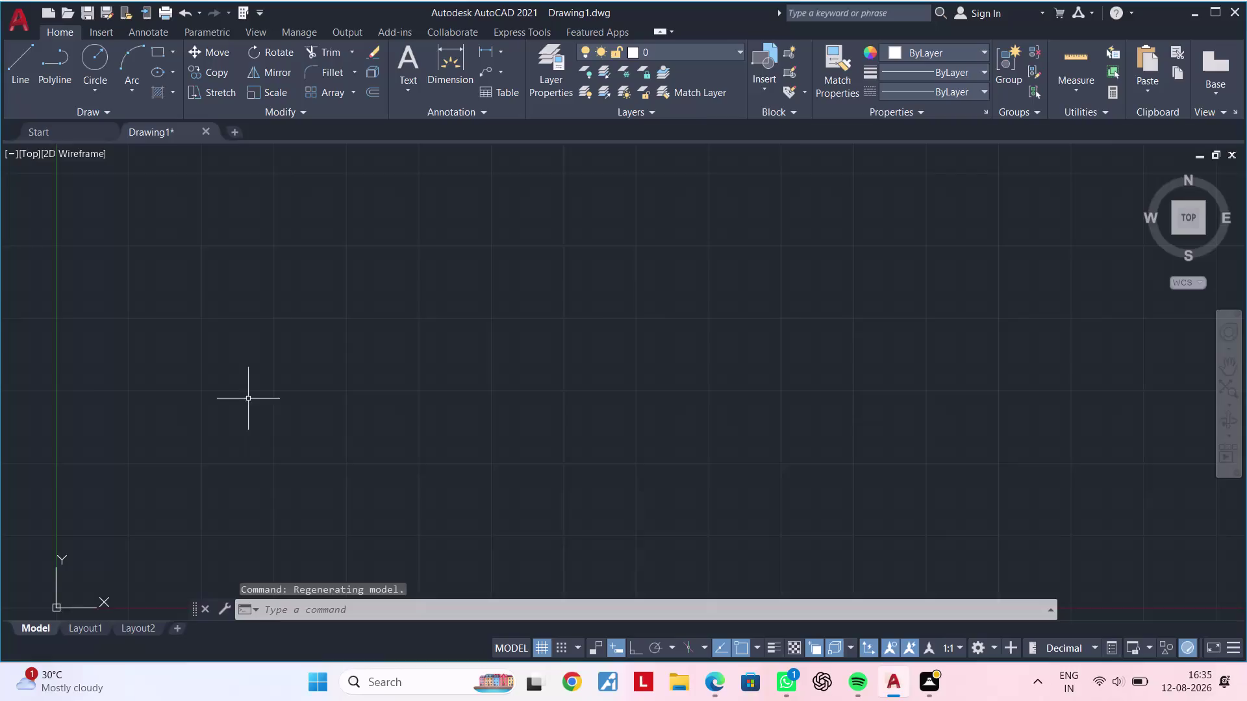
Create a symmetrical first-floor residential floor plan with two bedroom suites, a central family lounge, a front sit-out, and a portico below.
Clear any running command and open the Drawing Units dialog with UN.
scroll(down, 3)
middle_drag(268, 398, 143, 426)
key(Escape)
middle_drag(167, 426, 157, 477)
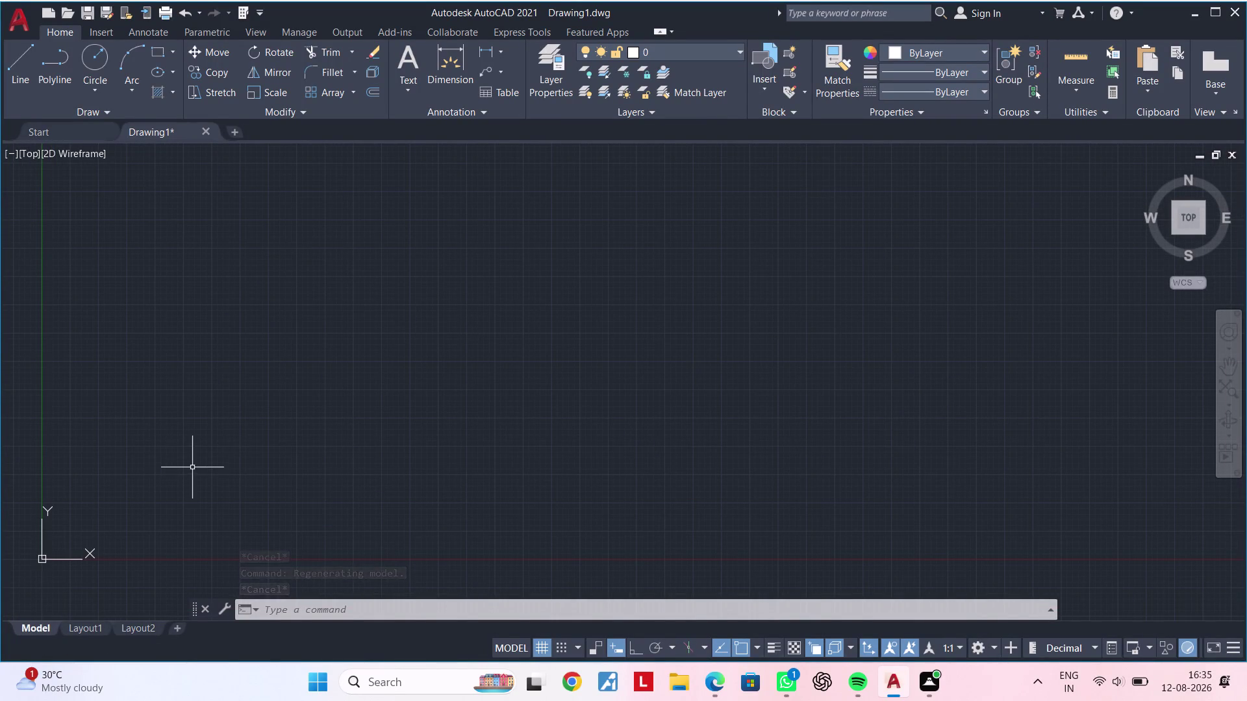
middle_drag(192, 467, 178, 528)
scroll(down, 3)
middle_drag(223, 459, 193, 487)
key(Escape)
key(Escape)
key(Escape)
key(Escape)
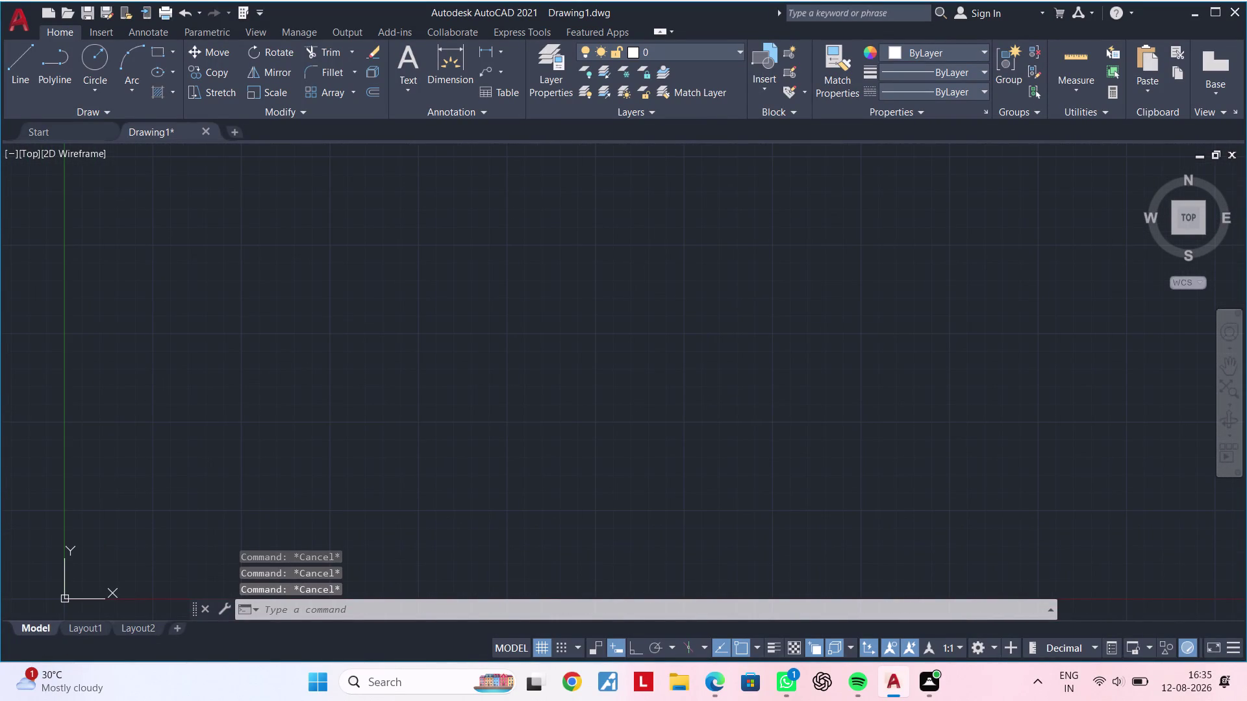
text(un)
key(space)
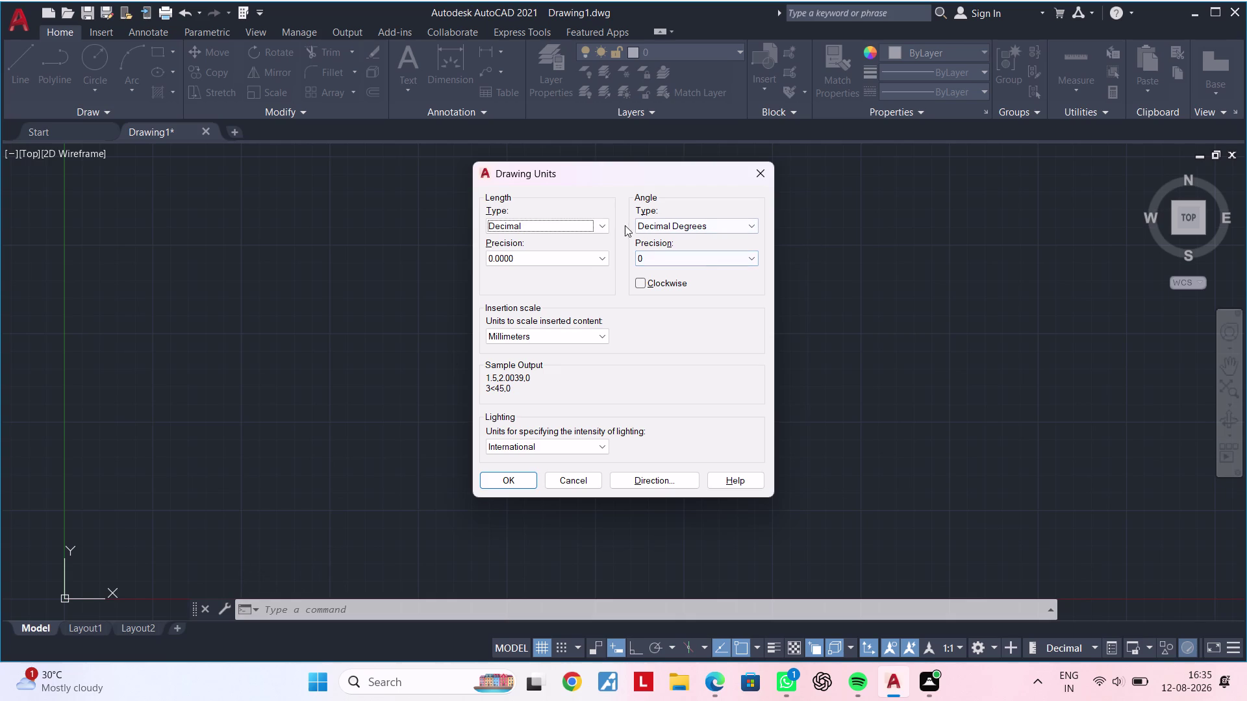
Set drawing length units to Architectural with half-inch precision and confirm the change.
click(605, 219)
click(557, 242)
click(539, 258)
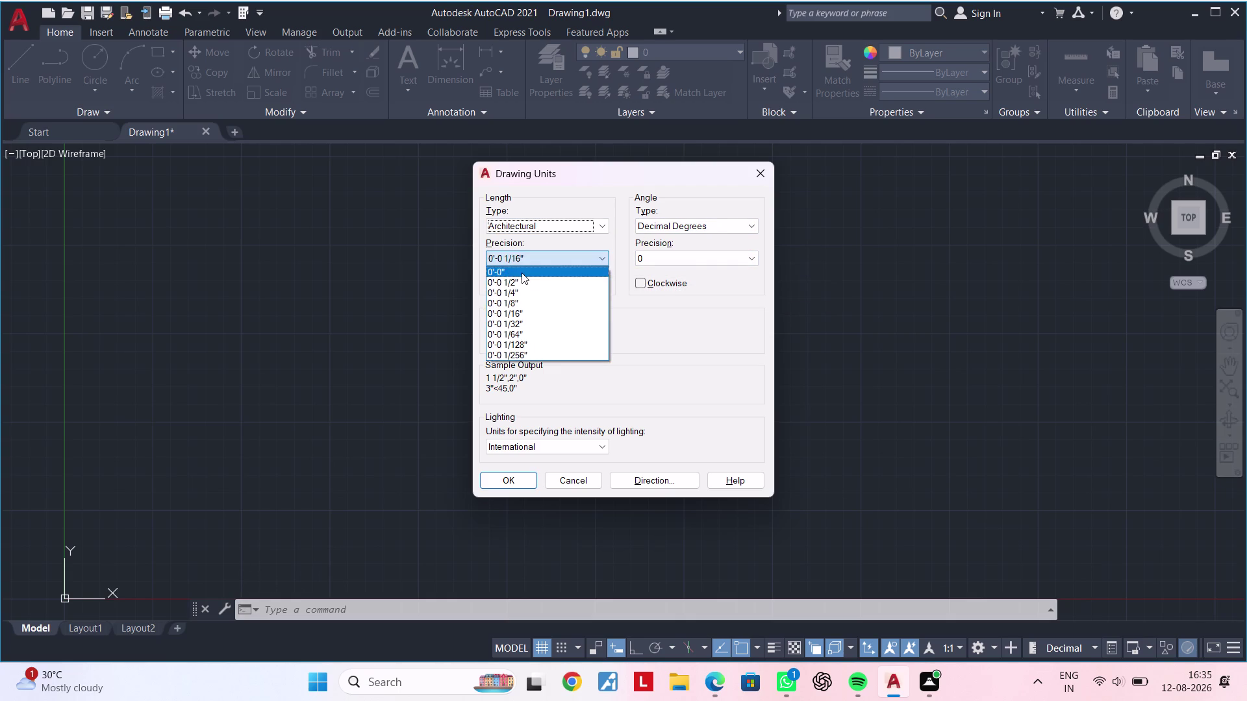
click(518, 279)
click(518, 478)
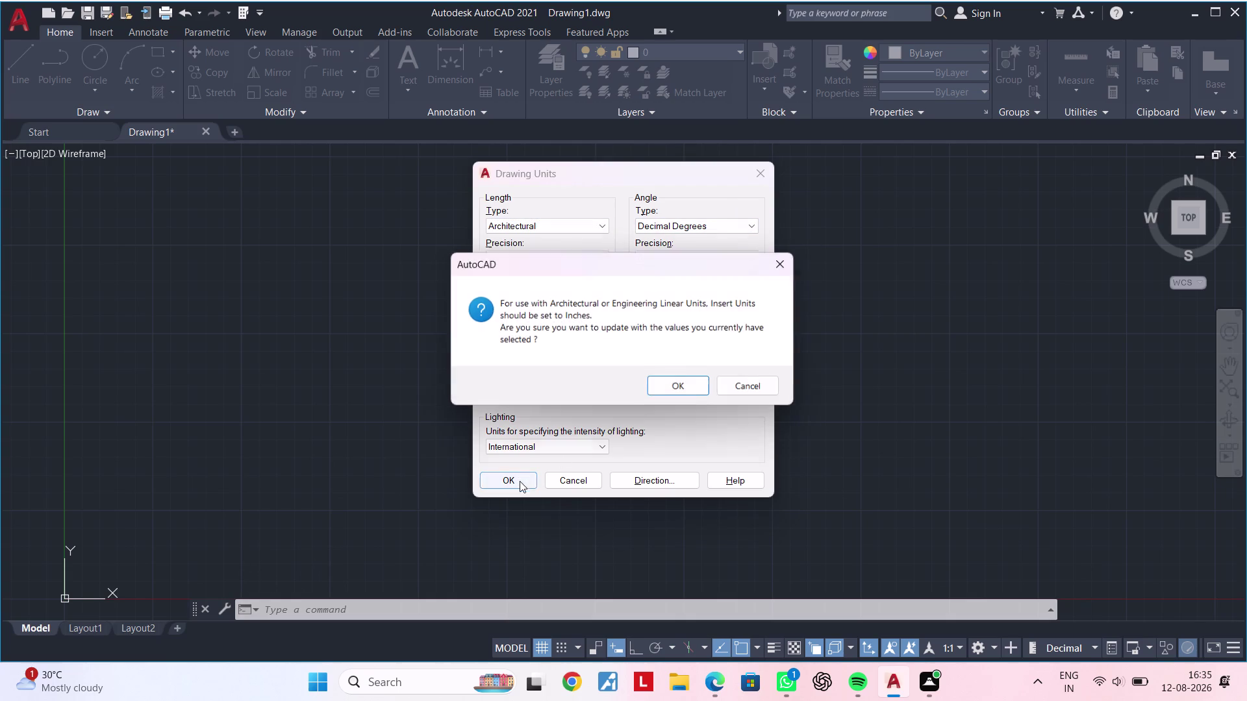
click(671, 391)
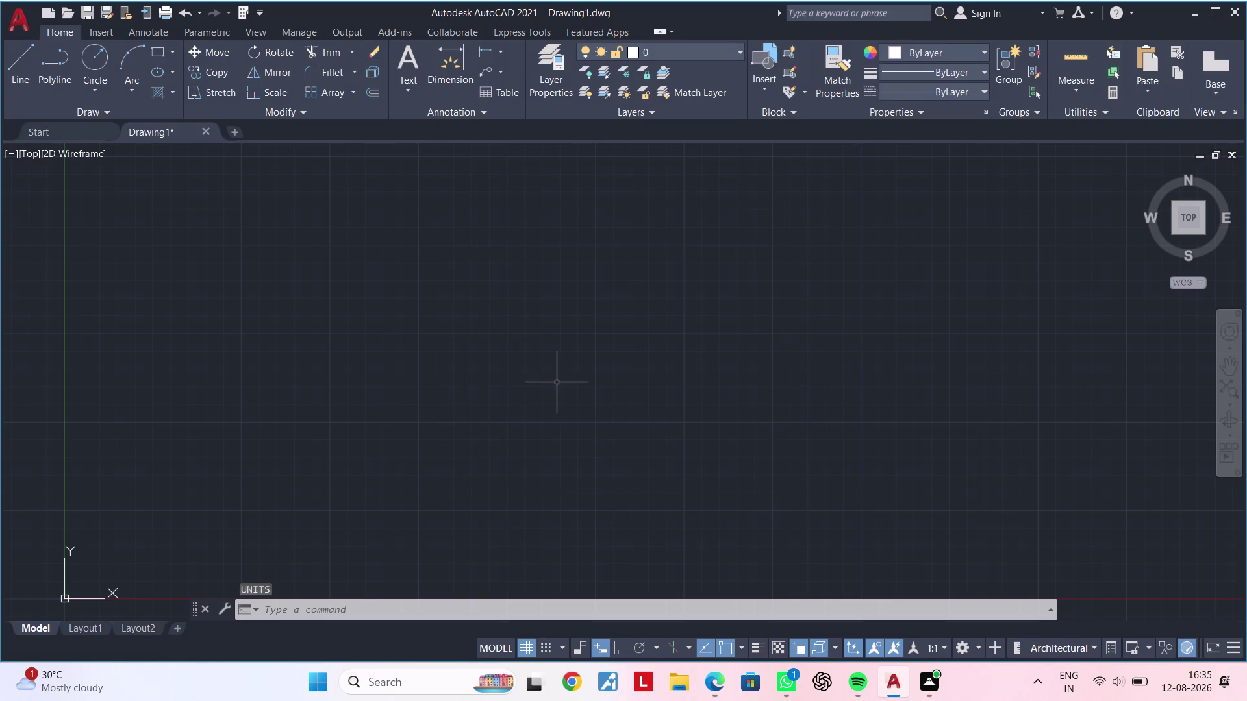
Give the ISO-25 dimension style Engineering primary units with whole-inch precision.
text(d)
key(space)
click(806, 302)
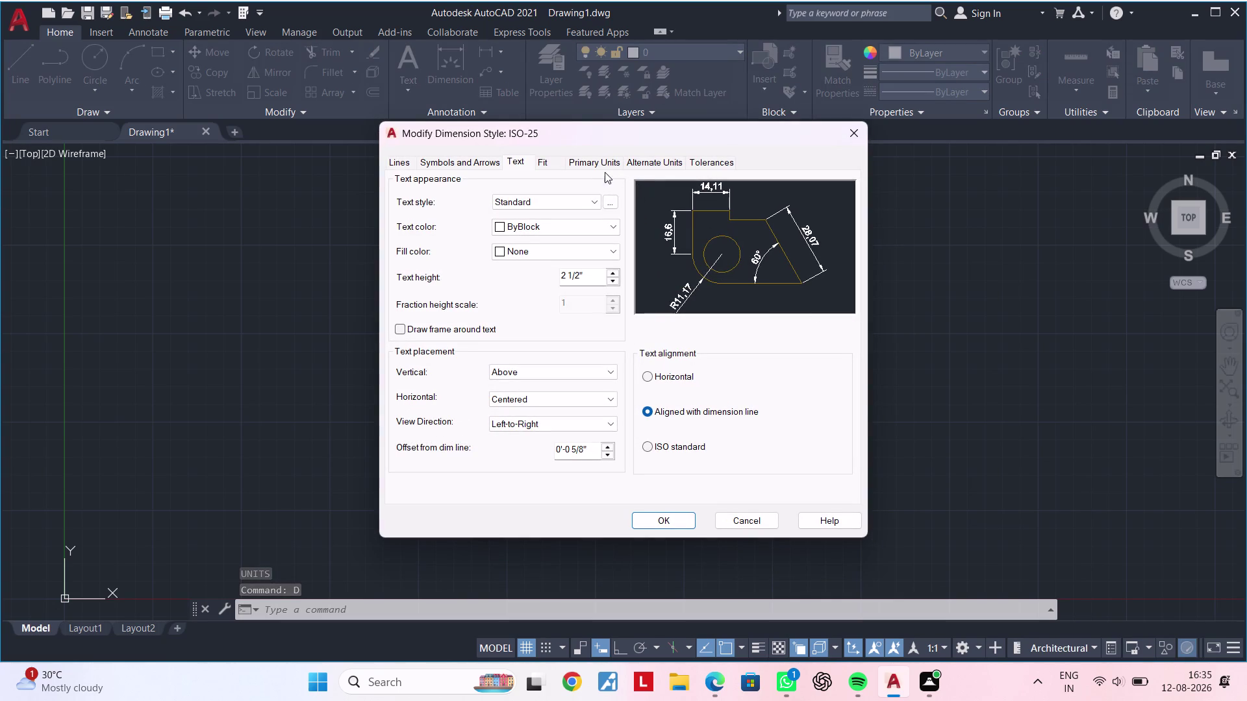
click(603, 162)
click(577, 194)
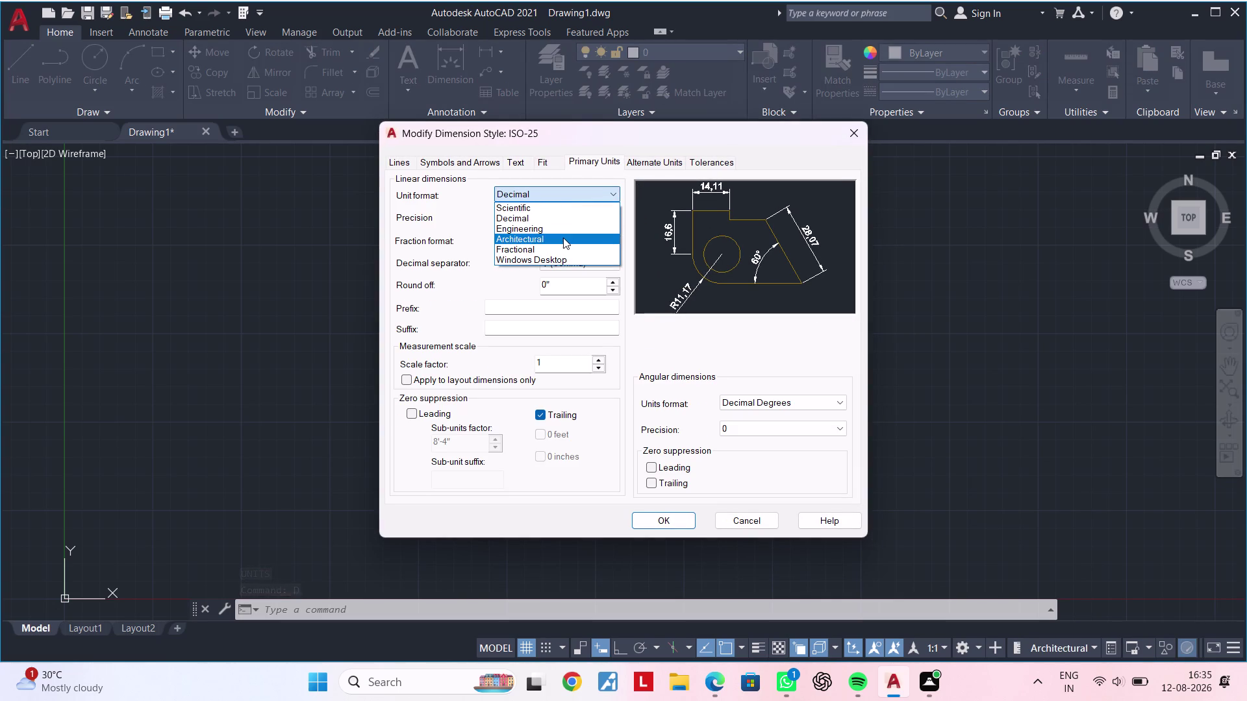
click(563, 237)
click(567, 218)
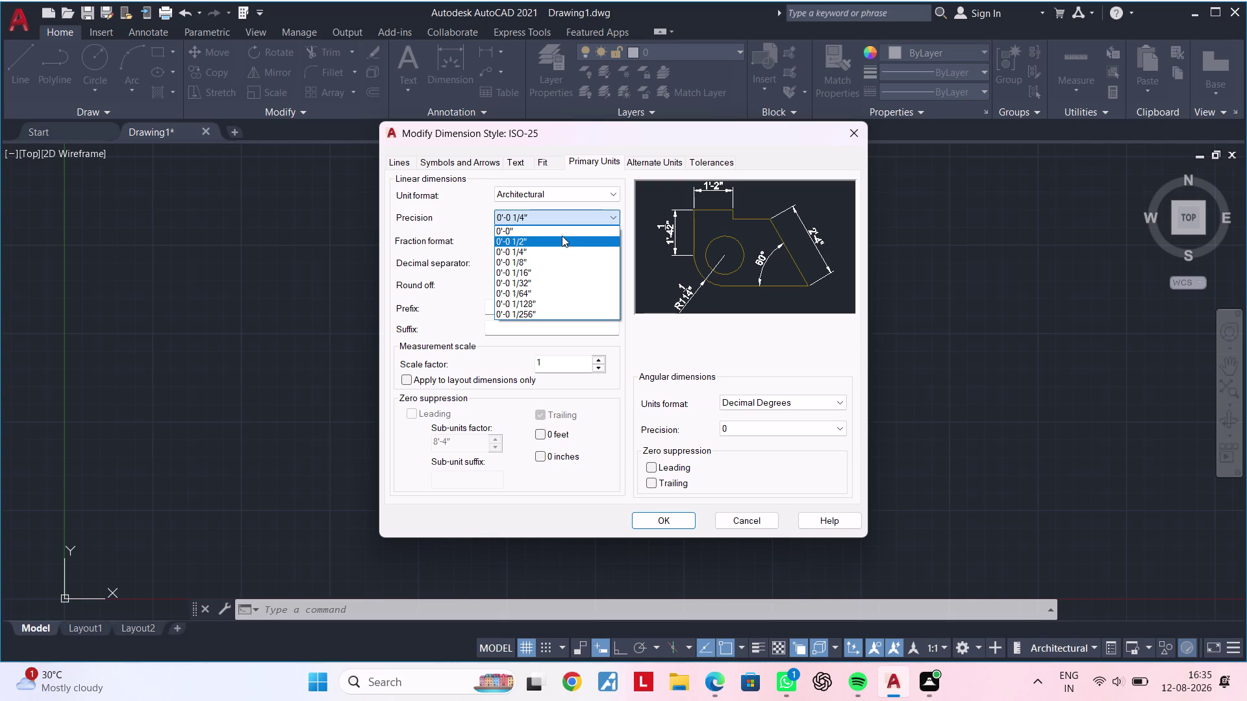
click(562, 239)
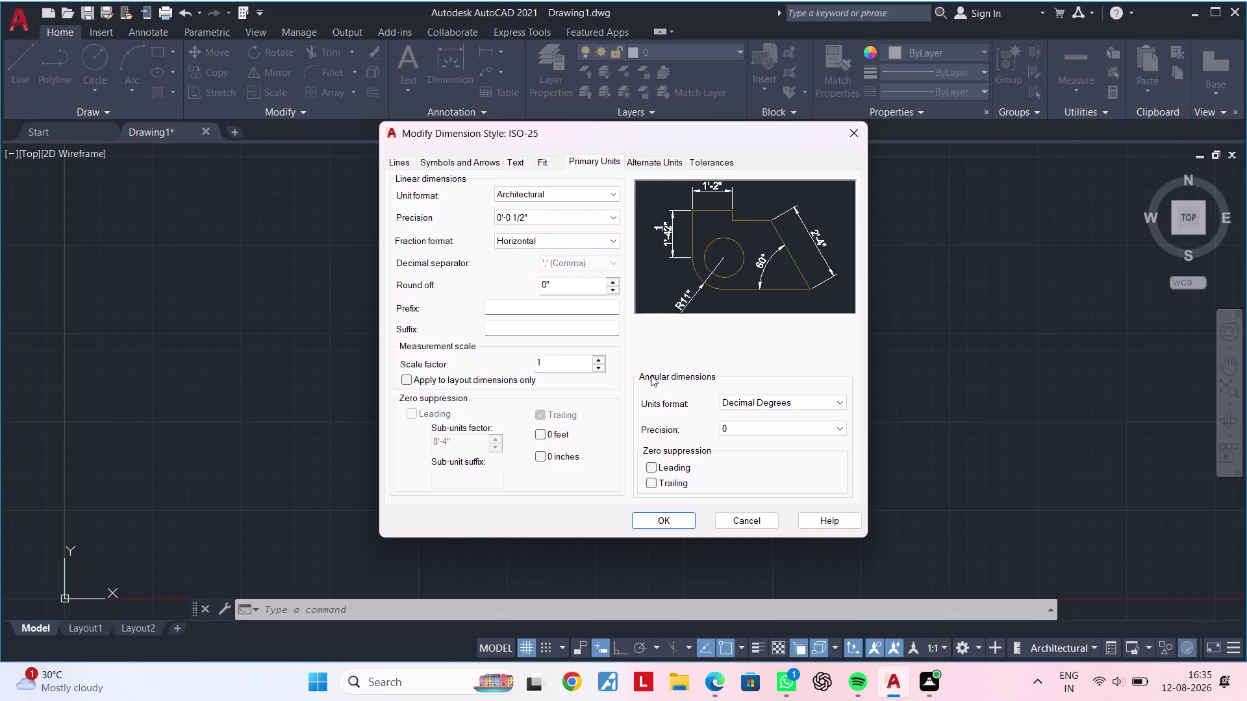
click(554, 193)
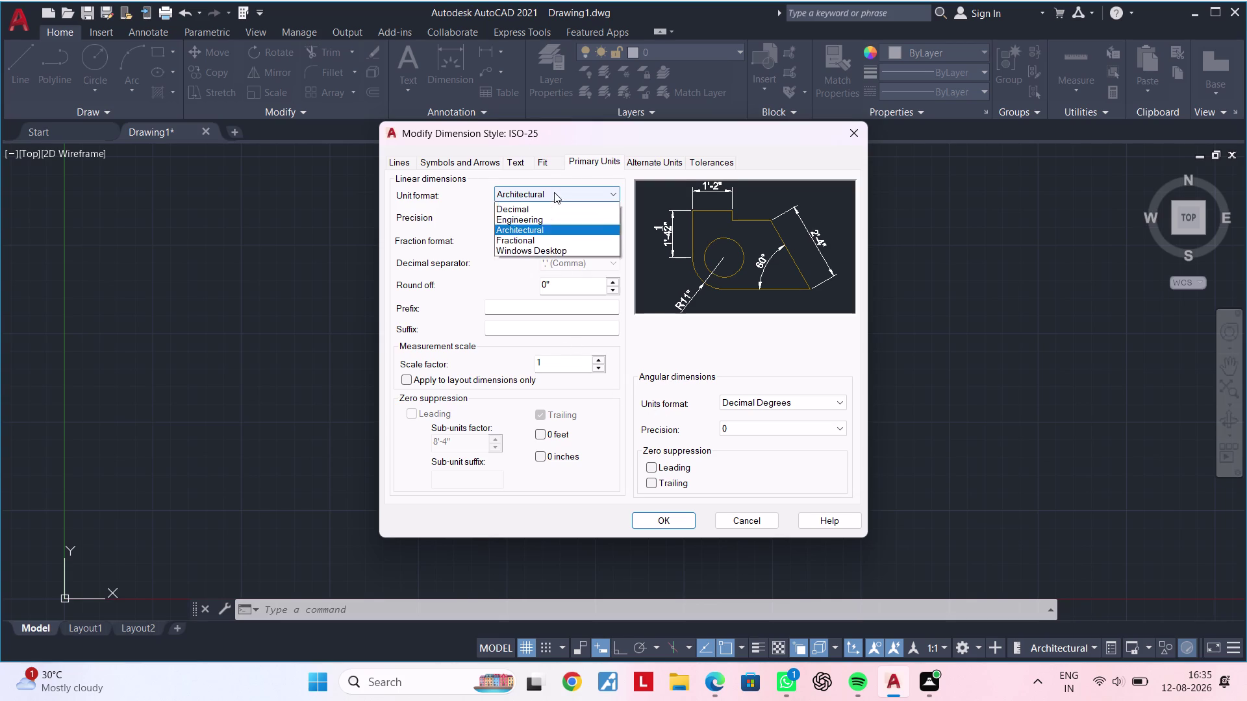
click(549, 231)
click(547, 219)
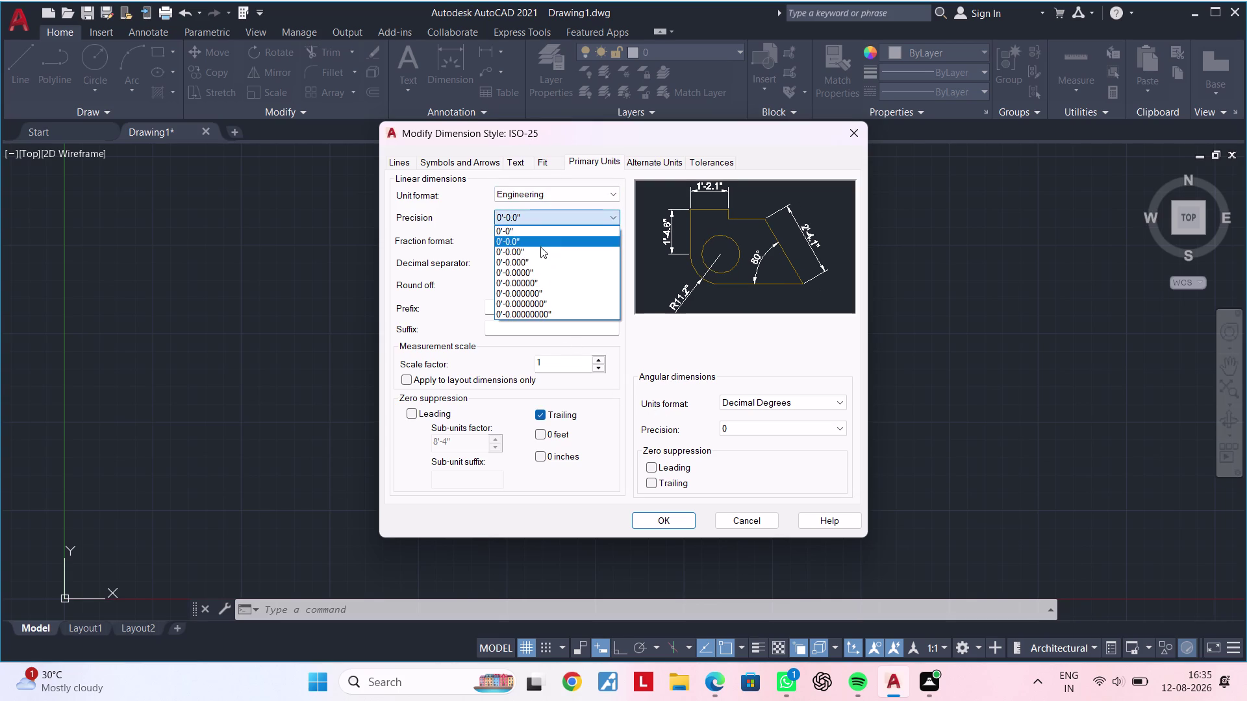
click(541, 233)
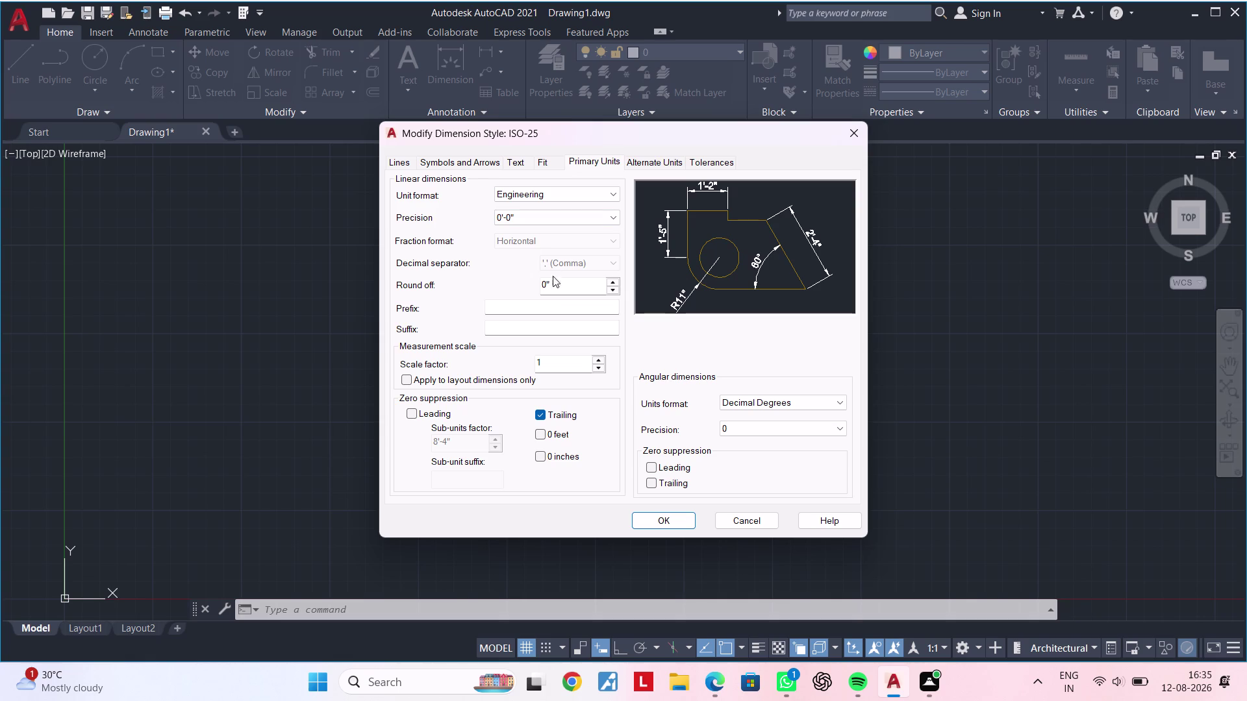
Set the ISO-25 dimension text height to 6" and make ISO-25 the current style.
click(517, 163)
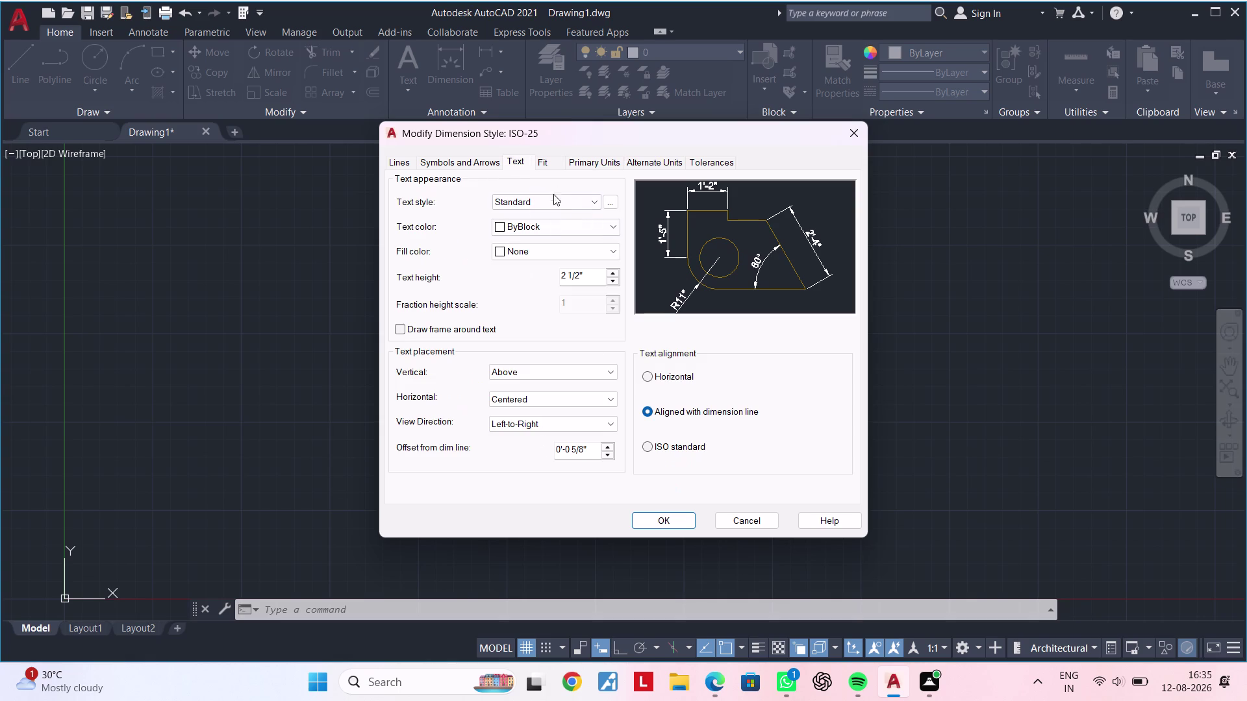
drag(586, 279, 535, 271)
key(BackSpace)
text(6")
key(Return)
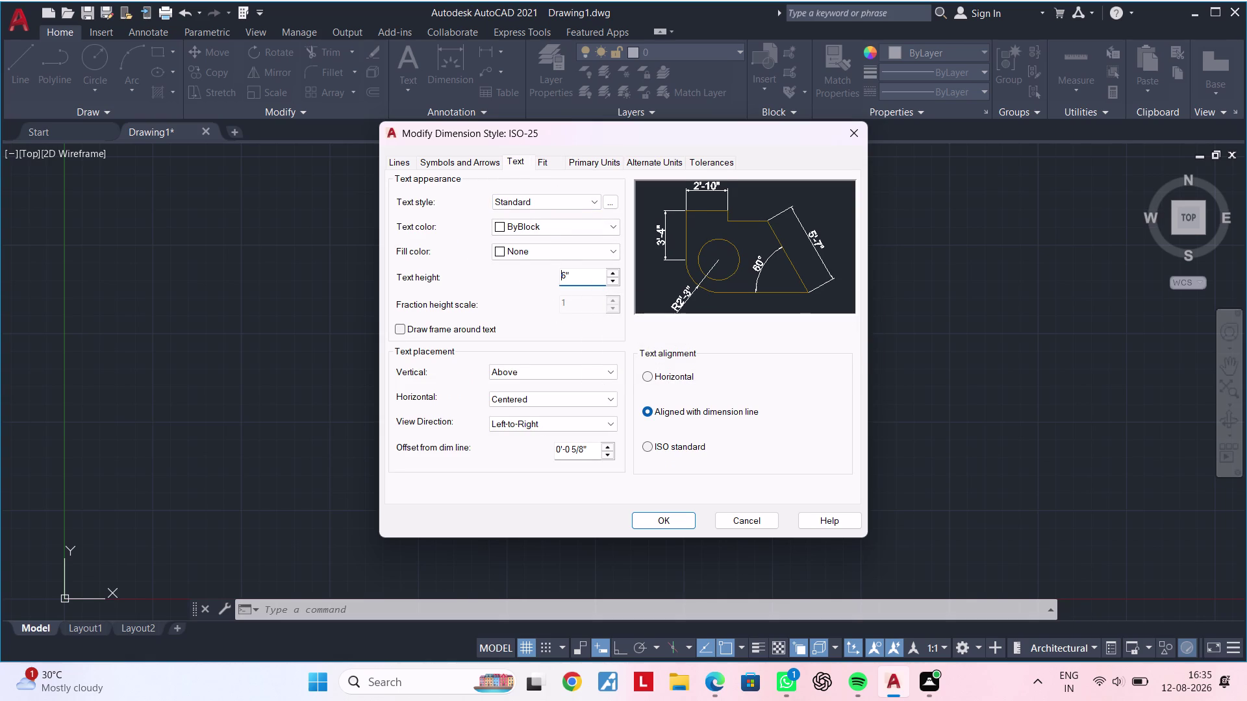
click(672, 520)
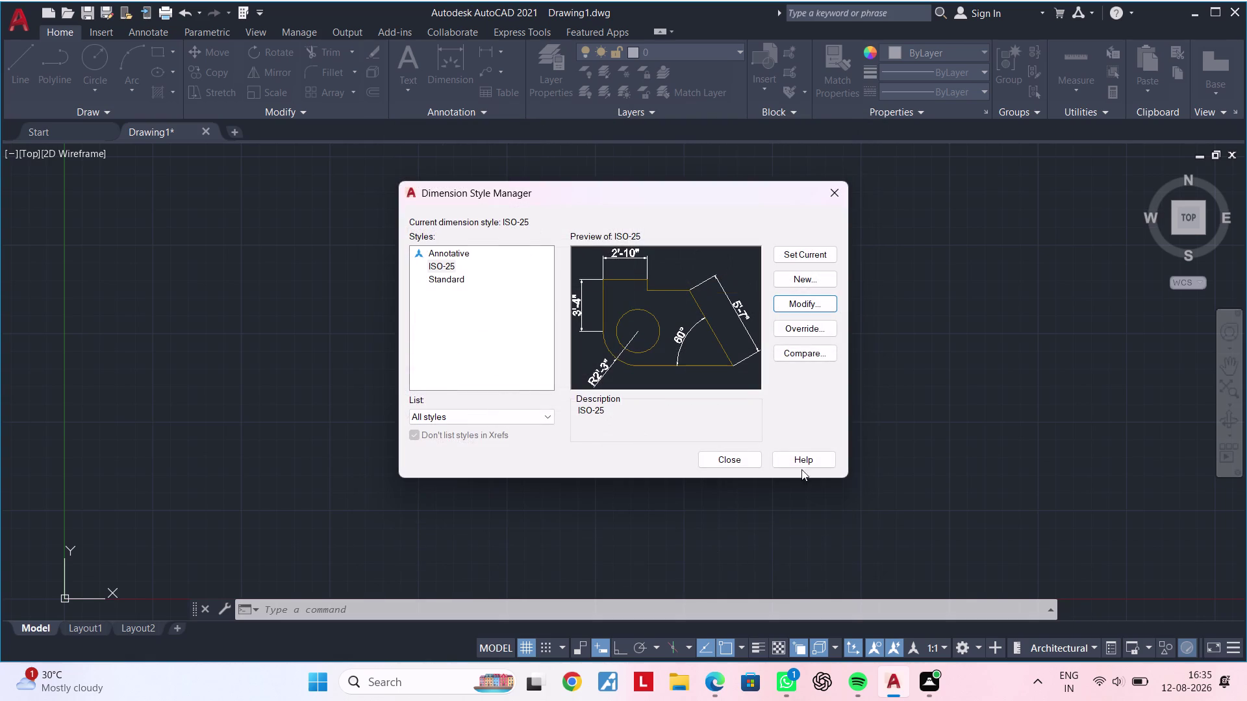
click(791, 261)
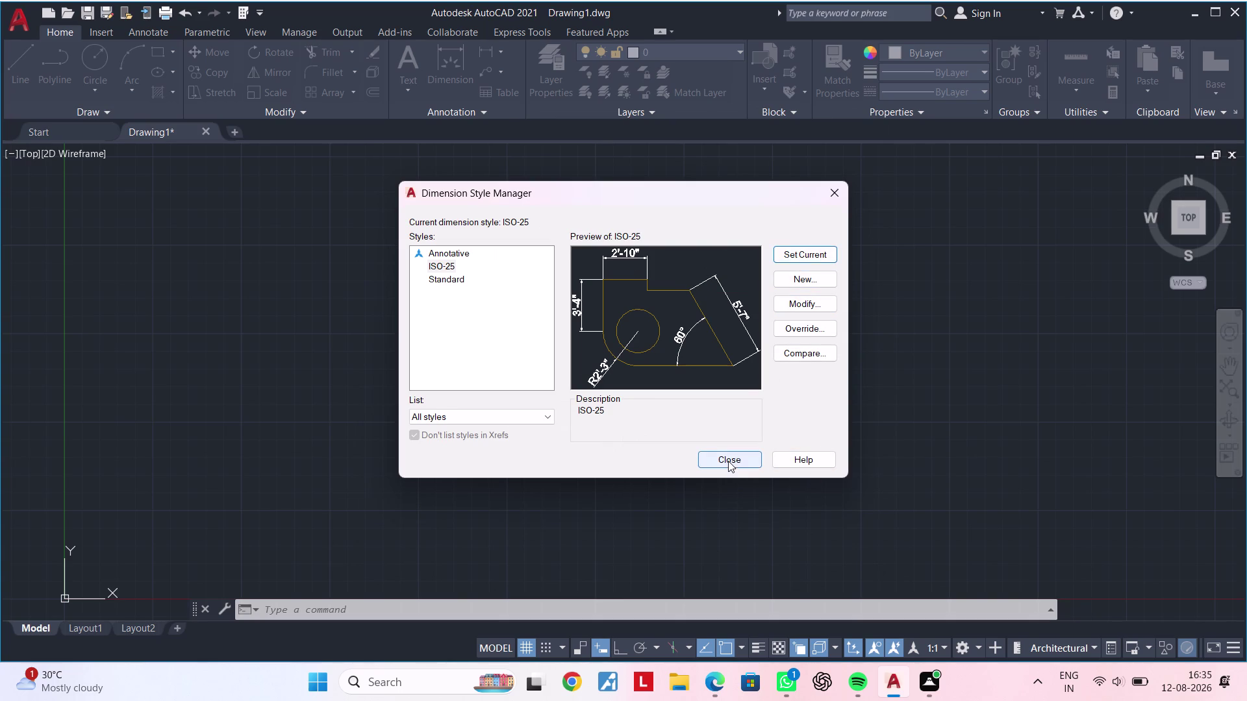
double_click(823, 252)
Reopen the Drawing Units dialog with UN.
click(719, 465)
text(un)
key(space)
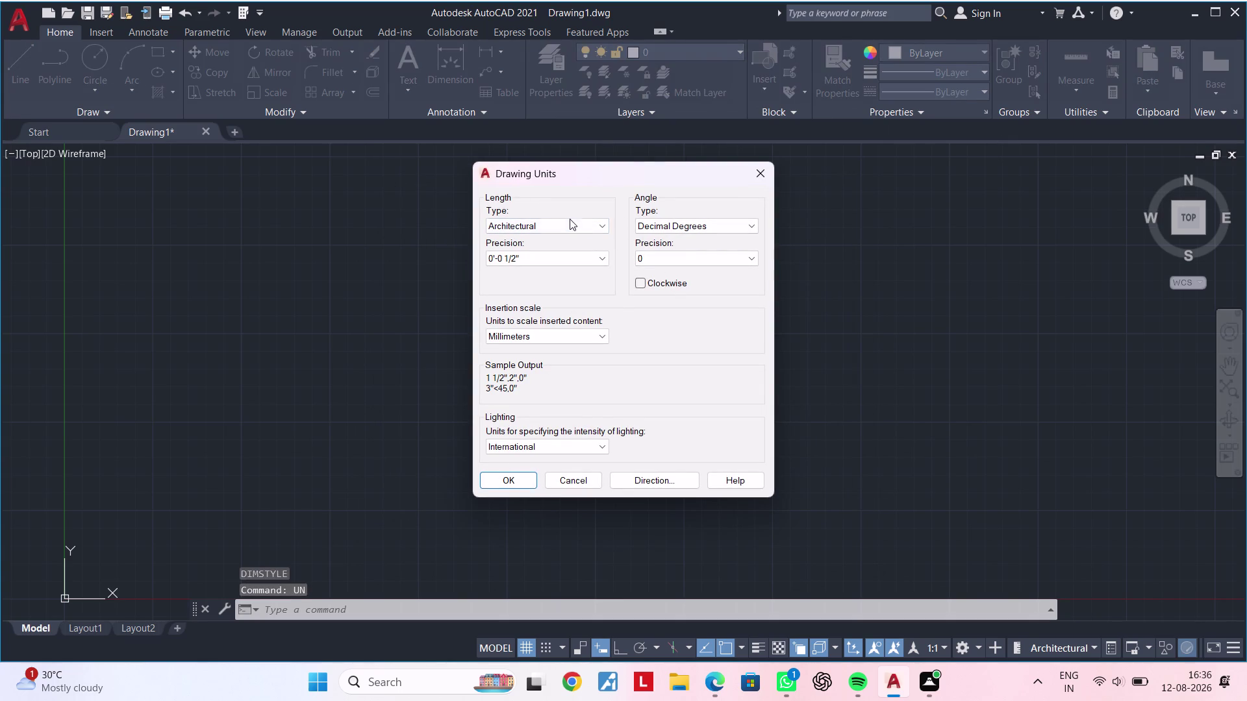
Set drawing length units to Engineering with whole-inch precision and confirm the update.
click(608, 224)
click(545, 259)
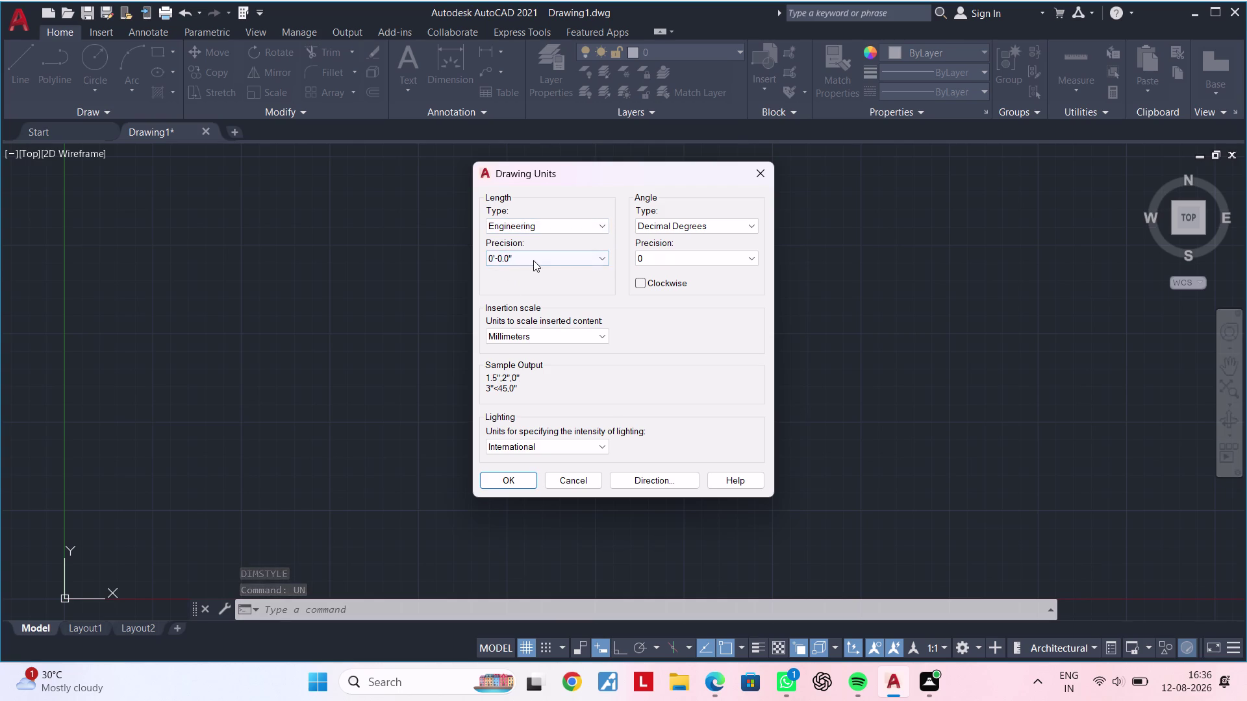
click(533, 259)
click(521, 266)
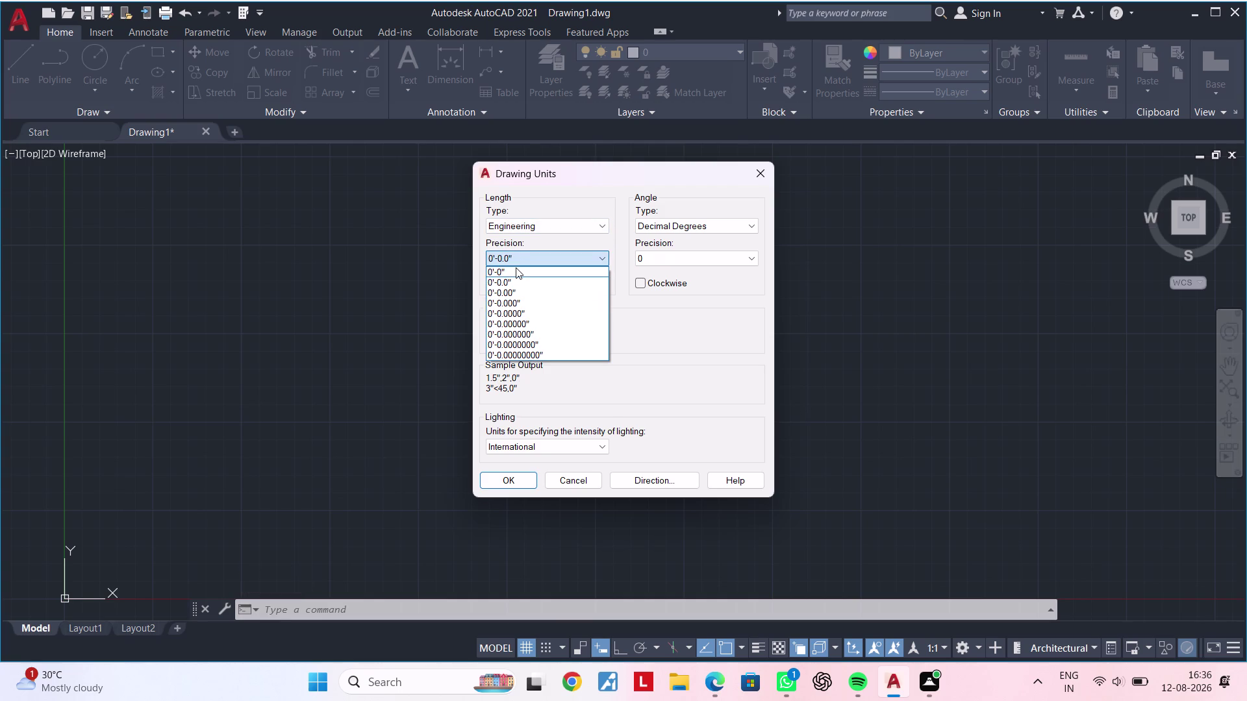
click(516, 268)
click(507, 480)
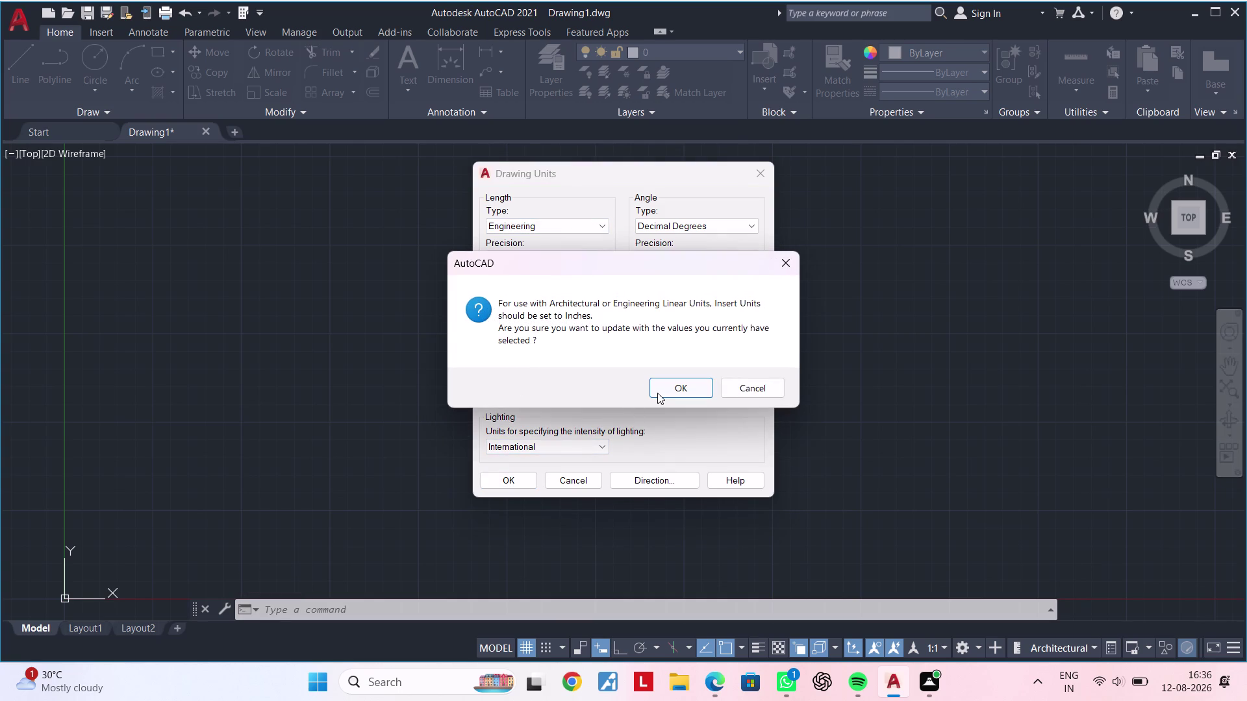
click(659, 391)
Pan across the empty drawing and clear any active command.
scroll(down, 3)
middle_drag(529, 309, 493, 340)
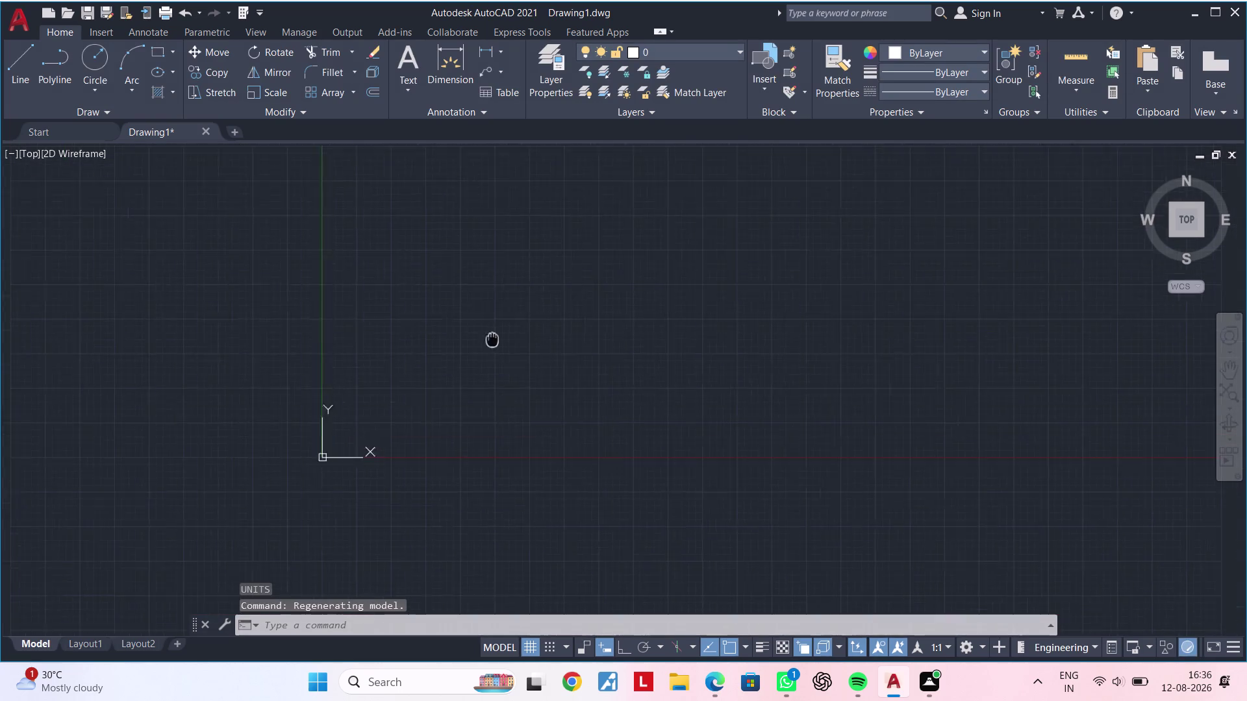
middle_drag(492, 339, 370, 390)
middle_drag(407, 340, 341, 391)
middle_drag(350, 351, 281, 404)
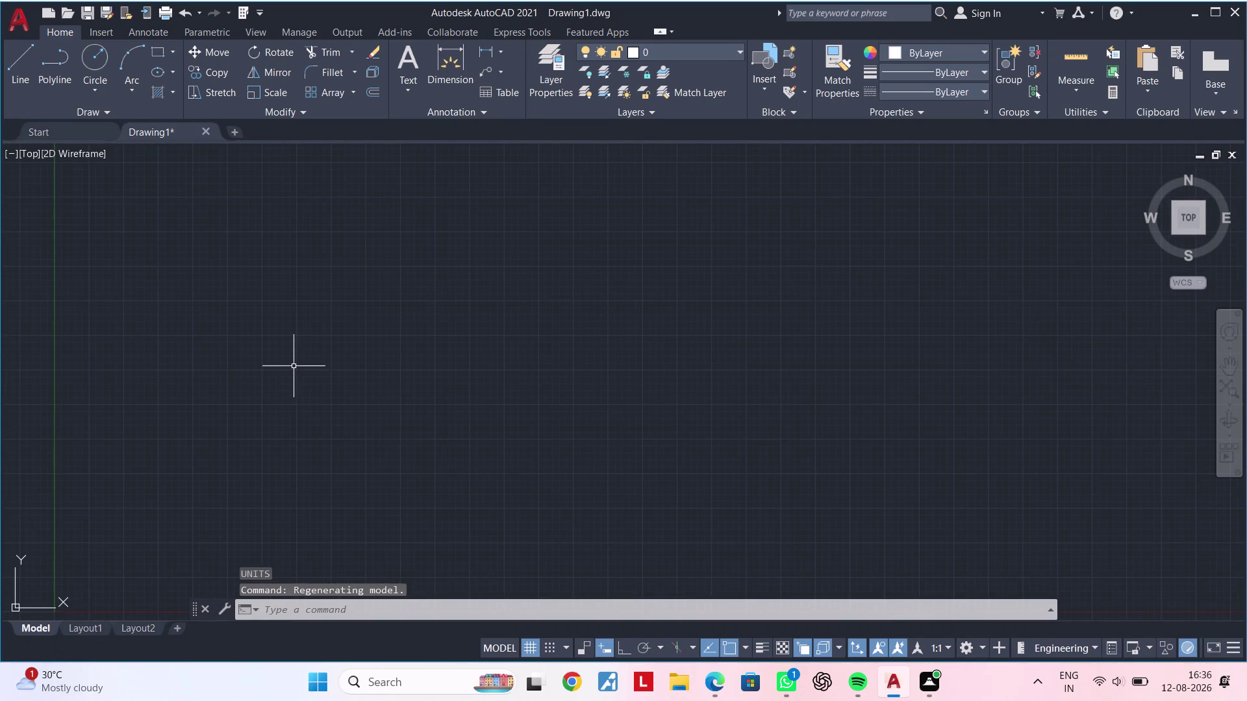
key(Escape)
key(Escape)
scroll(down, 3)
middle_drag(322, 351, 247, 424)
key(Escape)
key(Escape)
key(Escape)
key(Escape)
key(Escape)
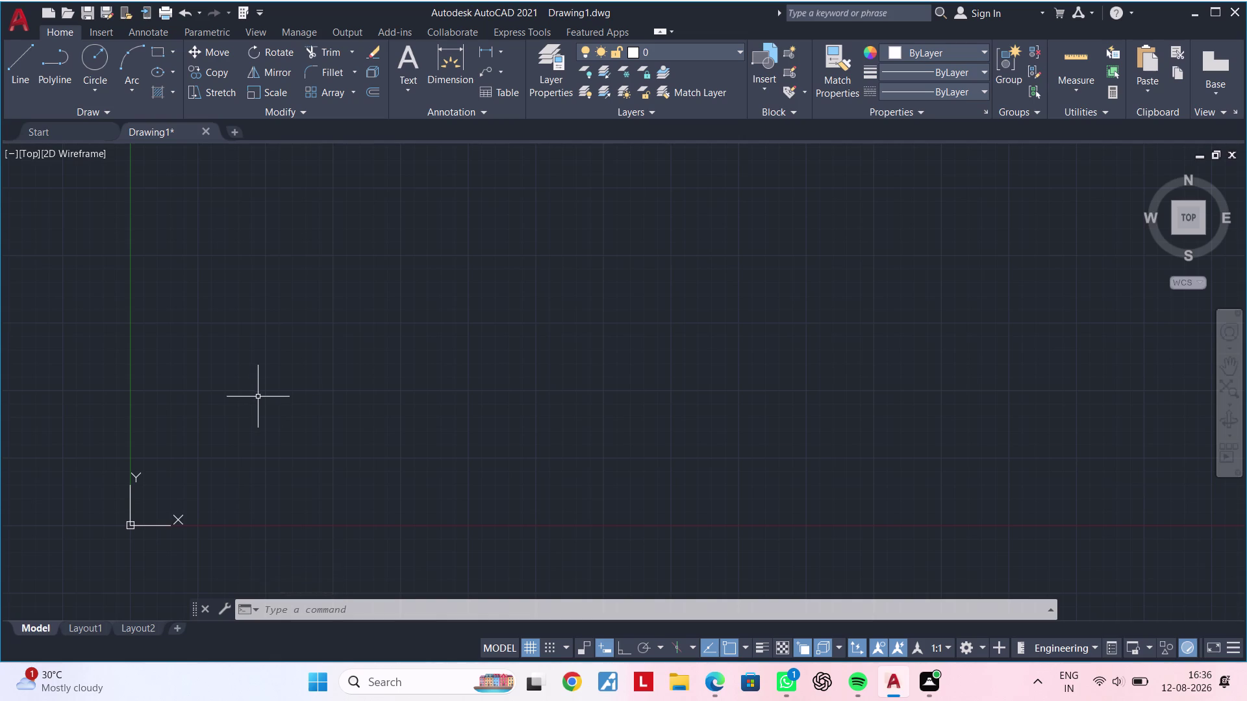
Draw a 43' by 28' rectangle as the house outline.
key(Escape)
key(Escape)
key(Escape)
text(rec)
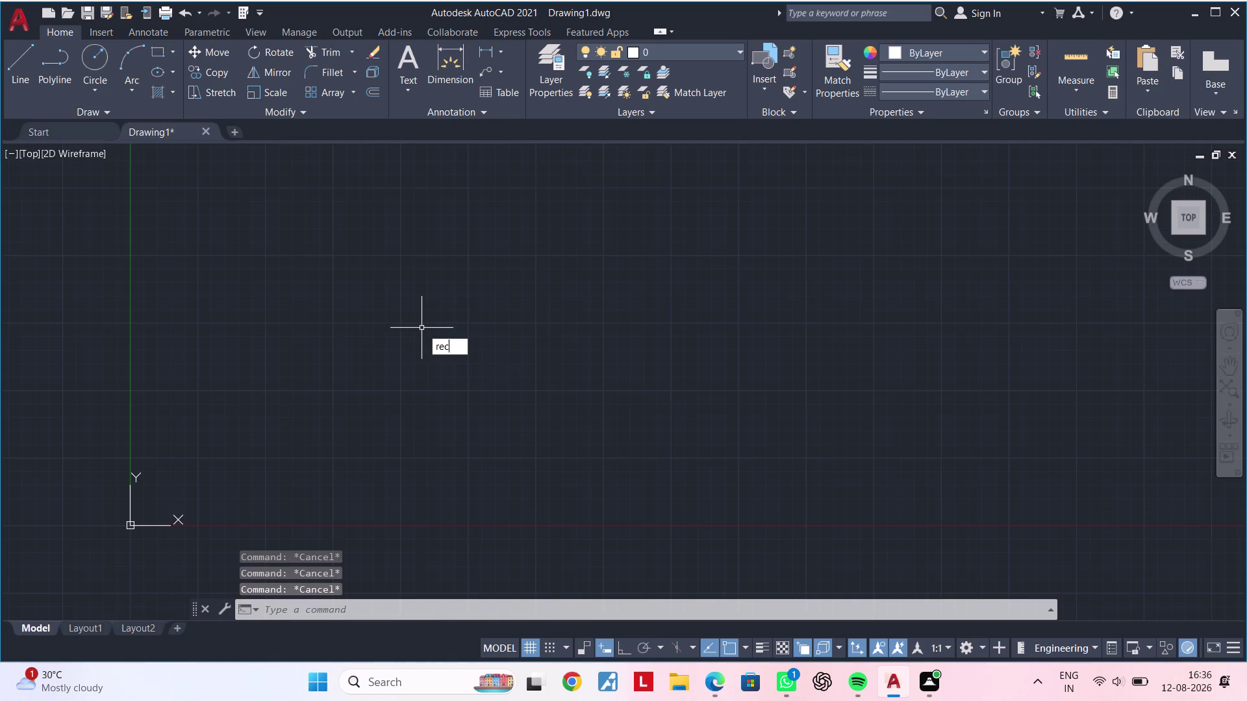
key(space)
click(365, 254)
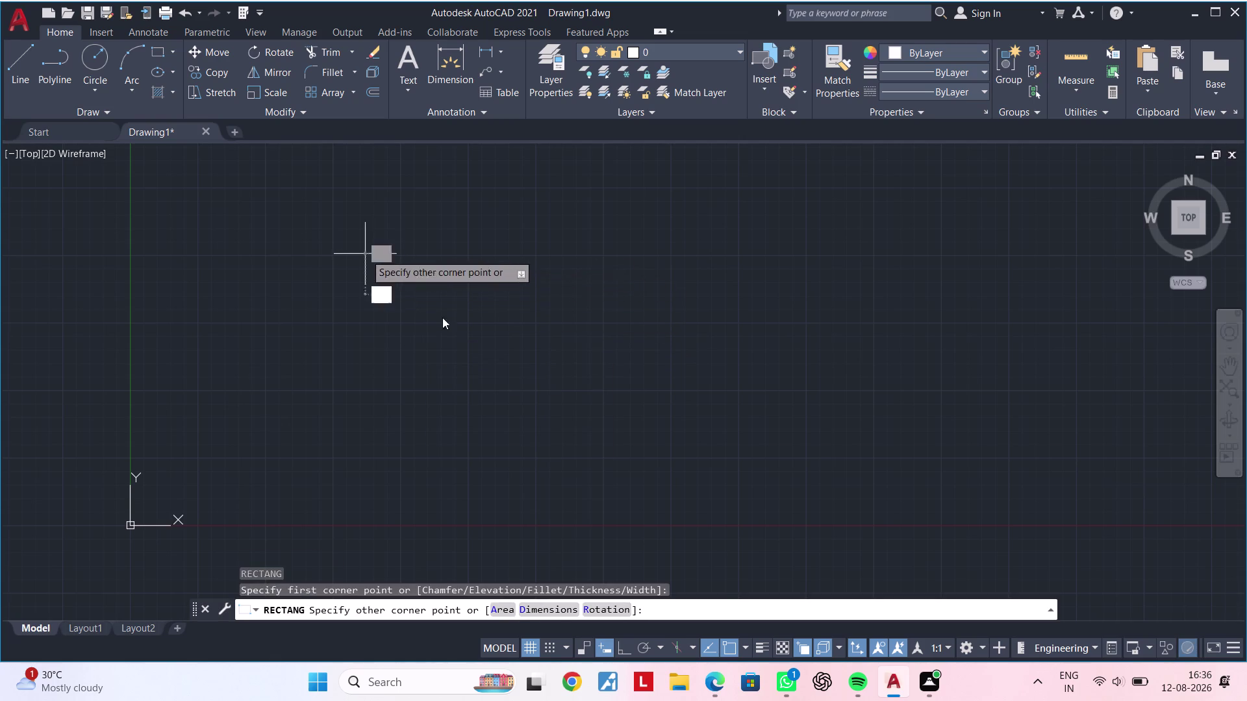
text(d)
key(space)
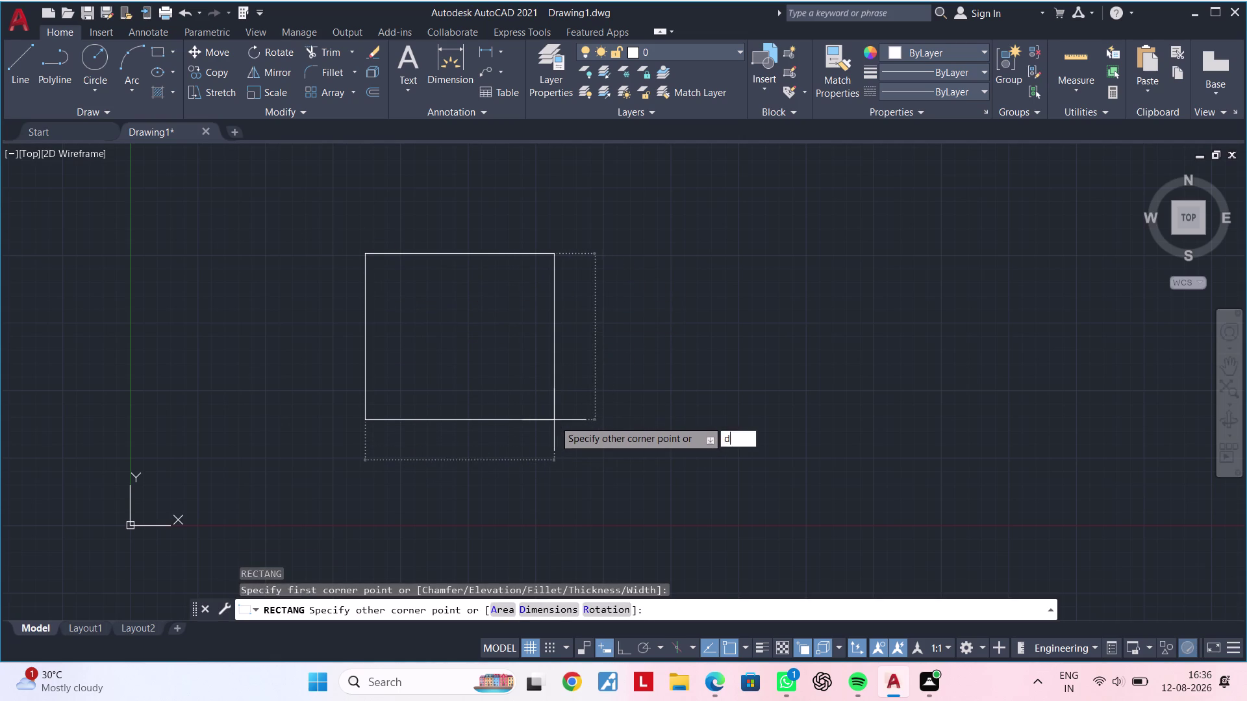
text(4)
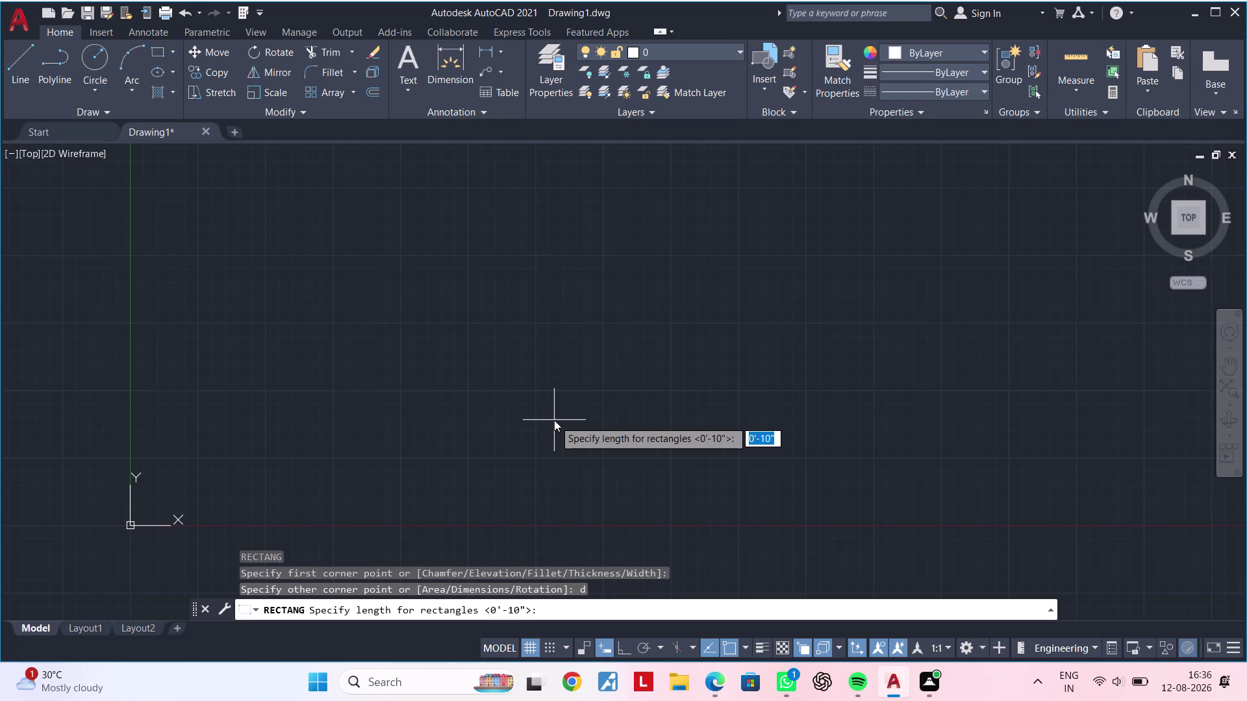
text(3')
key(Return)
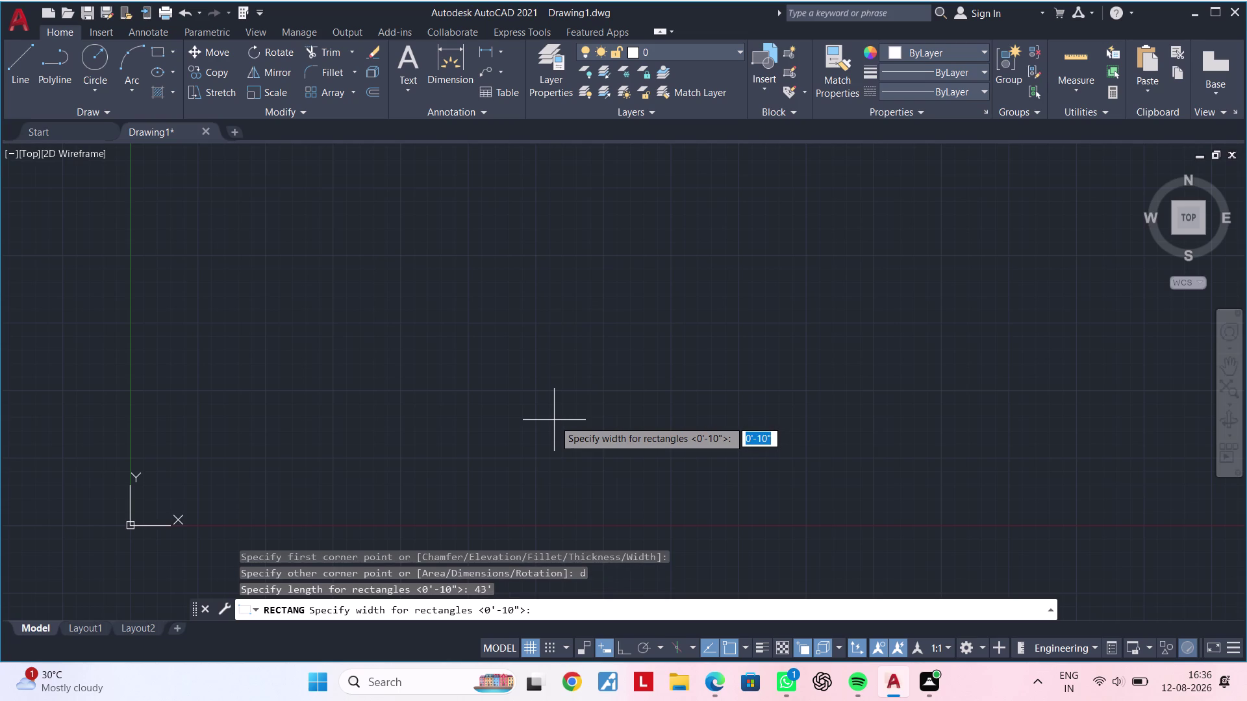
text(2)
text(8)
key(apostrophe)
key(Return)
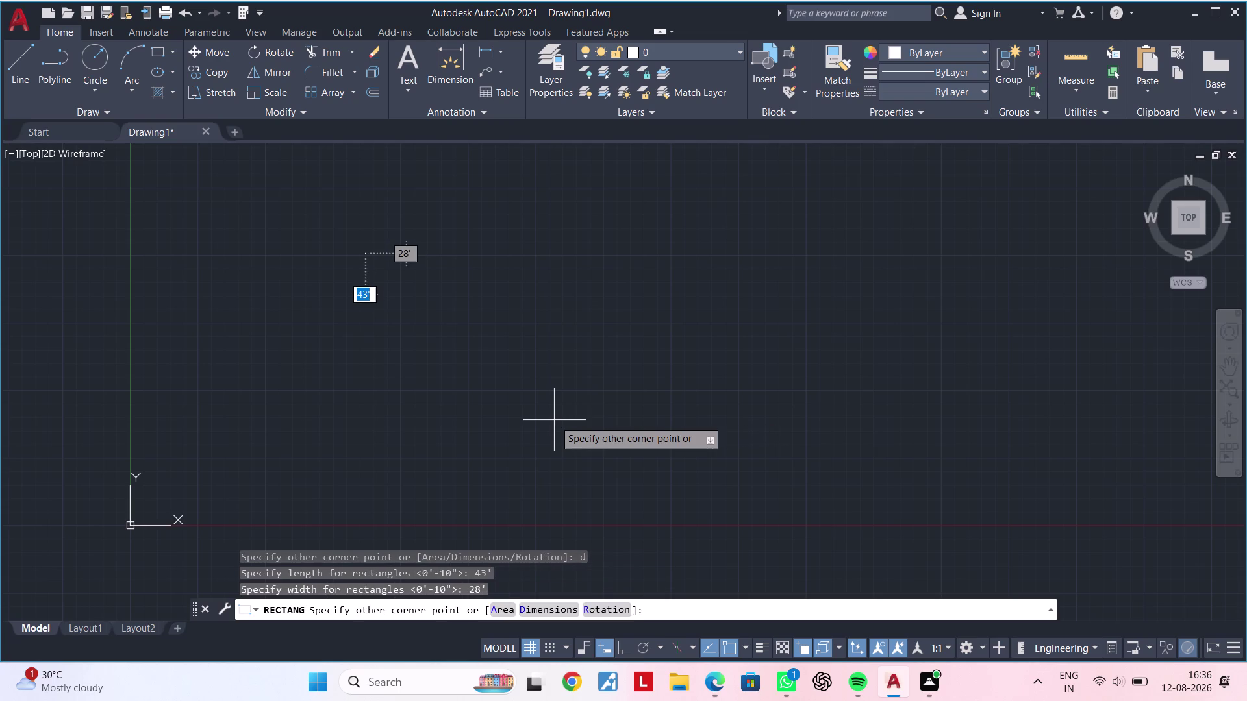
Zoom in and centre the house outline in the view.
click(534, 349)
scroll(up, 3)
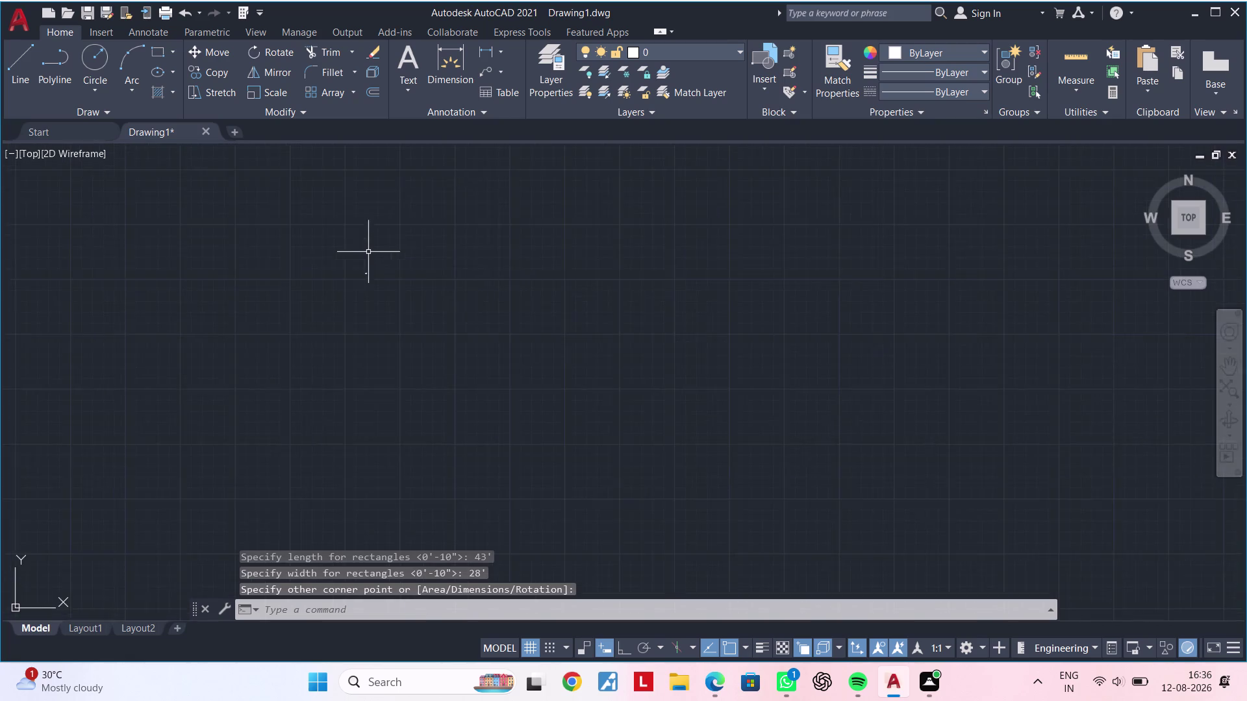
scroll(up, 3)
scroll(up, 3)
middle_drag(428, 257, 462, 378)
scroll(up, 3)
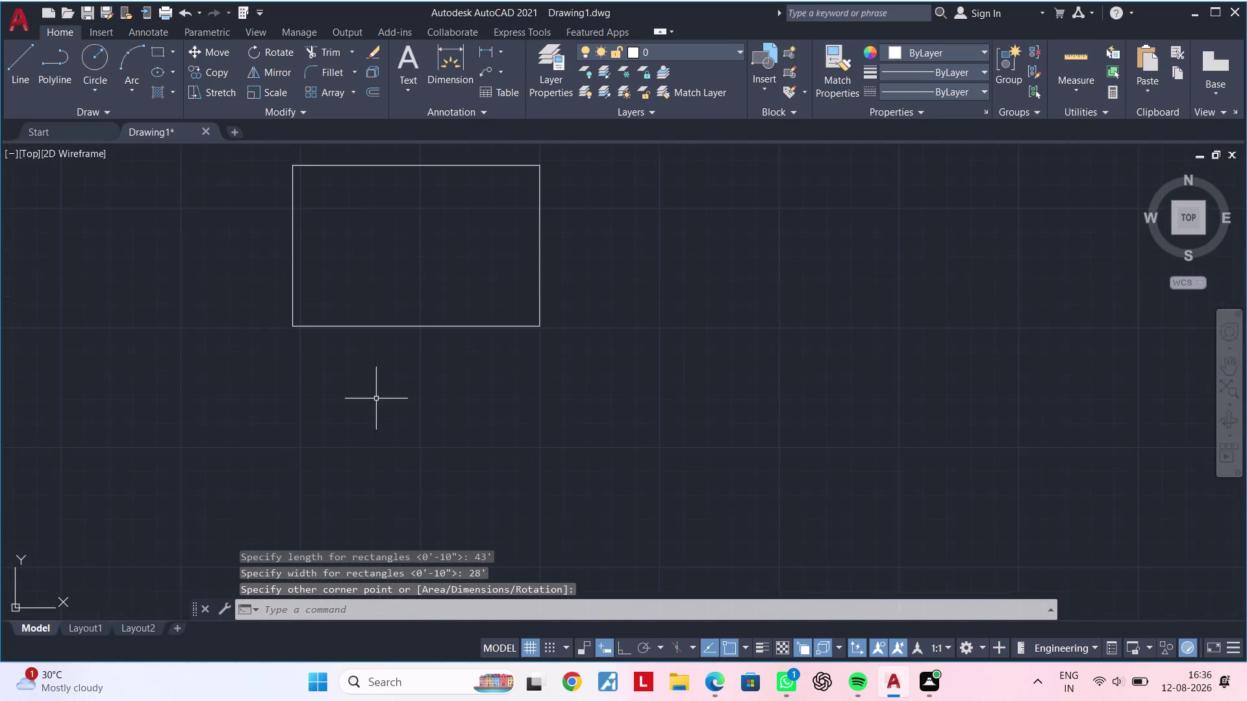
middle_drag(382, 413, 397, 478)
middle_drag(401, 413, 405, 456)
scroll(up, 3)
middle_drag(460, 396, 447, 463)
middle_drag(455, 417, 455, 431)
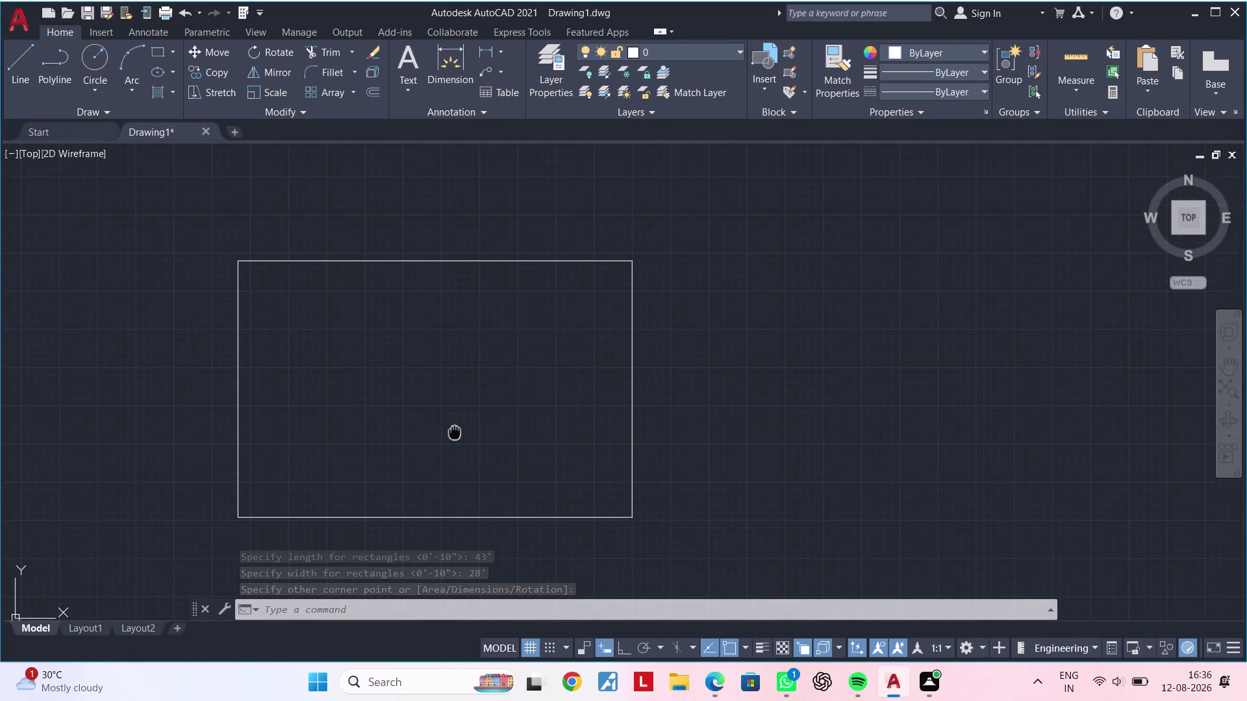
middle_drag(455, 431, 472, 458)
middle_drag(440, 414, 486, 378)
key(Escape)
key(Escape)
key(Escape)
key(Escape)
scroll(up, 3)
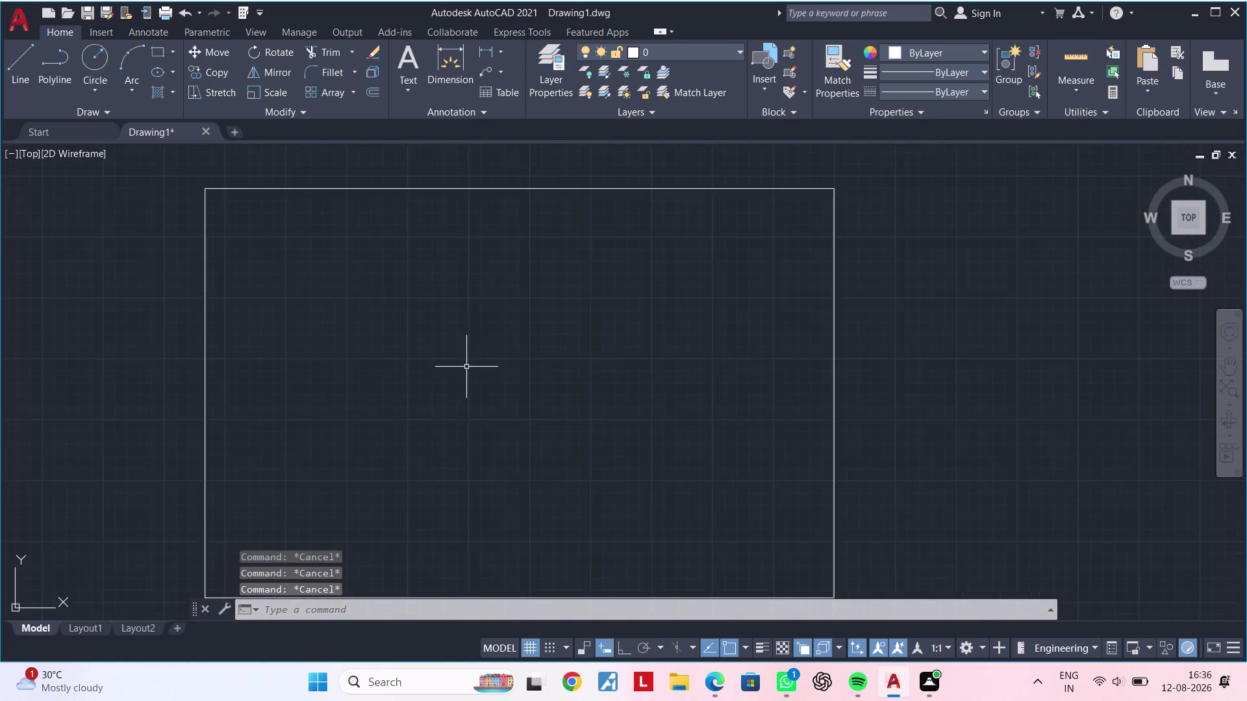
middle_drag(449, 379, 412, 399)
middle_drag(420, 392, 433, 320)
middle_drag(438, 340, 433, 389)
key(Escape)
key(Escape)
key(Escape)
key(Escape)
key(Escape)
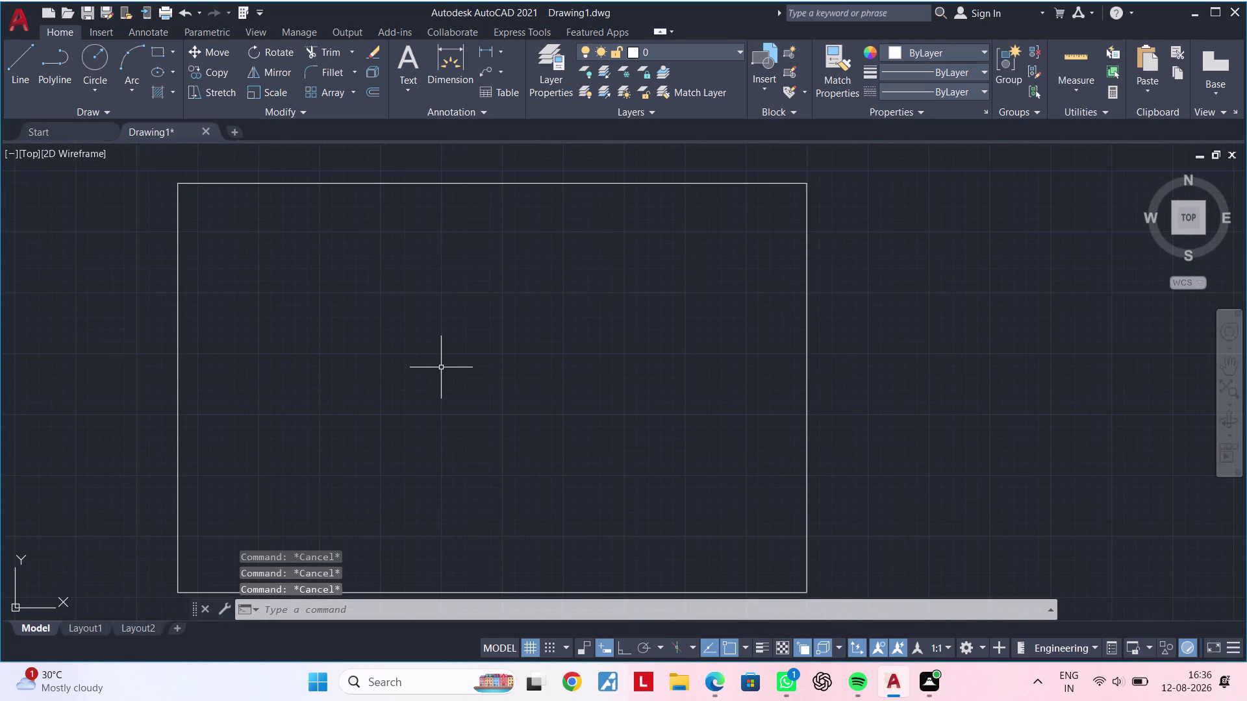
key(Escape)
key(Escape)
key(Escape)
key(Escape)
key(Escape)
key(Escape)
key(Escape)
key(Escape)
key(Escape)
key(Escape)
key(Escape)
key(Escape)
key(Escape)
key(Escape)
Start an offset with a 9" distance.
text(of)
key(space)
text(9")
key(Return)
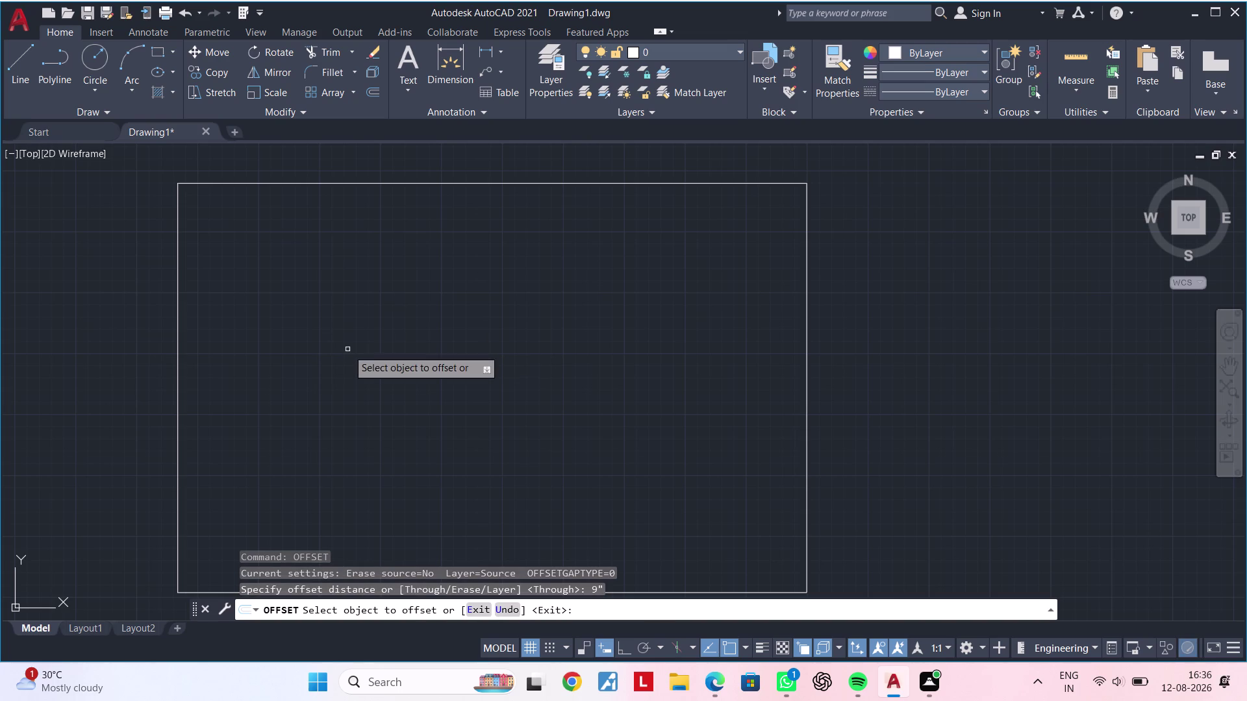
Offset the house outline 9" inward and explode the inner rectangle into separate lines.
click(417, 182)
click(422, 234)
key(Escape)
key(Escape)
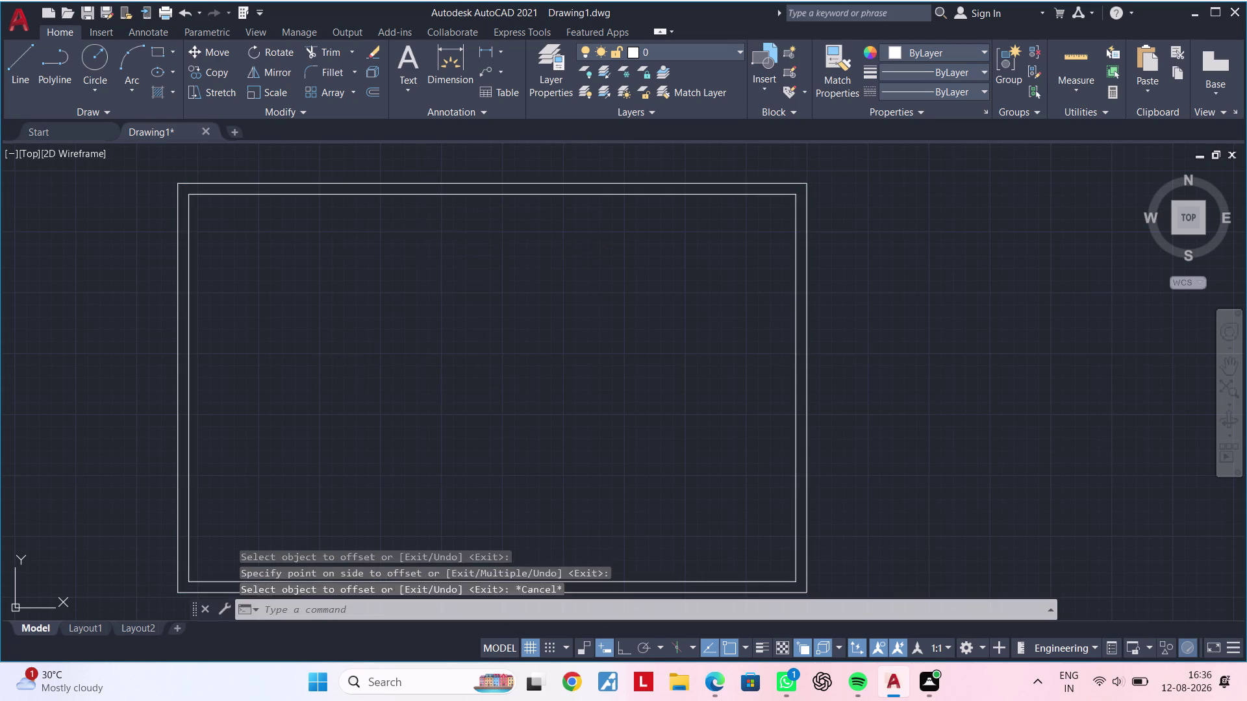
key(Escape)
key(Escape)
key(Escape)
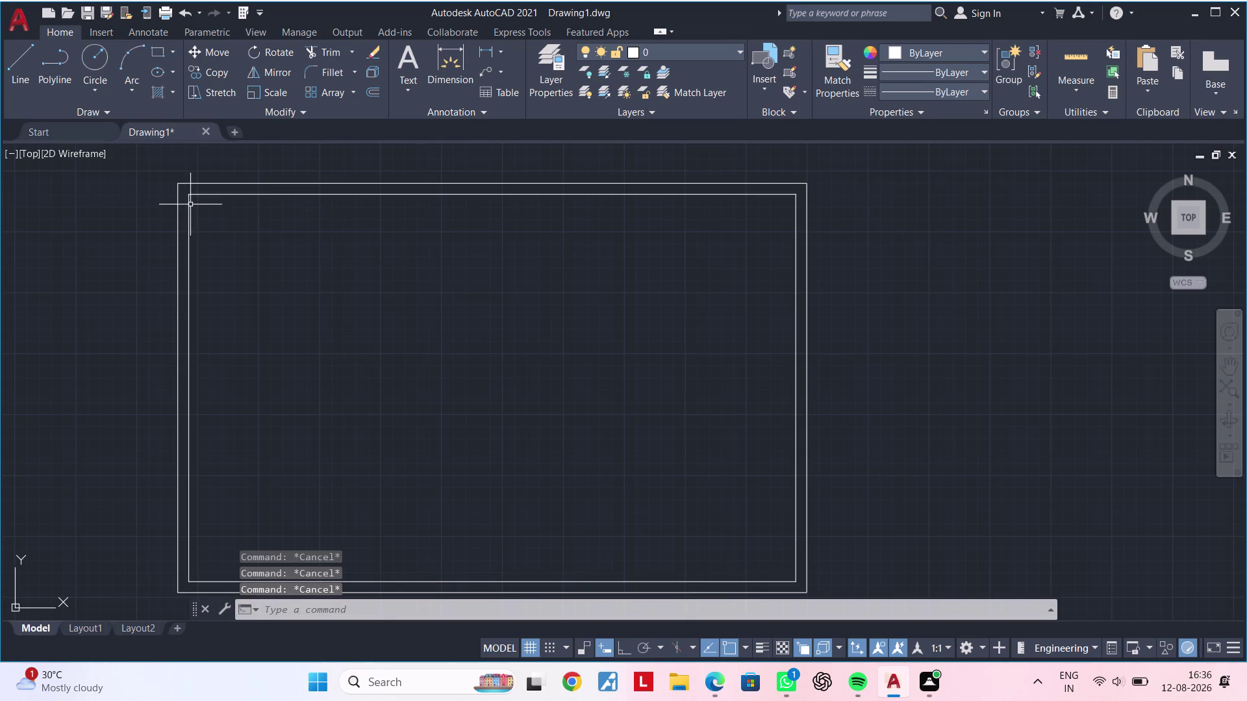
click(191, 205)
text(x)
key(space)
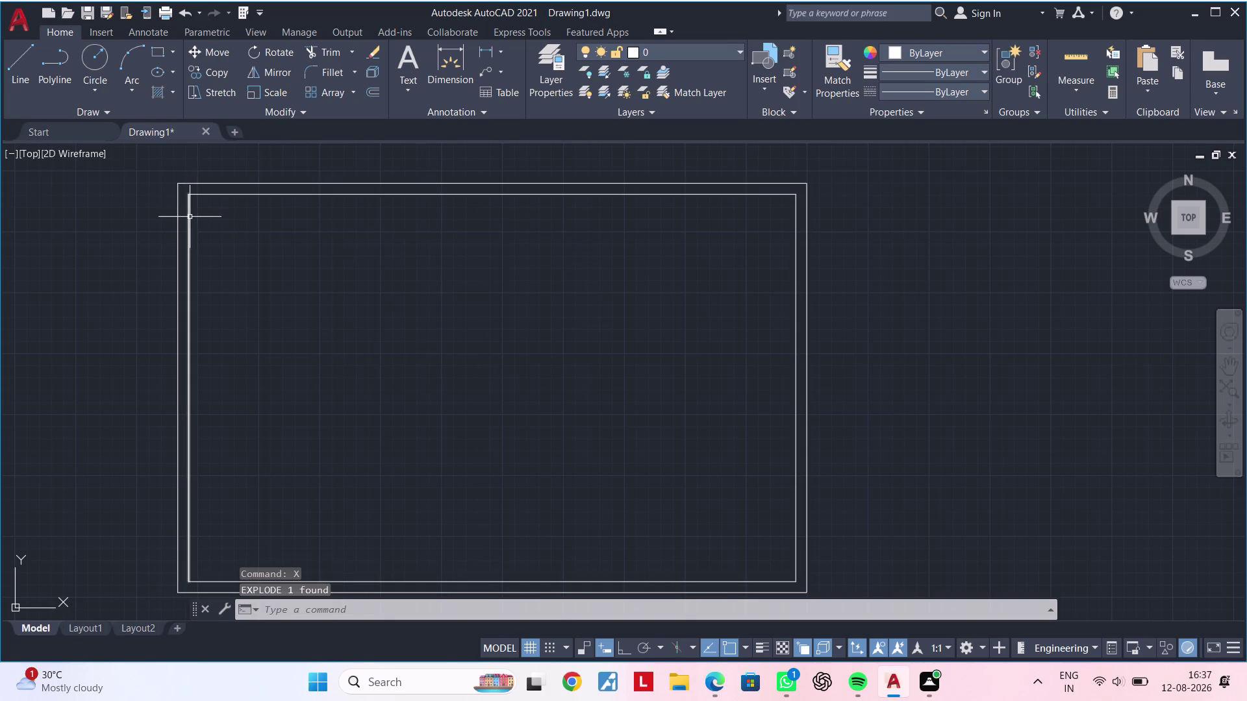
key(Escape)
key(Escape)
key(Escape)
Offset the inner left wall 6'4" right, then 4.5" for the first interior wall.
text(of)
key(space)
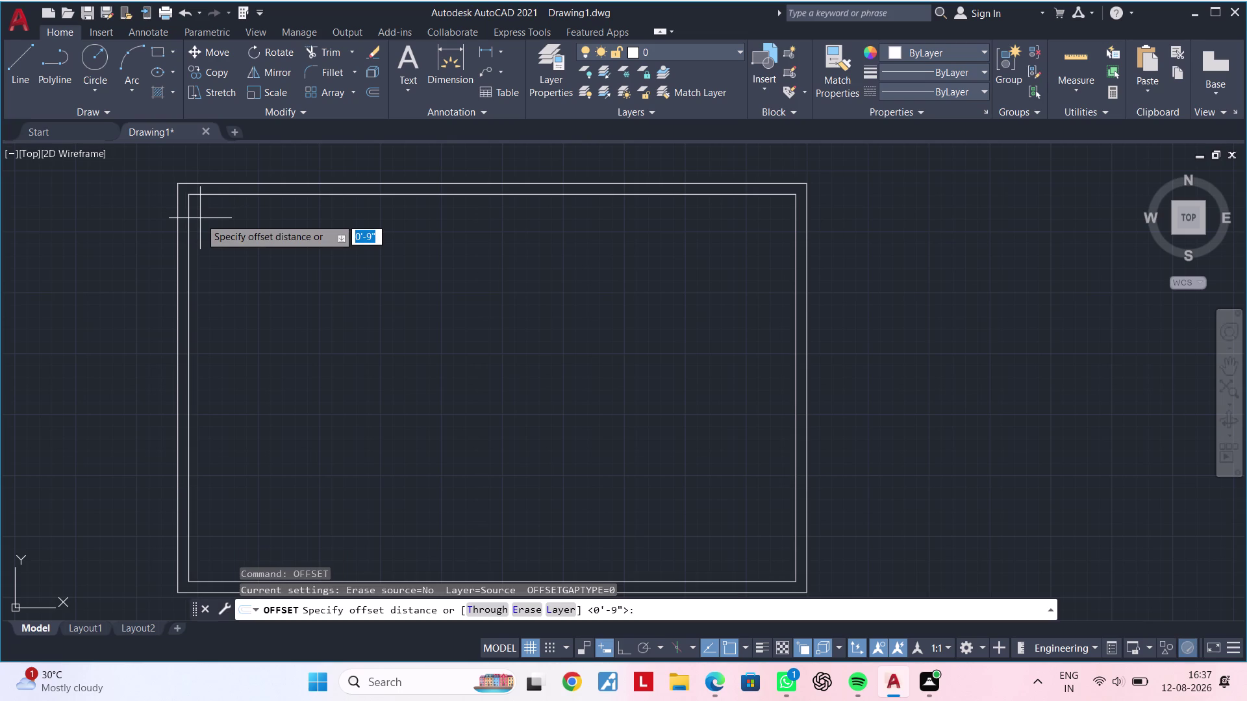
text(6'4")
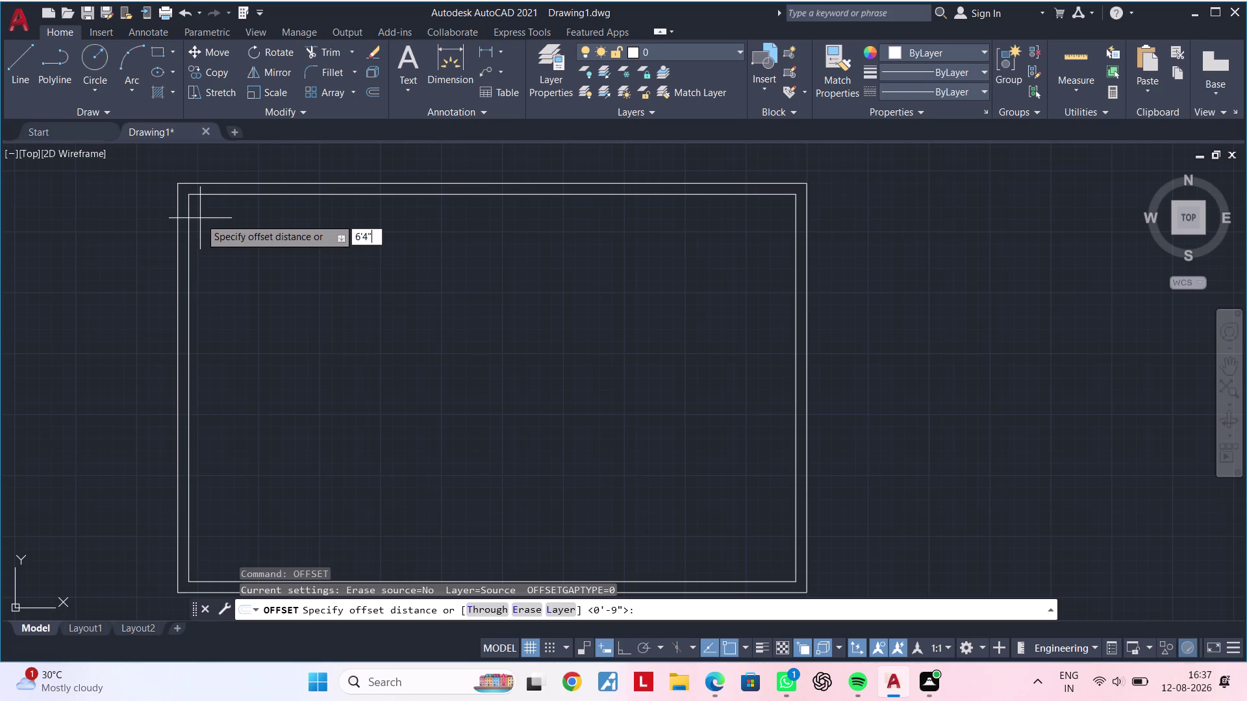
key(Return)
click(190, 227)
double_click(287, 230)
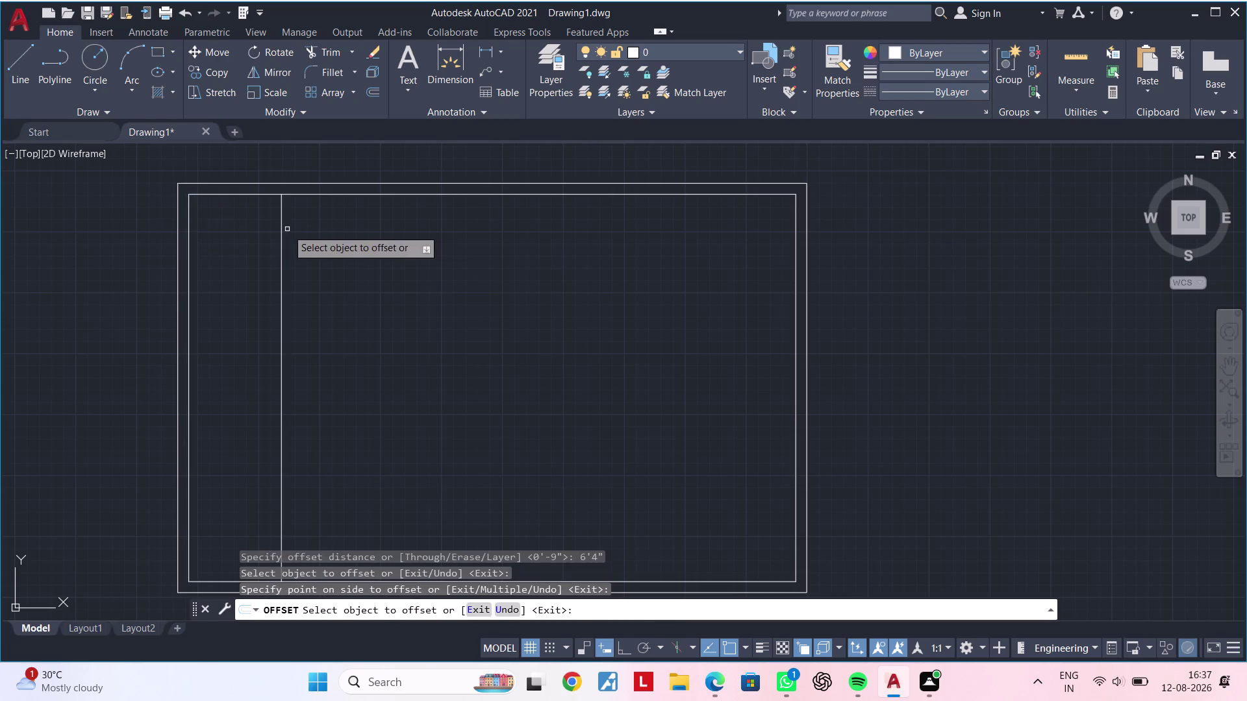
key(space)
key(space)
text(4)
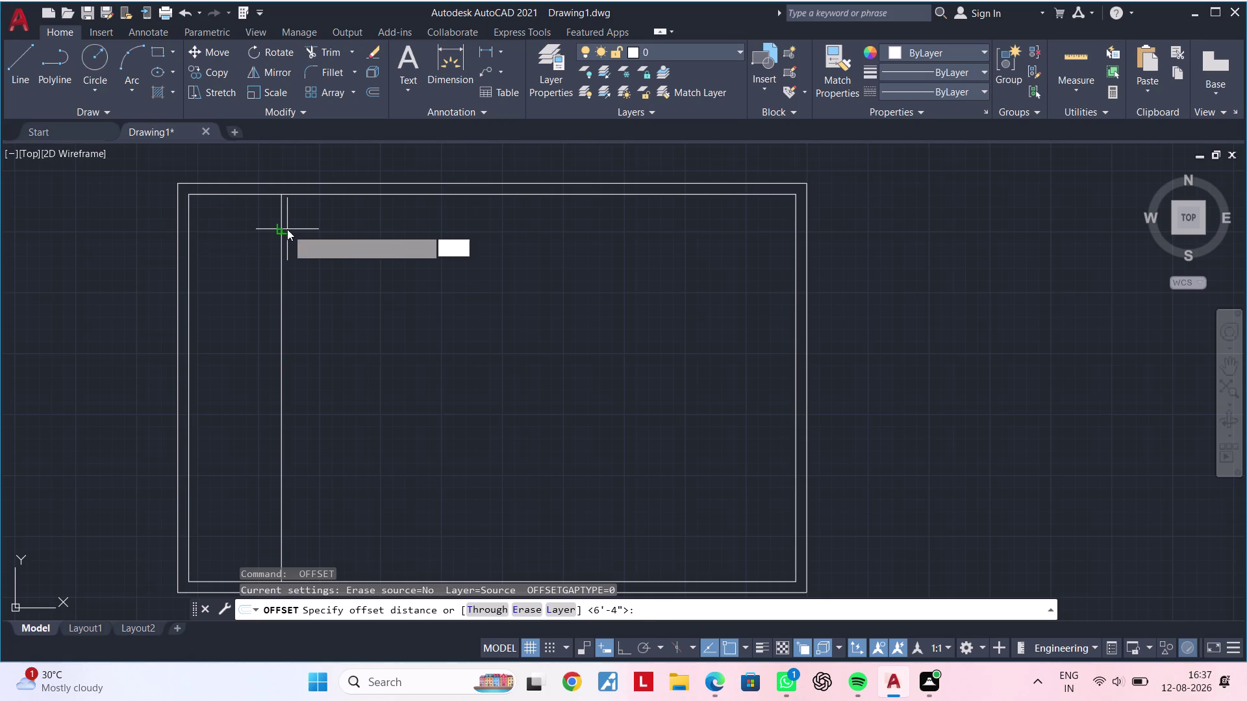
text(.5")
key(Return)
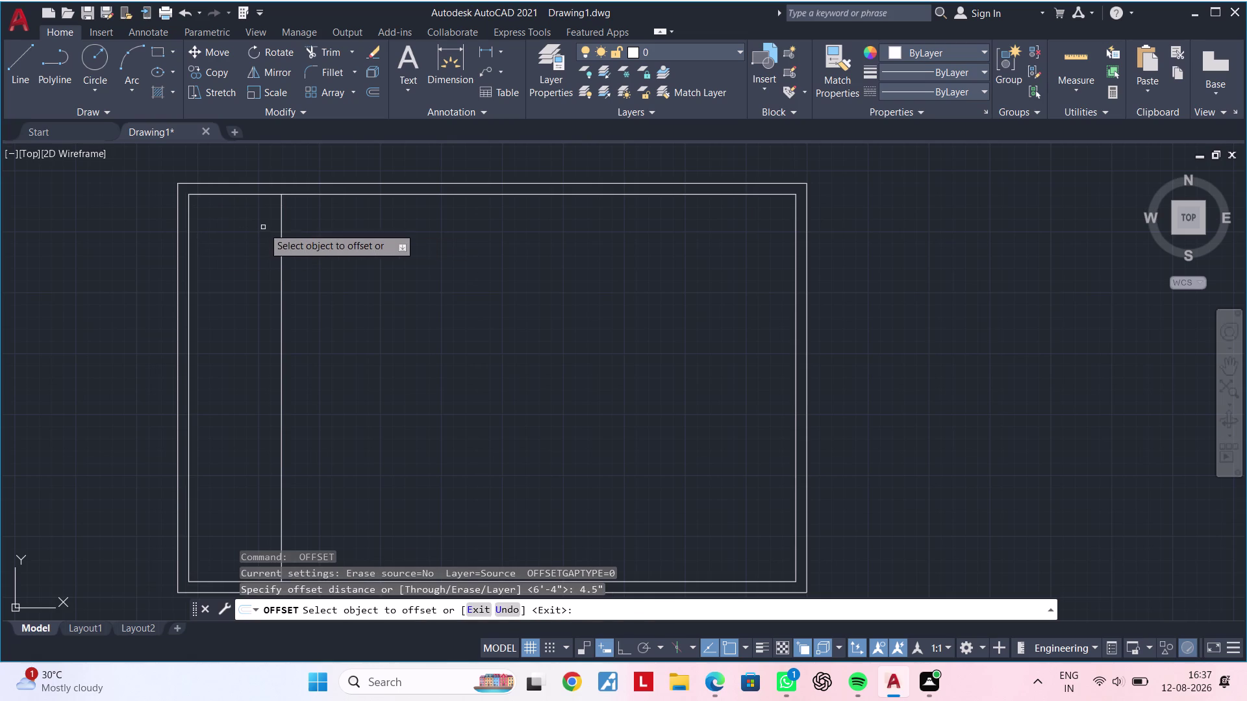
click(283, 224)
click(354, 224)
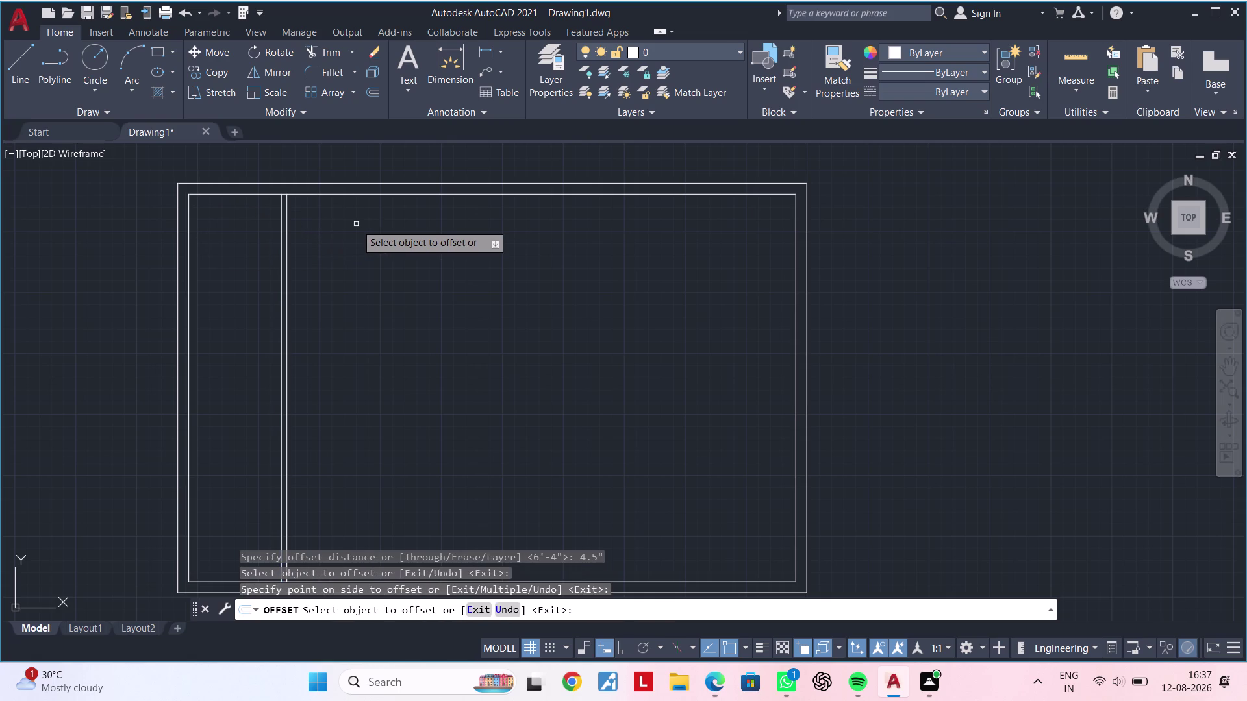
key(space)
Offset that wall 6'4" right, then 9" for the second interior wall.
key(space)
text(6)
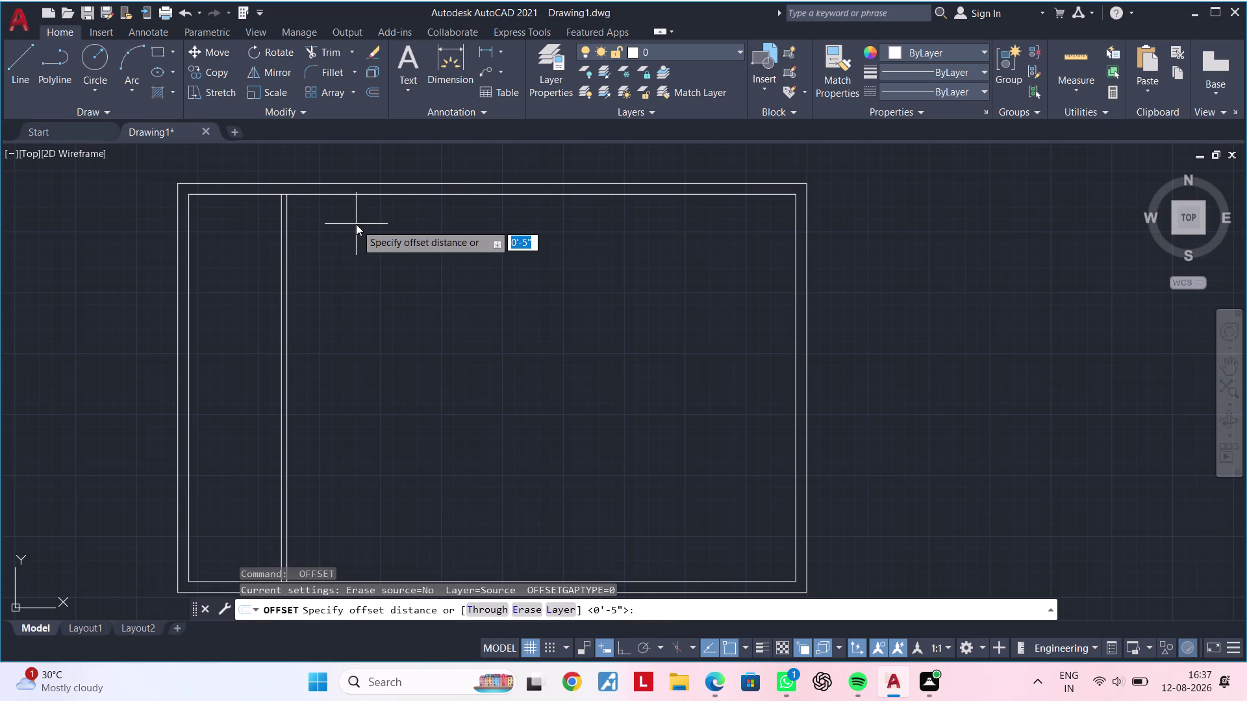
text('4")
key(Return)
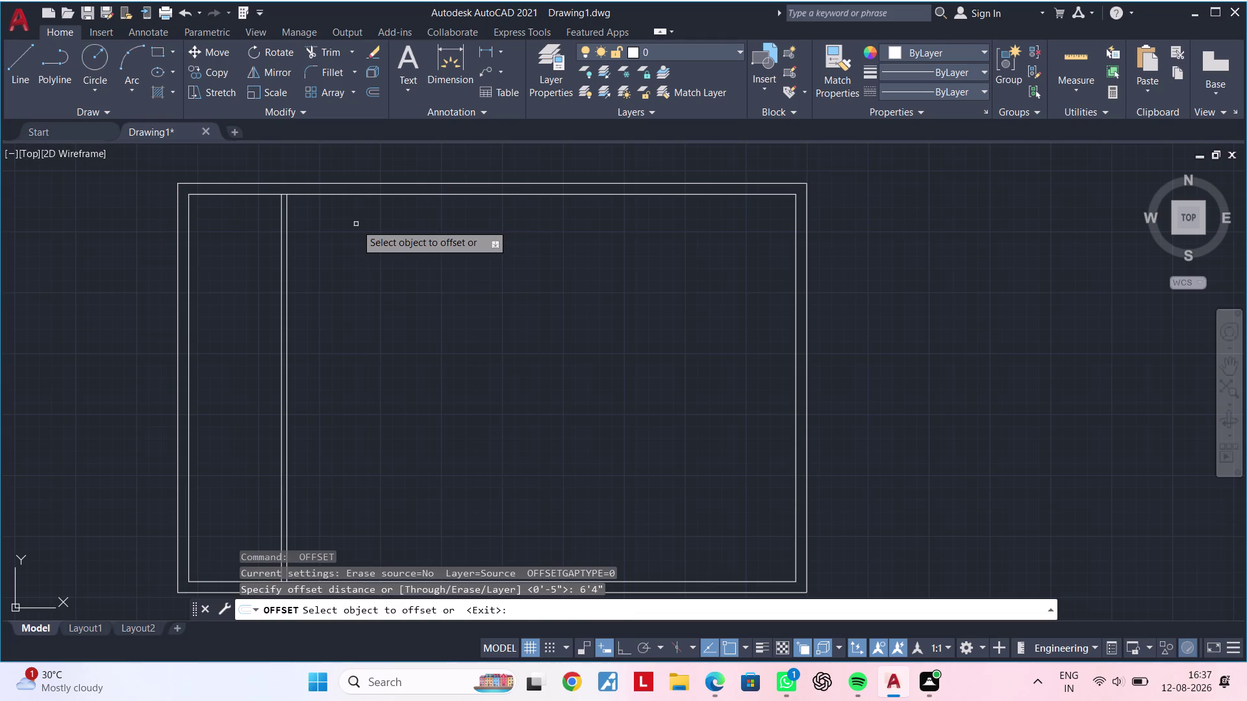
double_click(288, 229)
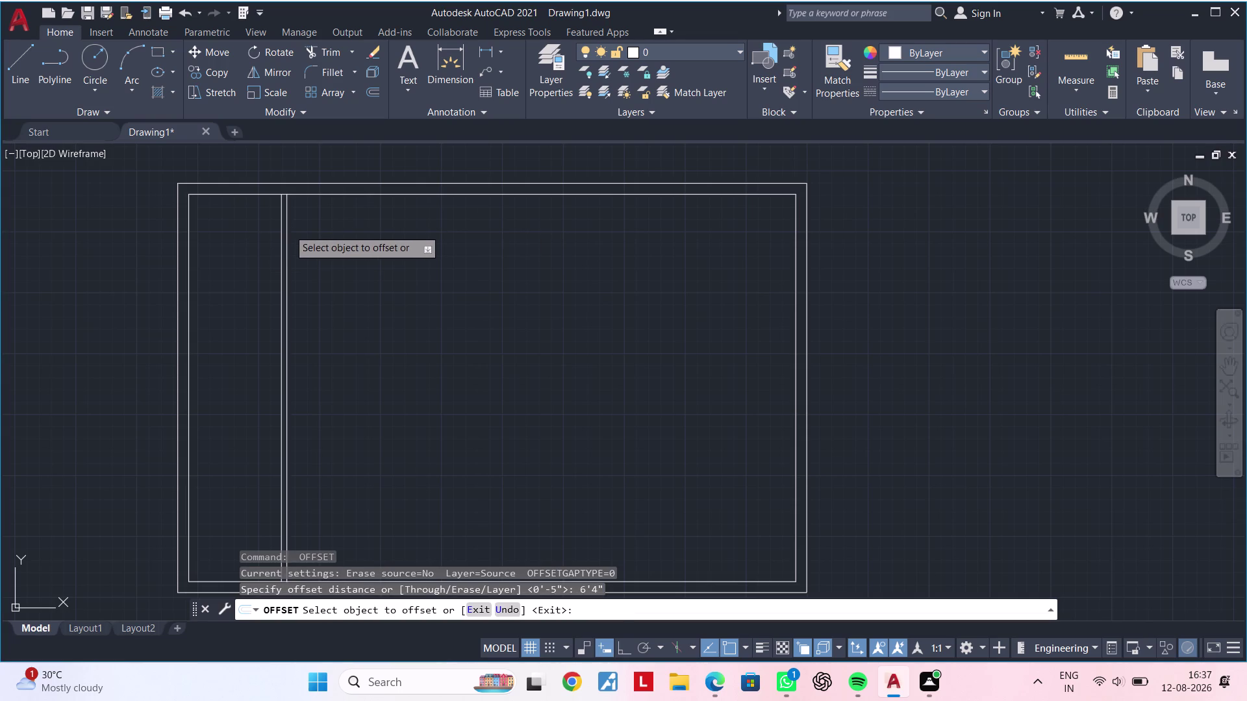
click(421, 235)
key(space)
key(space)
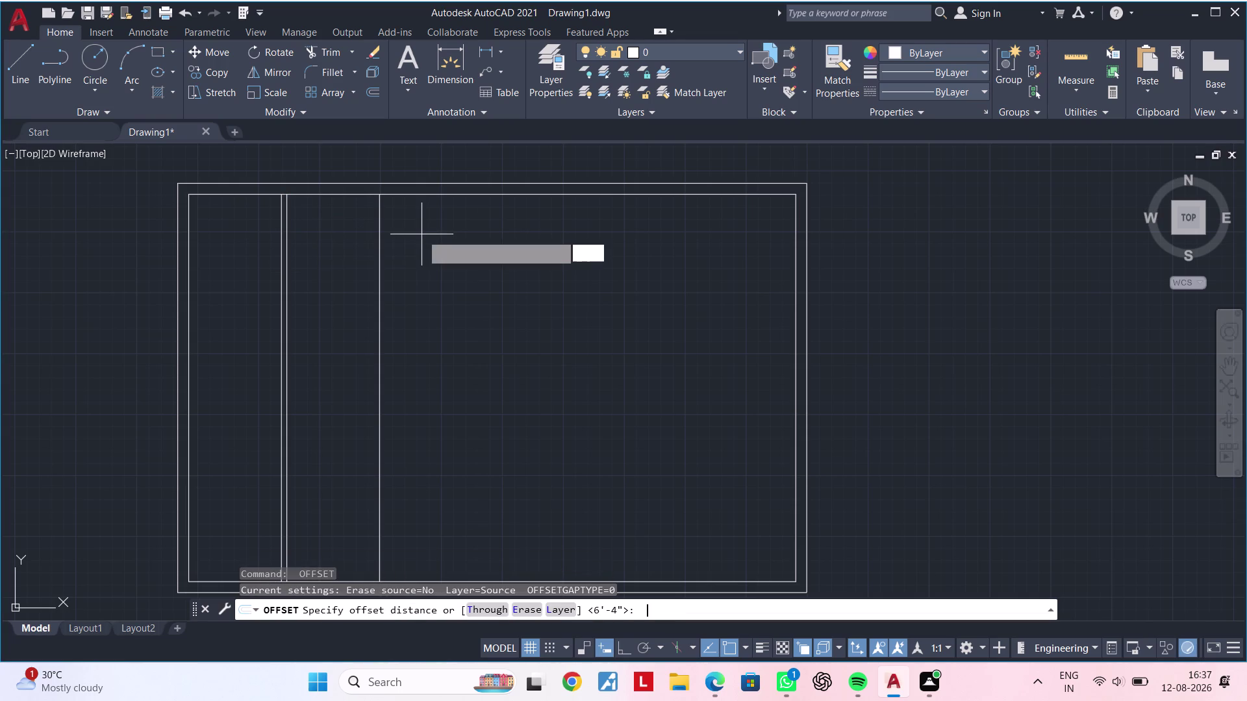
text(9")
key(Return)
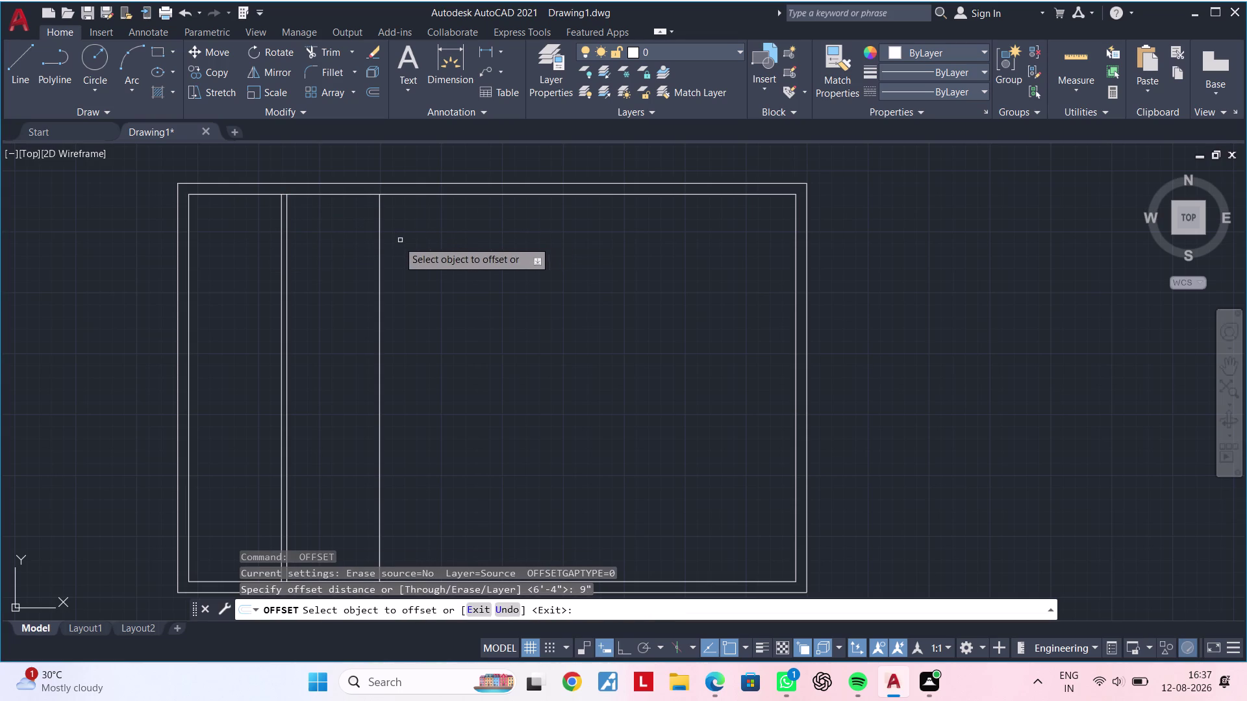
click(380, 247)
click(514, 246)
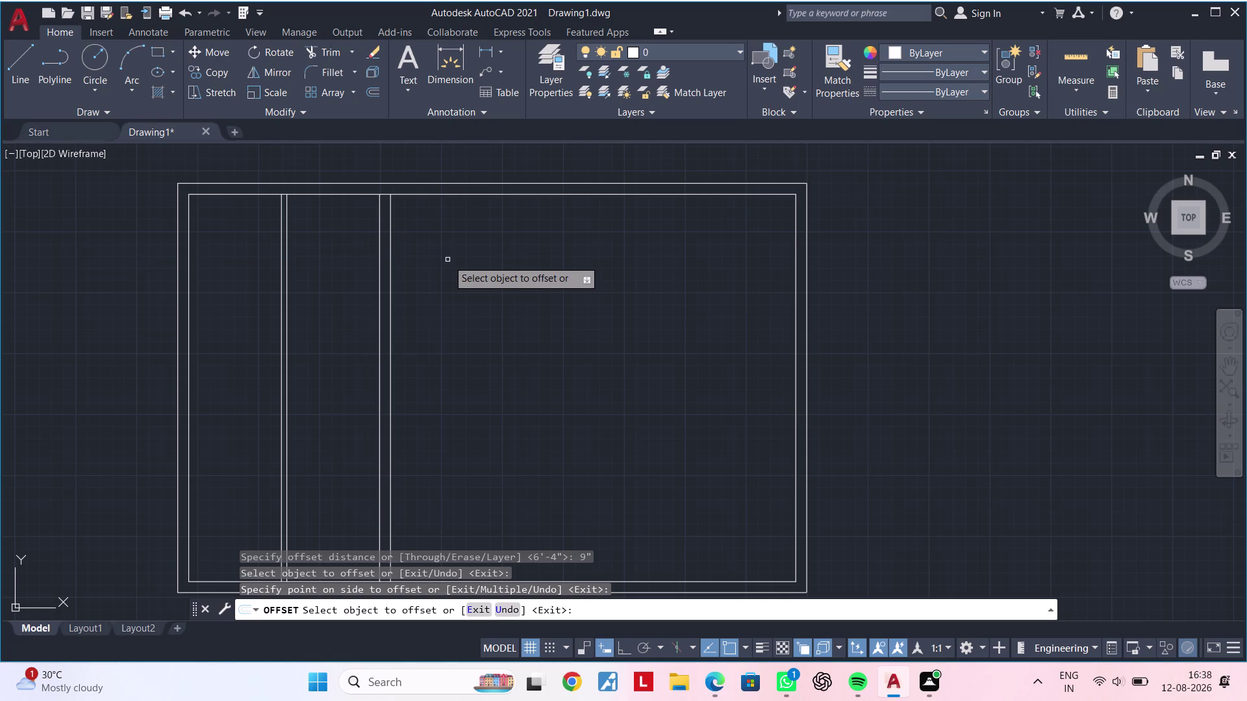
middle_drag(489, 261, 466, 234)
scroll(down, 3)
key(Escape)
key(Escape)
key(Escape)
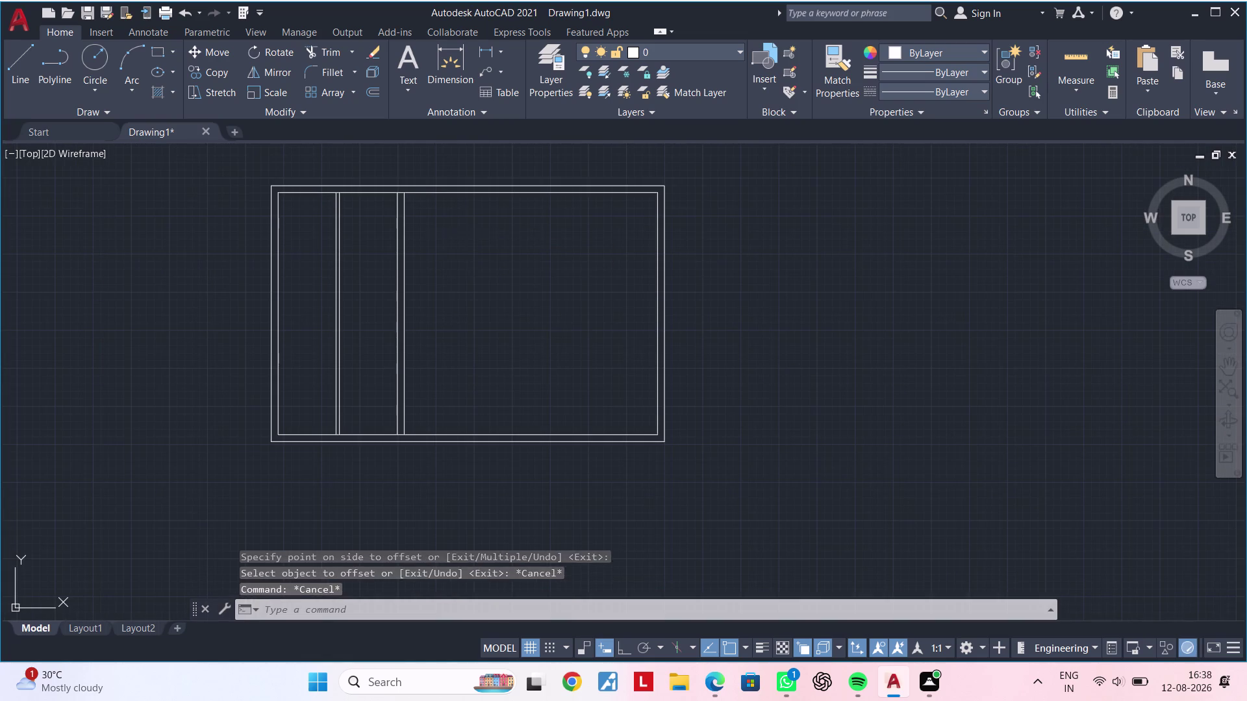
Offset the top inner wall line 7'6" downward.
key(Escape)
key(Escape)
key(Escape)
key(Escape)
key(Escape)
key(Escape)
key(Escape)
scroll(up, 3)
middle_drag(464, 257, 554, 252)
key(Escape)
key(Escape)
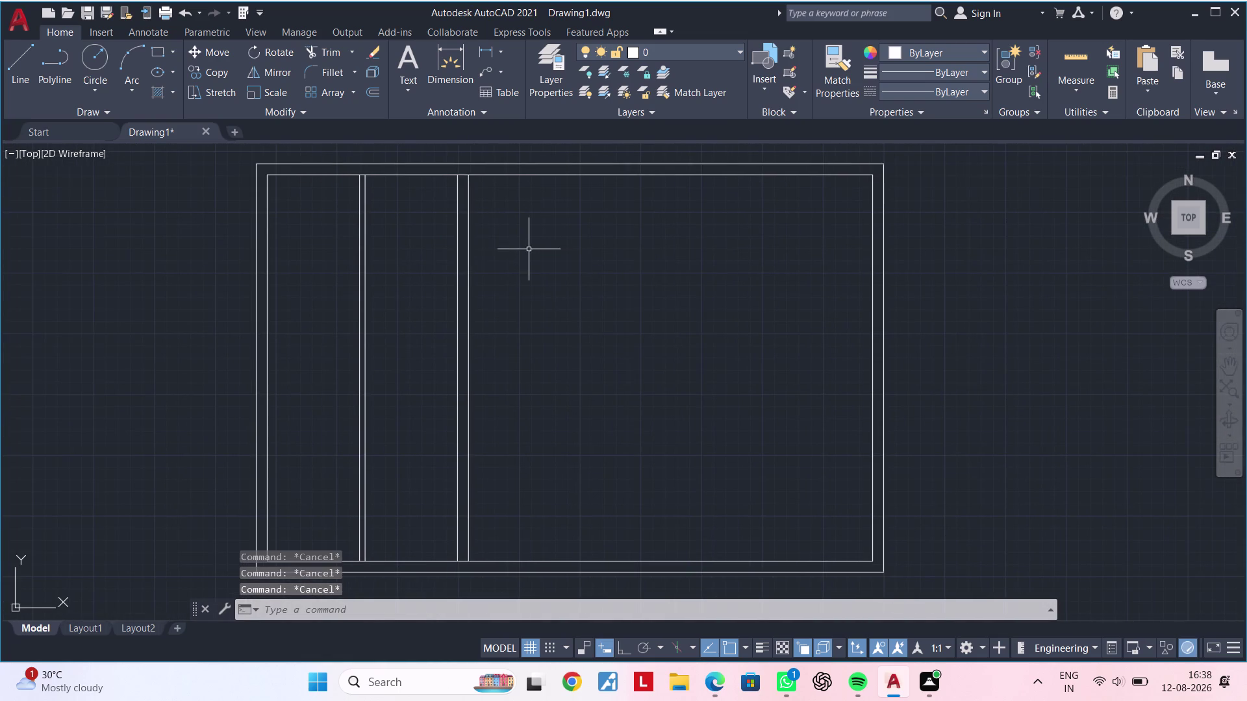
key(Escape)
key(Escape)
key(Escape)
key(Escape)
key(Escape)
key(Escape)
key(Escape)
key(Escape)
key(Escape)
key(Escape)
key(Escape)
text(of)
key(space)
text(7')
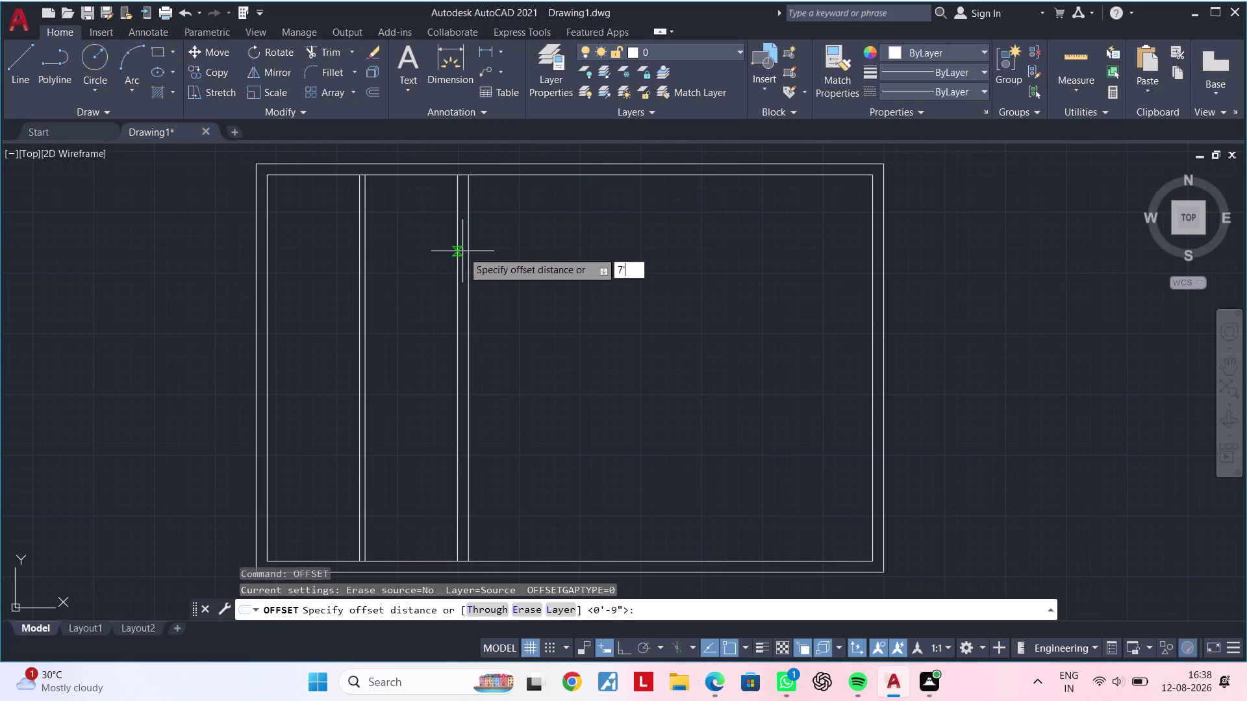
text(6")
key(Return)
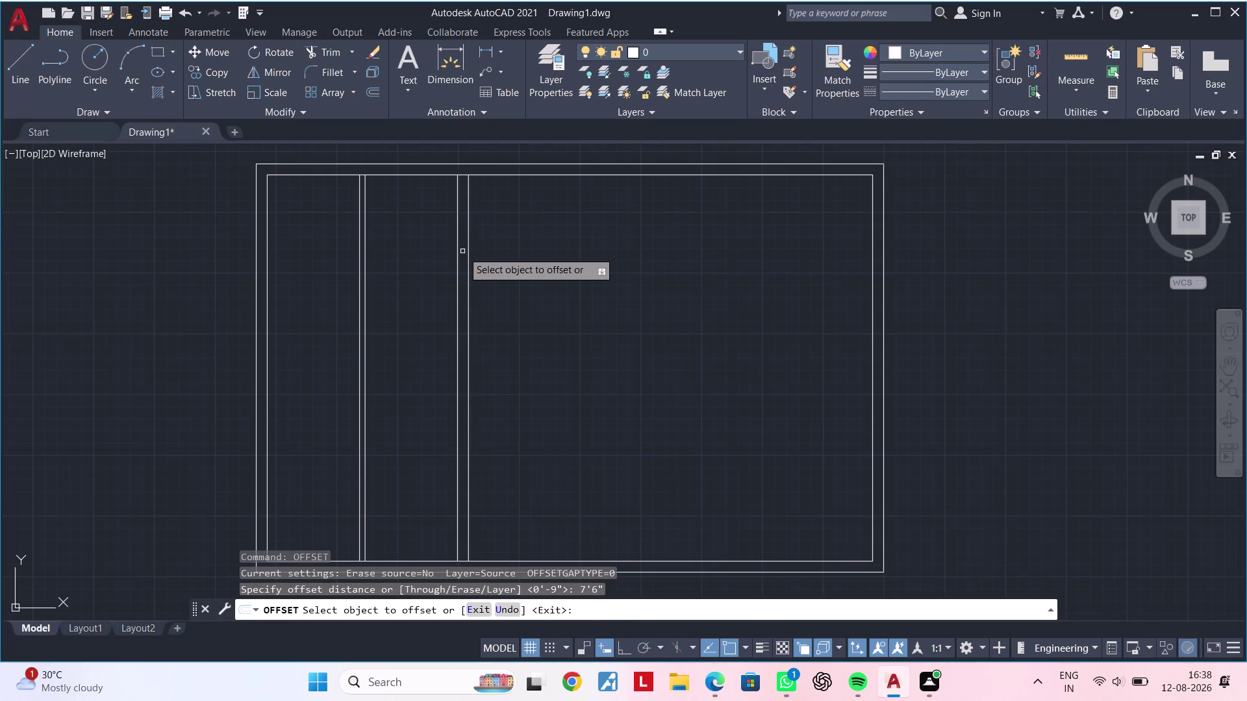
click(410, 172)
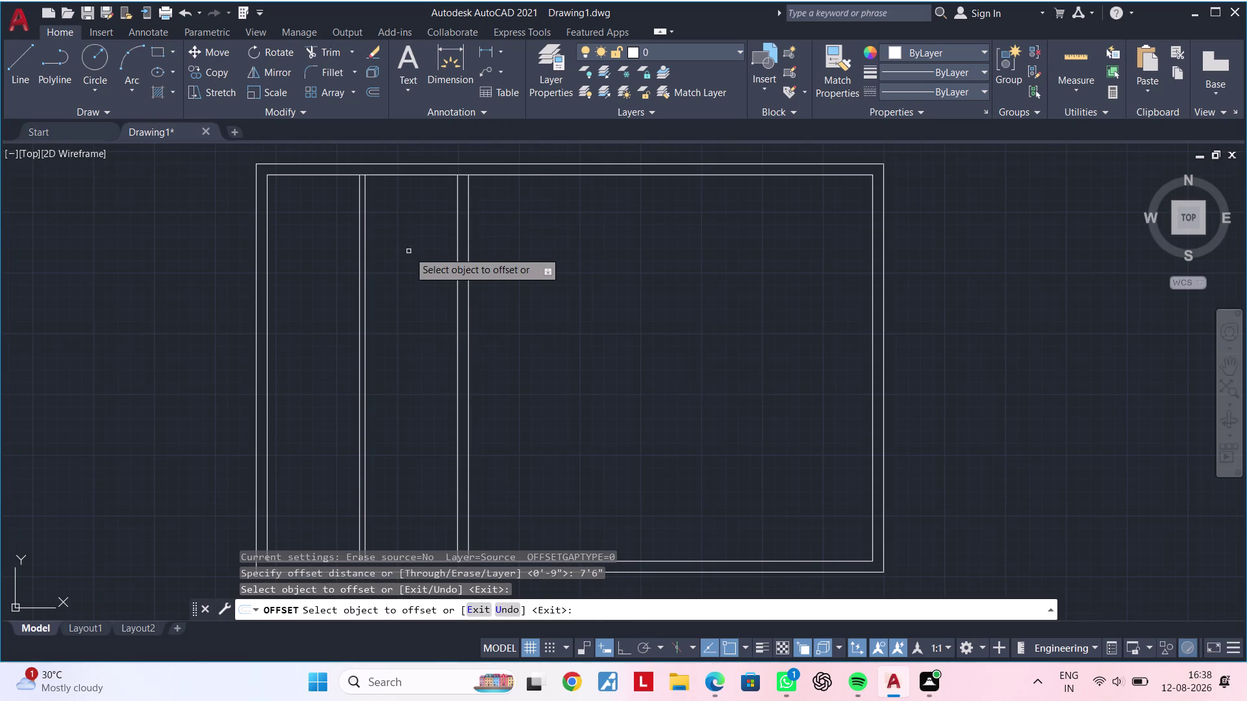
click(392, 175)
click(399, 276)
key(space)
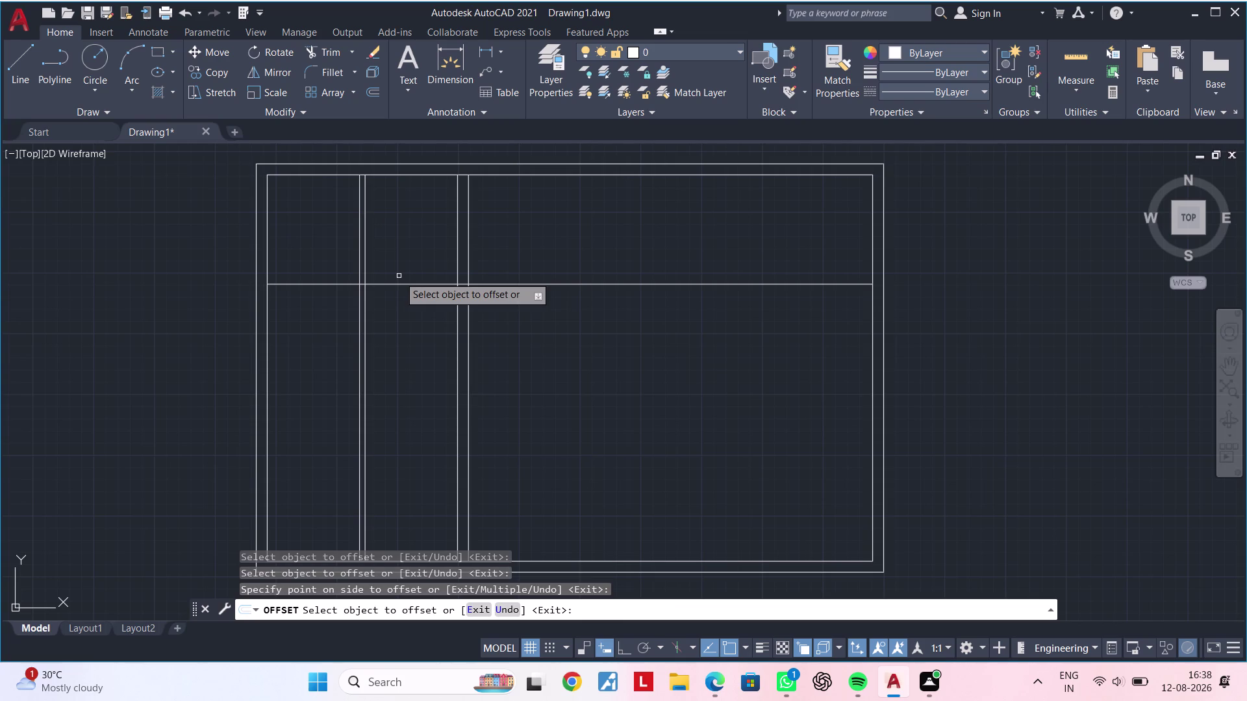
Offset the new horizontal line 9" downward to complete the wall.
key(space)
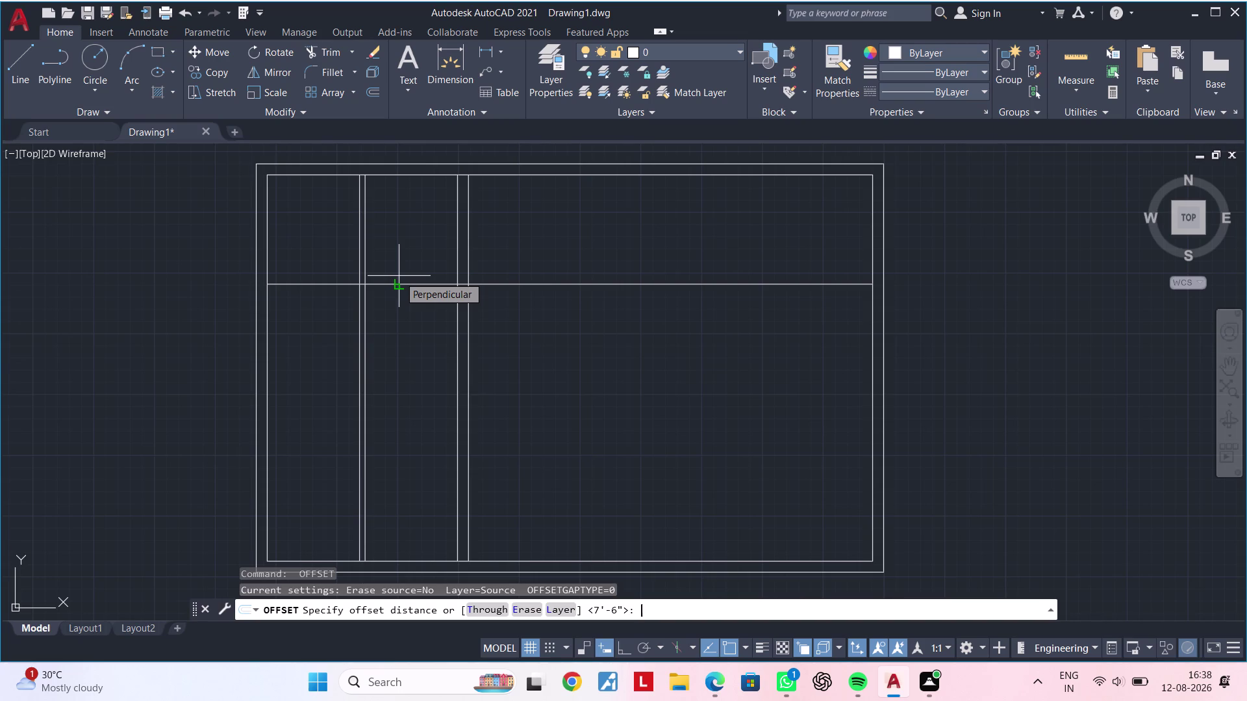
text(9")
key(Return)
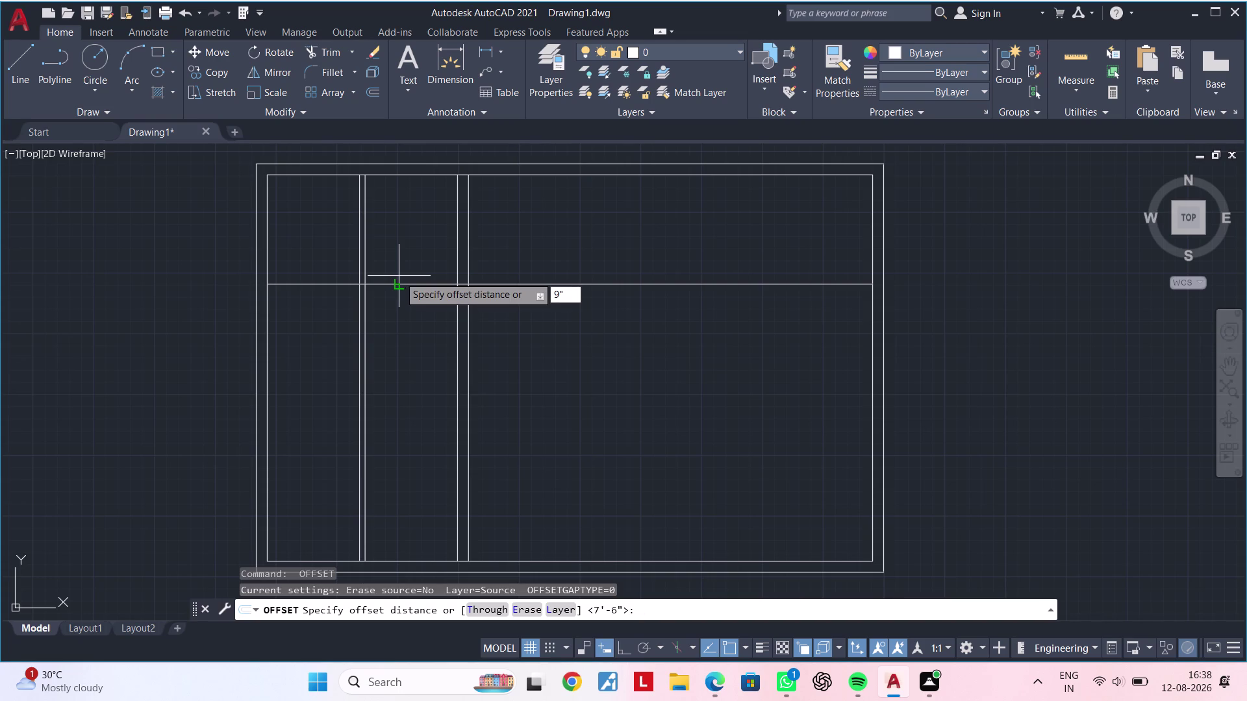
click(390, 285)
click(398, 340)
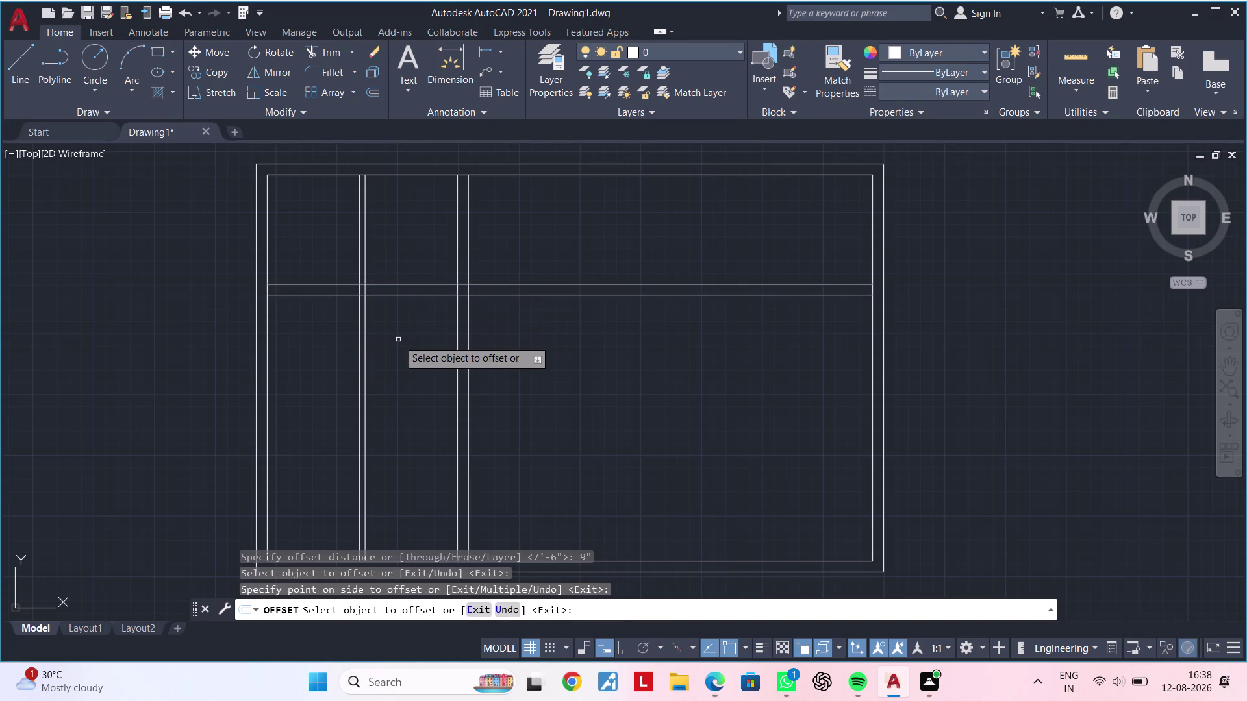
key(Escape)
key(Escape)
key(Escape)
Trim the overlapping wall lines with a TR fence across the partition wall.
text(tr)
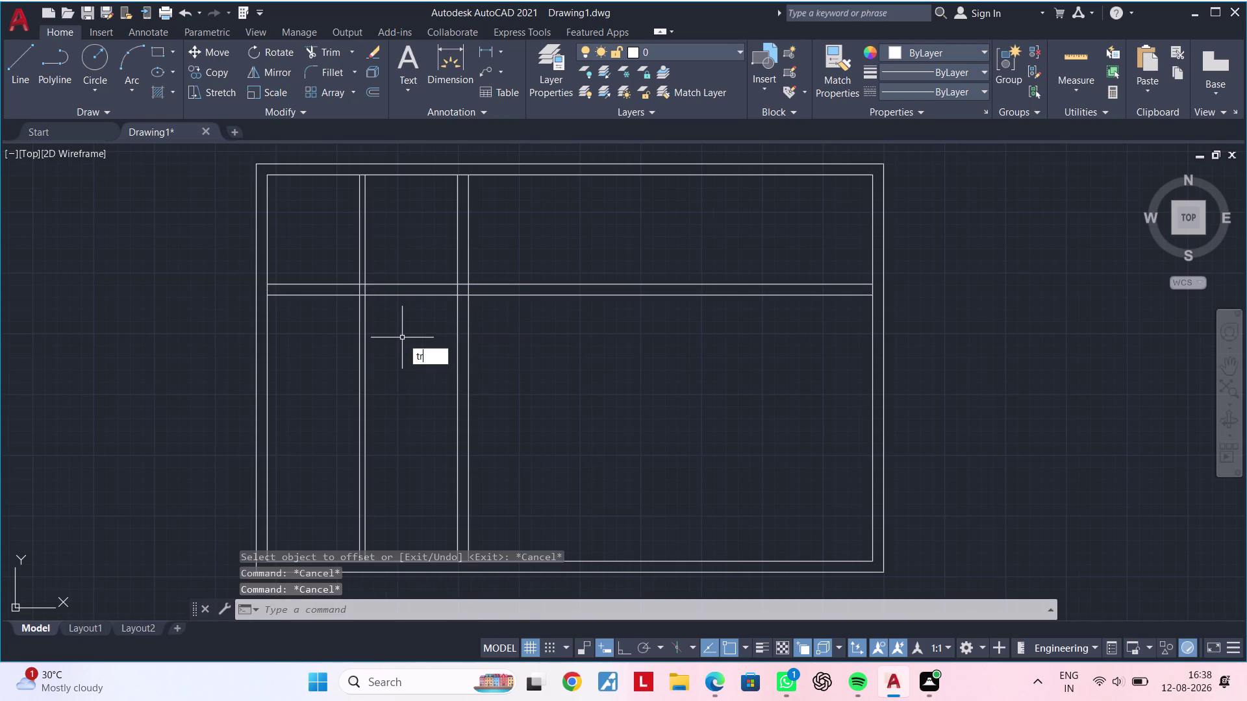
key(space)
drag(627, 326, 640, 264)
key(Escape)
key(Escape)
key(Escape)
key(Escape)
key(Escape)
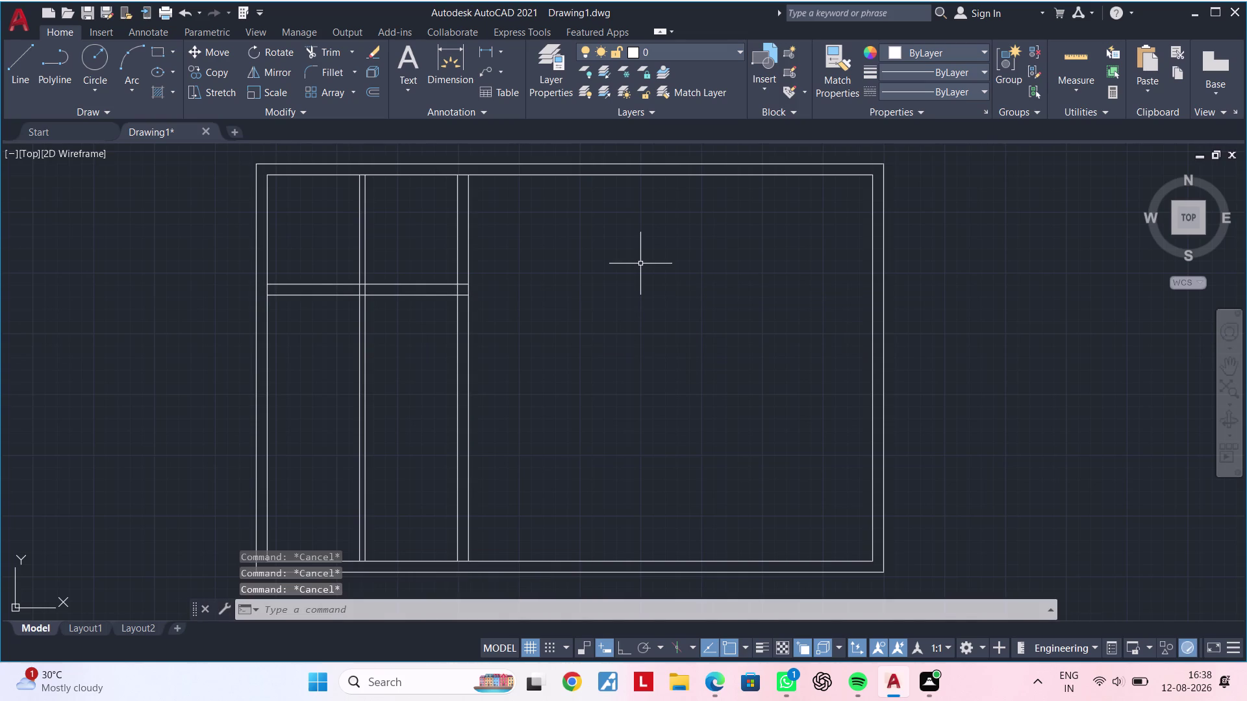
key(Escape)
key(Escape)
key(Escape)
key(Escape)
key(Escape)
key(Escape)
key(Escape)
key(Escape)
key(Escape)
key(Escape)
key(Escape)
key(Escape)
key(Escape)
key(Escape)
key(Escape)
key(Escape)
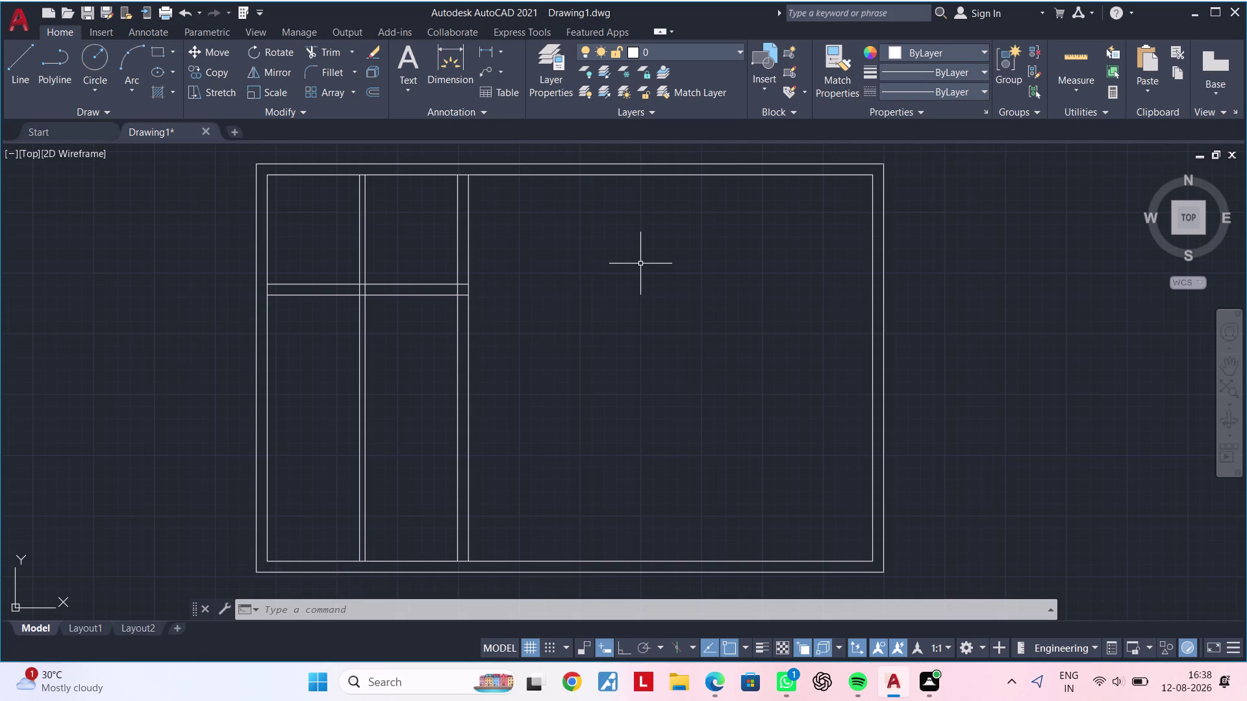
Cut away the lower part of the left partition wall with a second trim fence.
scroll(down, 3)
middle_drag(573, 255, 441, 309)
key(Escape)
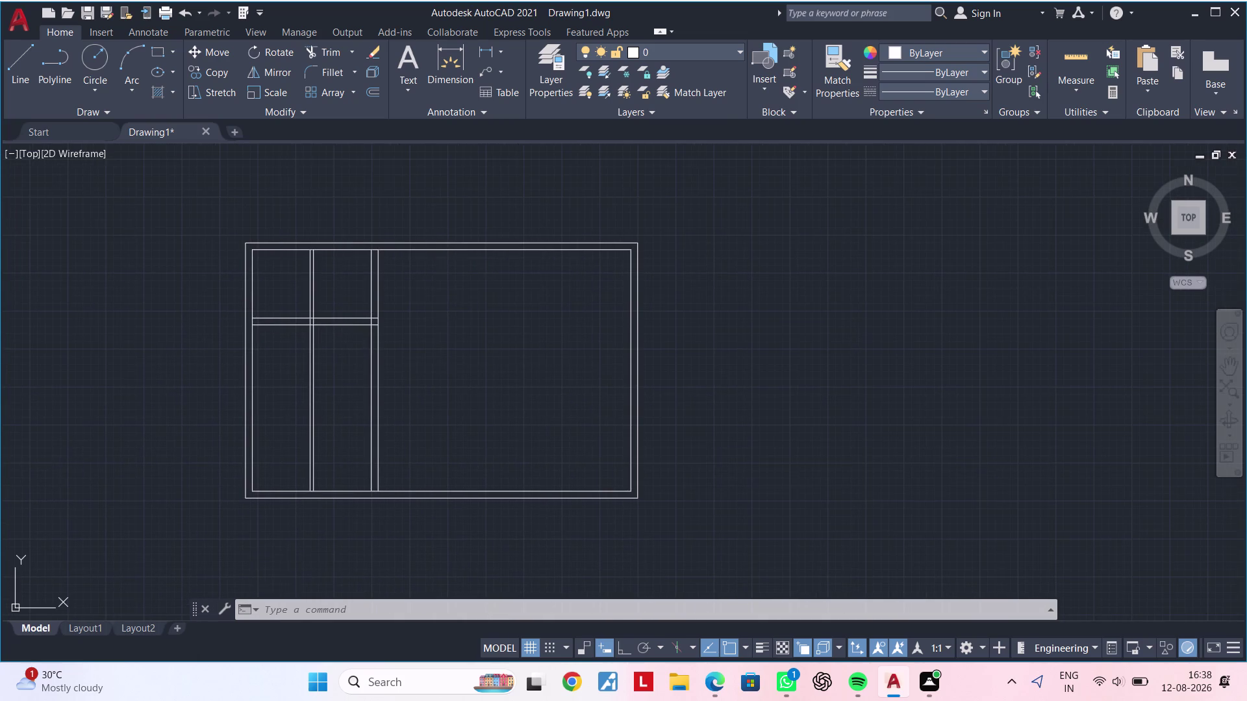
key(Escape)
key(Escape)
key(Escape)
key(Escape)
middle_drag(474, 309, 435, 309)
key(Escape)
key(Escape)
key(Escape)
key(Escape)
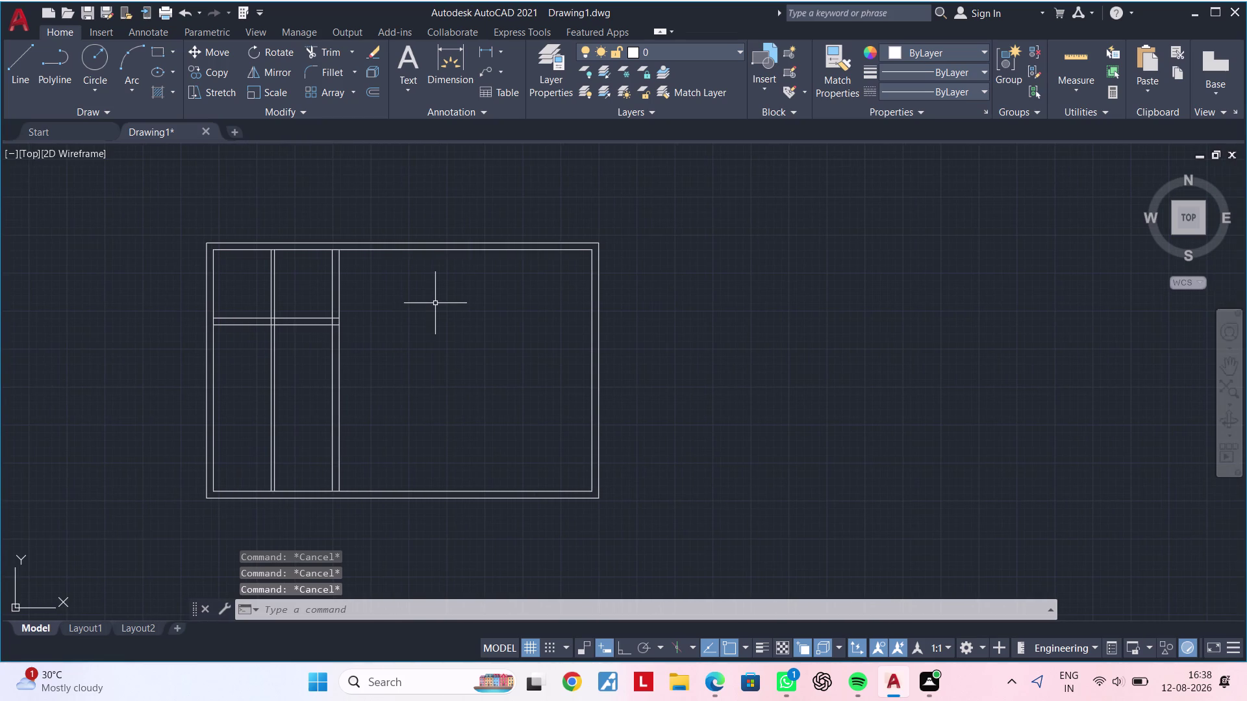
key(Escape)
key(Escape)
key(Escape)
key(Escape)
key(Escape)
key(Escape)
key(Escape)
key(Escape)
key(Escape)
text(t)
text(r)
key(space)
drag(296, 368, 264, 371)
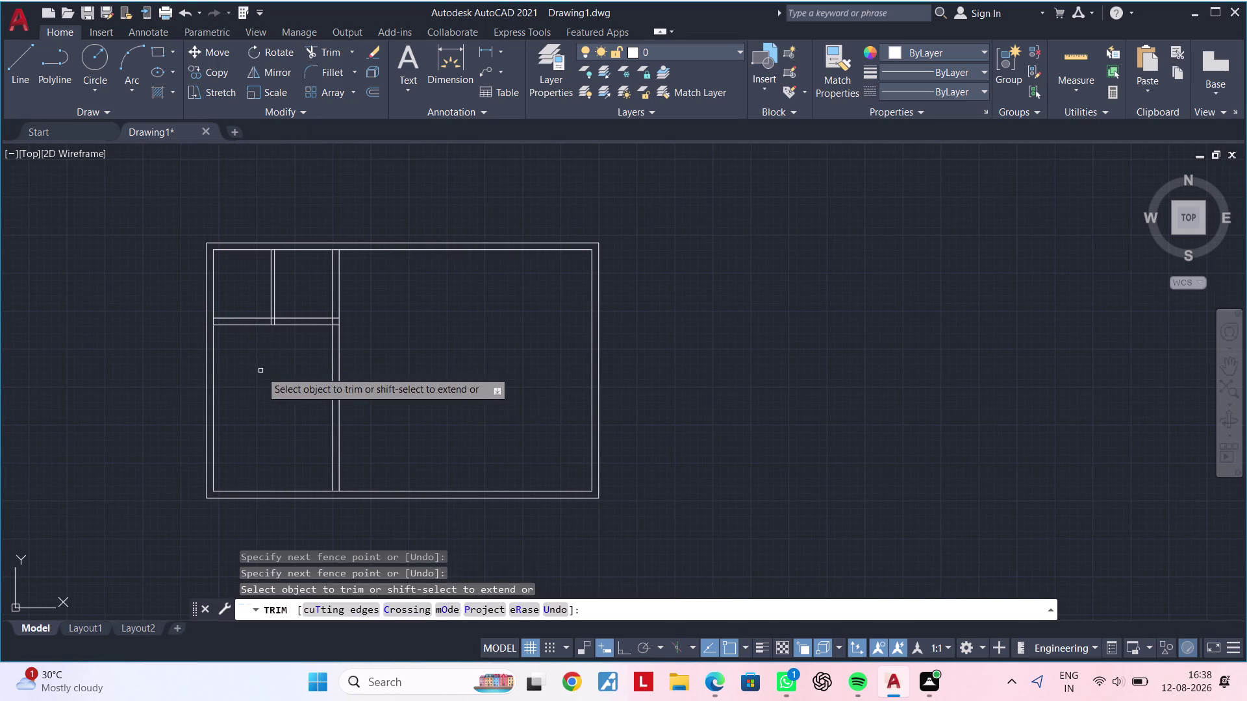
key(Escape)
key(Escape)
key(Escape)
middle_drag(393, 340, 358, 348)
key(Escape)
key(Escape)
key(Escape)
key(Escape)
key(Escape)
key(Escape)
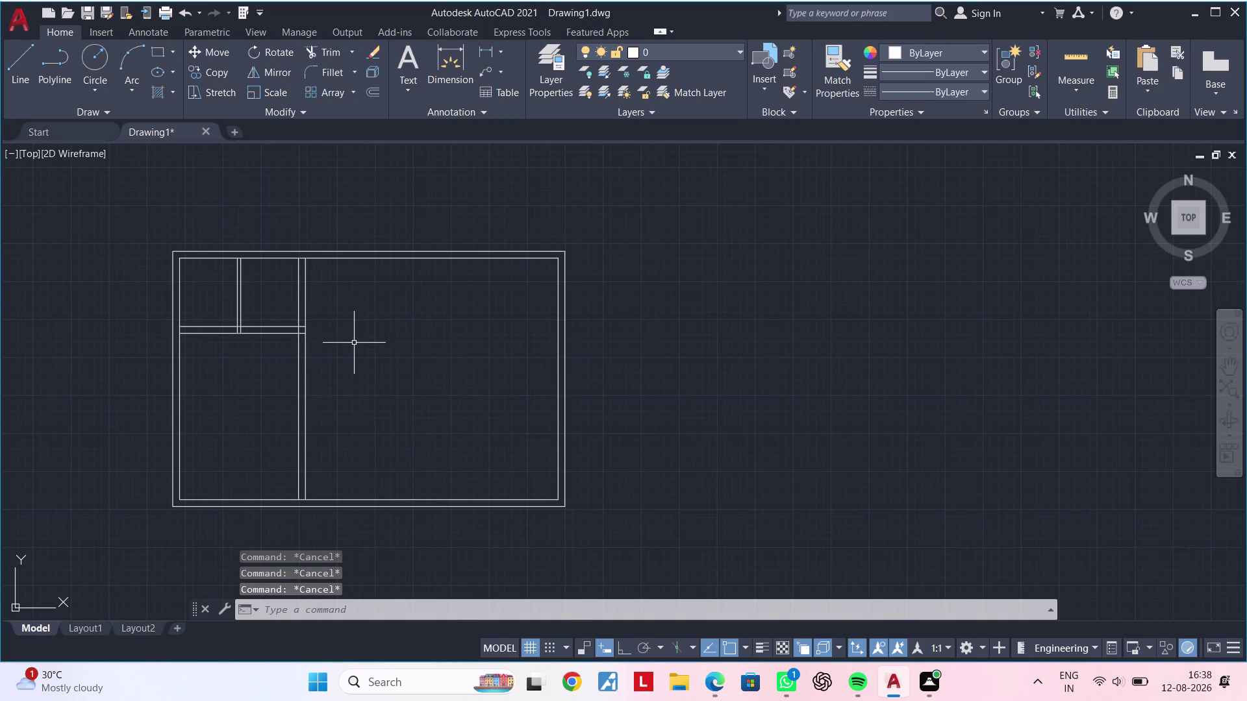
key(Escape)
middle_drag(355, 345, 372, 296)
key(Escape)
Window-select all the left-side interior walls.
key(Escape)
key(Escape)
click(377, 247)
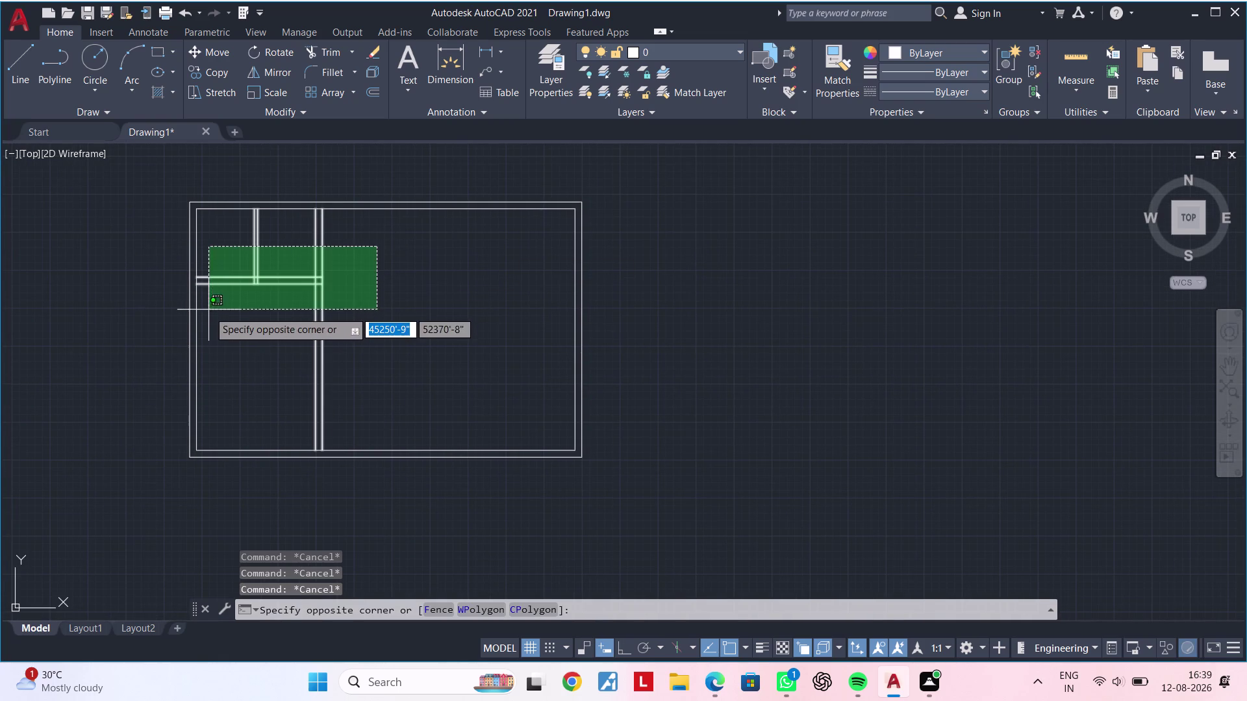
click(223, 318)
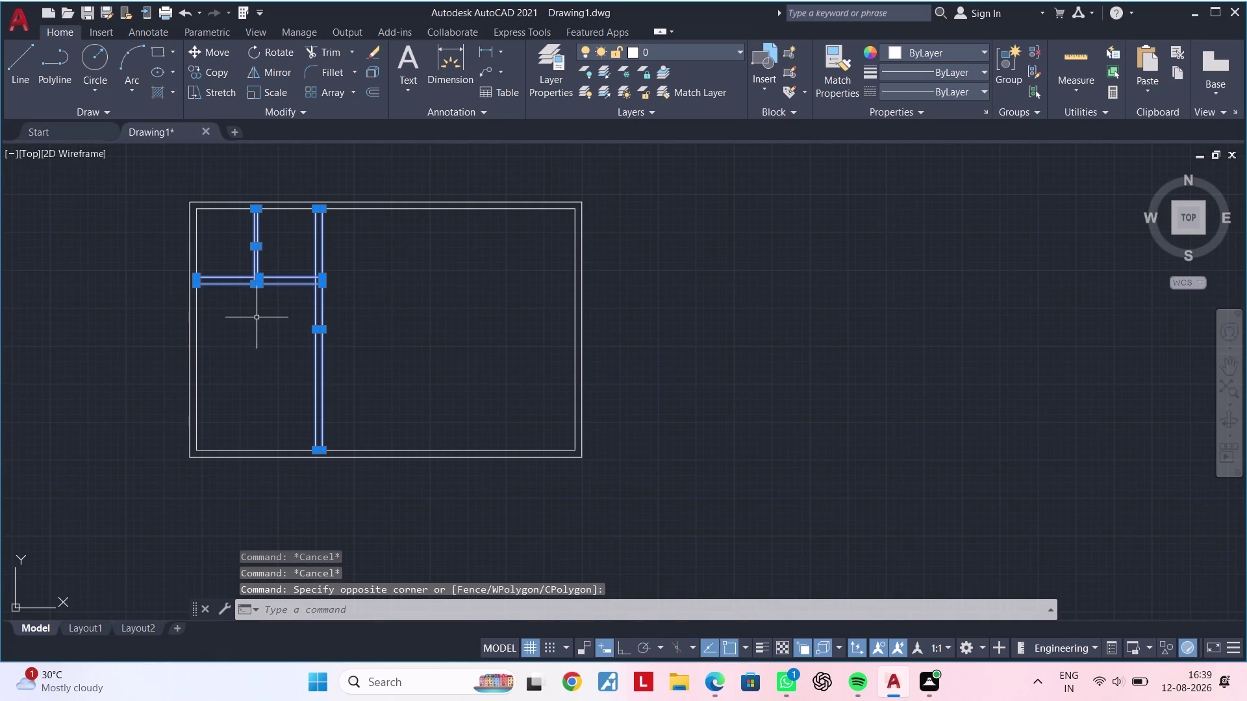
Mirror the selected walls across a vertical line through the plan centre, keeping the originals.
key(m)
key(i)
key(space)
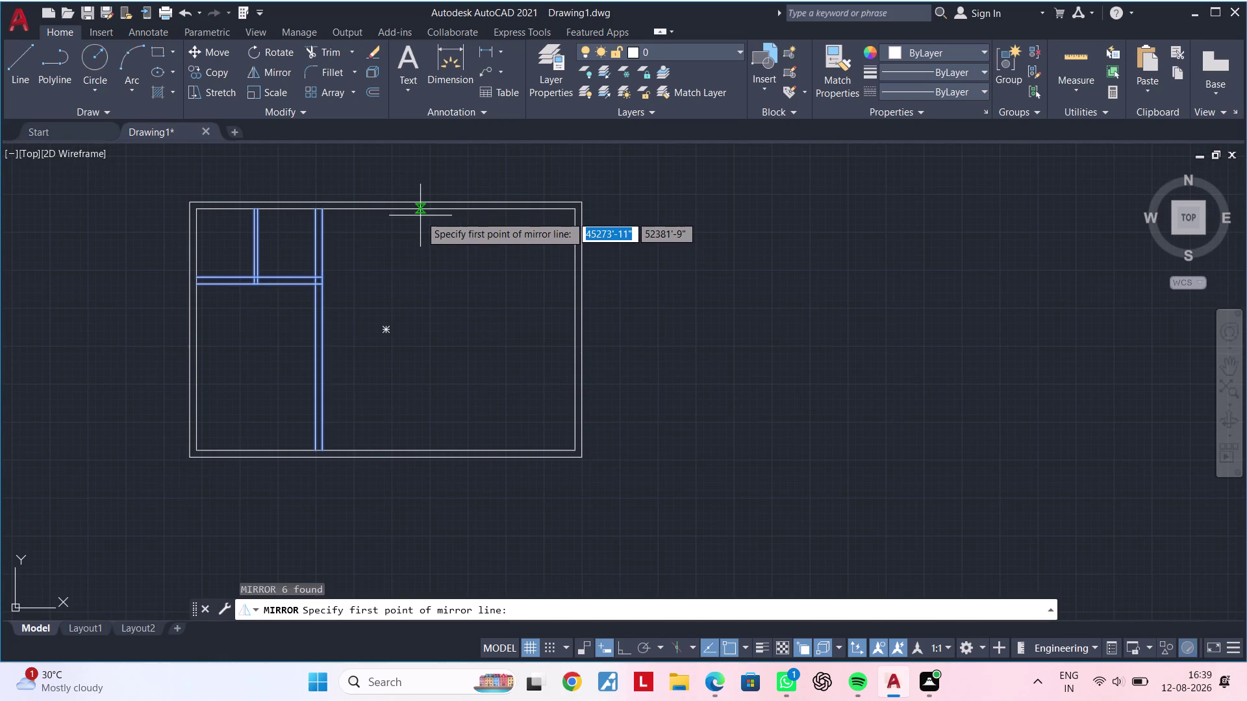
click(383, 210)
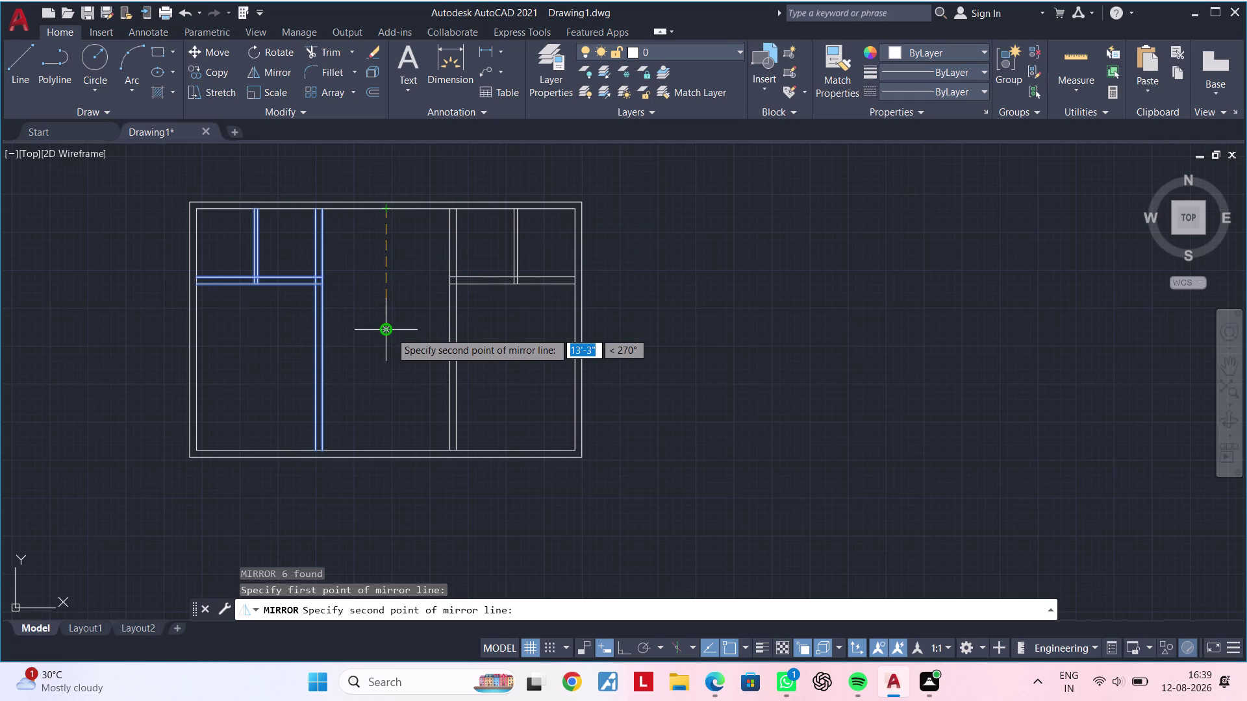
click(378, 358)
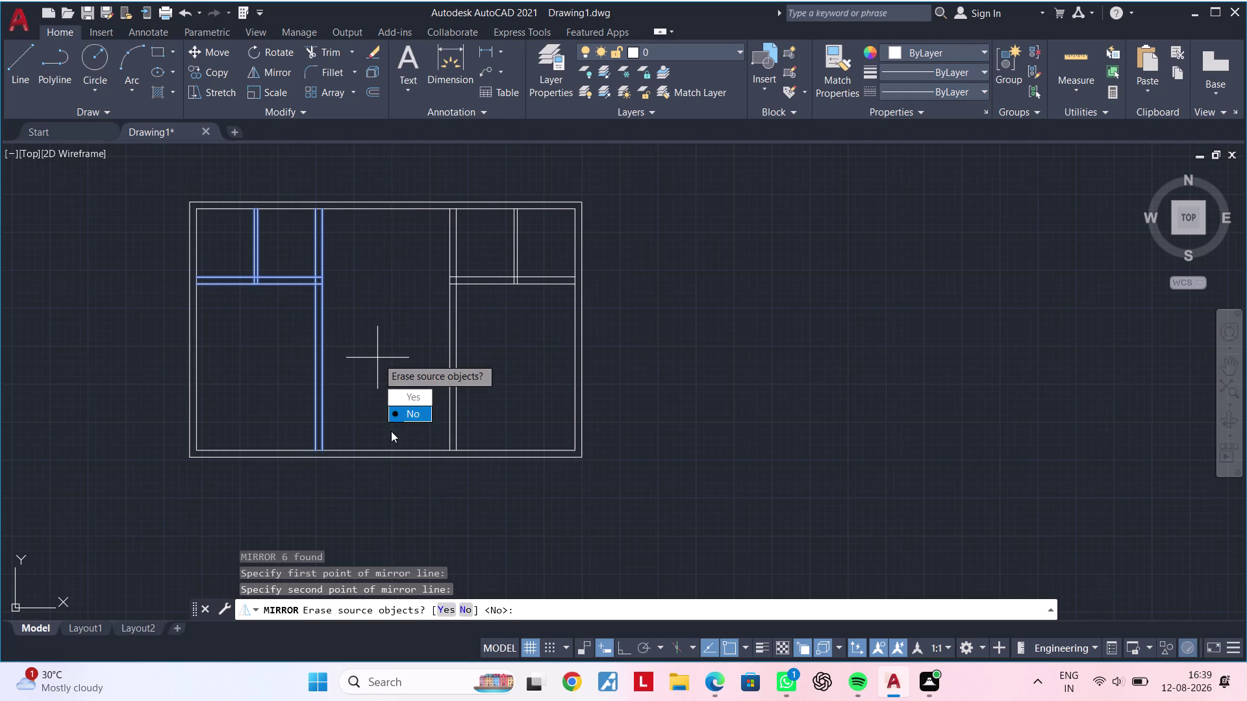
drag(403, 419, 378, 358)
key(Escape)
key(Escape)
middle_drag(377, 325, 396, 326)
key(Escape)
key(Escape)
key(Escape)
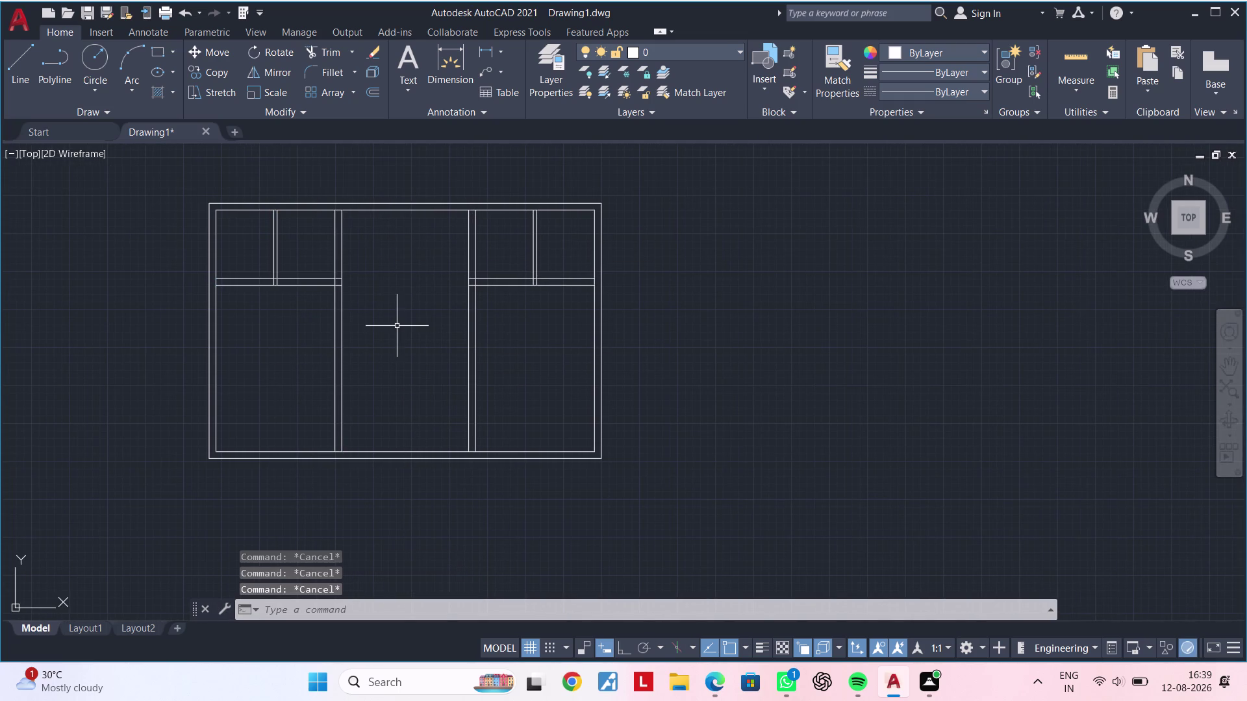
key(Escape)
key(Escape)
key(Escape)
key(Escape)
key(Escape)
key(Escape)
key(Escape)
key(Escape)
Pan and zoom in on the upper wall junctions.
middle_drag(405, 318, 435, 321)
key(Escape)
key(Escape)
scroll(up, 3)
scroll(up, 3)
middle_drag(309, 303, 318, 303)
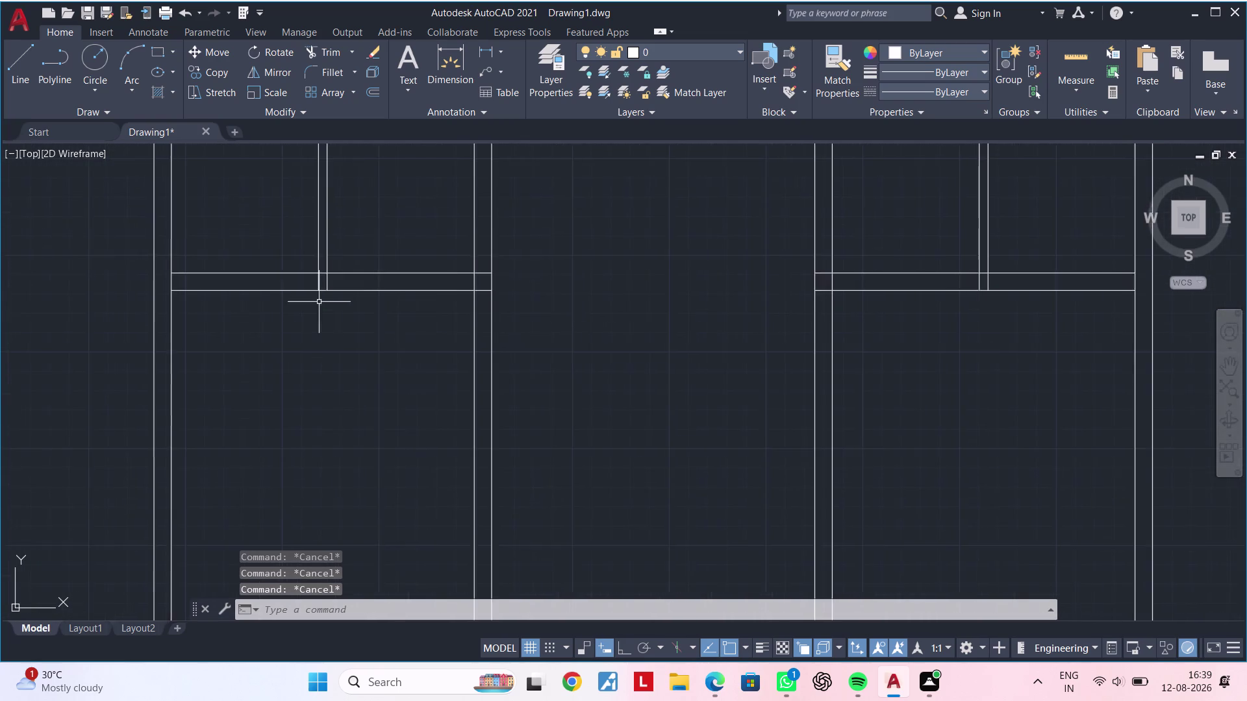
Trim the overlapping wall lines at the left junctions, closing the top-left room's bottom.
middle_drag(323, 304, 337, 357)
key(Escape)
key(Escape)
middle_drag(342, 351, 335, 375)
key(t)
key(r)
key(space)
key(space)
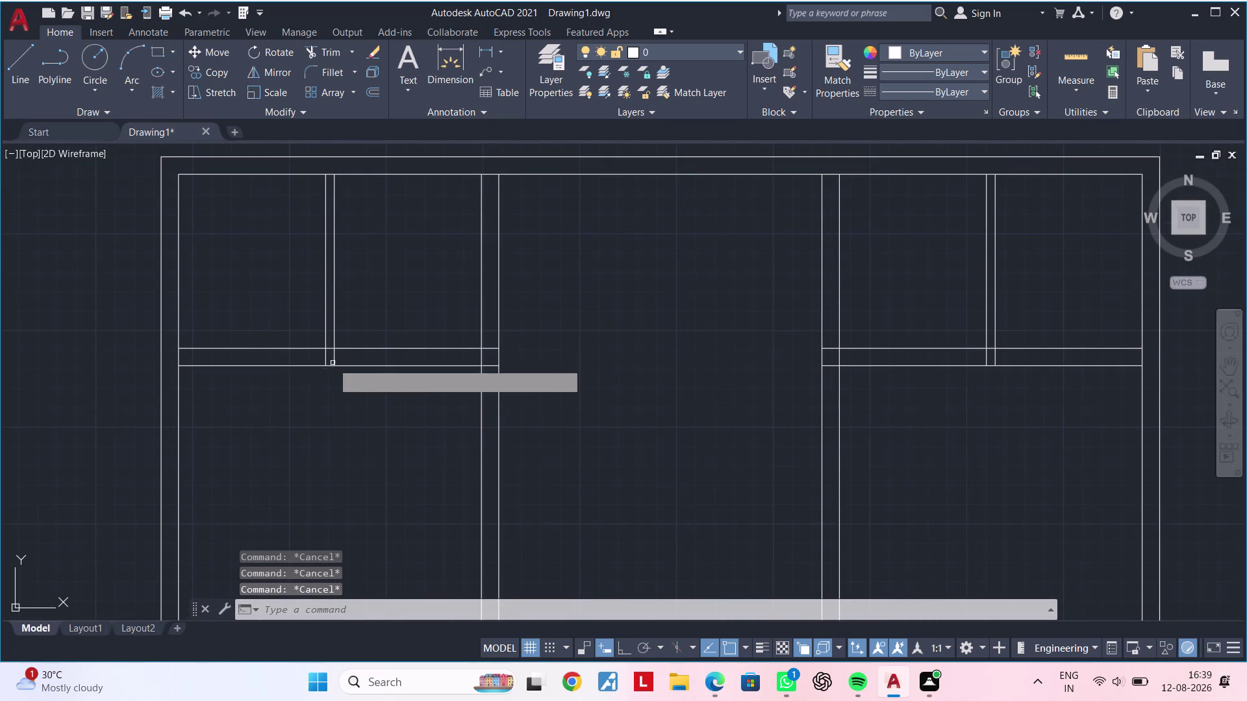
scroll(up, 3)
drag(317, 359, 380, 367)
scroll(up, 3)
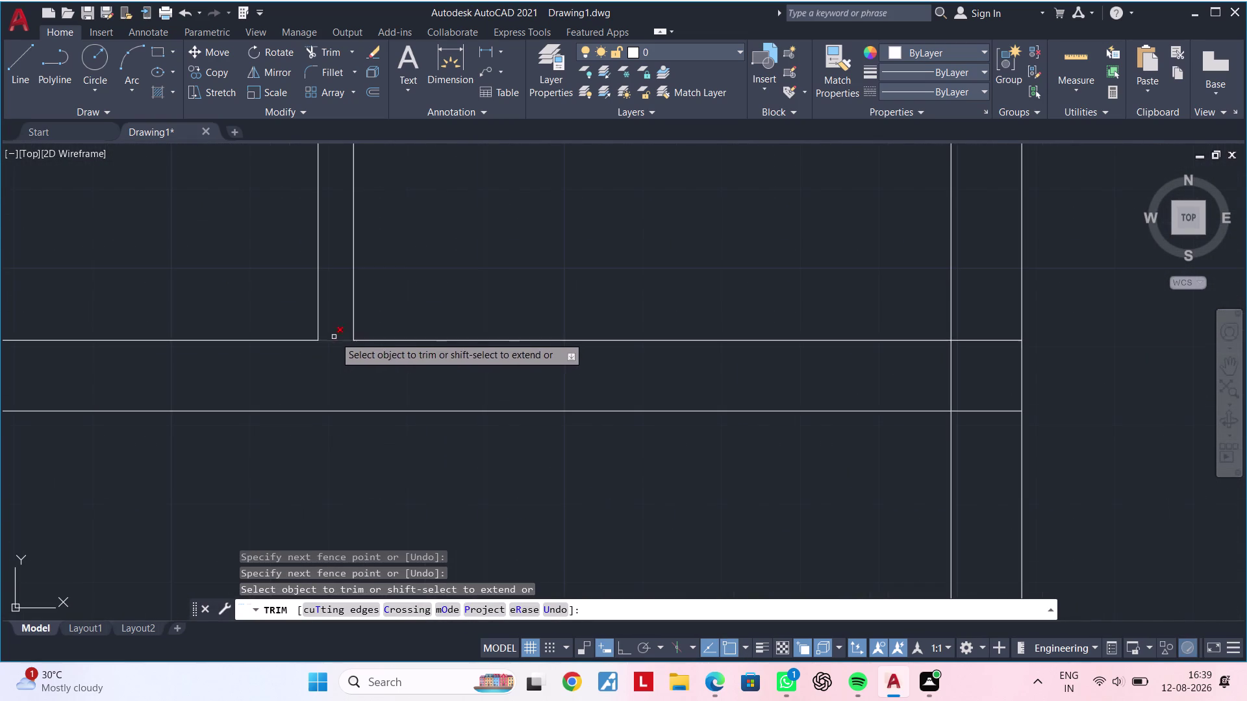
drag(335, 334, 339, 340)
click(337, 366)
scroll(down, 3)
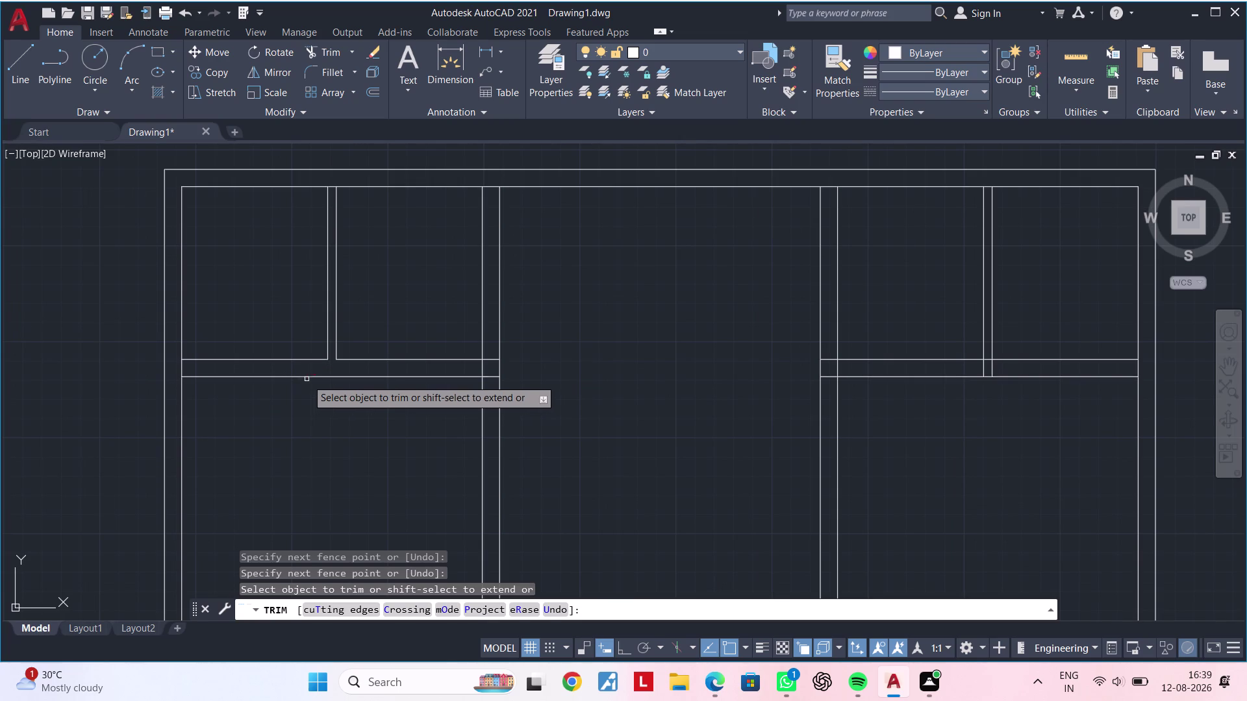
click(180, 372)
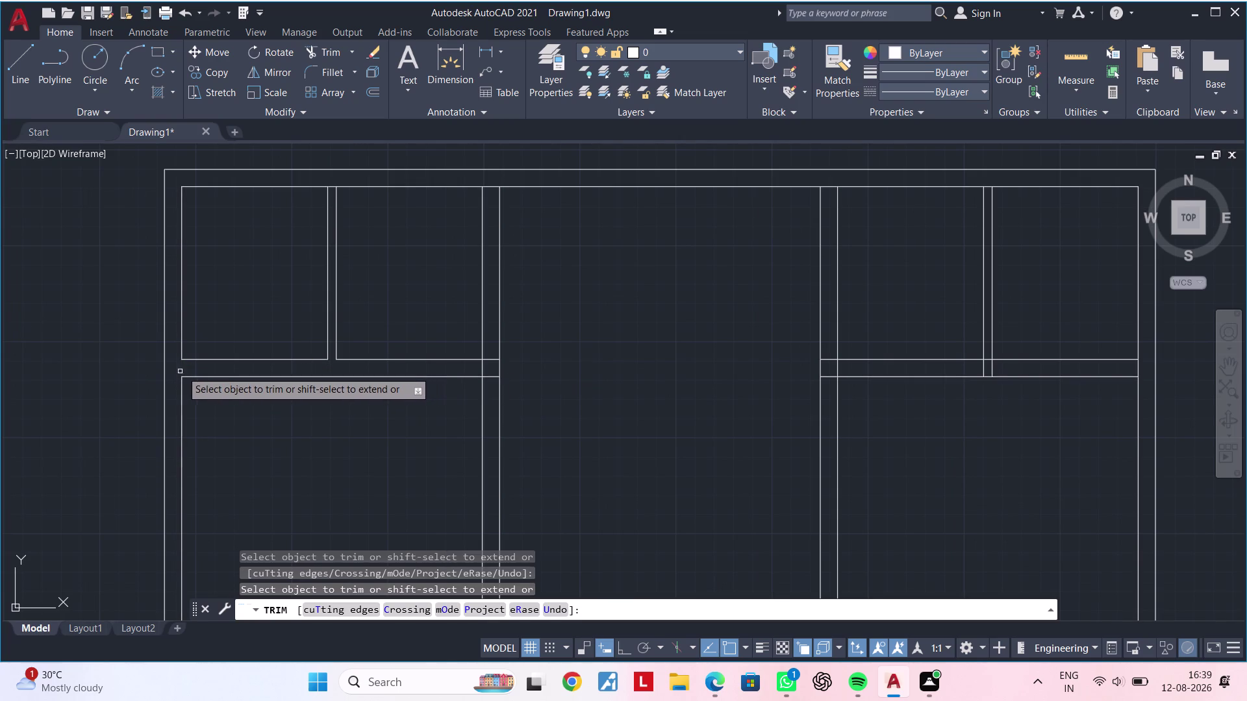
click(484, 370)
click(488, 358)
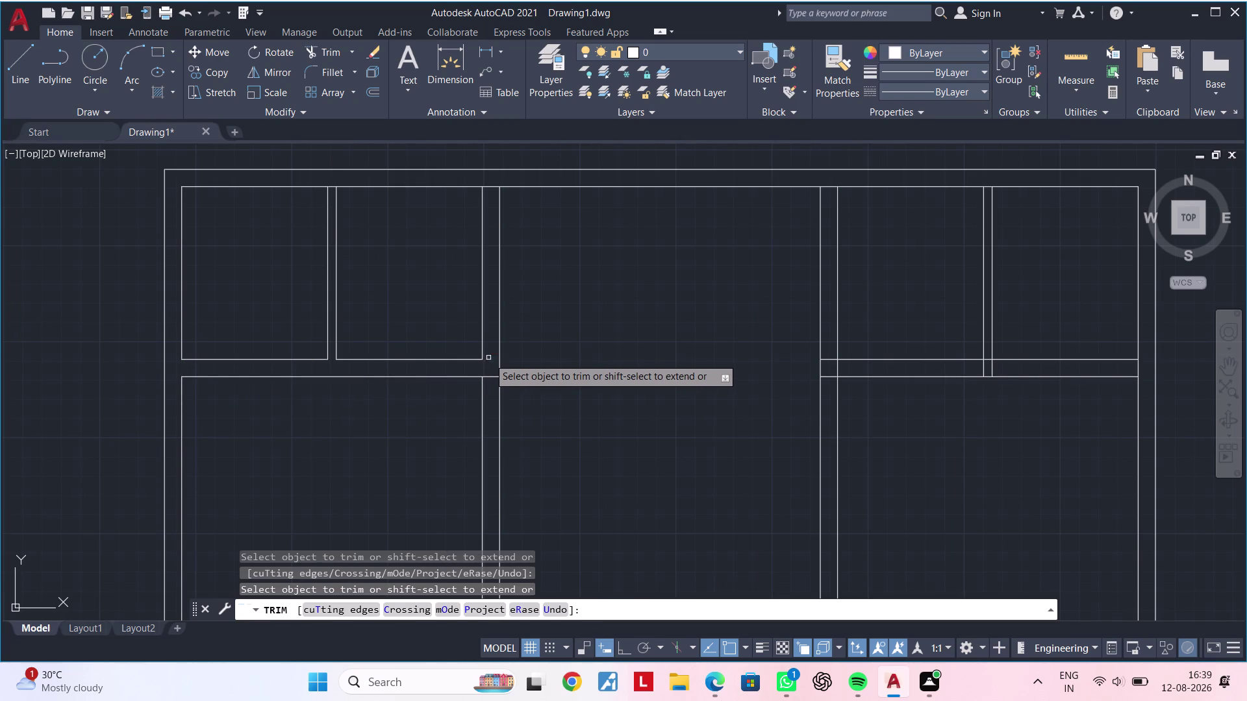
click(492, 379)
key(Escape)
key(Escape)
Trim the crossing wall lines at the right-side junction.
middle_drag(589, 358, 383, 356)
key(Escape)
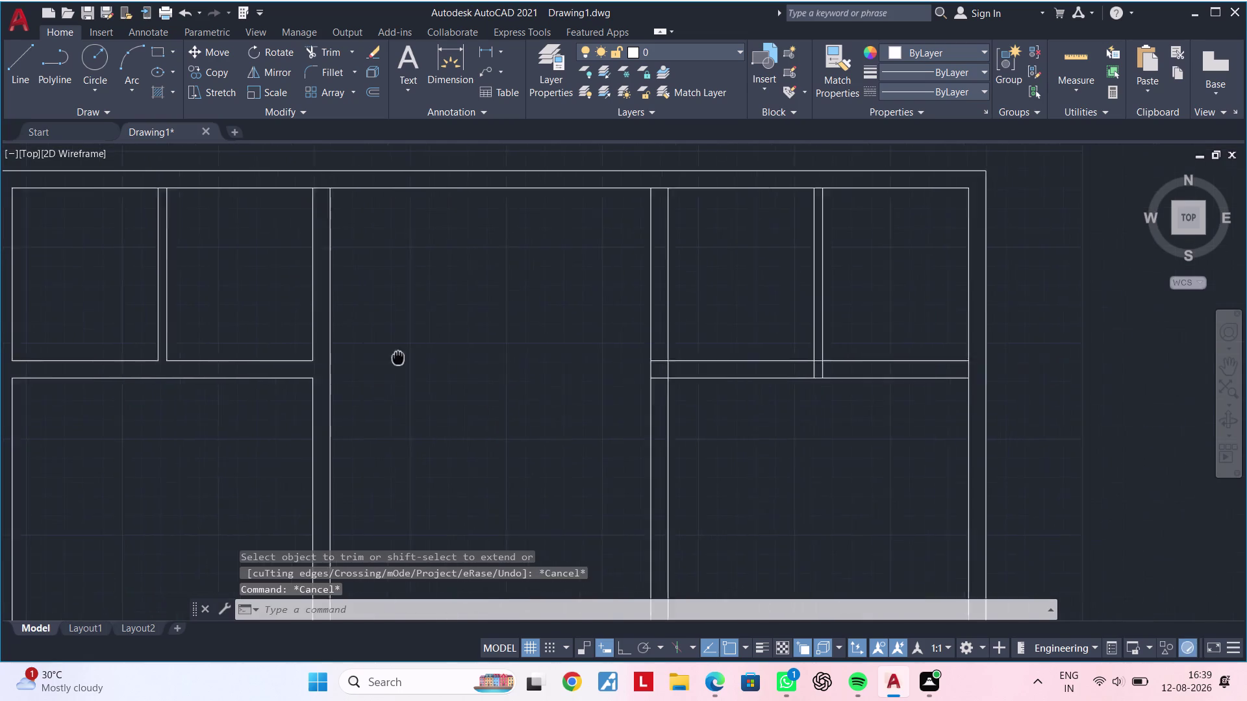
key(Escape)
middle_drag(502, 356, 405, 370)
key(Escape)
key(Escape)
key(Escape)
key(t)
key(r)
key(space)
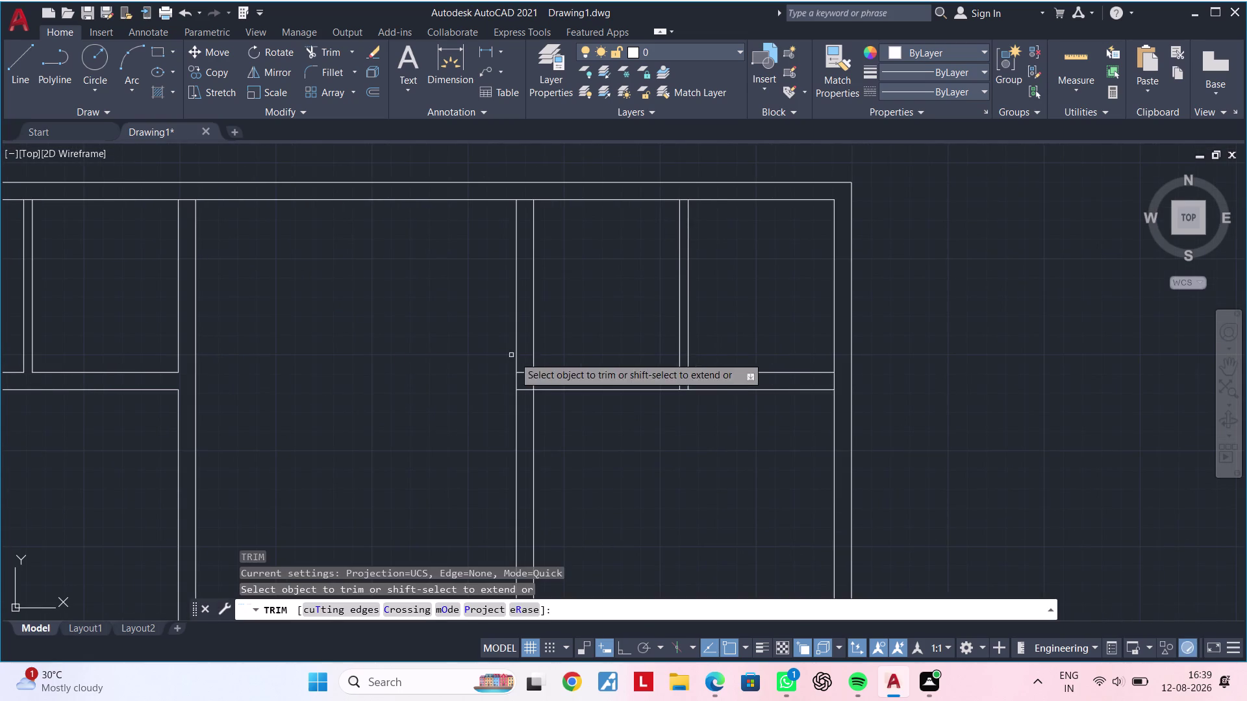
scroll(up, 3)
drag(449, 288, 452, 381)
click(457, 401)
click(451, 421)
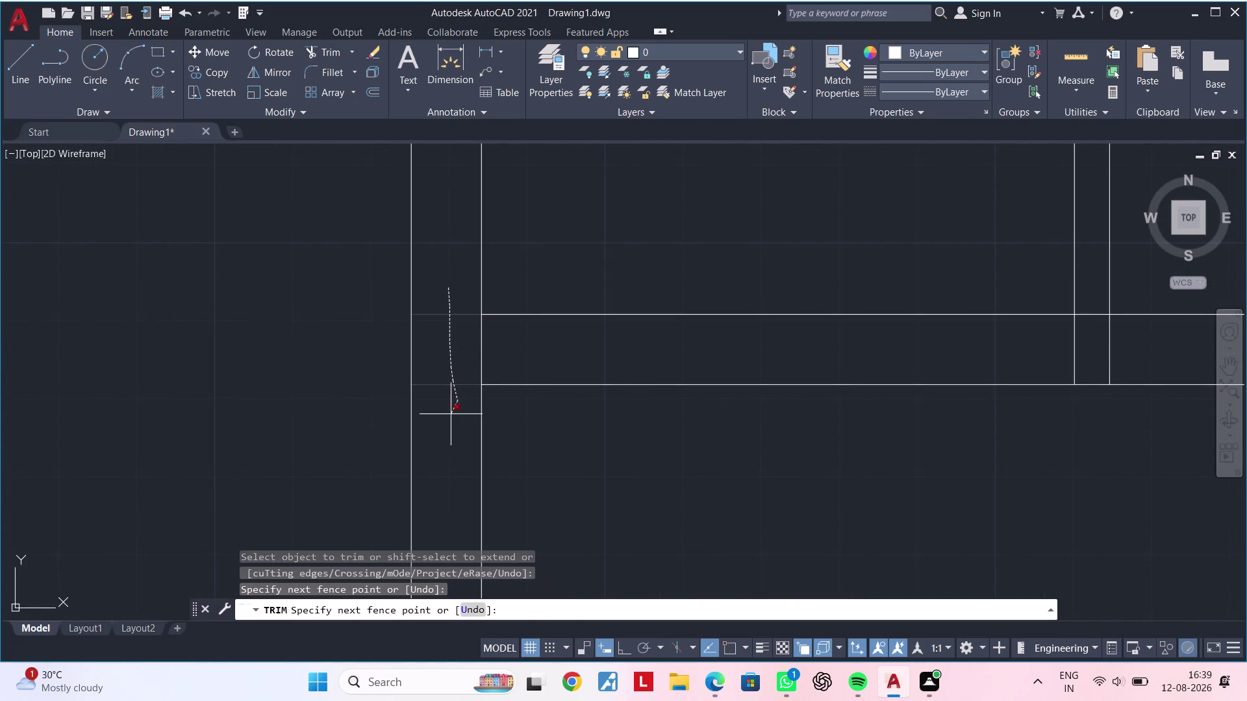
drag(457, 368, 502, 361)
click(536, 361)
scroll(down, 3)
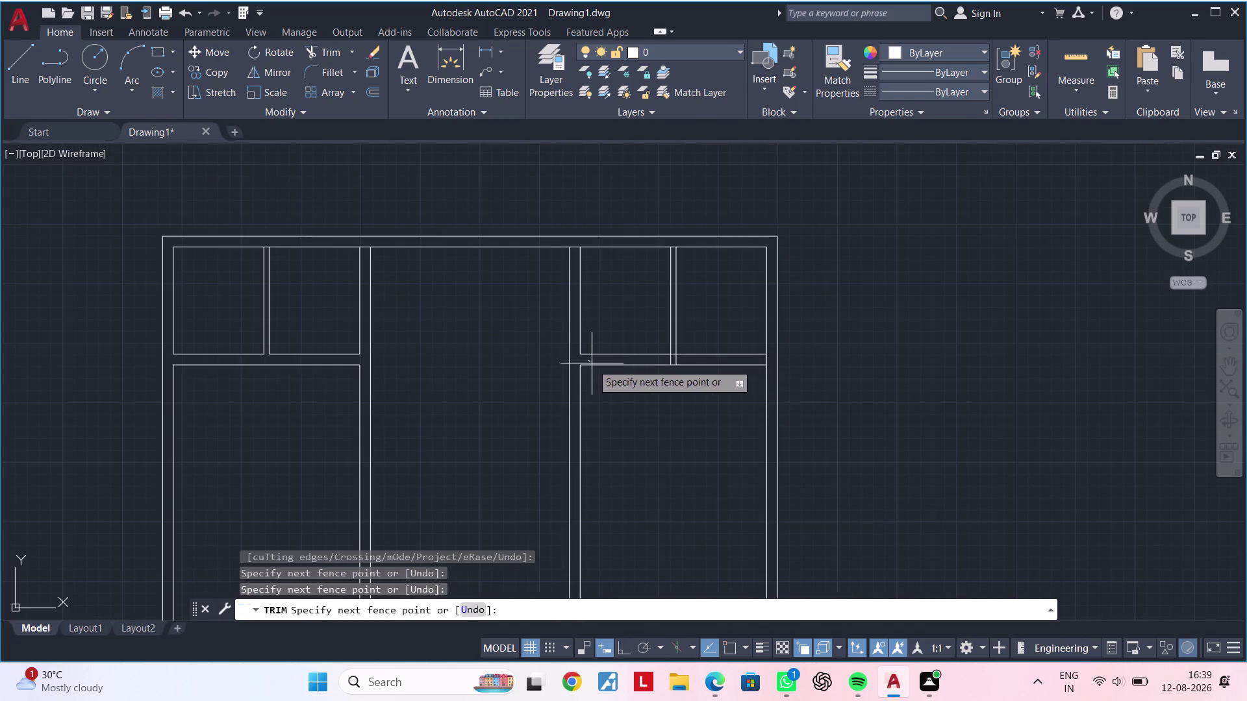
key(Escape)
Trim the leftover line at the right-room partition junction.
middle_drag(570, 360, 492, 359)
scroll(up, 3)
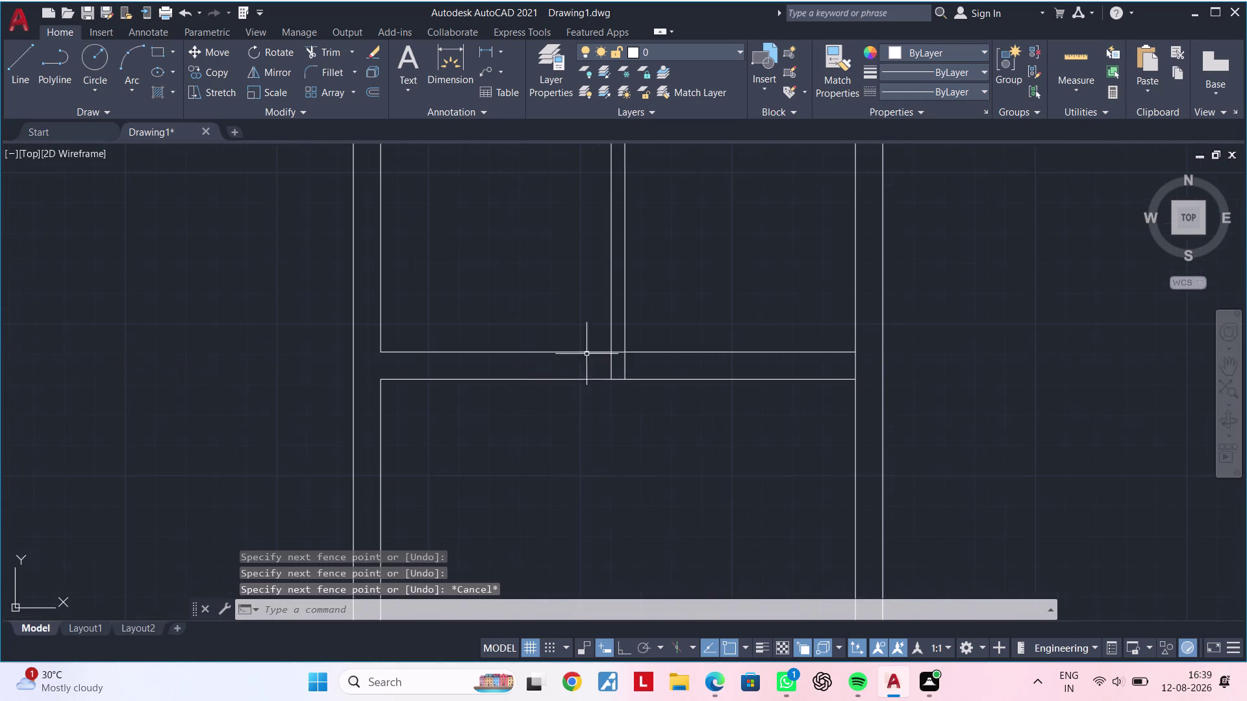
middle_drag(559, 367, 495, 376)
key(Escape)
middle_drag(512, 369, 470, 376)
key(space)
scroll(up, 3)
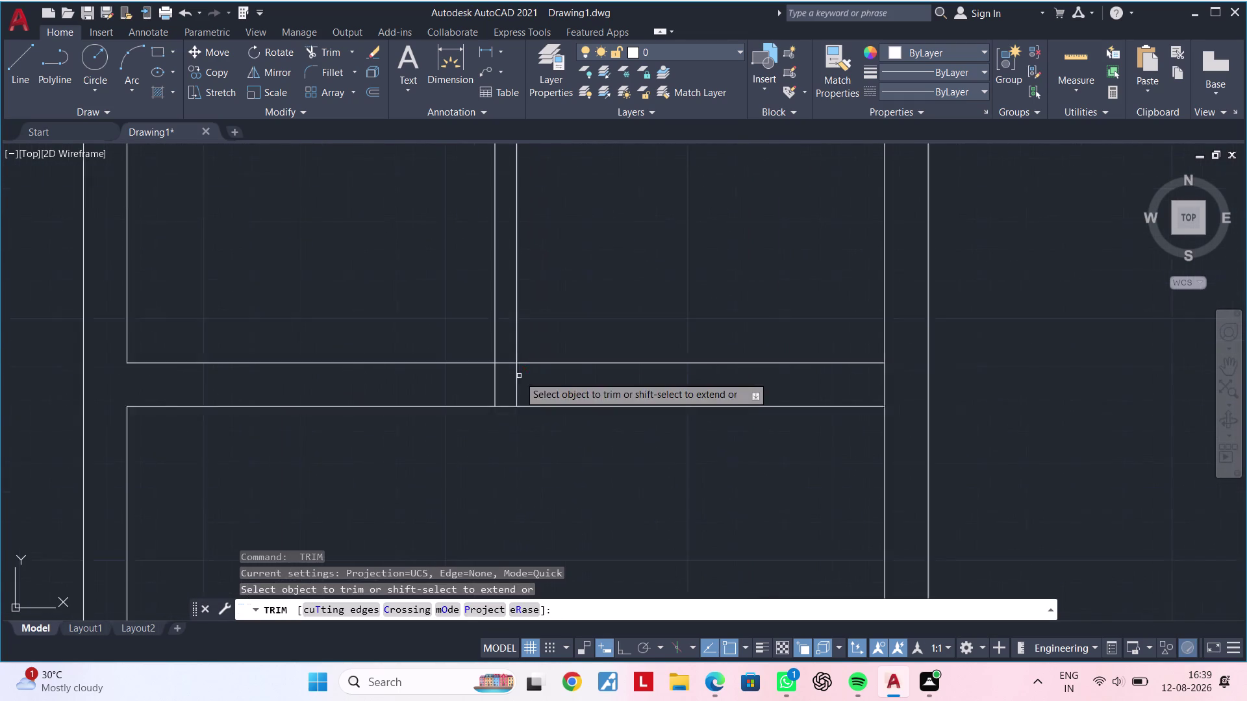
scroll(up, 3)
drag(450, 392, 555, 390)
click(490, 355)
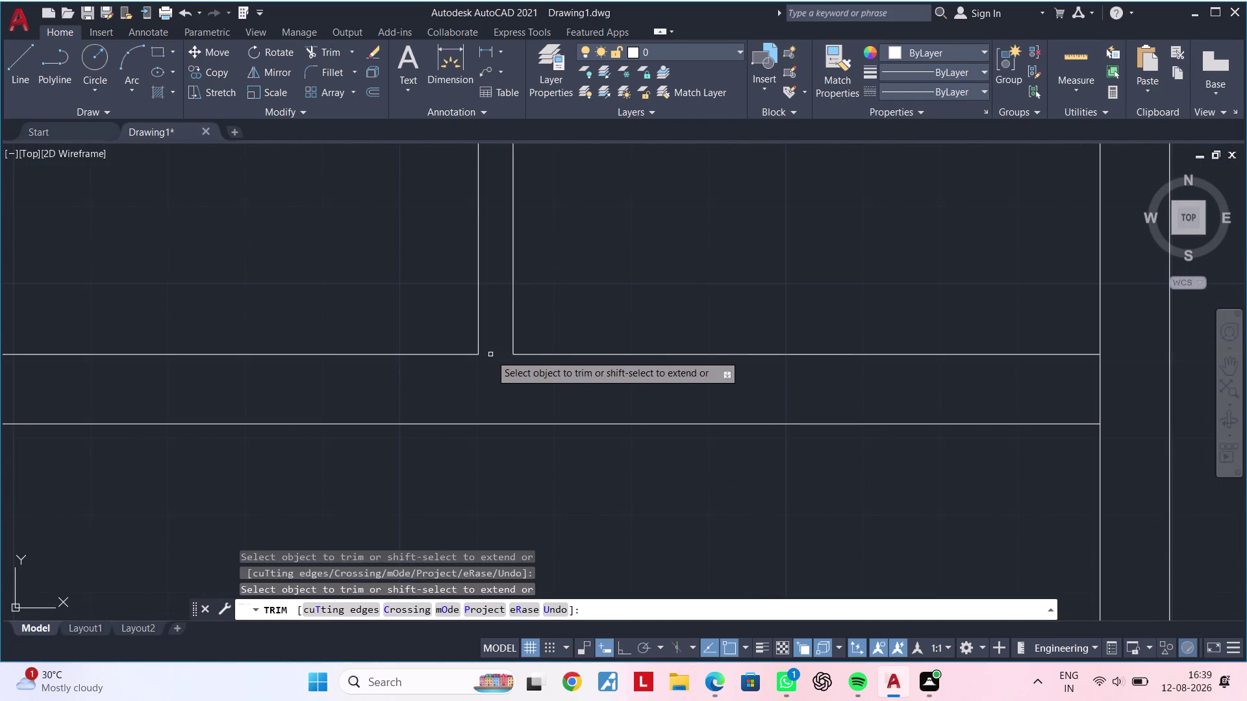
key(Escape)
Cut through the wall lines at the last remaining junction.
scroll(down, 3)
middle_drag(538, 408, 484, 380)
scroll(up, 3)
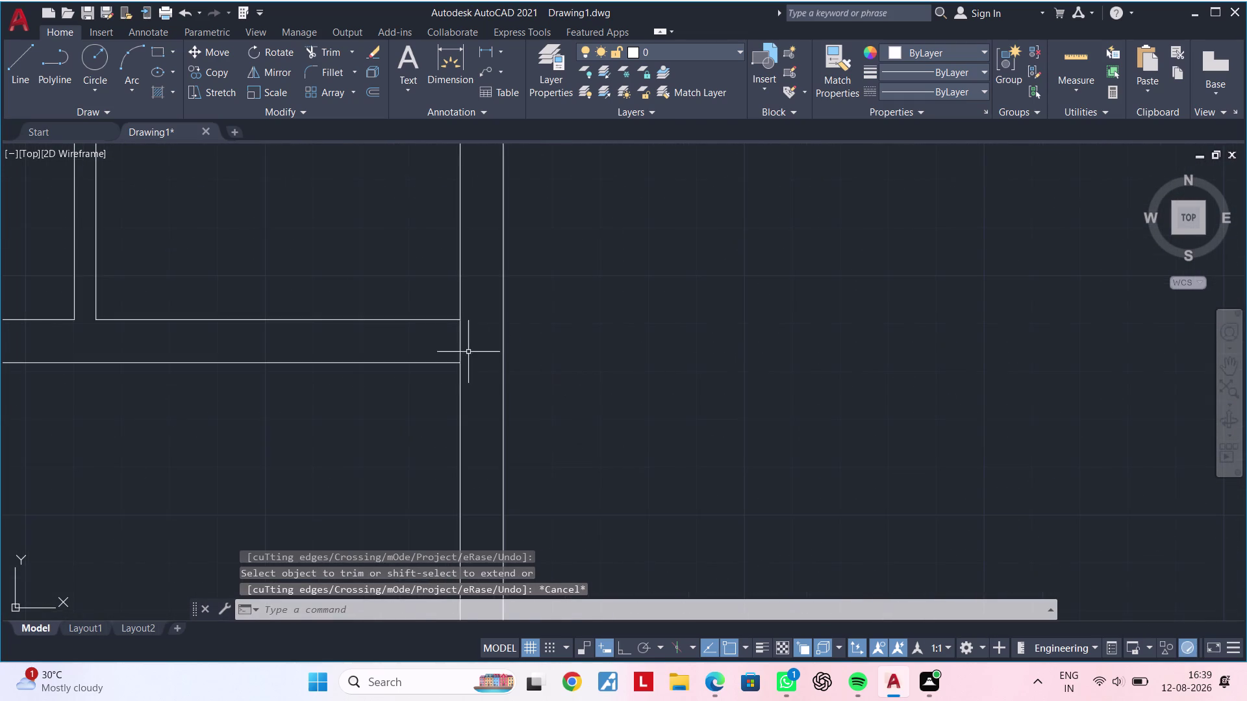
middle_drag(468, 352, 565, 348)
key(space)
drag(547, 336, 584, 335)
click(590, 336)
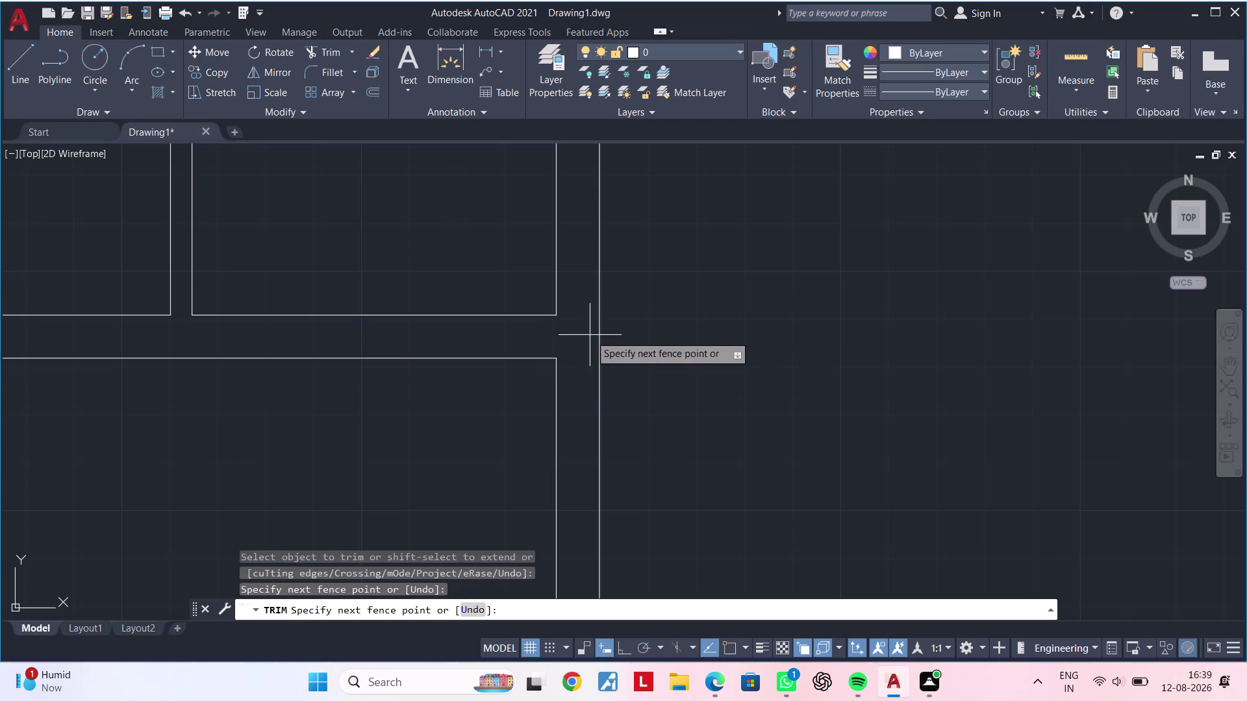
key(Escape)
key(Escape)
Pan the floor plan back into full view.
scroll(down, 3)
middle_drag(565, 359, 619, 260)
key(Escape)
middle_drag(507, 330, 569, 334)
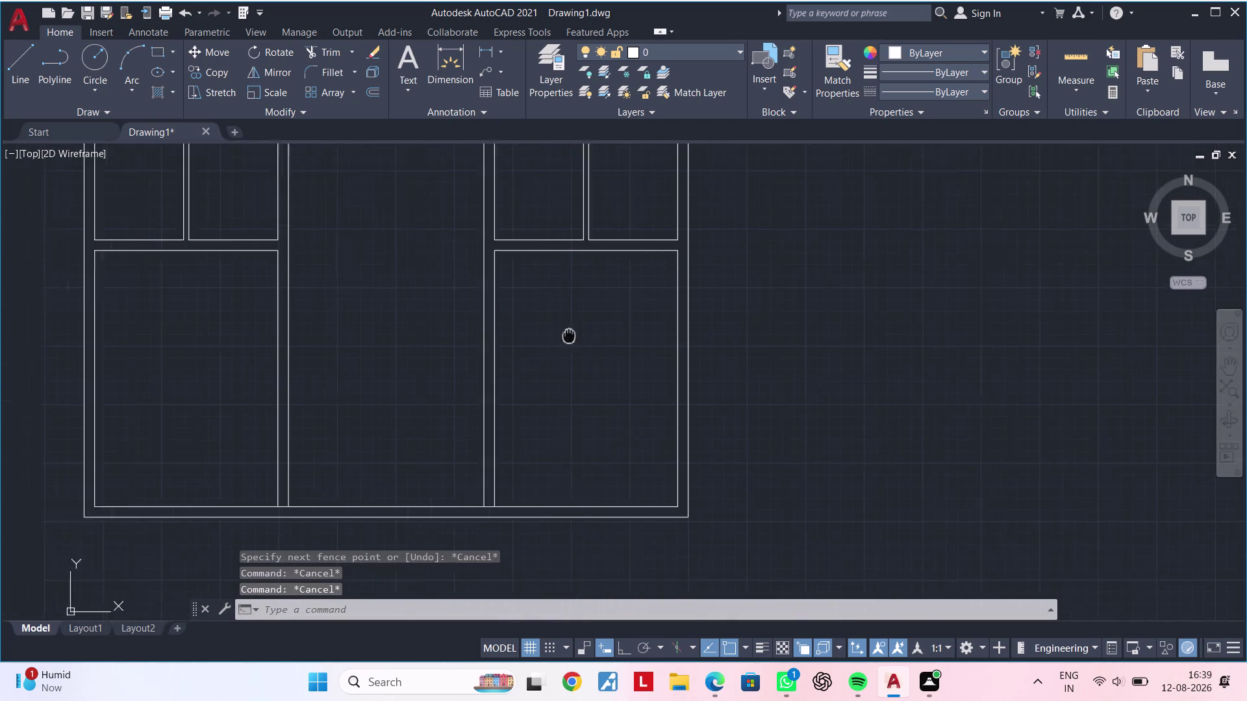
middle_drag(569, 335, 635, 337)
key(Escape)
key(Escape)
middle_drag(470, 342, 469, 404)
key(Escape)
key(Escape)
key(Escape)
middle_drag(463, 383, 488, 355)
key(Escape)
key(Escape)
key(Escape)
key(Escape)
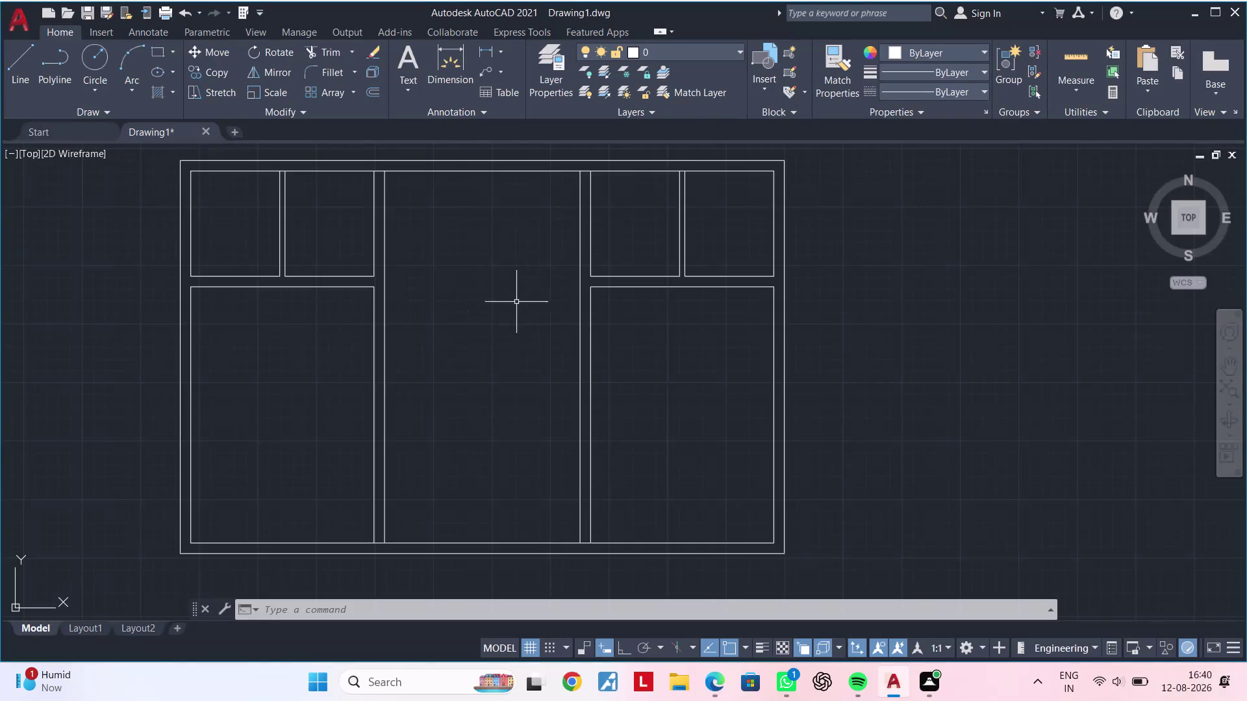
middle_drag(497, 307, 462, 307)
click(484, 48)
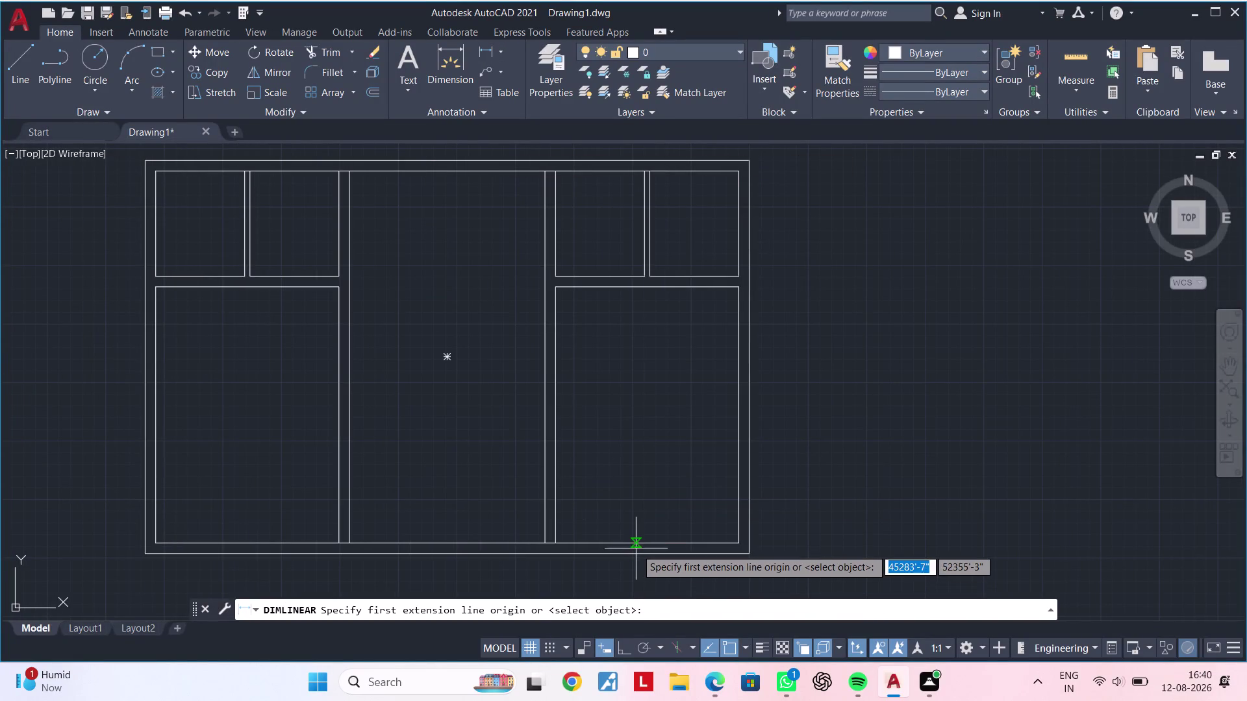
click(637, 543)
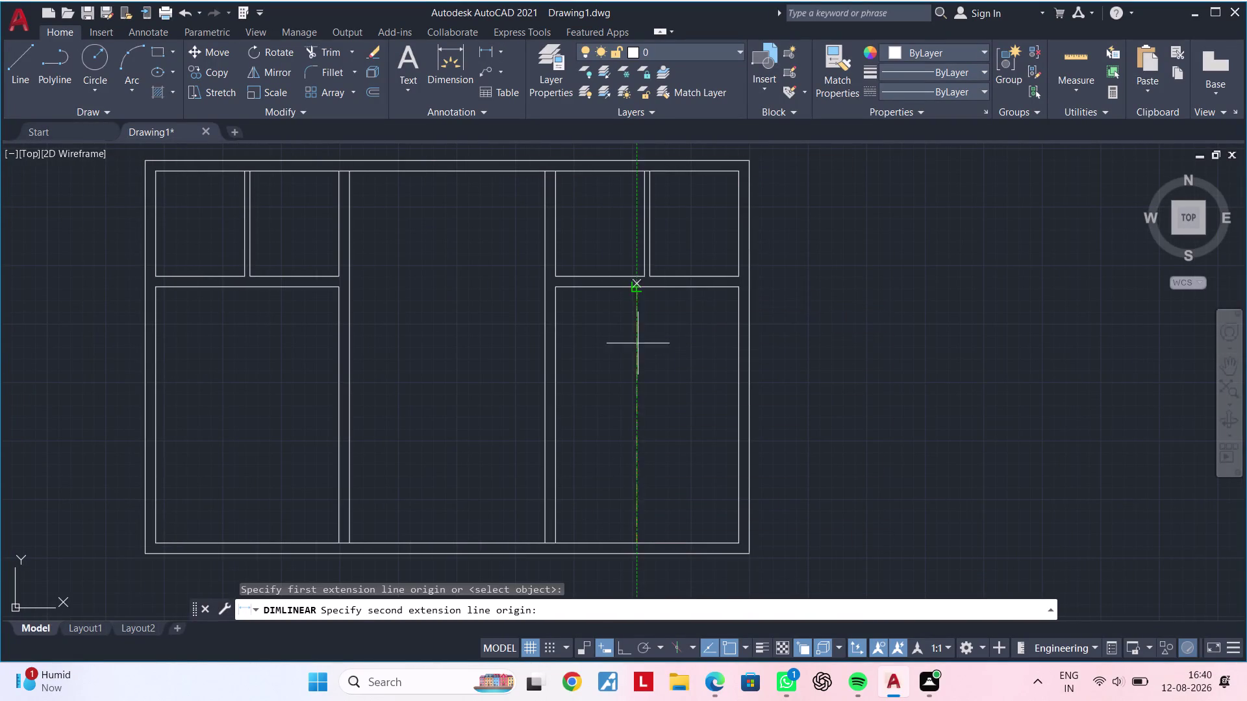
key(F8)
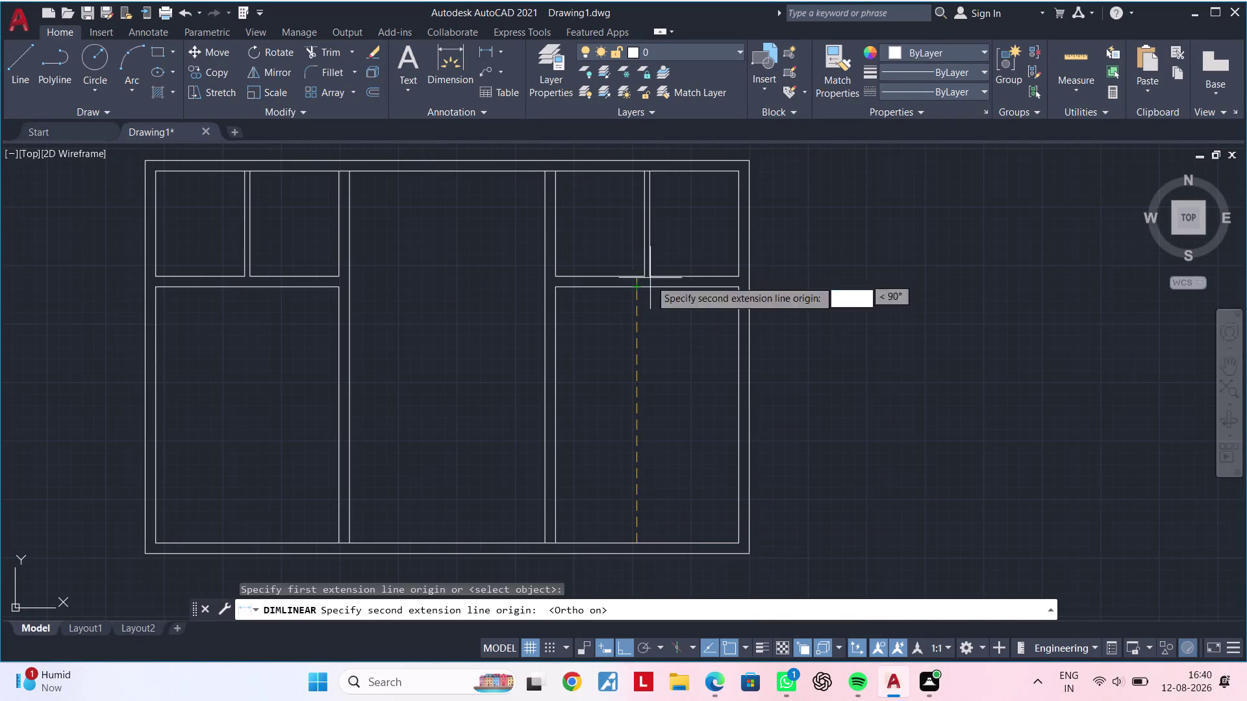
click(634, 287)
scroll(up, 3)
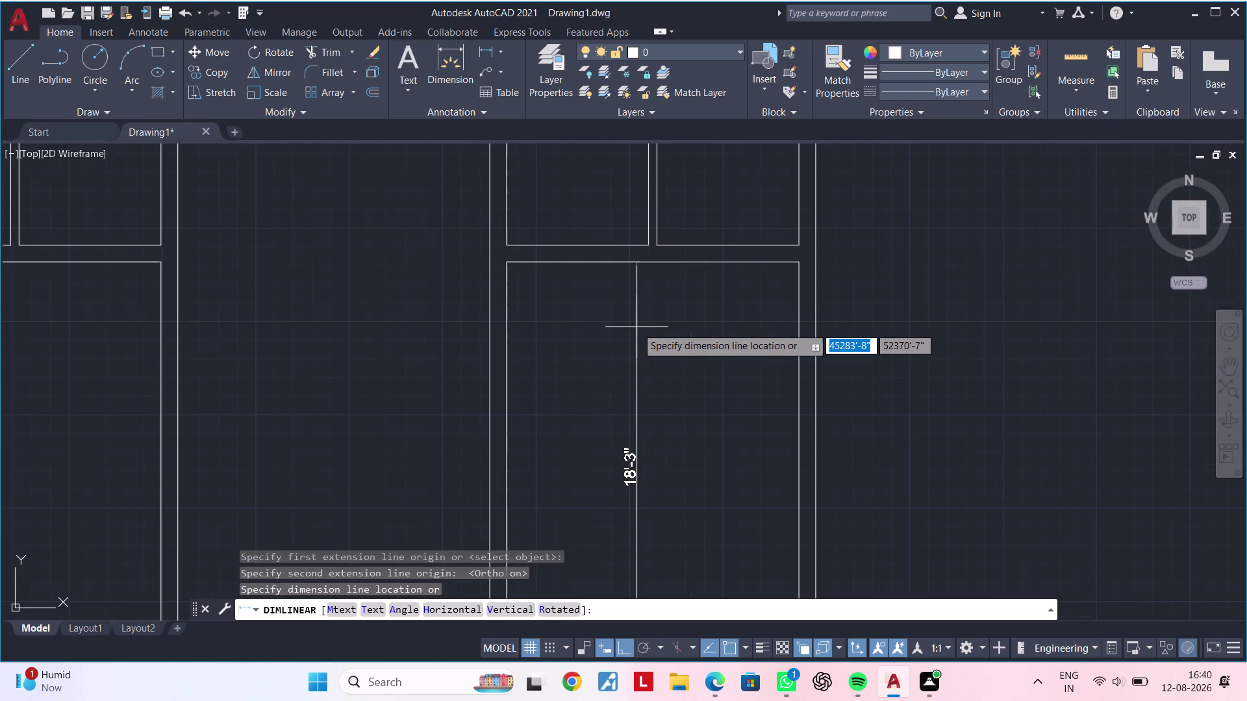
key(Escape)
key(Escape)
key(Escape)
key(Escape)
key(Escape)
key(Escape)
key(Escape)
key(Escape)
key(Escape)
key(Escape)
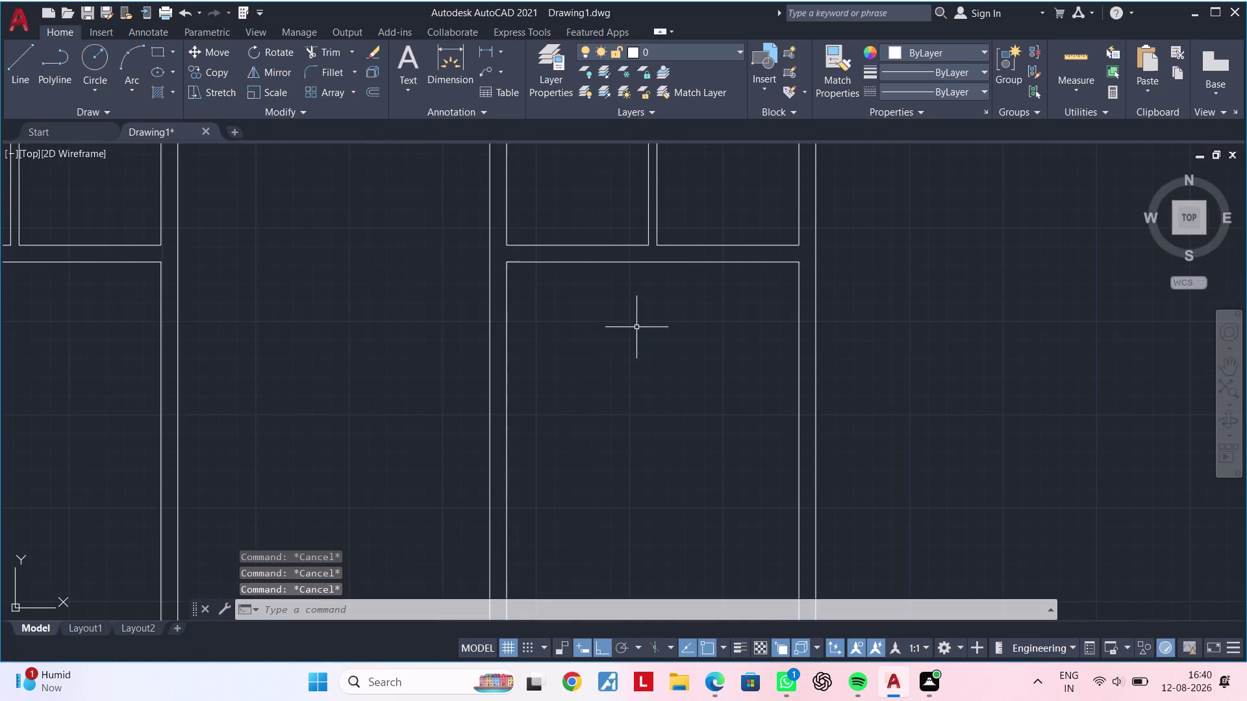
key(Escape)
key(Escape)
middle_drag(638, 341, 493, 314)
key(Escape)
scroll(down, 3)
middle_drag(481, 325, 503, 312)
key(Escape)
key(Escape)
key(Escape)
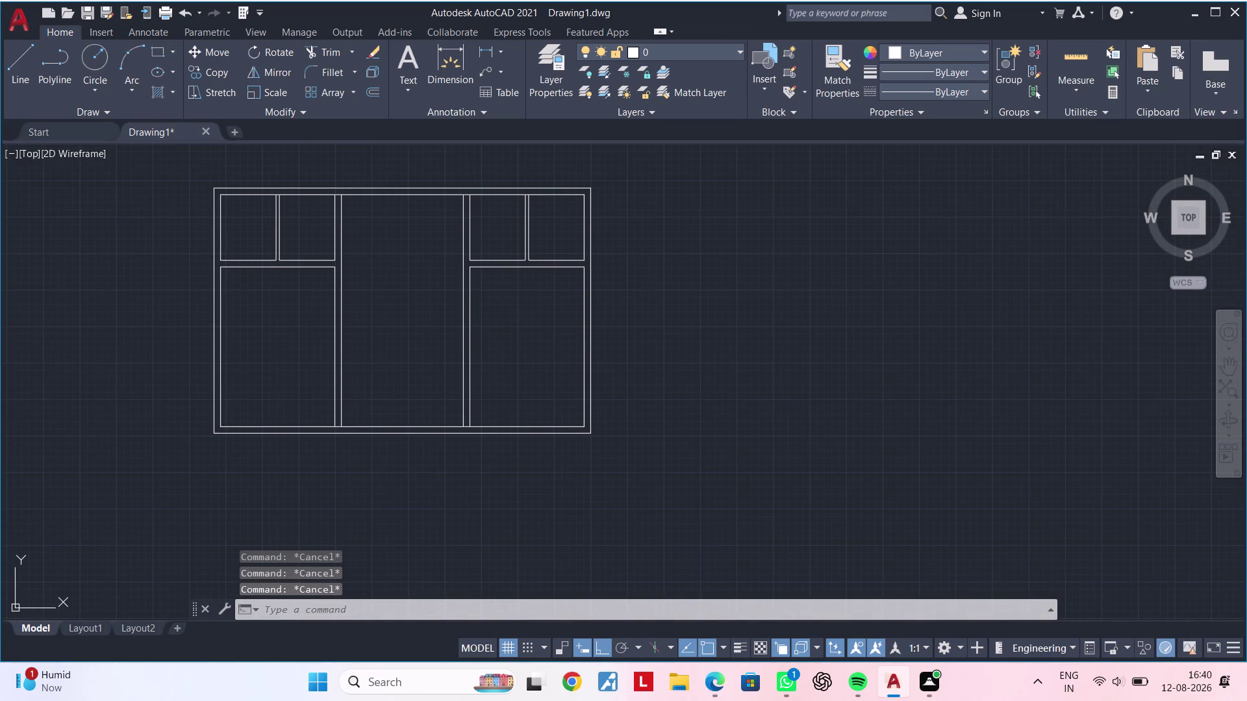
key(Escape)
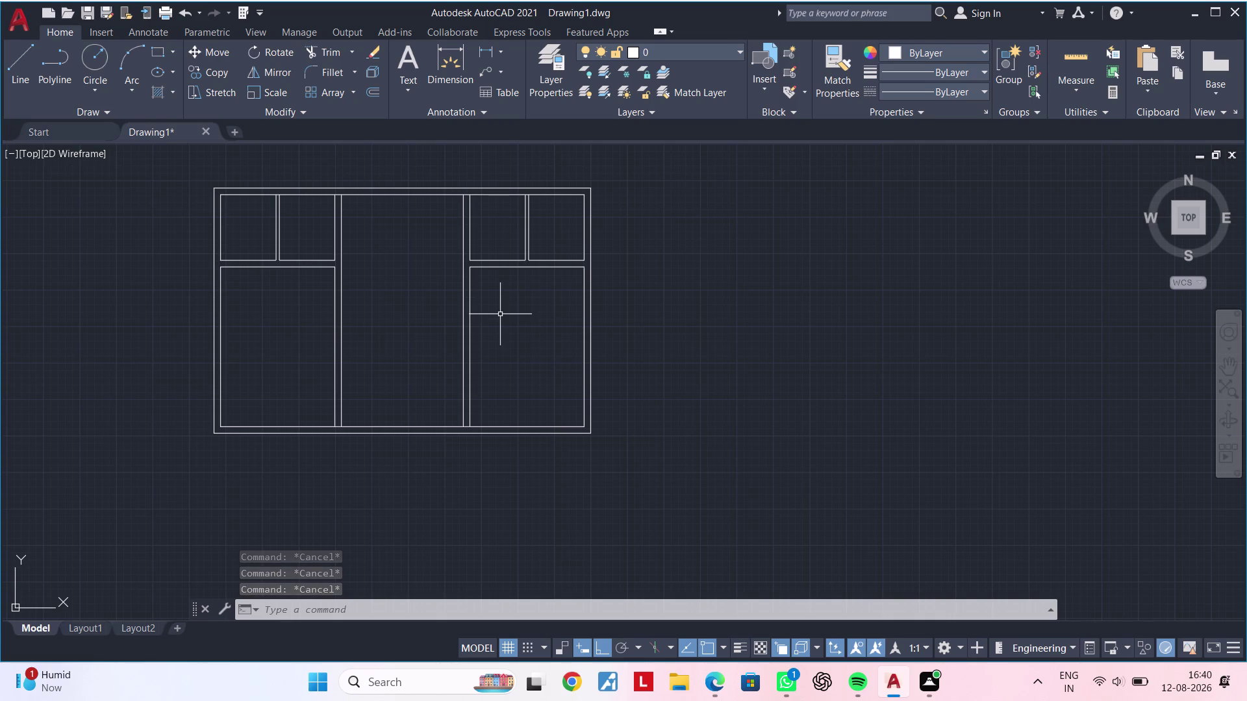
click(475, 51)
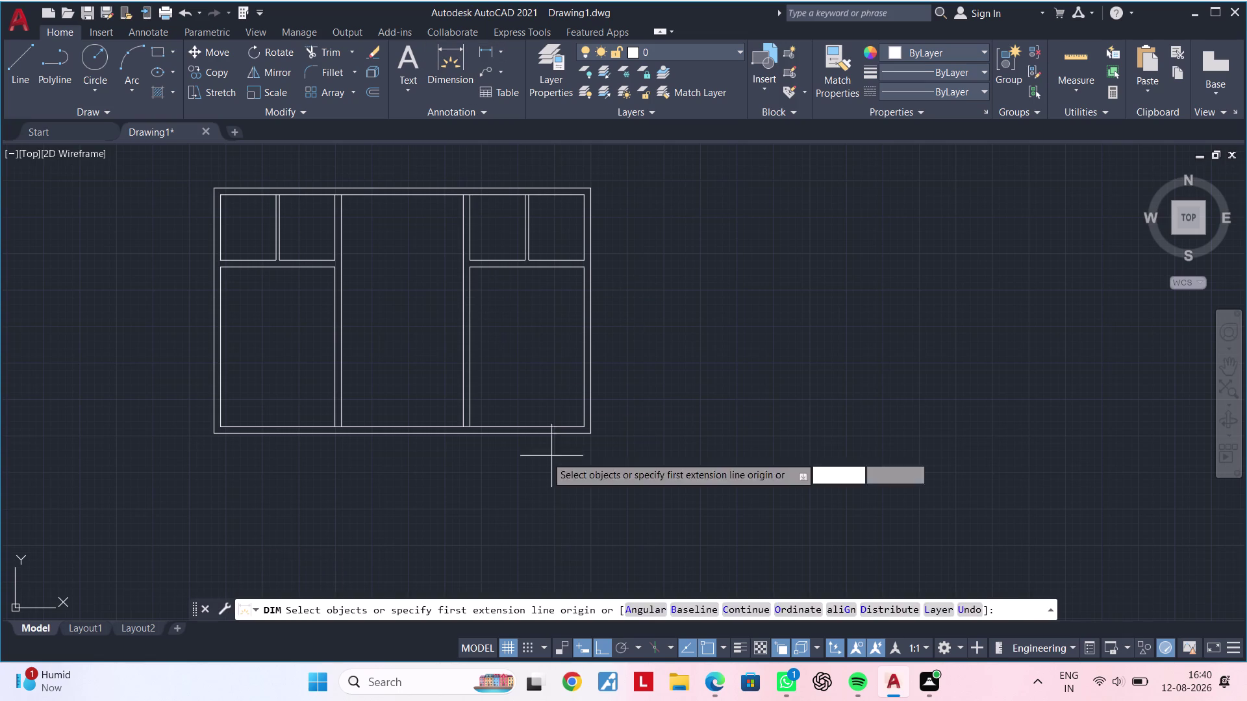
scroll(up, 3)
click(447, 276)
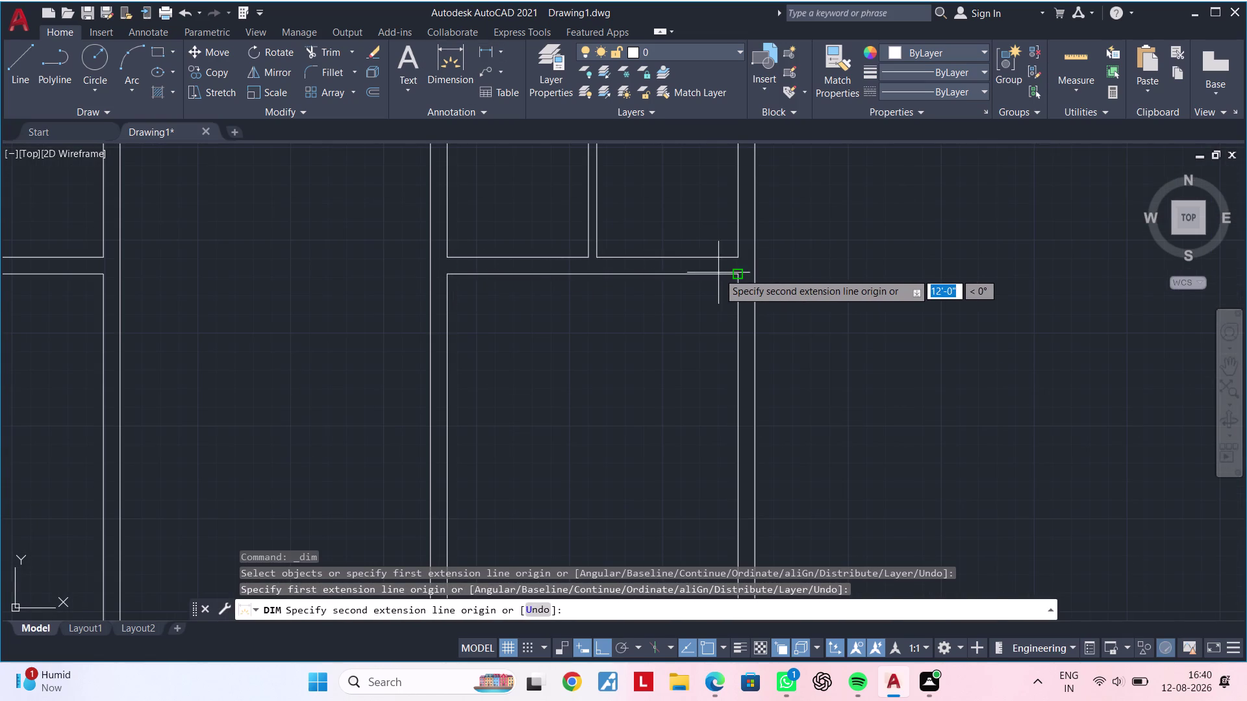
key(Escape)
key(Escape)
middle_drag(646, 387, 625, 386)
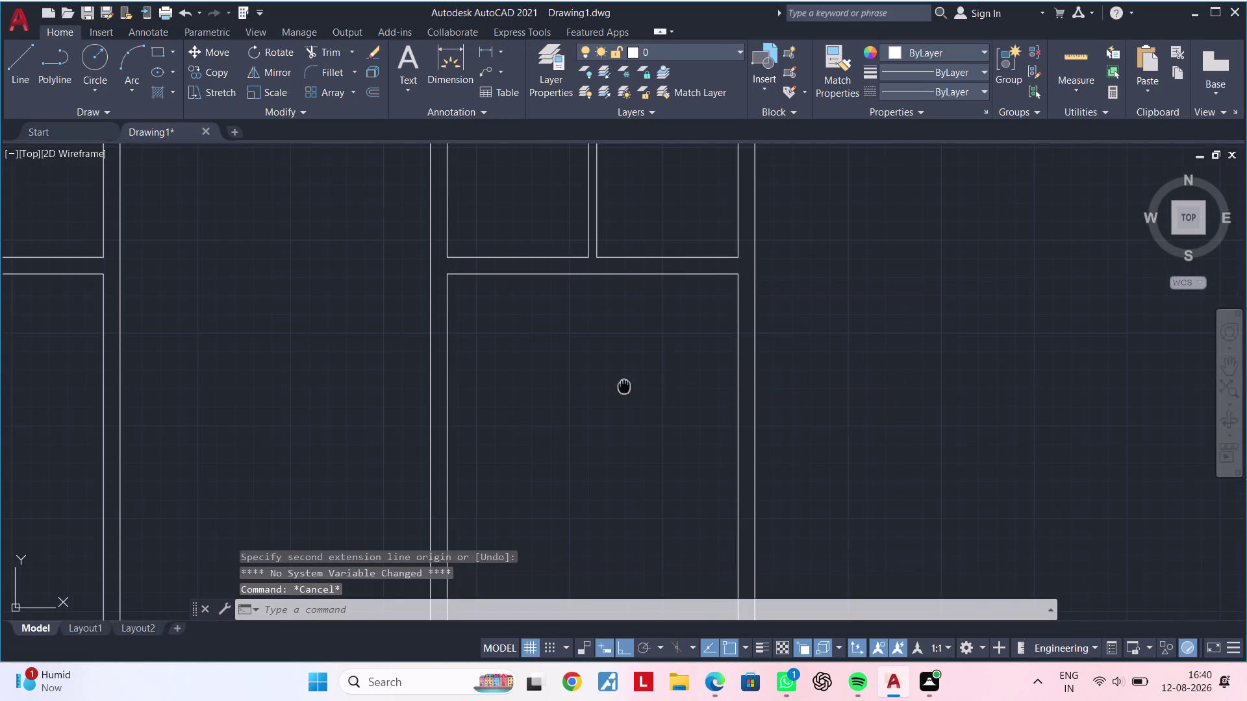
middle_drag(624, 386, 611, 349)
key(Escape)
scroll(down, 3)
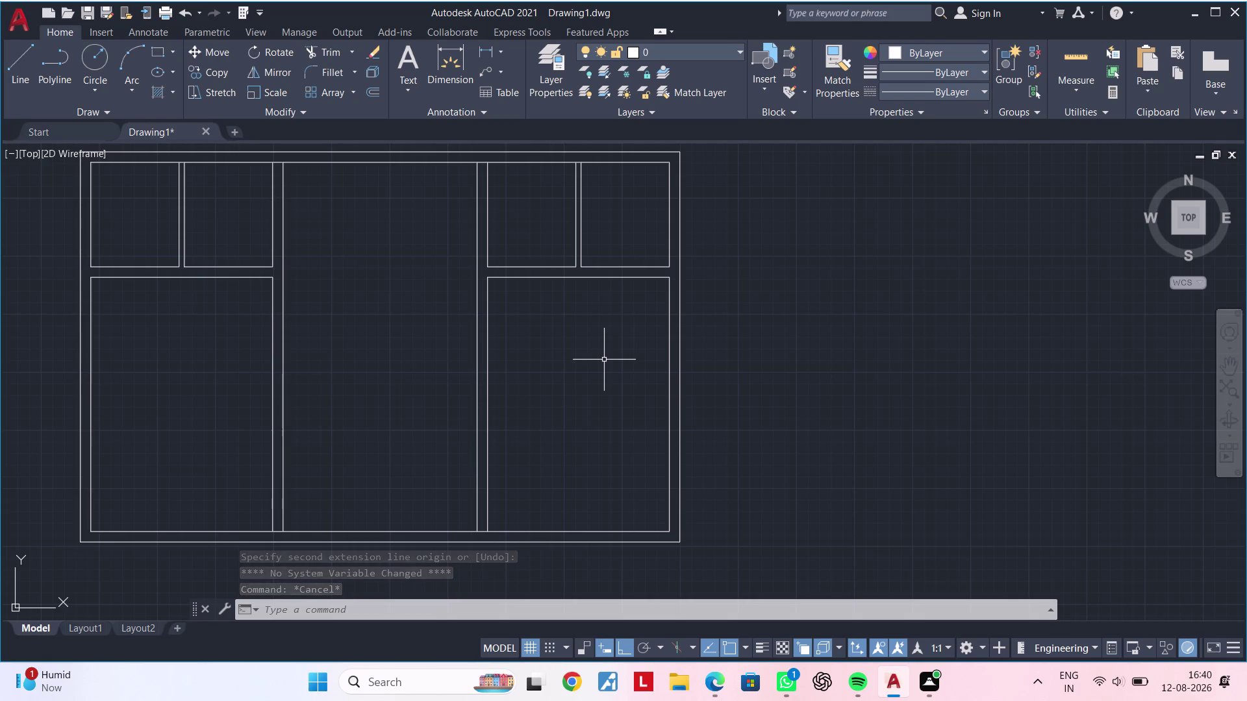
key(Escape)
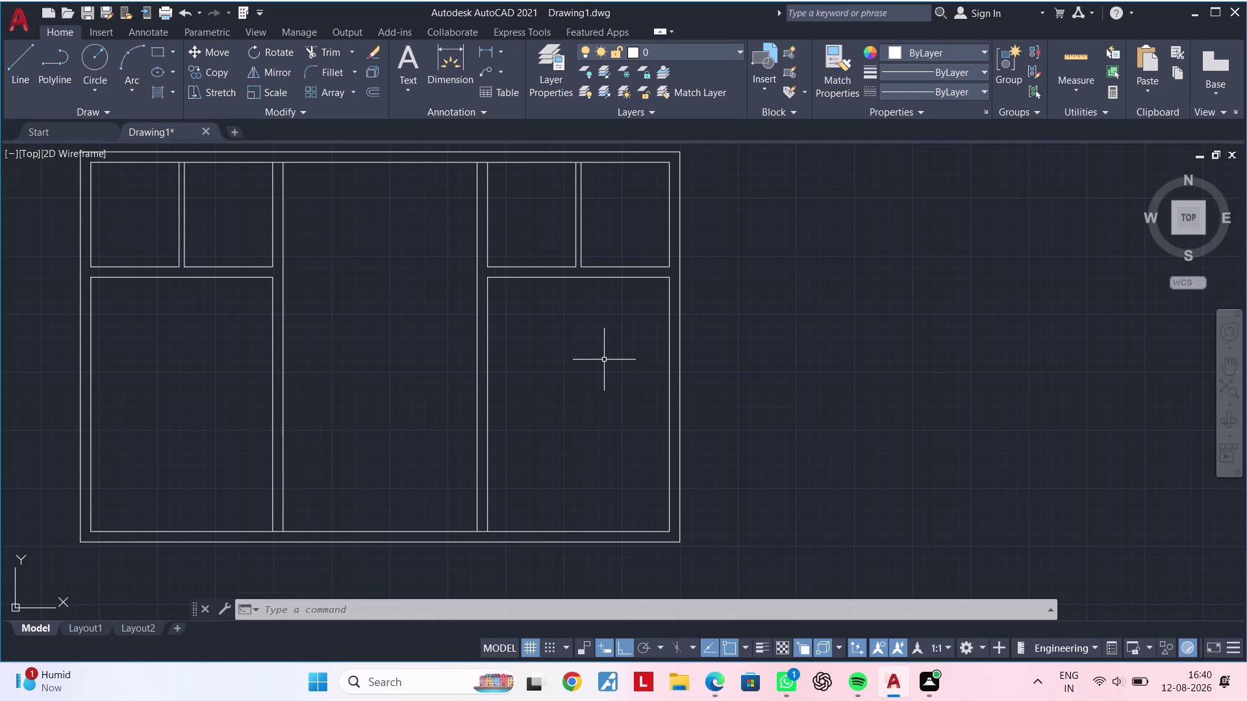
Offset the bottom inner wall line 6'6" upward into the plan.
key(Escape)
key(Escape)
key(Escape)
key(Escape)
key(Escape)
key(Escape)
key(Escape)
key(Escape)
key(Escape)
key(Escape)
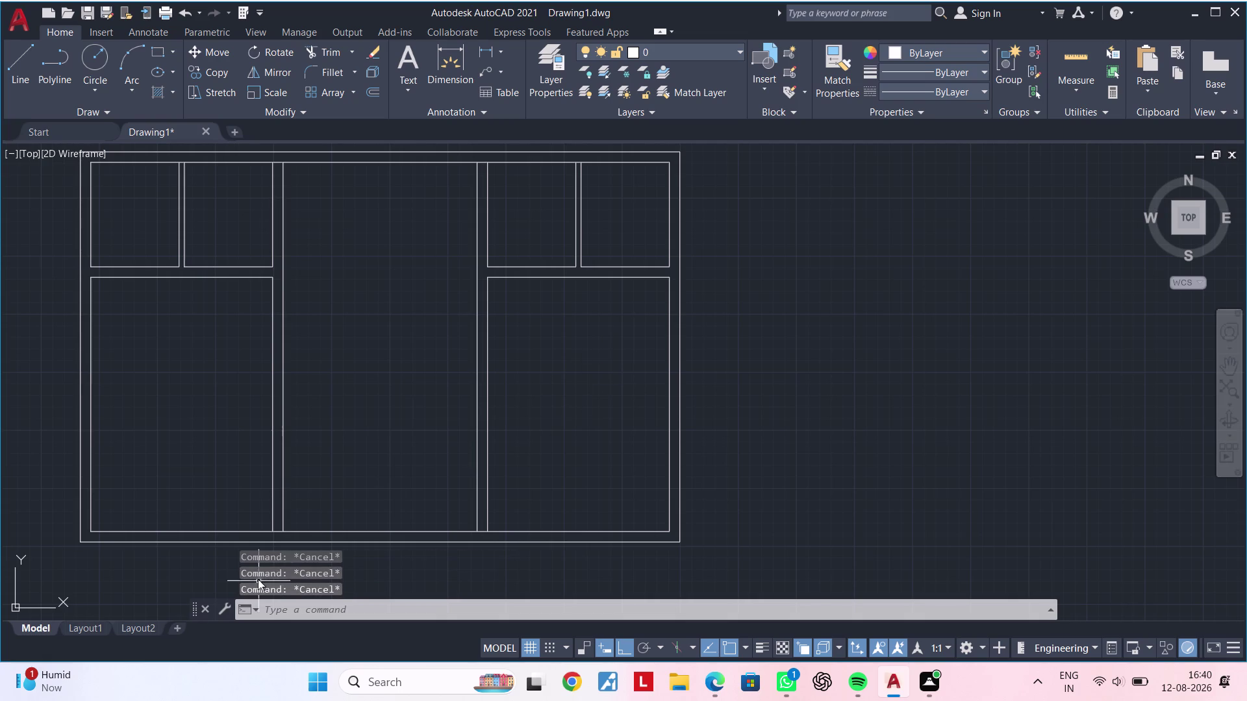
key(Escape)
middle_drag(368, 476, 376, 443)
key(Escape)
key(Escape)
text(of)
key(space)
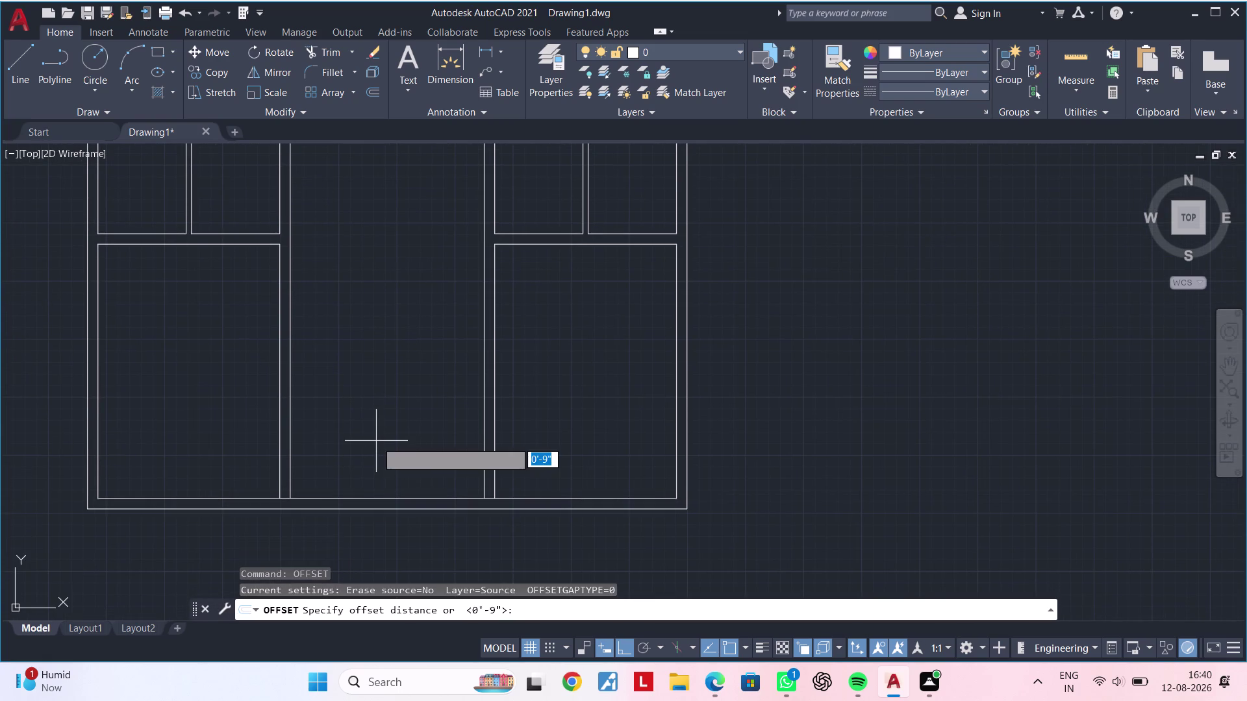
text(6'6")
key(Return)
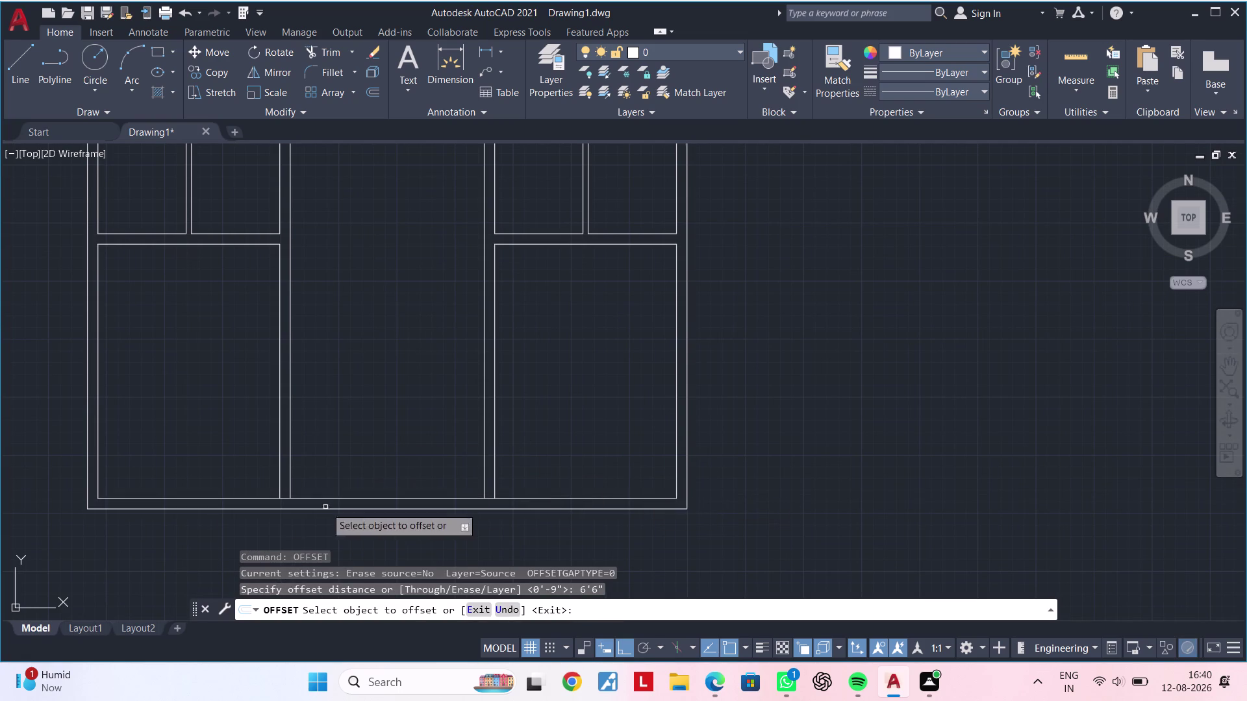
click(391, 498)
click(391, 350)
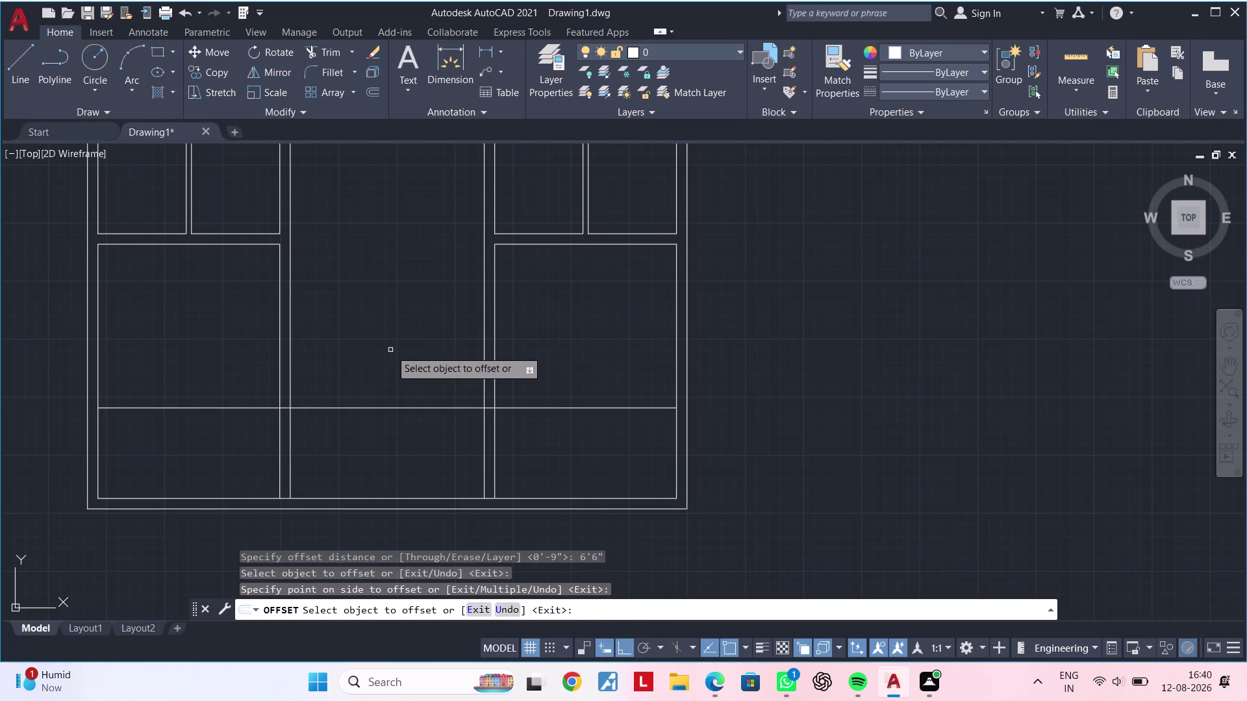
key(space)
Offset the new horizontal line 9" upward to form the wall's second face.
key(space)
text(9")
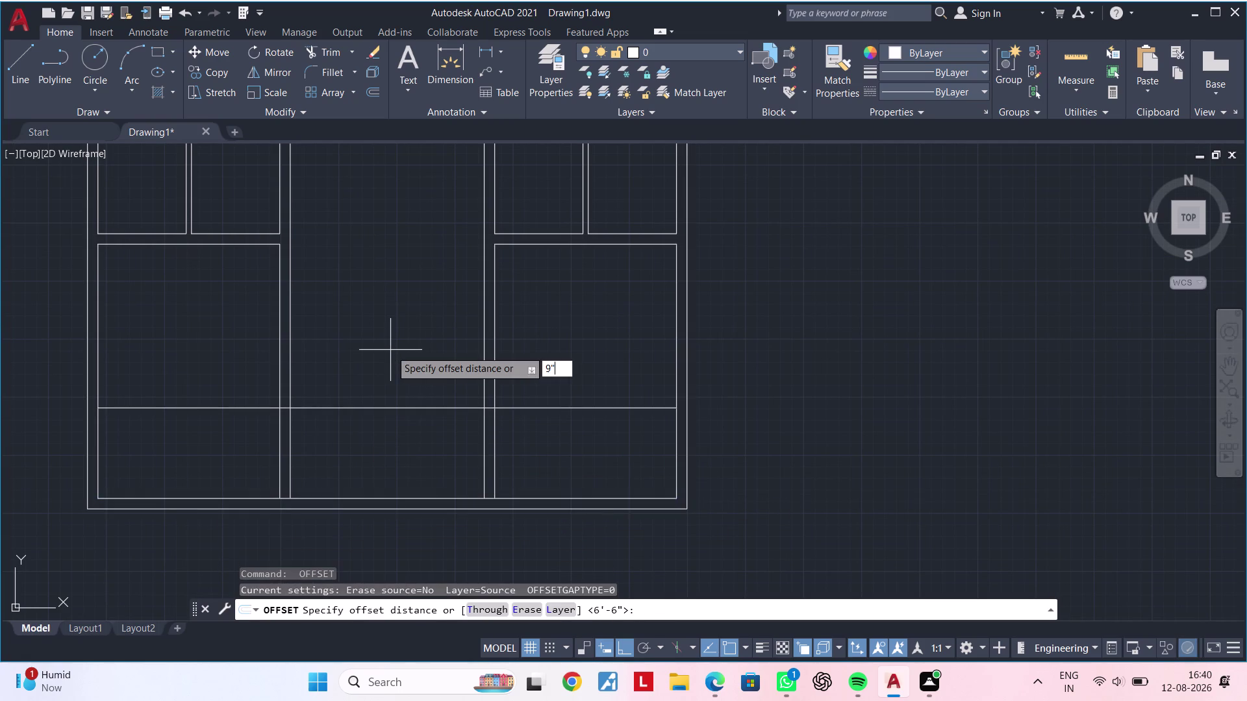
key(Return)
click(376, 409)
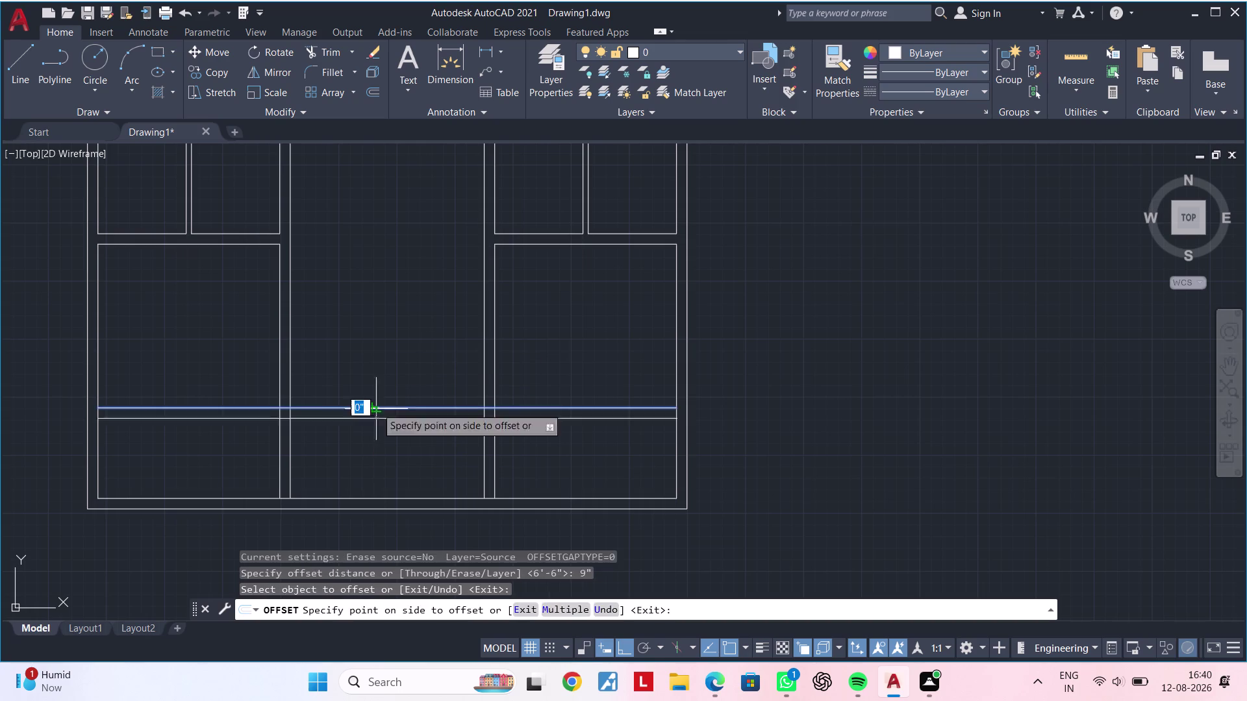
click(383, 344)
key(Escape)
key(Escape)
key(Escape)
key(t)
key(r)
key(space)
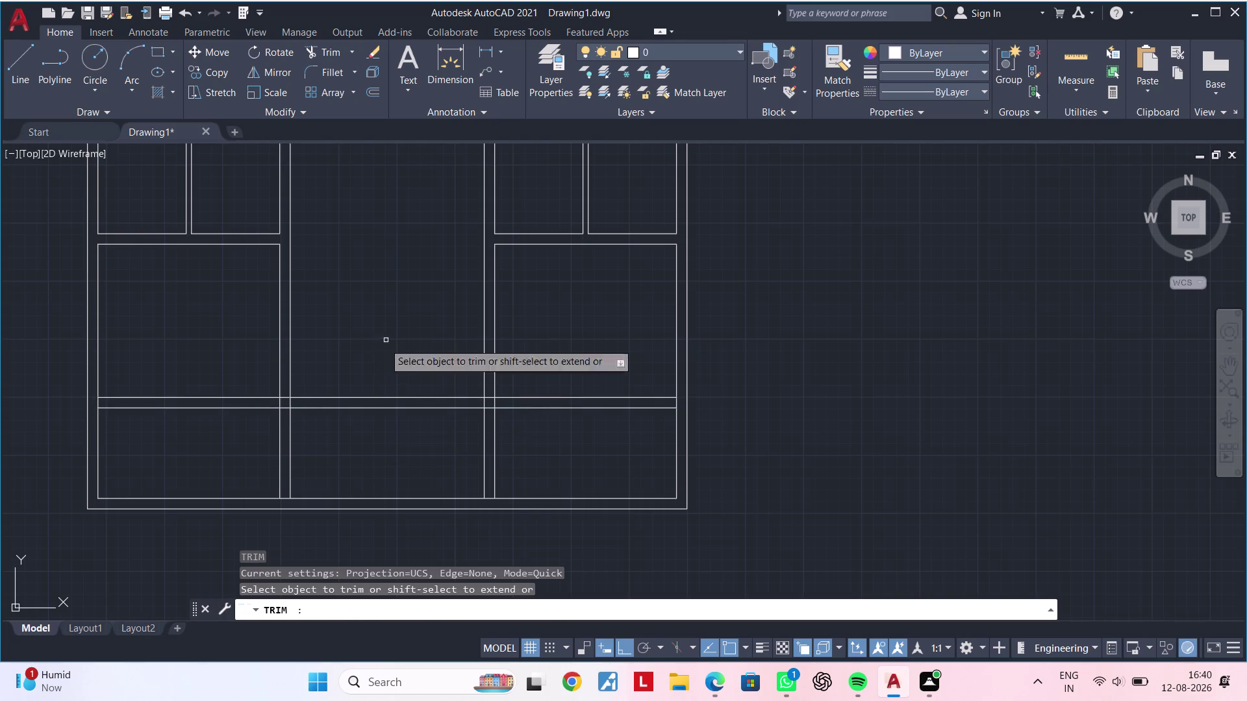
Fence-trim the two offset lines out of the left and right rooms.
drag(247, 347, 228, 461)
key(Escape)
key(Escape)
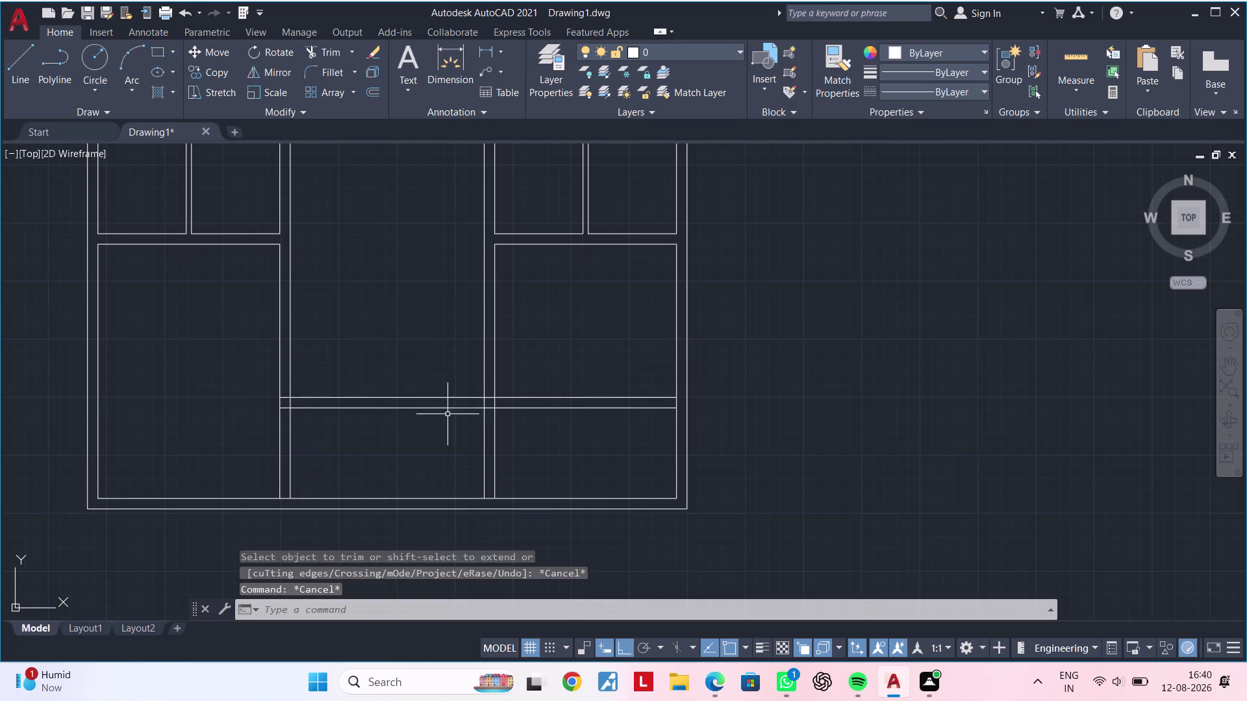
key(space)
drag(585, 364, 586, 421)
key(Escape)
key(Escape)
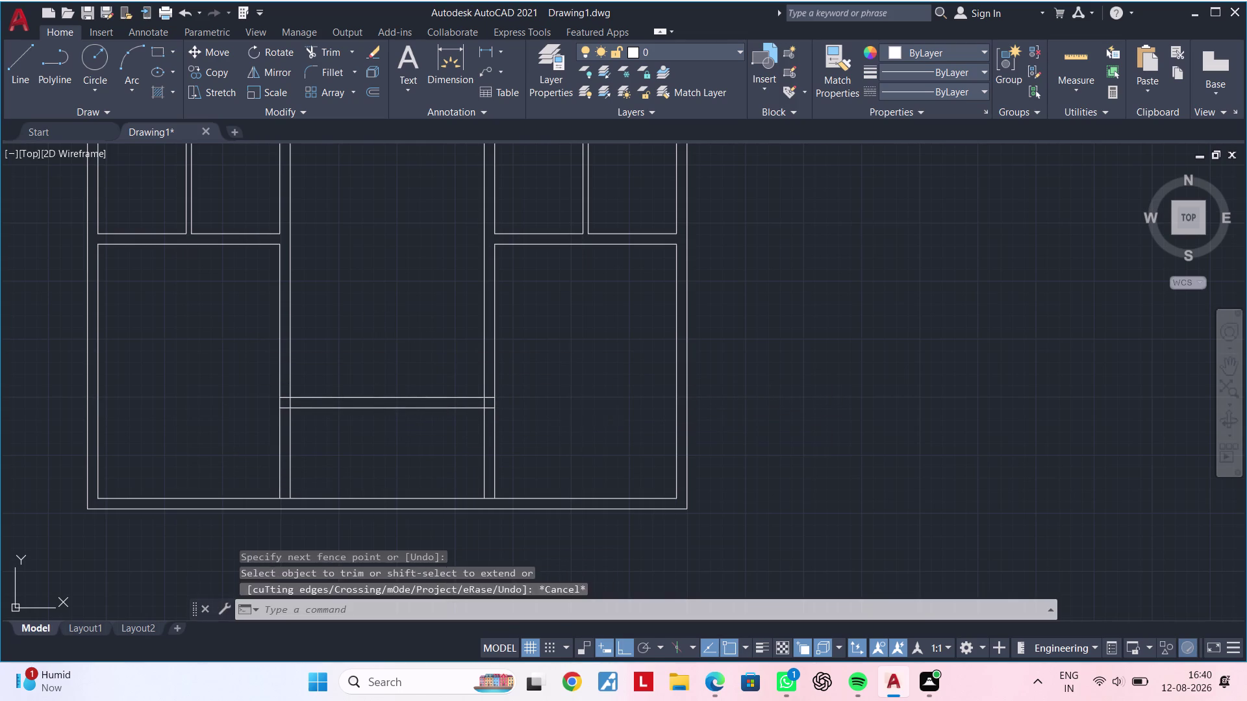
key(Escape)
Pan and zoom around the floor plan to review the trimmed lower wall.
middle_drag(584, 433, 583, 533)
key(Escape)
middle_drag(437, 383, 524, 391)
key(Escape)
middle_drag(408, 373, 396, 383)
key(Escape)
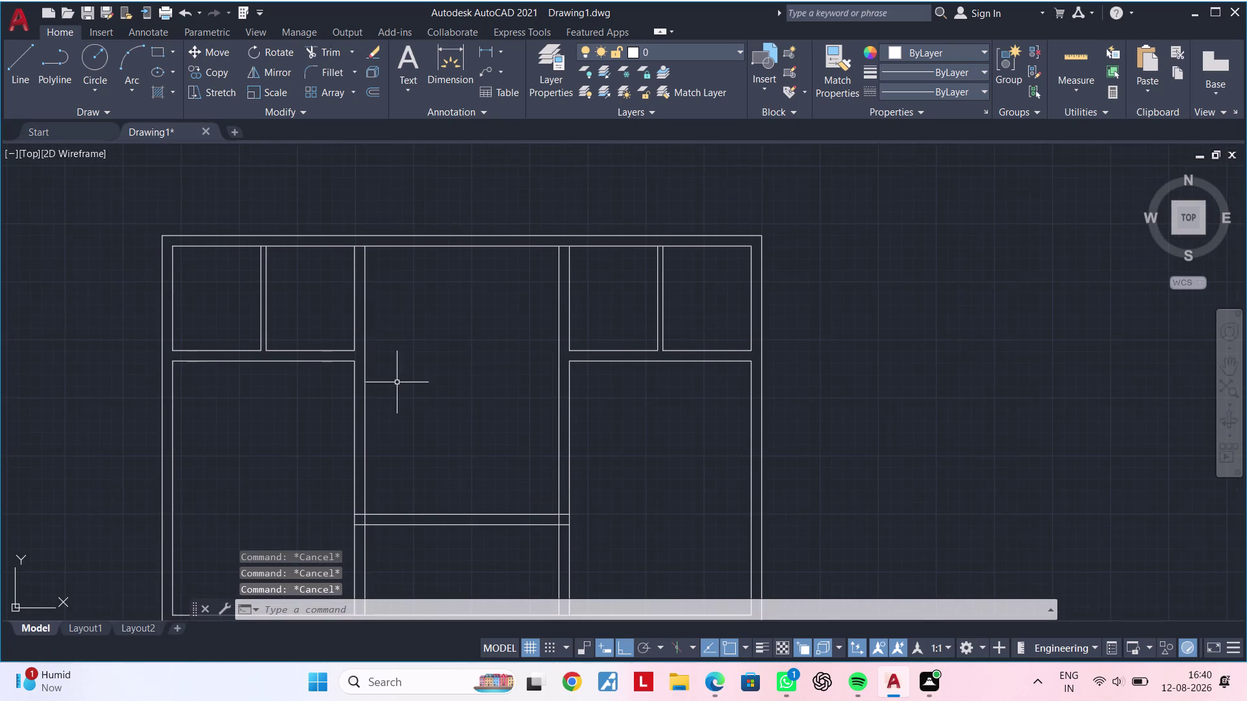
key(Escape)
key(Escape)
key(Escape)
key(Escape)
key(Escape)
scroll(up, 3)
middle_drag(405, 386, 366, 413)
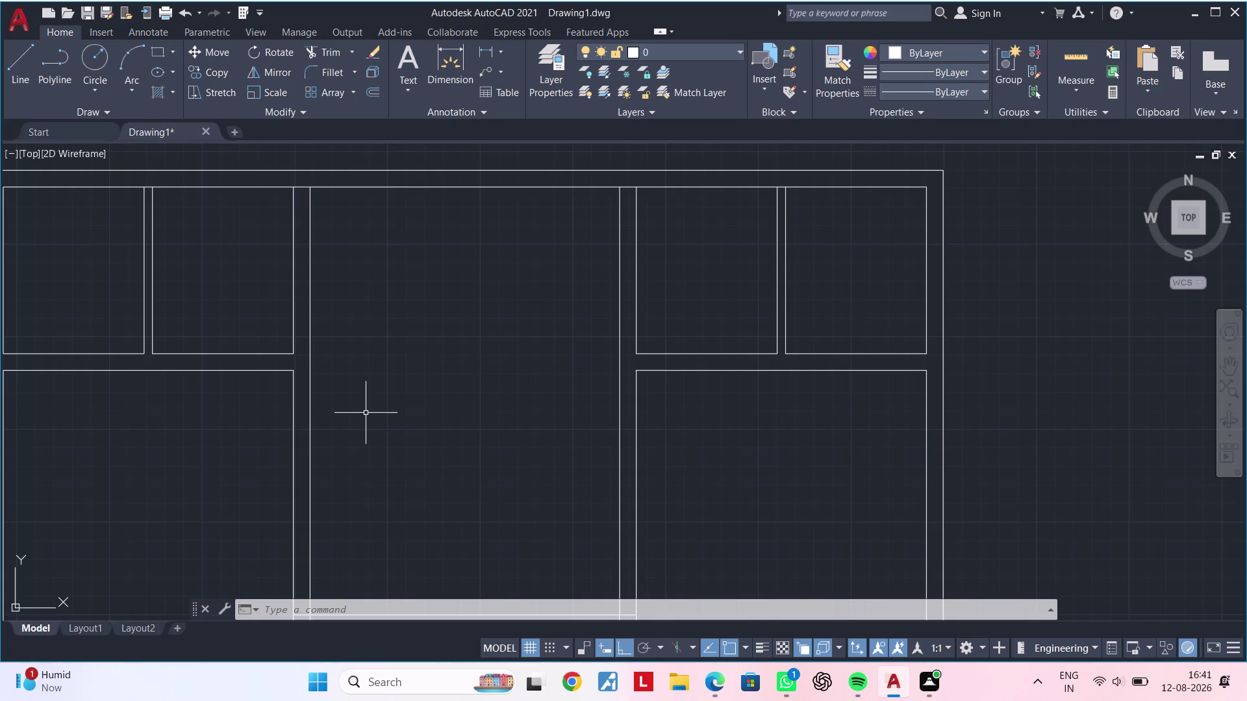
key(Escape)
key(Escape)
scroll(down, 3)
middle_drag(436, 415, 439, 350)
key(Escape)
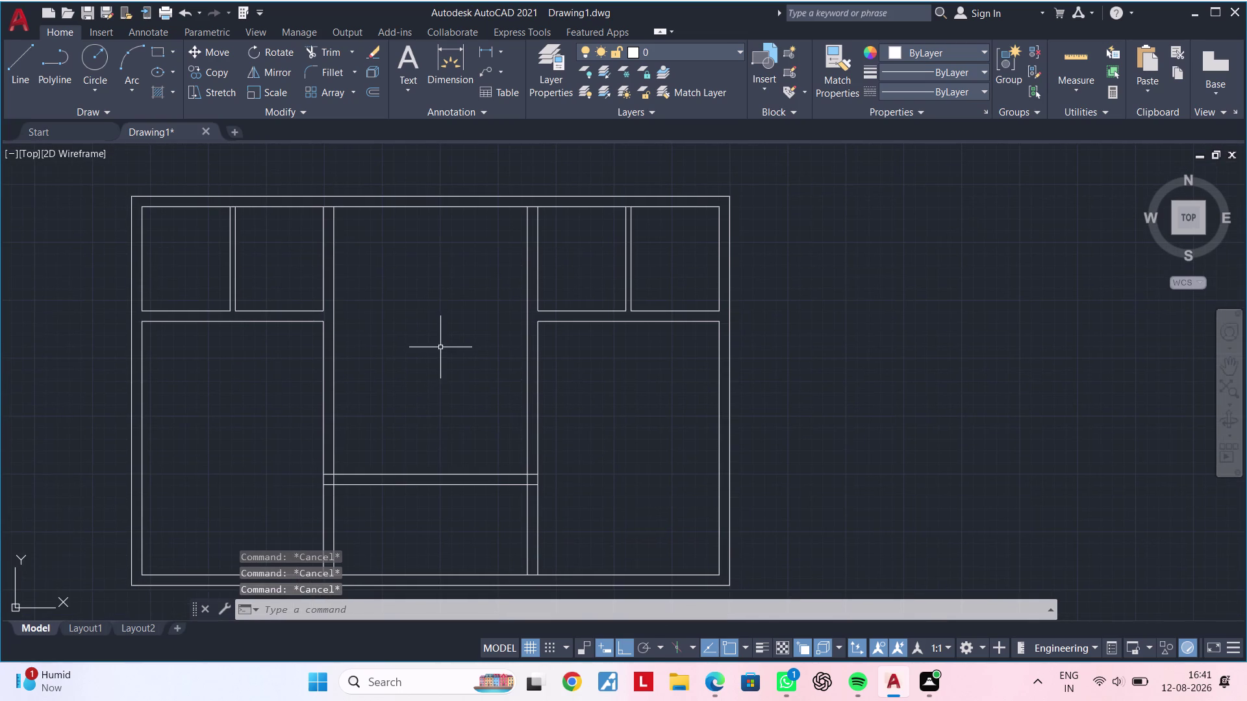
key(Escape)
key(Escape)
key(Escape)
key(Escape)
middle_drag(441, 354, 504, 376)
key(Escape)
key(Escape)
key(Escape)
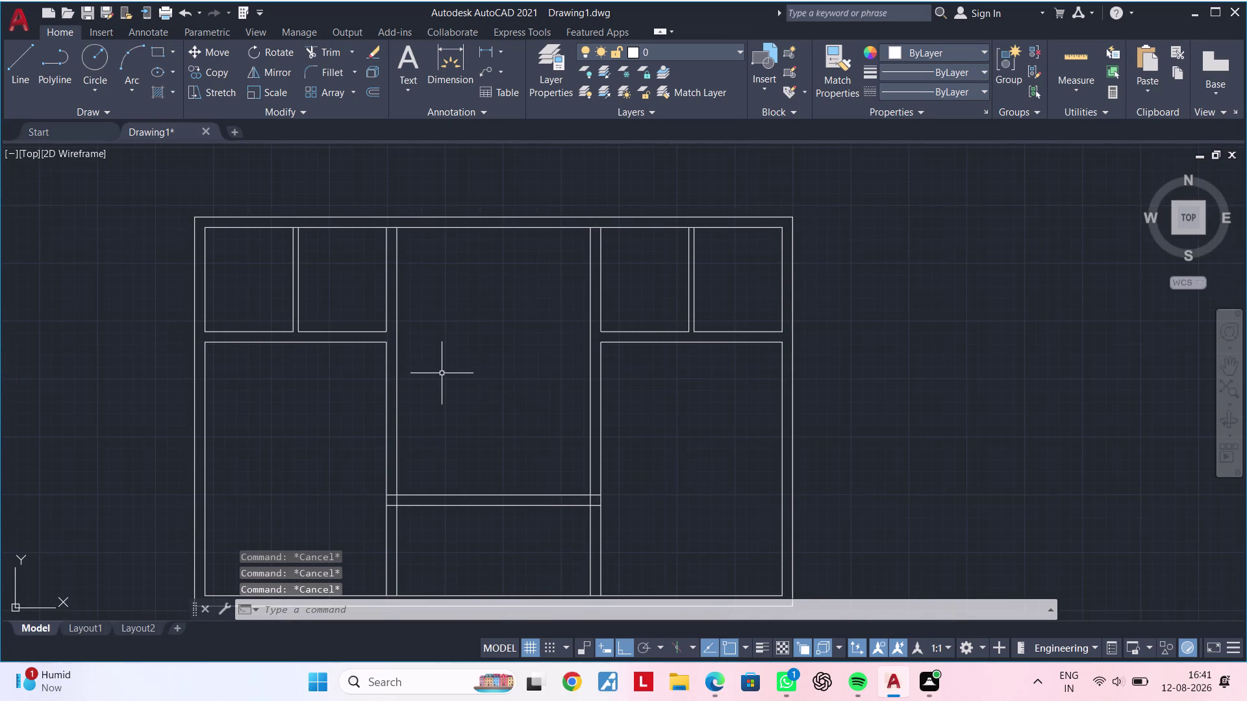
key(Escape)
key(Escape)
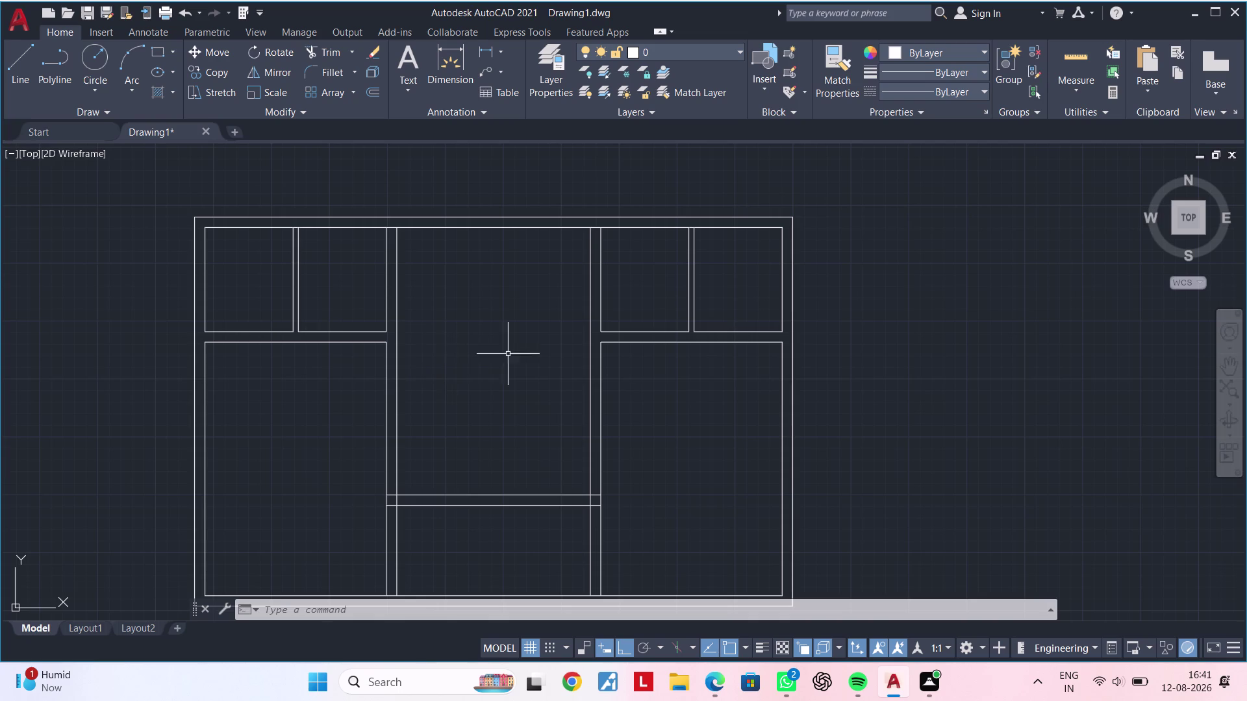
Zoom in on a corner junction of the central room's lower wall.
middle_drag(513, 408, 467, 364)
scroll(down, 3)
middle_drag(437, 362, 510, 361)
scroll(up, 3)
middle_drag(527, 354, 400, 418)
middle_drag(400, 445, 442, 356)
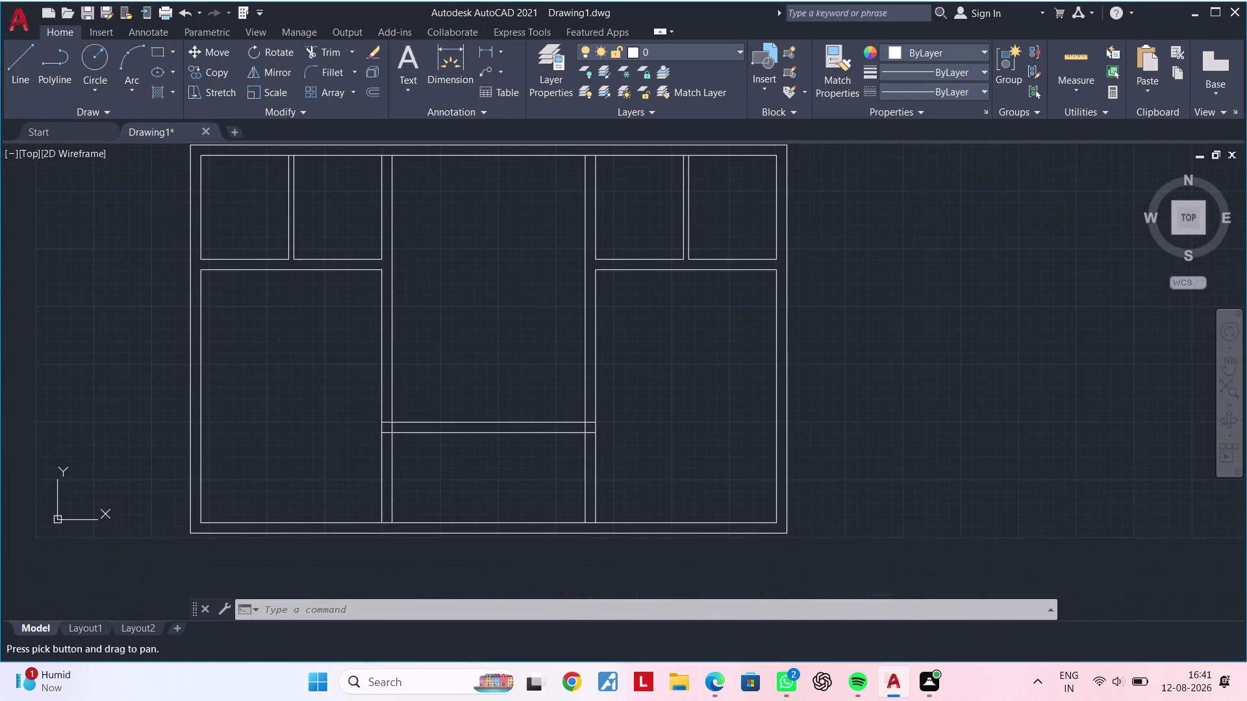
key(Escape)
key(Escape)
key(Escape)
key(Escape)
key(Escape)
key(Escape)
key(Escape)
key(Escape)
middle_drag(459, 410, 480, 391)
key(Escape)
scroll(up, 3)
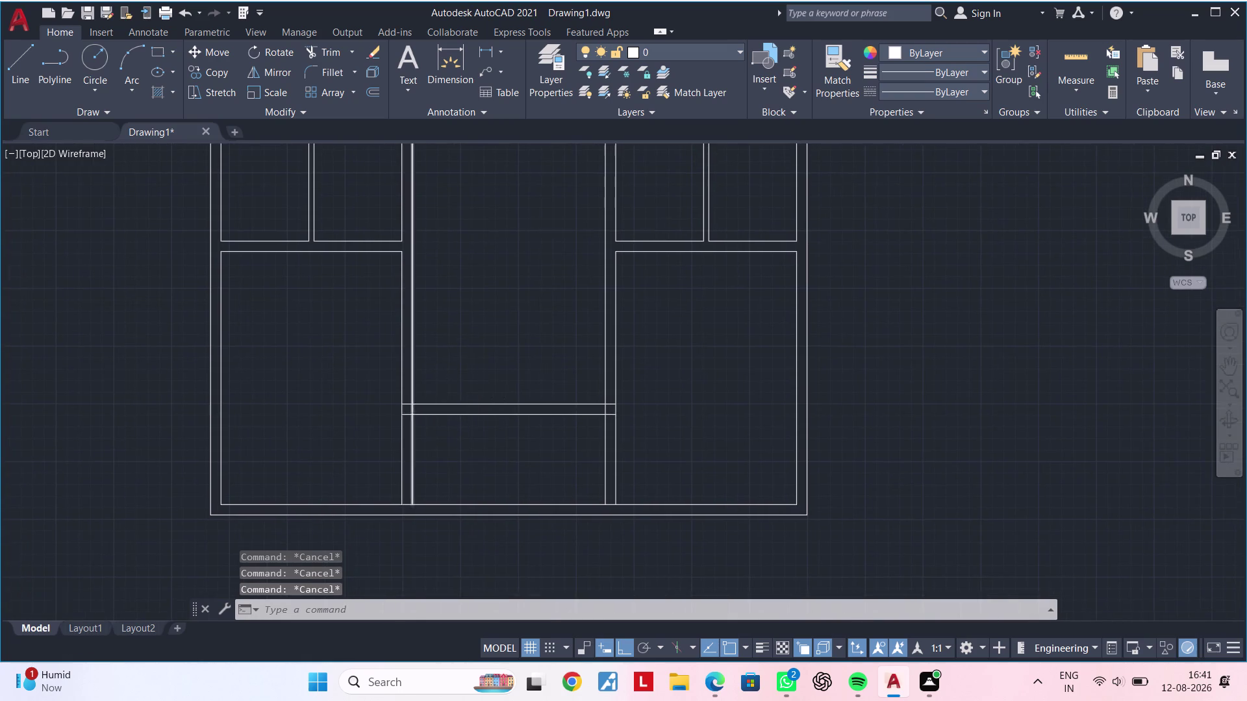
scroll(up, 3)
middle_drag(356, 440, 371, 440)
key(Escape)
key(Escape)
key(Escape)
Trim the line end lying between the two wall lines at the first junction.
key(t)
text(r)
key(space)
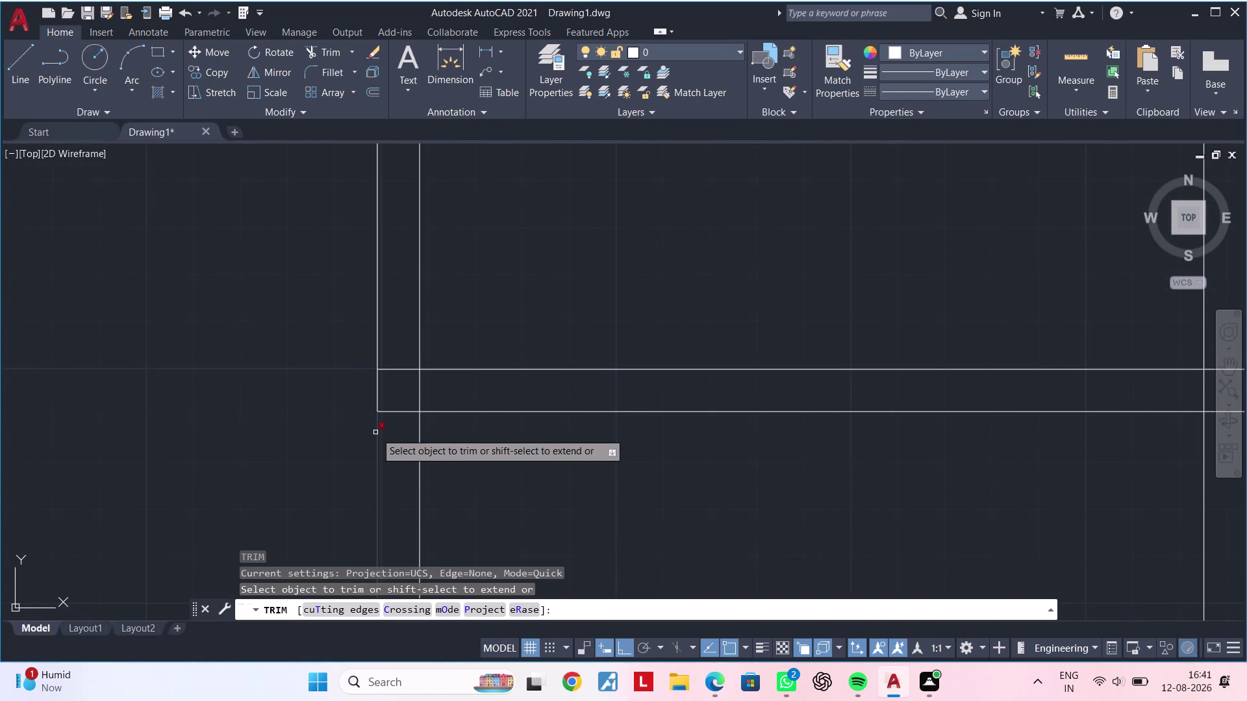
key(Escape)
key(Escape)
key(Escape)
key(Escape)
text(tr)
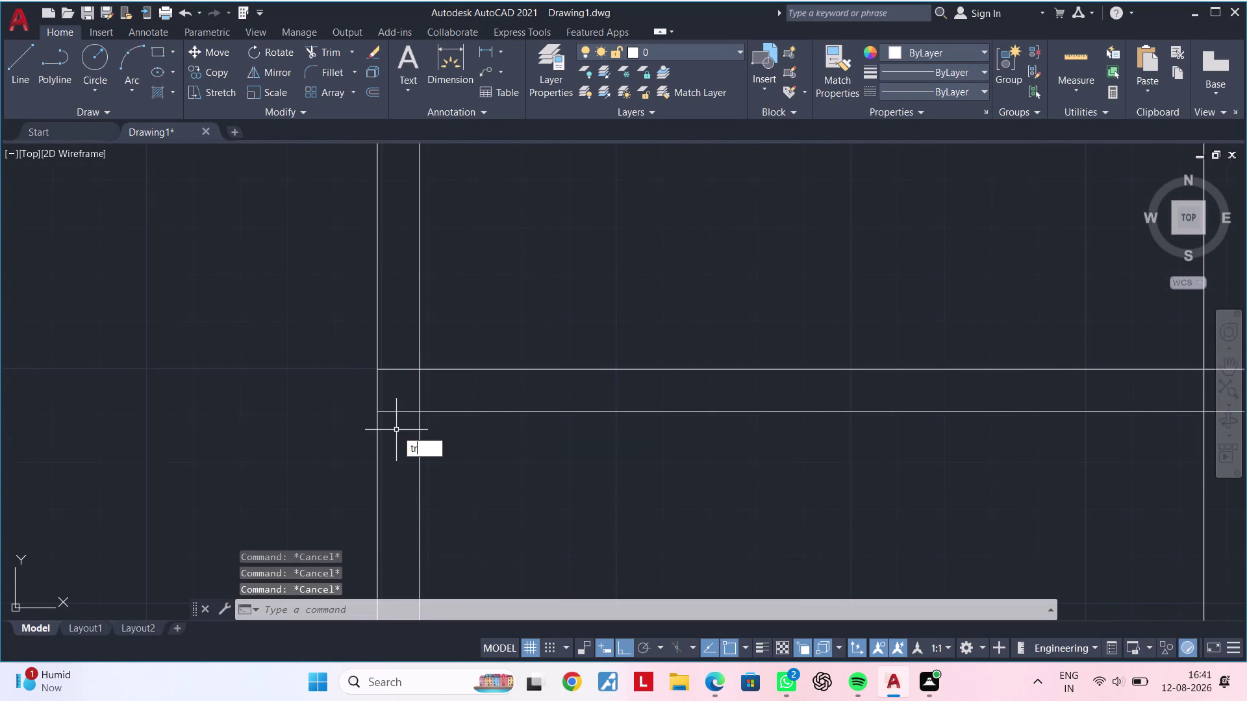
key(space)
drag(399, 428, 406, 359)
click(417, 390)
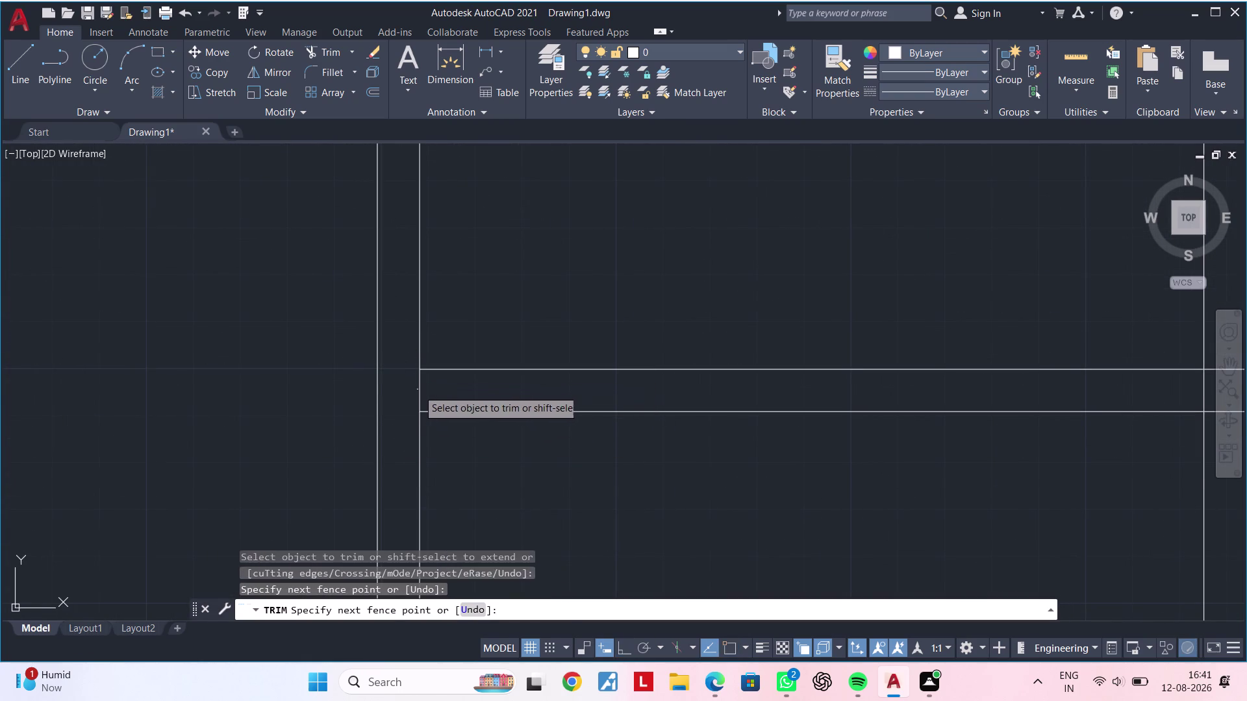
click(433, 390)
key(Escape)
key(Escape)
At the other junction, undo a wrong cut and fence-trim the extra corner wall segments.
middle_drag(689, 419, 282, 419)
scroll(down, 3)
middle_drag(564, 437, 357, 443)
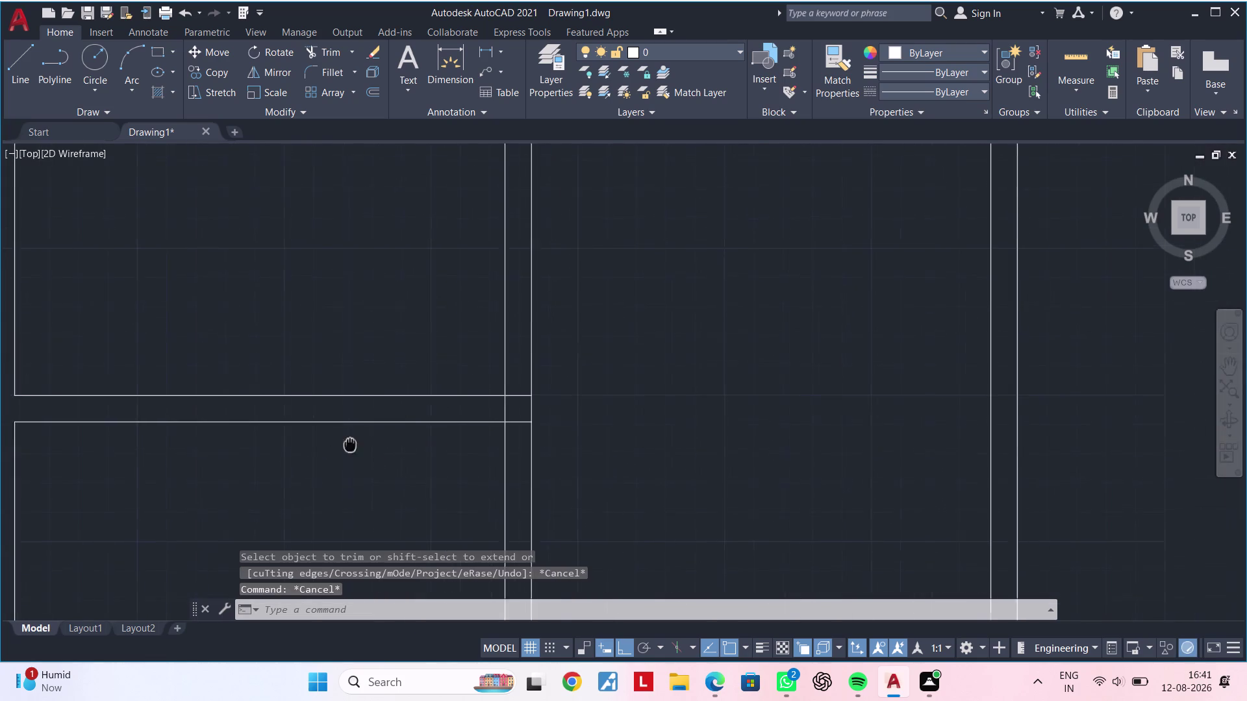
middle_drag(357, 443, 324, 447)
key(space)
scroll(up, 3)
drag(495, 371, 512, 467)
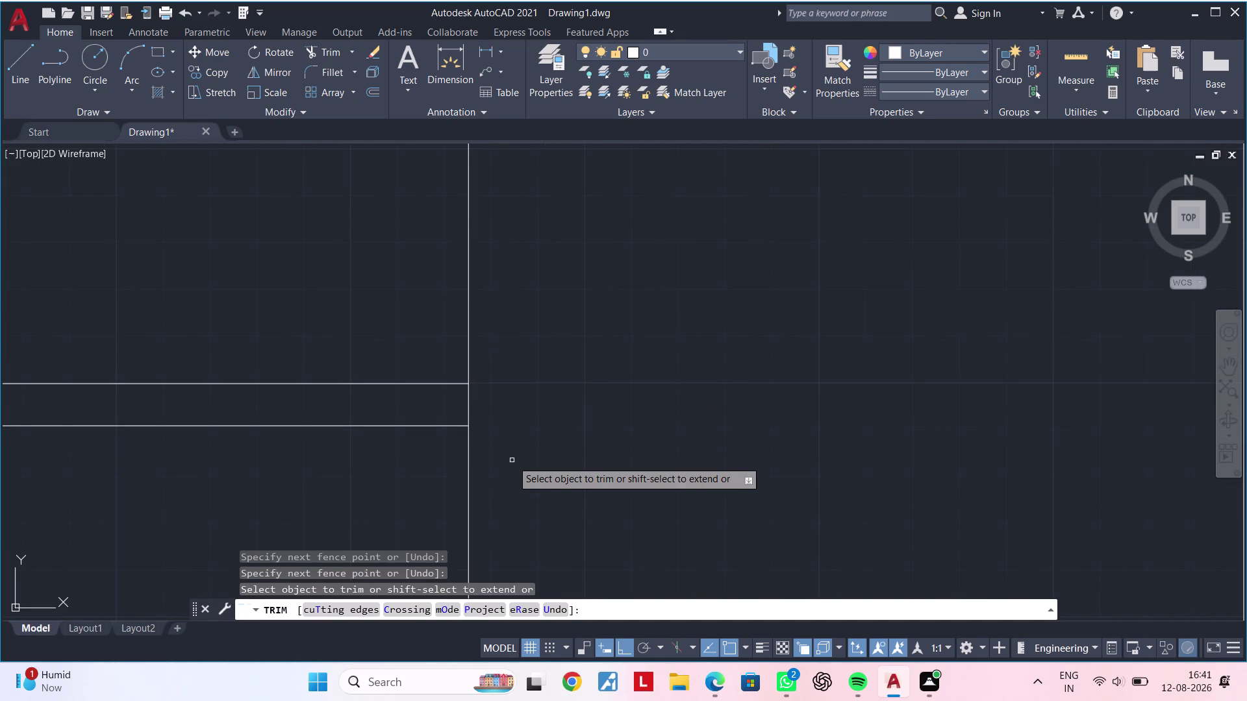
key(ctrl+z)
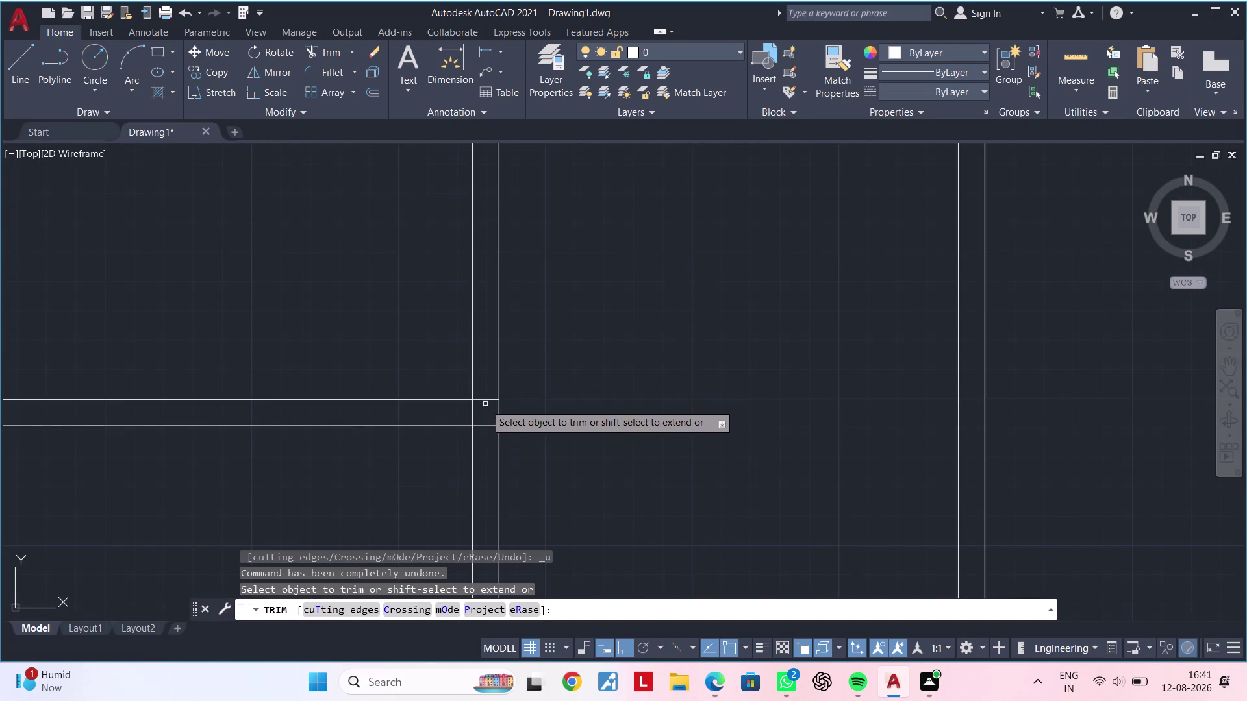
drag(483, 389, 491, 438)
click(491, 438)
drag(477, 415, 459, 414)
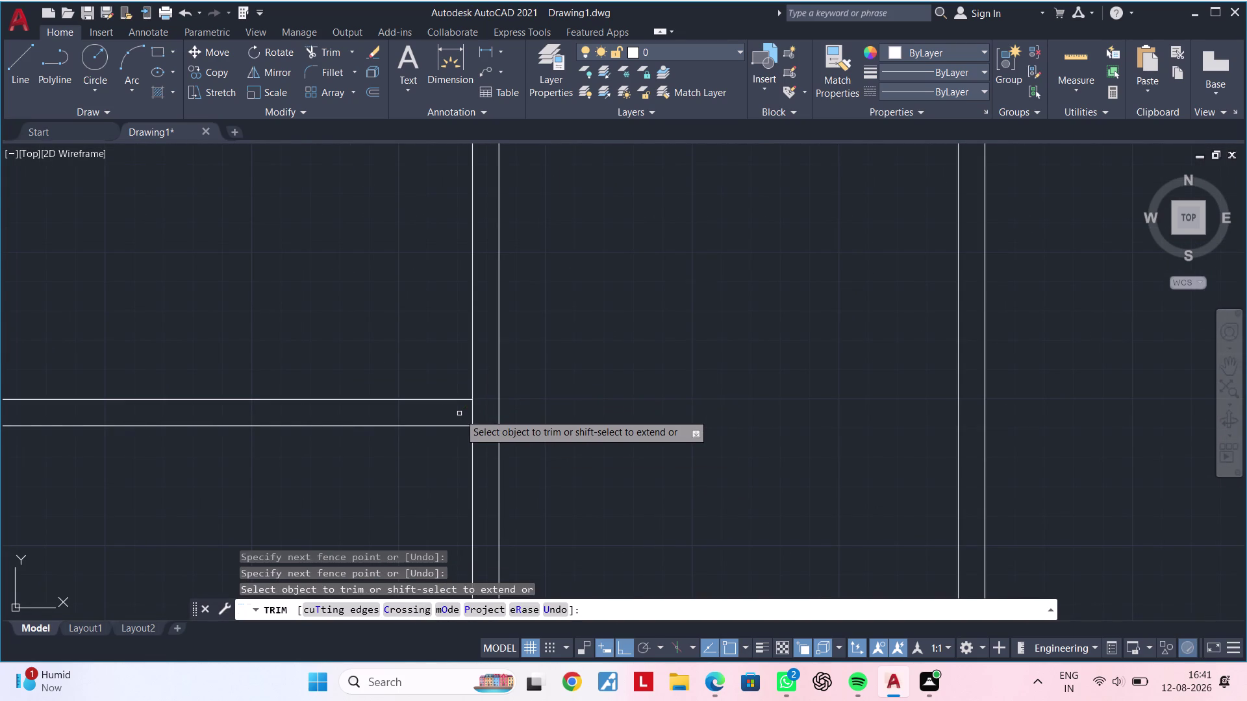
click(472, 414)
key(Escape)
Zoom out to bring the whole floor plan back into view.
scroll(down, 3)
key(Escape)
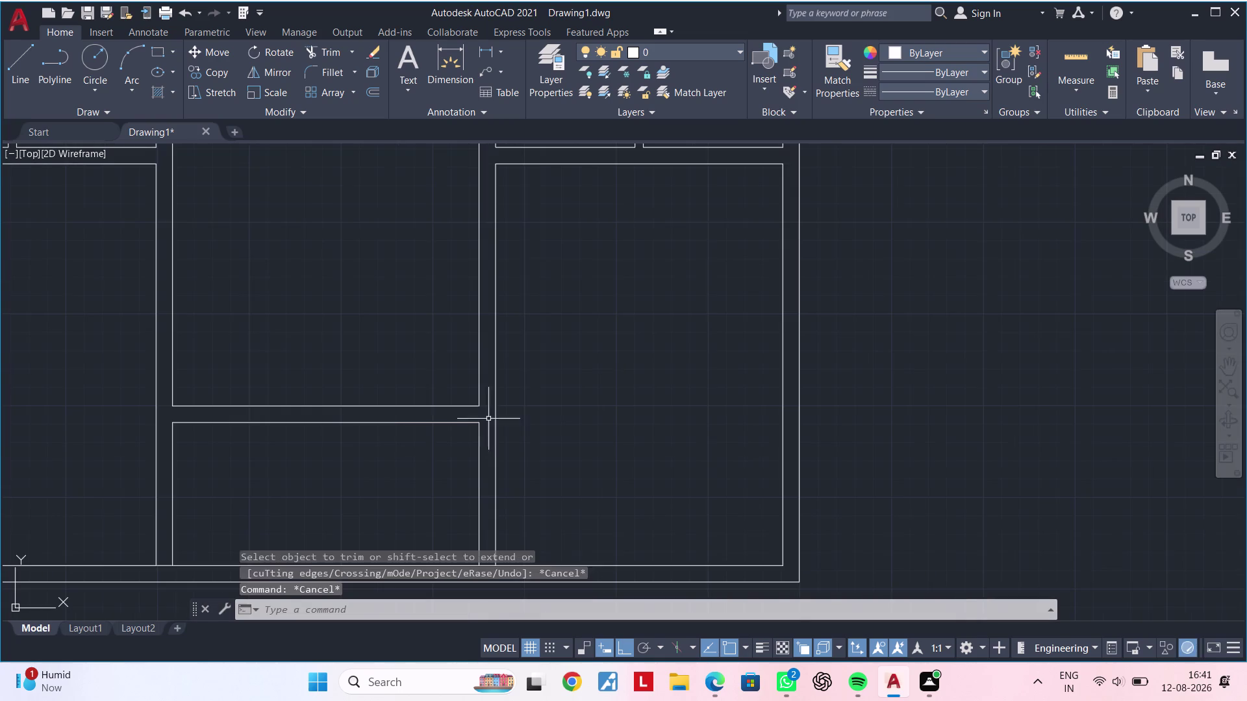
key(Escape)
middle_drag(452, 459, 550, 318)
key(Escape)
scroll(down, 3)
key(Escape)
middle_drag(502, 323, 526, 356)
key(Escape)
key(Escape)
key(Escape)
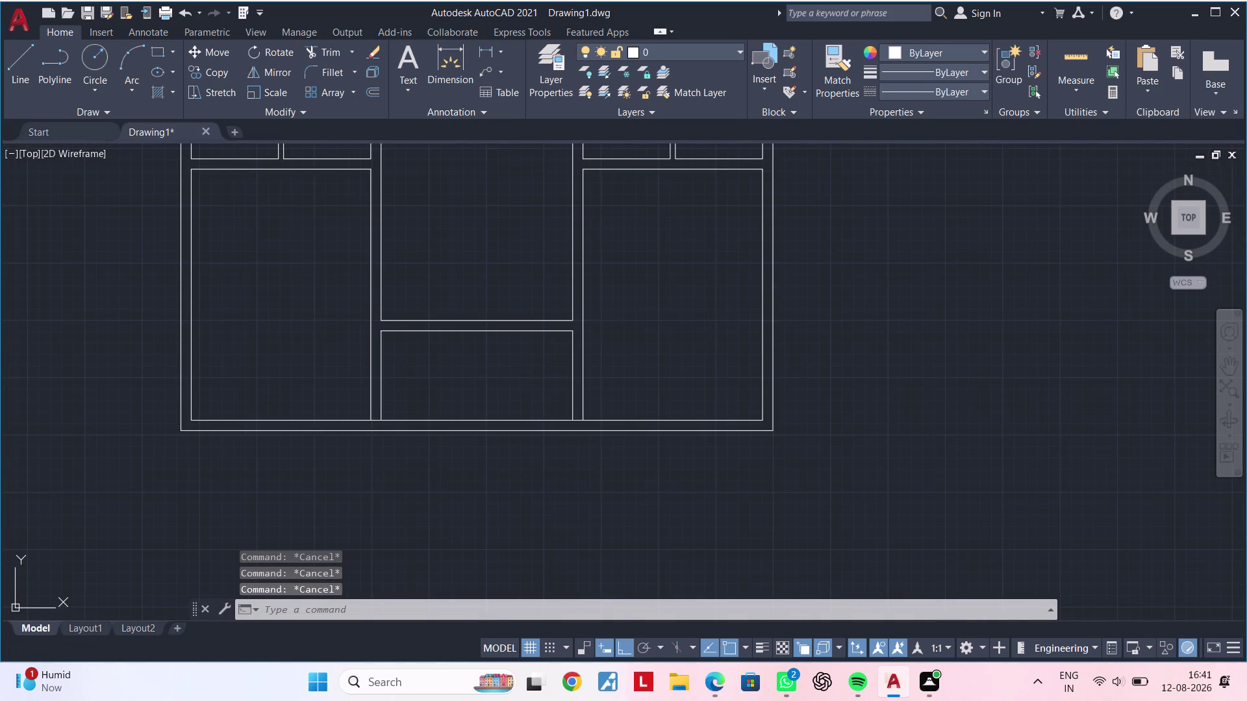
key(Escape)
key(Escape)
key(Escape)
key(Escape)
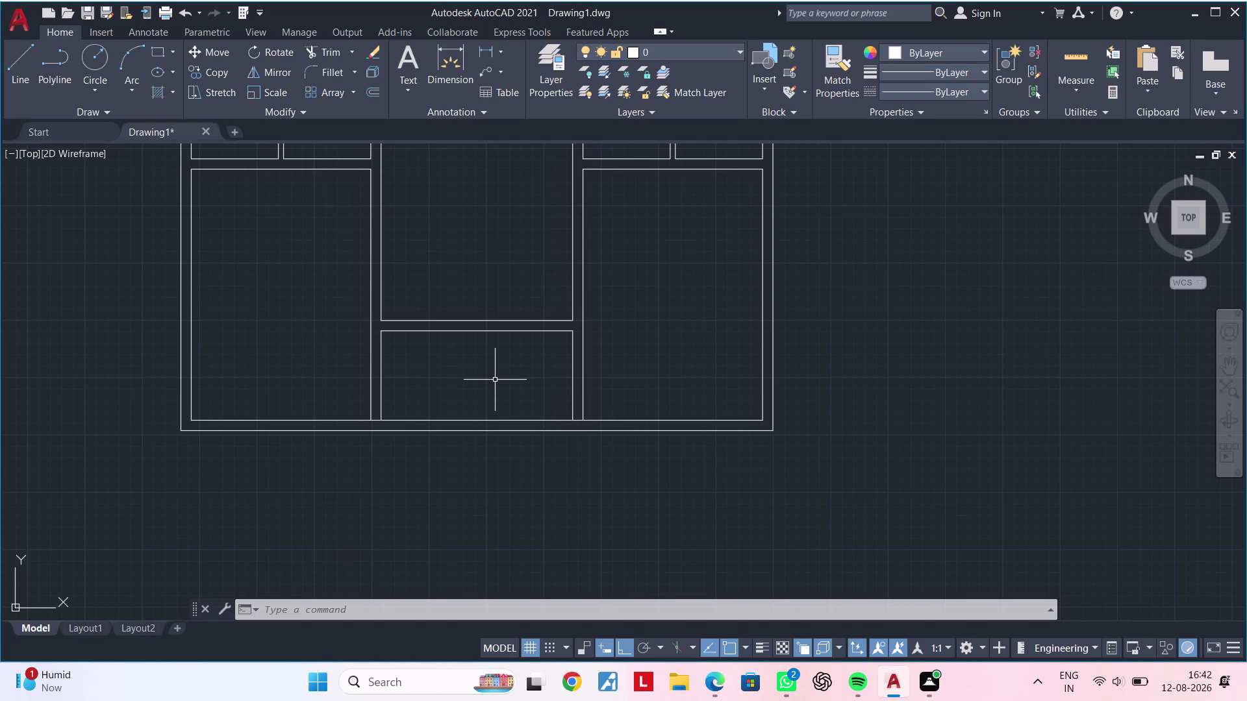
Draw a 3' line straight down from the central room's top wall.
key(Escape)
middle_drag(458, 254, 467, 315)
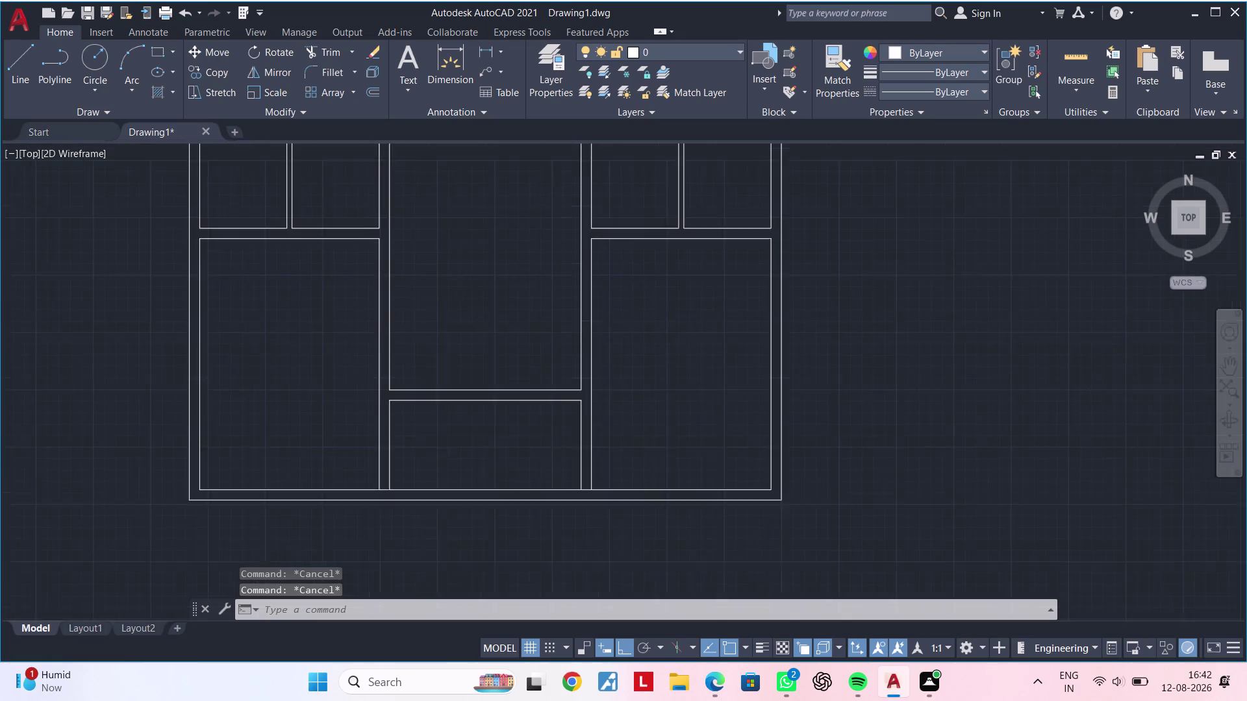
middle_drag(466, 315, 470, 376)
middle_drag(490, 288, 483, 358)
key(Escape)
key(Escape)
text(l)
key(space)
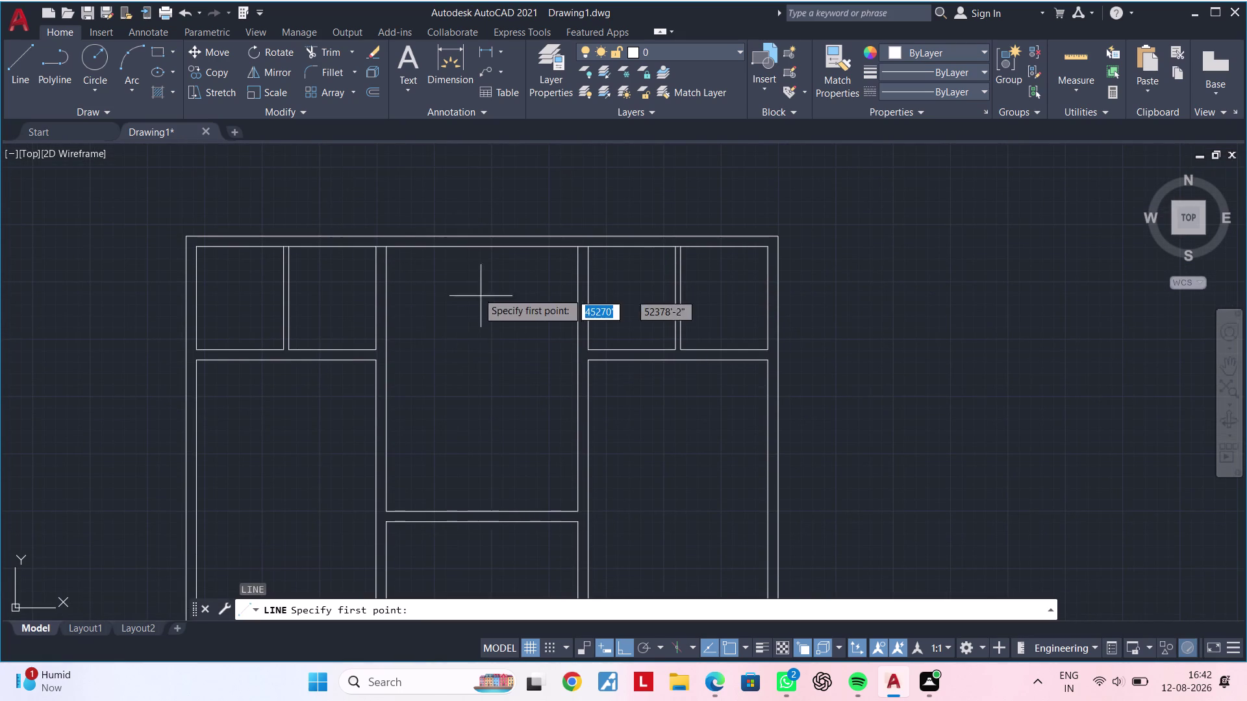
click(483, 248)
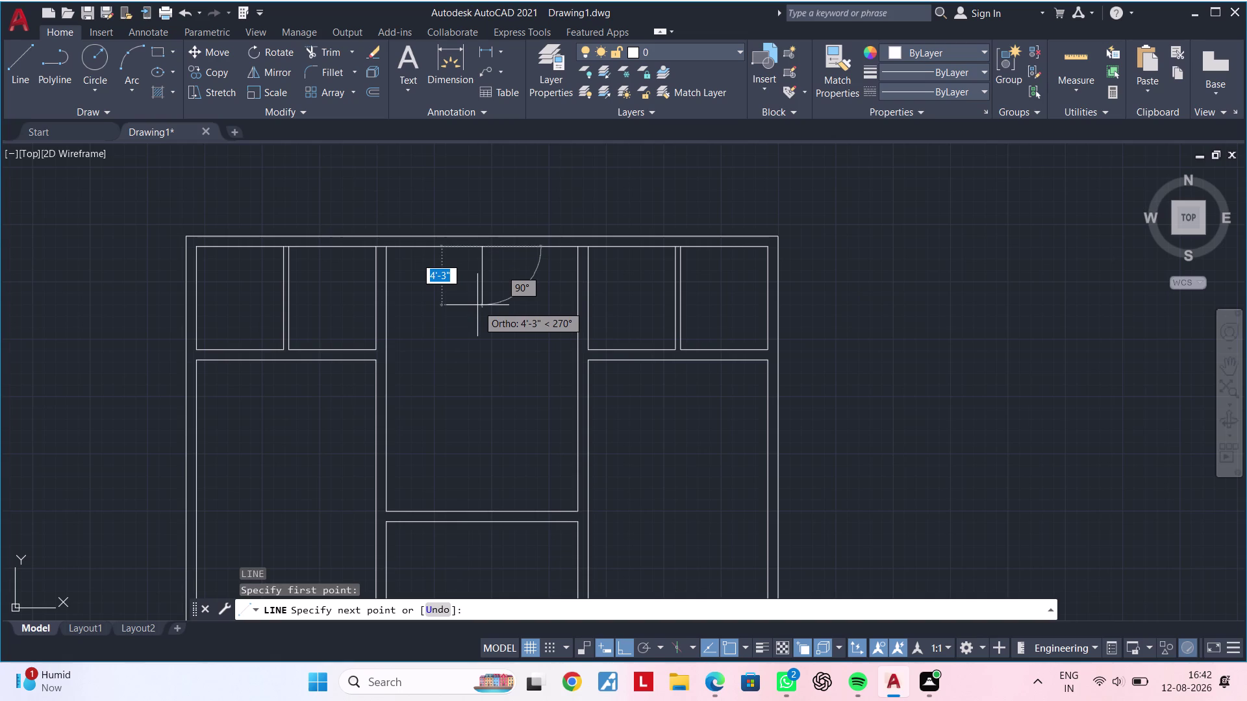
text(3')
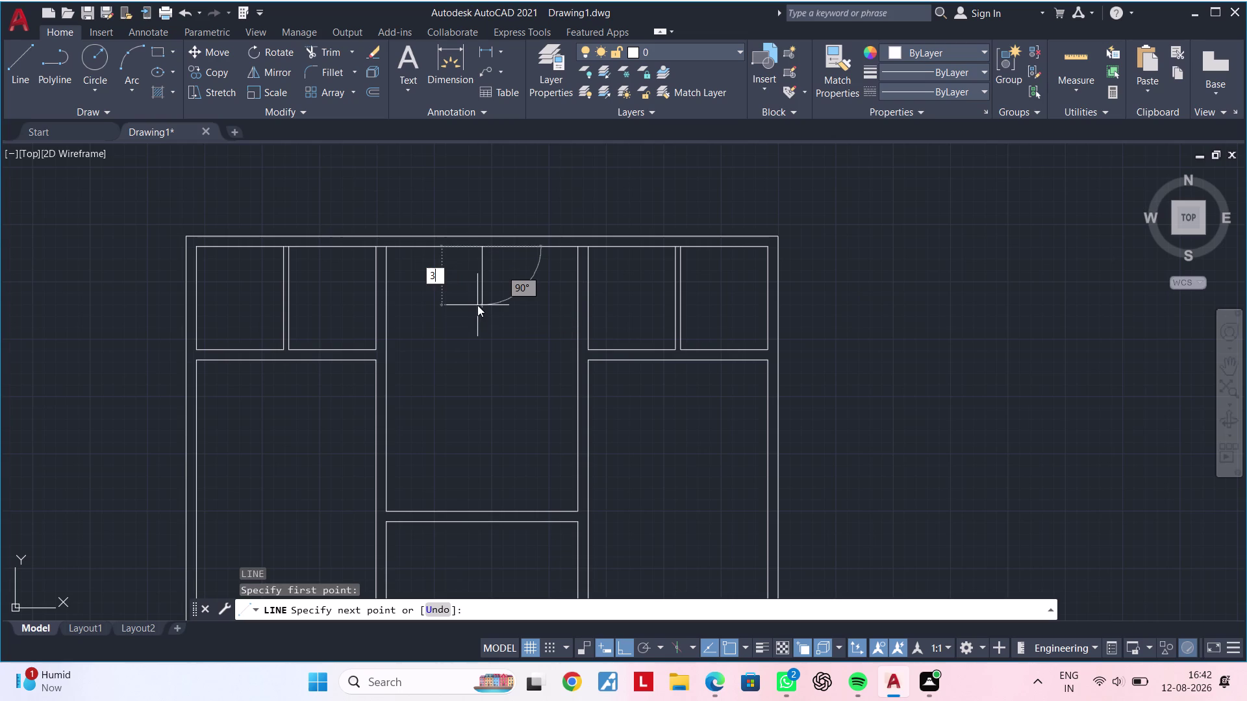
key(Return)
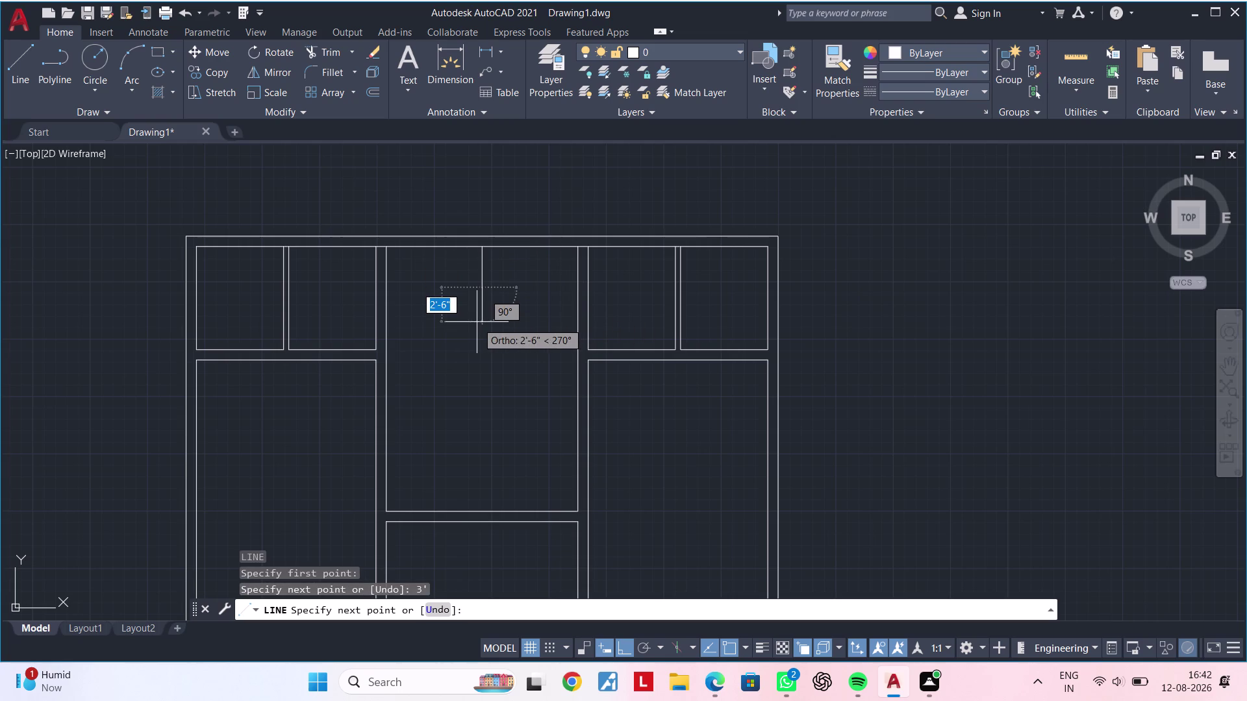
key(Escape)
key(Escape)
Zoom and pan closer around the new 3-foot line.
scroll(up, 3)
middle_drag(465, 317, 457, 351)
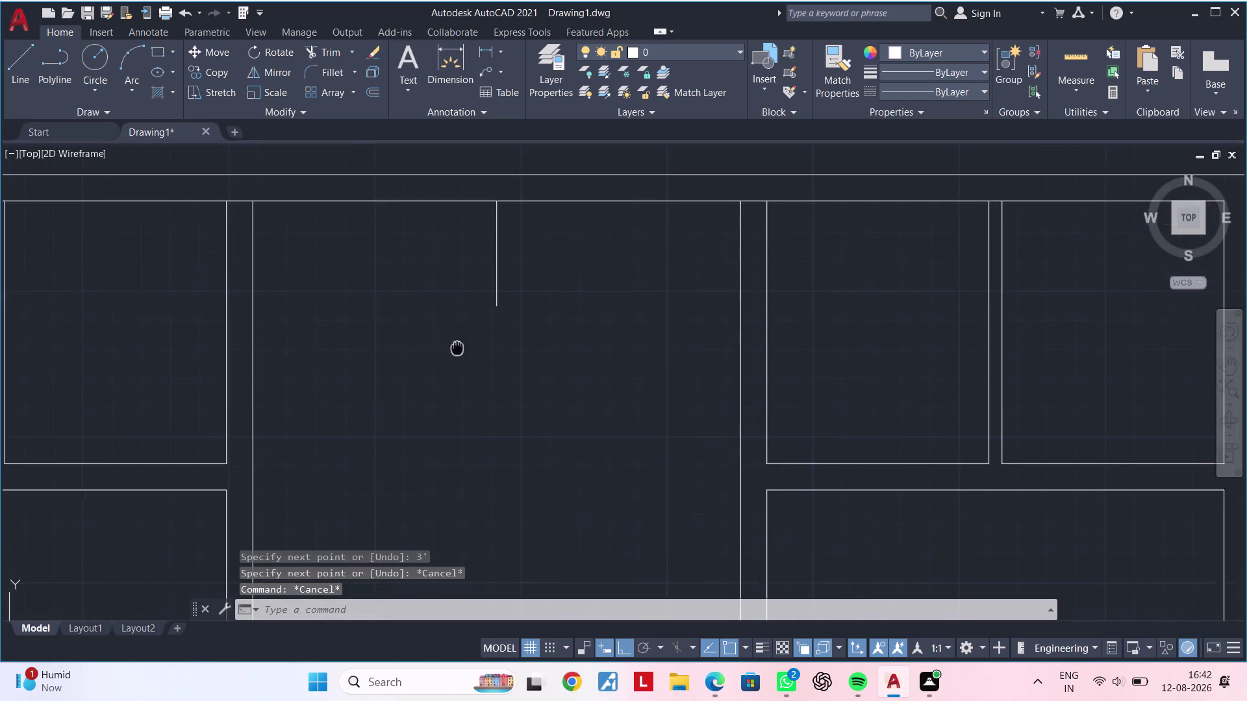
middle_drag(457, 352, 456, 364)
key(Escape)
key(Escape)
key(Escape)
key(Escape)
key(Escape)
key(Escape)
key(Escape)
key(Escape)
key(Escape)
key(Escape)
key(Escape)
key(Escape)
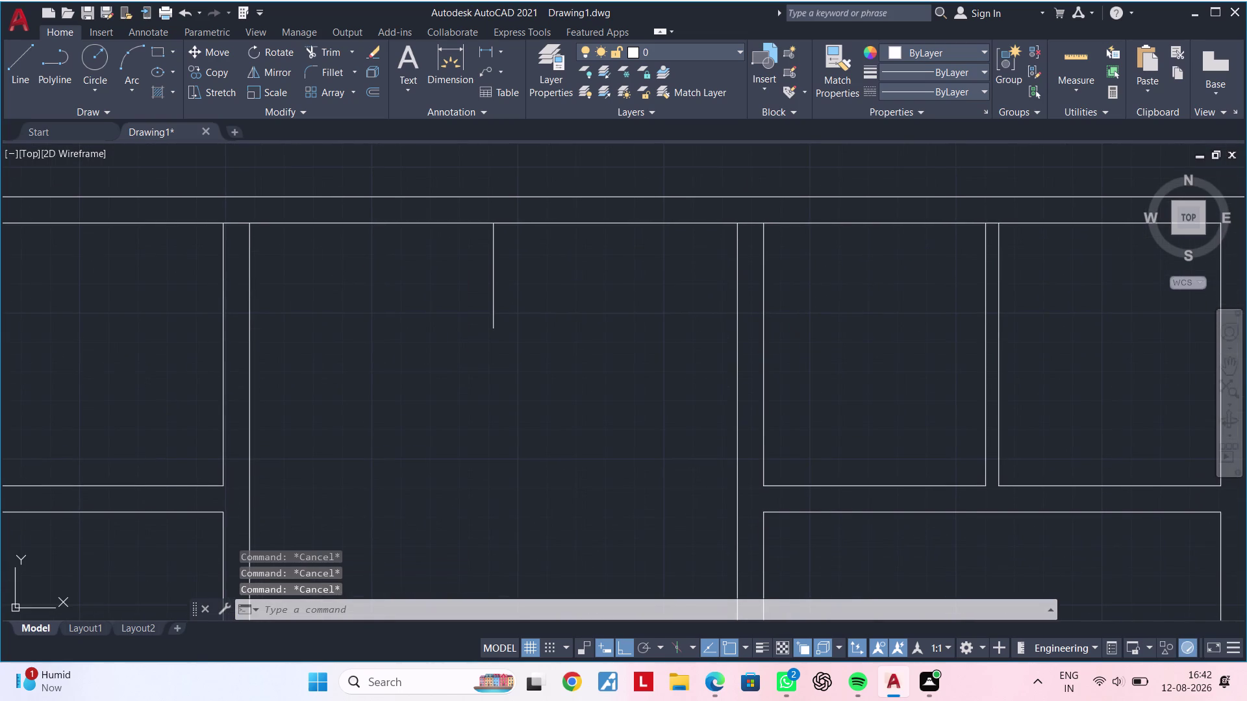
middle_drag(461, 358, 549, 343)
key(Escape)
key(Escape)
middle_drag(517, 346, 469, 381)
key(Escape)
key(Escape)
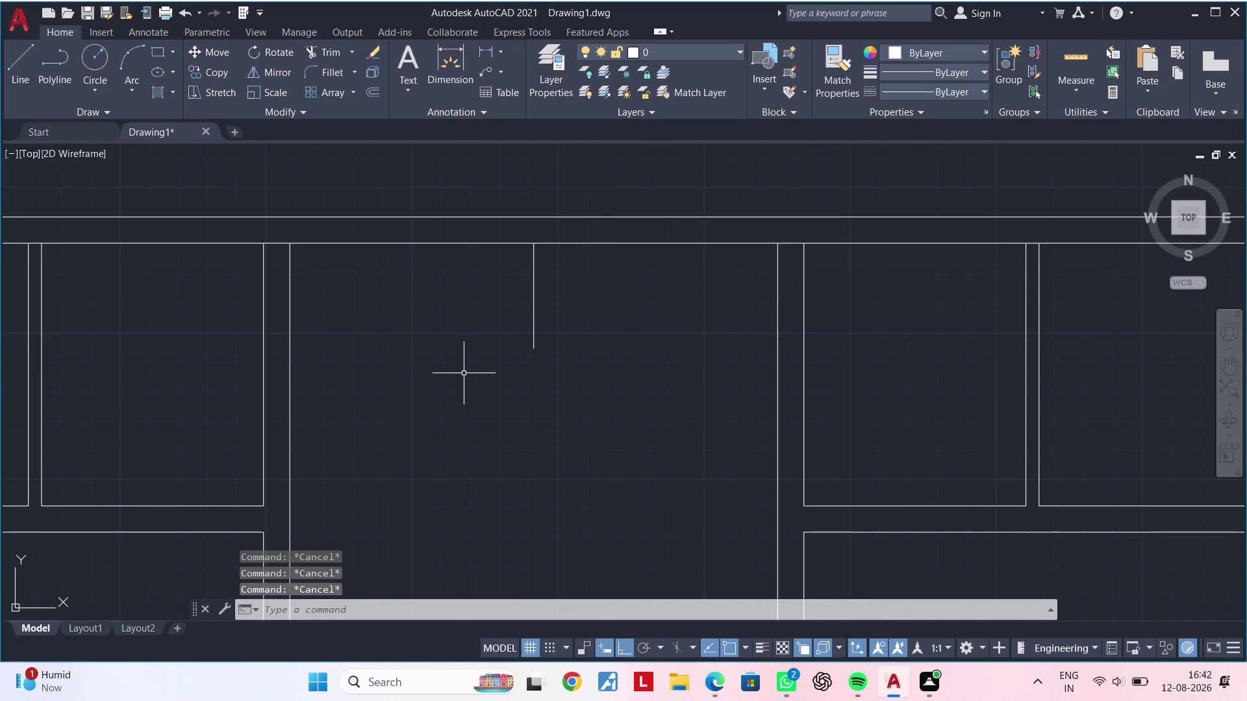
key(Escape)
key(Escape)
key(Escape)
key(Escape)
key(Escape)
key(Escape)
key(Escape)
key(Escape)
key(Escape)
key(Escape)
key(Escape)
key(Escape)
key(Escape)
key(Escape)
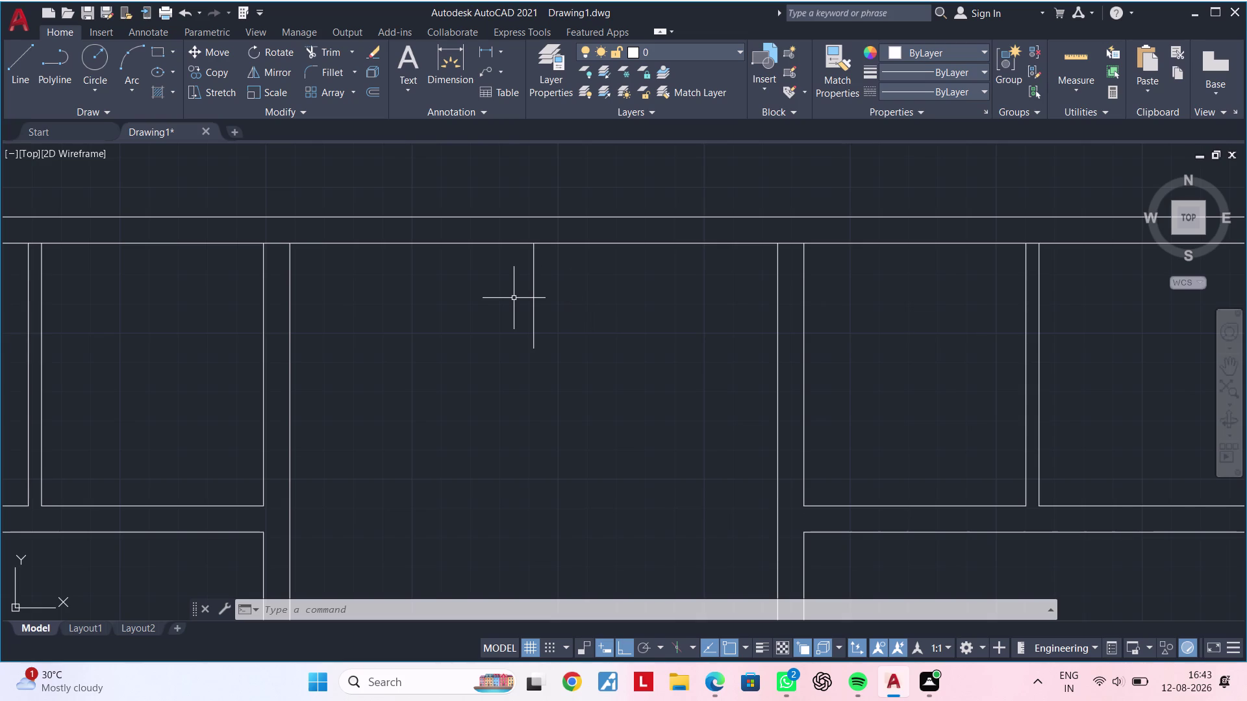
key(Escape)
key(Escape)
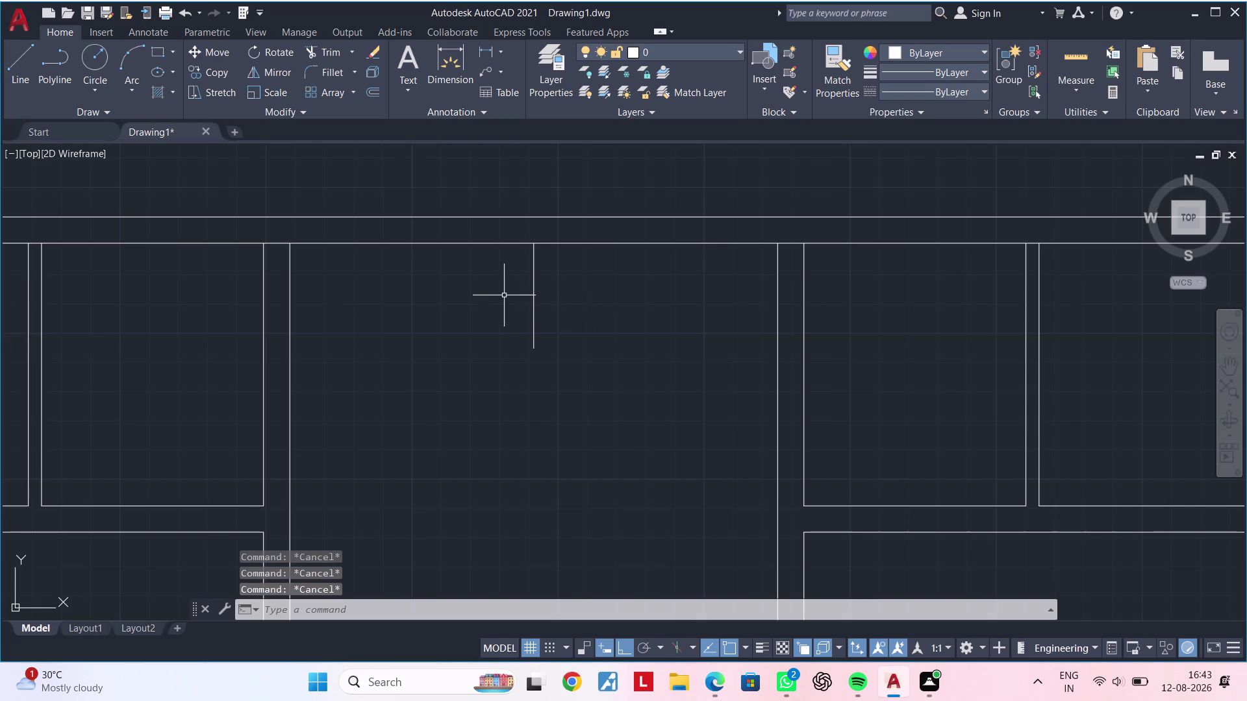
text(of 10)
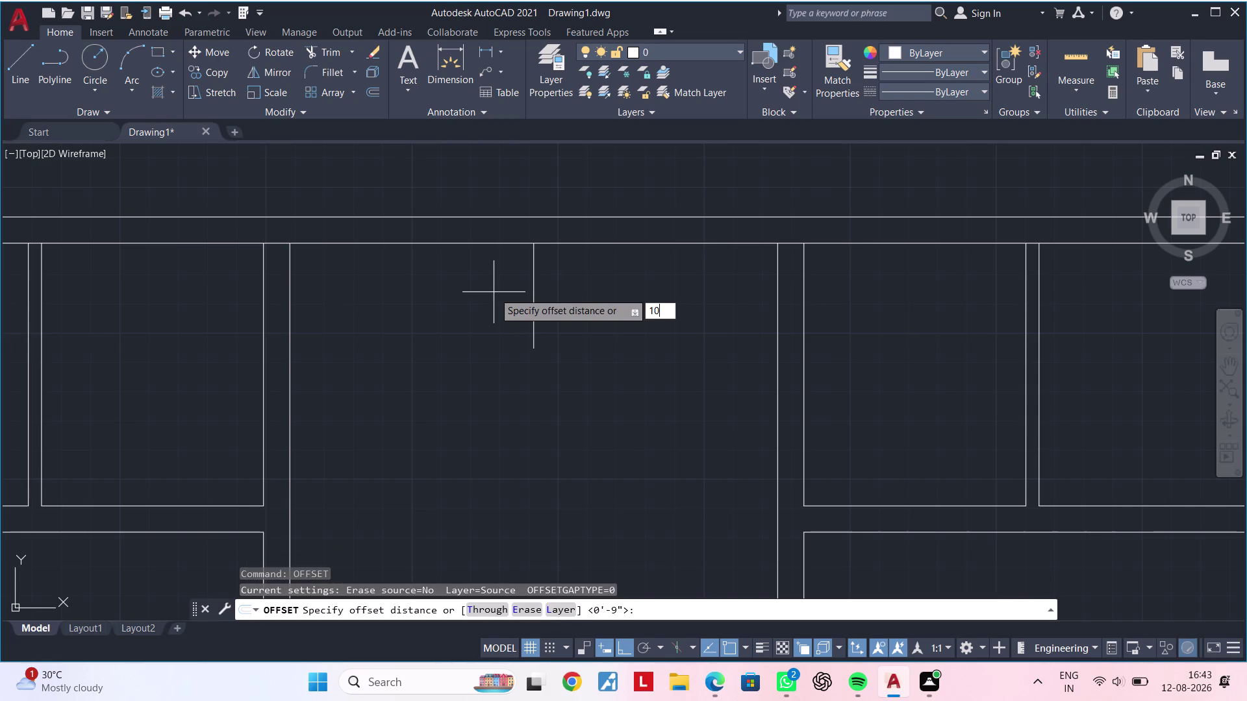
Offset the short vertical line leftward four times at 10" to make five stair lines.
text(")
key(Return)
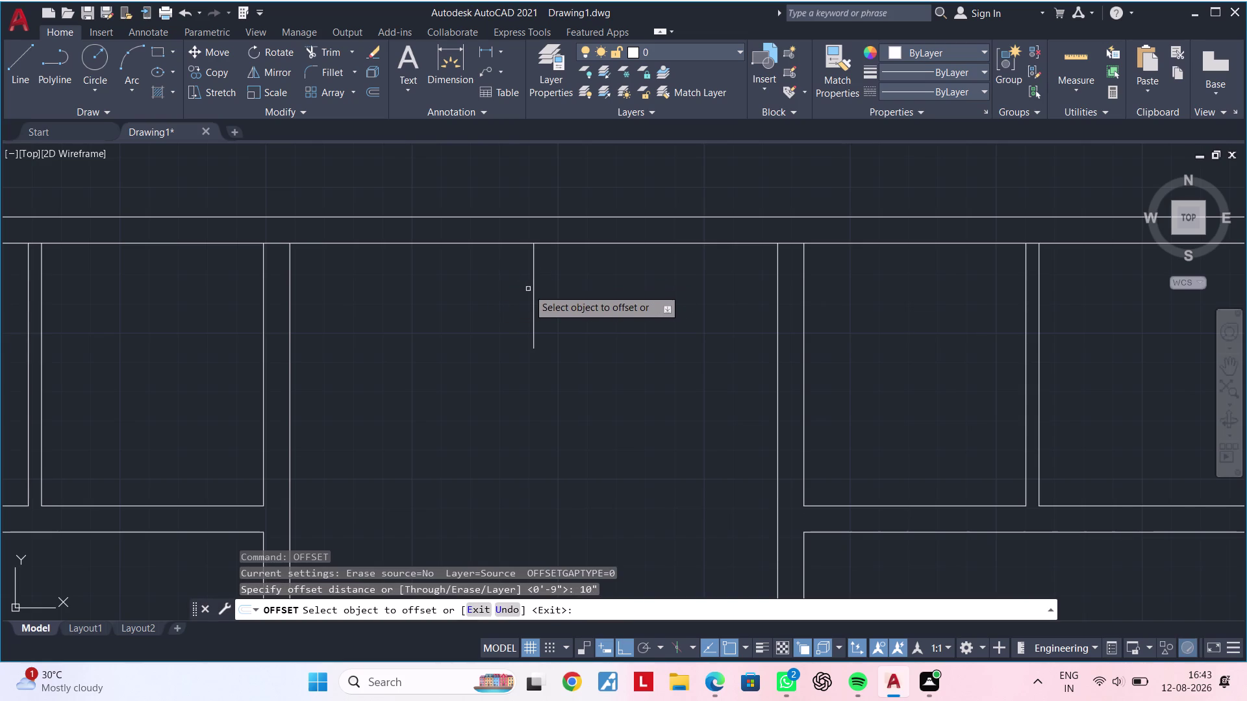
click(535, 286)
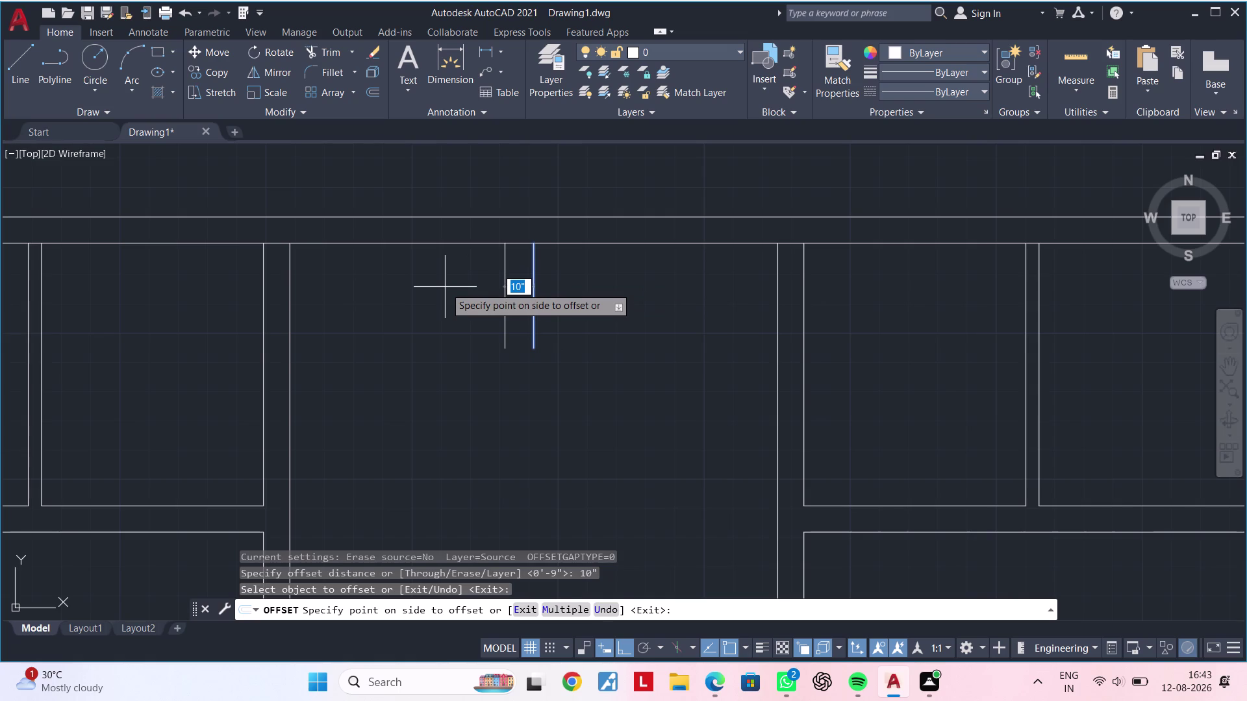
click(445, 287)
click(503, 293)
click(450, 291)
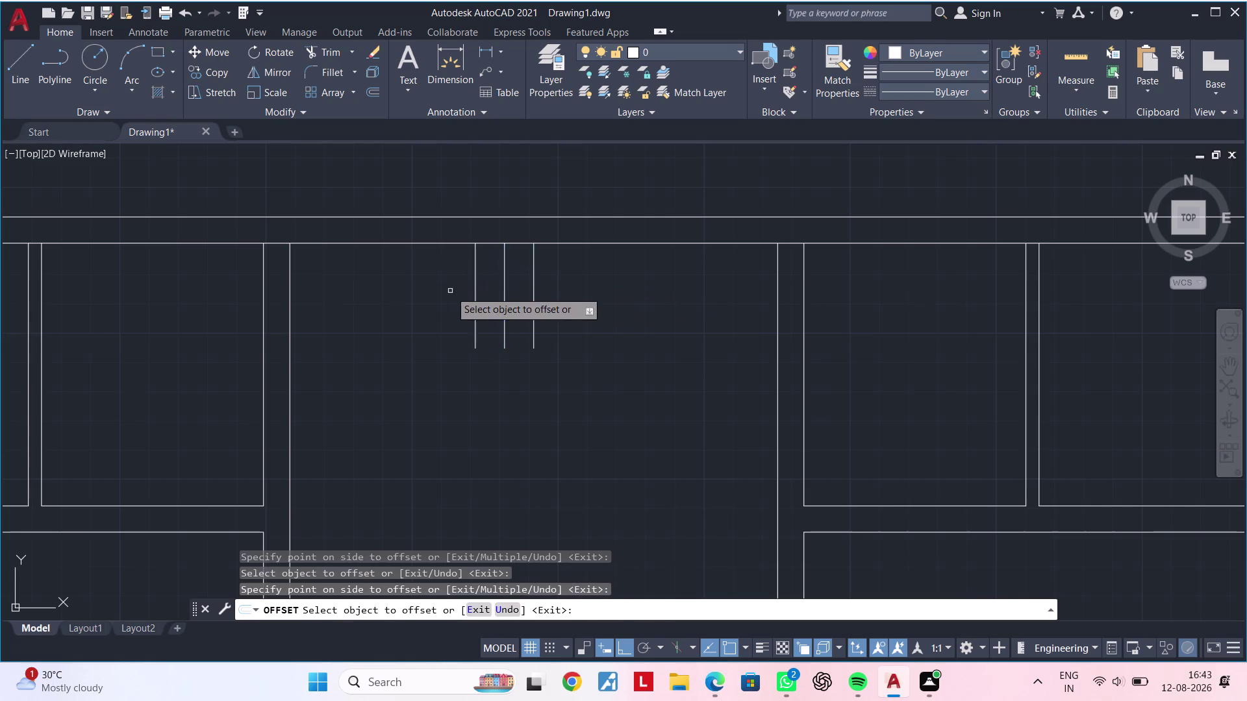
click(474, 292)
click(421, 291)
click(444, 289)
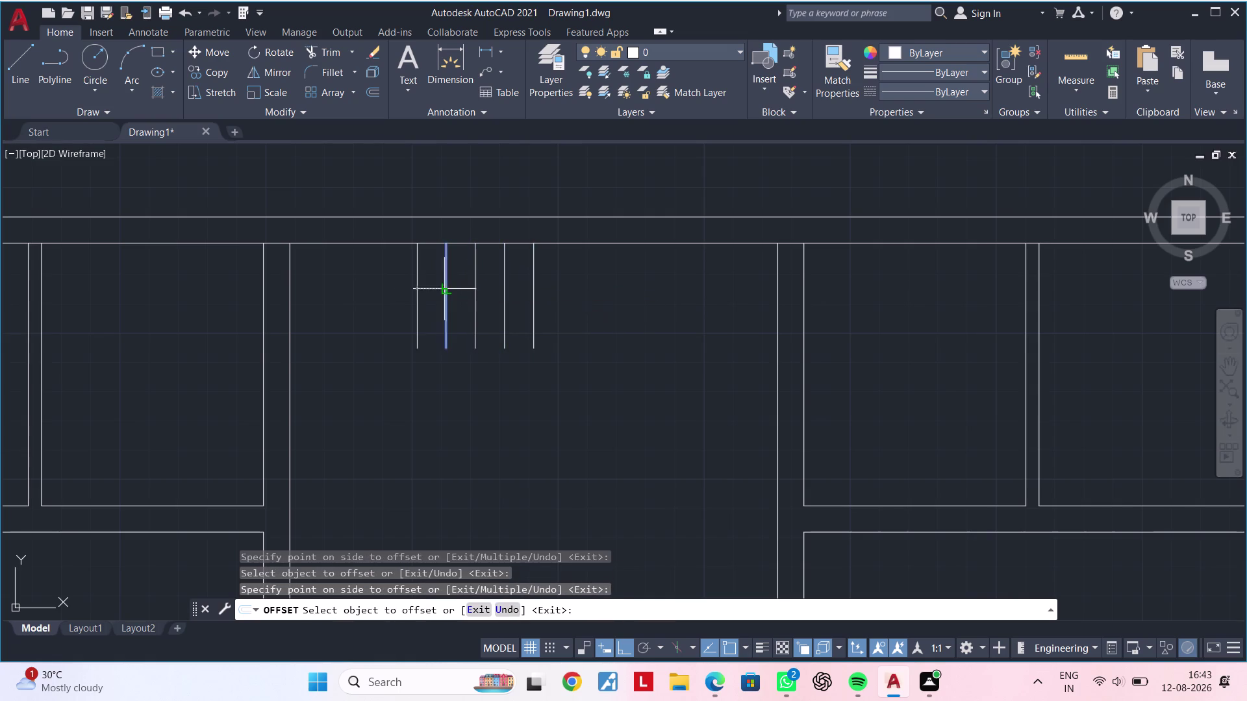
double_click(385, 289)
key(Escape)
key(Escape)
Pan and zoom over the floor plan around the new stair lines.
middle_drag(398, 299, 439, 299)
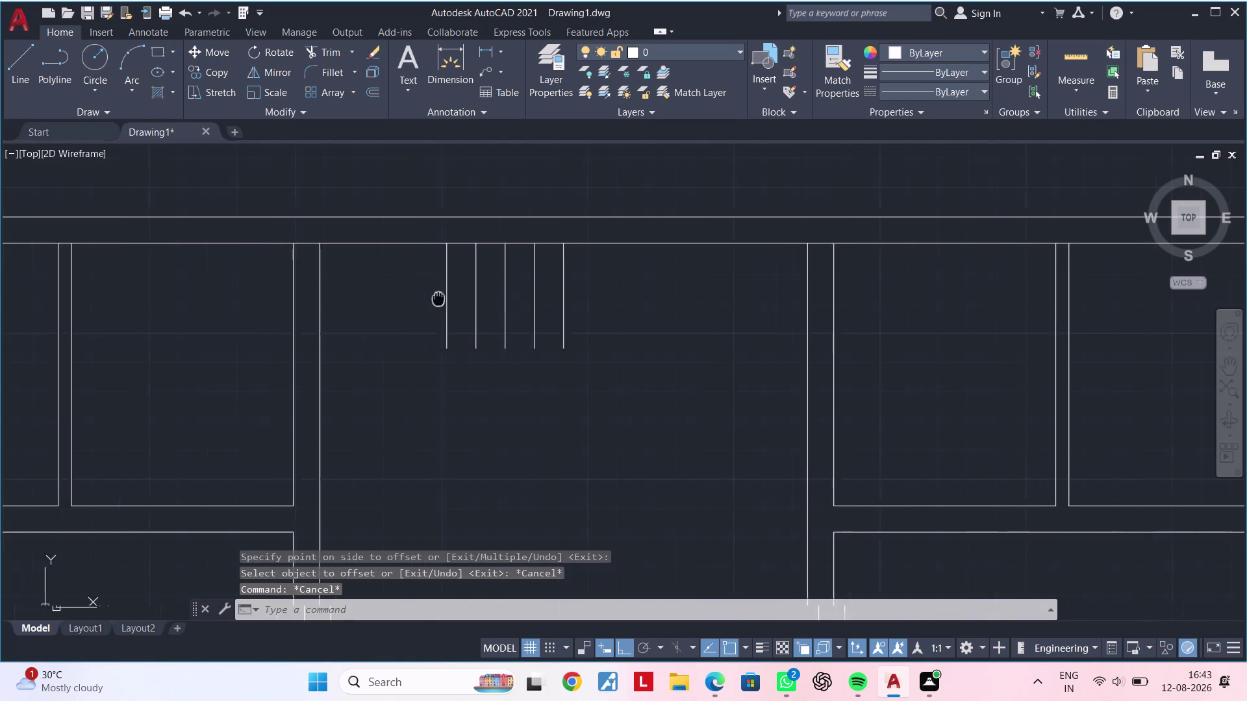
middle_drag(438, 298, 450, 297)
key(Escape)
middle_drag(419, 306, 441, 289)
key(Escape)
key(Escape)
key(Escape)
scroll(down, 3)
middle_drag(437, 305, 424, 317)
key(Escape)
middle_drag(424, 314, 429, 308)
key(Escape)
key(Escape)
key(Escape)
key(Escape)
key(l)
key(space)
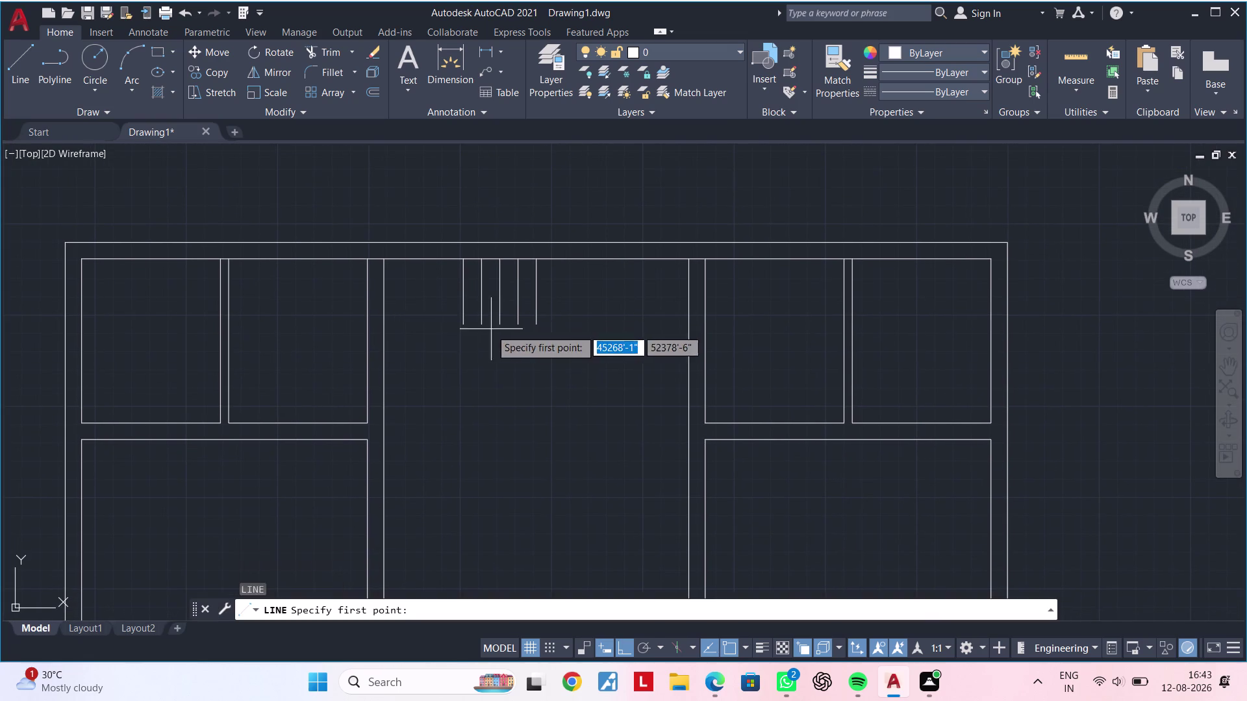
Abandon a first line attempt at the stair lines' bottom and pan the view.
scroll(up, 3)
click(560, 324)
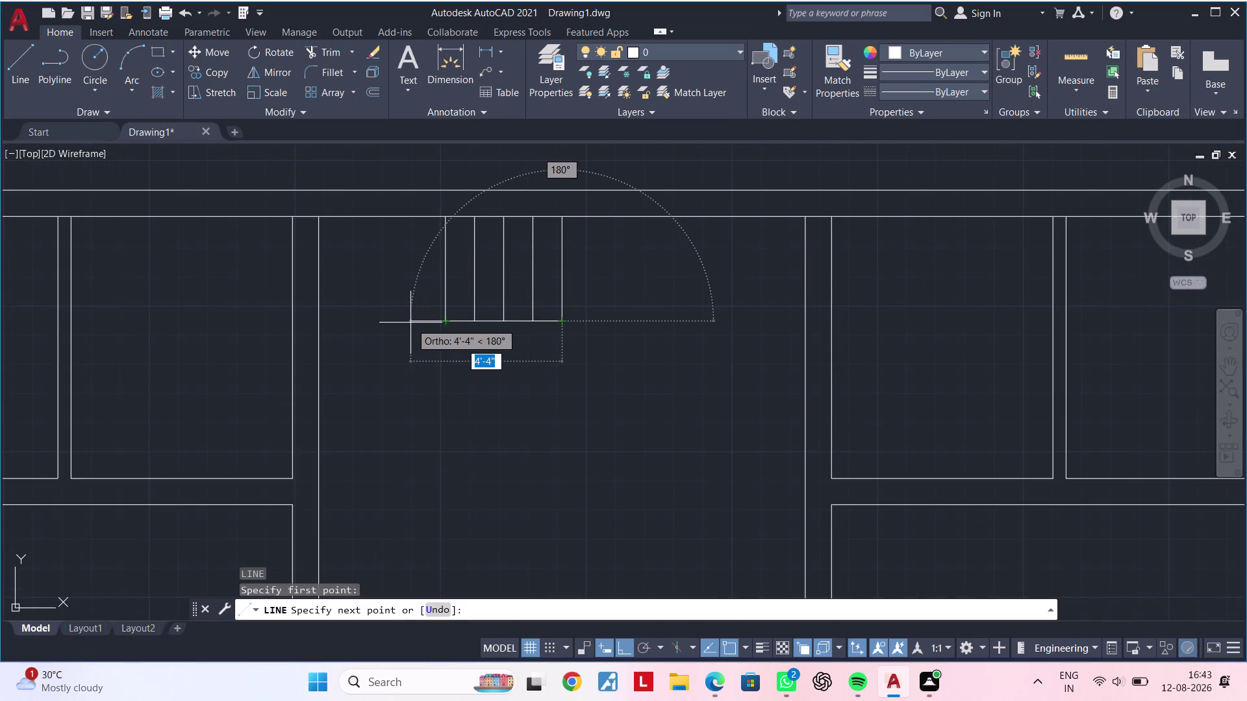
key(Escape)
key(Escape)
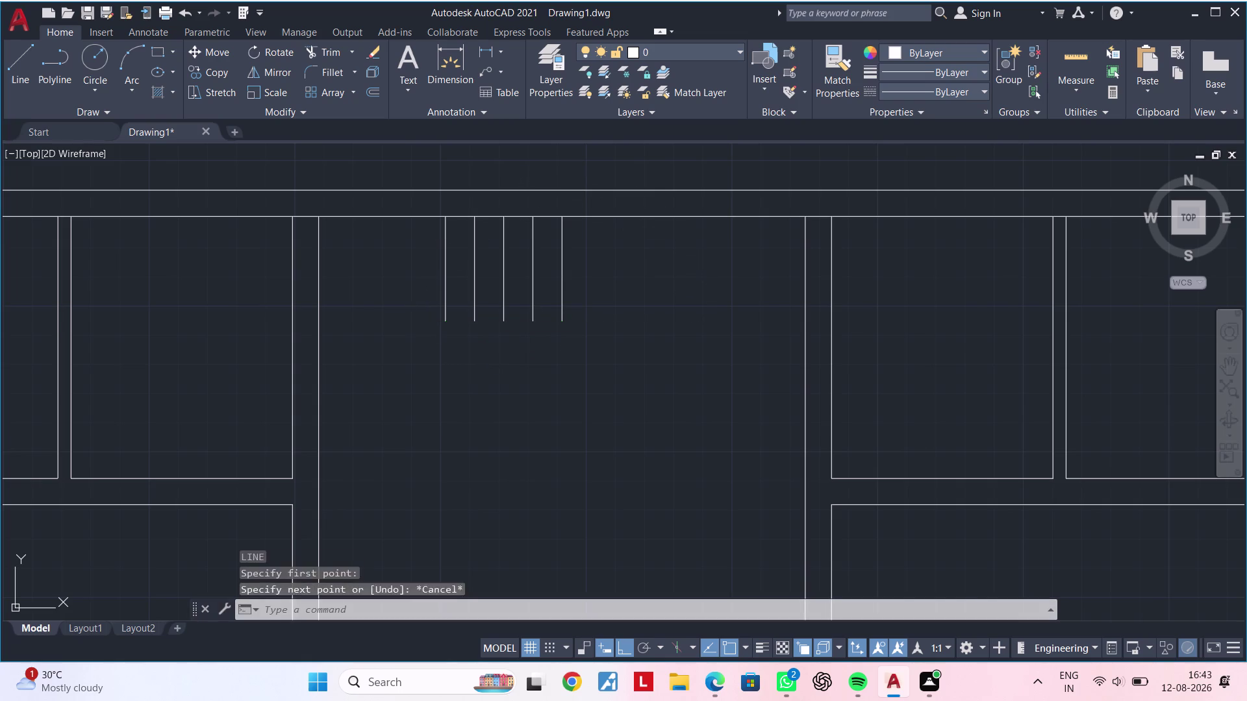
key(Escape)
middle_drag(433, 346, 478, 299)
key(Escape)
key(Escape)
key(Escape)
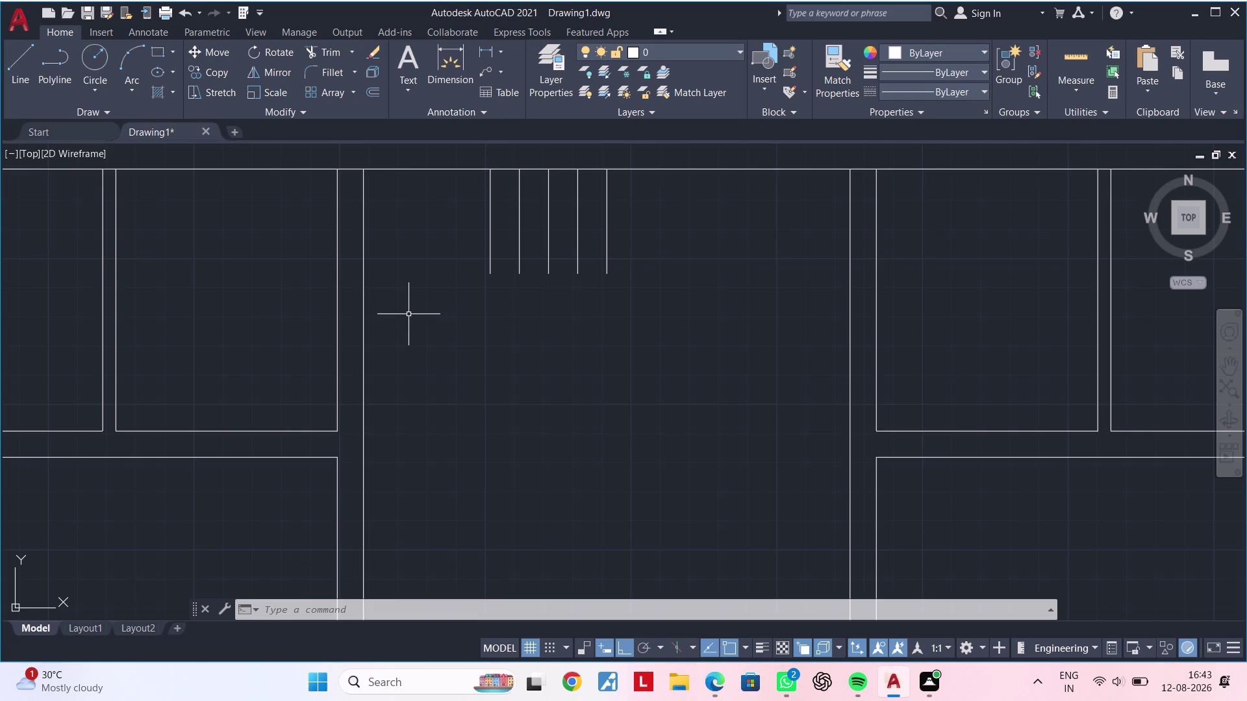
Draw the landing line from the rightmost stair line's bottom to the hall's left wall.
key(l)
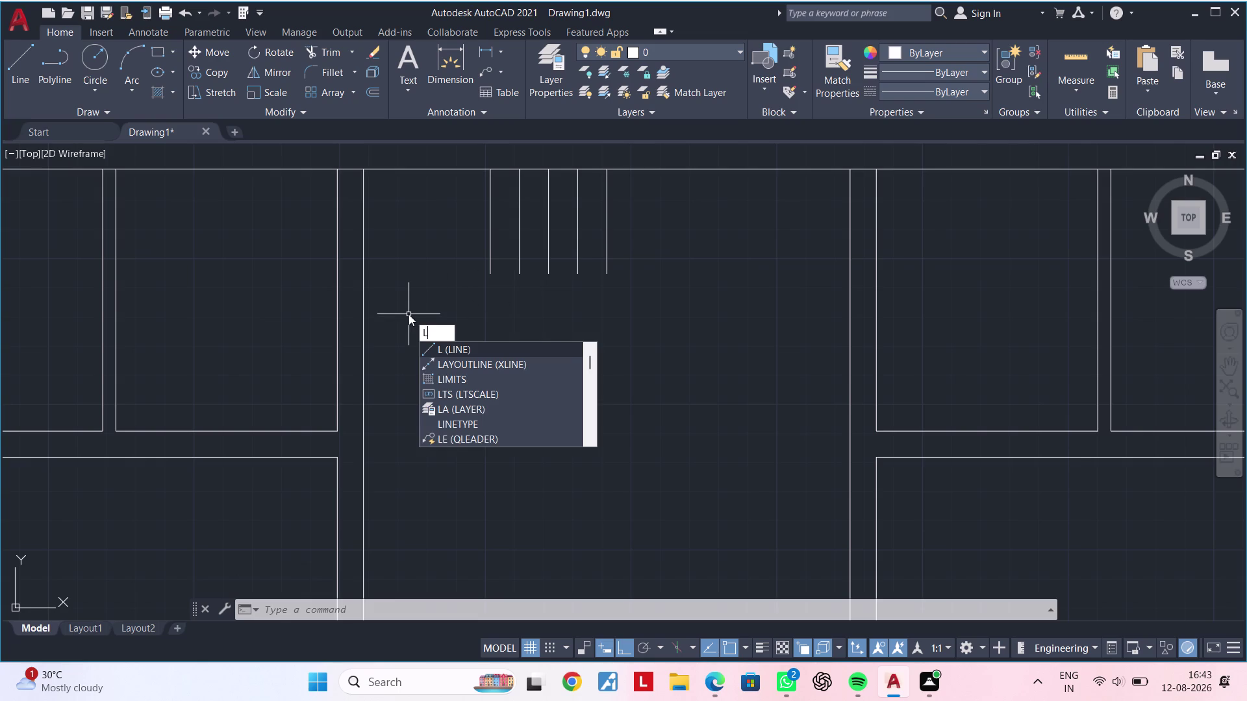
key(space)
key(Escape)
key(Escape)
key(l)
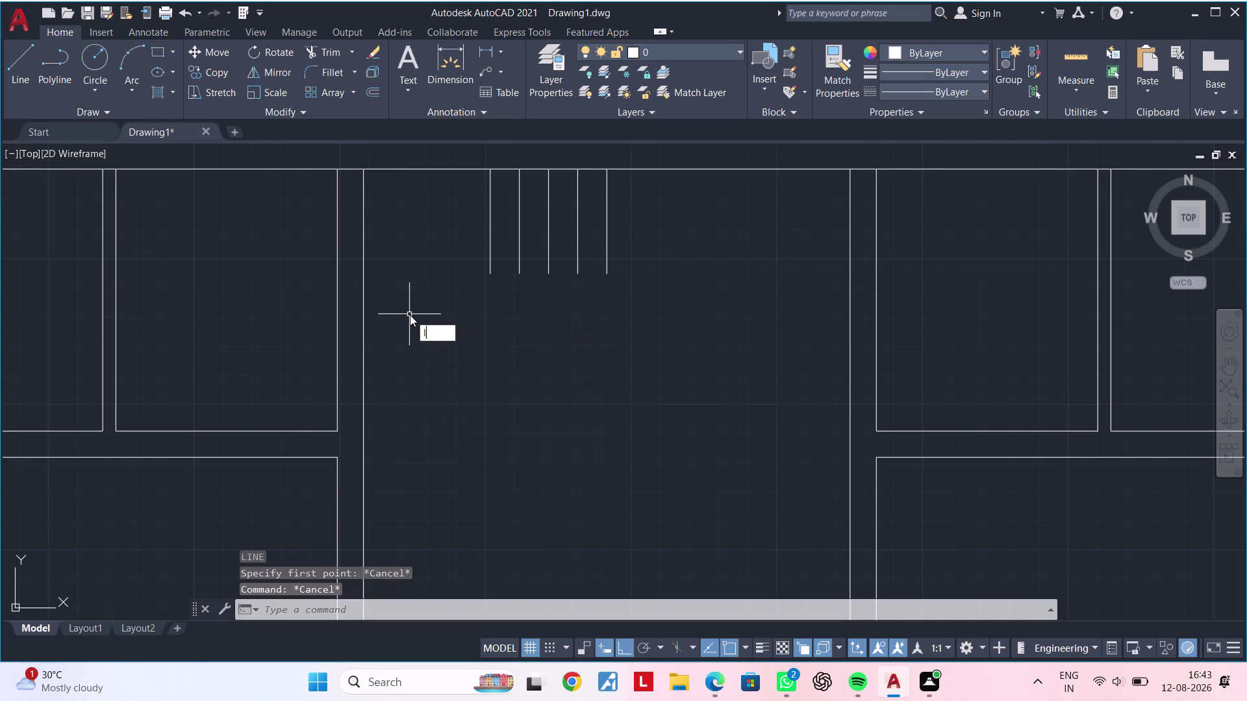
key(space)
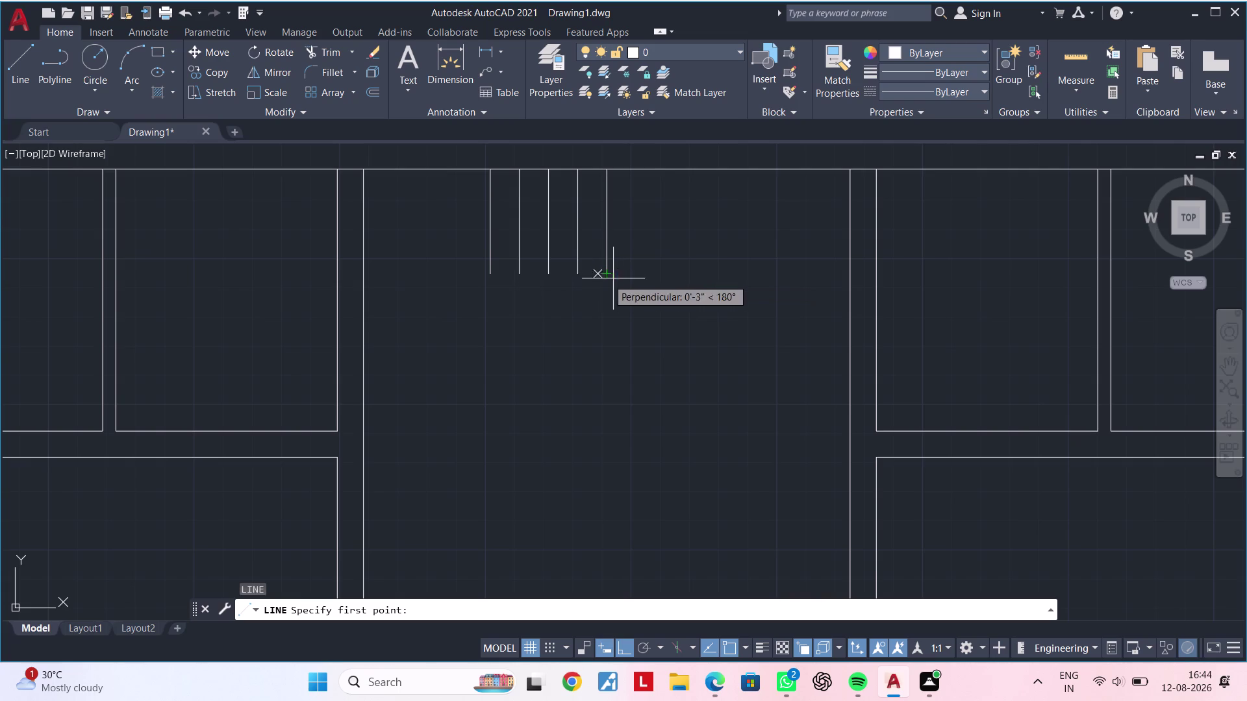
click(609, 276)
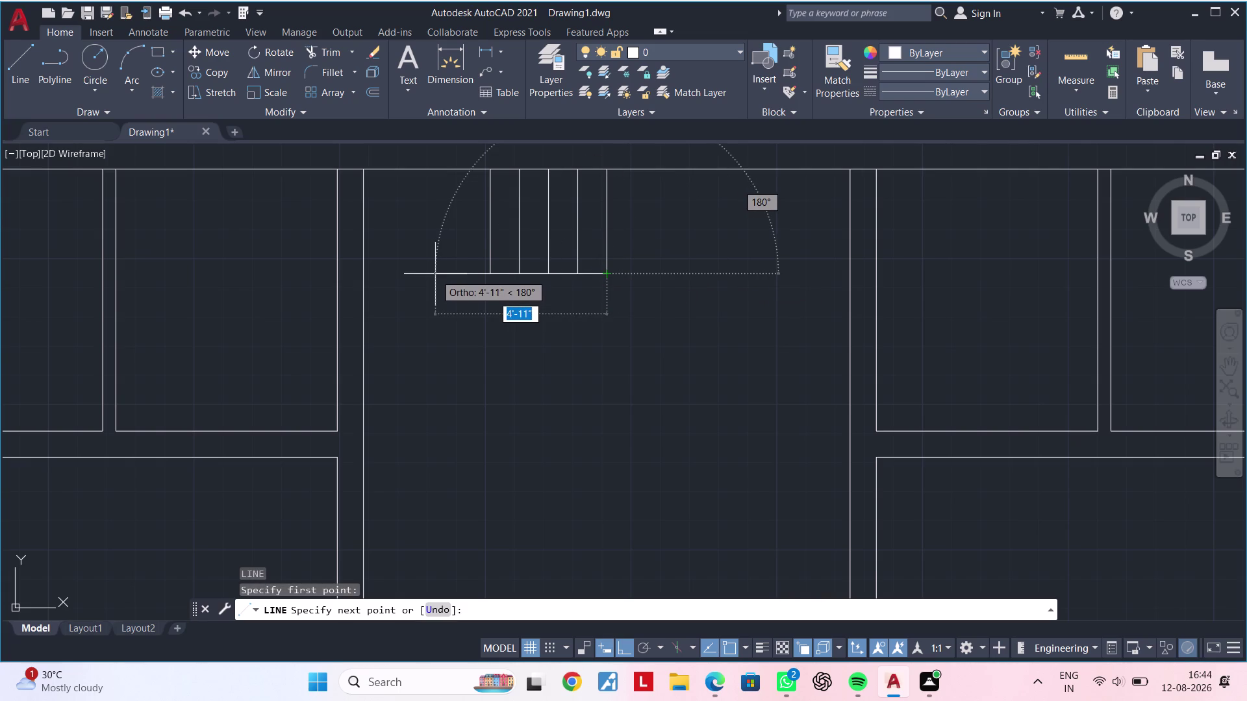
click(363, 274)
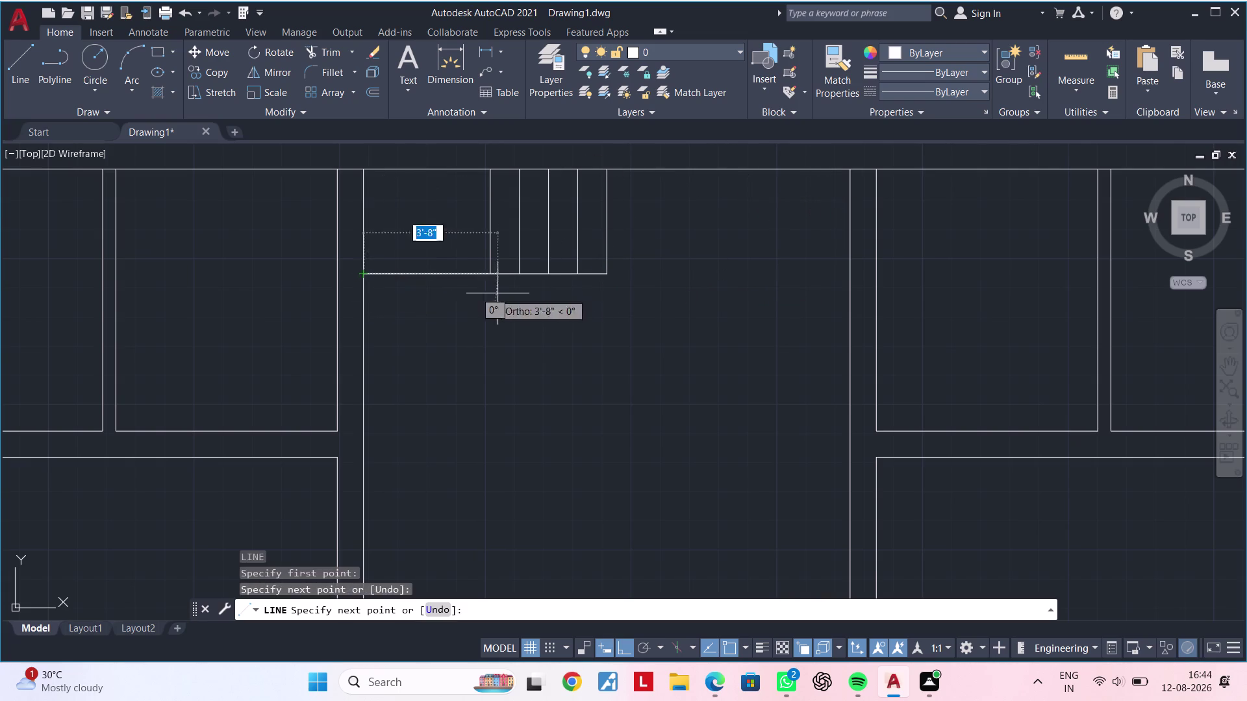
key(Escape)
key(Escape)
Pan the view over the stairs and cancel any active command.
middle_drag(441, 306, 548, 330)
key(Escape)
key(Escape)
key(Escape)
key(Escape)
key(Escape)
key(Escape)
key(Escape)
key(Escape)
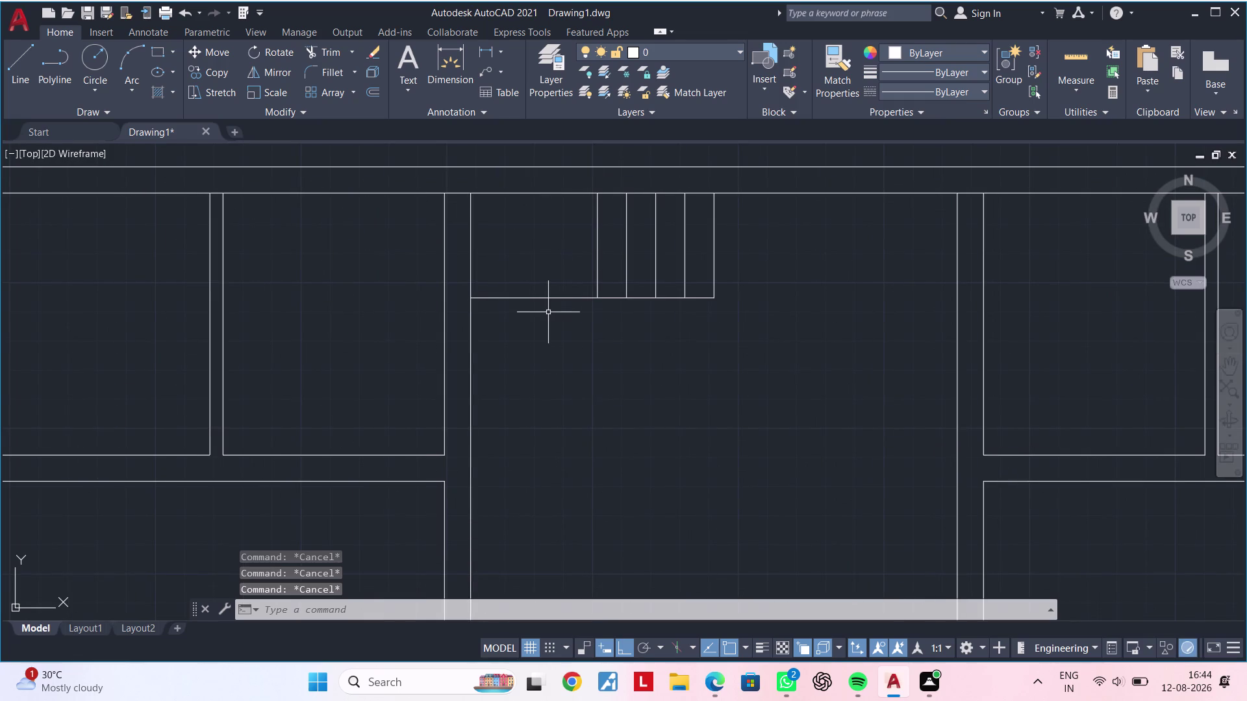
key(Escape)
key(Escape)
middle_drag(570, 319, 535, 330)
key(Escape)
key(Escape)
Offset the landing line downward three times at 10" to add three stair lines.
text(o)
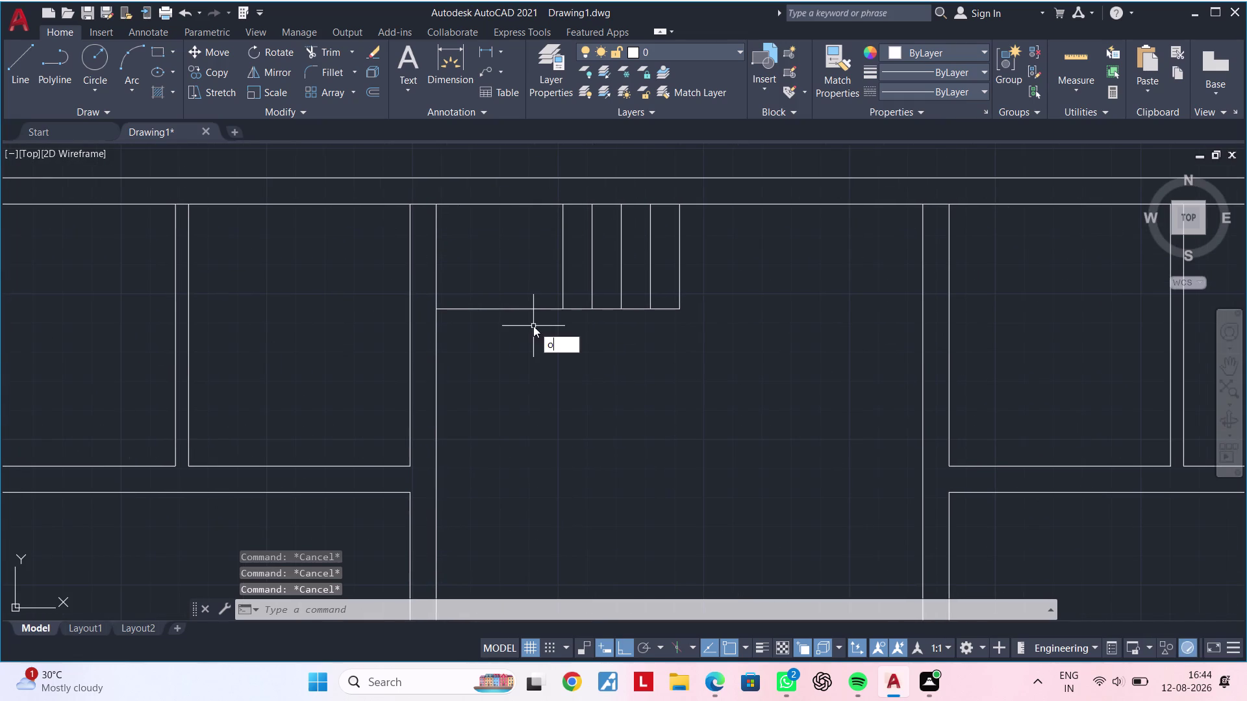
text(f)
key(space)
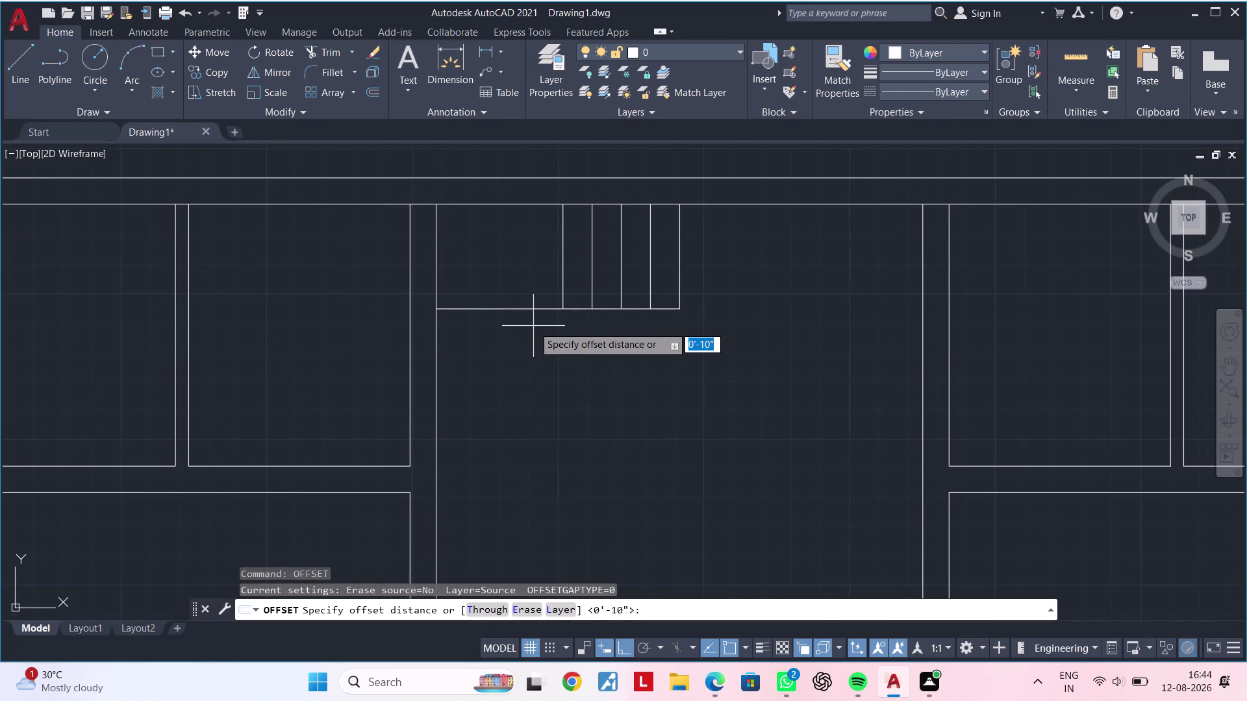
text(10")
key(Return)
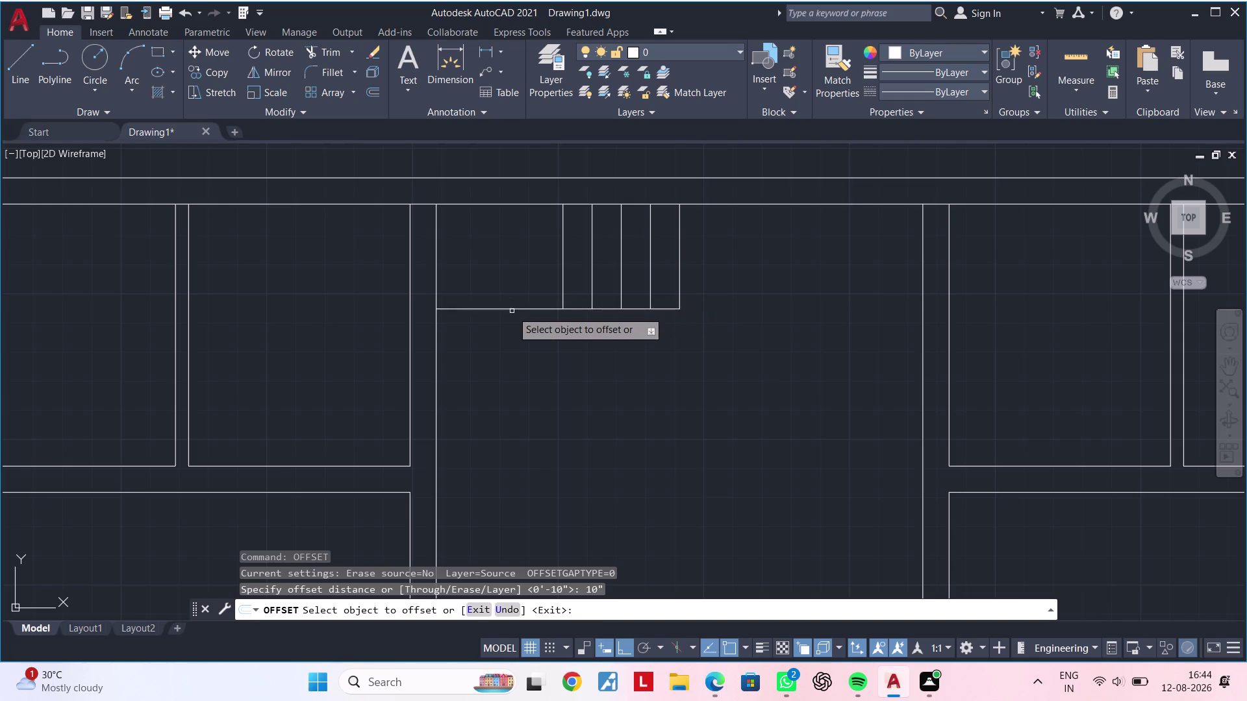
click(514, 308)
click(517, 367)
click(514, 339)
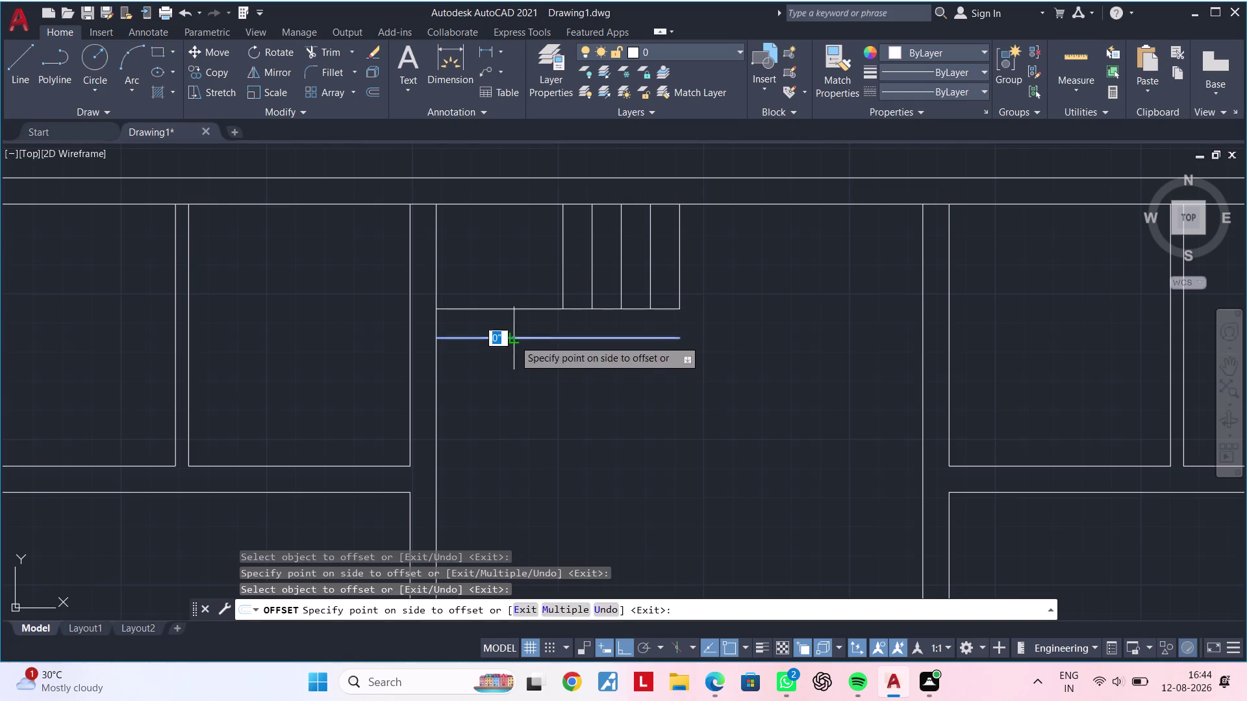
click(511, 382)
click(510, 366)
click(510, 411)
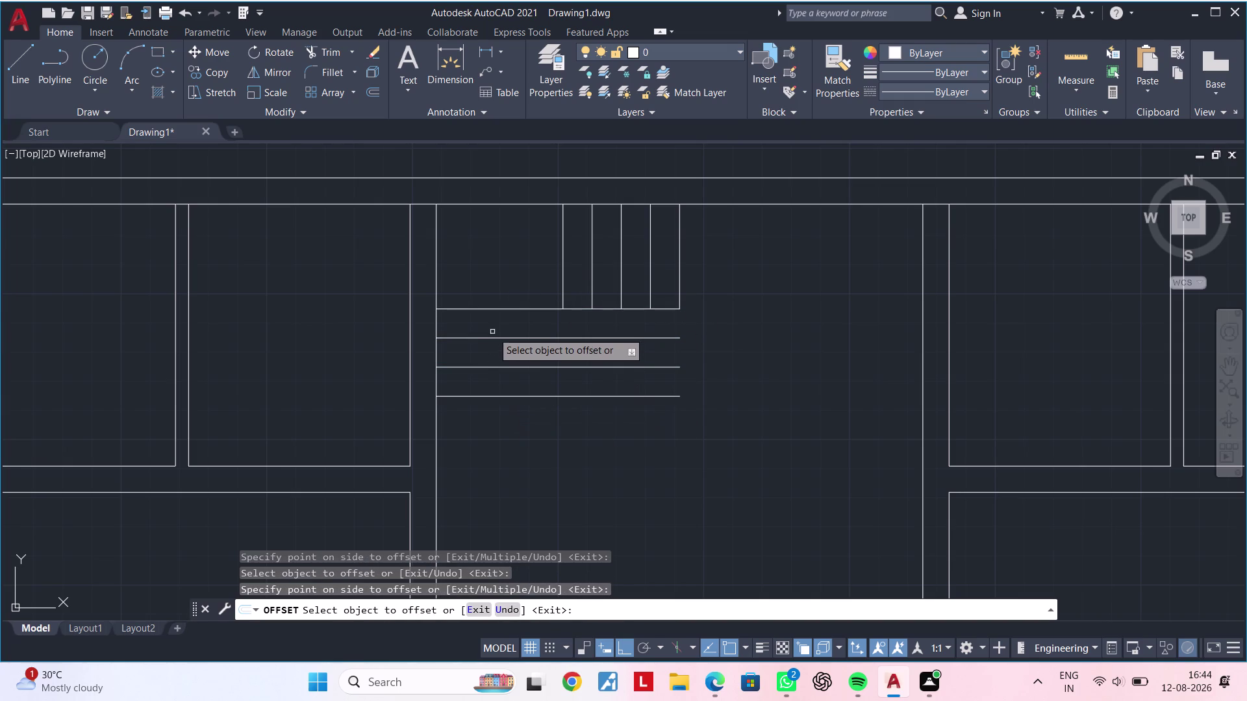
key(Escape)
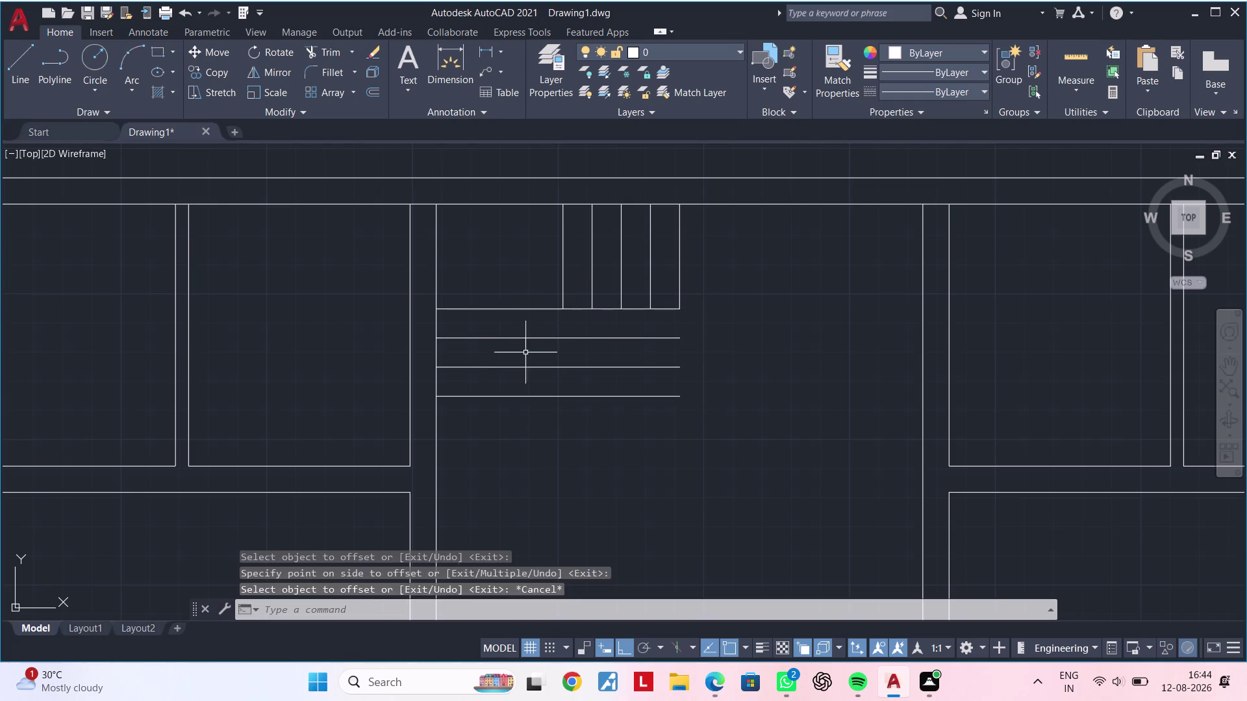
key(Escape)
key(Escape)
Extend the first tread line down through the two lower stair lines.
text(ex)
key(space)
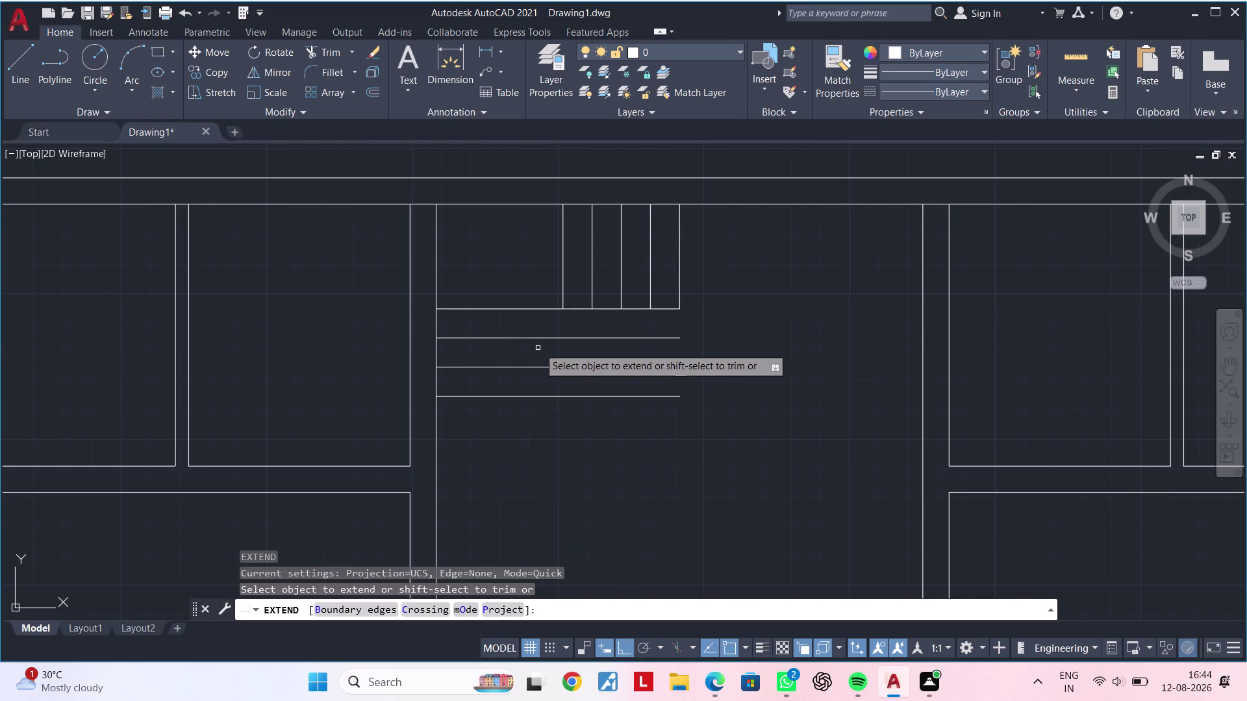
click(564, 287)
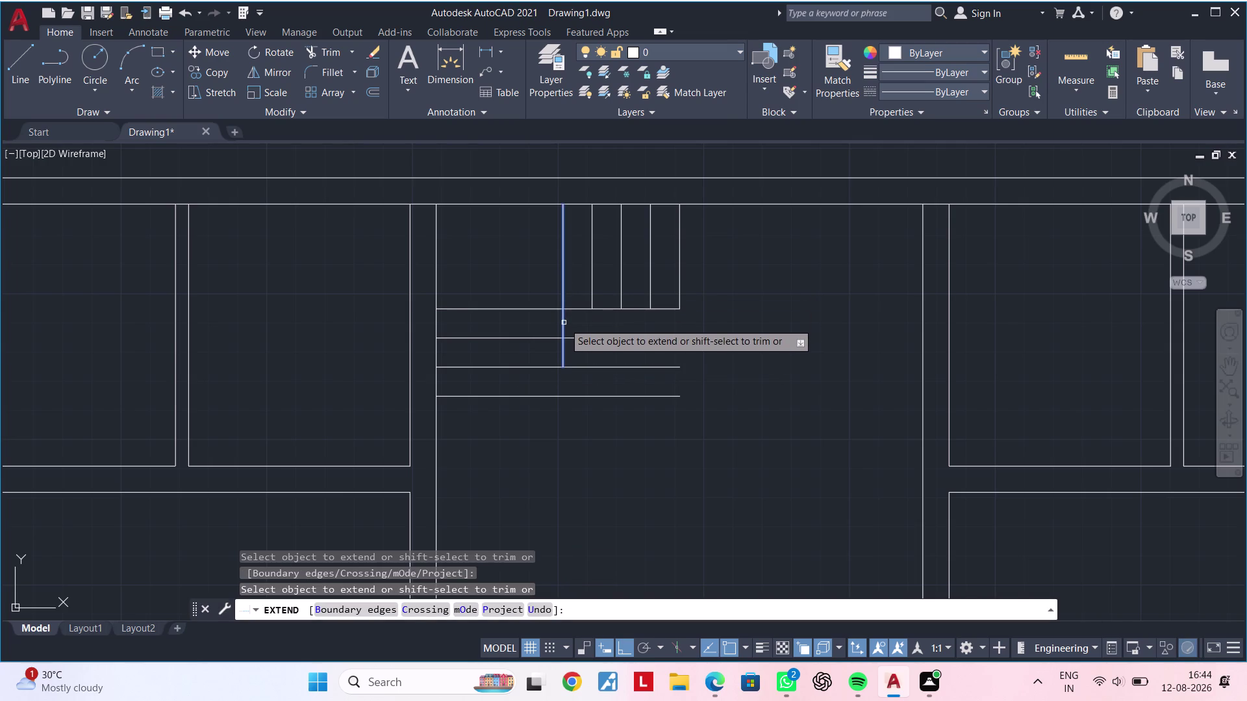
click(564, 323)
click(562, 349)
key(Escape)
key(Escape)
key(Escape)
Start Trim with a crossing selection over the new lines, then cancel out.
key(t)
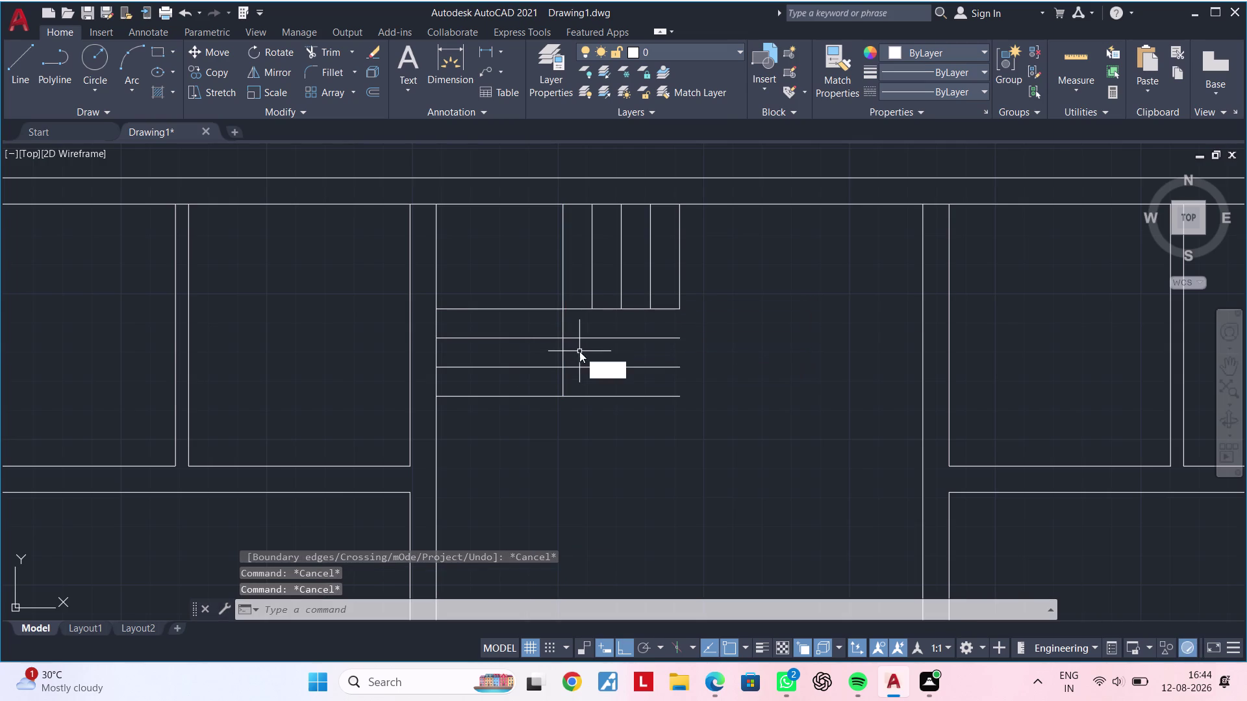
key(r)
key(space)
drag(587, 405, 593, 329)
key(Escape)
key(Escape)
middle_drag(592, 359, 536, 377)
key(Escape)
key(Escape)
key(Escape)
key(Escape)
key(Escape)
key(Escape)
key(Escape)
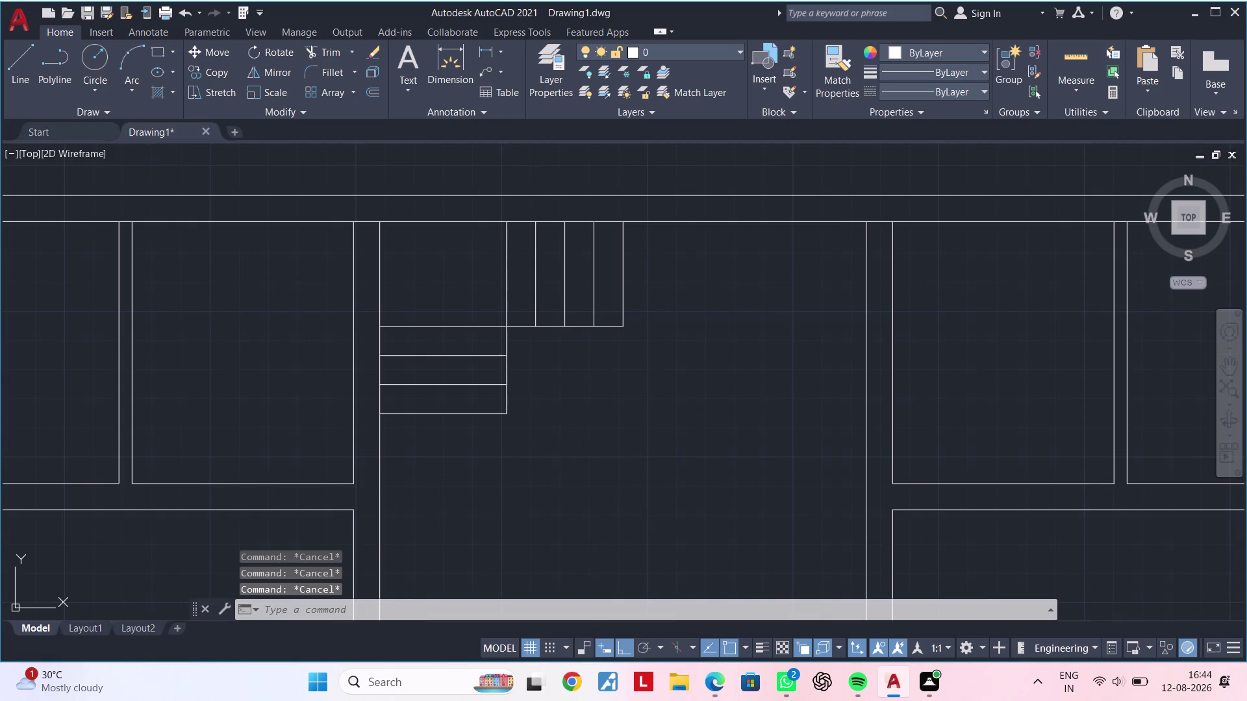
key(Escape)
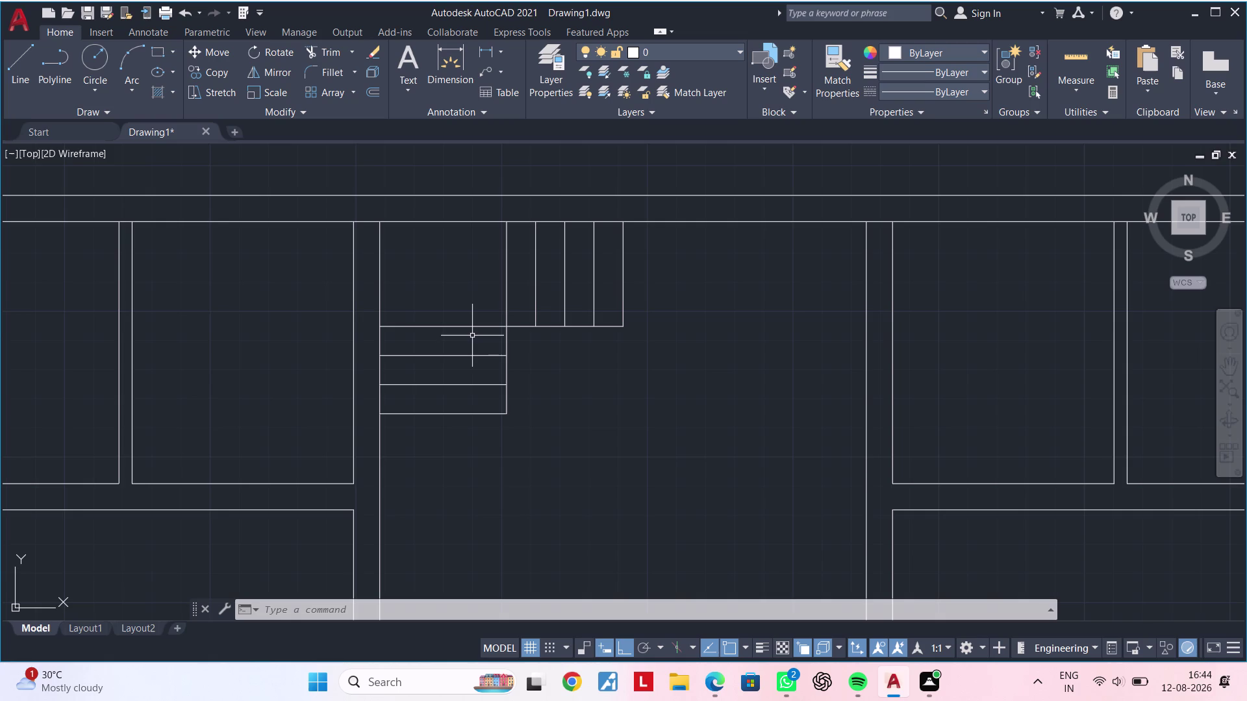
Pan to recentre the staircase and clear any active command.
middle_drag(608, 411, 546, 407)
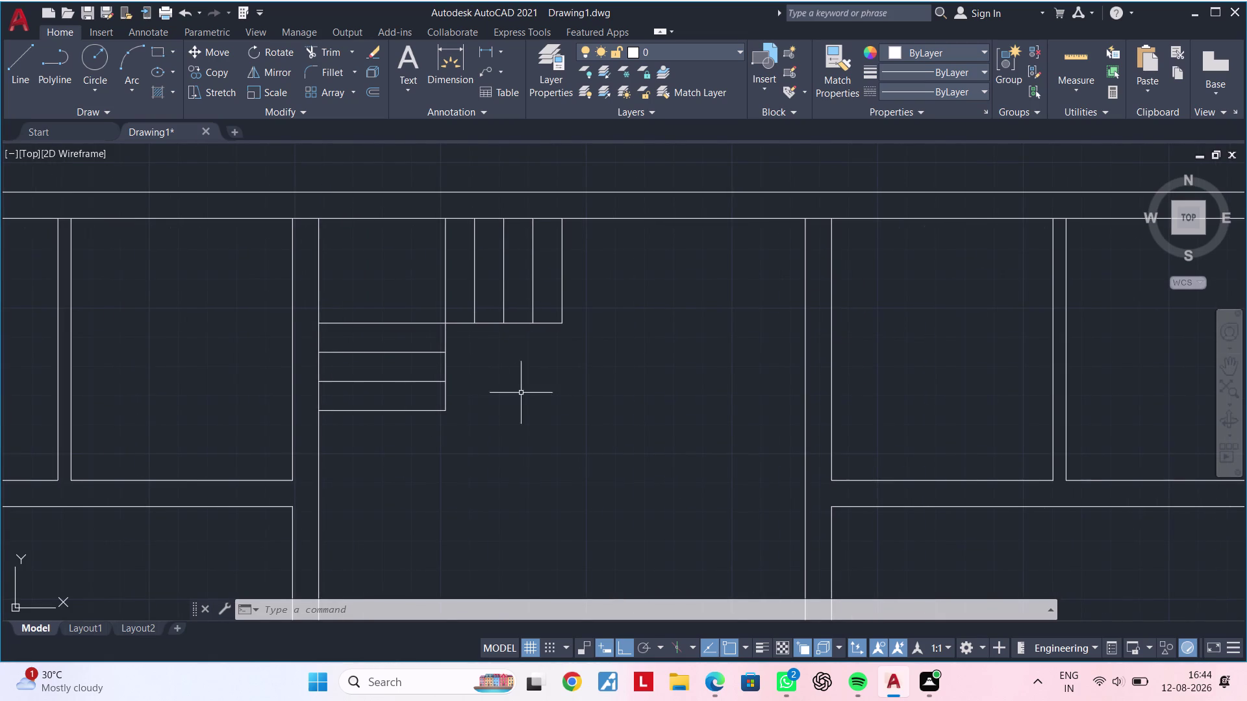
middle_drag(547, 395, 498, 414)
key(Escape)
key(Escape)
key(Escape)
key(Escape)
key(Escape)
key(Escape)
key(Escape)
key(Escape)
key(Escape)
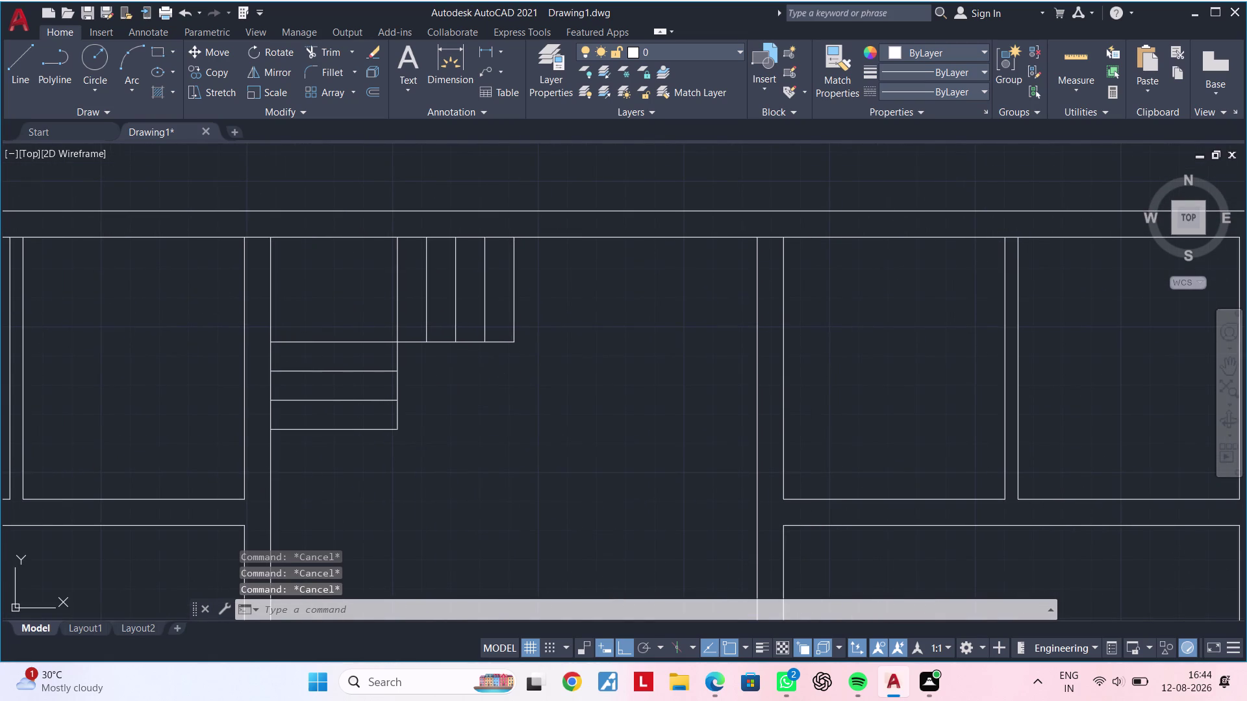
Window-select the landing, the lower stair lines and the vertical tread lines.
click(341, 448)
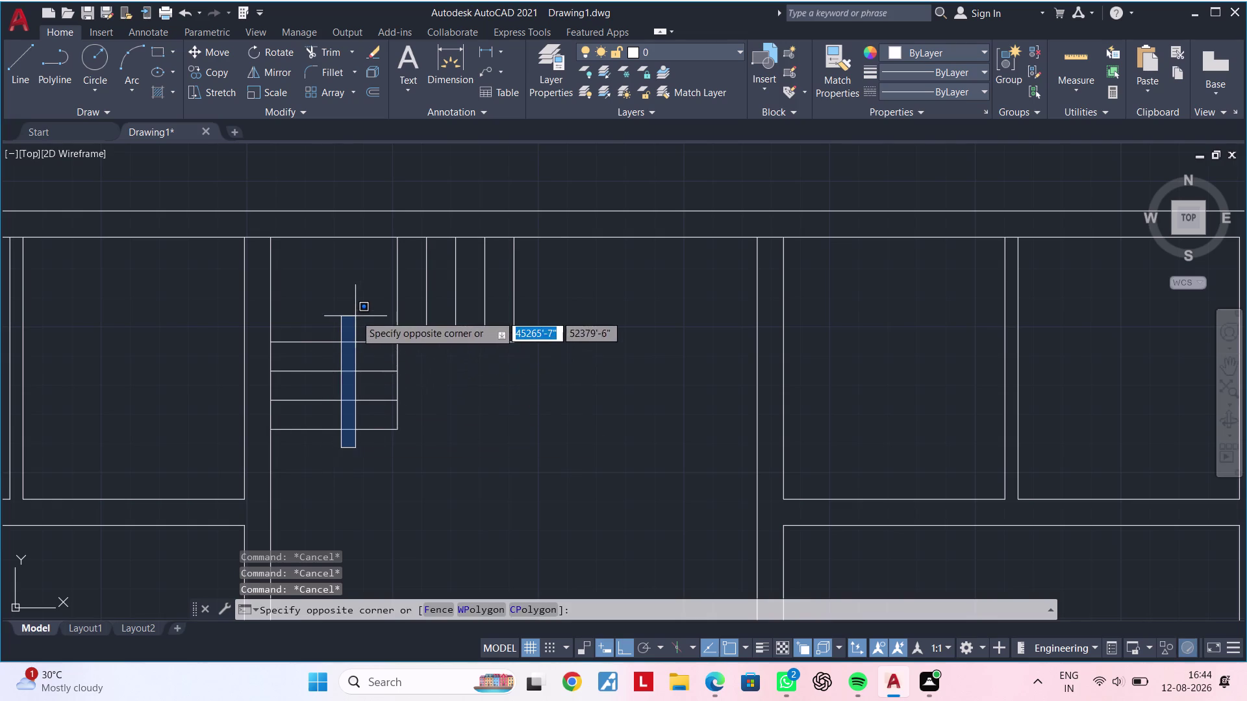
click(332, 319)
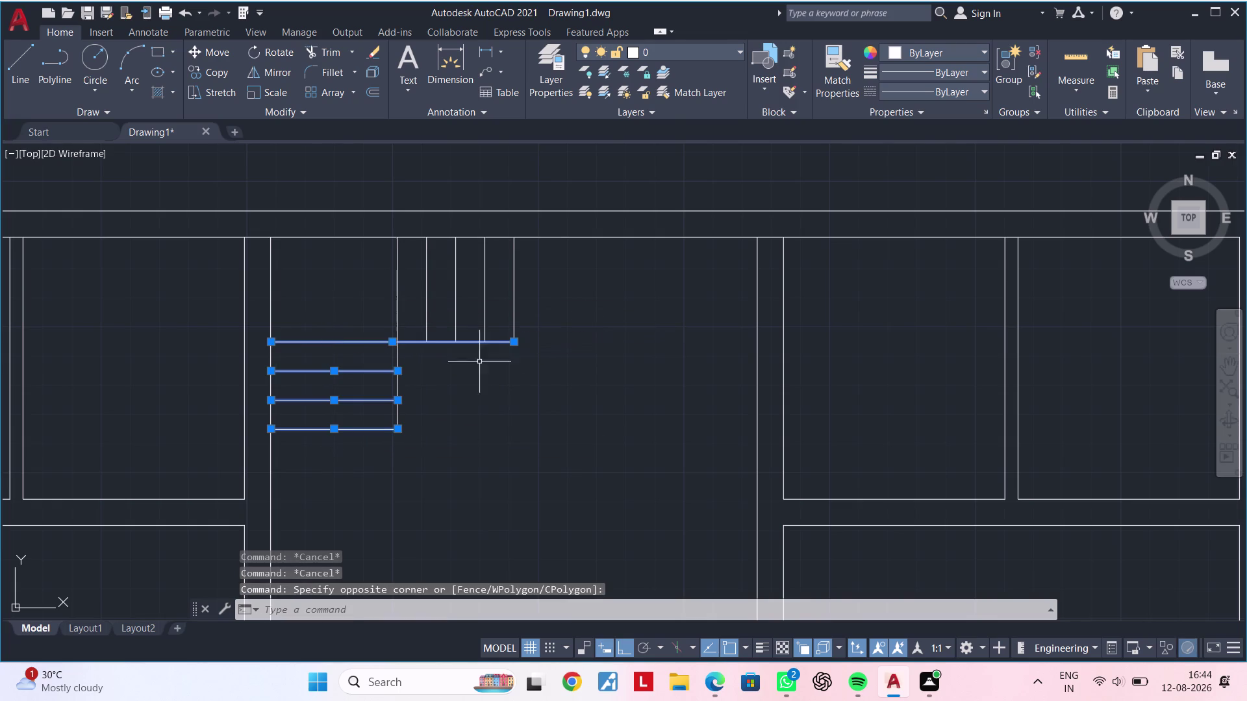
middle_drag(533, 388, 652, 382)
click(471, 305)
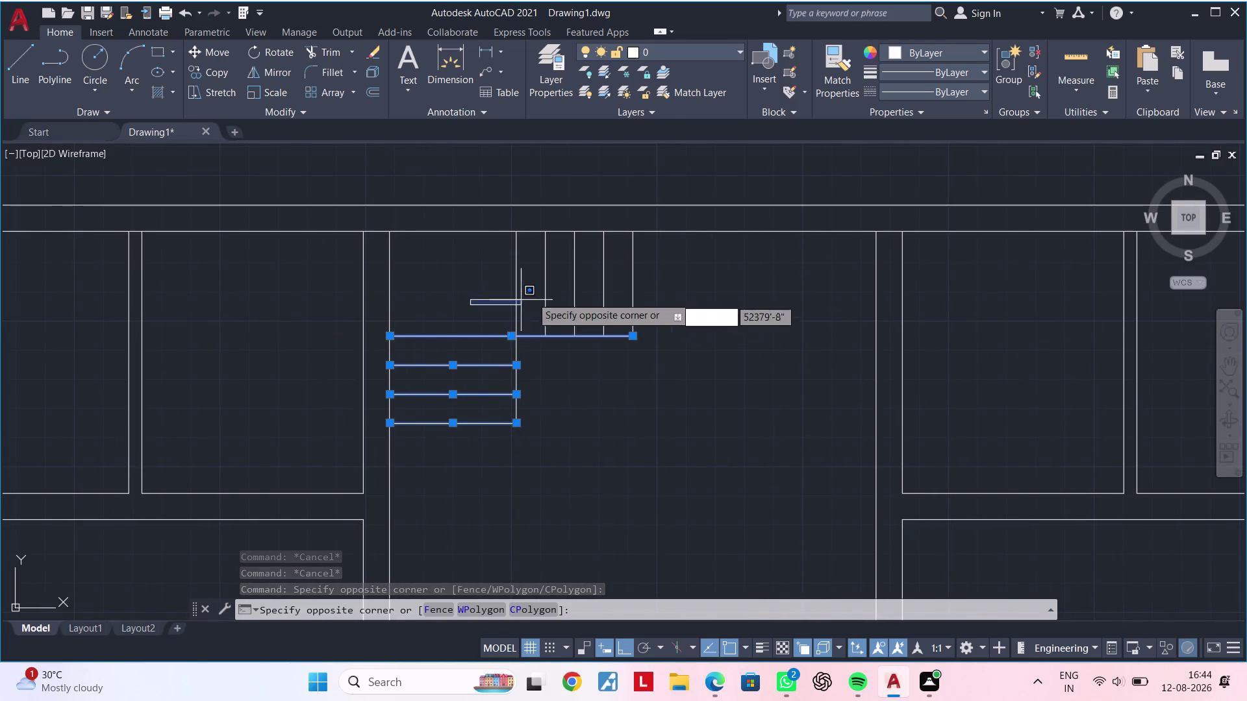
click(469, 271)
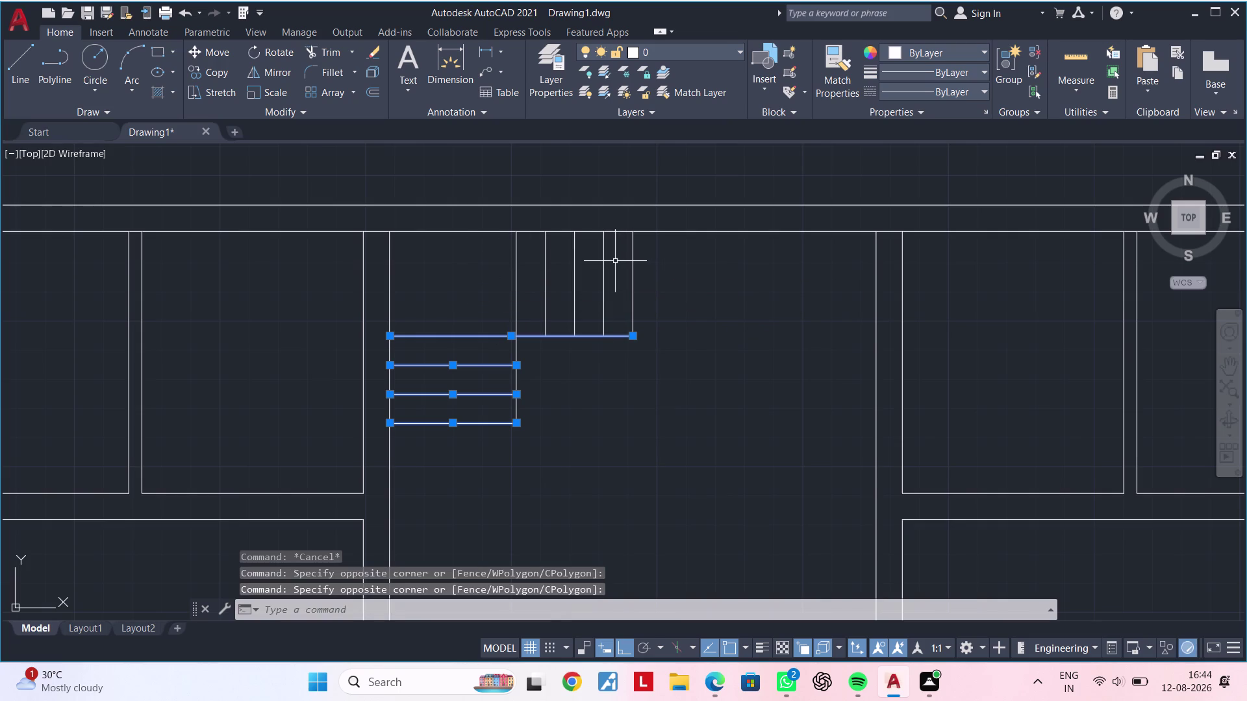
click(614, 261)
click(475, 289)
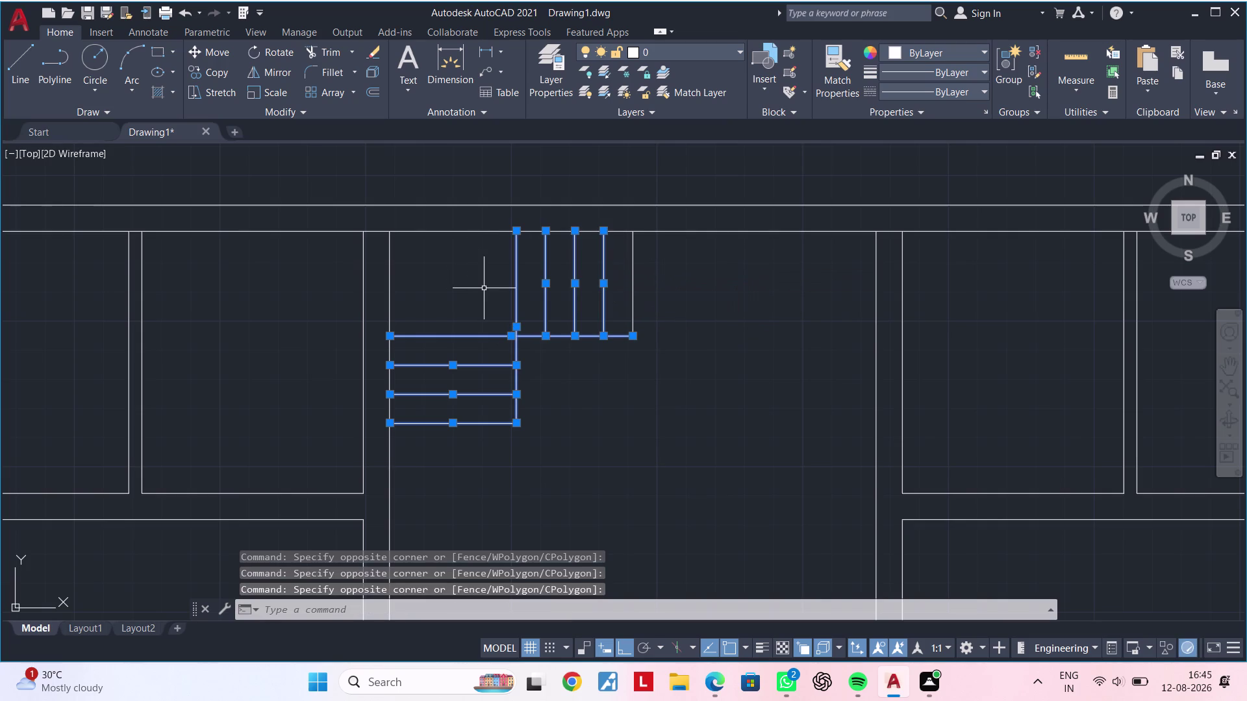
Mirror the selected stair lines about a vertical axis at the treads' end, keeping the originals.
text(mi)
key(space)
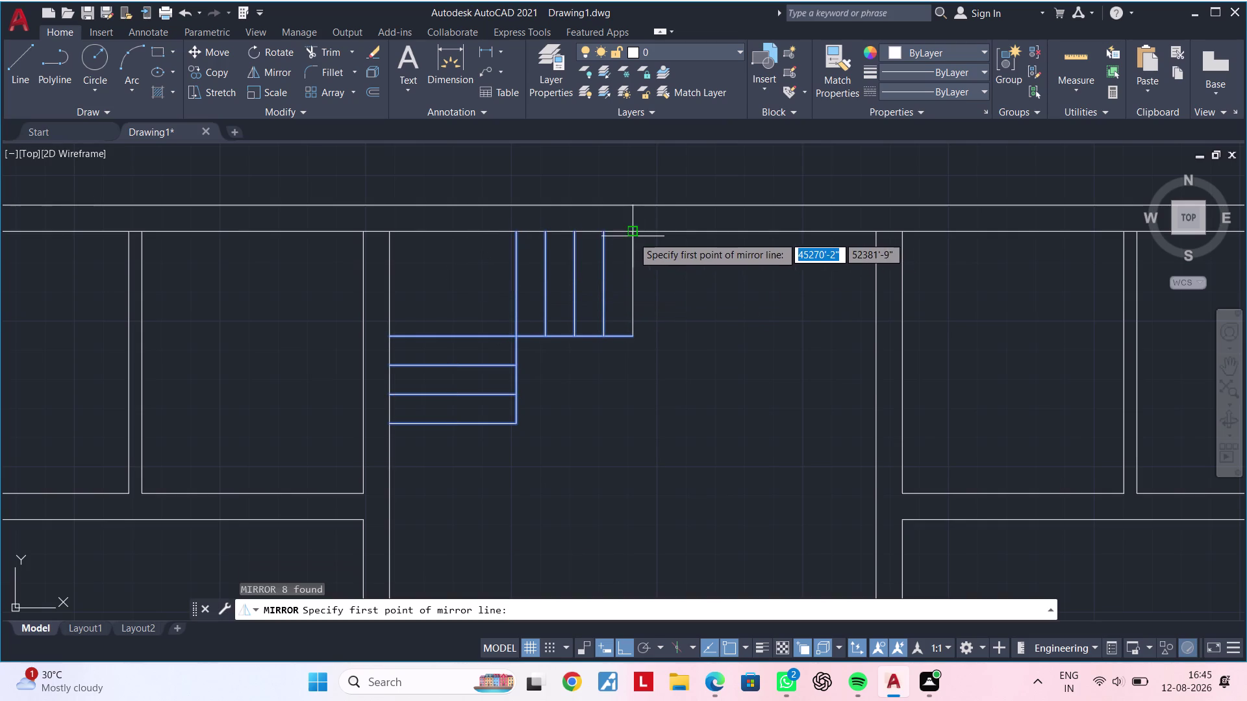
click(633, 234)
click(628, 357)
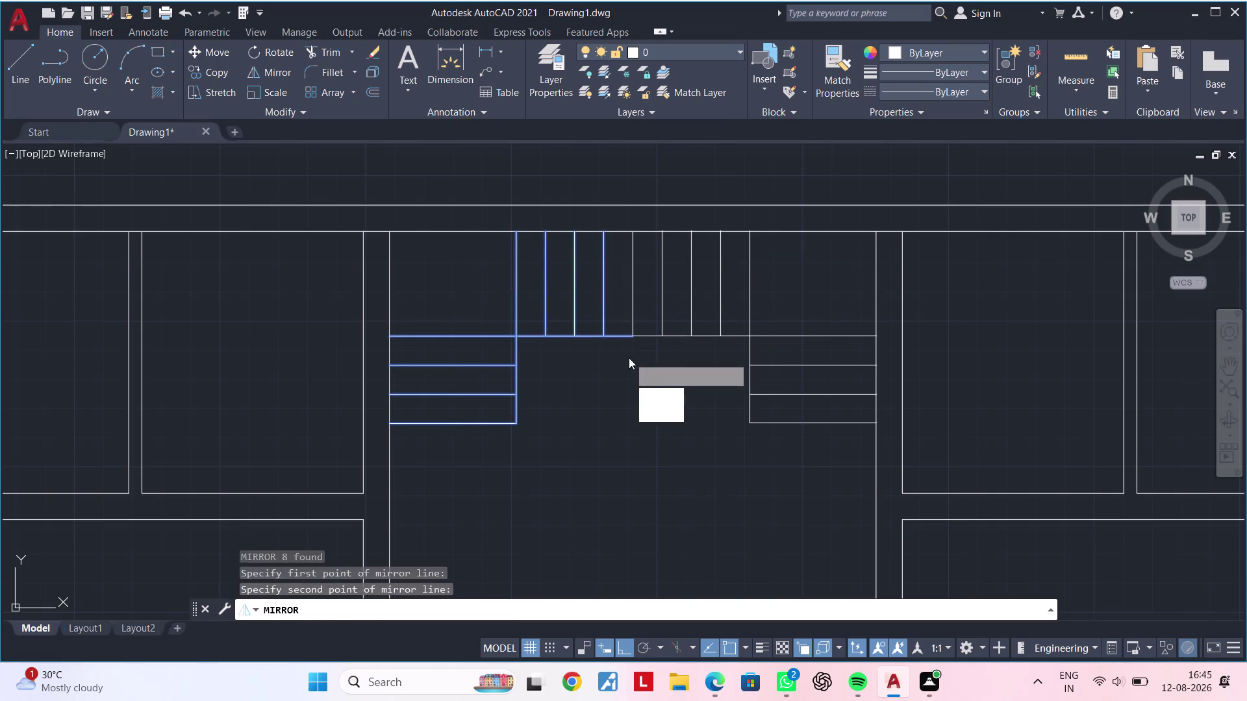
drag(665, 412, 628, 358)
key(Escape)
scroll(down, 3)
middle_drag(633, 380, 635, 335)
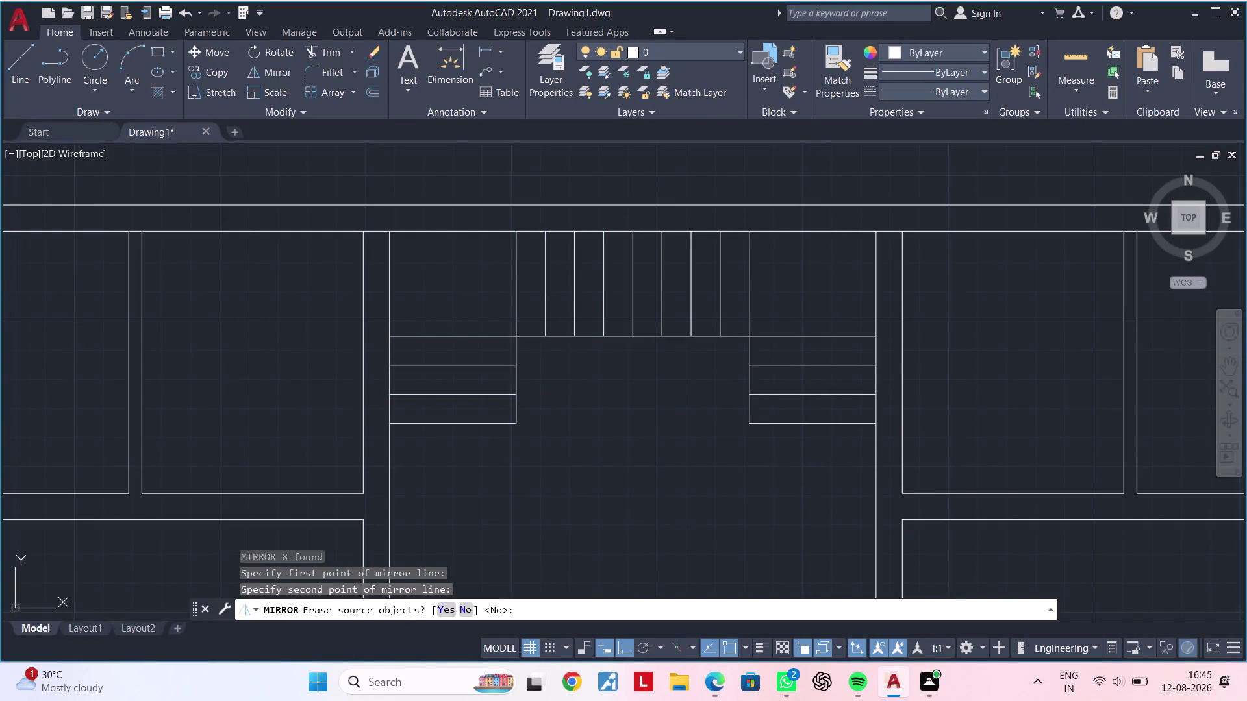
middle_drag(606, 383, 546, 396)
key(Escape)
Clear pending commands and recentre the staircase in view.
key(Escape)
middle_drag(560, 371, 535, 417)
key(Escape)
key(Escape)
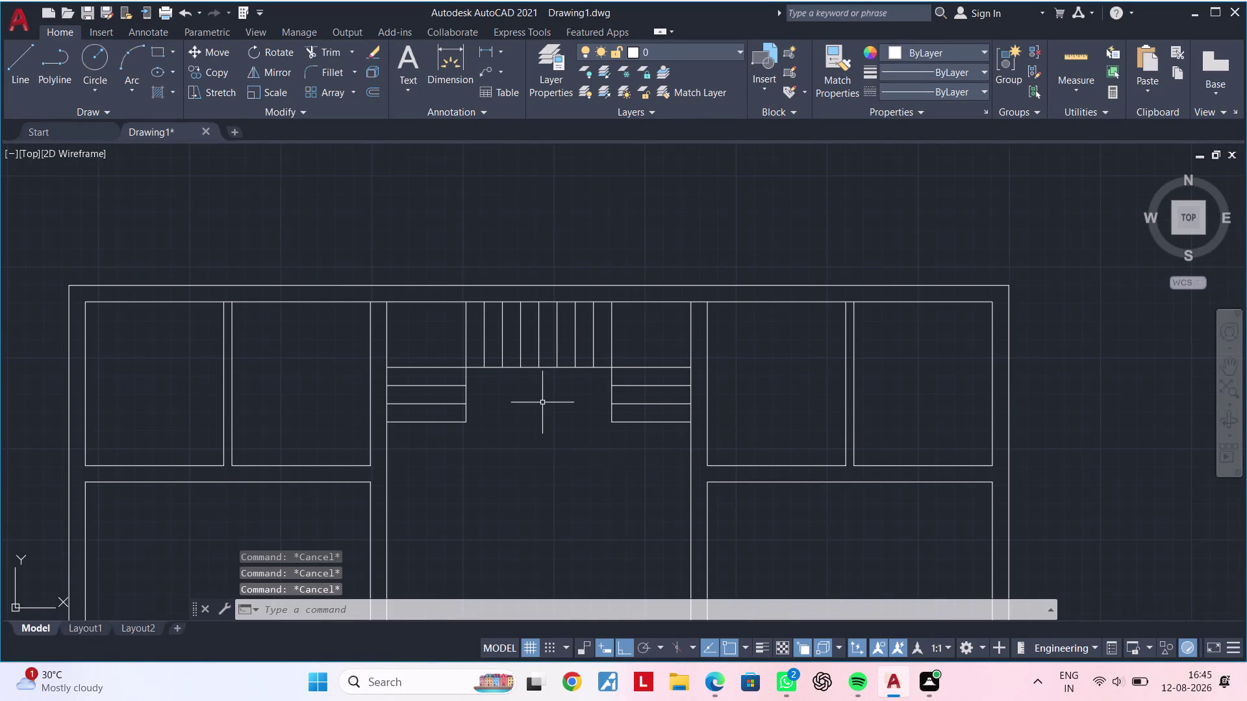
key(Escape)
key(Escape)
key(Escape)
key(Escape)
key(Escape)
key(Escape)
key(Escape)
key(Escape)
scroll(up, 3)
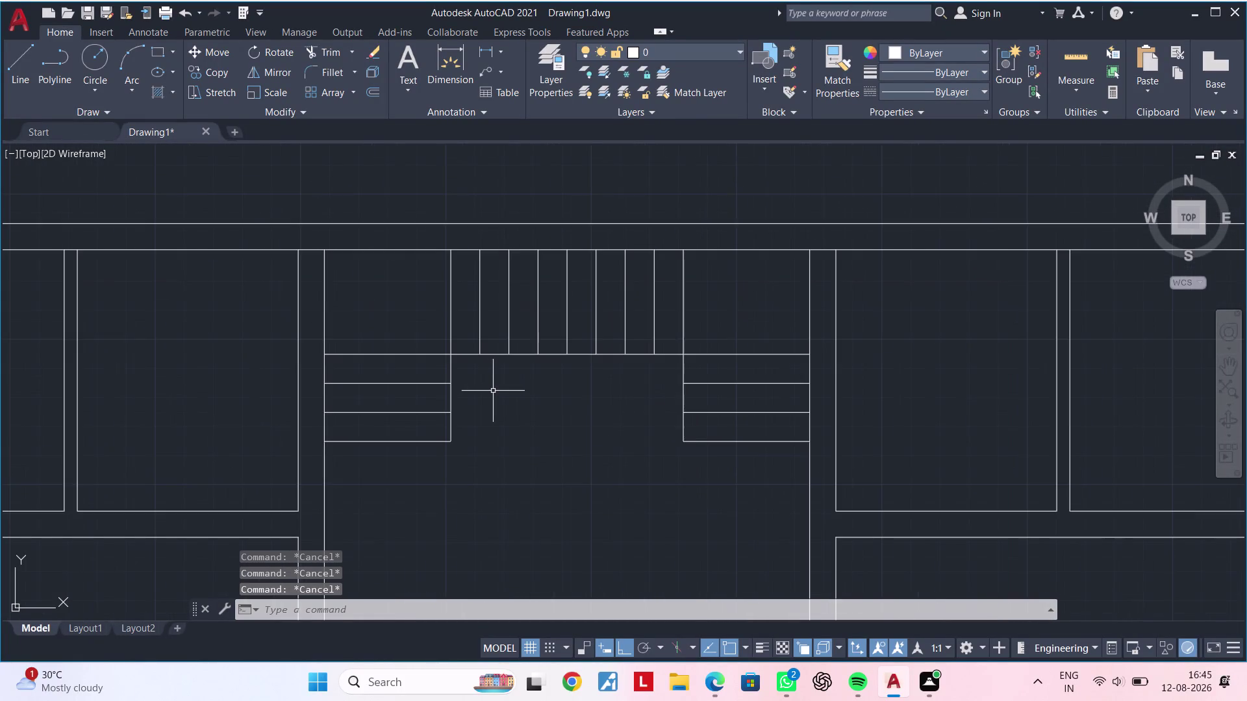
middle_drag(480, 411, 498, 426)
key(Escape)
key(Escape)
Start a 1-inch offset with OF, then cancel it.
key(Escape)
text(of)
key(space)
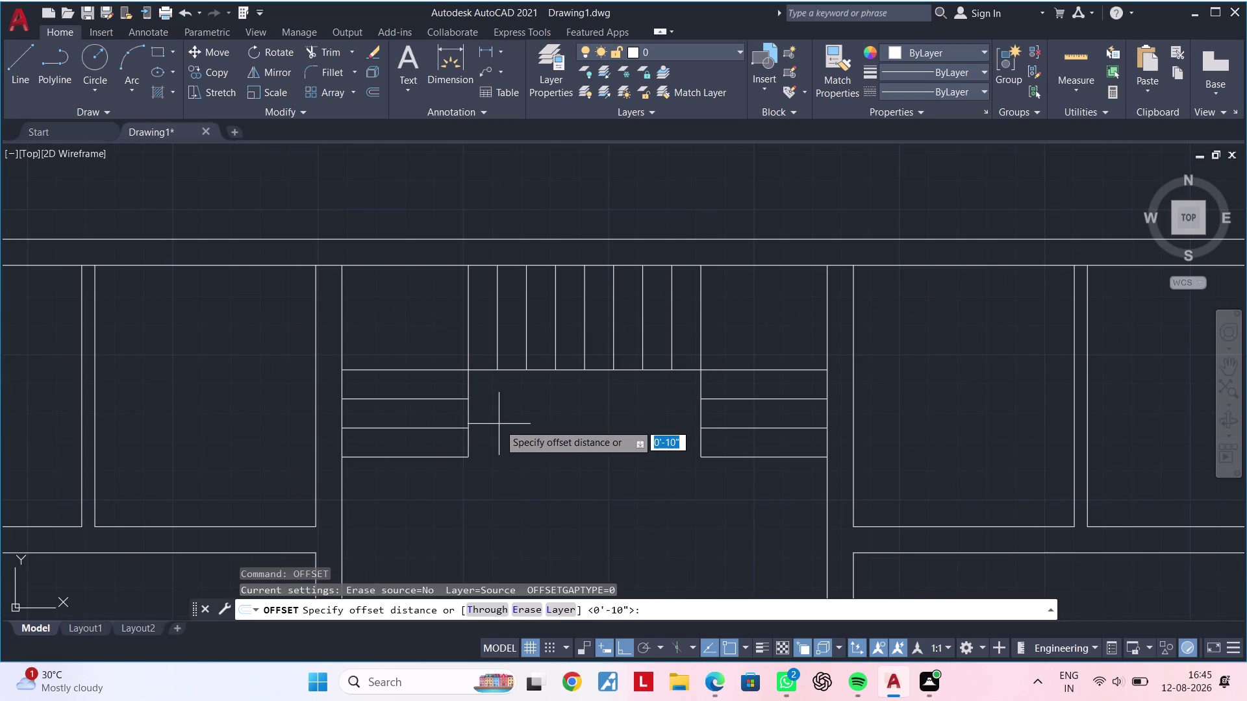
text(1")
key(Return)
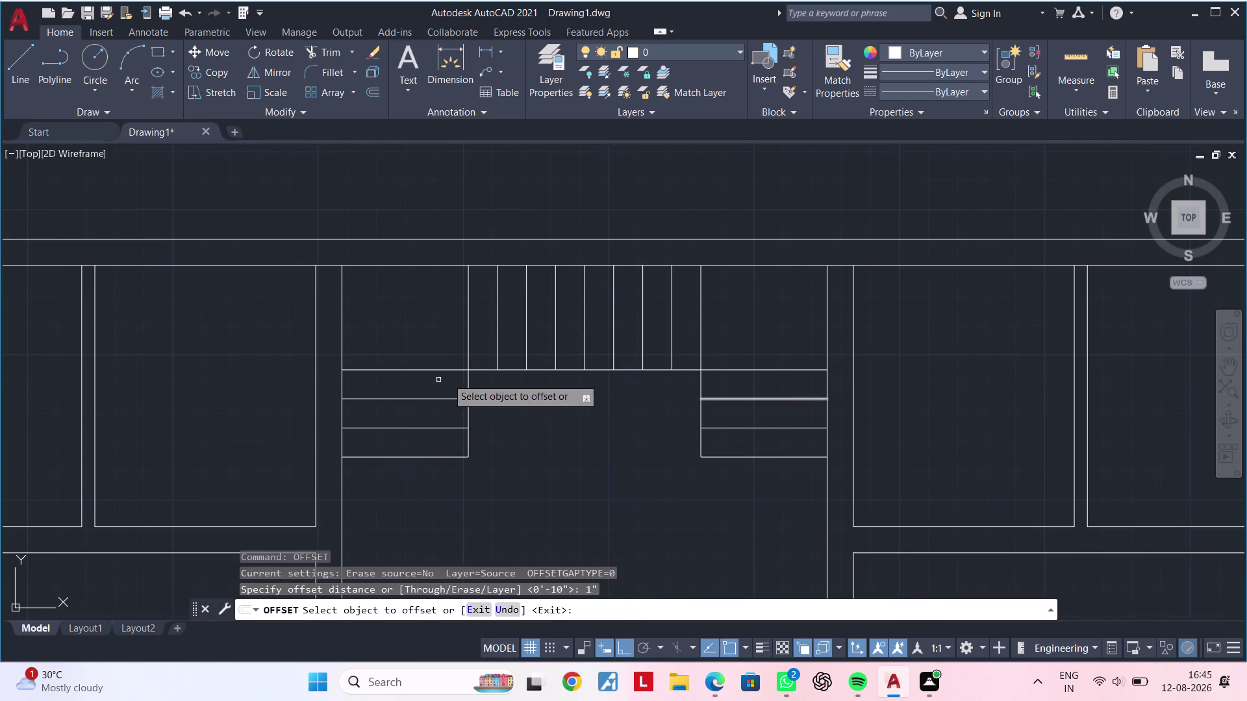
key(Escape)
key(Escape)
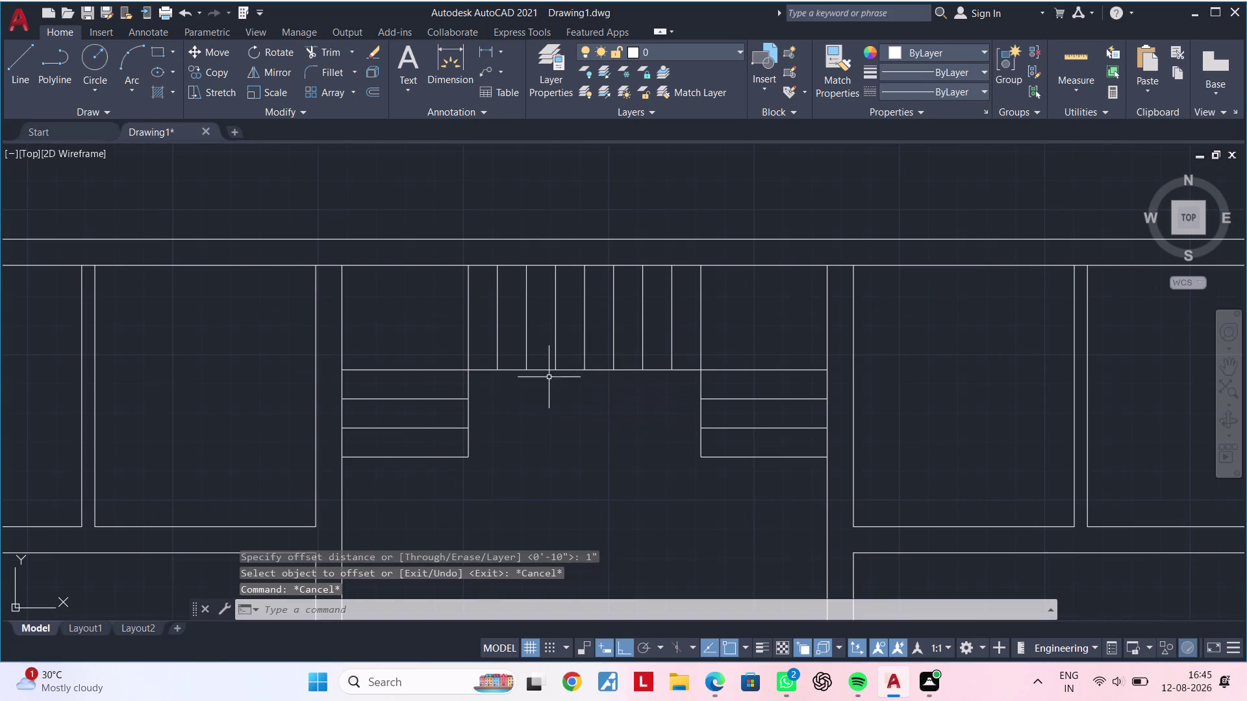
Delete the left part of the landing line.
click(545, 370)
key(BackSpace)
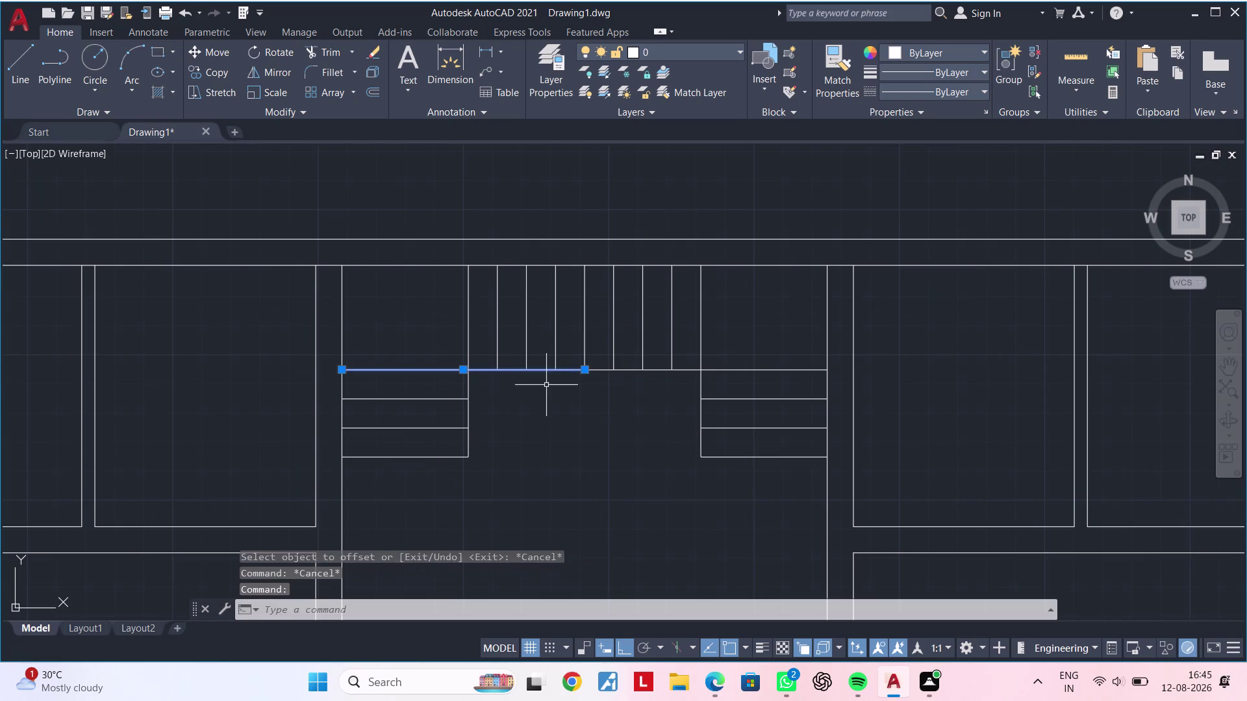
key(Delete)
text(```)
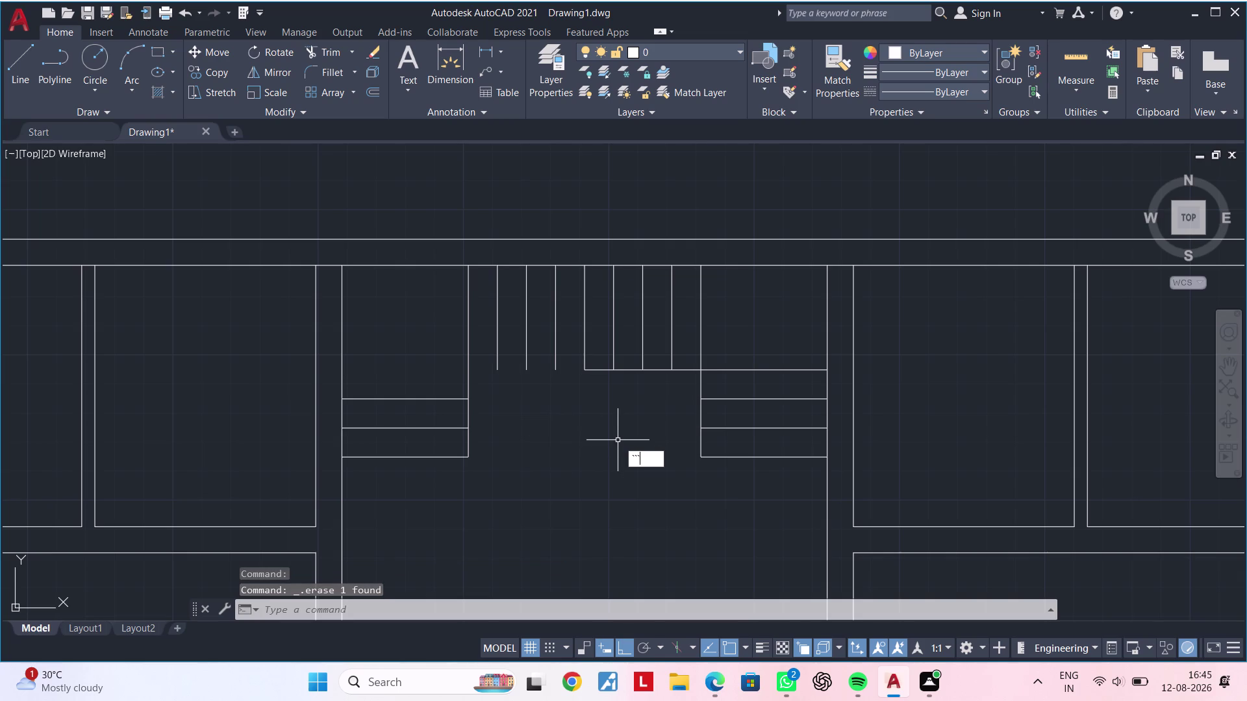
text(`)
key(Escape)
key(Escape)
key(Escape)
key(Escape)
Stretch the right landing line's endpoint left to the wall, making one continuous line.
click(606, 369)
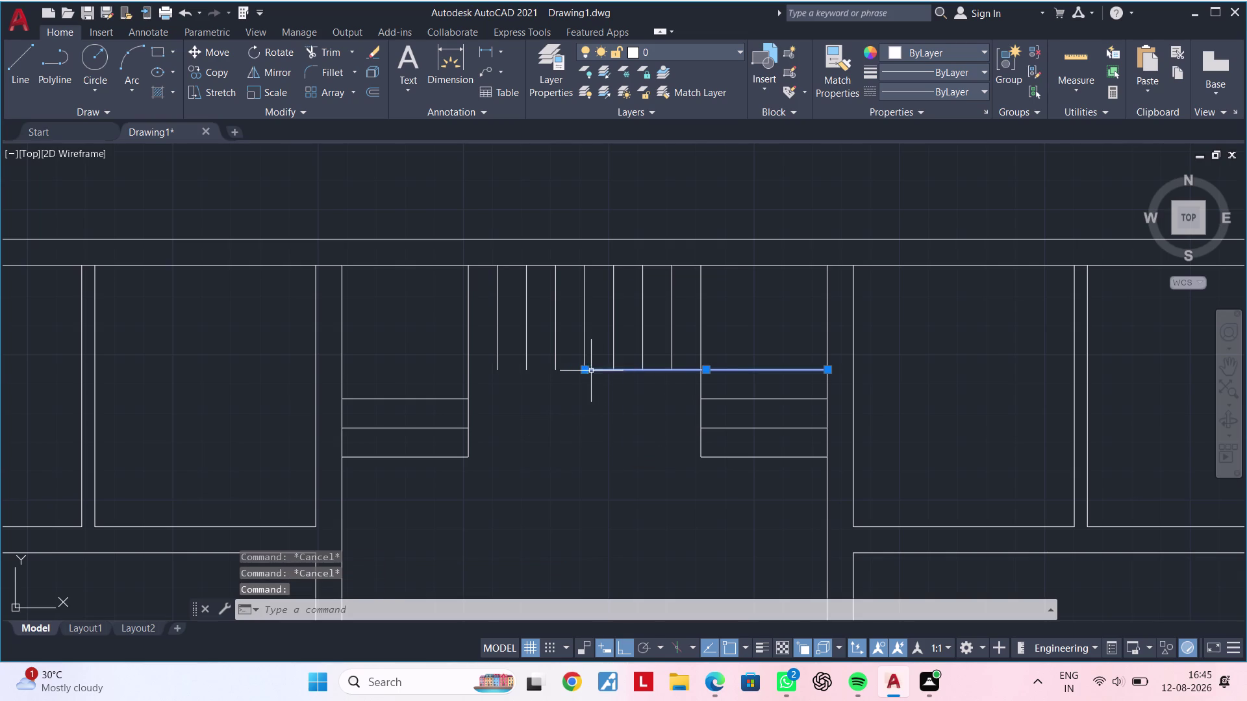
click(584, 370)
click(343, 370)
key(Escape)
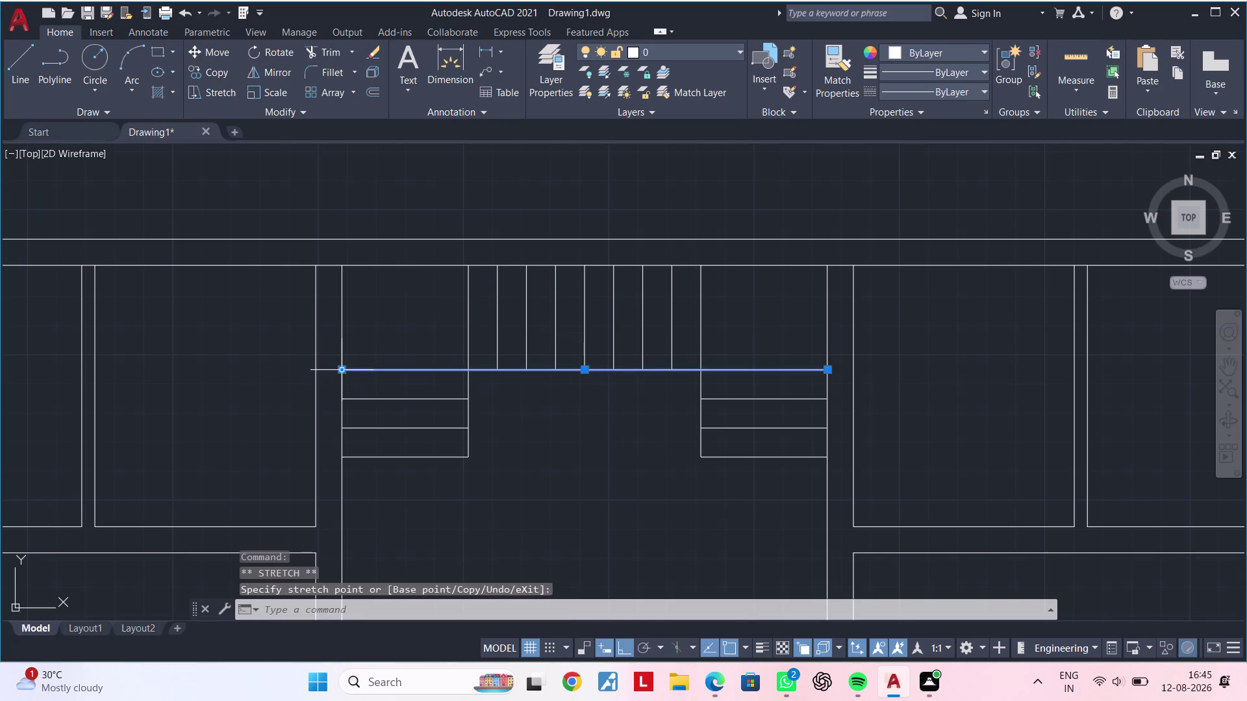
key(Escape)
key(Escape)
key(Escape)
key(Escape)
key(Escape)
key(Escape)
key(Escape)
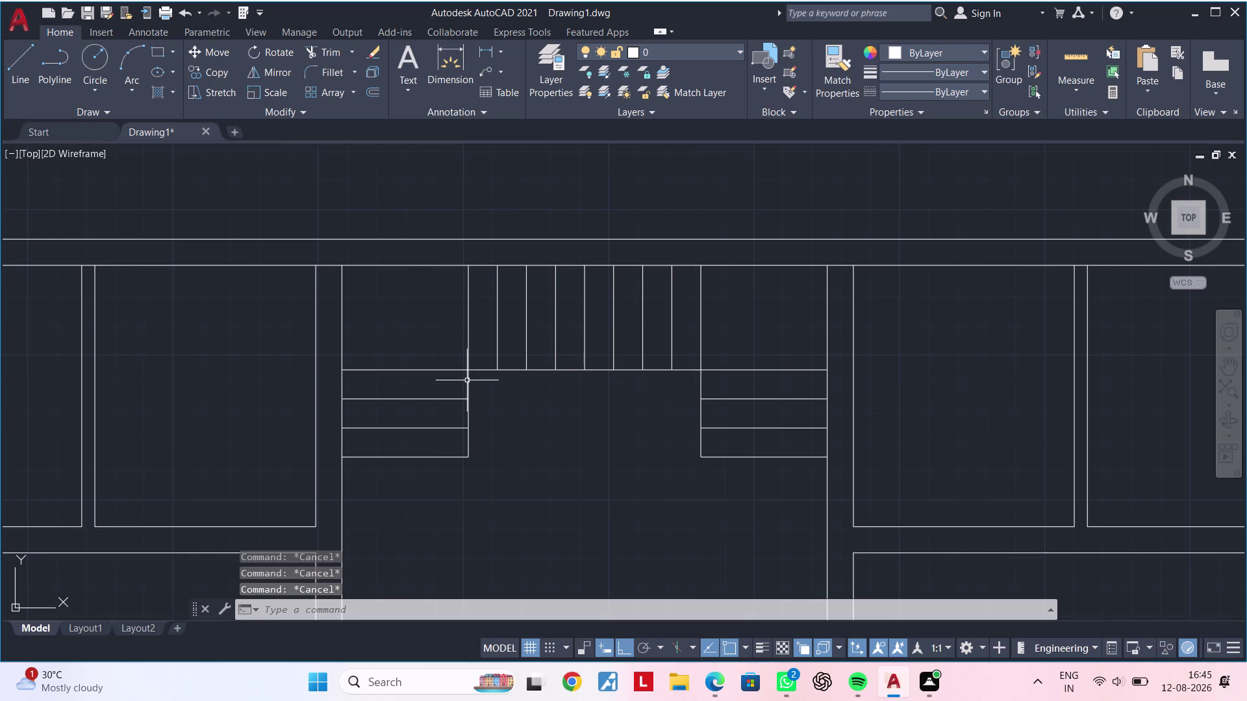
key(Escape)
key(Escape)
key(Escape)
key(Escape)
key(t)
key(r)
key(space)
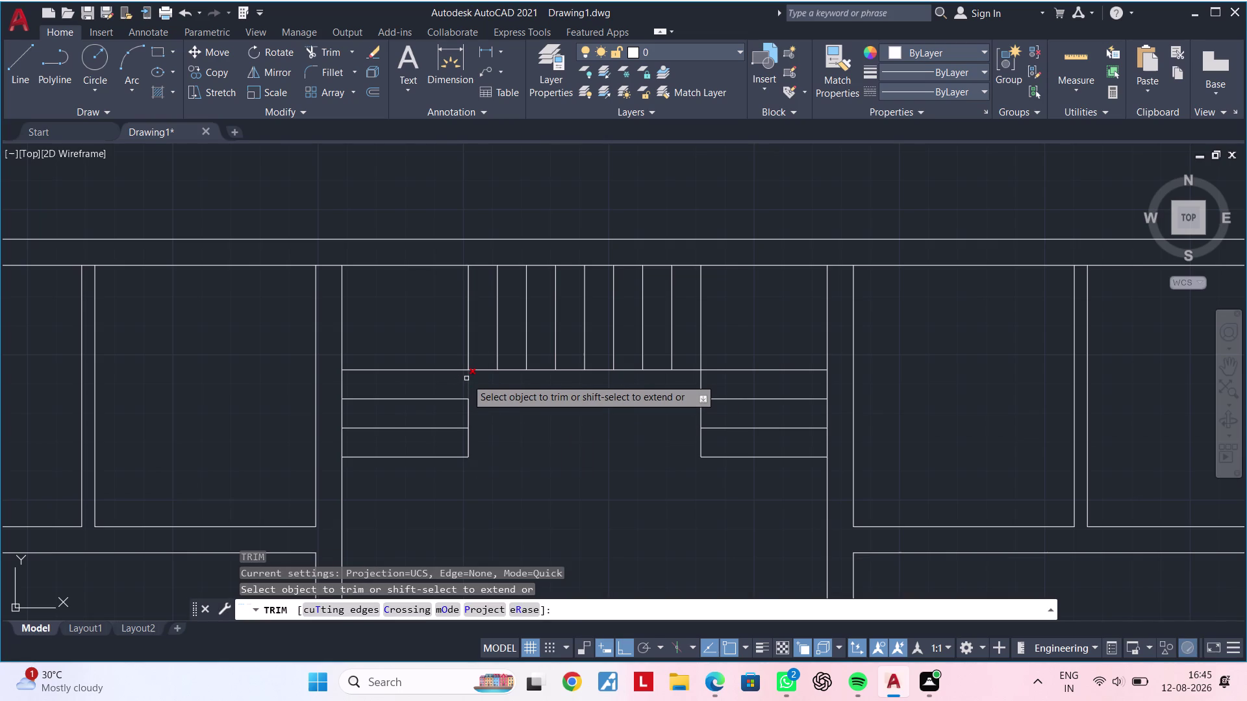
click(466, 379)
key(Escape)
key(Escape)
key(space)
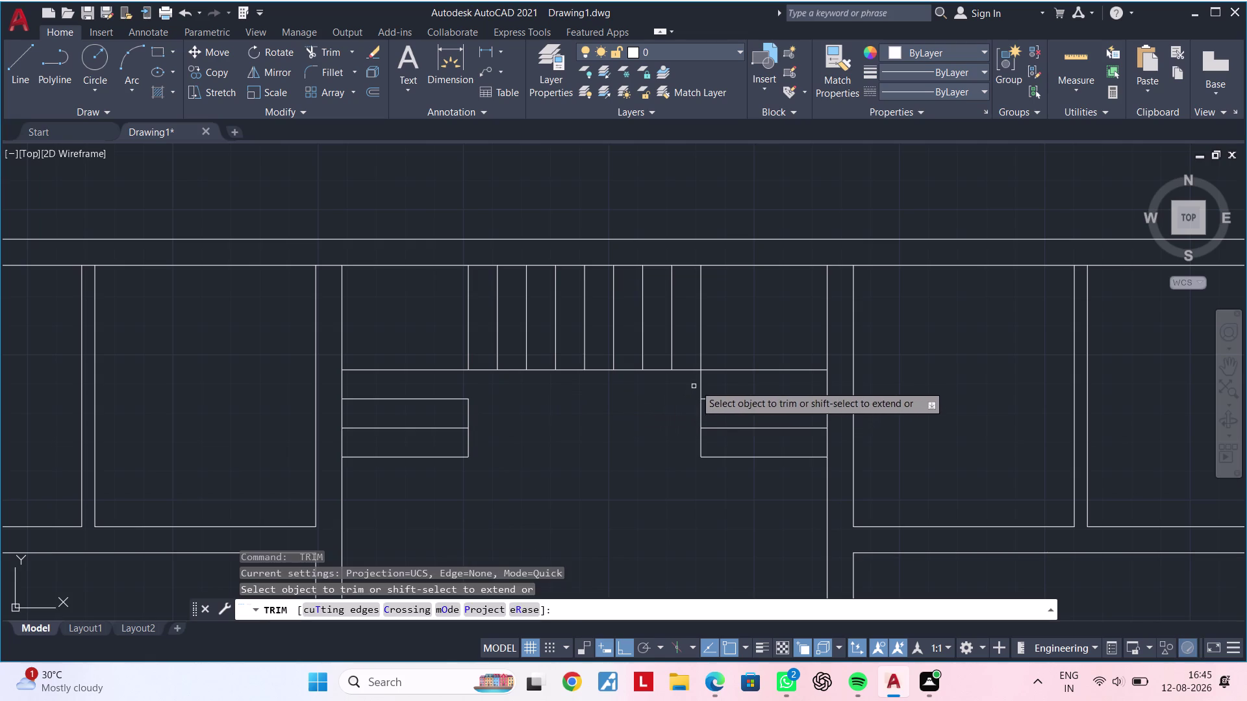
click(700, 381)
key(Escape)
key(Escape)
key(Escape)
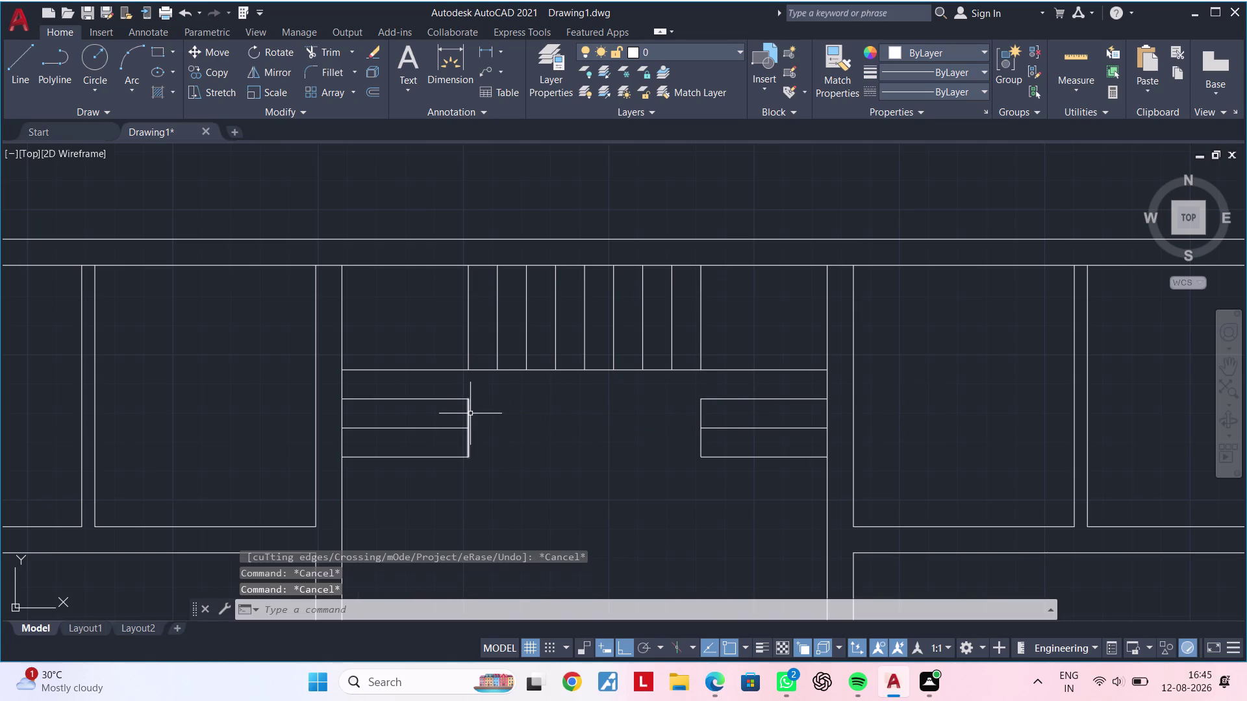
click(470, 414)
click(469, 400)
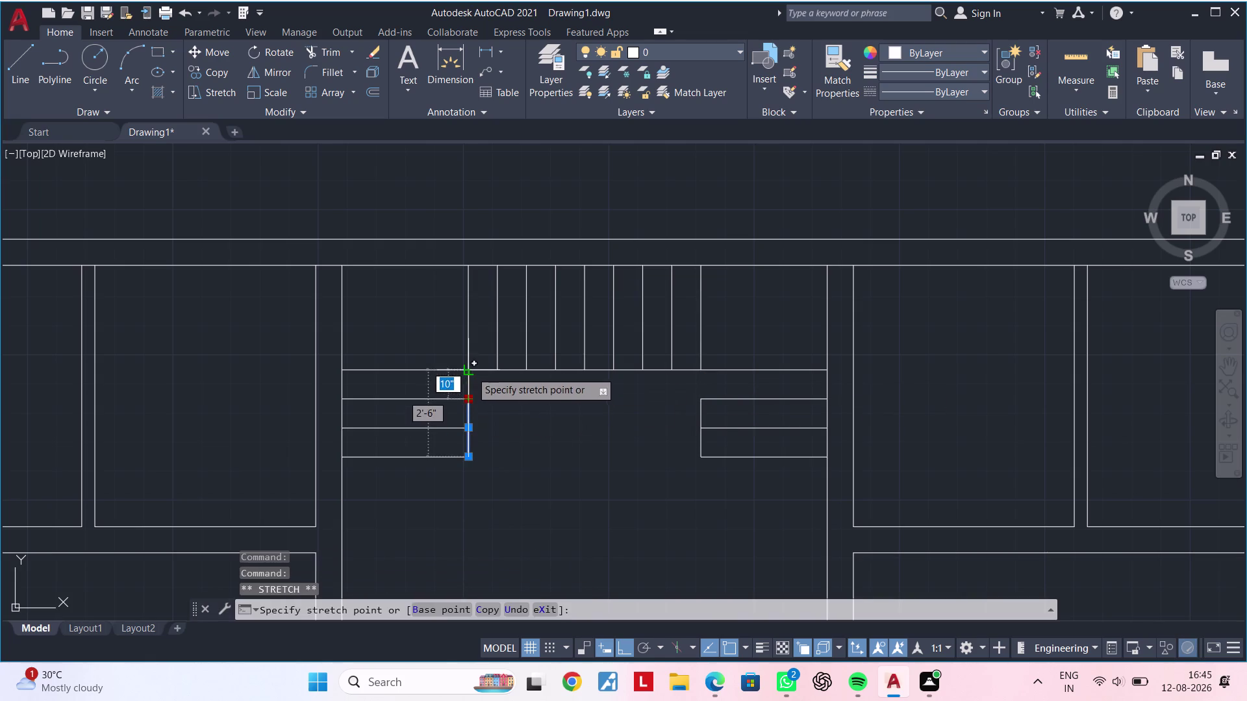
click(470, 370)
key(Escape)
key(Escape)
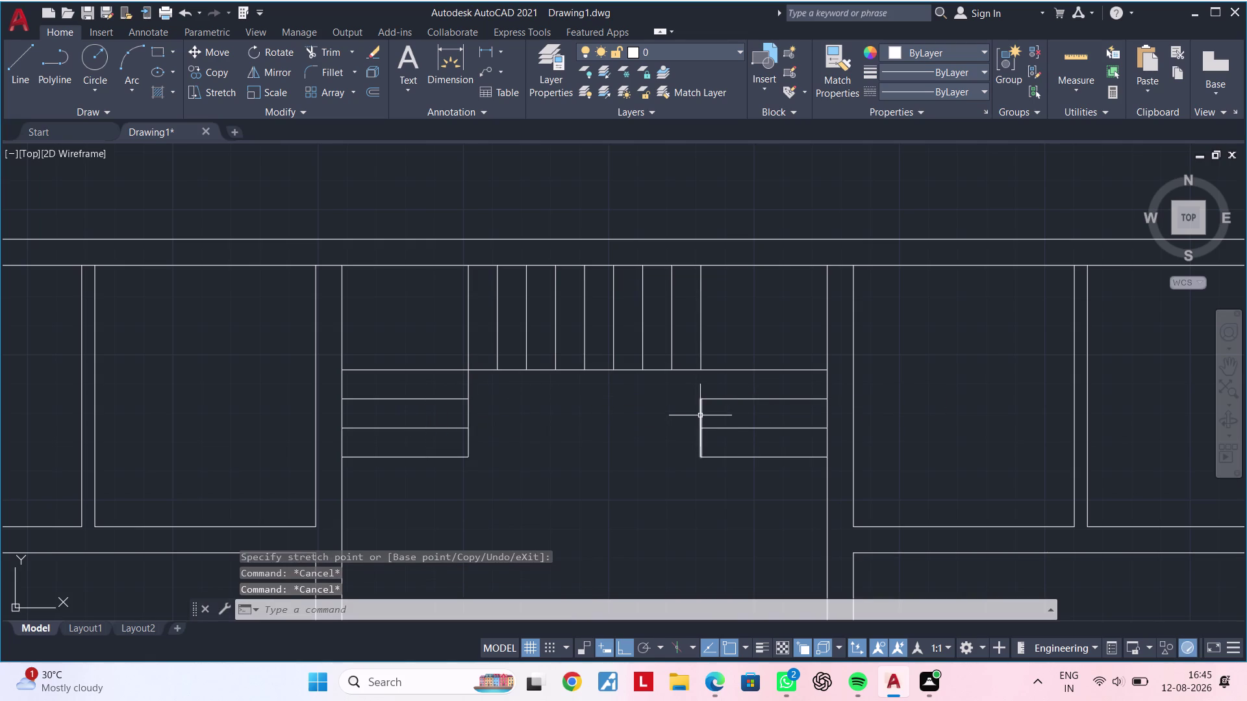
click(701, 416)
click(702, 402)
click(703, 371)
key(Escape)
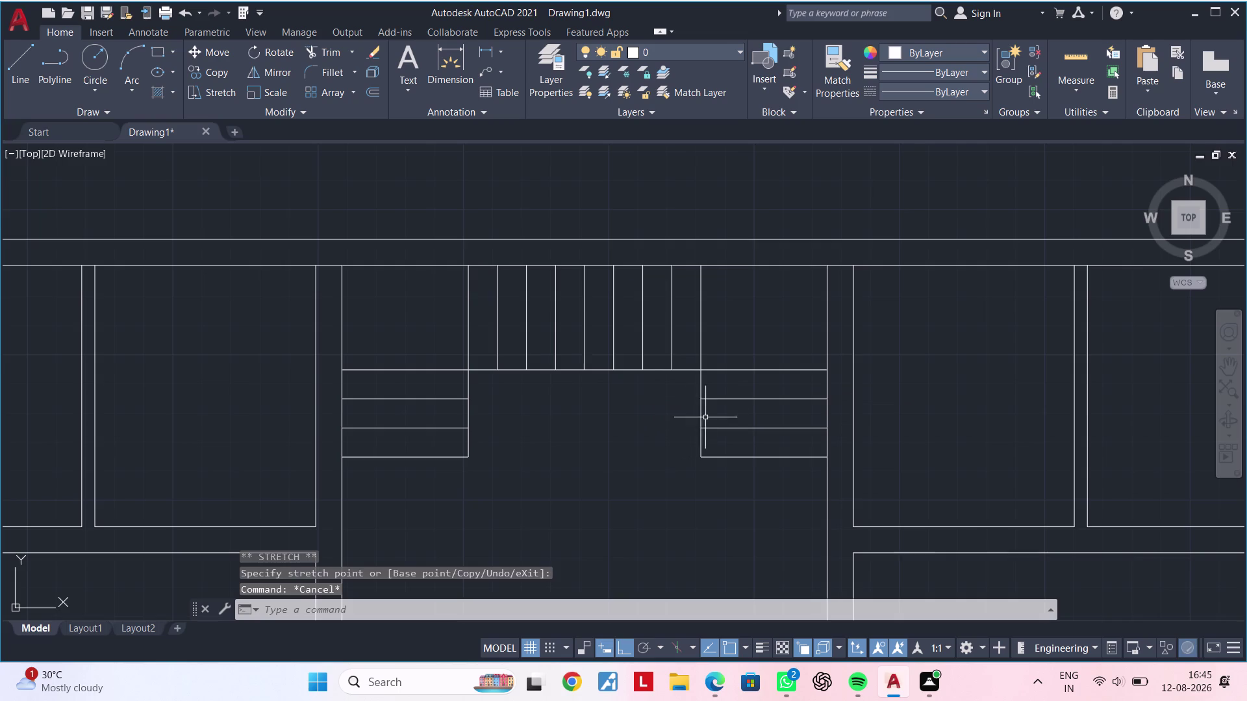
key(Escape)
middle_drag(572, 436, 606, 429)
key(Escape)
key(Escape)
key(Escape)
key(Escape)
text(of)
key(space)
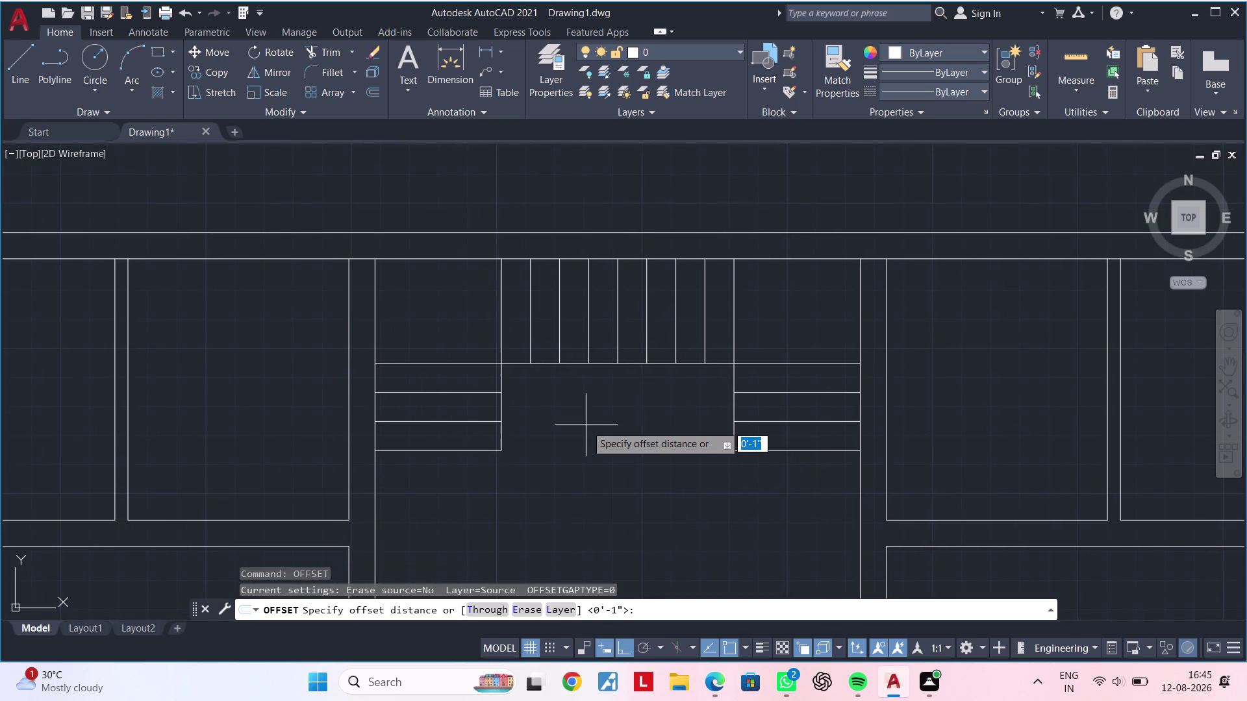
Try a 1-inch offset on a landing edge, then cancel it.
text(1")
key(Return)
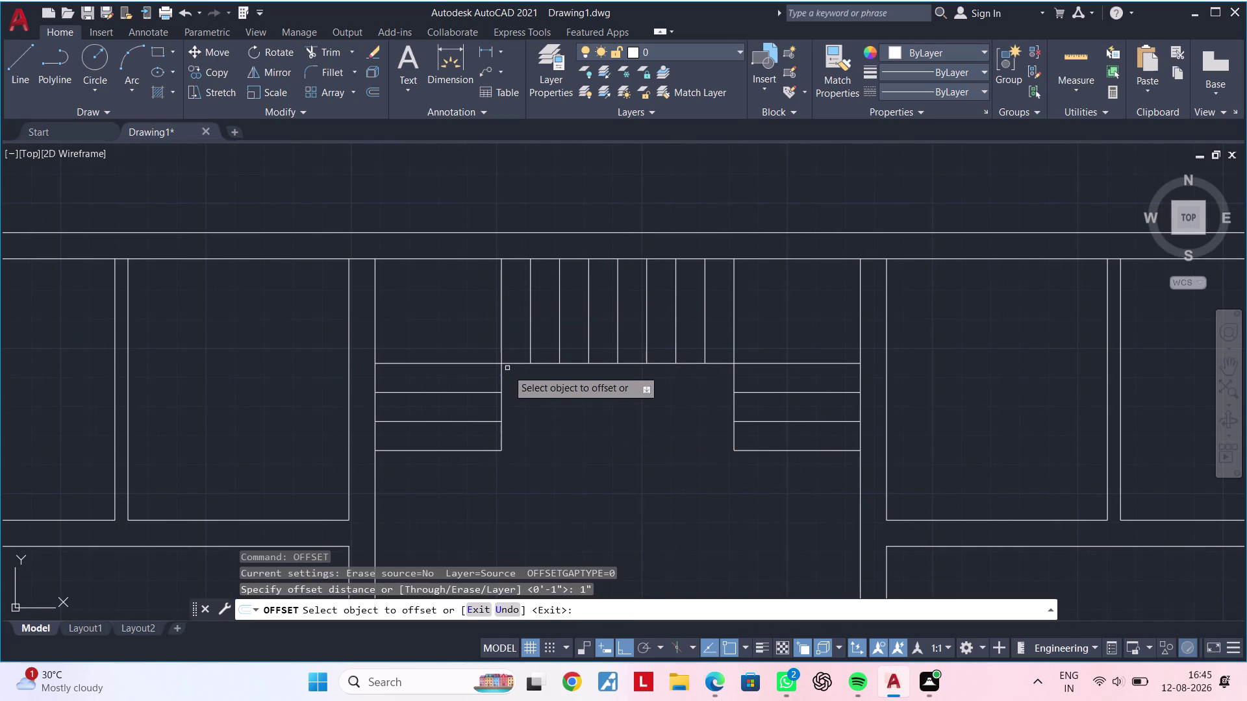
click(502, 375)
key(Escape)
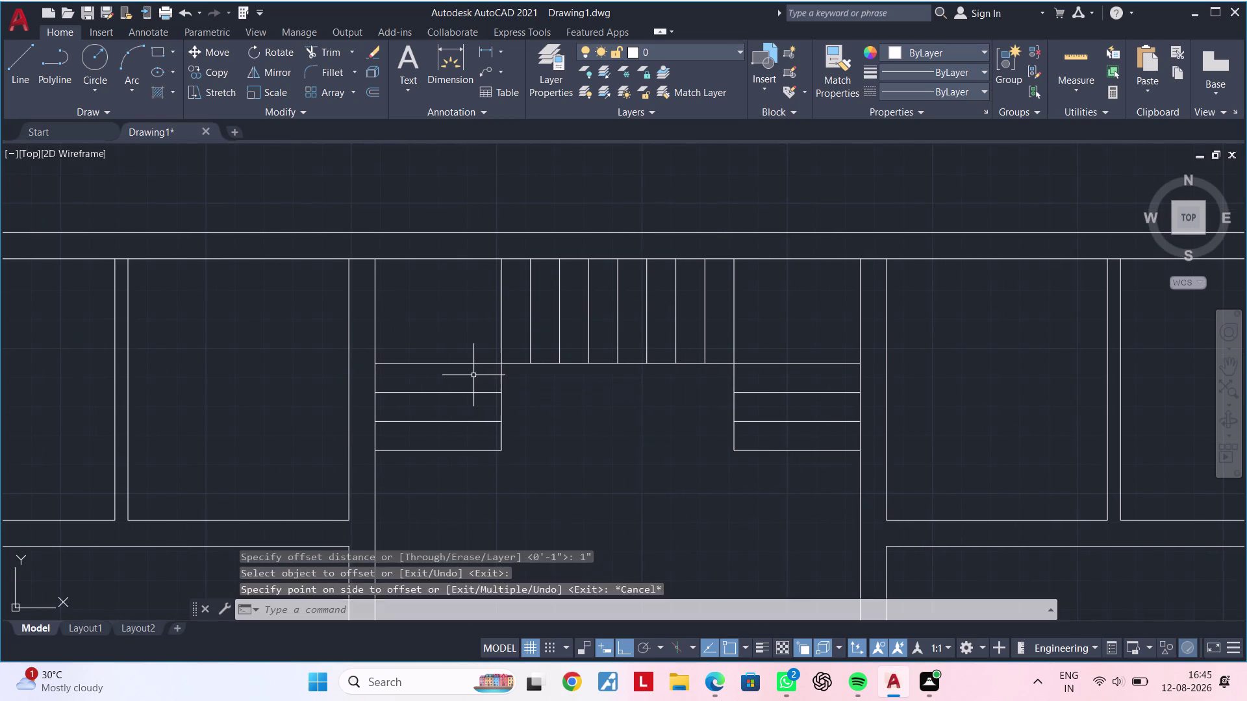
key(Escape)
key(Escape)
Offset the left inner edge, top edge and right inner edge outward by 3 inches.
text(of)
key(space)
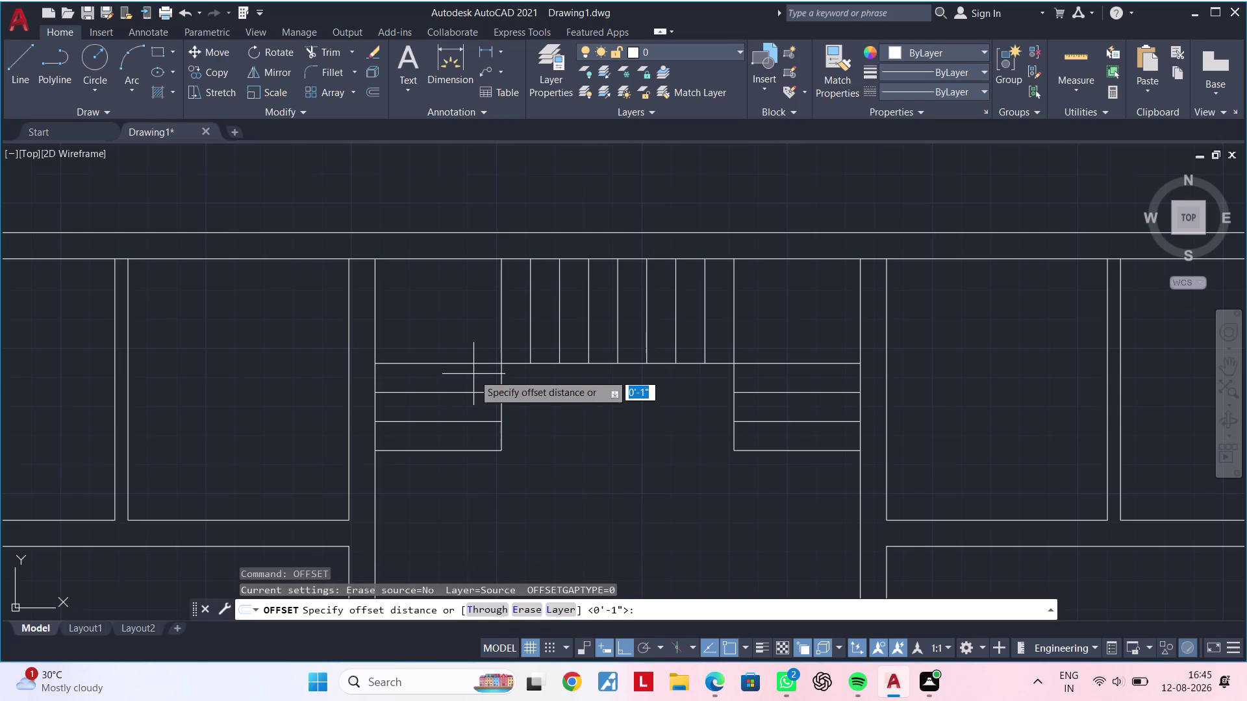
text(3")
key(Return)
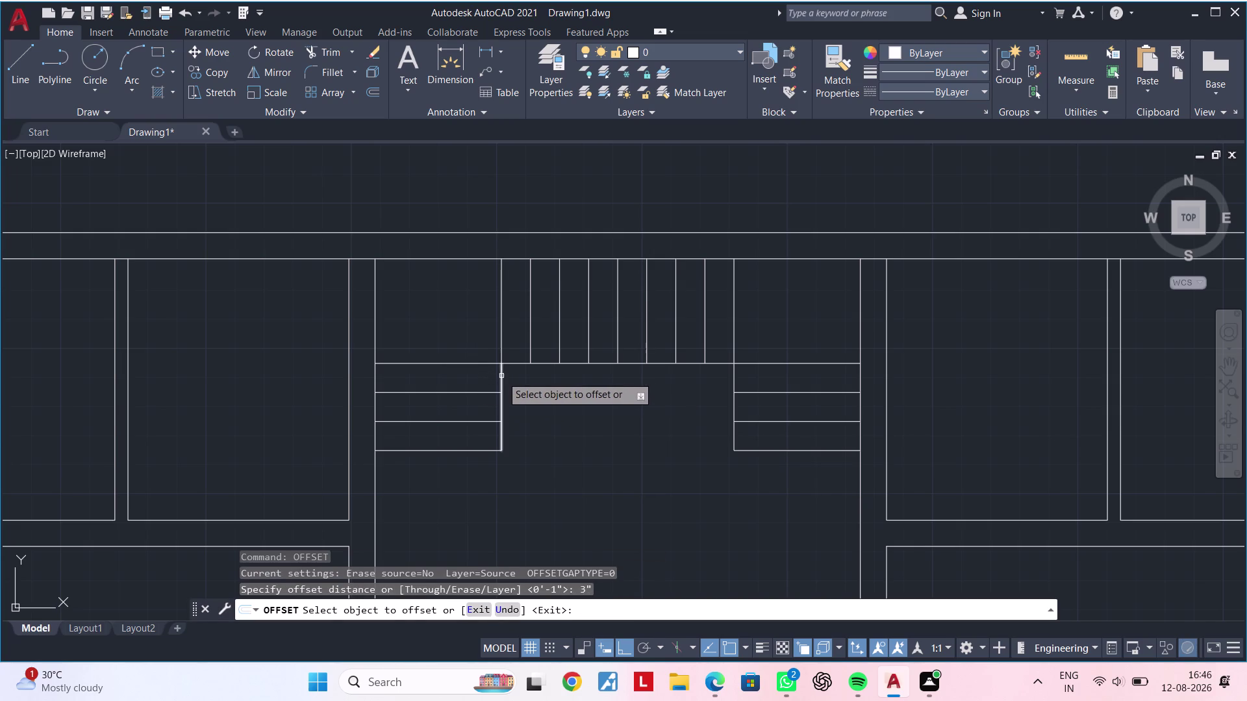
click(501, 376)
click(452, 378)
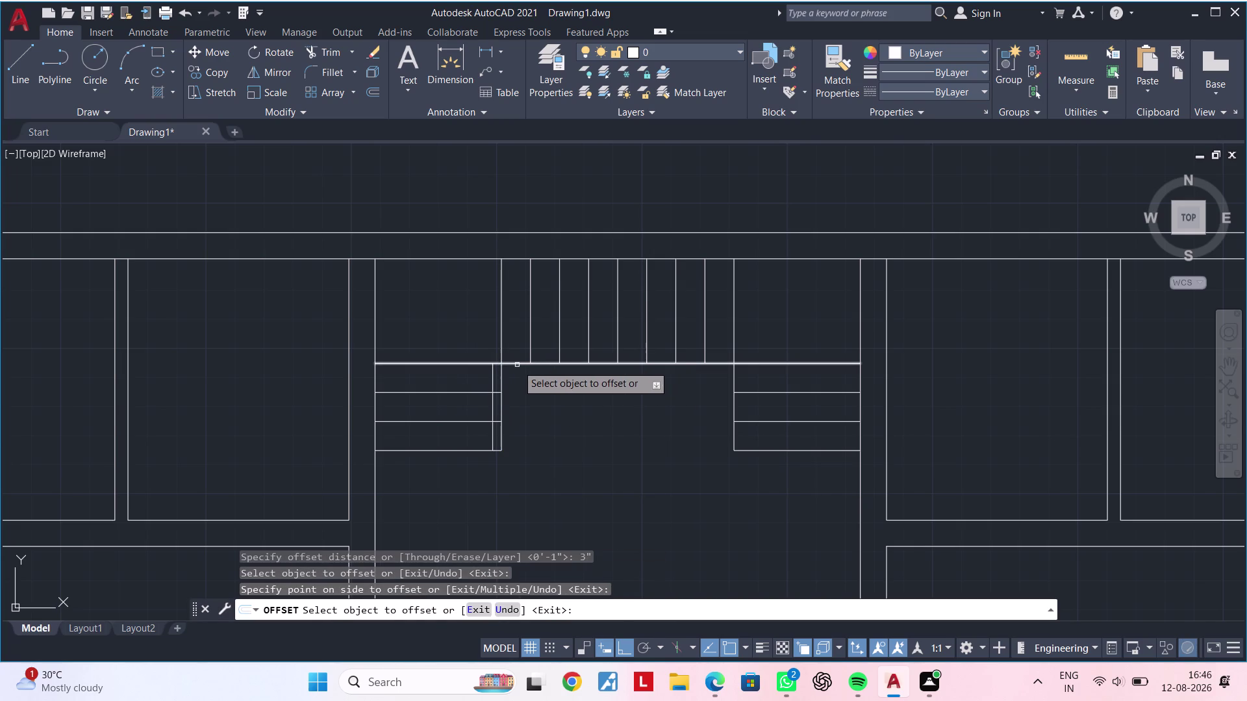
click(517, 365)
click(516, 349)
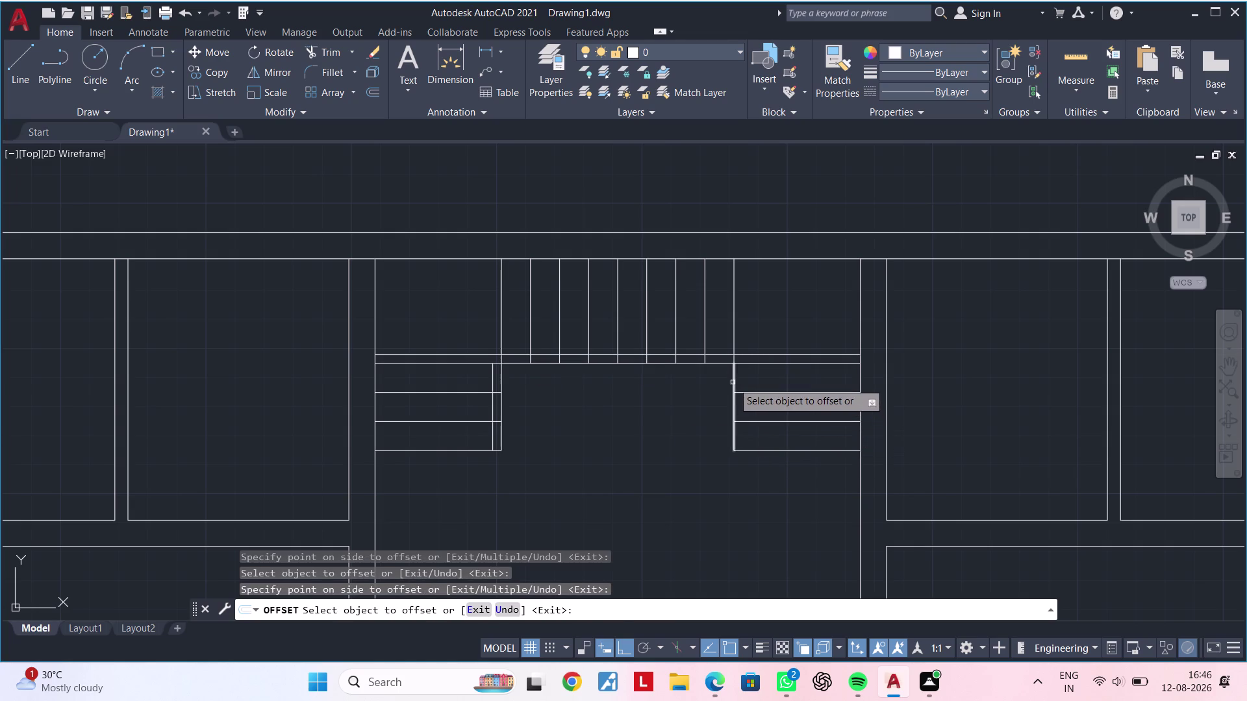
click(733, 382)
click(770, 382)
key(Escape)
key(Escape)
key(Escape)
key(Escape)
text(f)
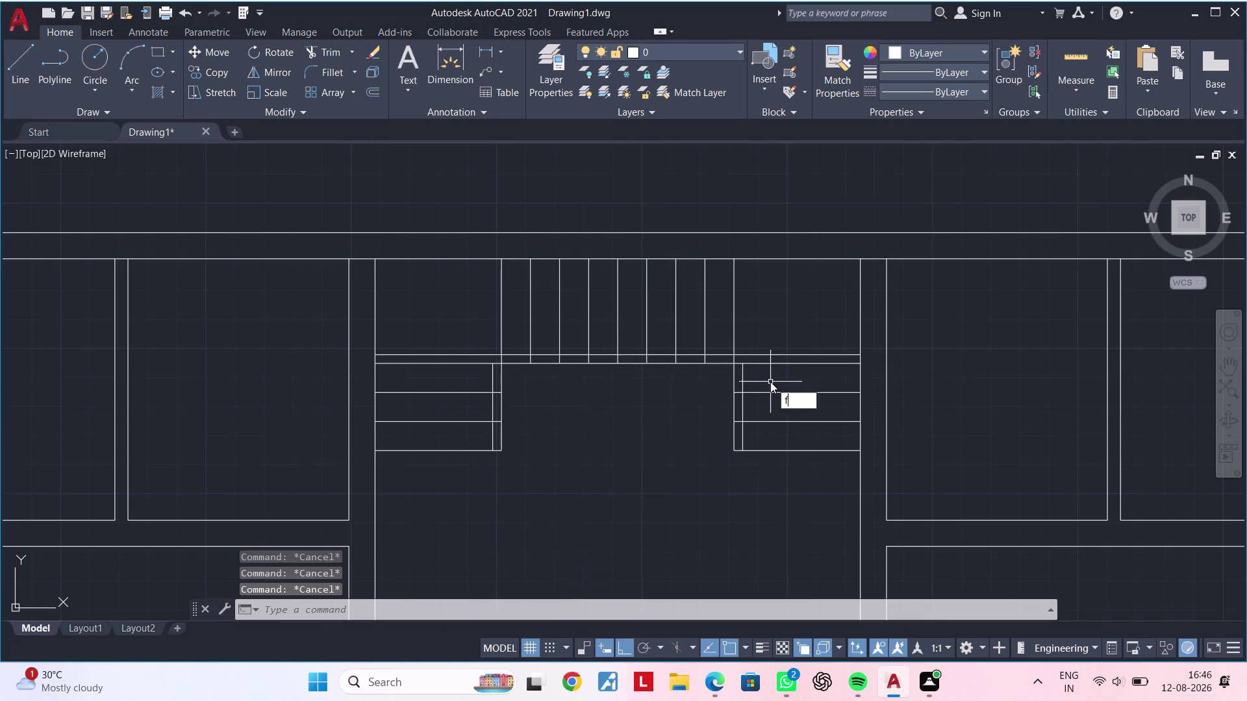
key(space)
Fillet the right offset edge and top offset line into a sharp corner.
click(742, 379)
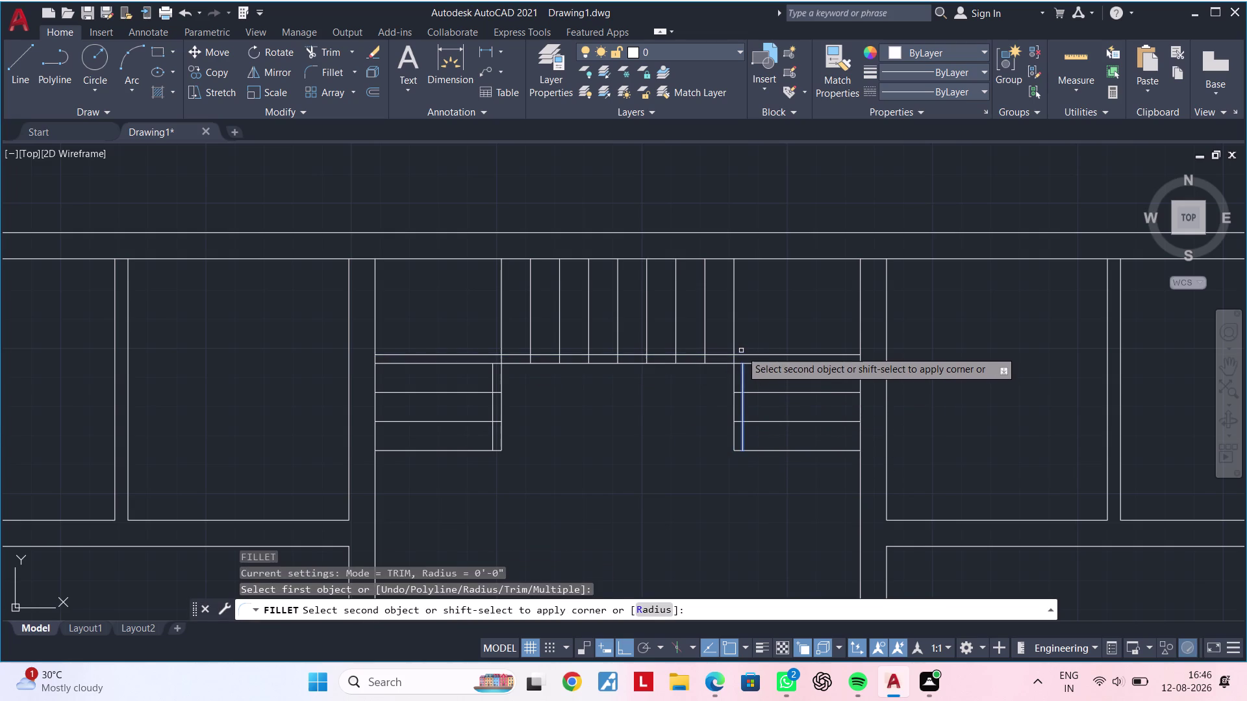
click(741, 350)
click(742, 355)
key(space)
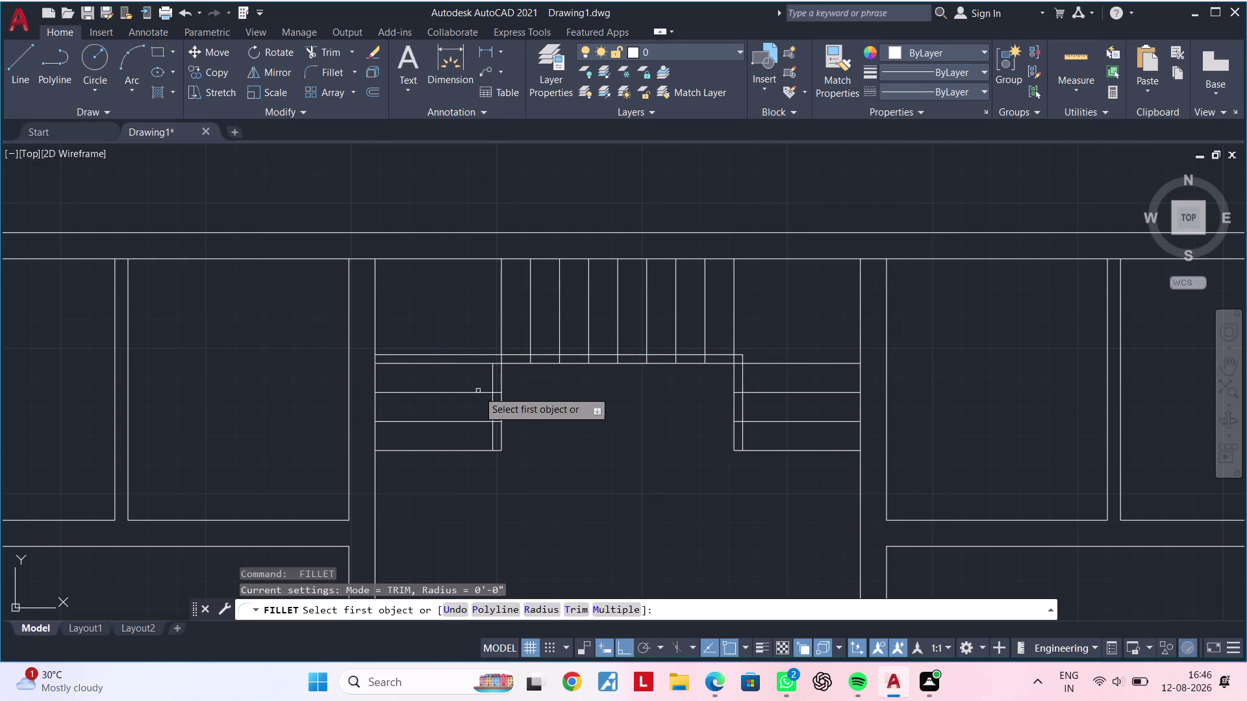
Fillet the top offset line and left offset edge to close the left corner.
click(493, 374)
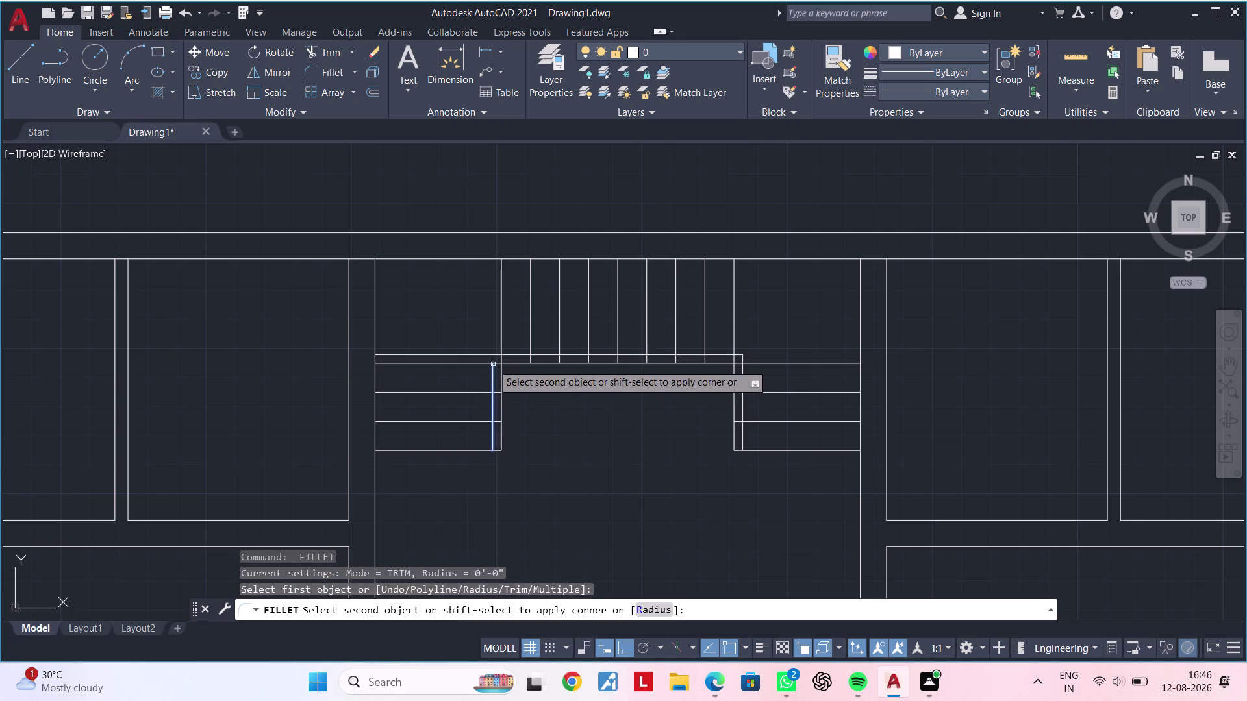
key(Escape)
key(Escape)
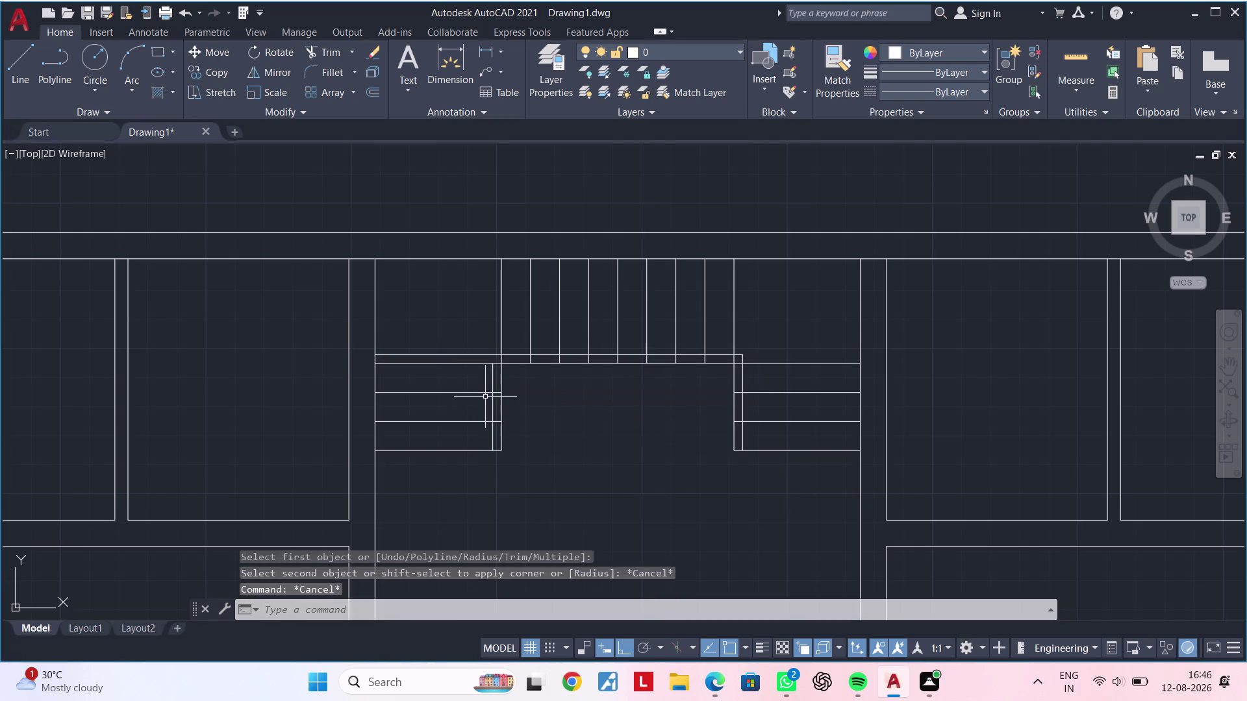
key(space)
click(479, 351)
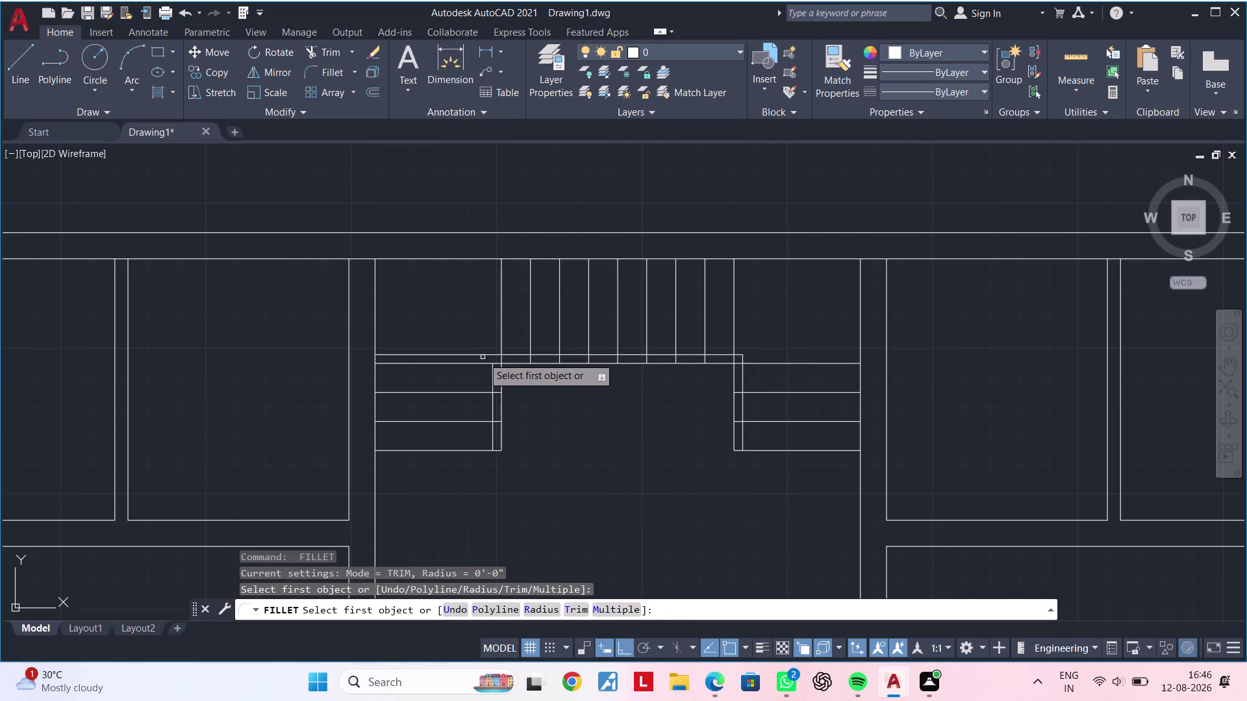
click(482, 357)
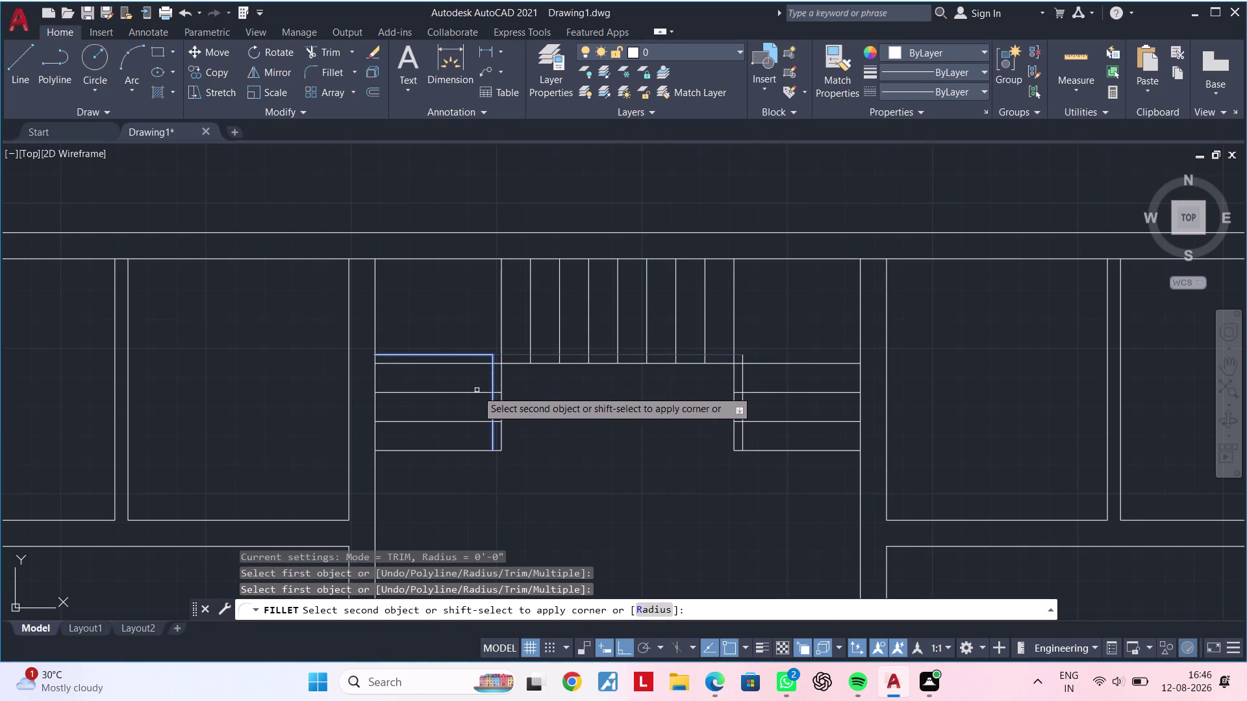
key(Escape)
key(Escape)
key(Escape)
key(space)
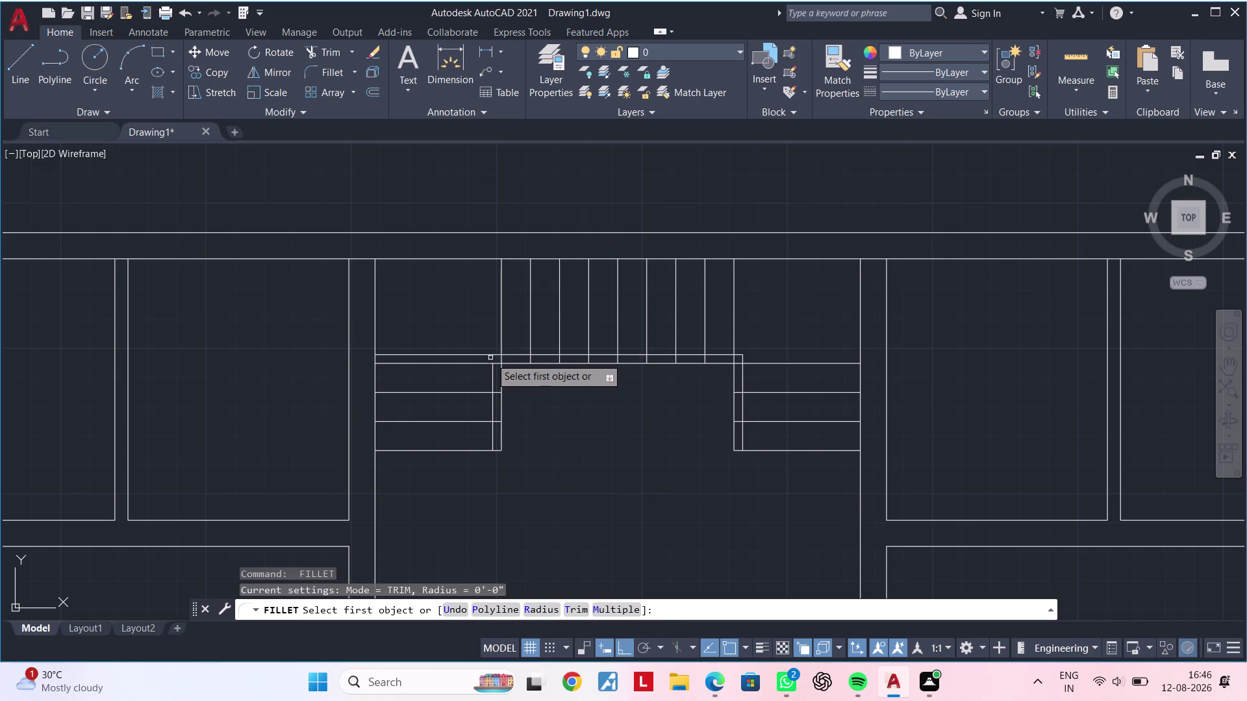
click(492, 376)
click(515, 355)
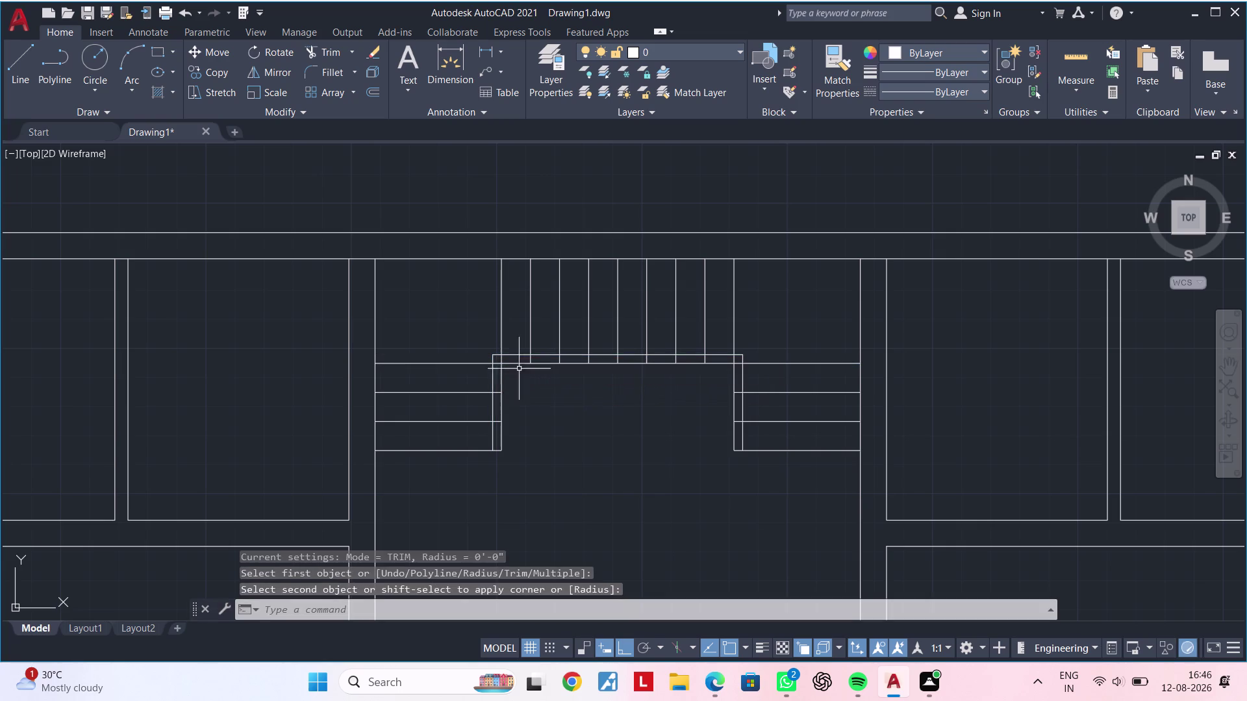
key(Escape)
key(Escape)
Clear pending commands and pan to recentre the staircase.
middle_drag(579, 437, 530, 445)
key(Escape)
key(Escape)
key(Escape)
key(Escape)
key(Escape)
key(Escape)
key(Escape)
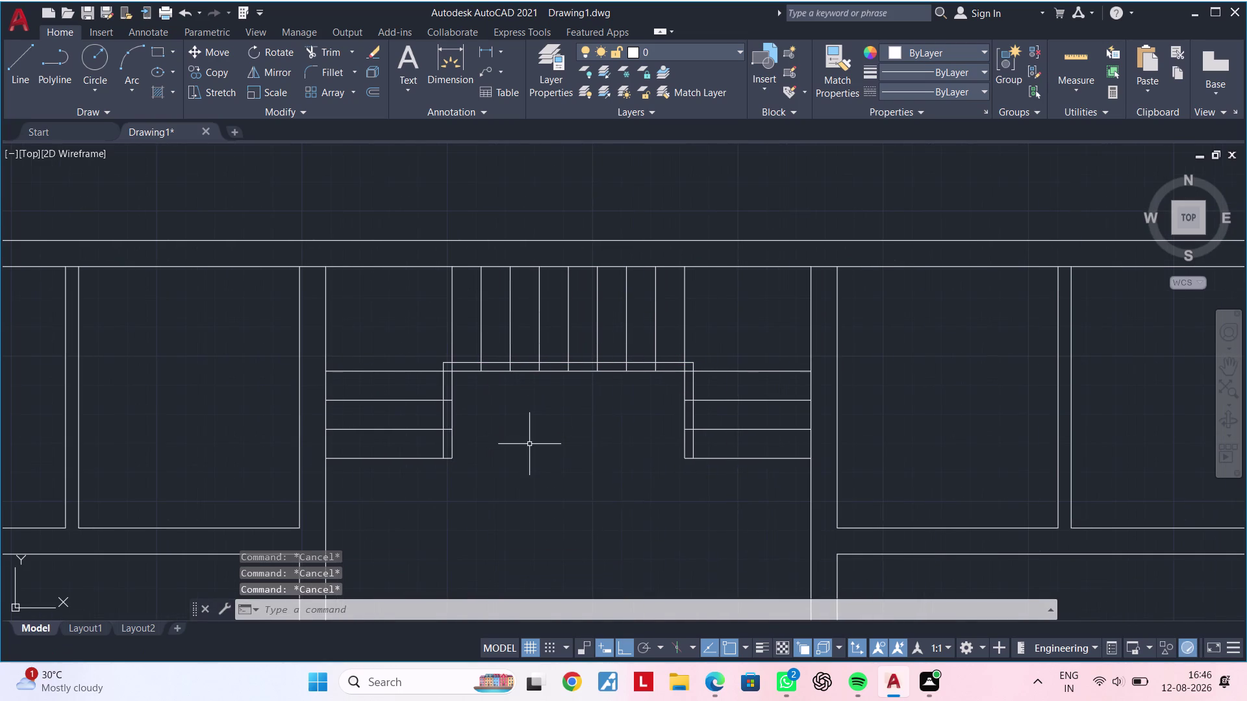
key(Escape)
key(Escape)
key(Escape)
middle_drag(516, 407, 486, 415)
key(Escape)
key(Escape)
key(Escape)
middle_drag(487, 415, 517, 410)
key(Escape)
key(Escape)
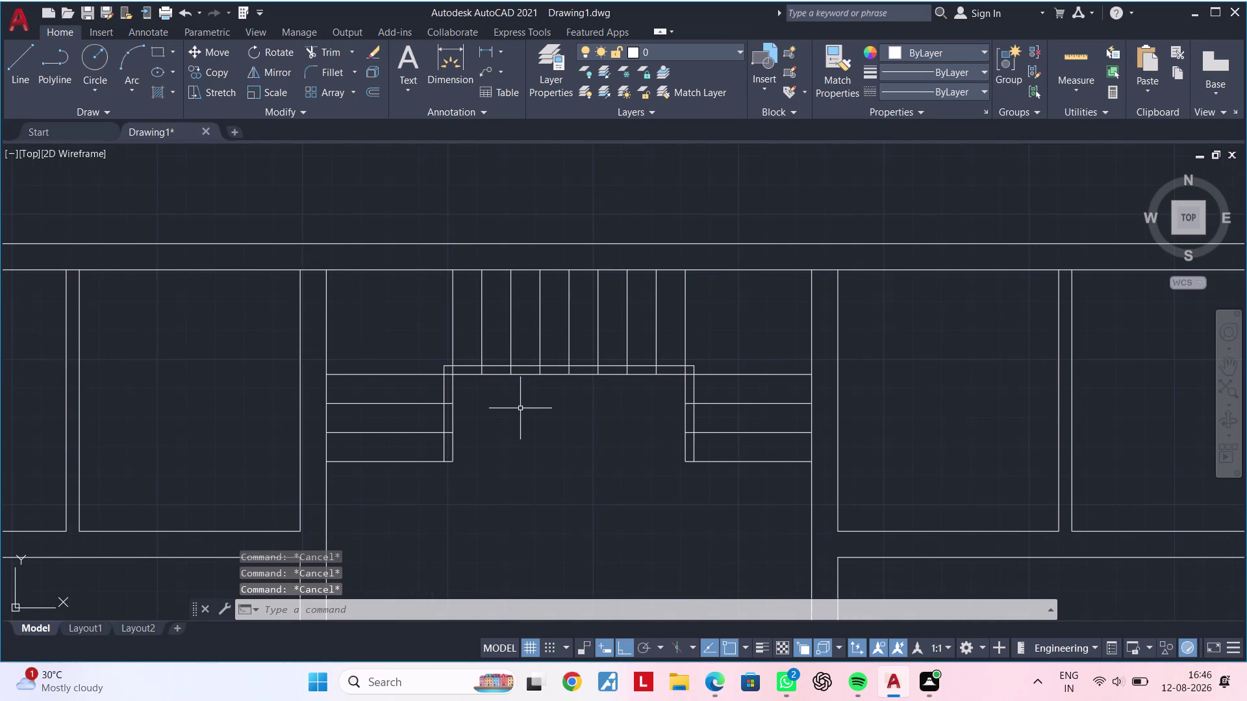
key(Escape)
key(Escape)
key(Escape)
text(of)
key(space)
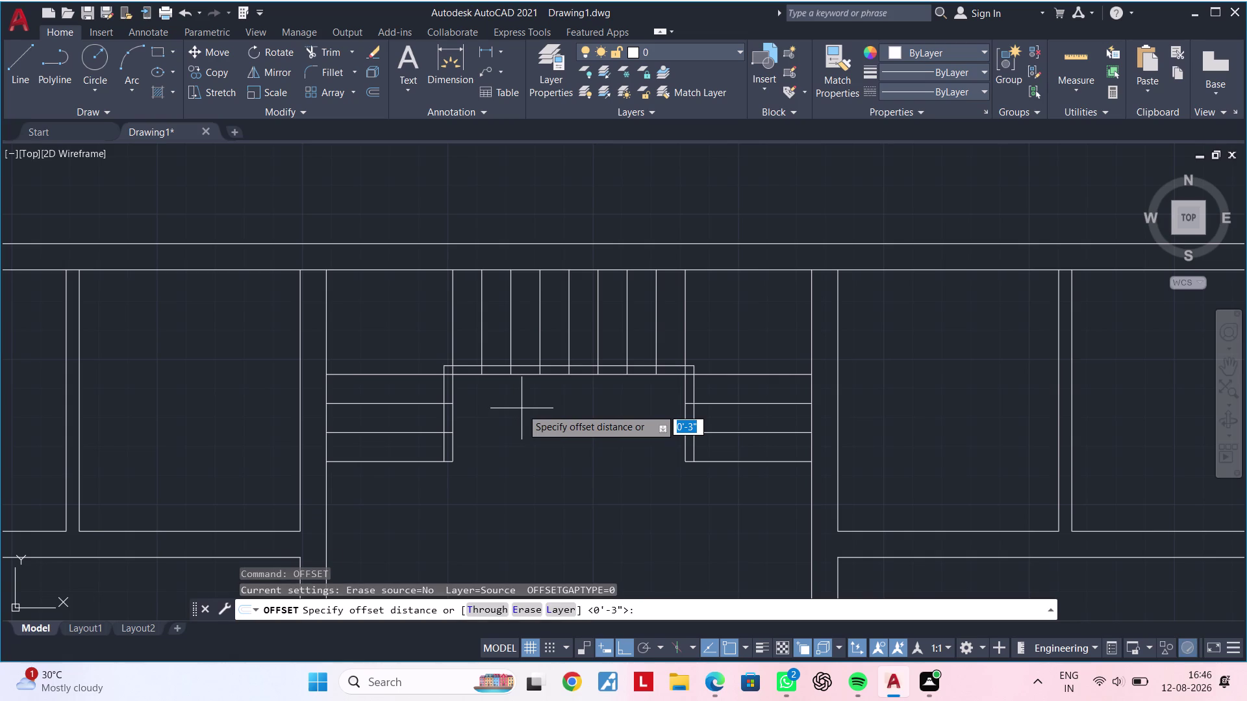
Offset the stair outline's top, left and right edges 3" outward.
text(3")
key(Return)
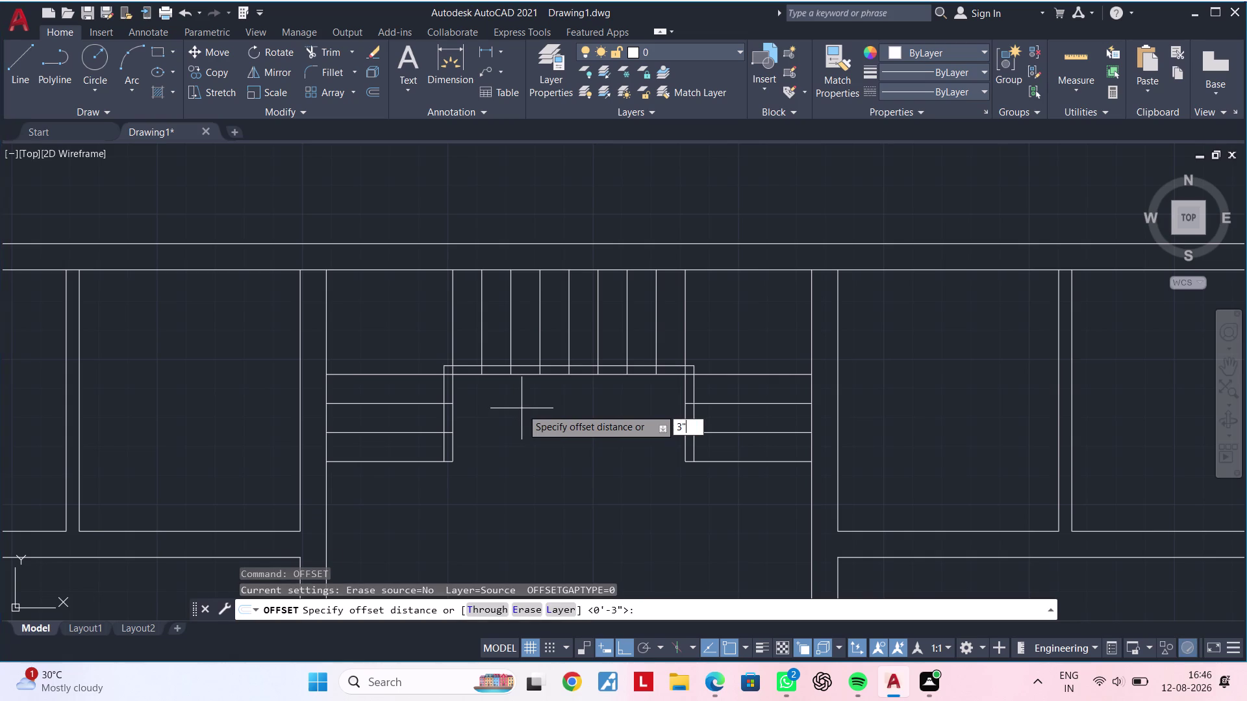
click(474, 365)
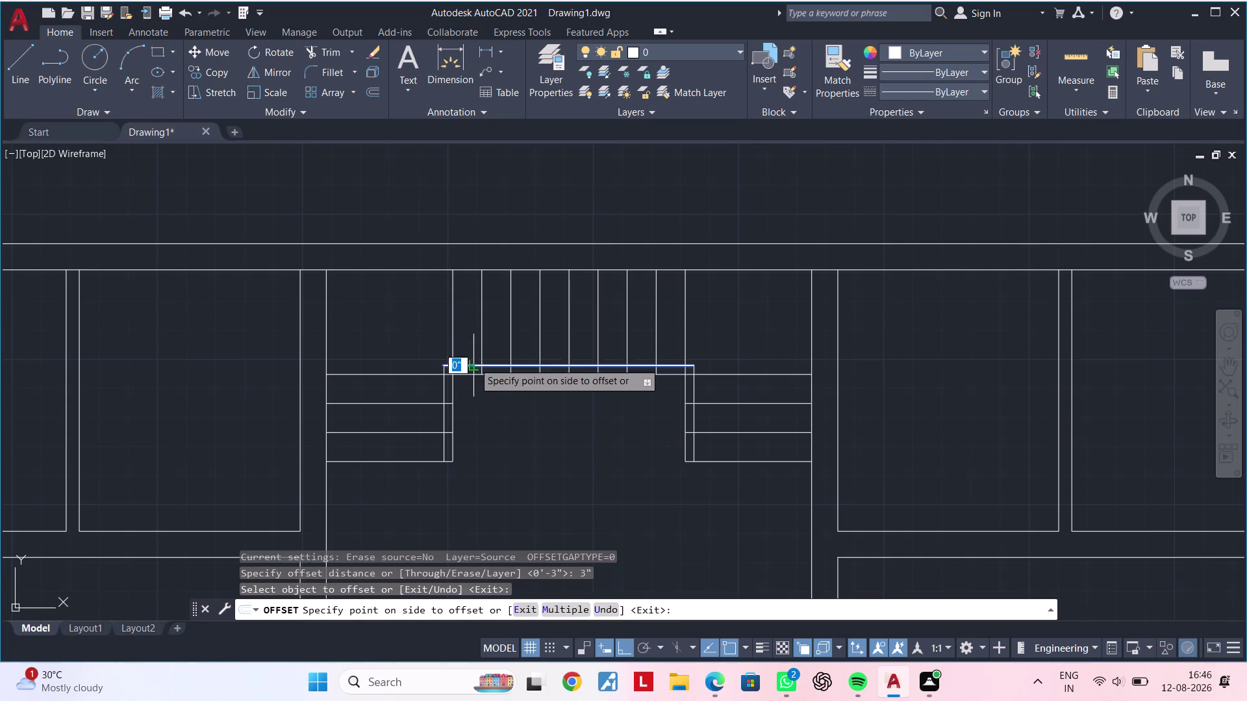
click(473, 347)
click(443, 387)
click(434, 387)
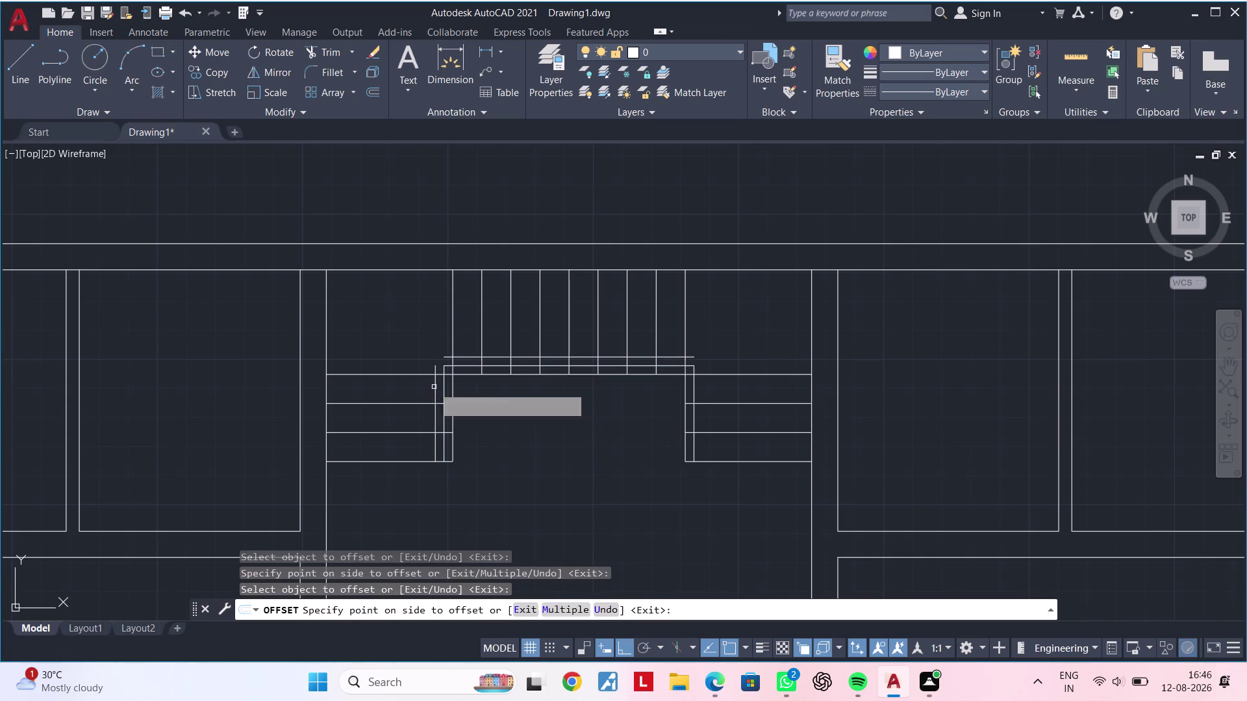
click(696, 390)
click(714, 387)
key(Escape)
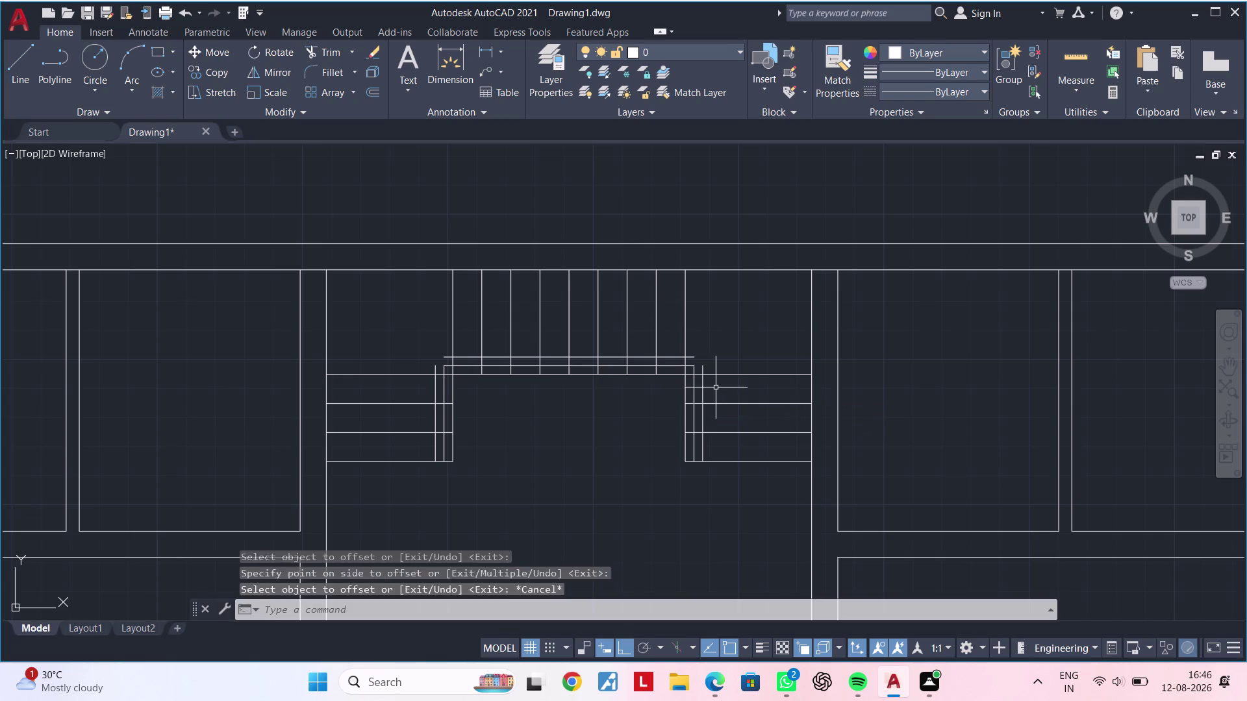
key(Escape)
key(Escape)
Fillet the right and left offset edges to the top offset line, closing both corners.
text(f)
key(space)
click(702, 381)
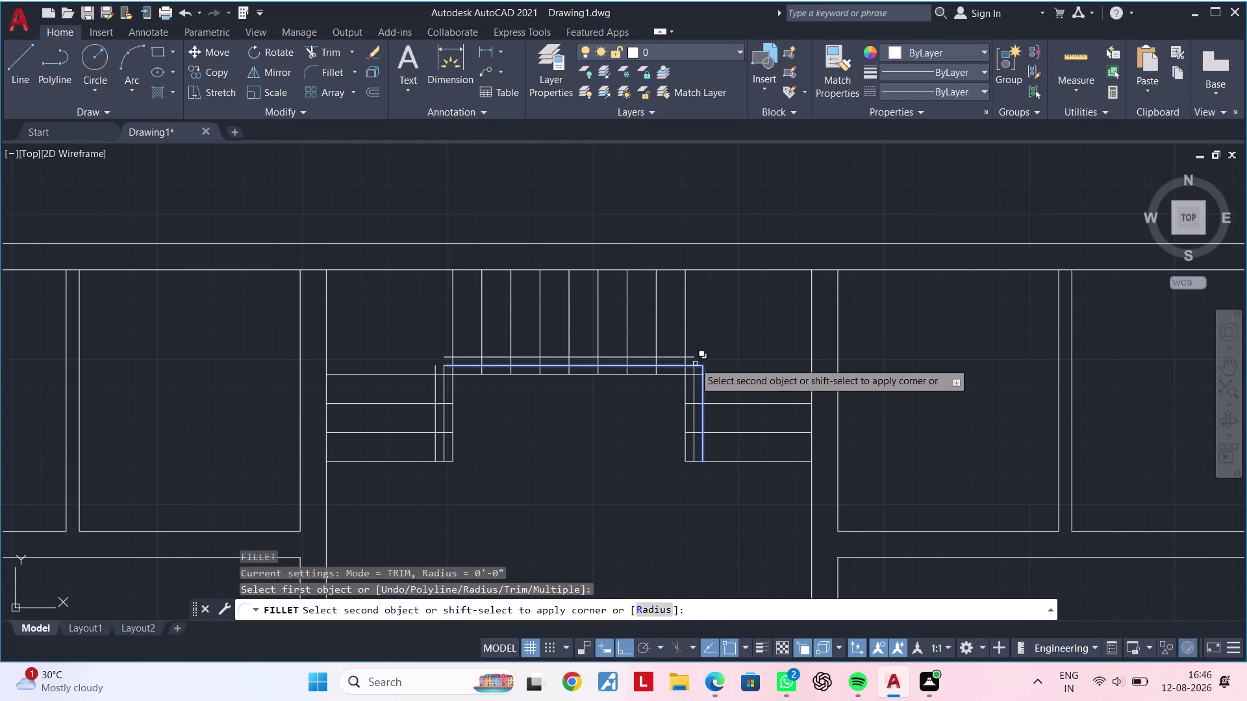
click(693, 357)
key(space)
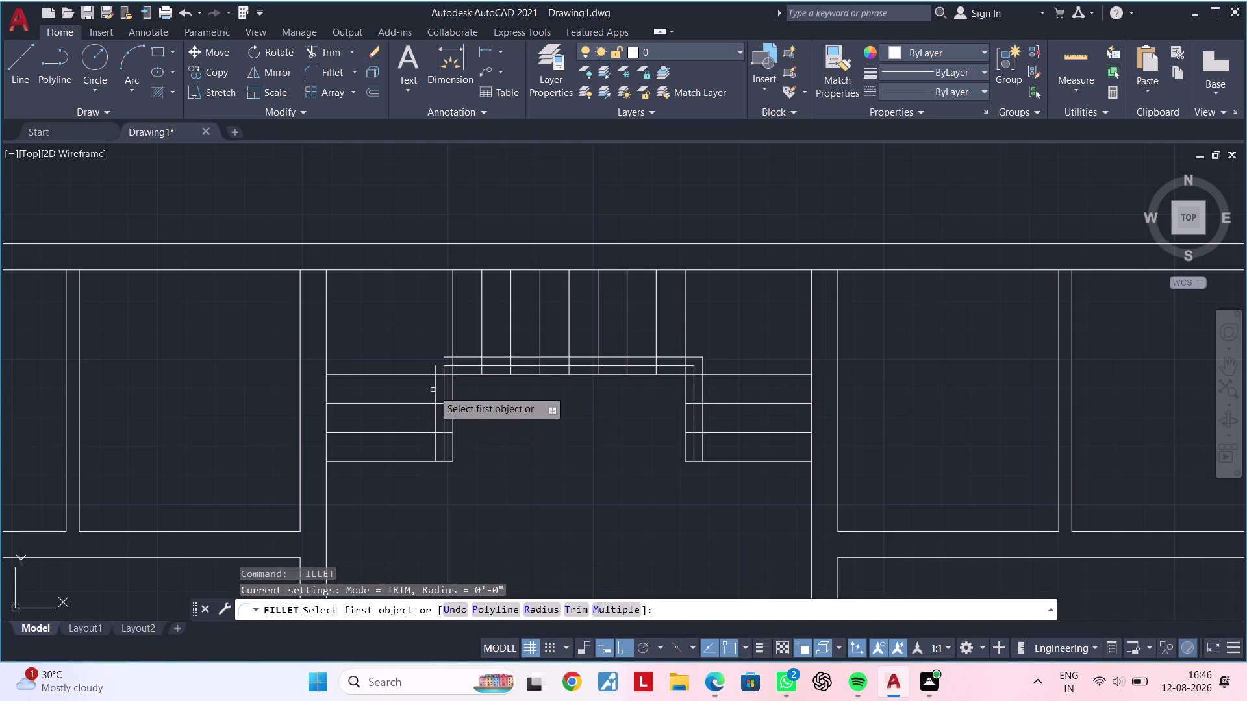
click(434, 388)
click(446, 356)
key(Escape)
key(Escape)
scroll(down, 3)
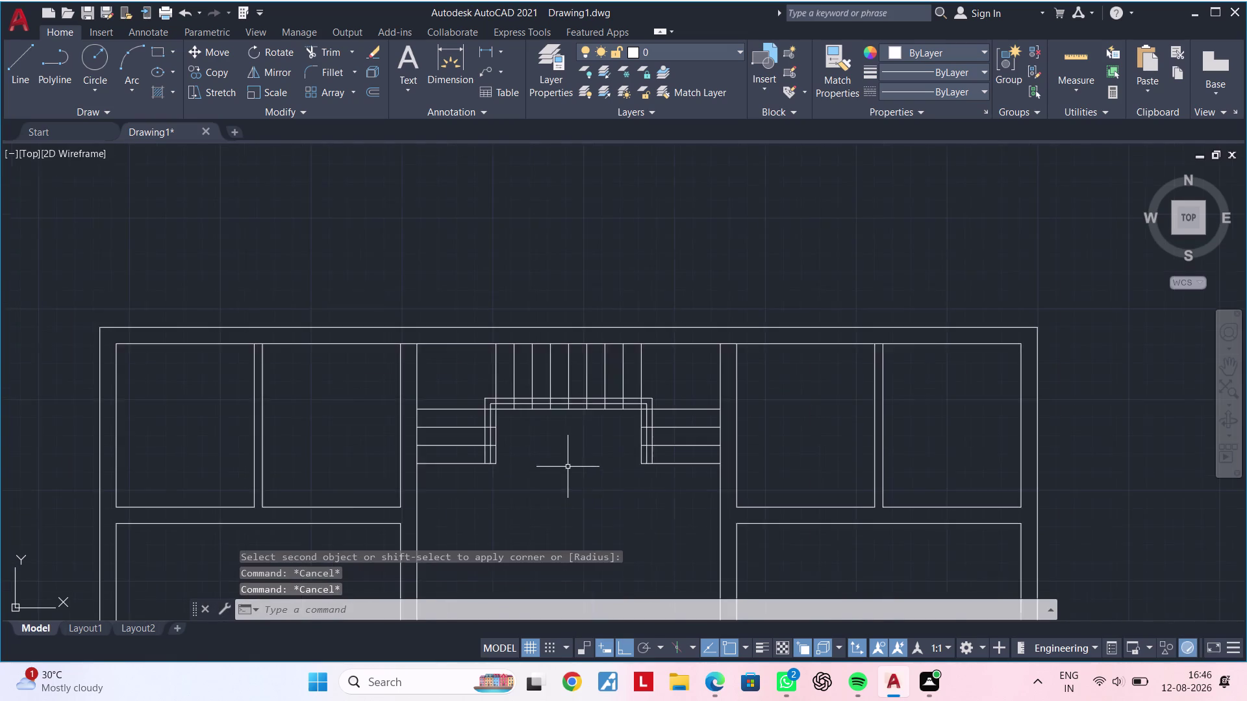
middle_drag(565, 465, 593, 419)
key(Escape)
key(Escape)
key(Escape)
key(Escape)
key(Escape)
key(Escape)
key(Escape)
key(Escape)
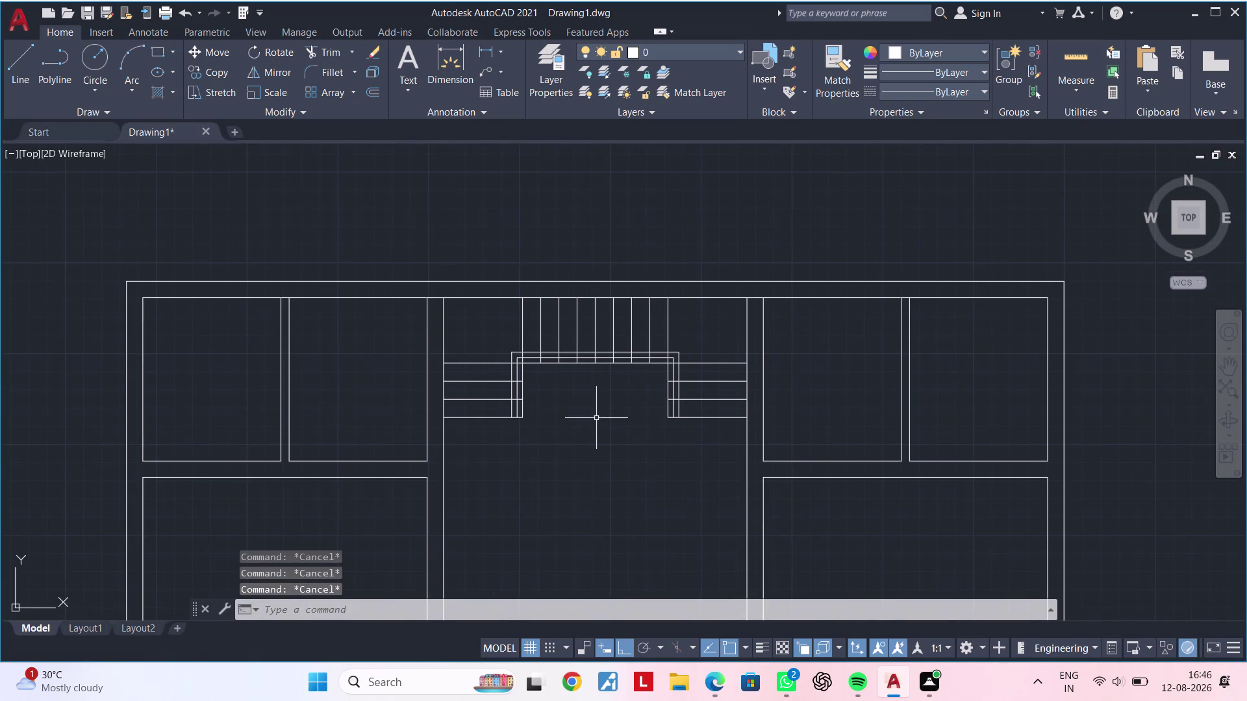
middle_drag(545, 441, 618, 398)
key(Escape)
key(Escape)
key(Escape)
middle_drag(623, 400, 564, 418)
key(Escape)
key(Escape)
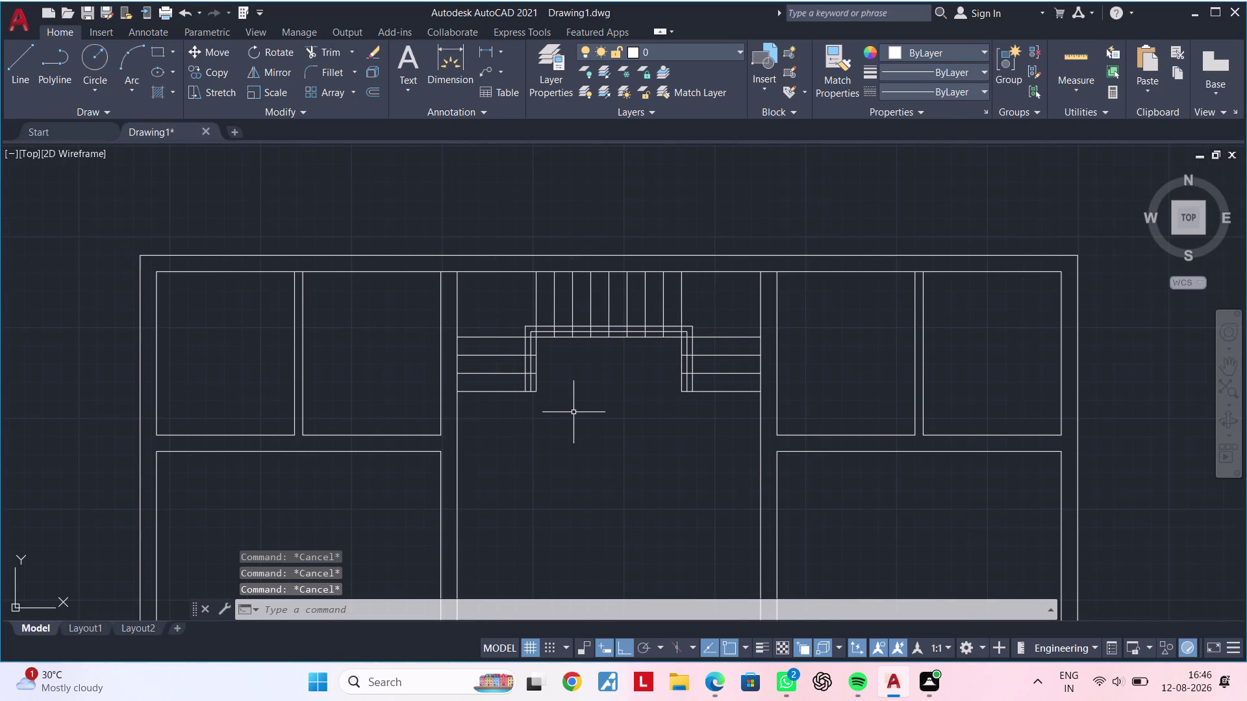
middle_drag(592, 414, 531, 415)
key(Escape)
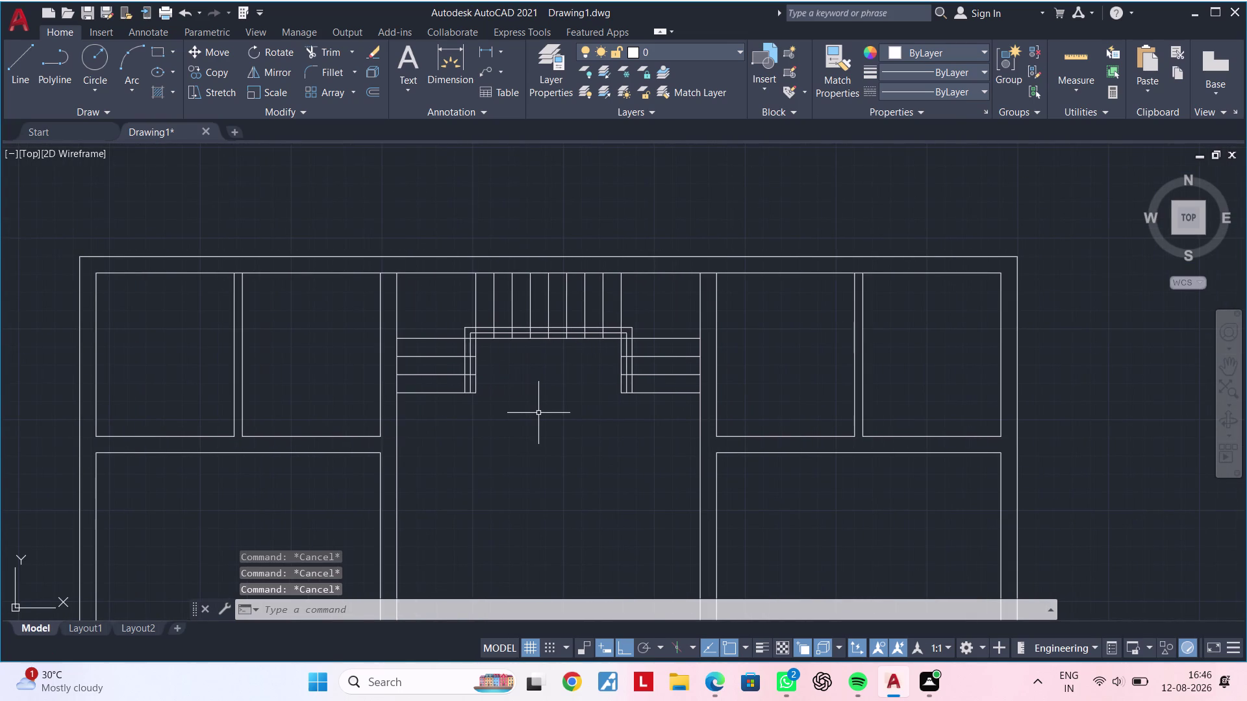
key(Escape)
key(Escape)
key(Escape)
key(Escape)
key(Escape)
middle_drag(567, 439, 537, 414)
key(Escape)
key(Escape)
key(Escape)
key(Escape)
key(Escape)
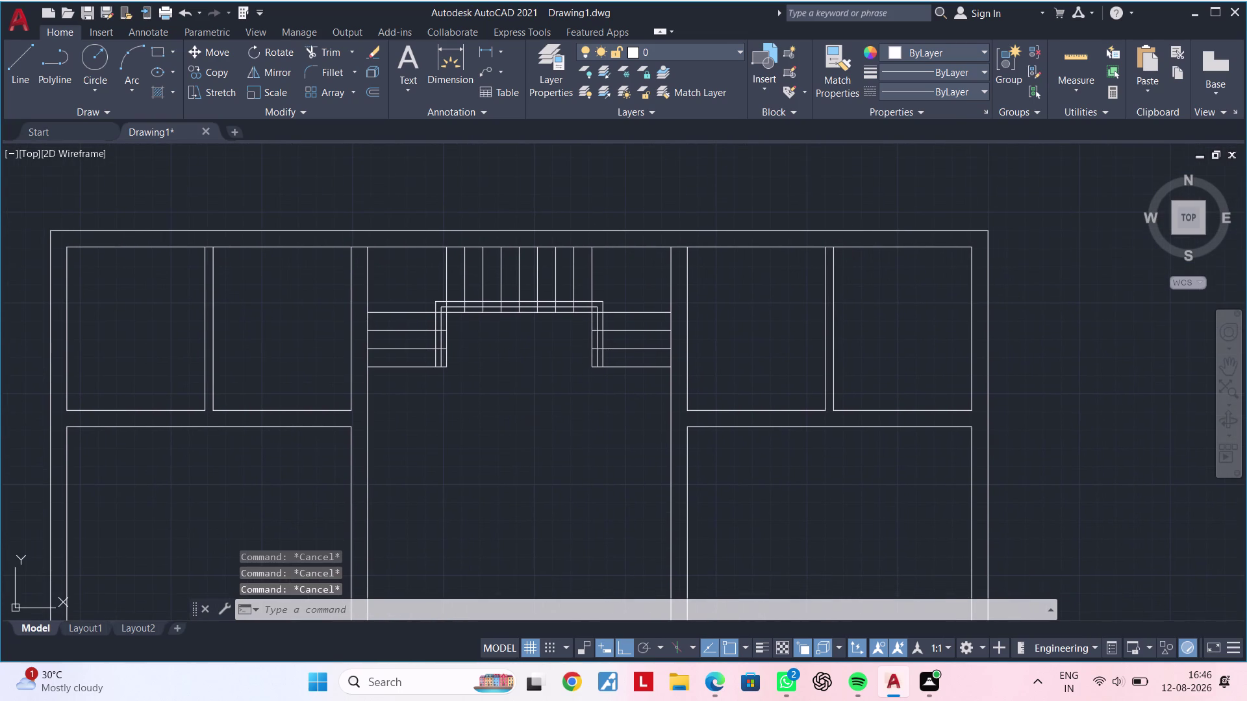
key(Escape)
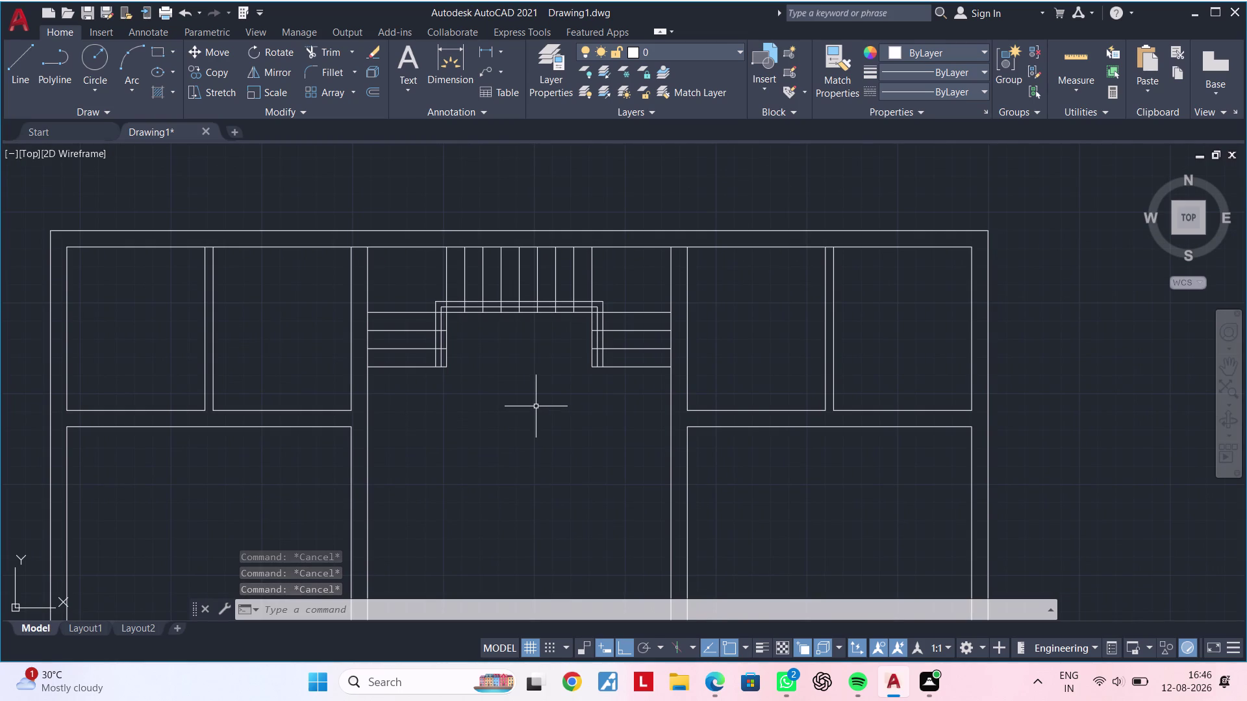
key(Escape)
key(Escape)
key(Escape)
key(Escape)
key(Escape)
key(Escape)
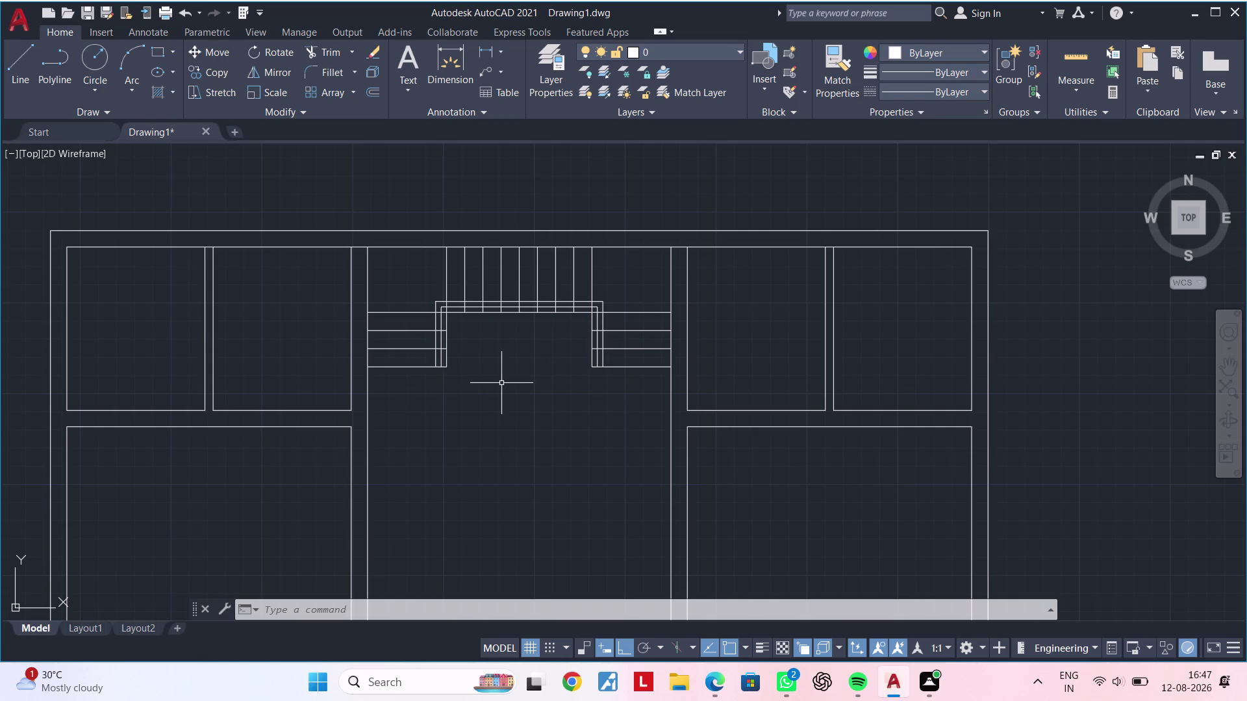
middle_drag(522, 384, 456, 409)
scroll(up, 3)
middle_drag(415, 408, 488, 393)
scroll(up, 3)
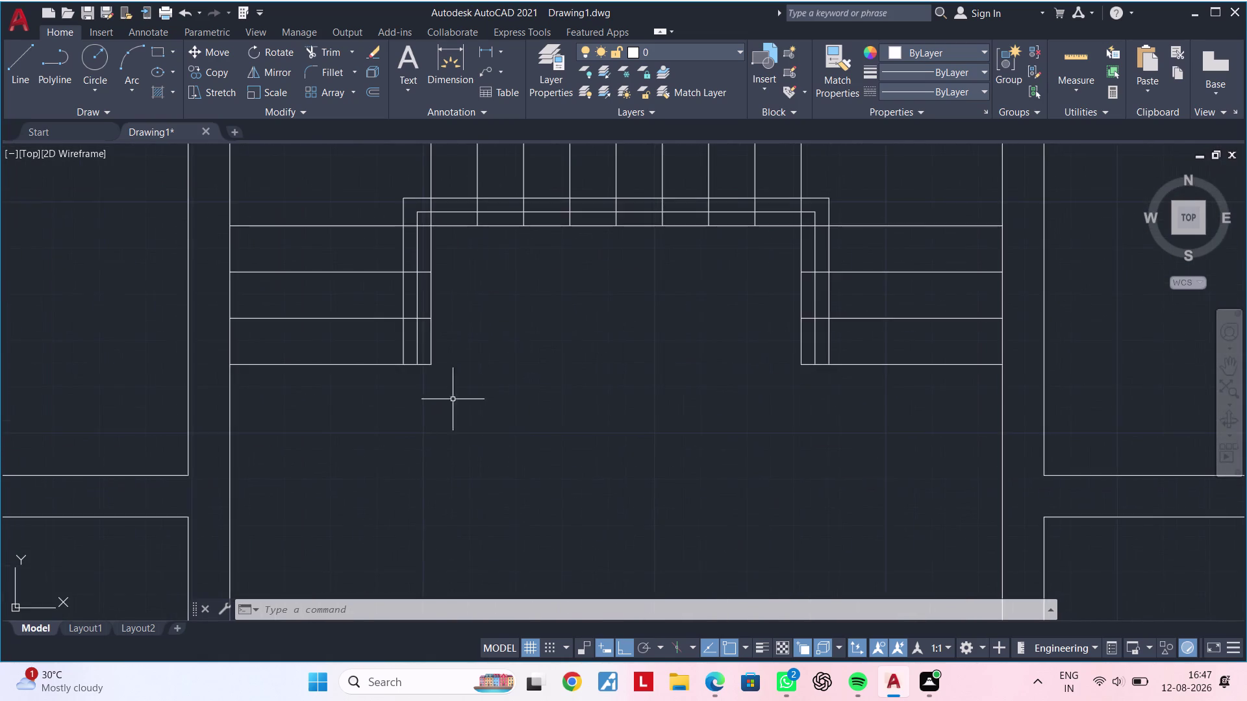
middle_drag(565, 407, 363, 414)
Delete the short right landing line and stretch the left one to the right wall.
click(689, 371)
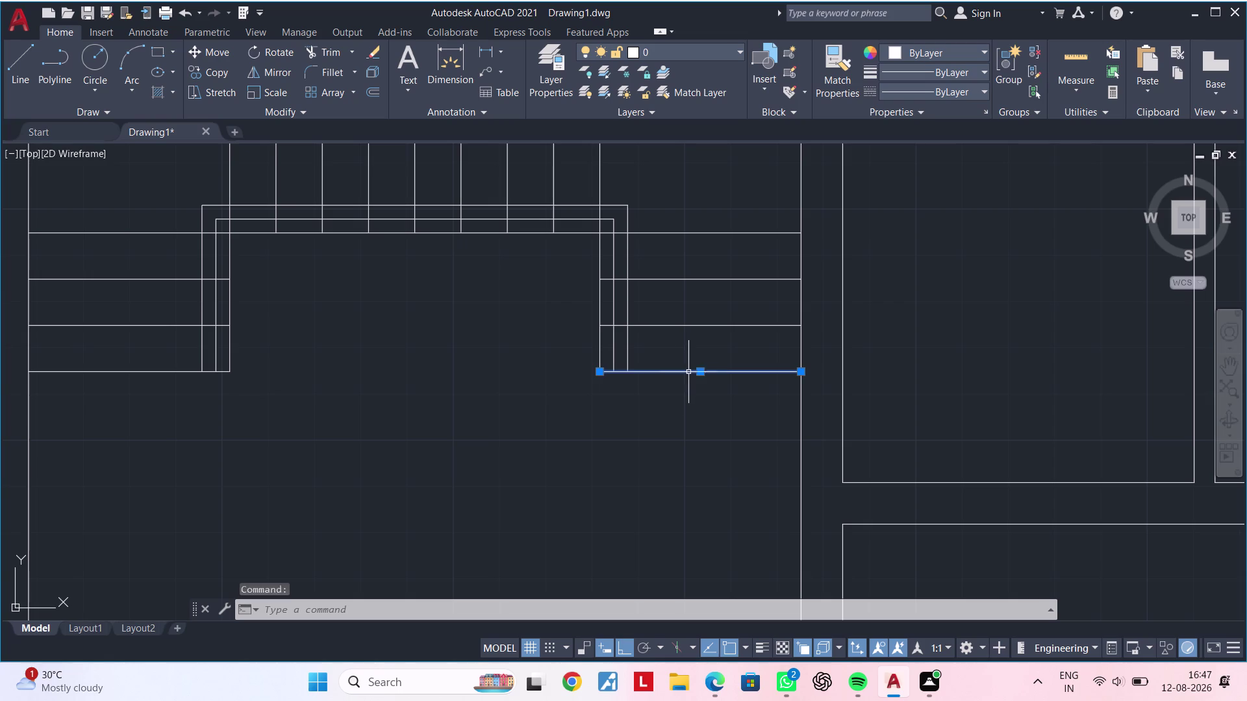
key(Delete)
middle_drag(515, 436, 686, 428)
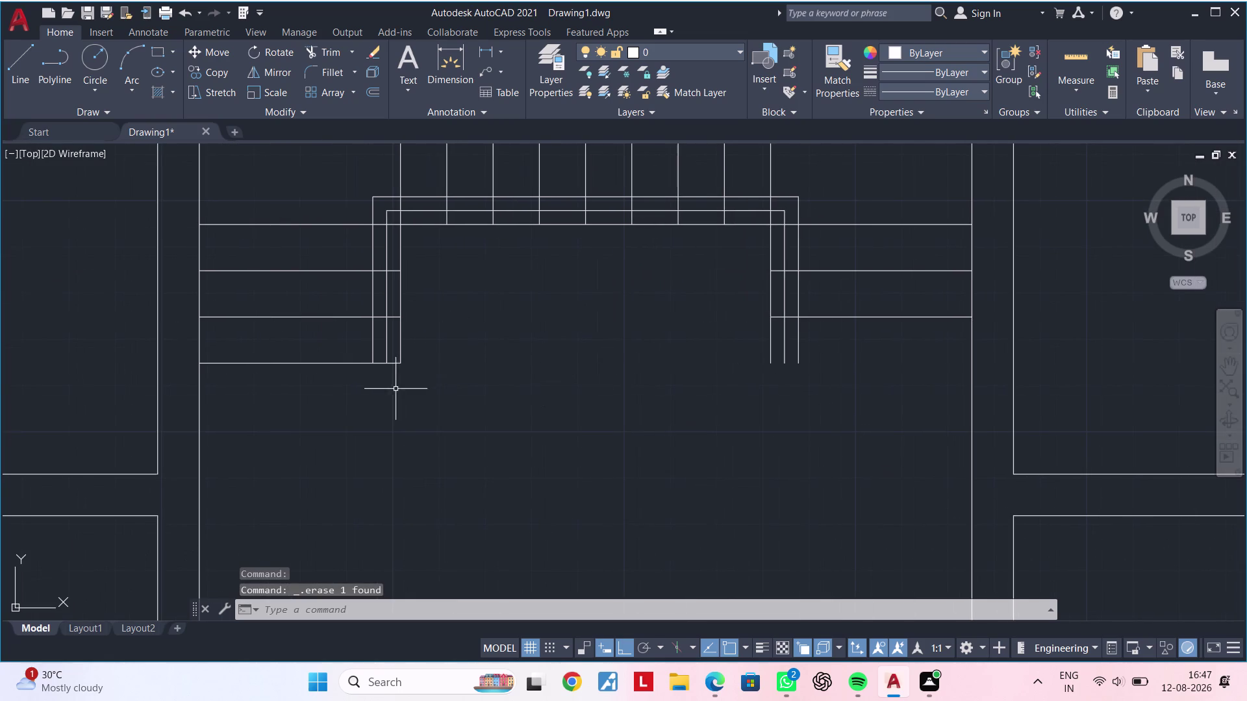
click(325, 364)
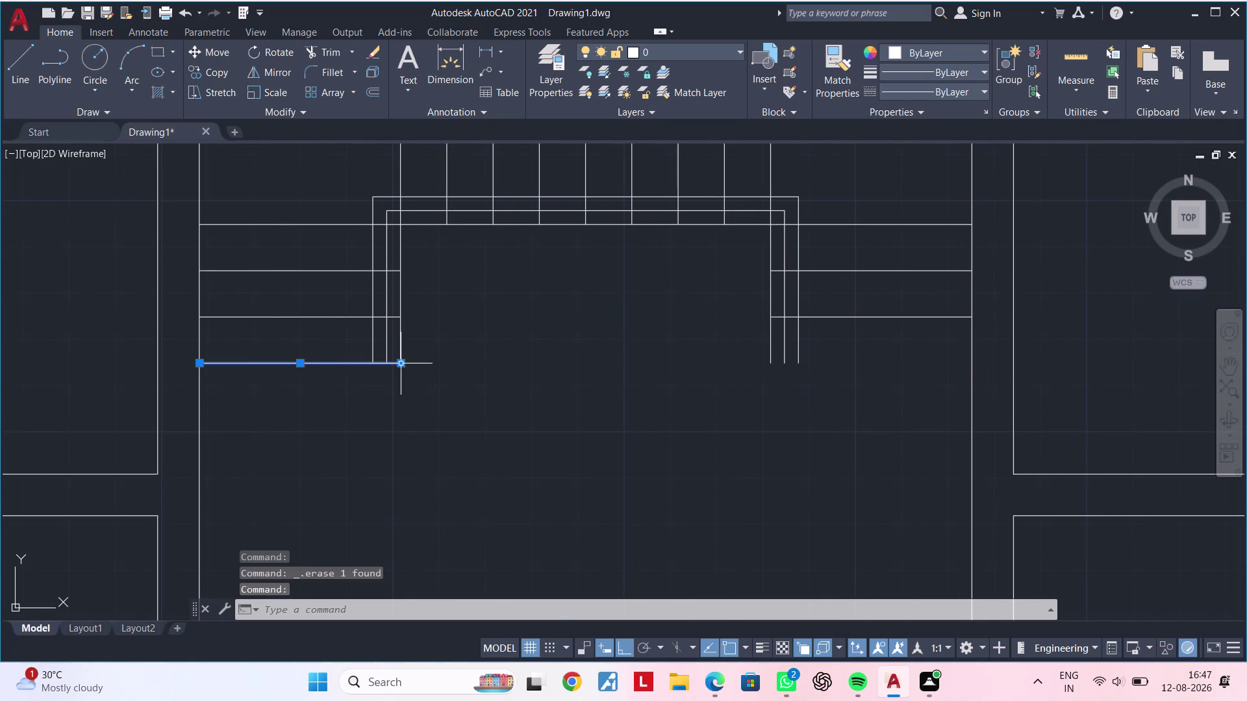
click(403, 364)
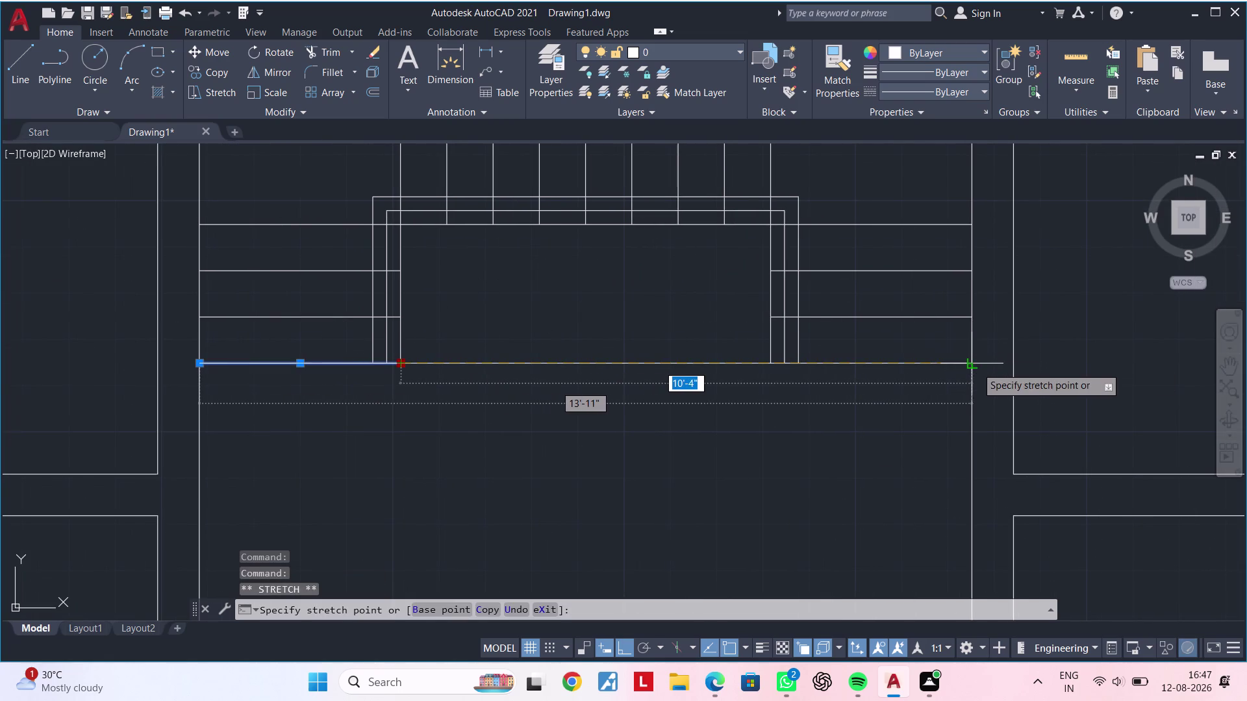
click(972, 367)
key(Escape)
scroll(down, 3)
key(Escape)
middle_drag(751, 426, 637, 422)
key(Escape)
key(Escape)
scroll(up, 3)
middle_drag(603, 408, 556, 419)
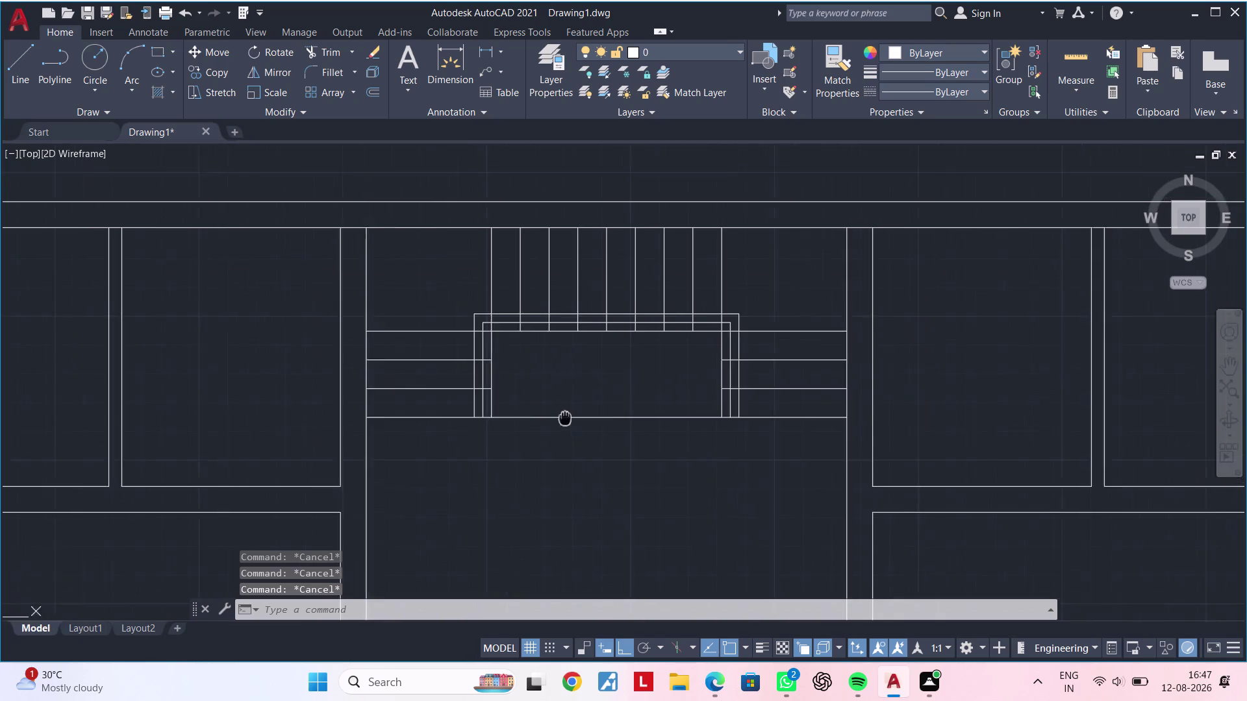
middle_drag(556, 420, 548, 420)
key(Escape)
key(Escape)
middle_drag(577, 427, 579, 387)
key(Escape)
key(Escape)
key(Escape)
key(Escape)
key(Escape)
key(Escape)
key(Escape)
key(Escape)
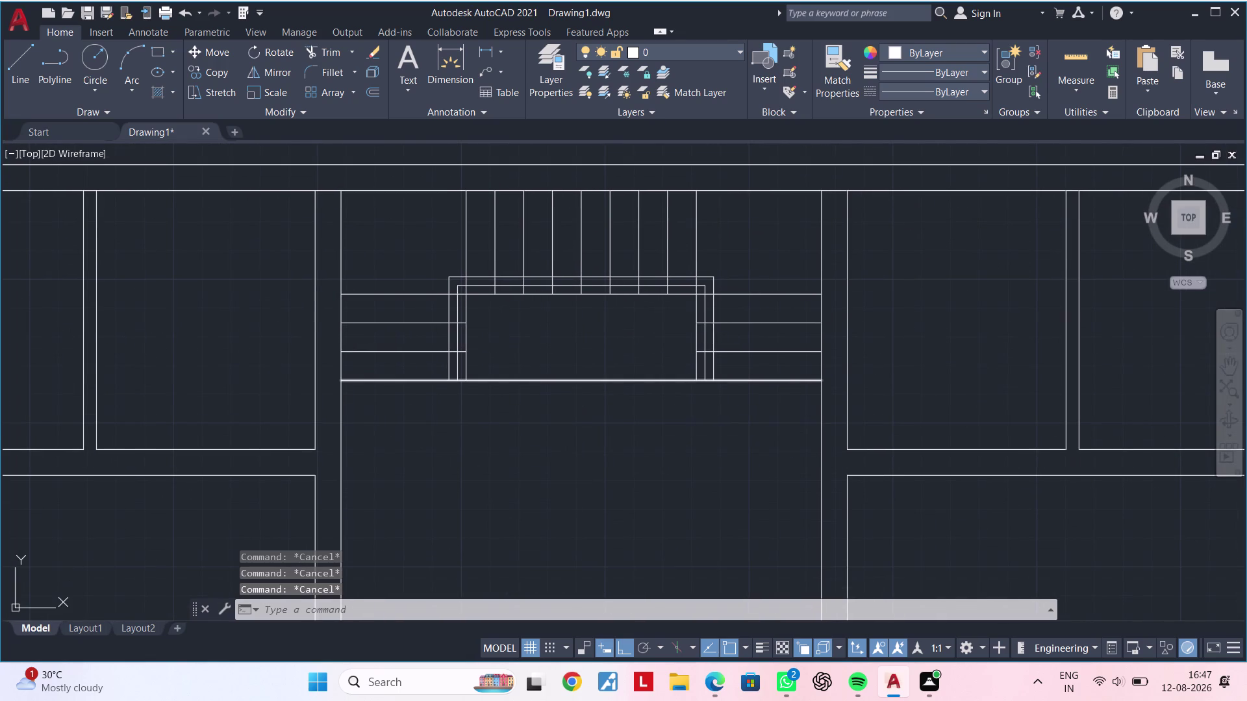
Offset the new wall-to-wall line 2" downward.
text(of)
key(space)
key(Escape)
key(Escape)
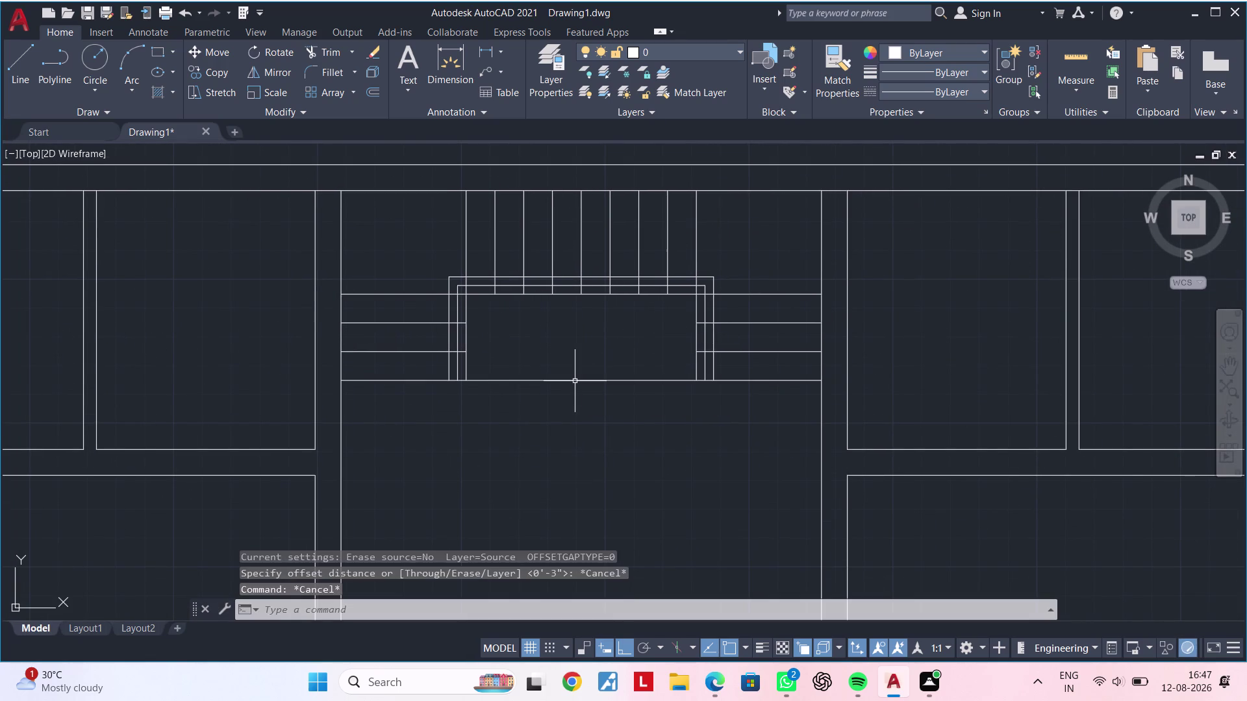
text(of)
key(space)
text(2)
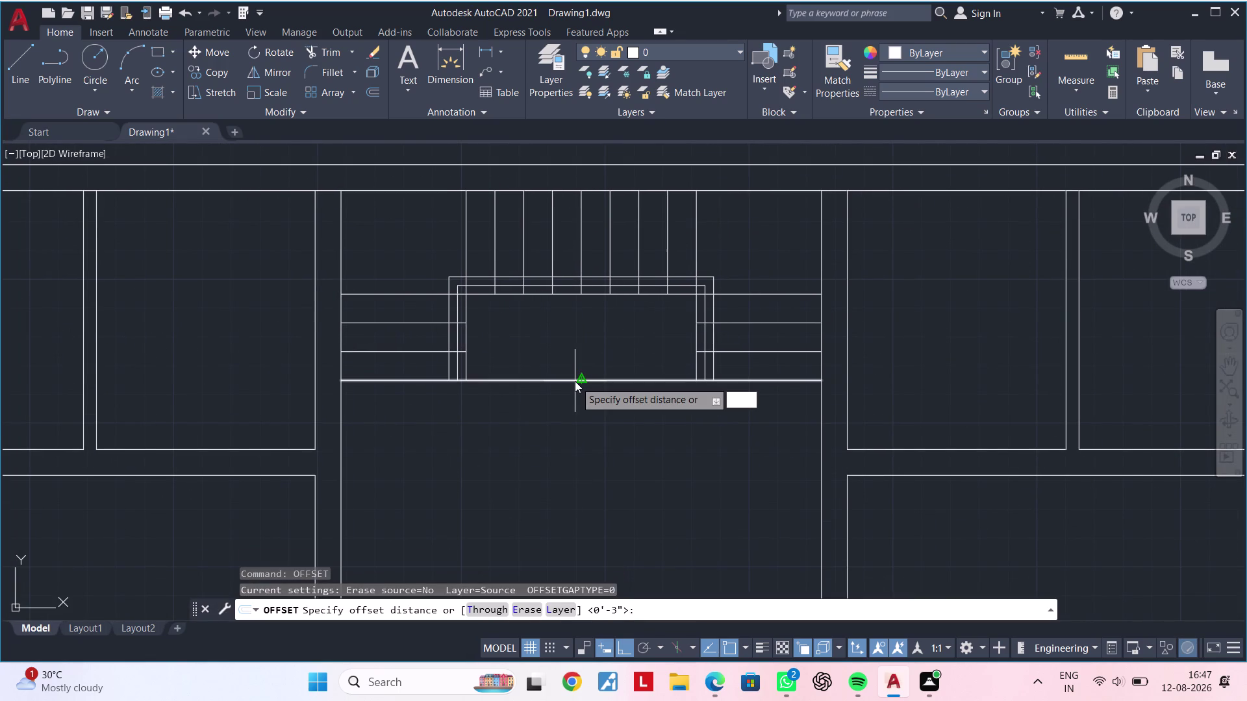
text(")
key(Return)
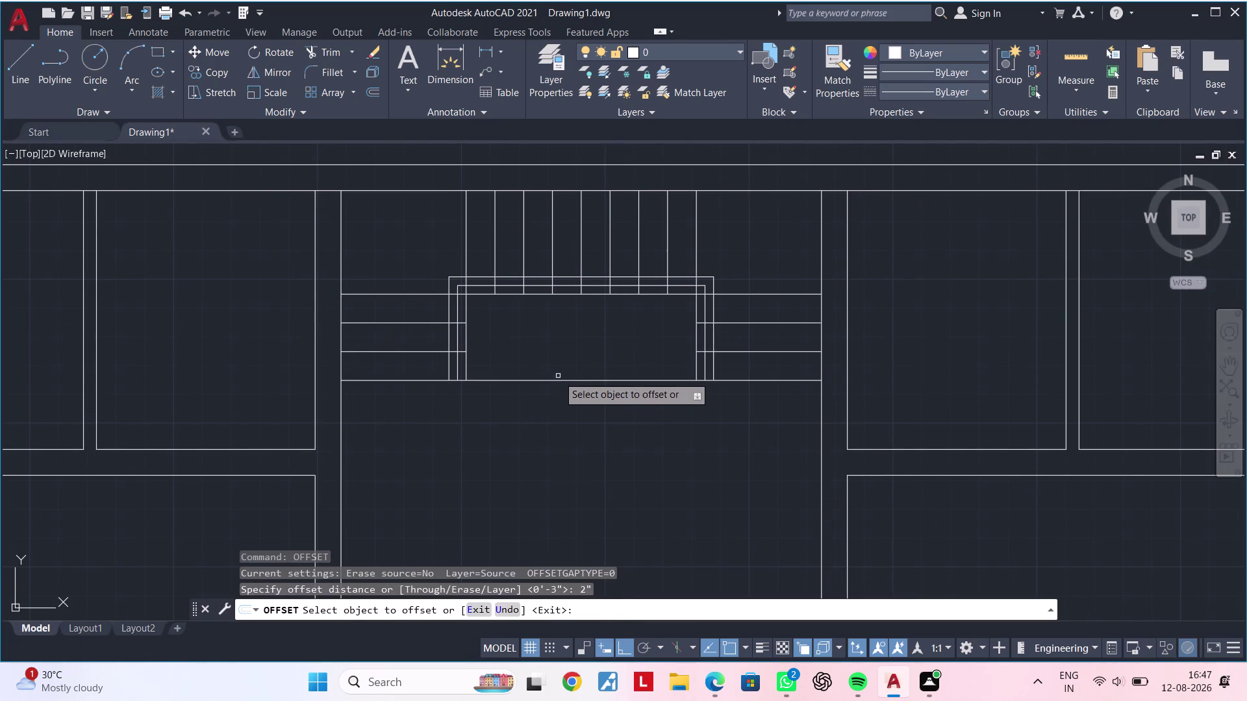
click(558, 380)
click(560, 400)
key(Escape)
key(Escape)
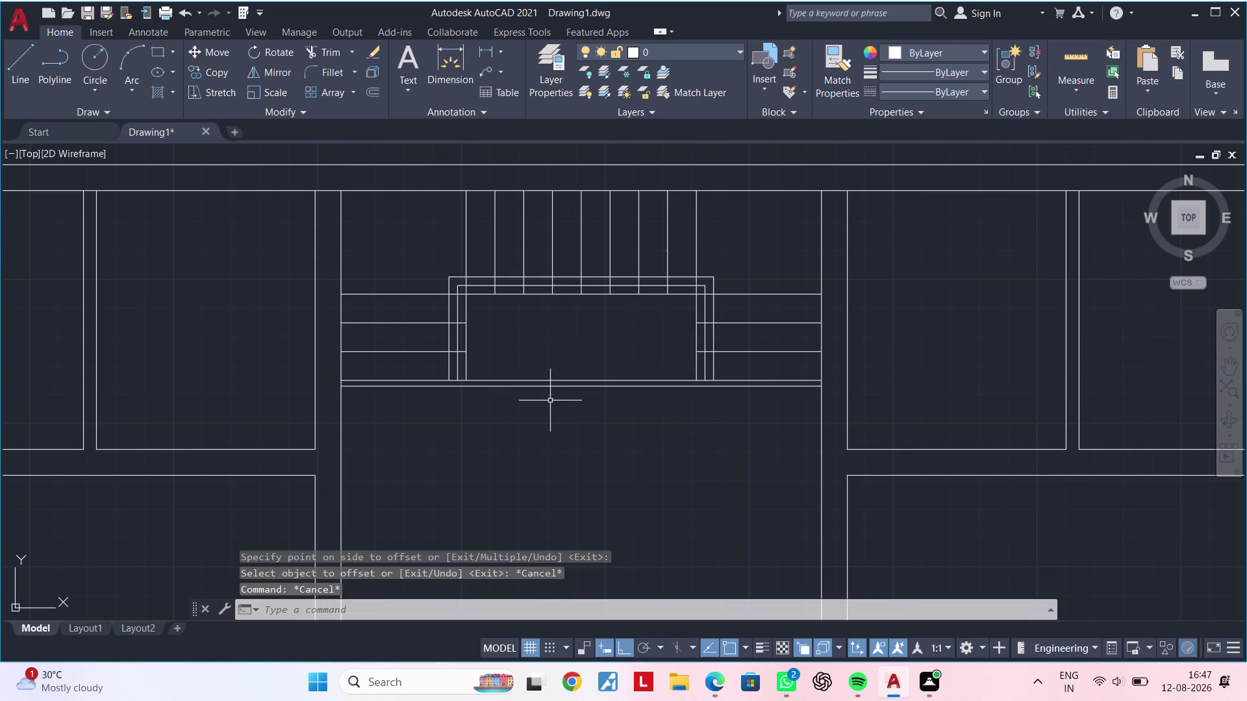
key(Escape)
key(Escape)
key(Escape)
key(Escape)
key(Escape)
key(Escape)
key(Escape)
key(Escape)
key(Escape)
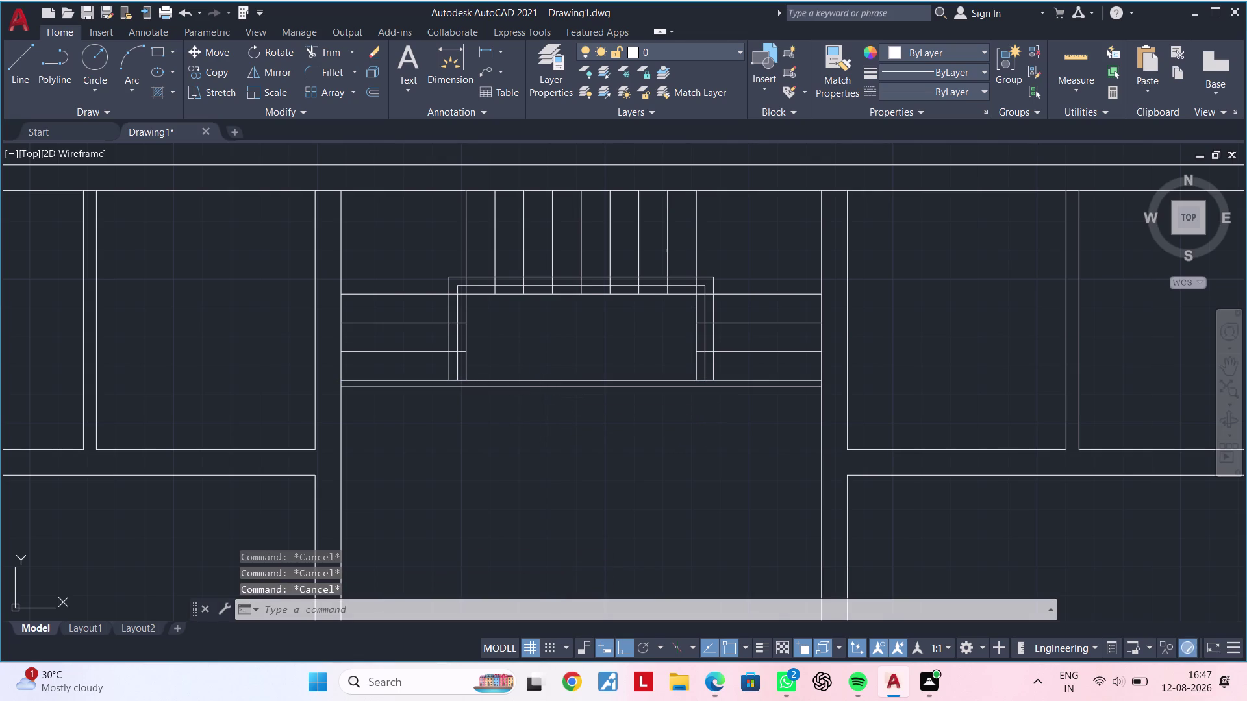
key(Escape)
scroll(up, 3)
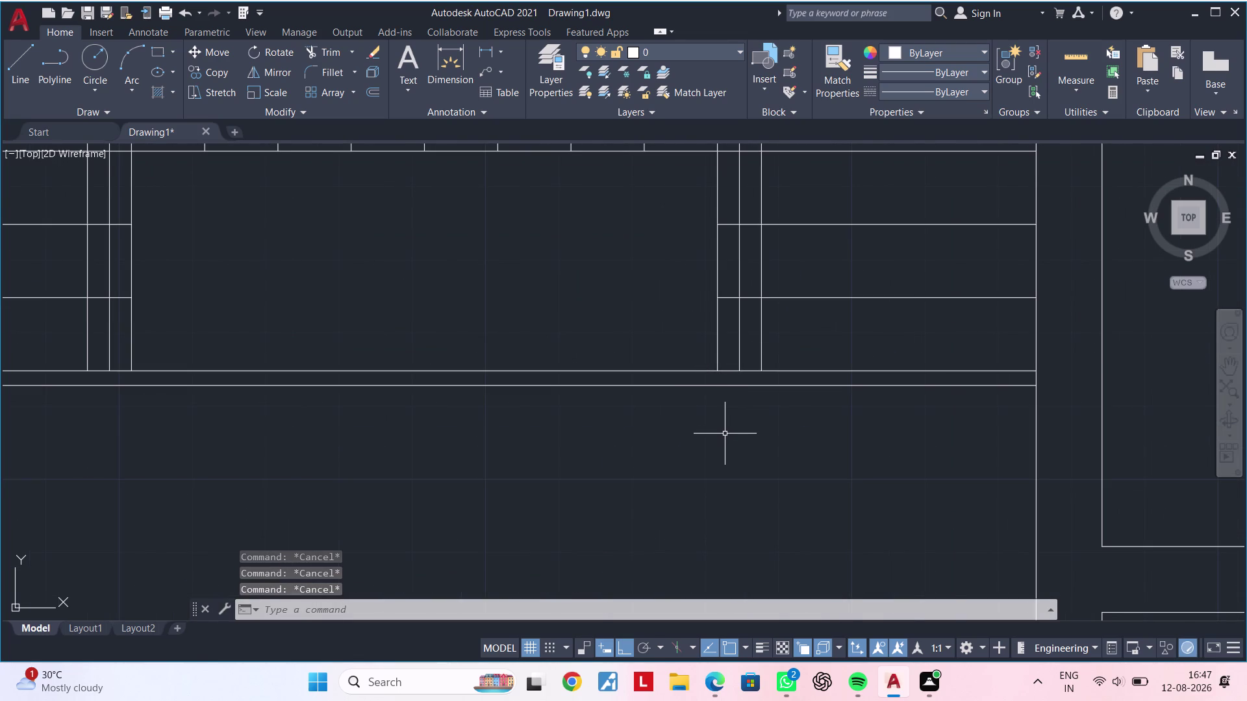
Zoom in and grip-stretch the middle vertical railing line down to the lower line.
scroll(up, 3)
middle_drag(738, 419, 707, 444)
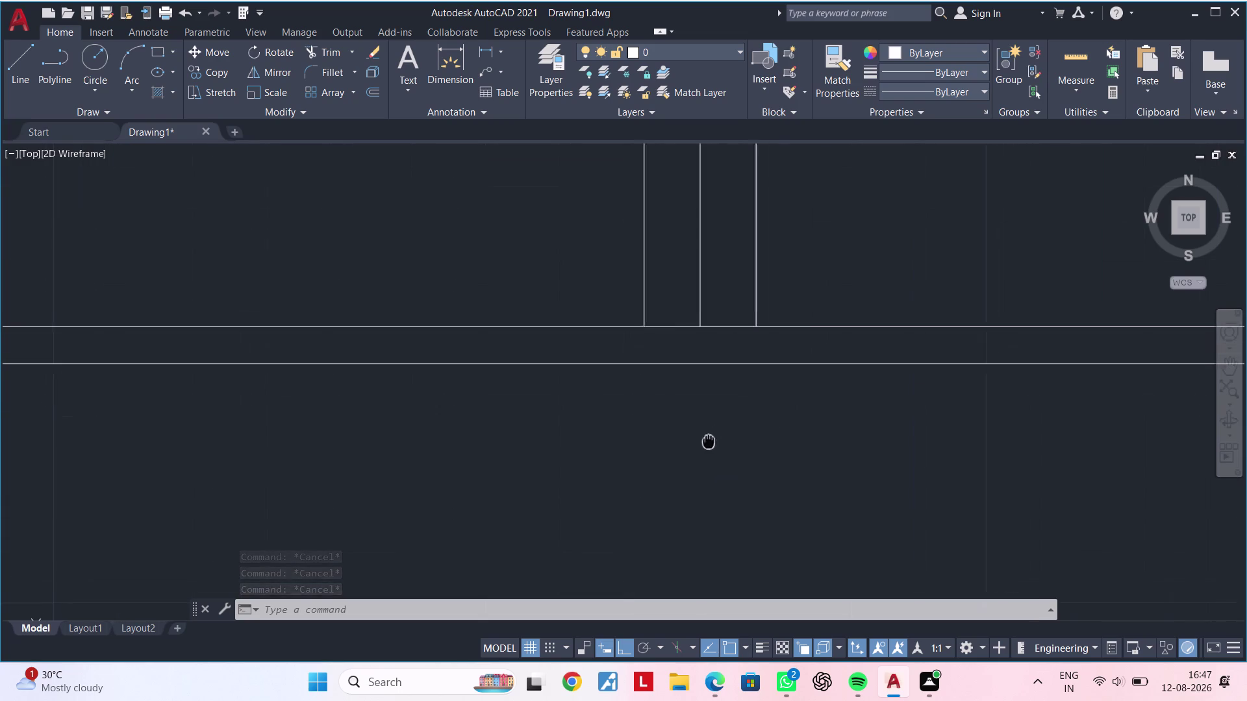
middle_drag(707, 444, 705, 445)
key(Escape)
key(Escape)
key(Escape)
click(696, 321)
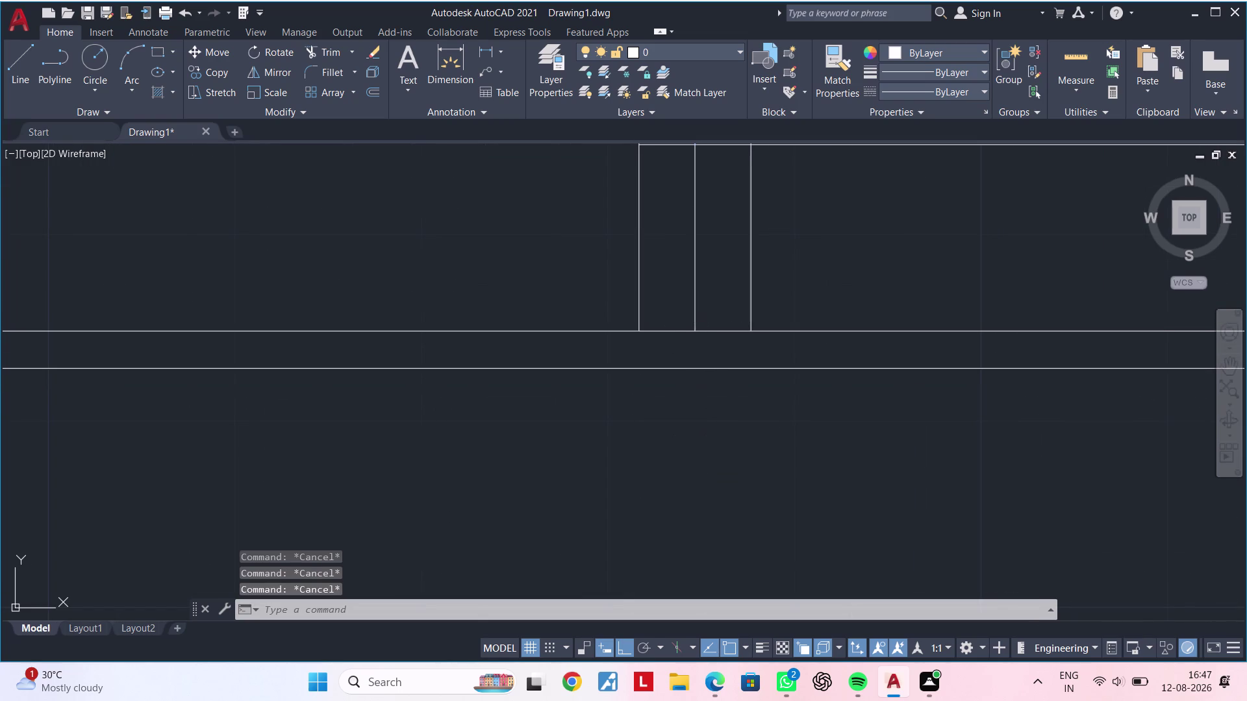
click(698, 331)
click(698, 364)
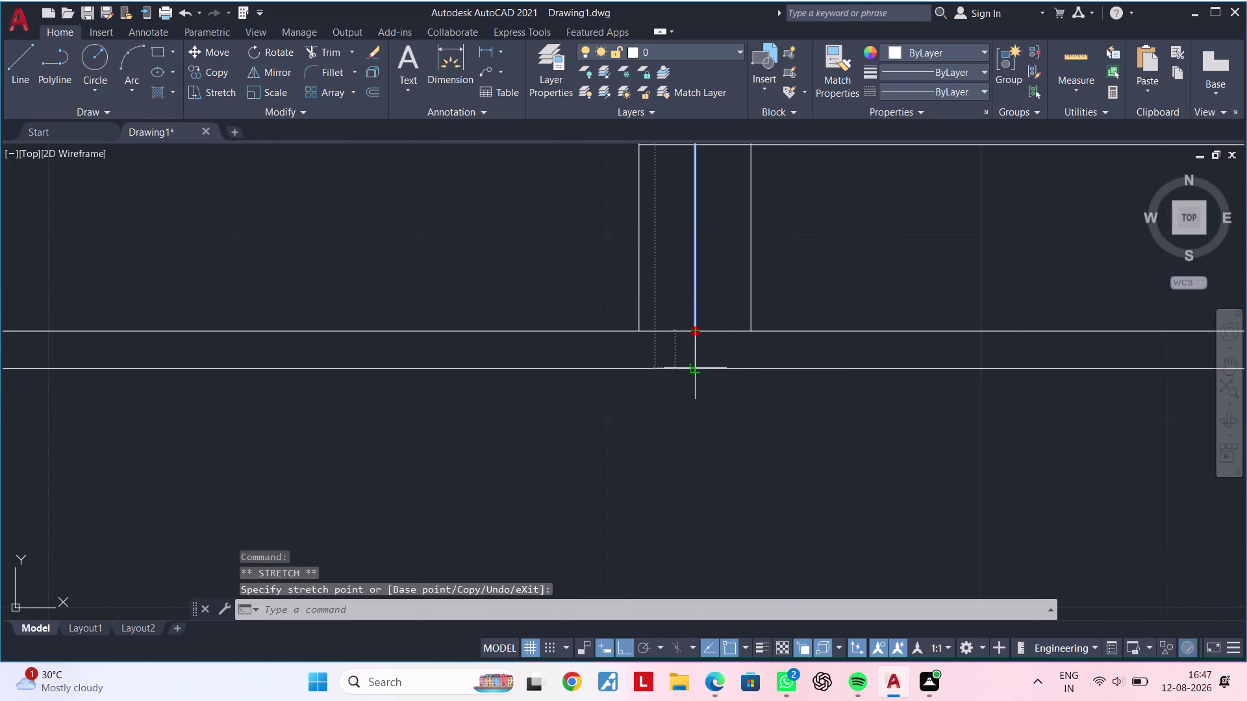
key(Escape)
key(Escape)
Trim the overhanging line segment past the railing.
key(t)
key(r)
key(space)
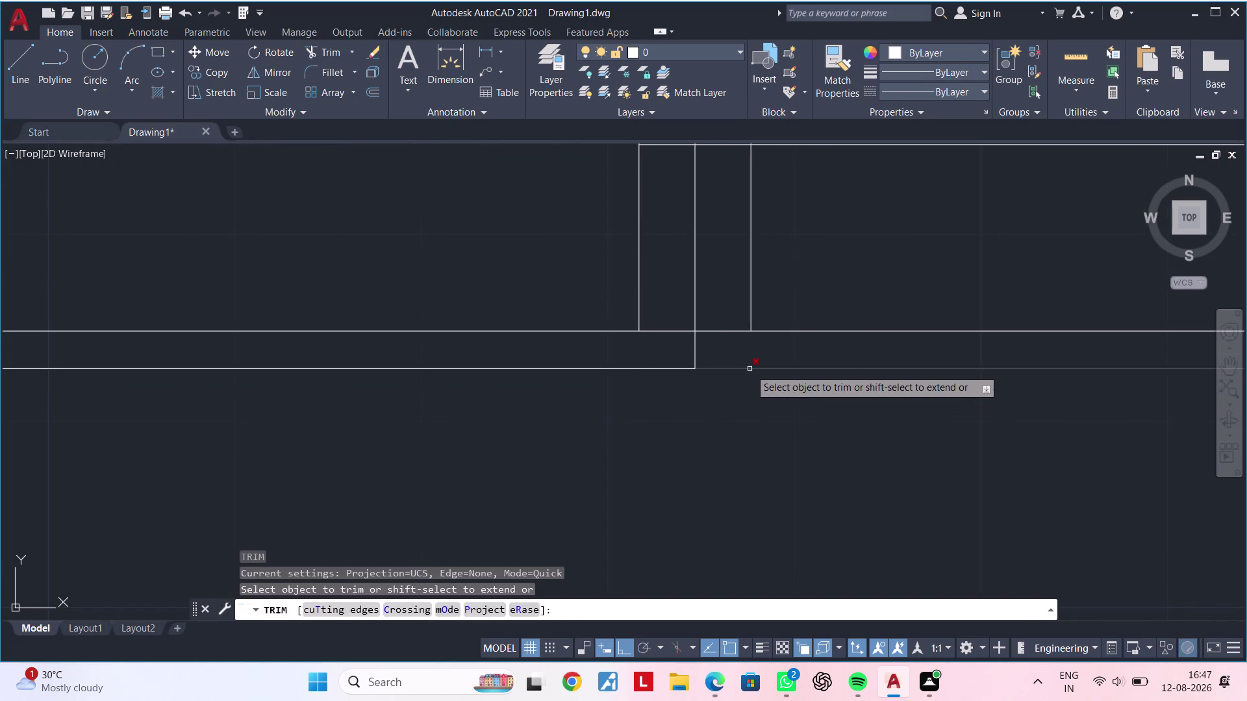
click(749, 369)
key(Escape)
scroll(down, 3)
middle_drag(610, 446, 711, 433)
key(Escape)
key(Escape)
key(Escape)
key(Escape)
key(Escape)
key(Escape)
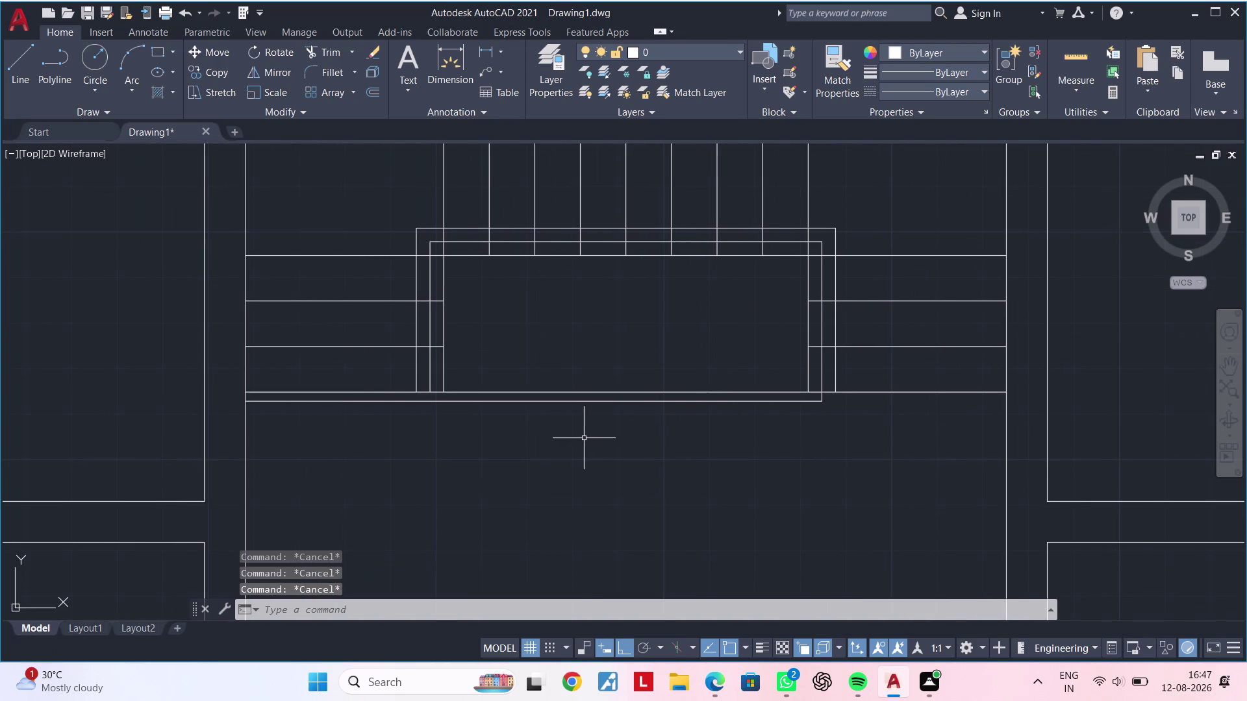
key(Escape)
key(Escape)
key(Escape)
key(Escape)
key(Escape)
key(Escape)
key(Escape)
key(Escape)
key(Escape)
key(Escape)
key(Escape)
key(Escape)
key(Escape)
key(Escape)
key(Escape)
key(Escape)
key(Escape)
key(Escape)
key(Escape)
key(Escape)
key(Escape)
key(Escape)
key(Escape)
scroll(down, 3)
middle_drag(640, 445, 569, 441)
key(Escape)
key(Escape)
key(Escape)
key(Escape)
key(Escape)
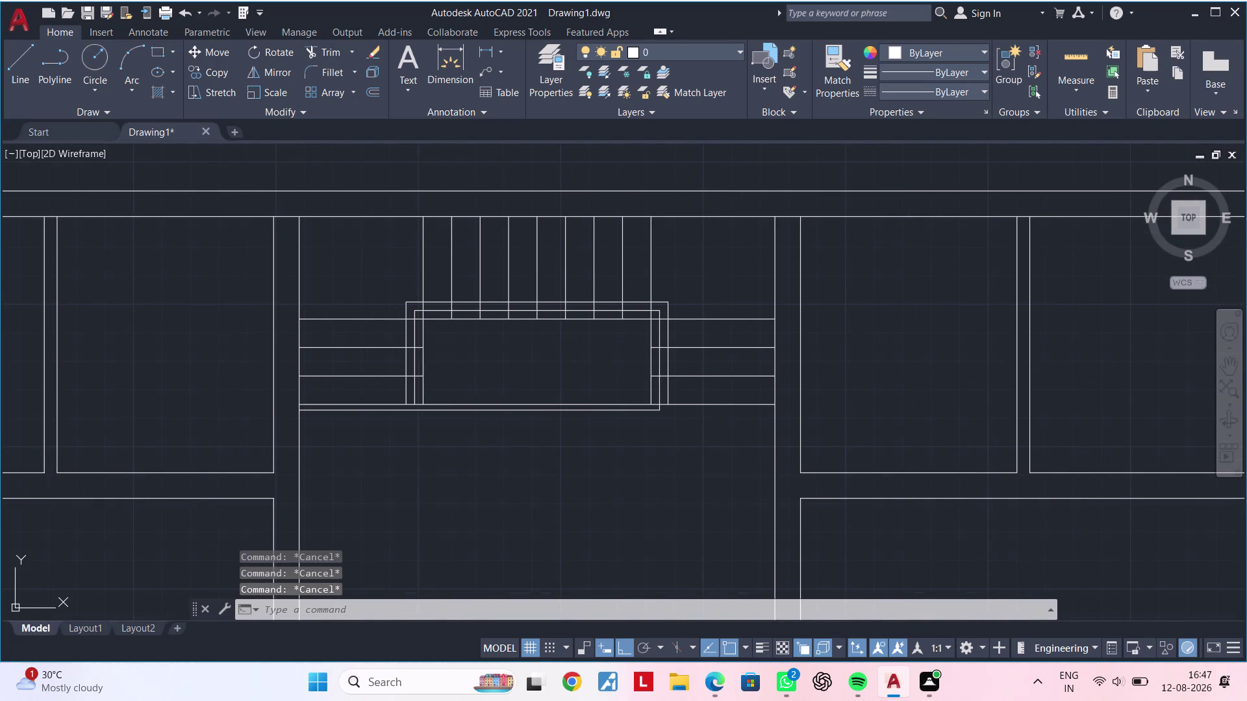
scroll(up, 3)
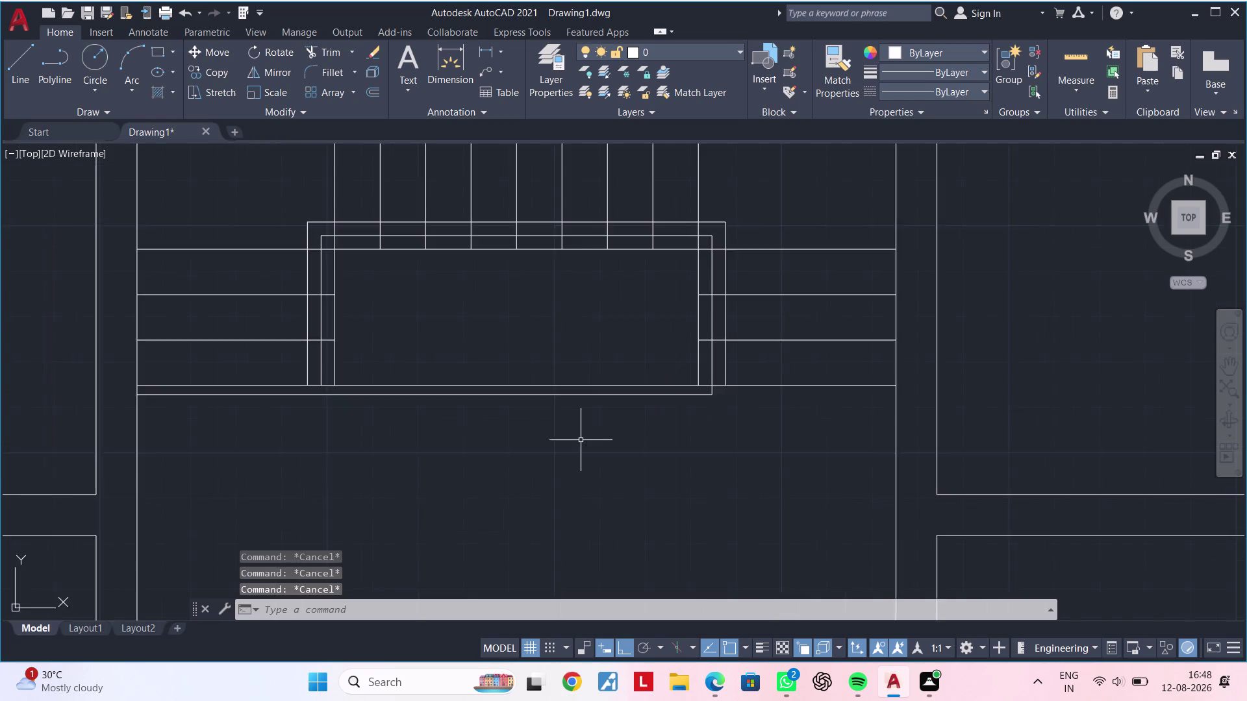
Draw a diagonal line from the landing's upper-right corner to the top wall corner.
middle_drag(580, 449, 503, 529)
middle_drag(696, 293, 663, 337)
key(l)
key(space)
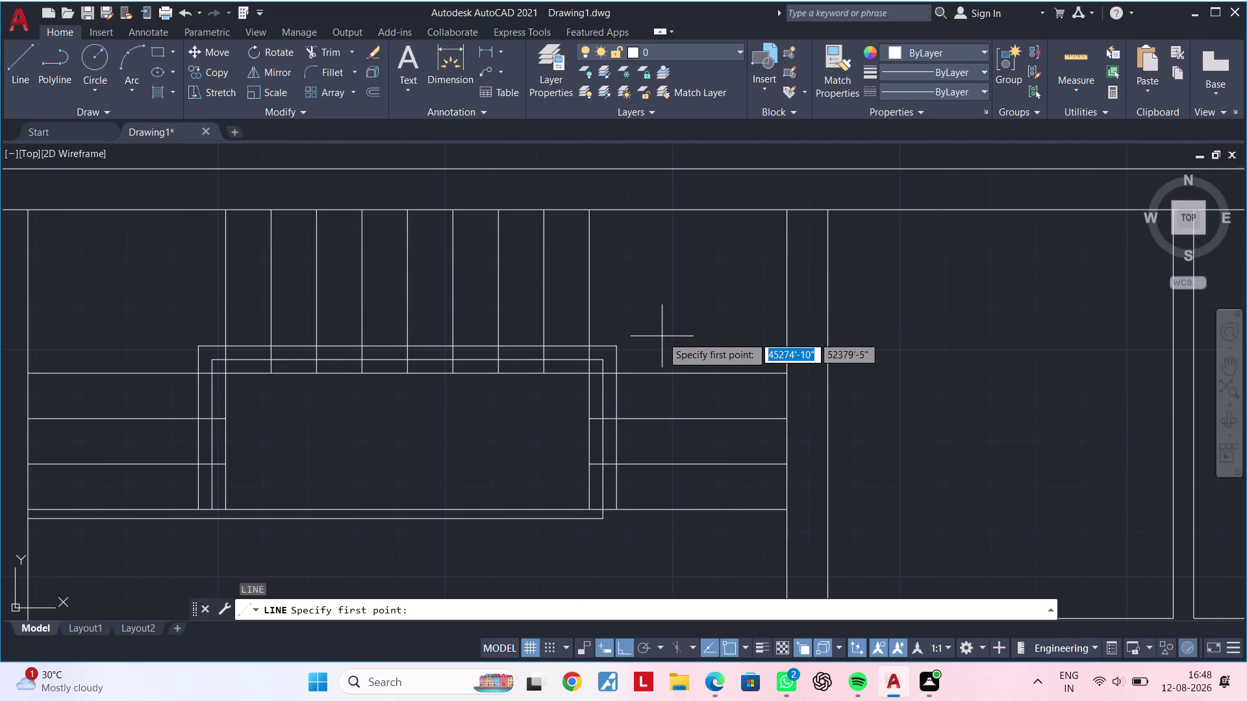
click(589, 374)
middle_drag(692, 291, 619, 354)
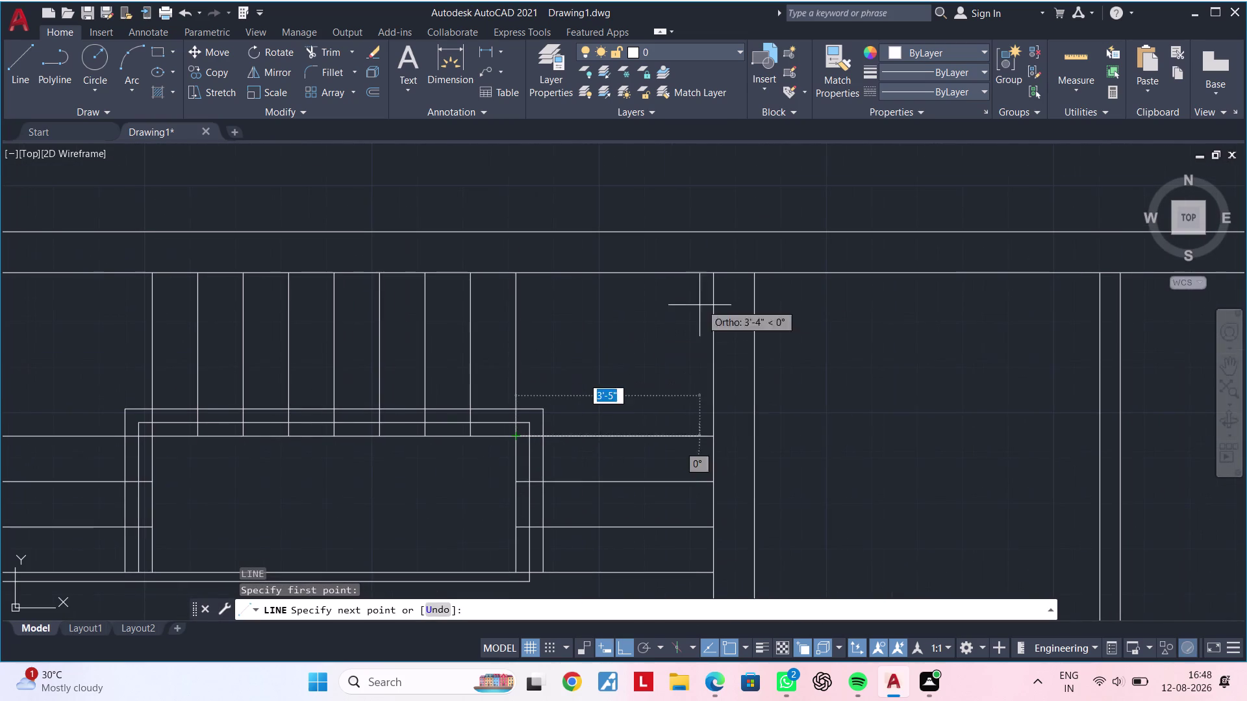
click(715, 279)
scroll(down, 3)
middle_drag(675, 373, 807, 364)
key(Escape)
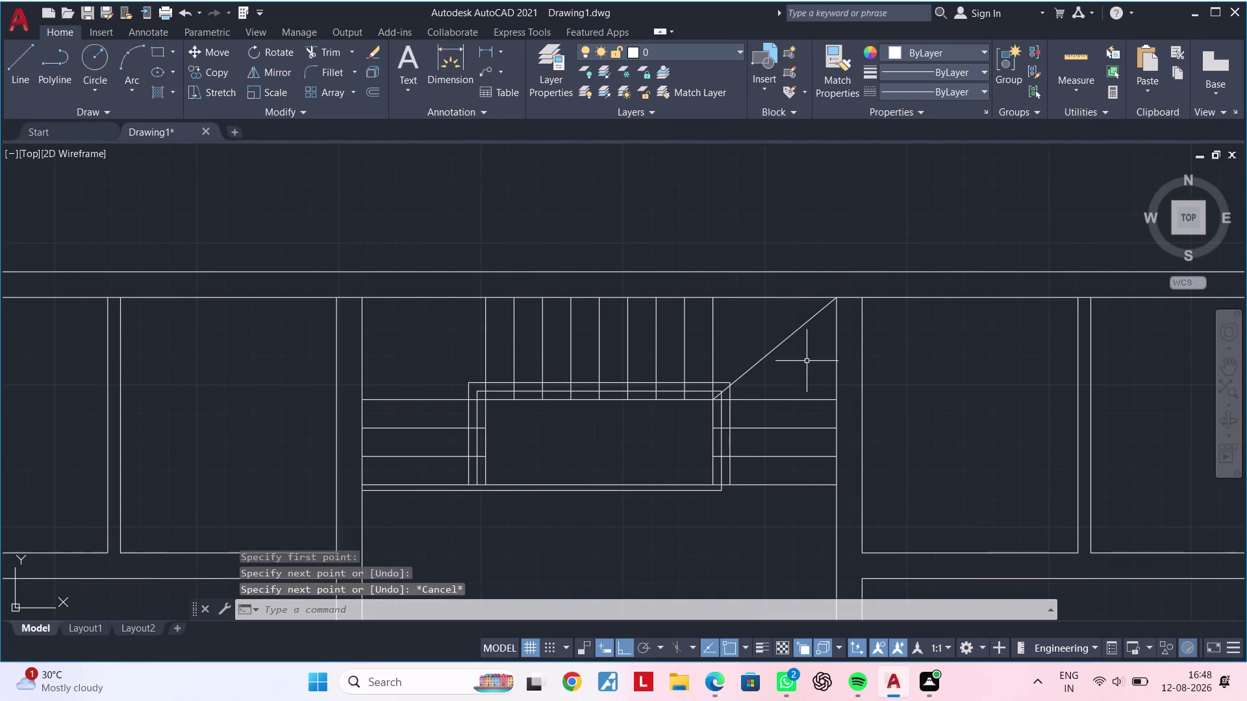
Draw a line from the landing's upper-left corner out toward the top wall.
key(Escape)
key(Escape)
middle_drag(697, 348, 782, 340)
key(space)
scroll(up, 3)
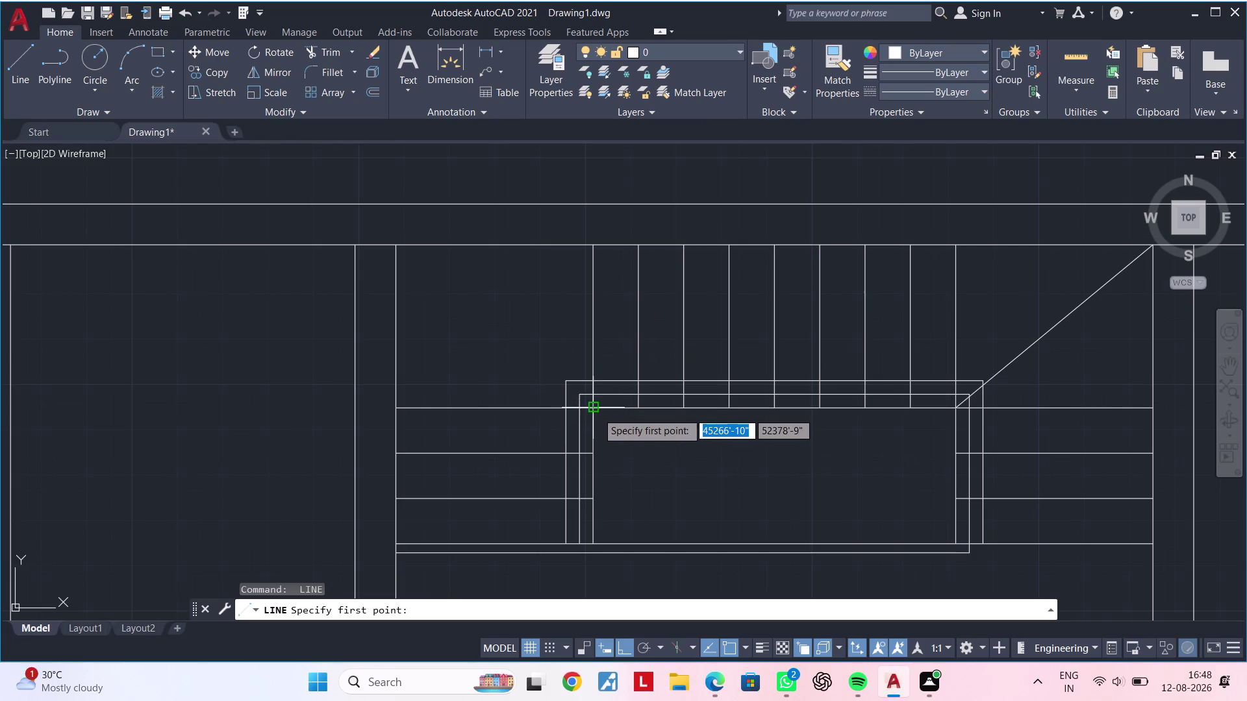
click(597, 412)
click(400, 250)
key(Escape)
key(Escape)
Clear any active command and zoom in to centre the stair landing in view.
scroll(down, 3)
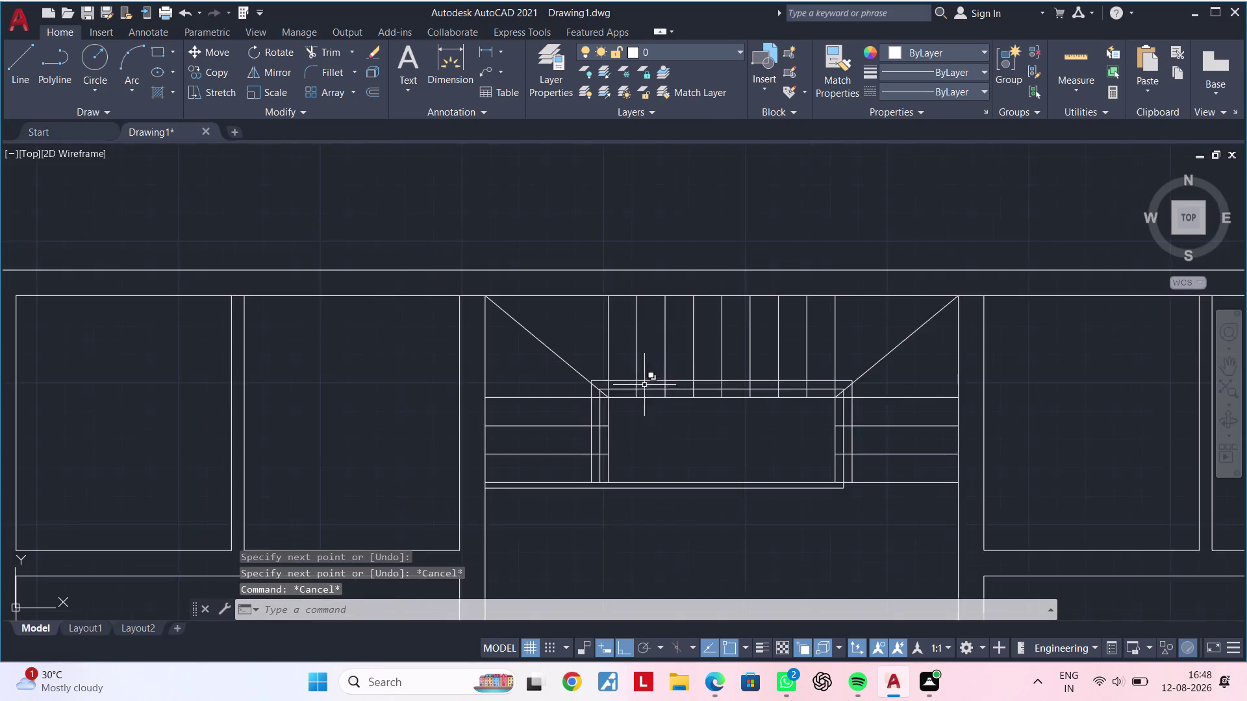
middle_drag(648, 389, 575, 269)
key(Escape)
key(Escape)
key(Escape)
key(Escape)
key(Escape)
key(Escape)
key(Escape)
key(Escape)
key(Escape)
key(Escape)
key(Escape)
key(Escape)
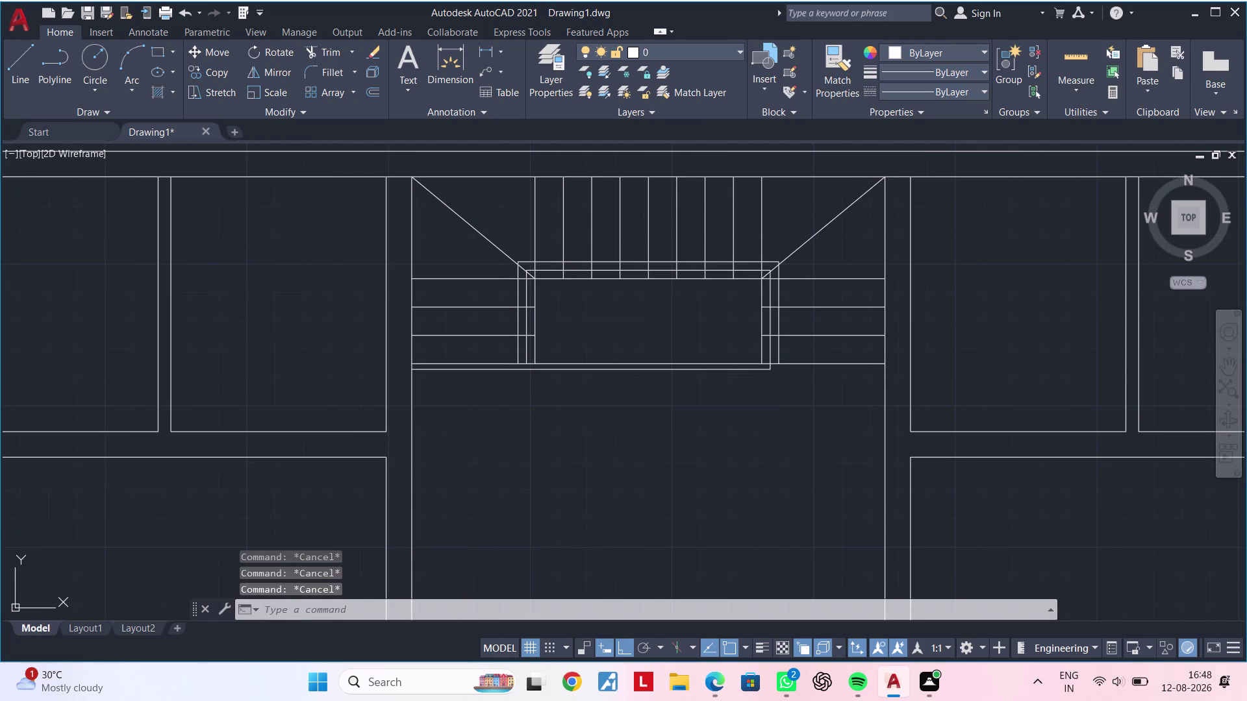
key(Escape)
key(Escape)
key(Escape)
key(Escape)
middle_drag(590, 315, 535, 328)
key(Escape)
scroll(up, 3)
middle_drag(515, 320, 485, 325)
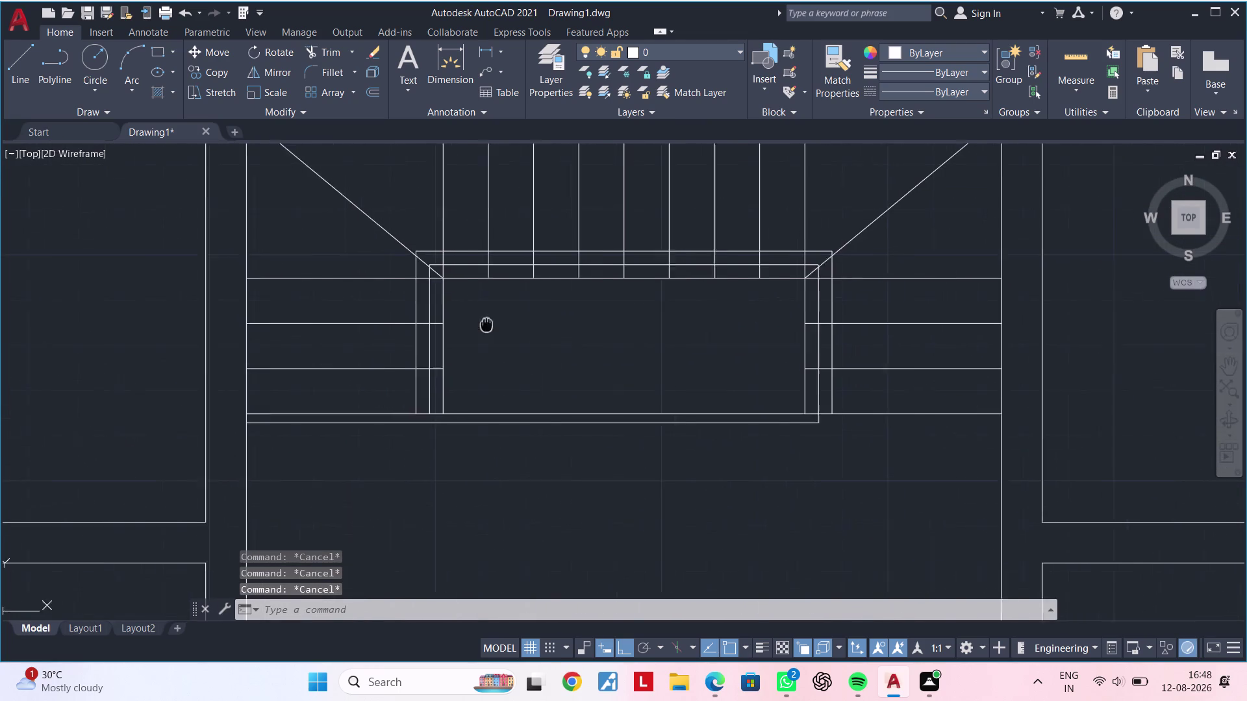
middle_drag(485, 325, 477, 326)
key(Escape)
key(Escape)
key(Escape)
key(Escape)
Draw a diagonal across the landing from top-left to bottom-right corner.
key(Escape)
key(Escape)
key(l)
key(space)
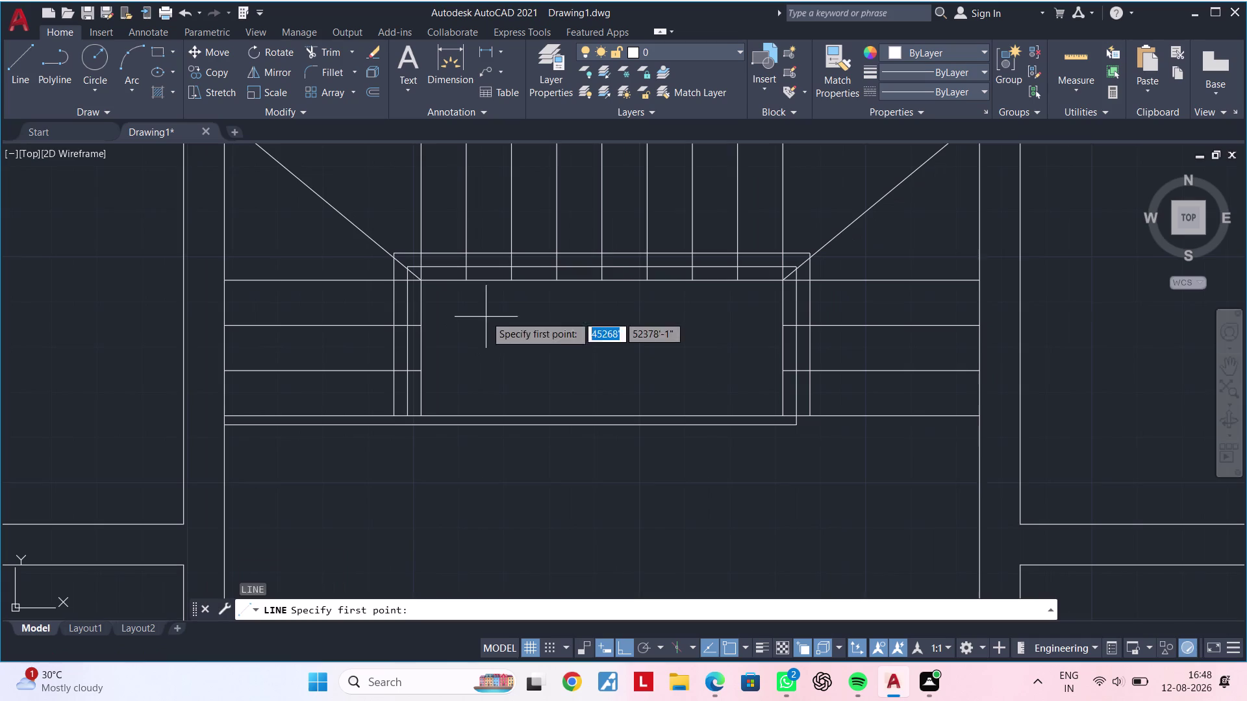
click(424, 284)
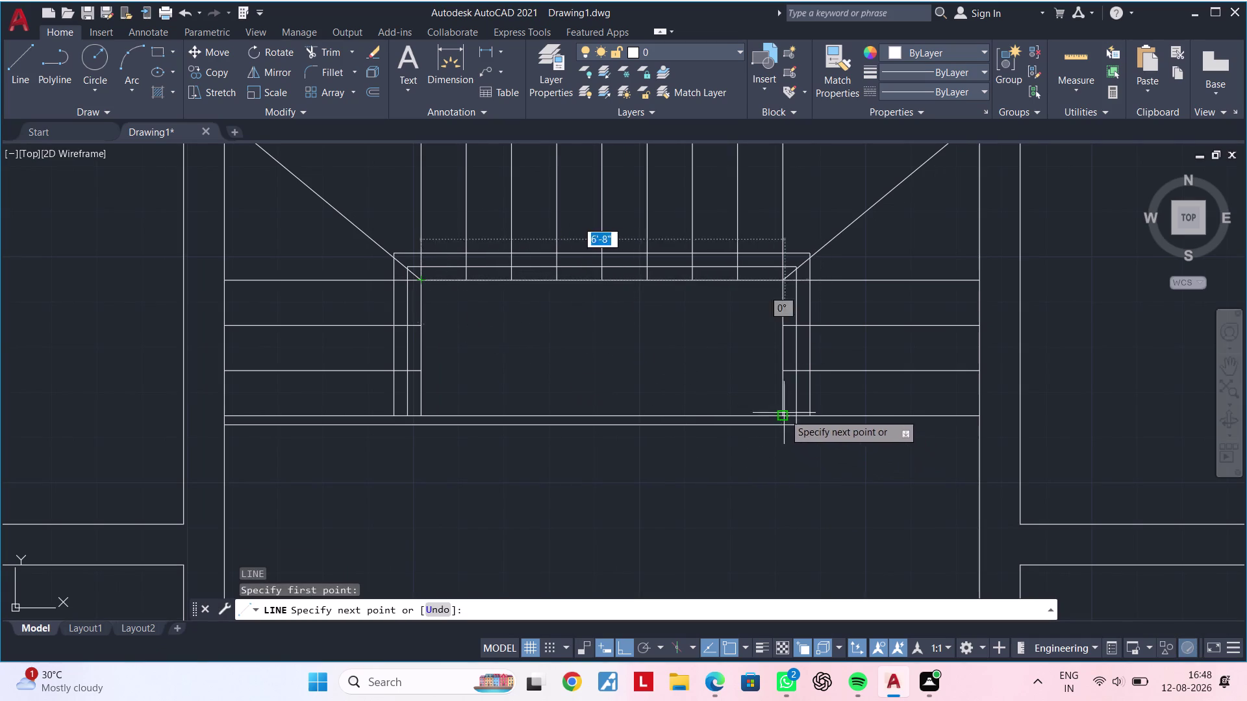
click(783, 413)
key(space)
Draw the second diagonal from the landing's top-right to bottom-left corner.
key(space)
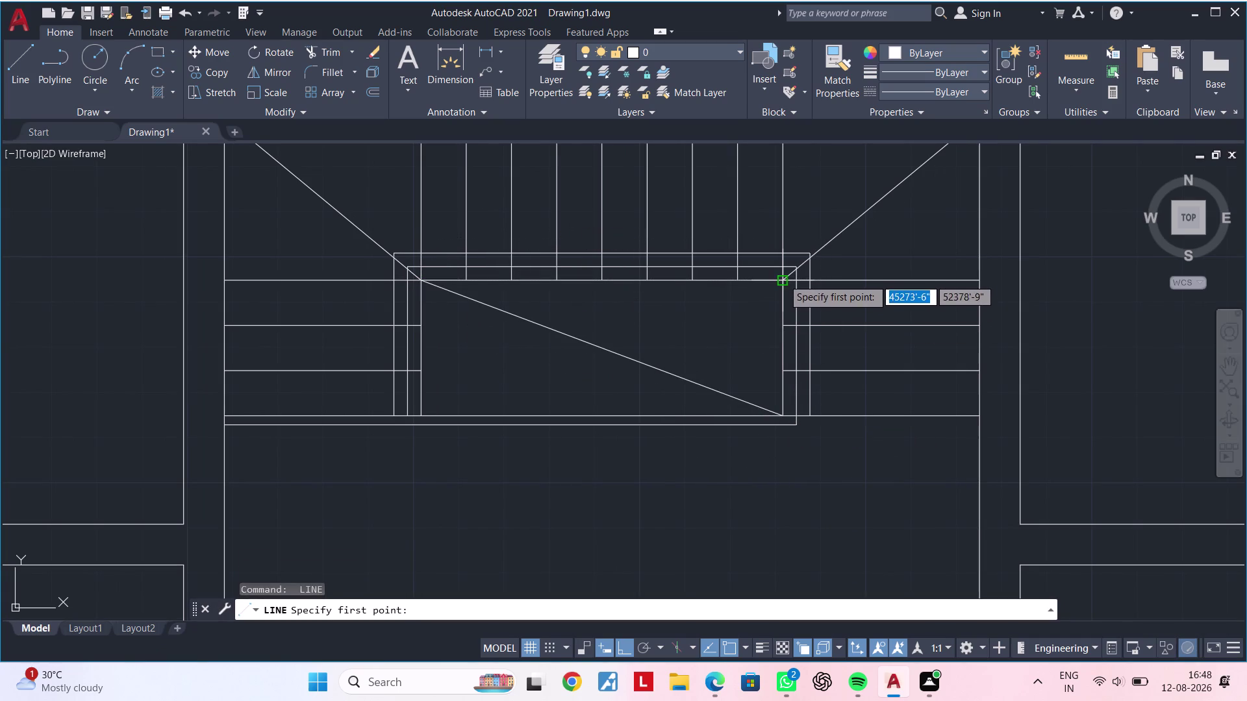
click(782, 279)
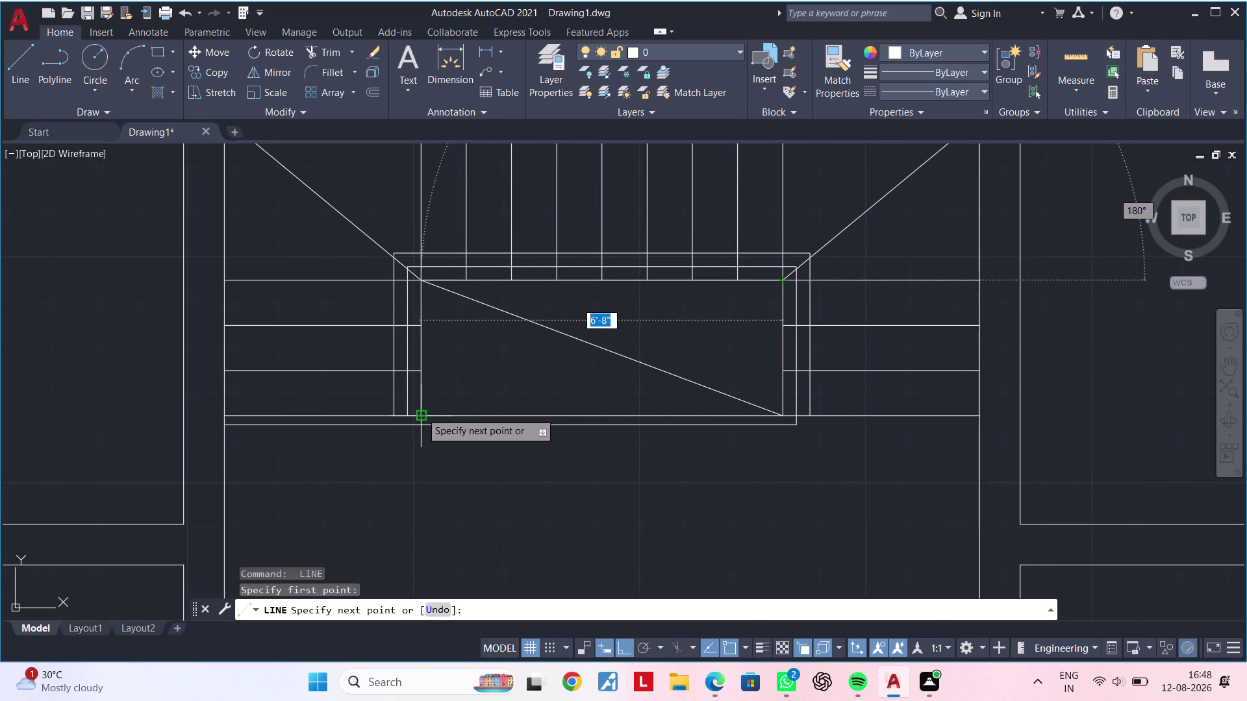
click(421, 412)
key(Escape)
key(Escape)
key(Escape)
Select both diagonals and open the Linetype Manager from the linetype list.
click(605, 351)
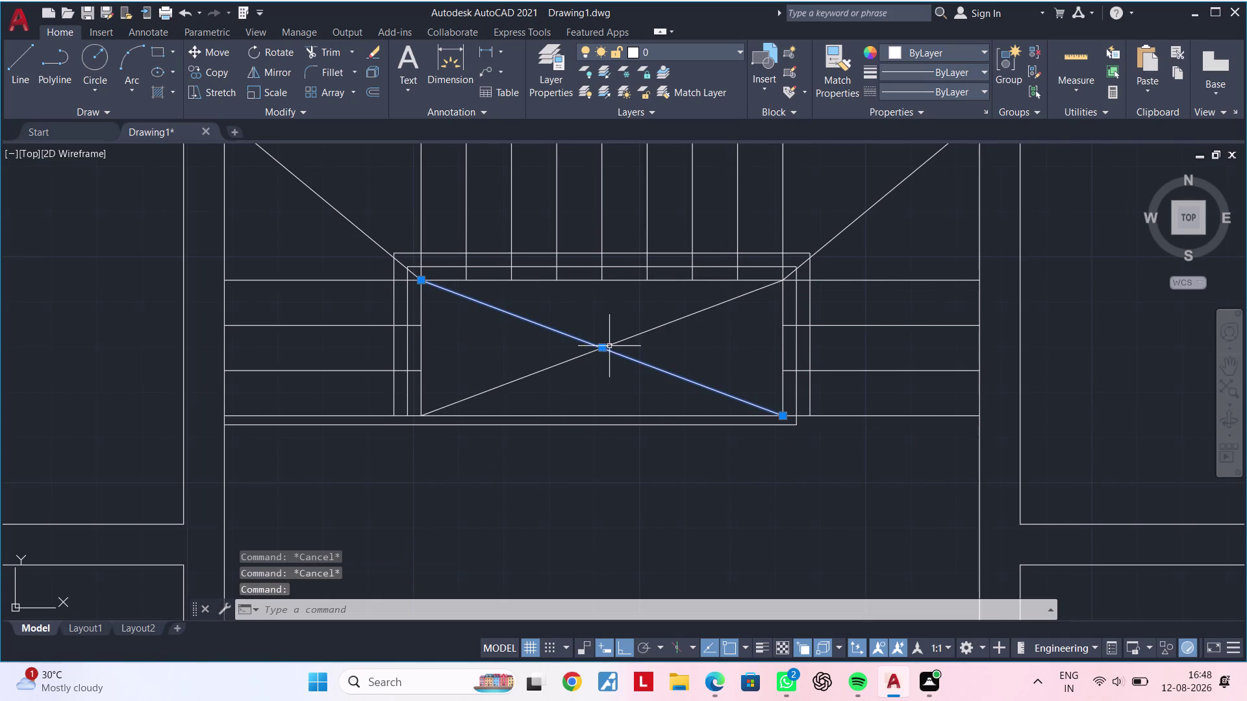
click(622, 341)
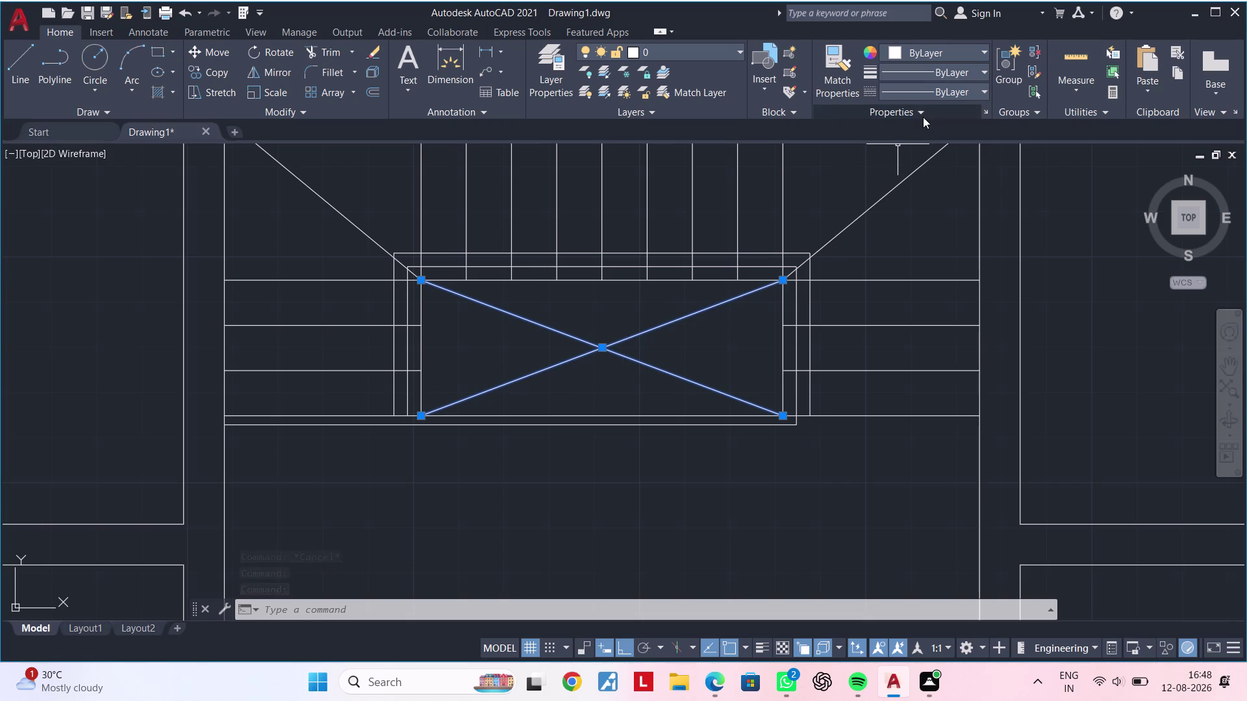
click(966, 91)
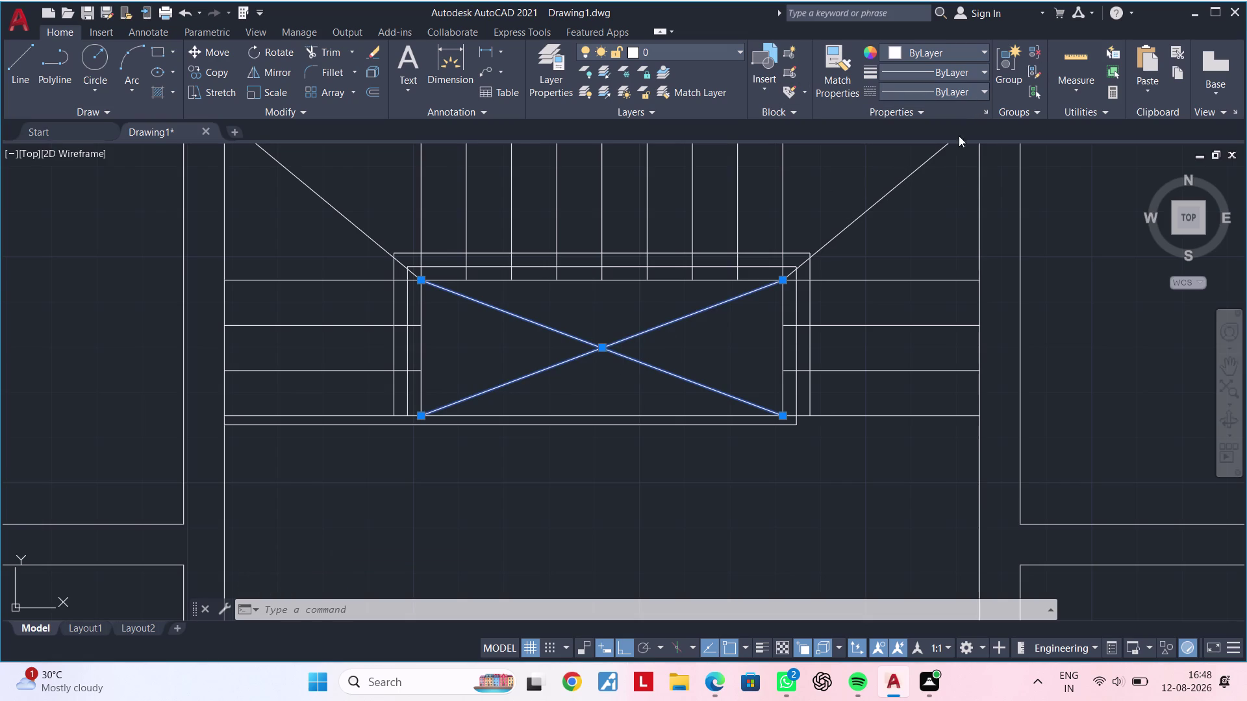
click(918, 169)
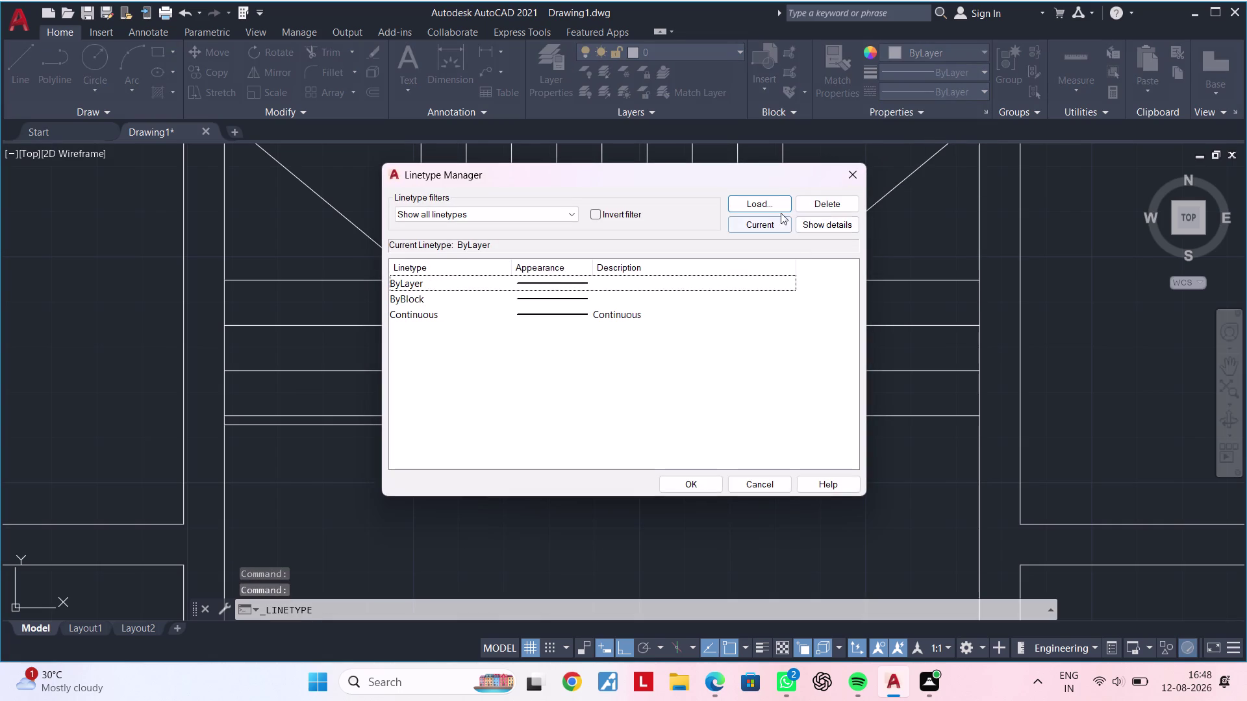
Load the ACAD_ISO02W100 dash linetype in the Linetype Manager.
click(771, 203)
click(652, 311)
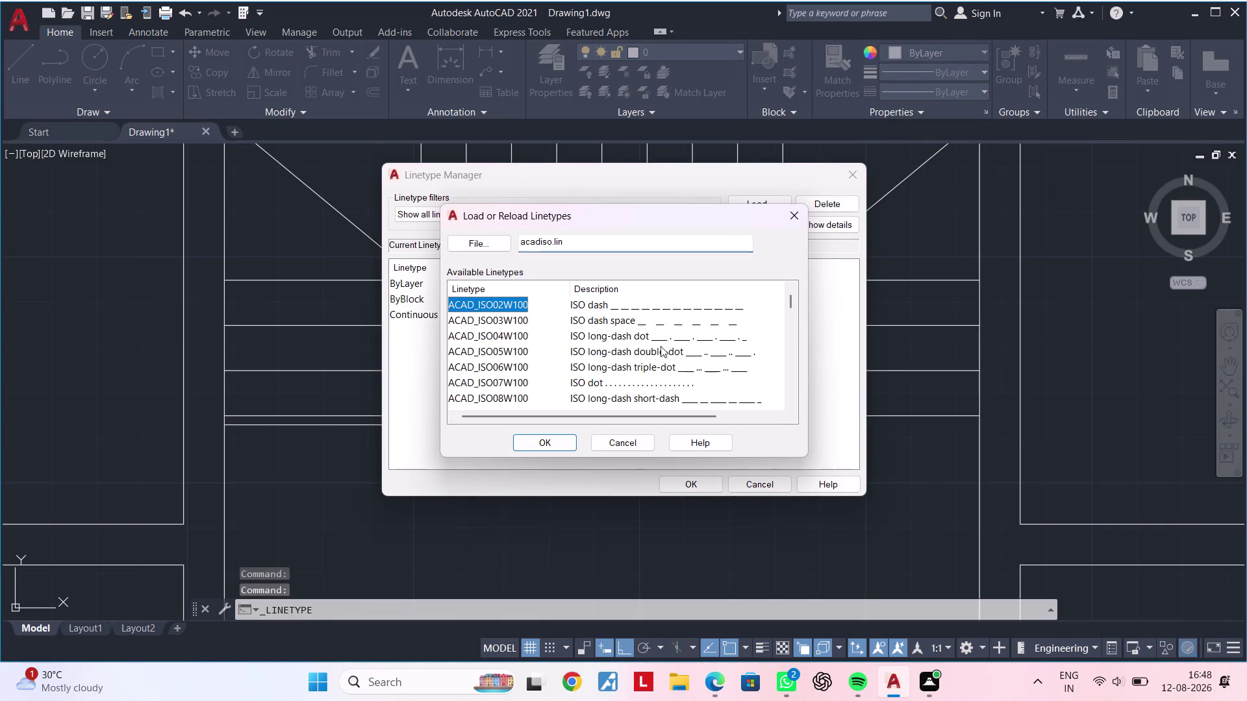
click(560, 437)
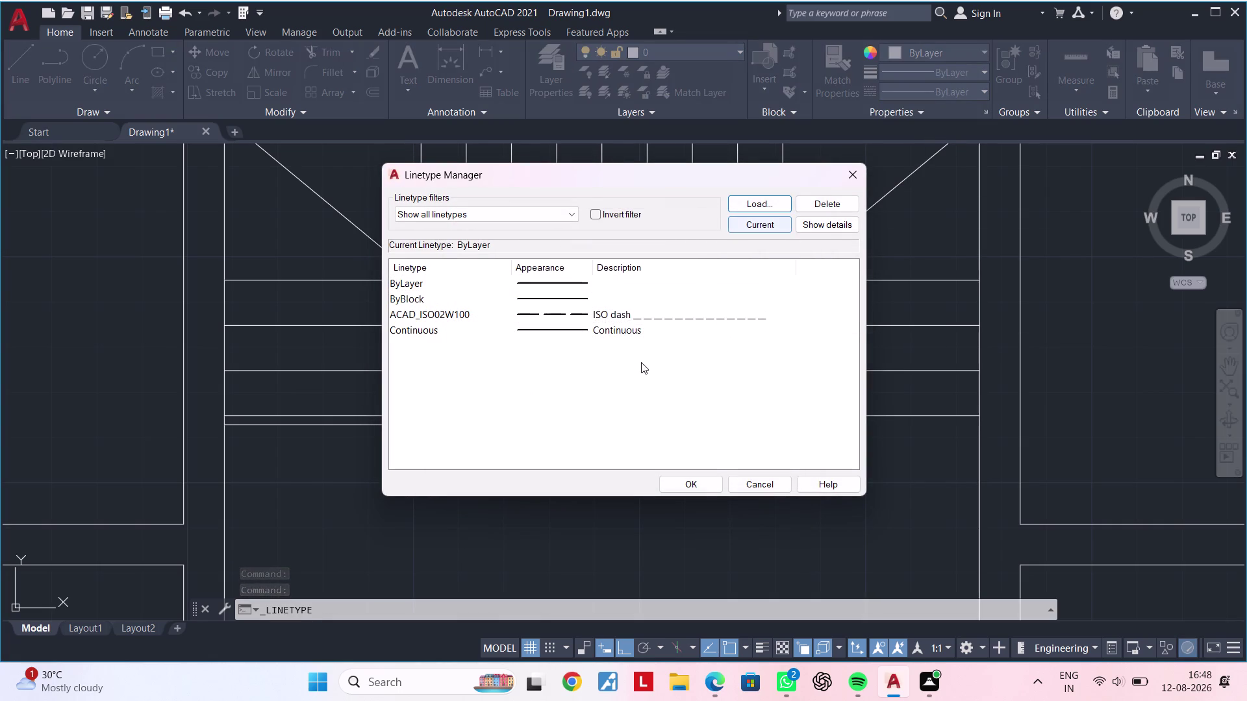
click(703, 485)
Set both crossing diagonals to ACAD_ISO02W100 and open their Properties palette.
click(630, 337)
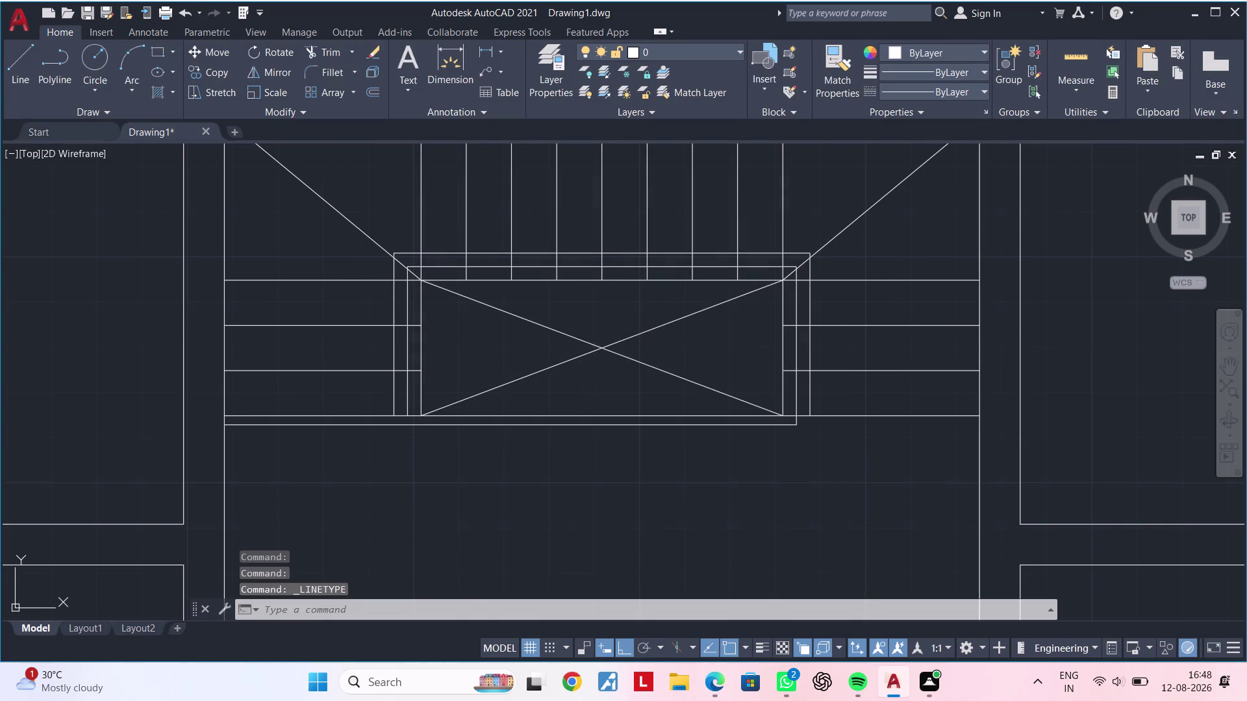
click(635, 361)
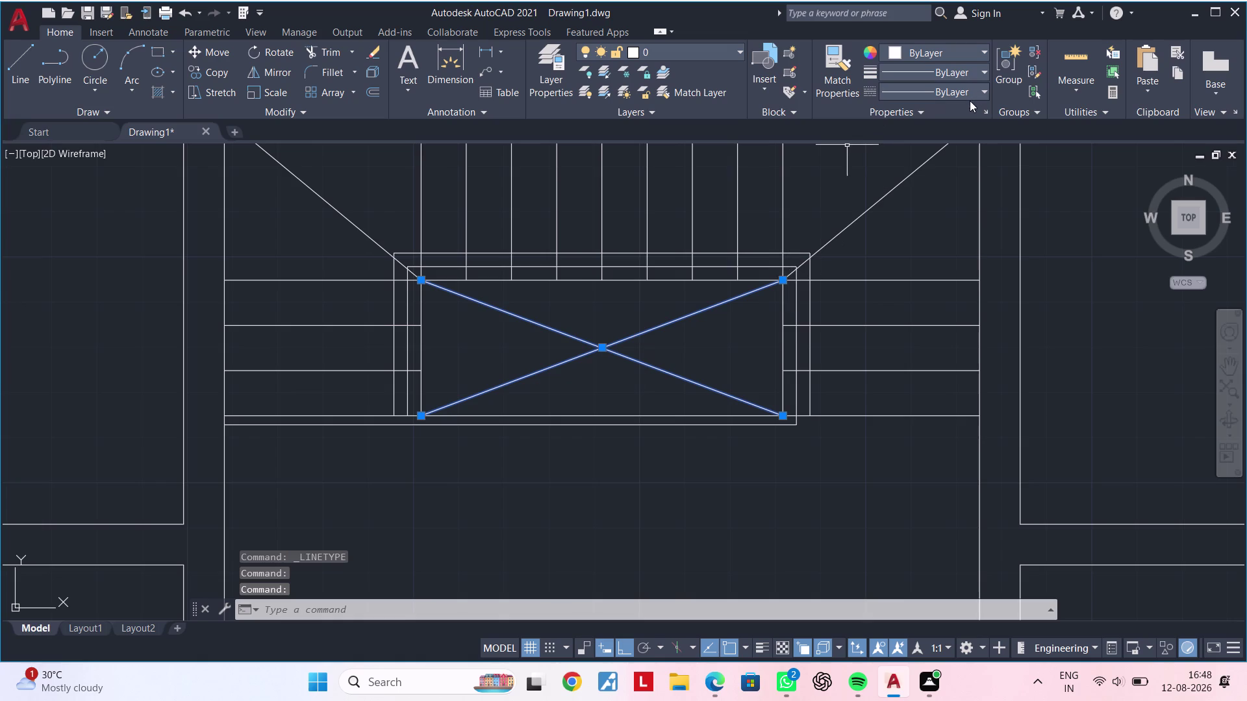
click(969, 89)
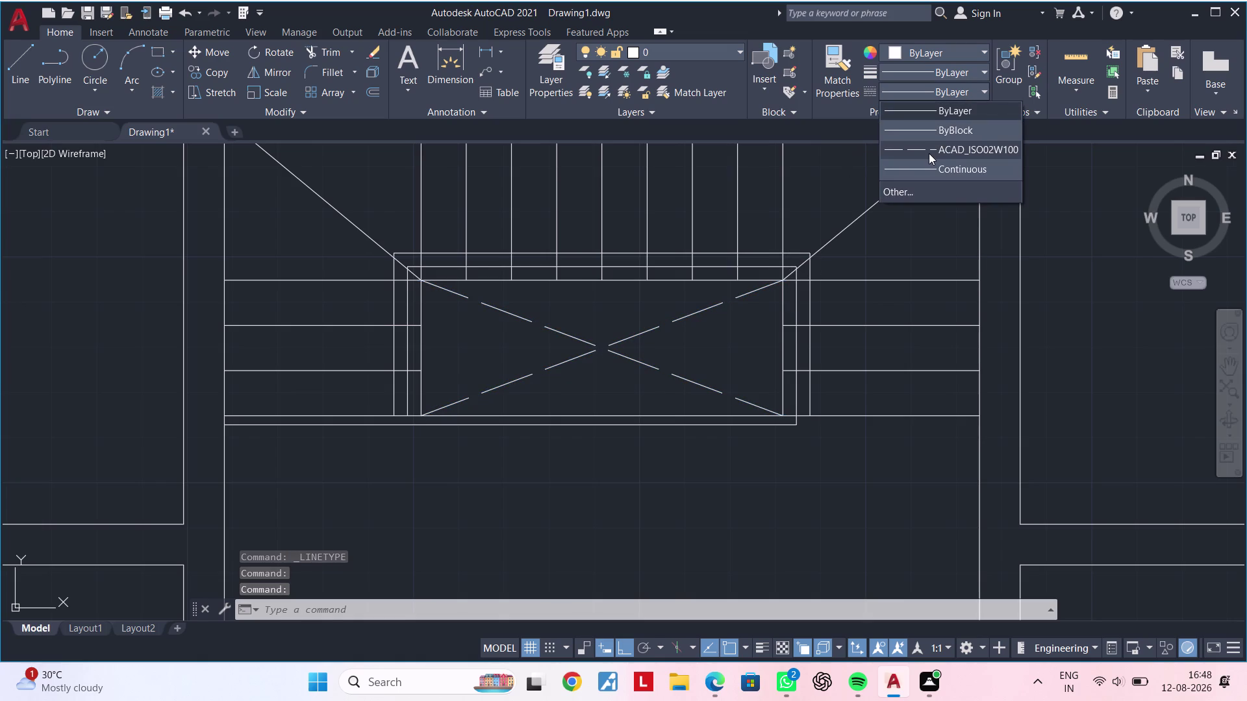
click(929, 153)
right_click(676, 320)
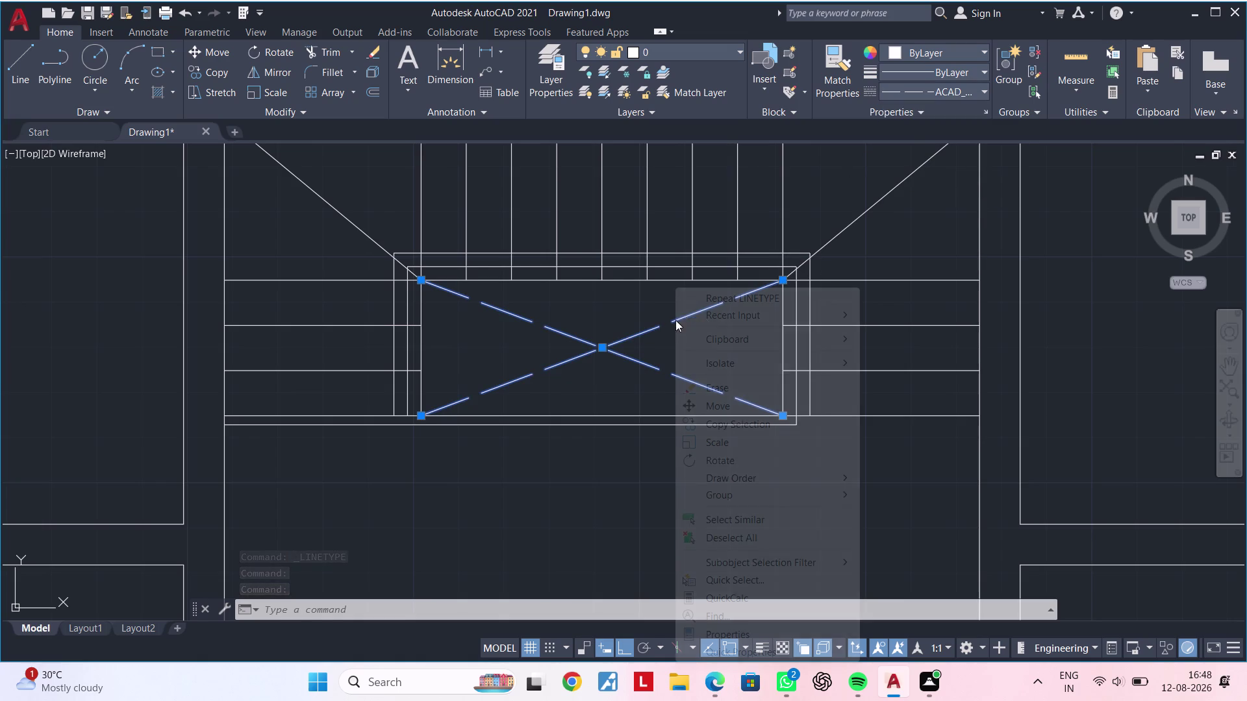
click(725, 633)
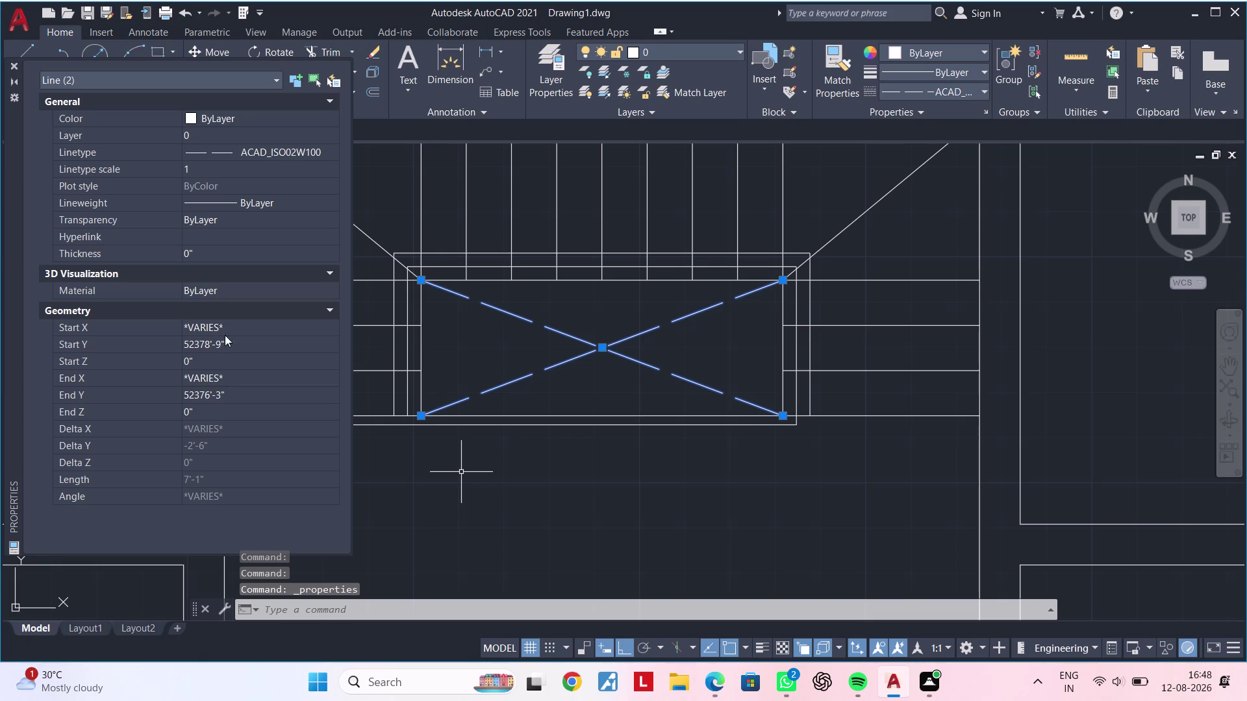
click(219, 247)
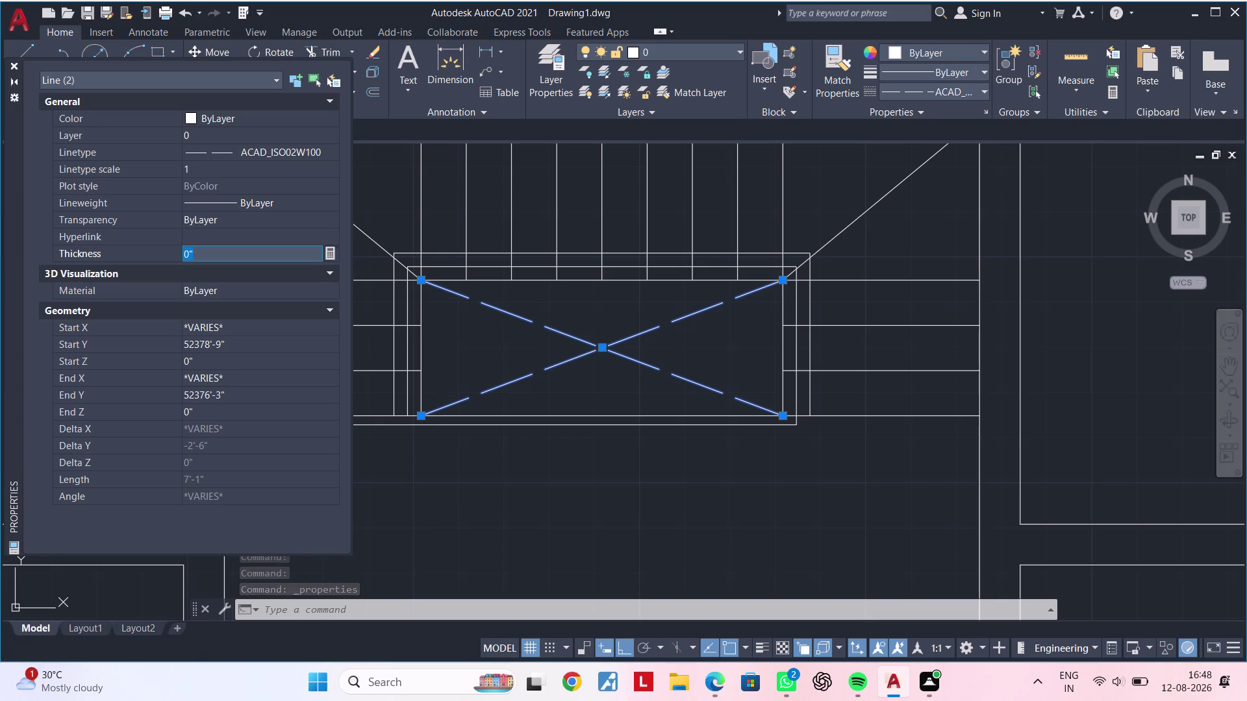
double_click(328, 254)
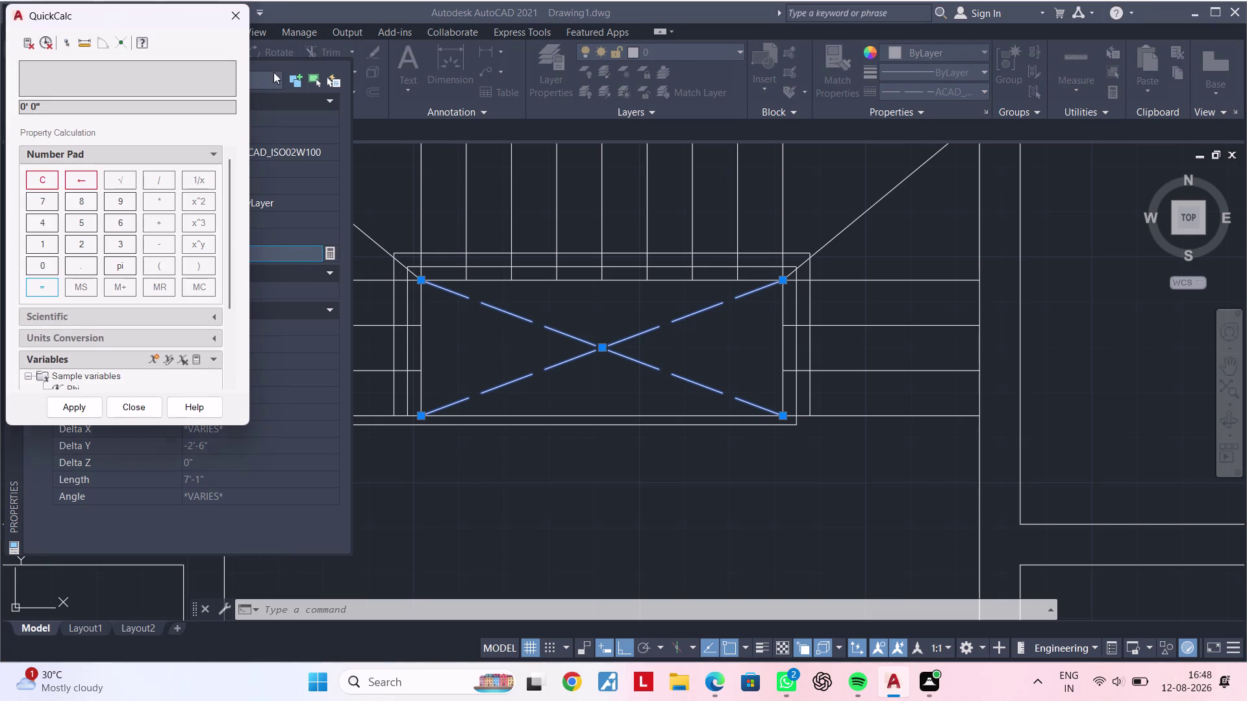
click(229, 14)
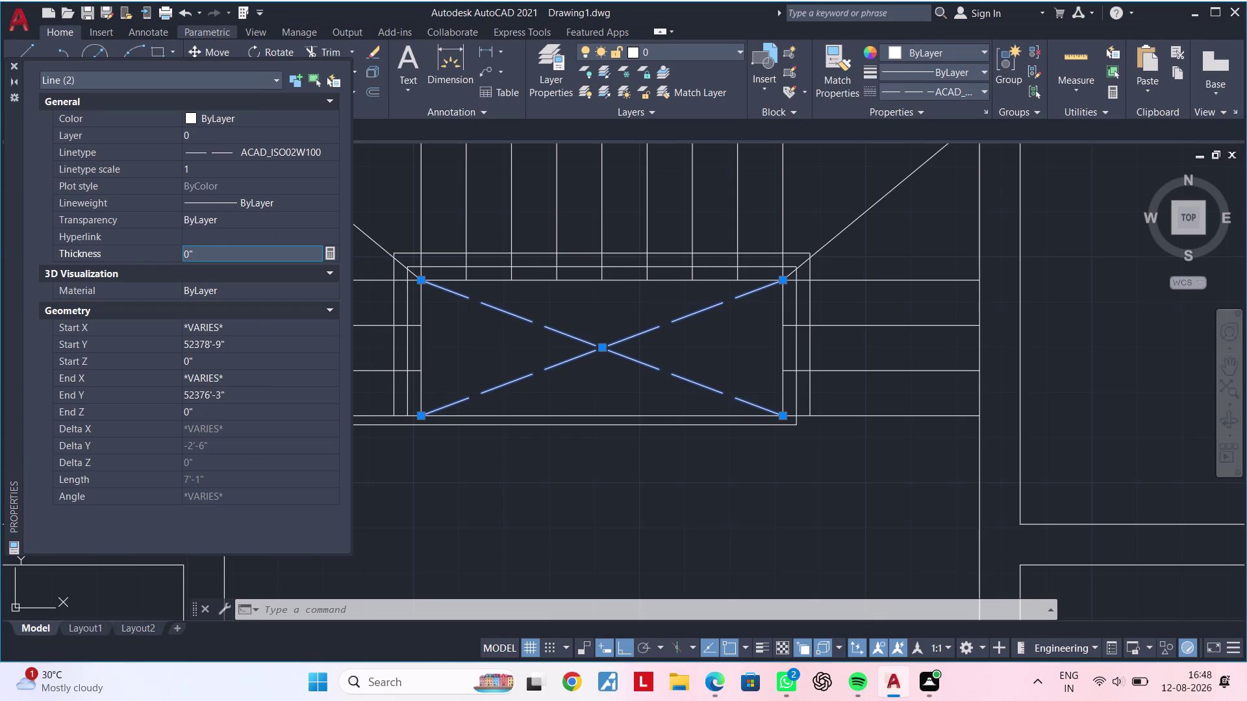
click(205, 168)
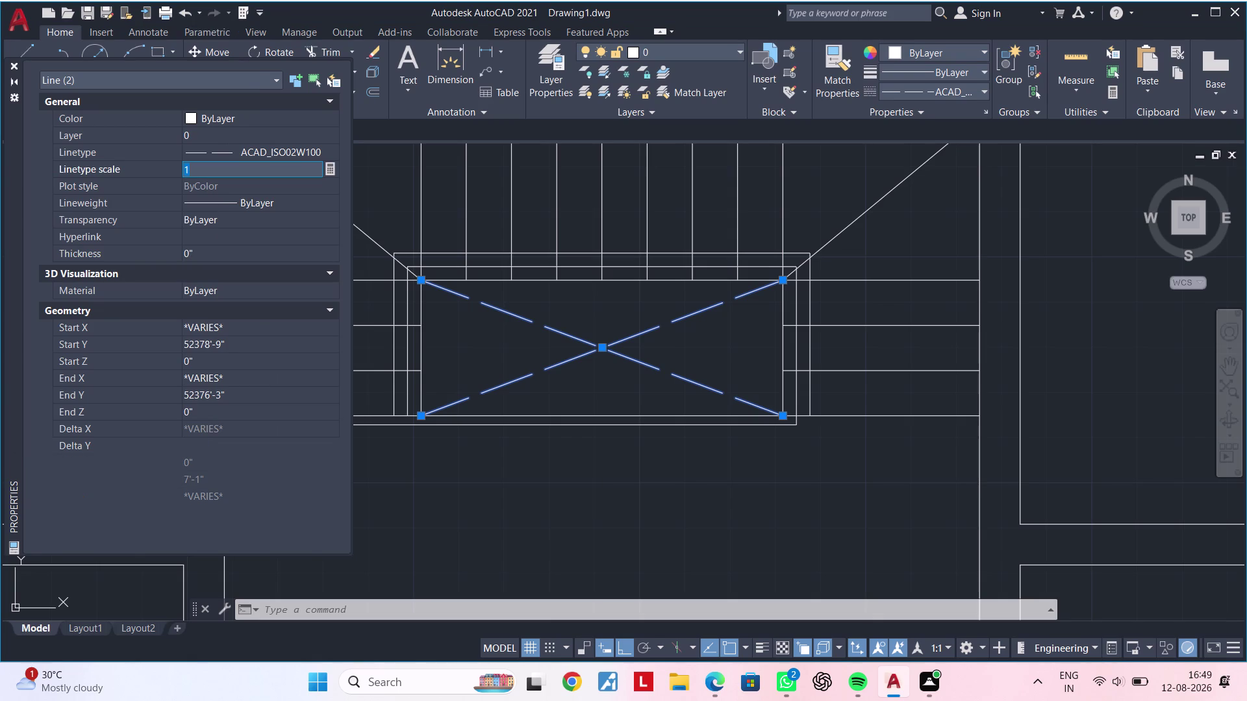
key(BackSpace)
text(0)
text(.)
text(1")
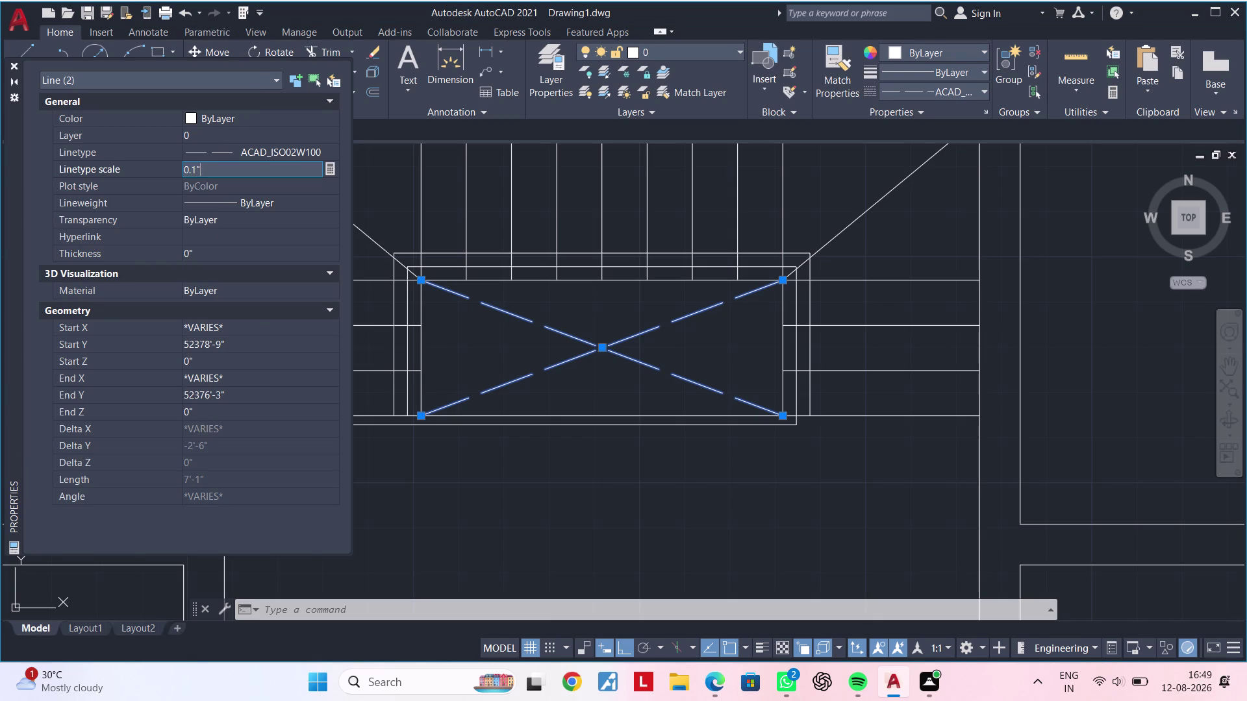
key(Return)
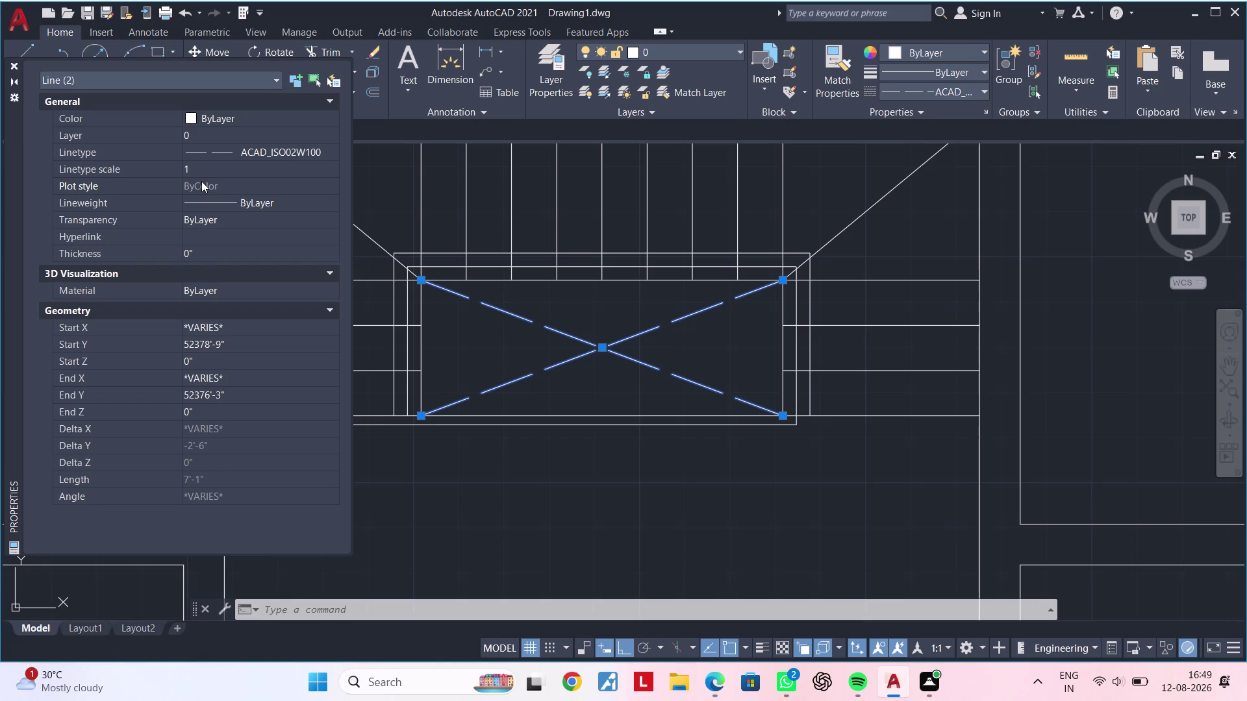
click(206, 249)
key(BackSpace)
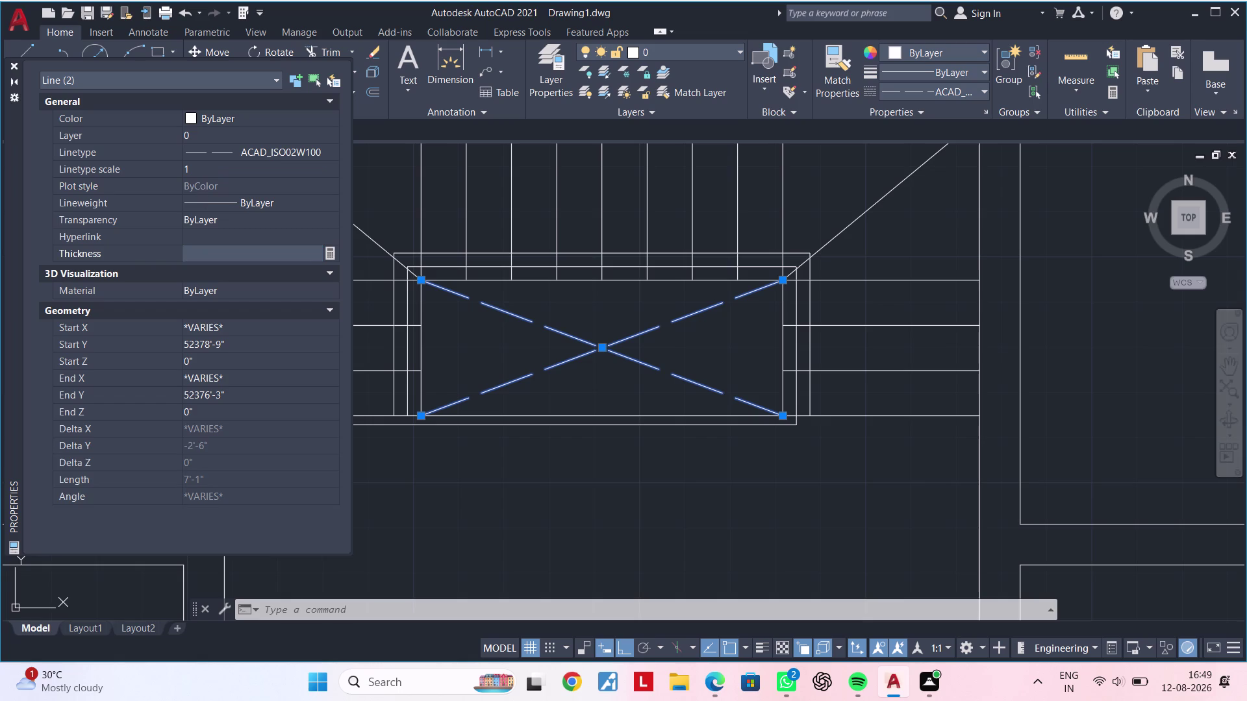
text(0.1")
key(Return)
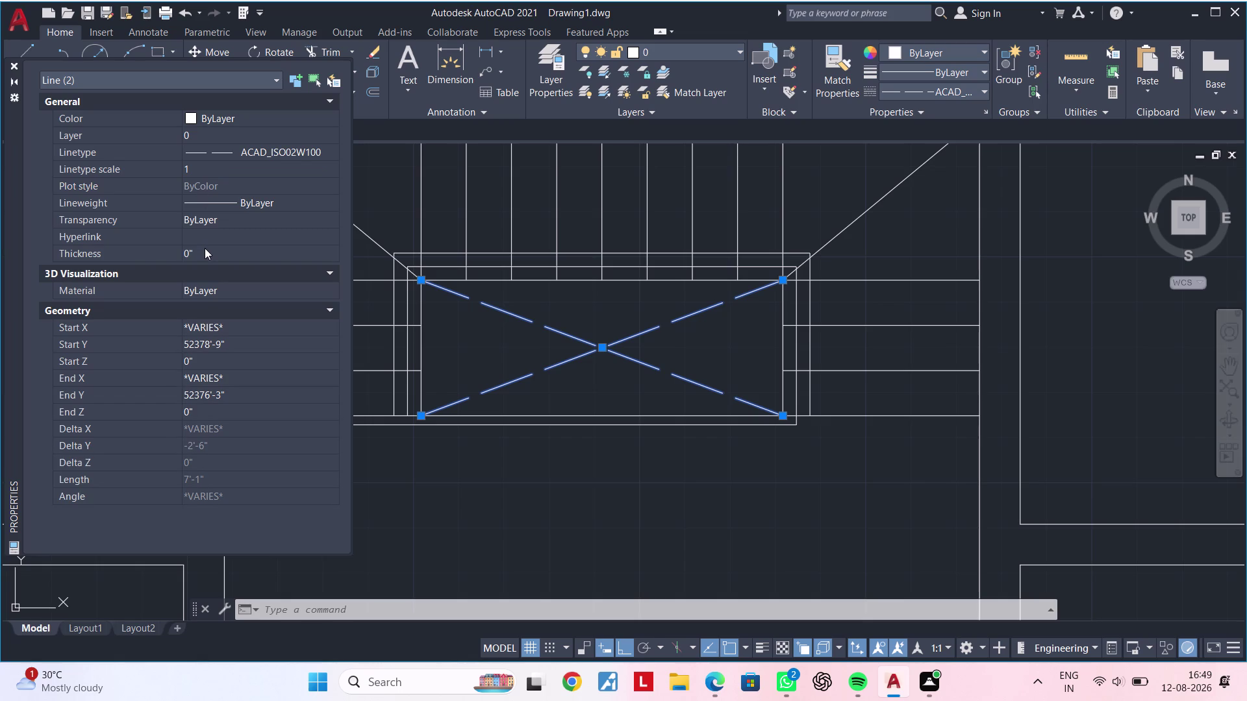
key(Escape)
key(Escape)
key(Escape)
click(14, 62)
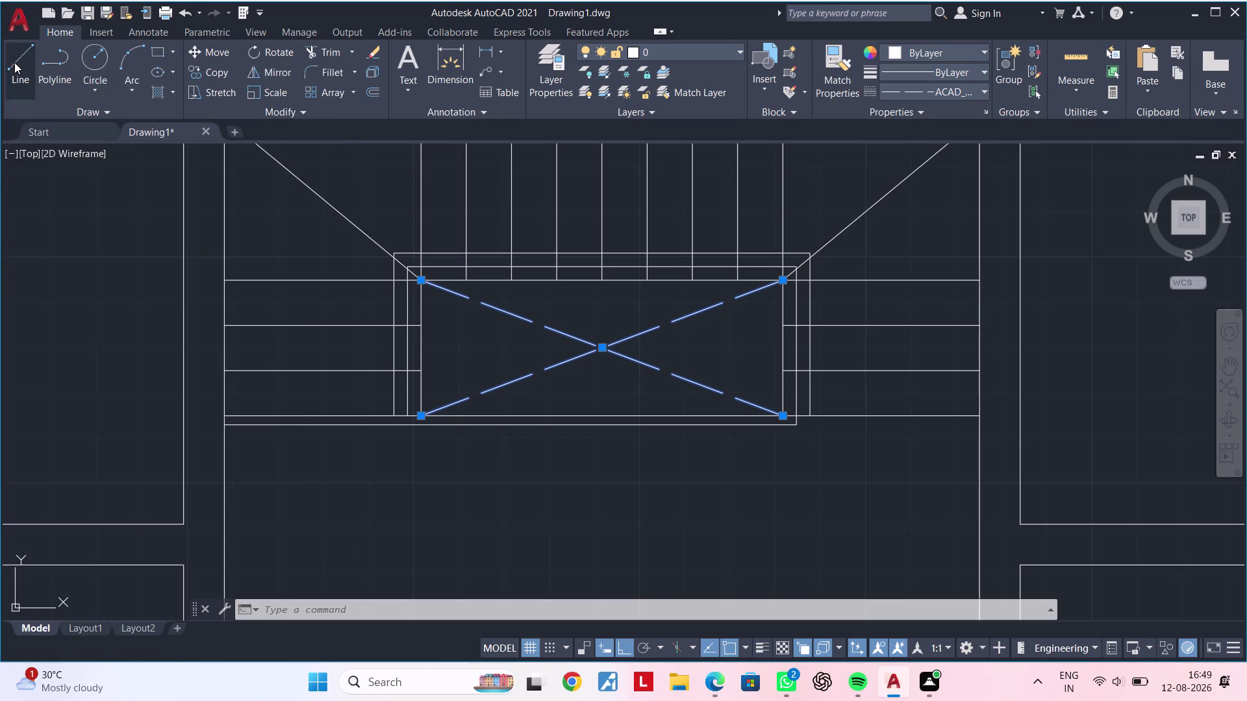
key(Escape)
key(Escape)
key(Escape)
middle_drag(576, 373, 516, 394)
scroll(down, 3)
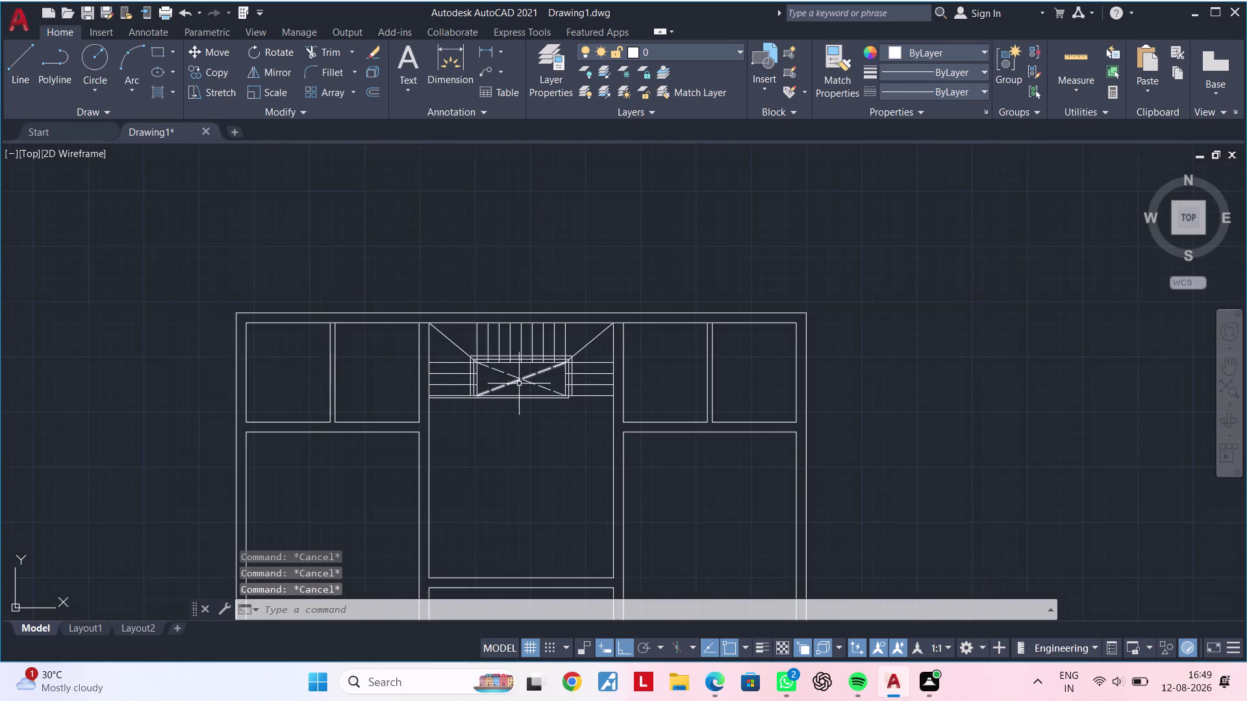
middle_drag(517, 386, 485, 399)
scroll(up, 3)
middle_drag(493, 401, 519, 383)
middle_drag(521, 383, 522, 367)
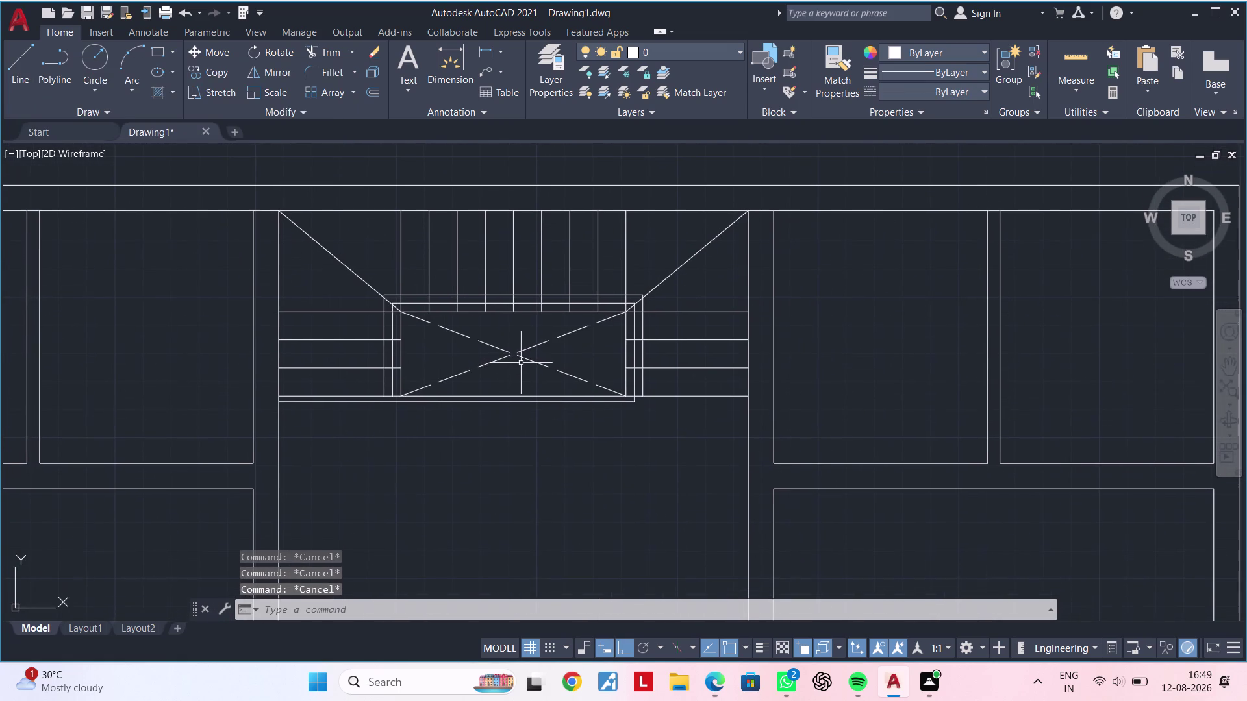
click(512, 354)
click(493, 350)
click(495, 348)
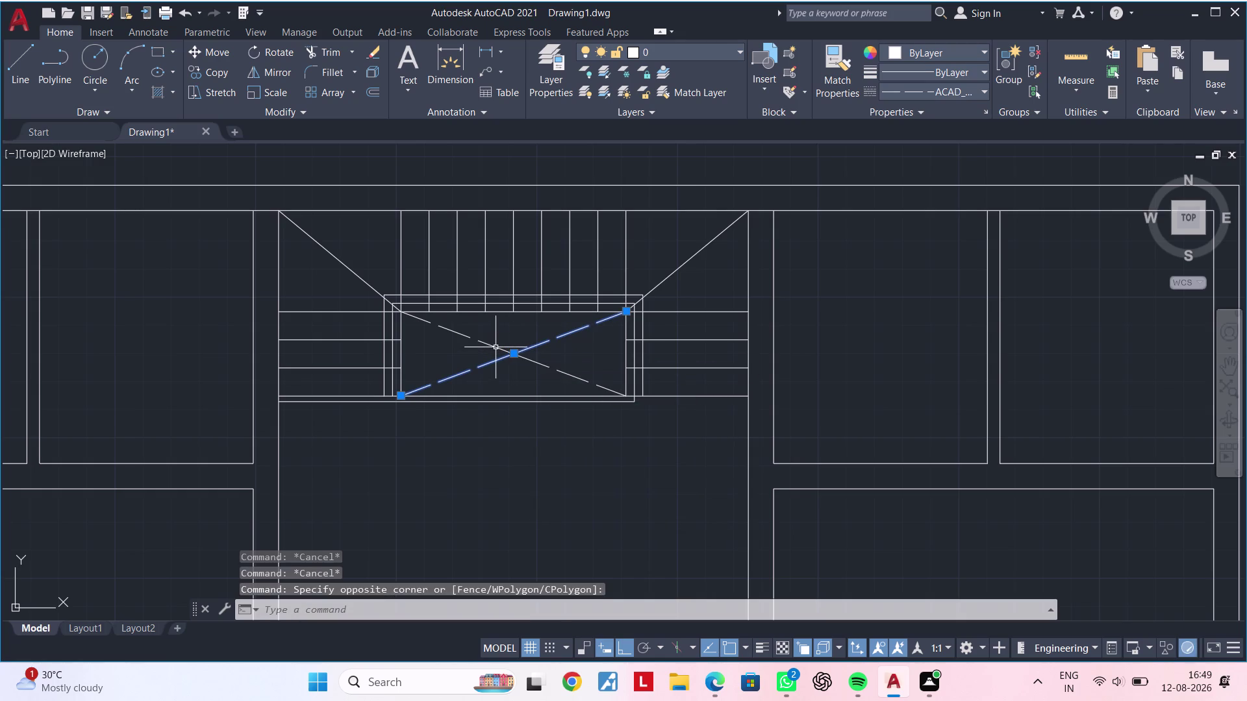
click(497, 348)
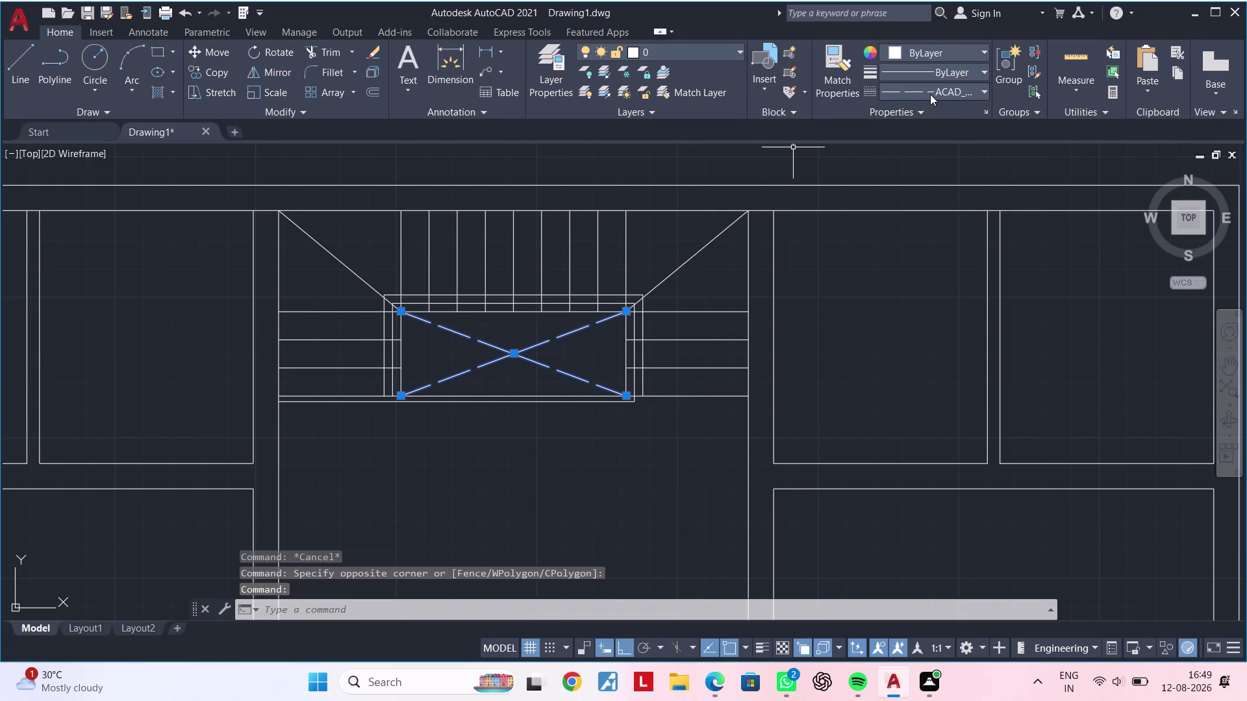
click(930, 94)
right_click(910, 140)
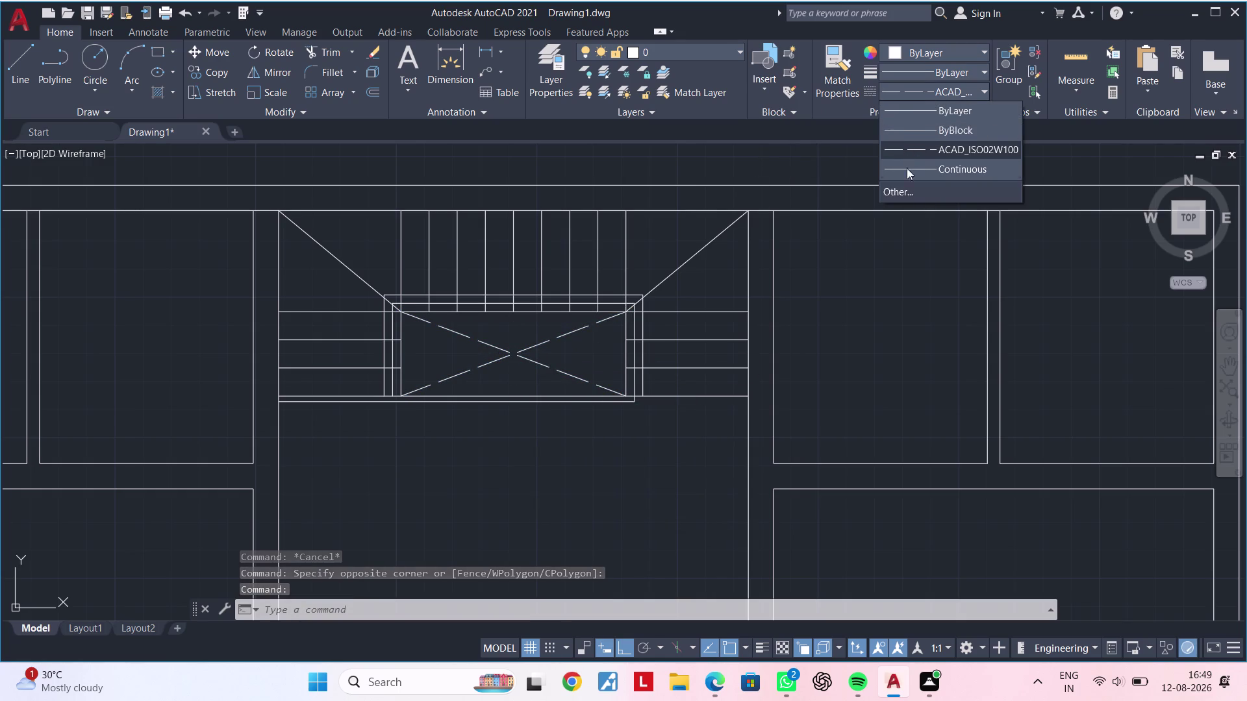
click(904, 189)
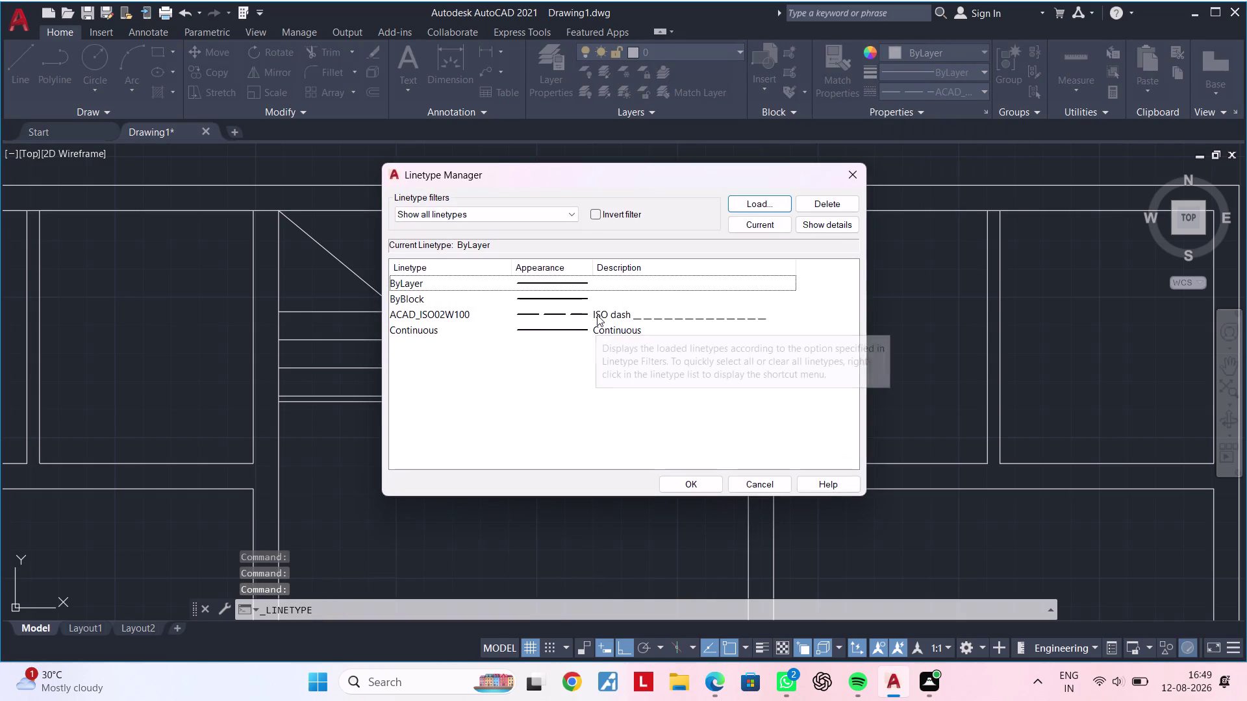
click(666, 319)
right_click(666, 320)
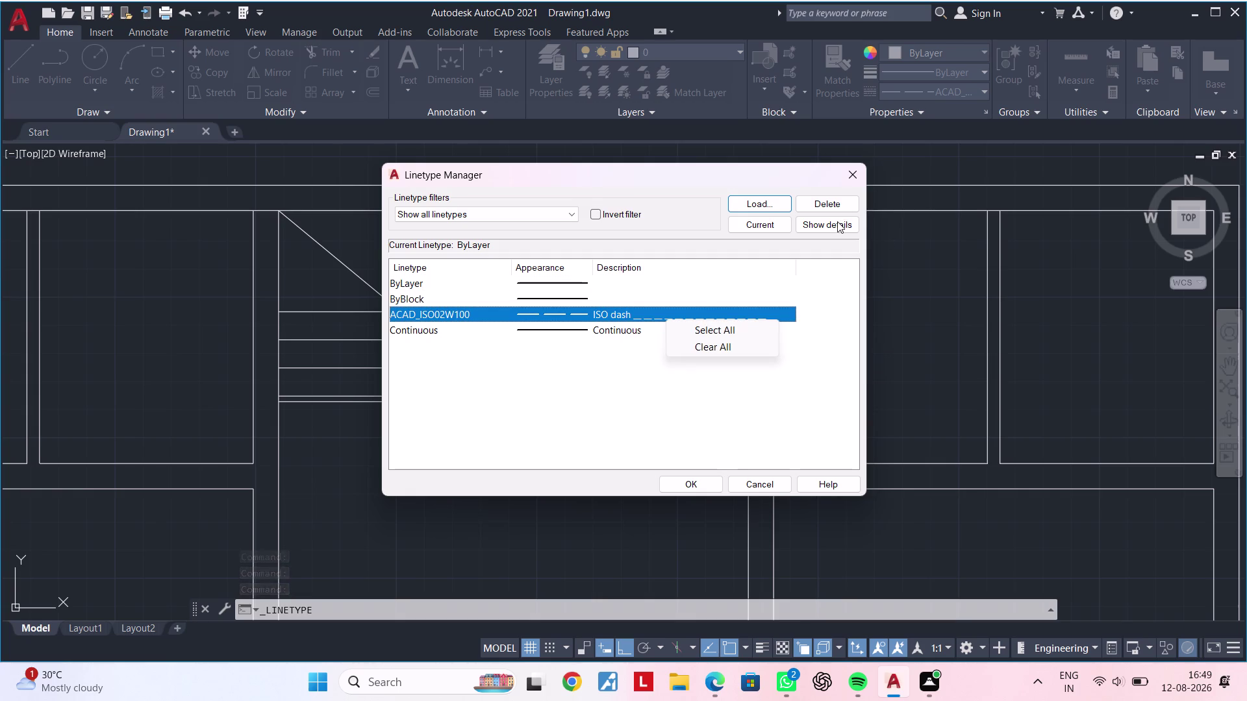
click(573, 212)
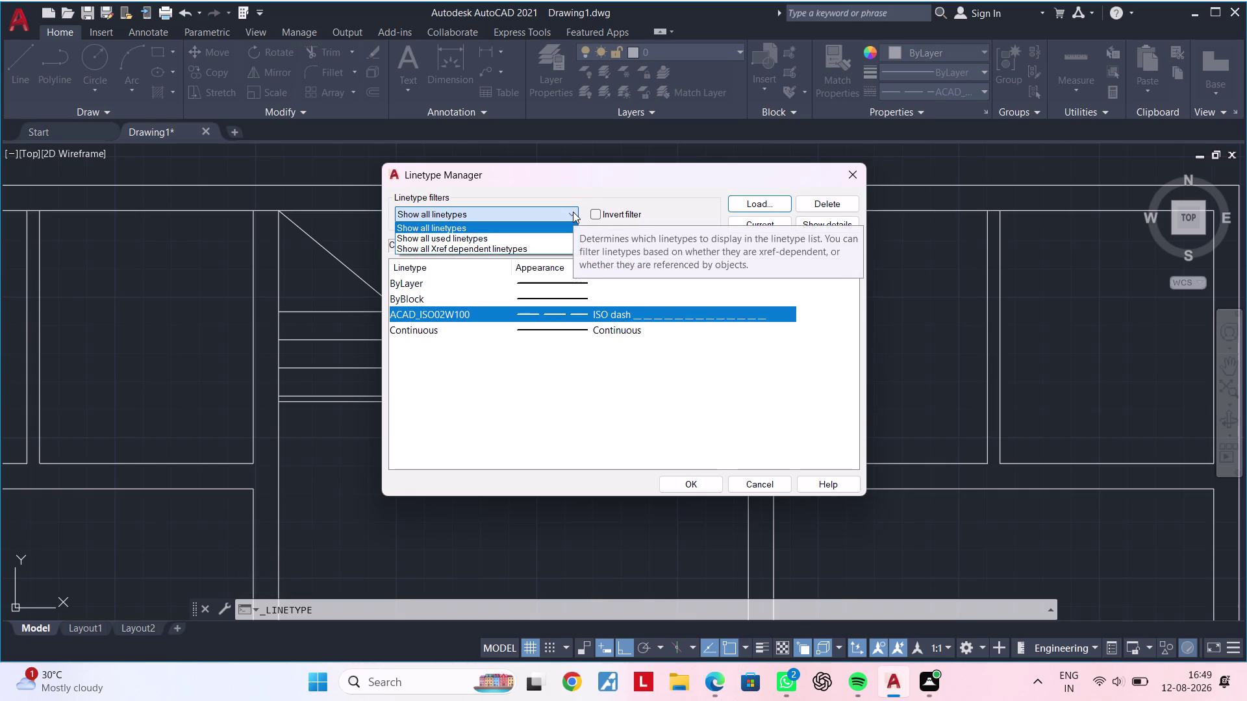
click(573, 212)
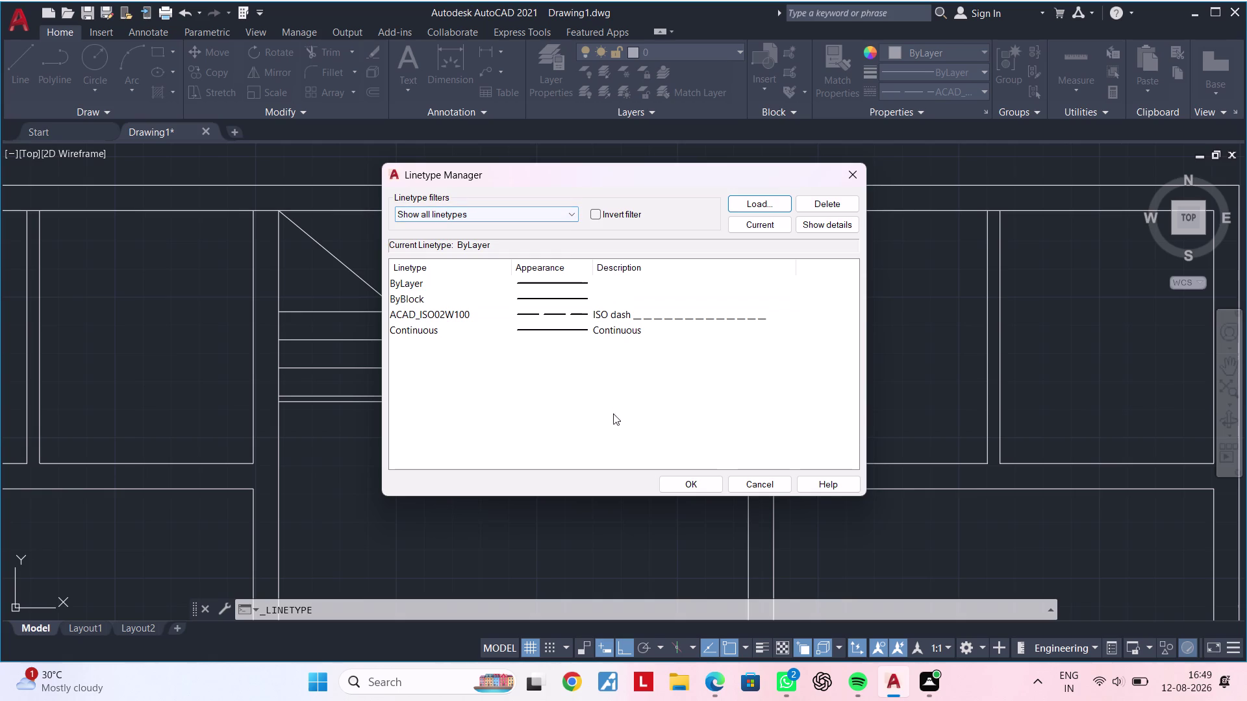
click(650, 317)
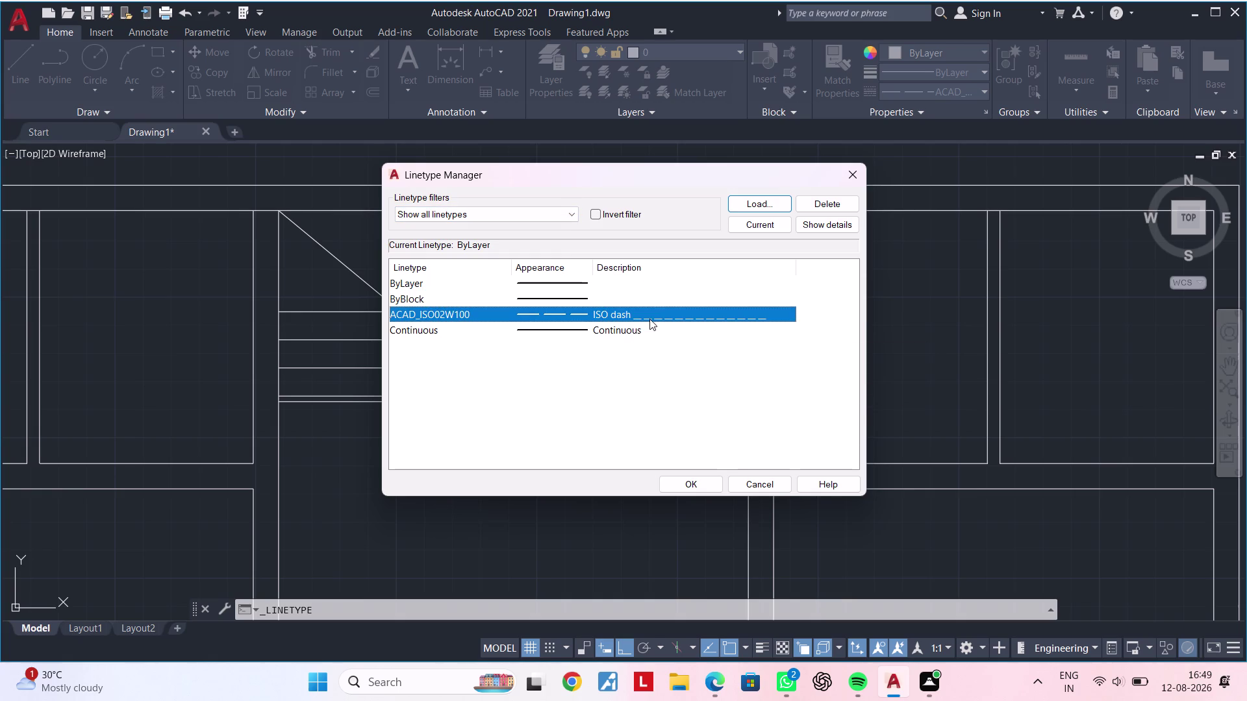
double_click(704, 484)
key(Escape)
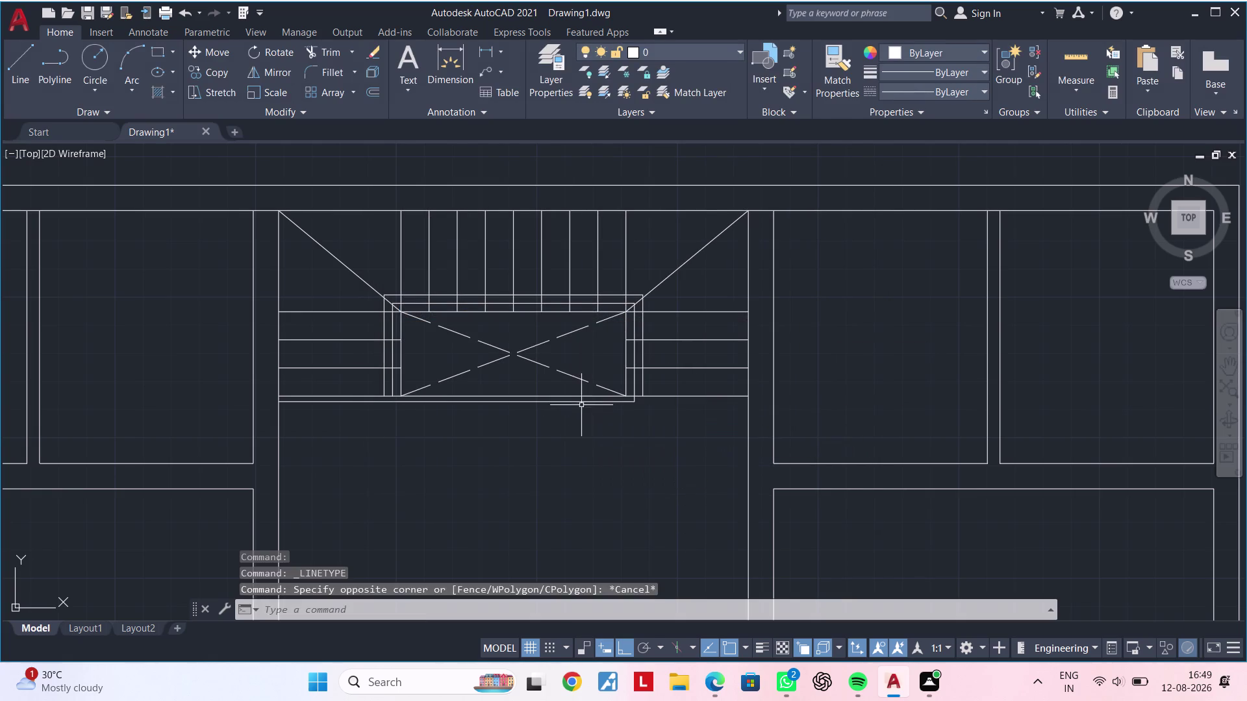
key(Escape)
key(Escape)
middle_drag(567, 432, 642, 405)
key(Escape)
scroll(down, 3)
middle_drag(615, 437, 625, 371)
key(Escape)
key(Escape)
middle_drag(627, 392, 625, 387)
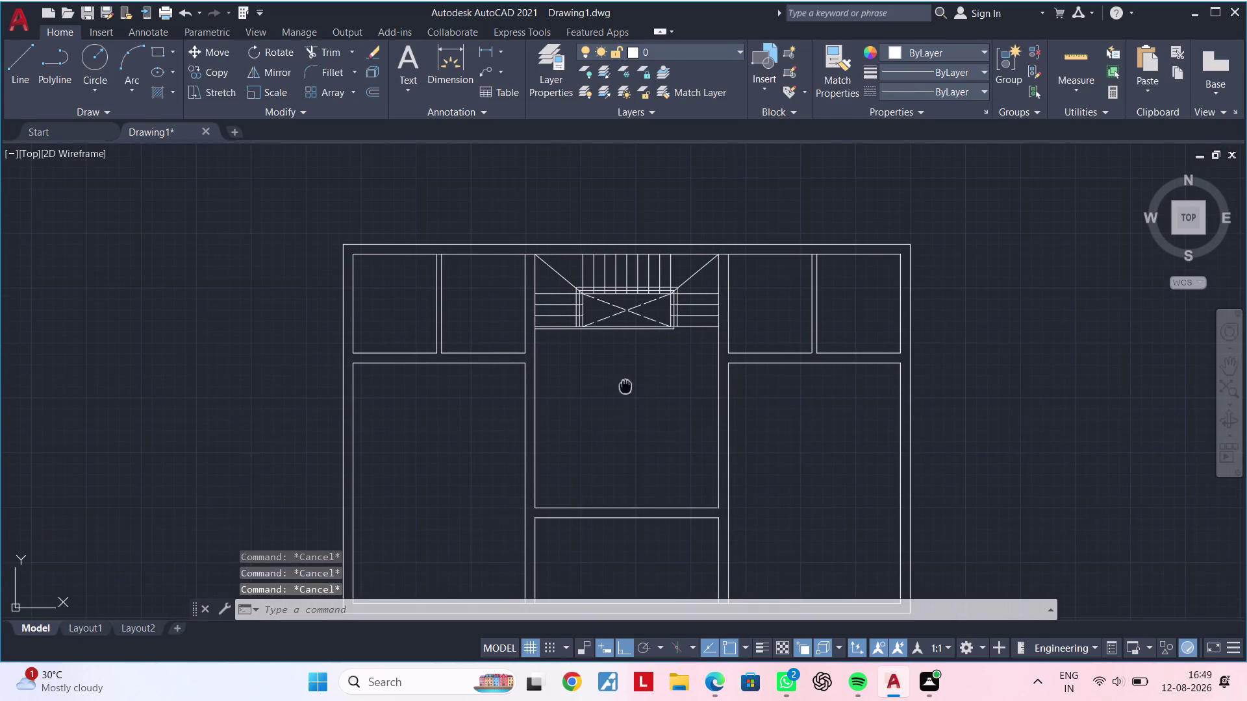
middle_drag(625, 386, 620, 339)
key(Escape)
key(Escape)
key(Escape)
key(Escape)
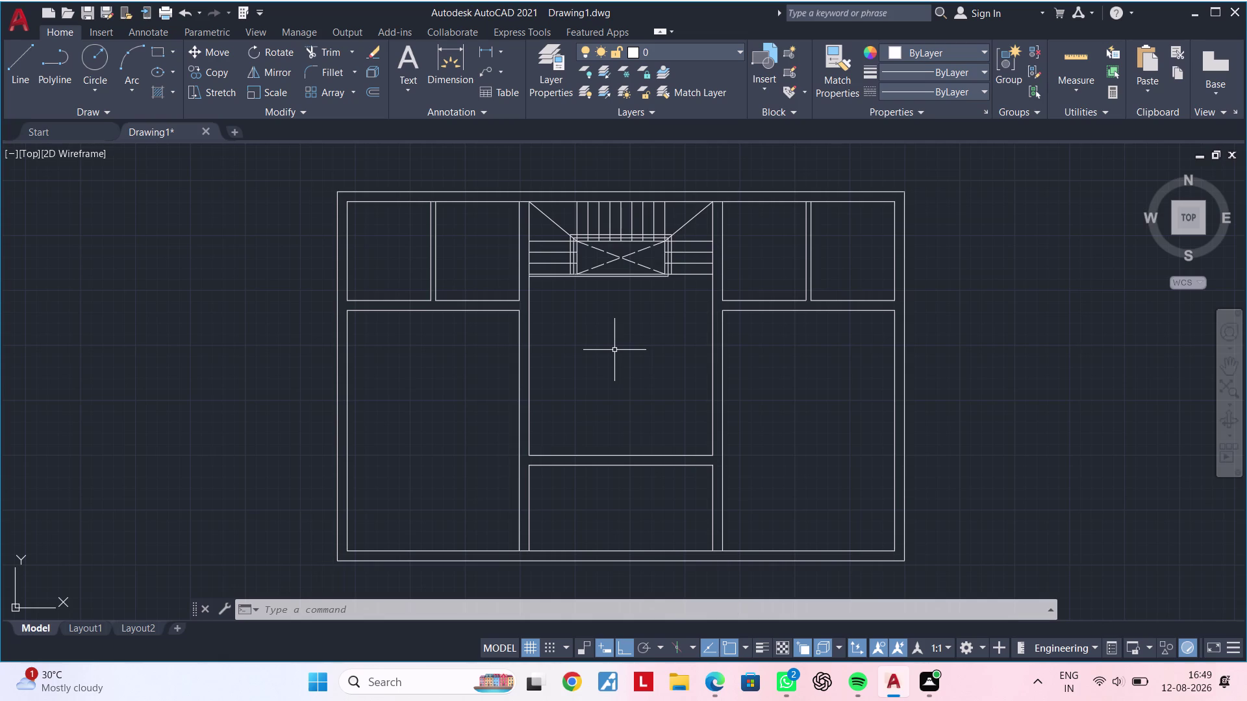
scroll(down, 3)
middle_drag(624, 402, 689, 355)
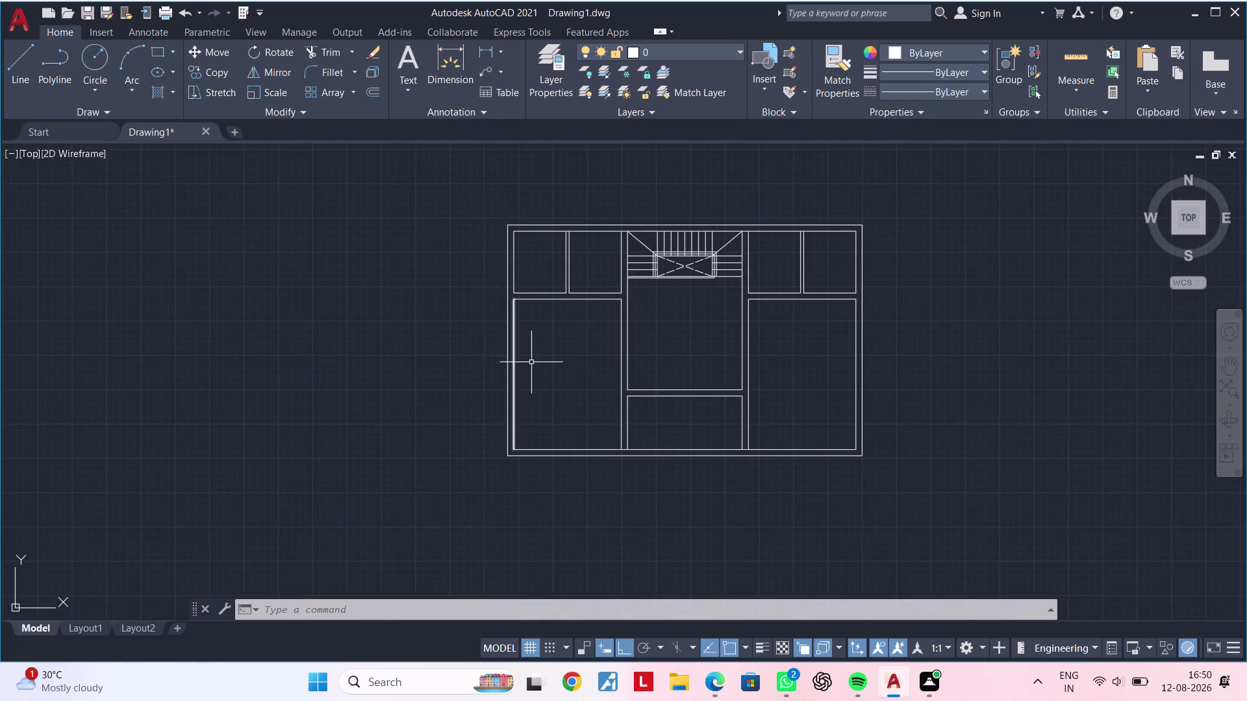
scroll(up, 3)
middle_drag(561, 381, 571, 385)
key(Escape)
key(Escape)
key(Escape)
middle_drag(564, 385, 573, 377)
key(Escape)
key(Escape)
middle_click(556, 383)
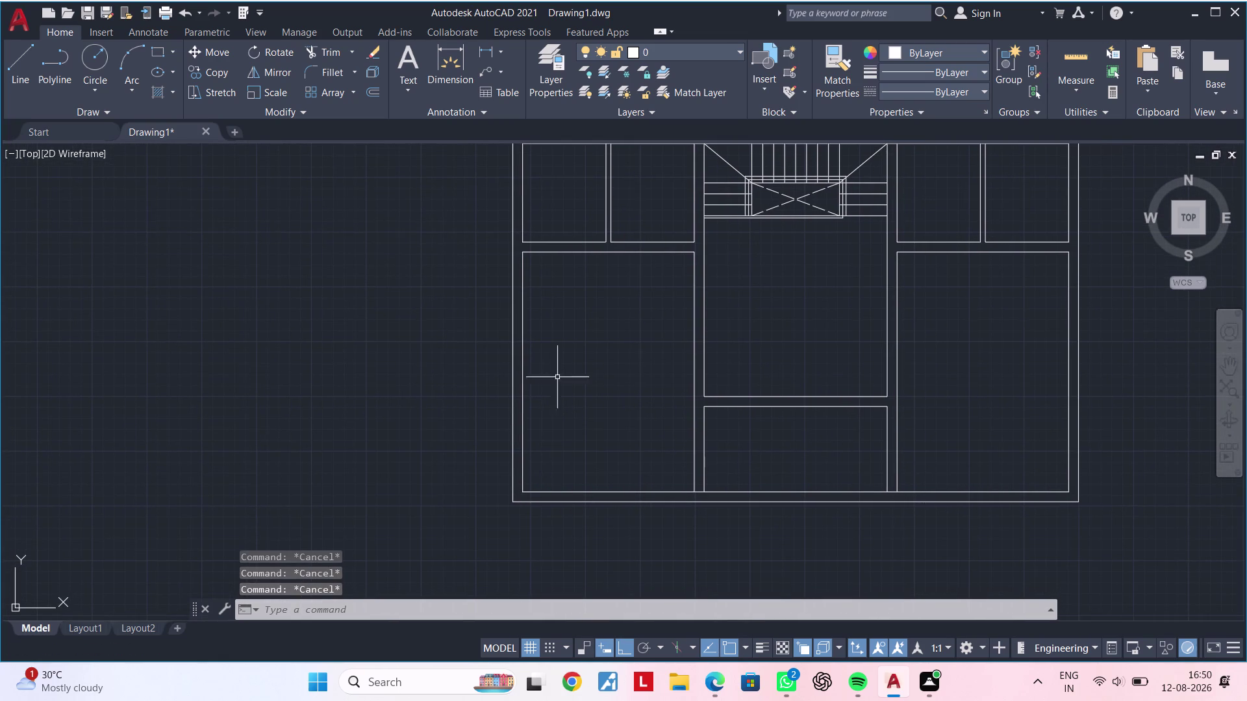
key(Escape)
key(Escape)
key(Escape)
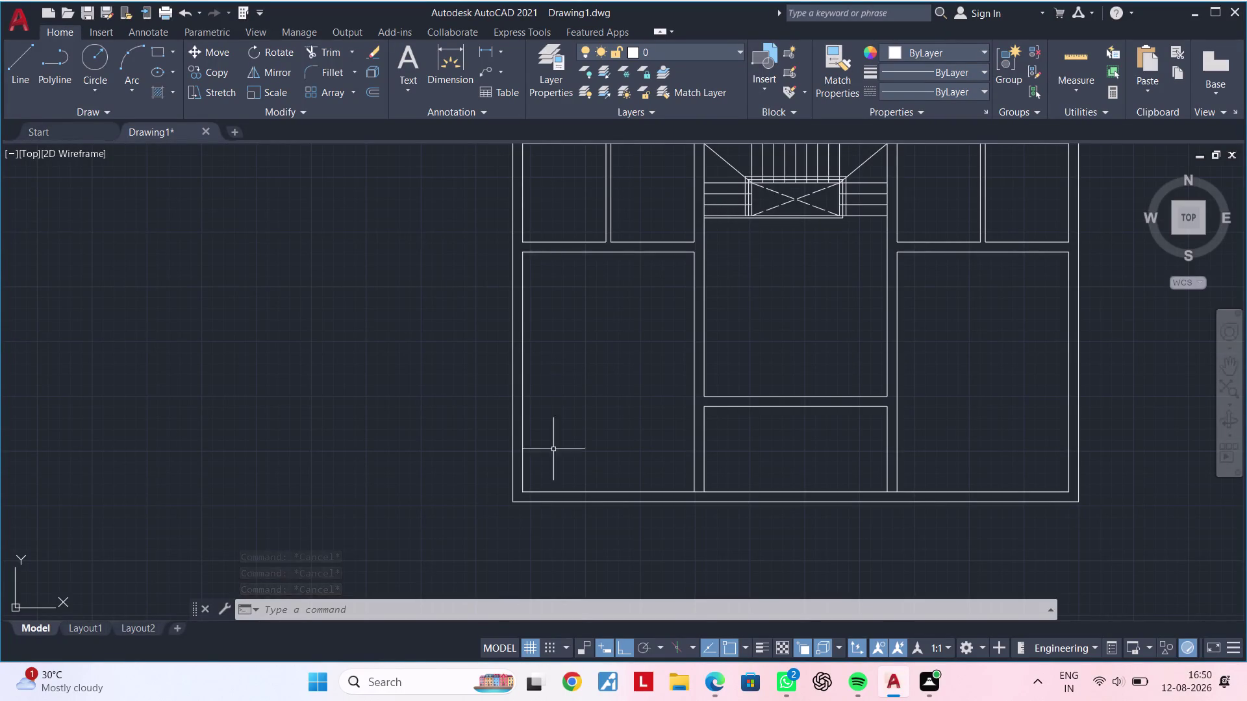
middle_drag(550, 415, 503, 444)
key(Escape)
key(Escape)
key(Escape)
key(Escape)
key(Escape)
key(Escape)
key(Escape)
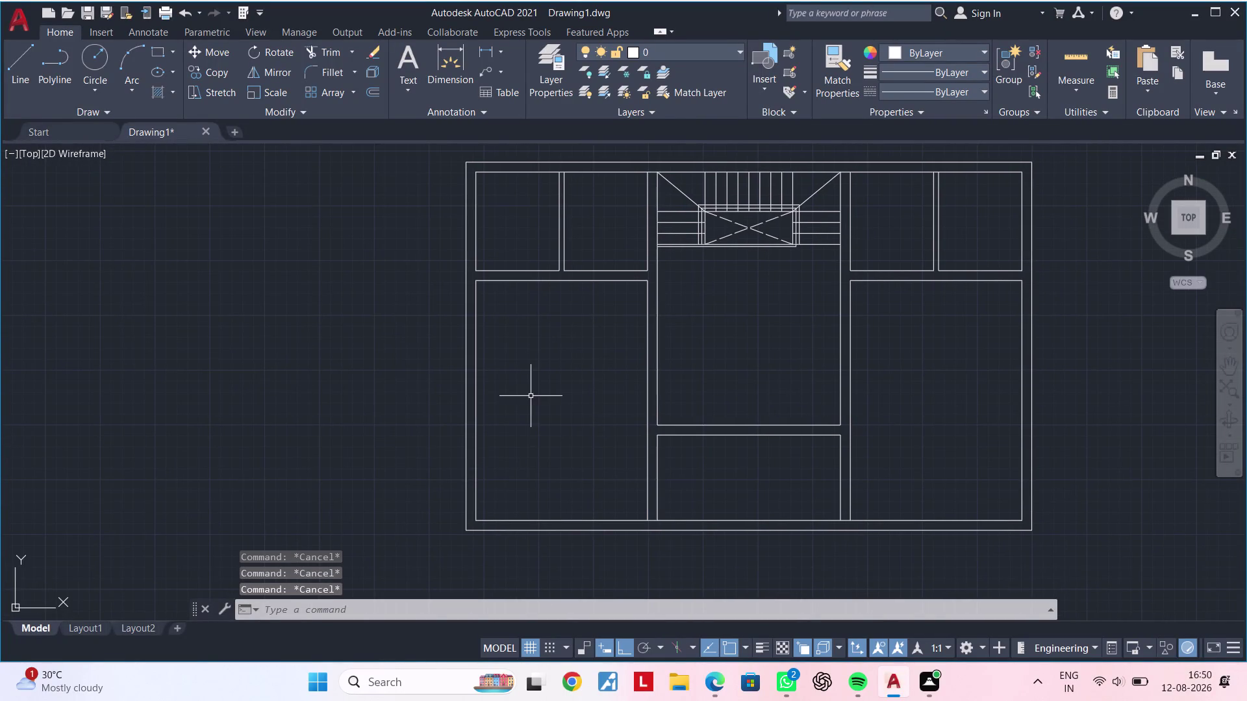
middle_drag(530, 396, 534, 369)
key(Escape)
key(Escape)
key(Escape)
key(Escape)
key(Escape)
key(Escape)
key(Escape)
key(Escape)
key(Escape)
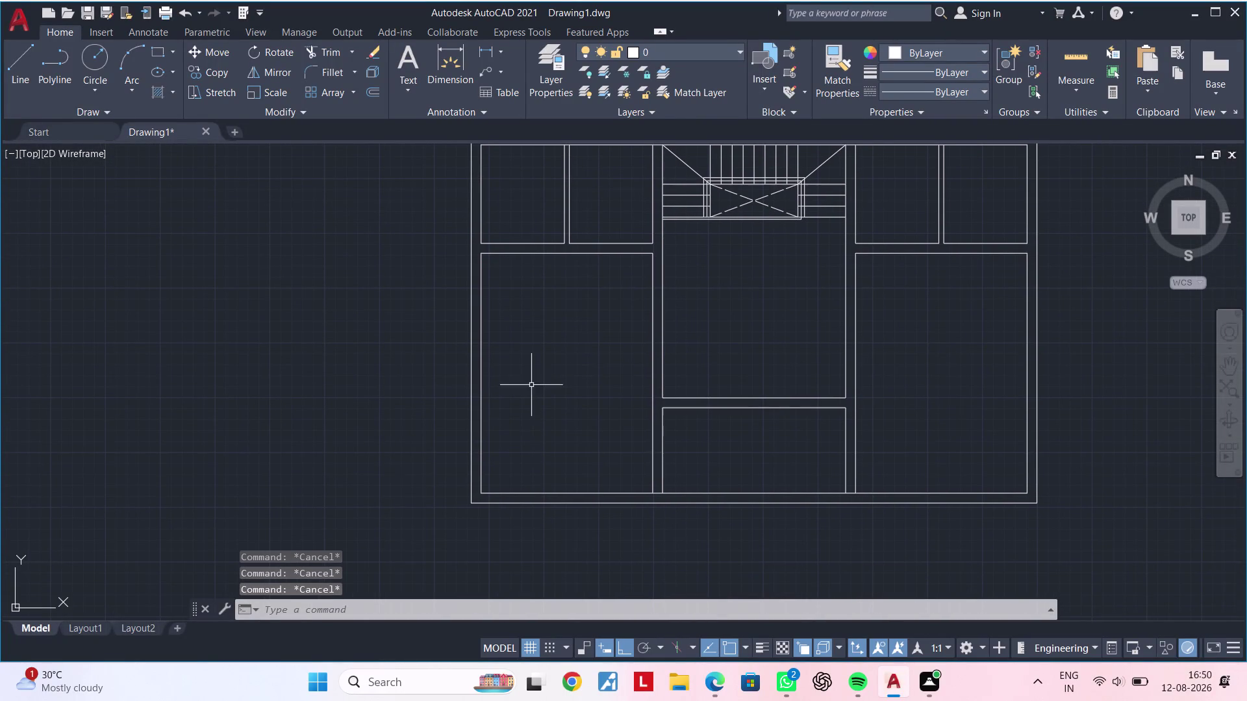
key(Escape)
key(Escape)
key(Escape)
middle_drag(536, 425, 558, 409)
key(Escape)
key(Escape)
key(Escape)
middle_click(542, 412)
key(Escape)
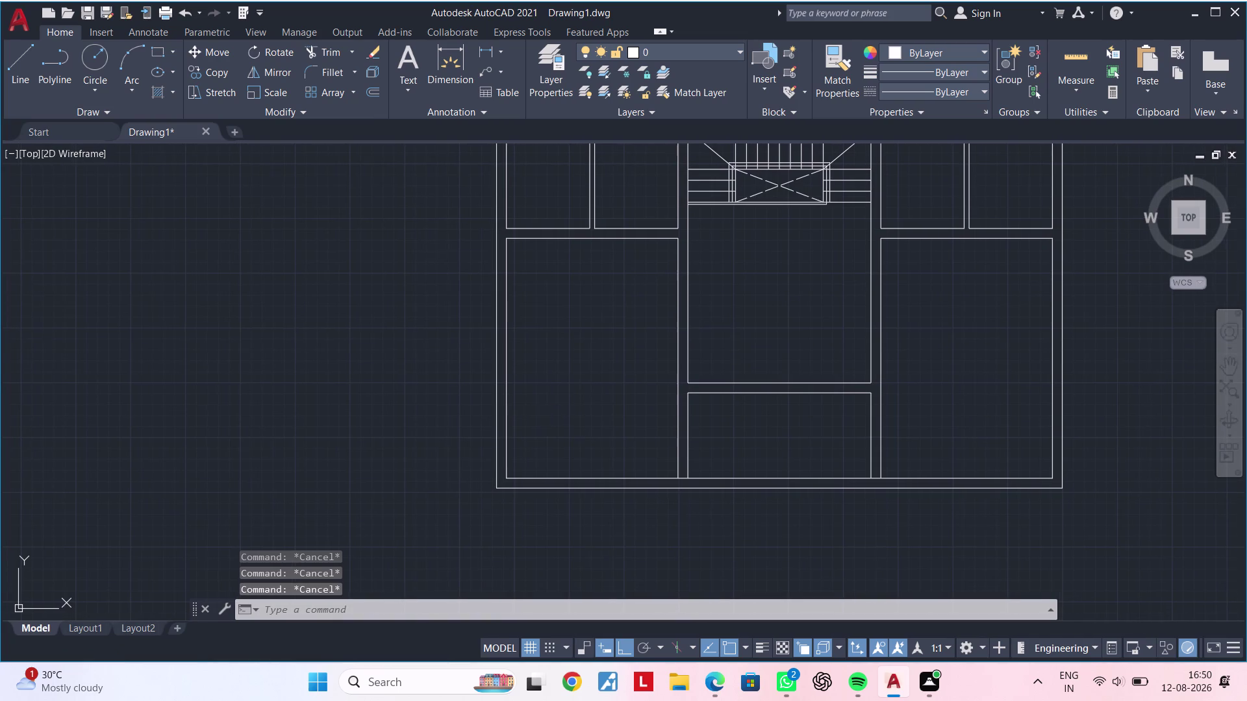
key(l)
key(space)
scroll(up, 3)
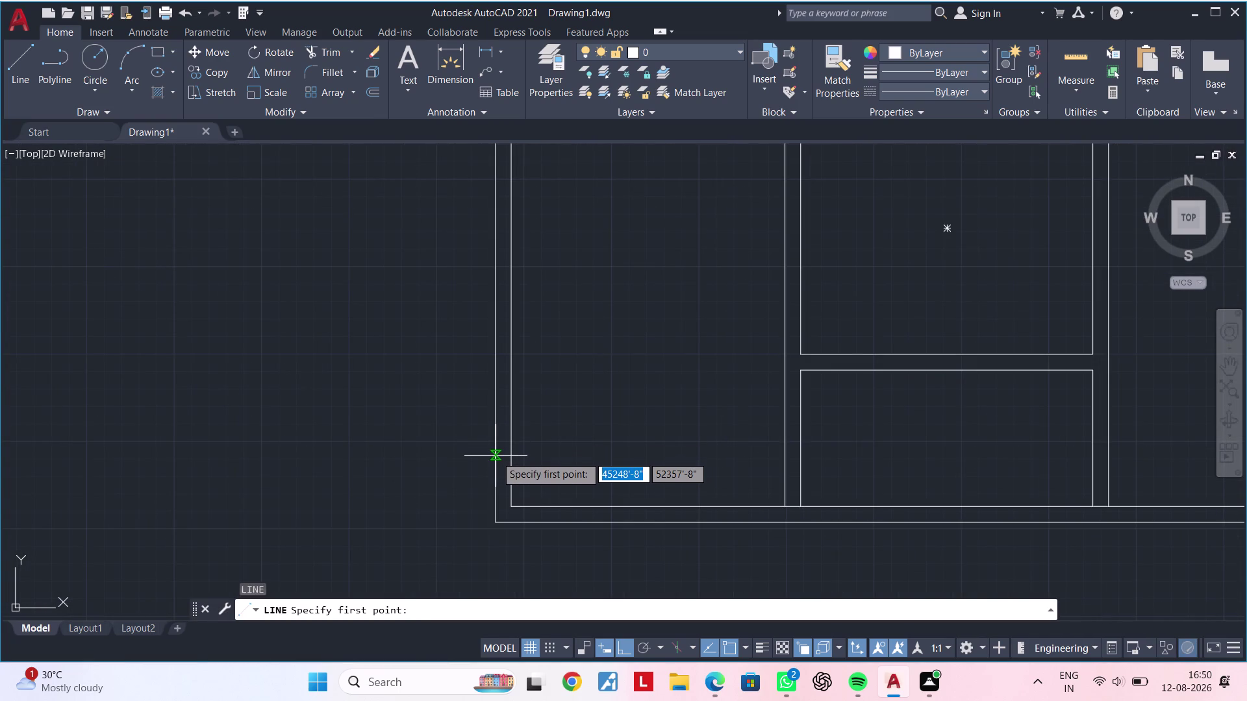
Draw a short line across the thickness of the lower-left outer wall.
click(496, 456)
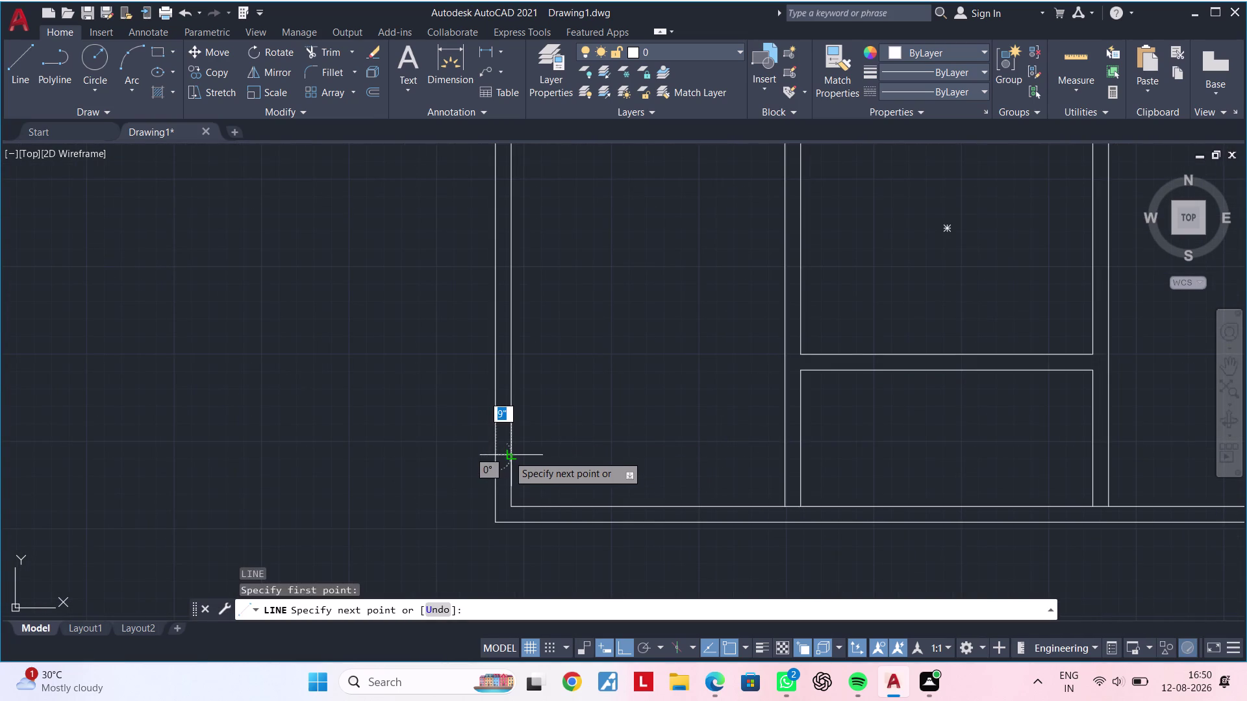
click(510, 455)
key(Escape)
key(Escape)
key(Escape)
scroll(up, 3)
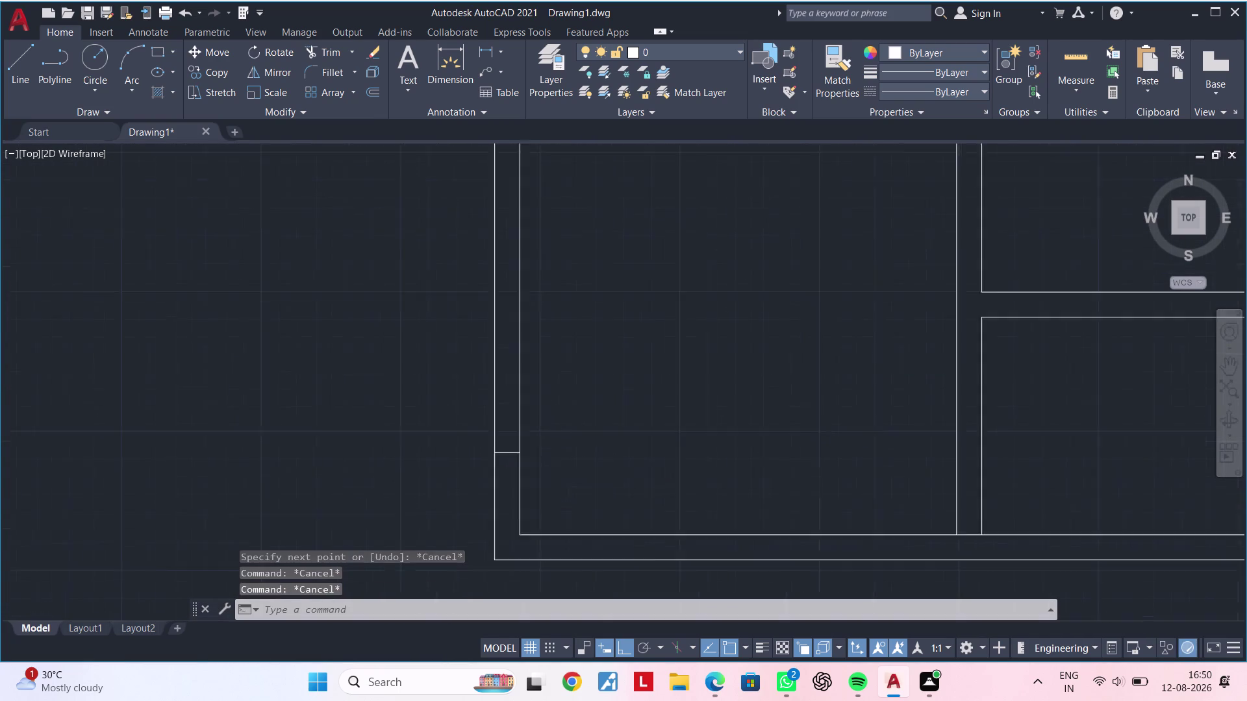
scroll(up, 3)
middle_drag(498, 472, 491, 481)
key(Escape)
scroll(up, 3)
scroll(down, 3)
middle_drag(514, 441, 525, 476)
key(Escape)
key(Escape)
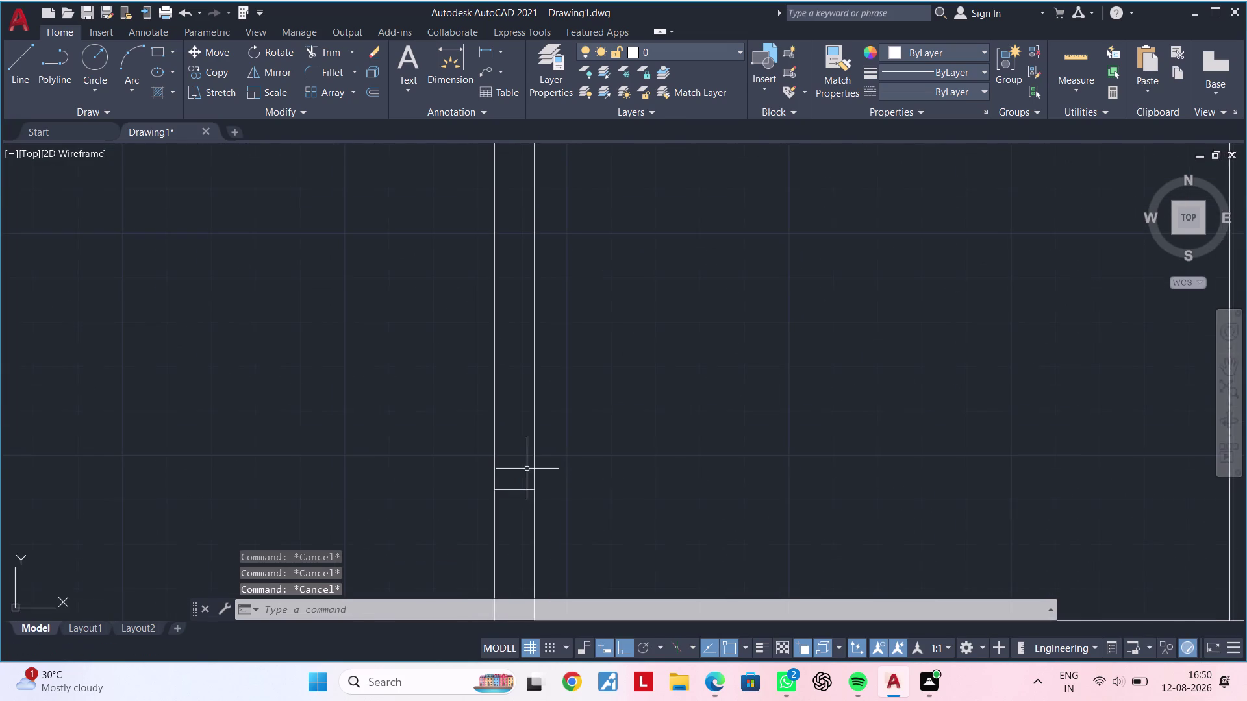
middle_drag(523, 469, 562, 480)
key(Escape)
key(Escape)
Offset the wall line 4' to bound the door opening.
text(of)
key(space)
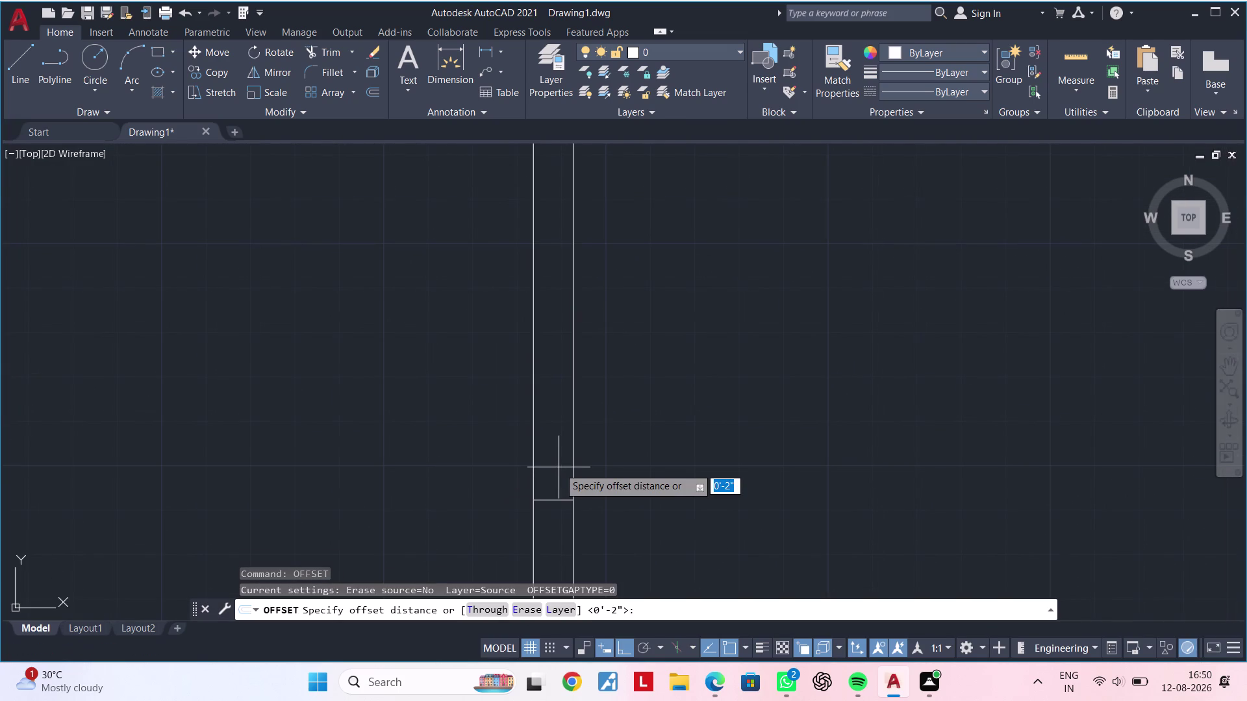
text(4')
key(Return)
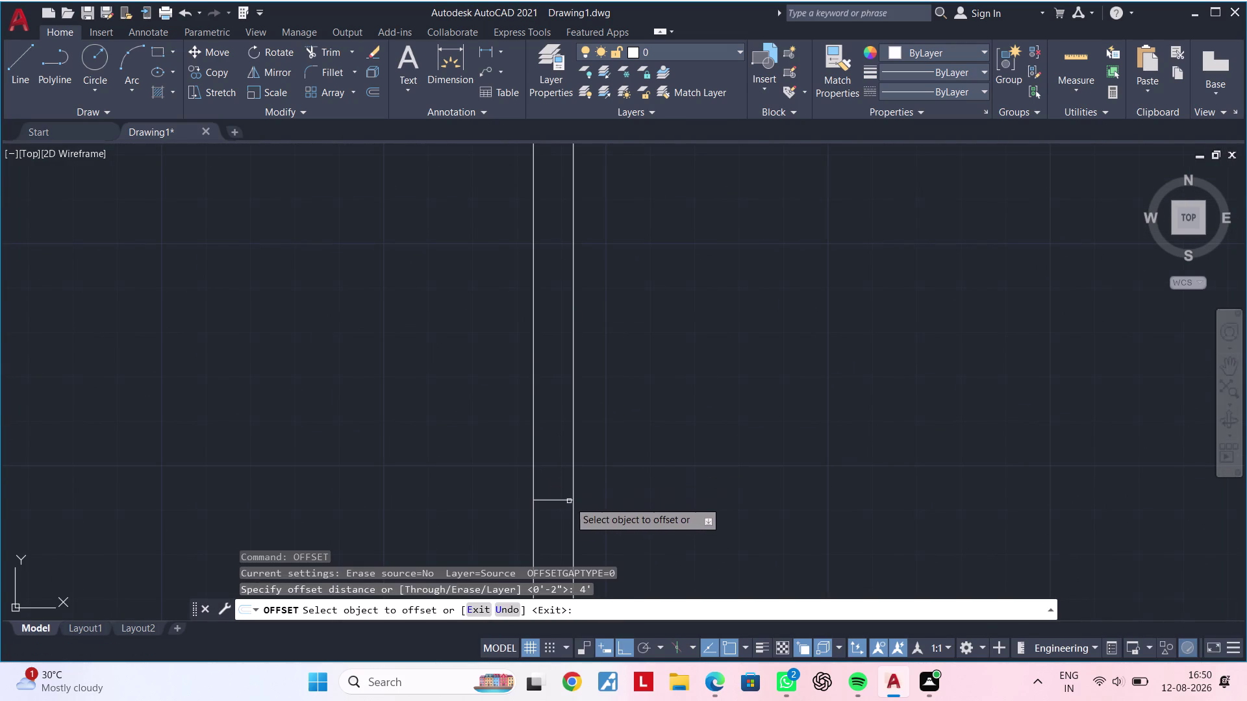
click(557, 501)
click(566, 385)
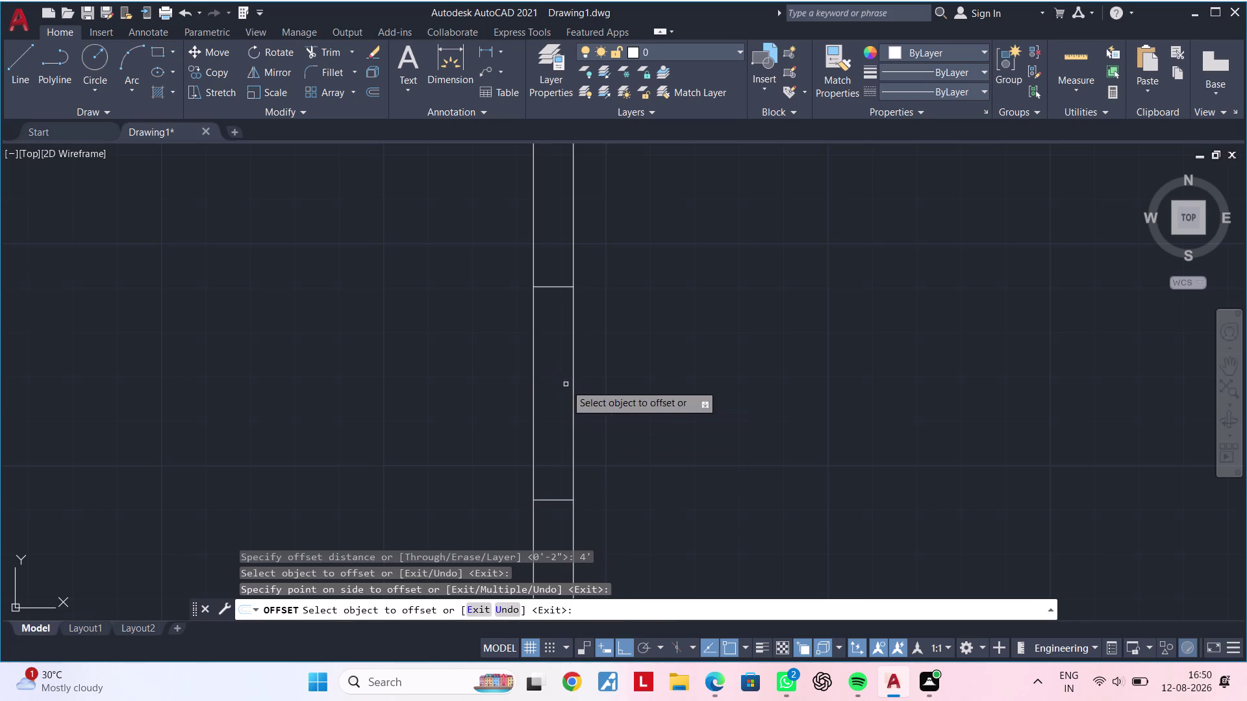
middle_drag(567, 398, 582, 435)
key(Escape)
key(Escape)
key(Escape)
middle_drag(574, 421, 595, 395)
key(Escape)
key(Escape)
key(Escape)
key(Escape)
key(Escape)
key(Escape)
key(Escape)
key(Escape)
key(Escape)
key(Escape)
key(Escape)
key(Escape)
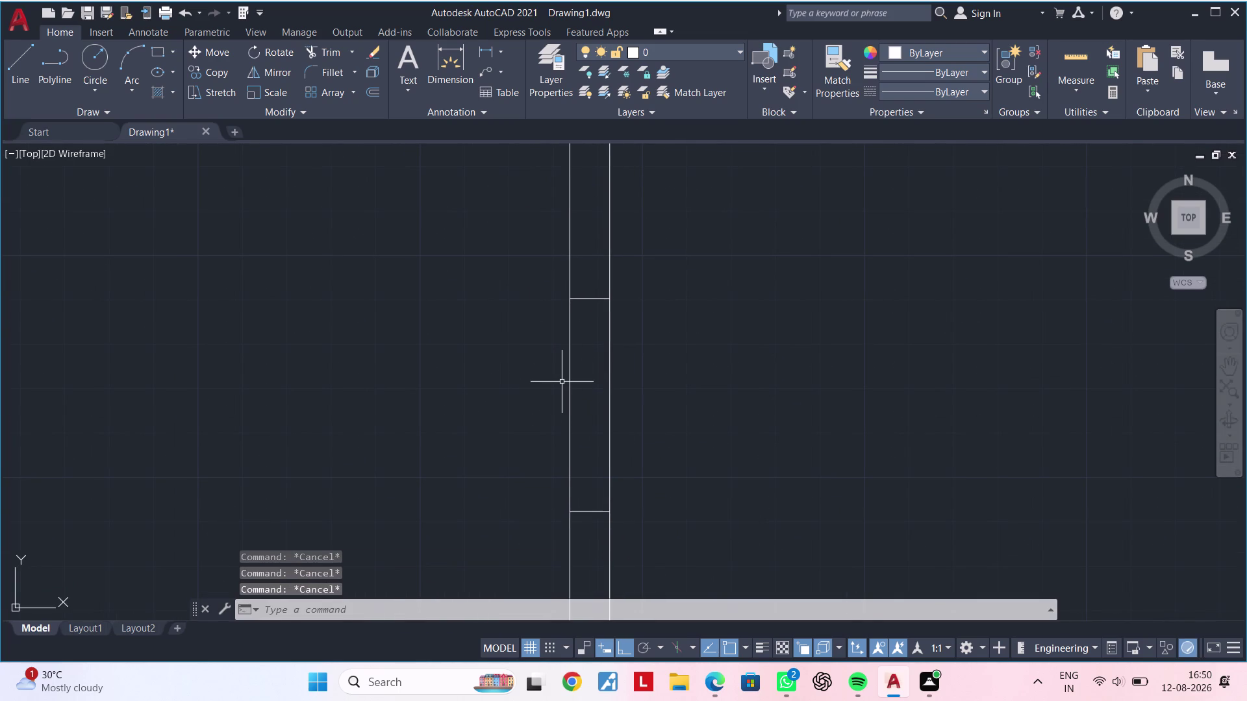
Draw a vertical door leaf line spanning the opening.
text(l)
key(space)
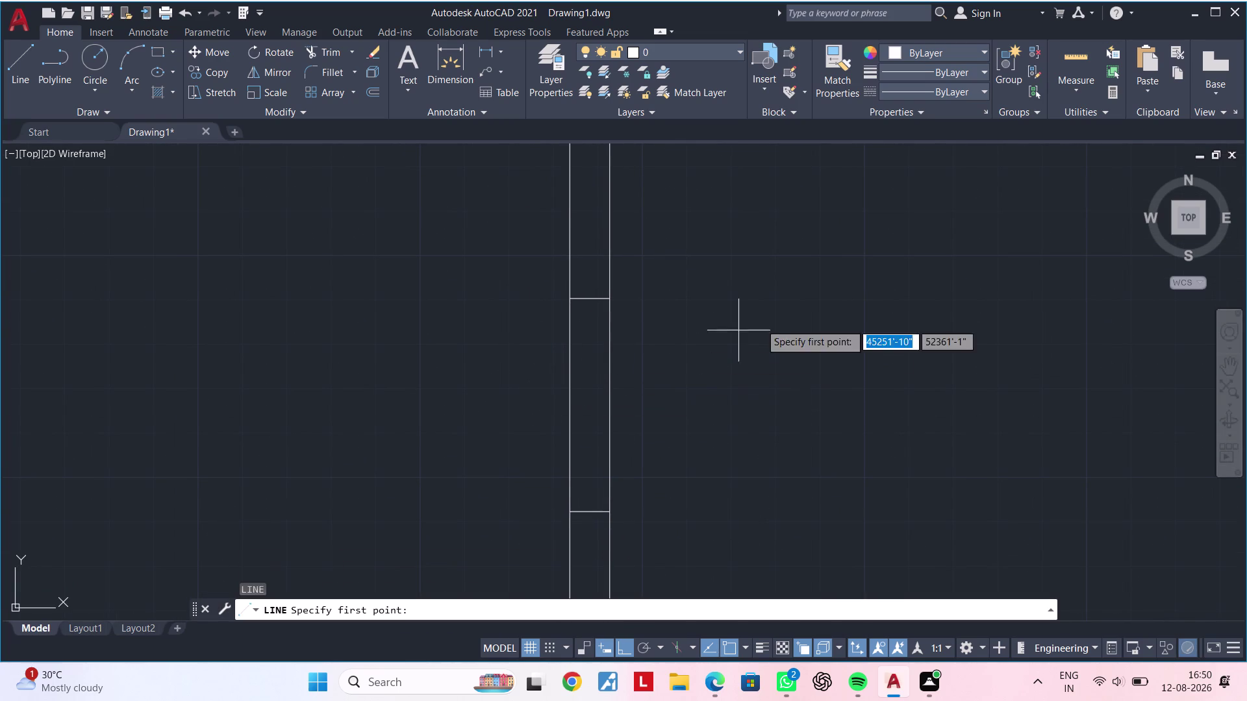
click(591, 301)
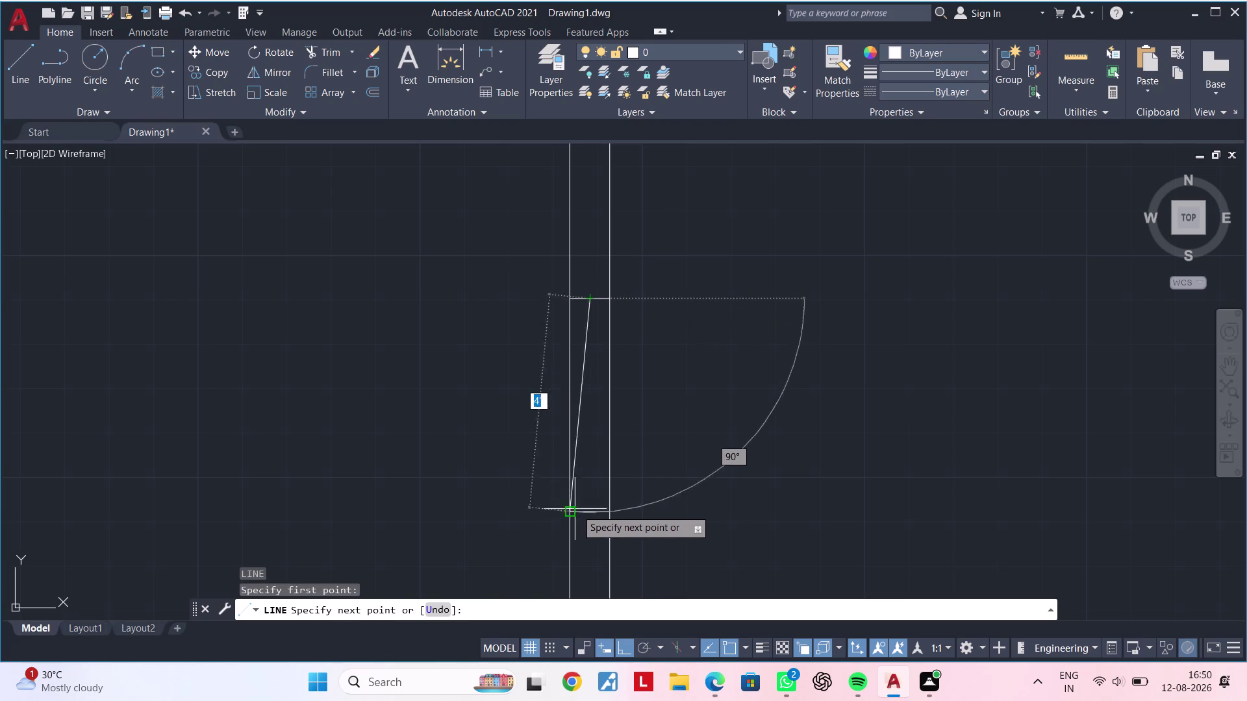
click(588, 510)
key(Escape)
key(Escape)
key(Escape)
key(Escape)
key(Escape)
key(Escape)
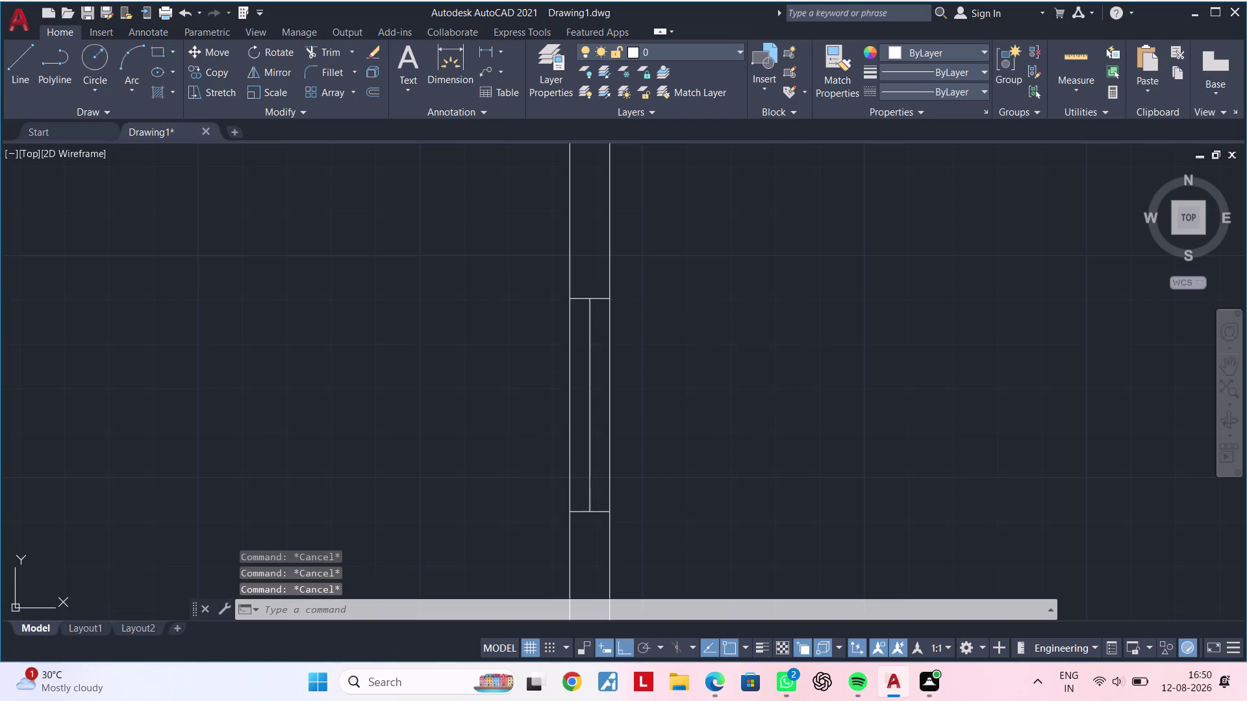
Offset the door line 1" for thickness and delete the stray line.
text(of 1")
key(Return)
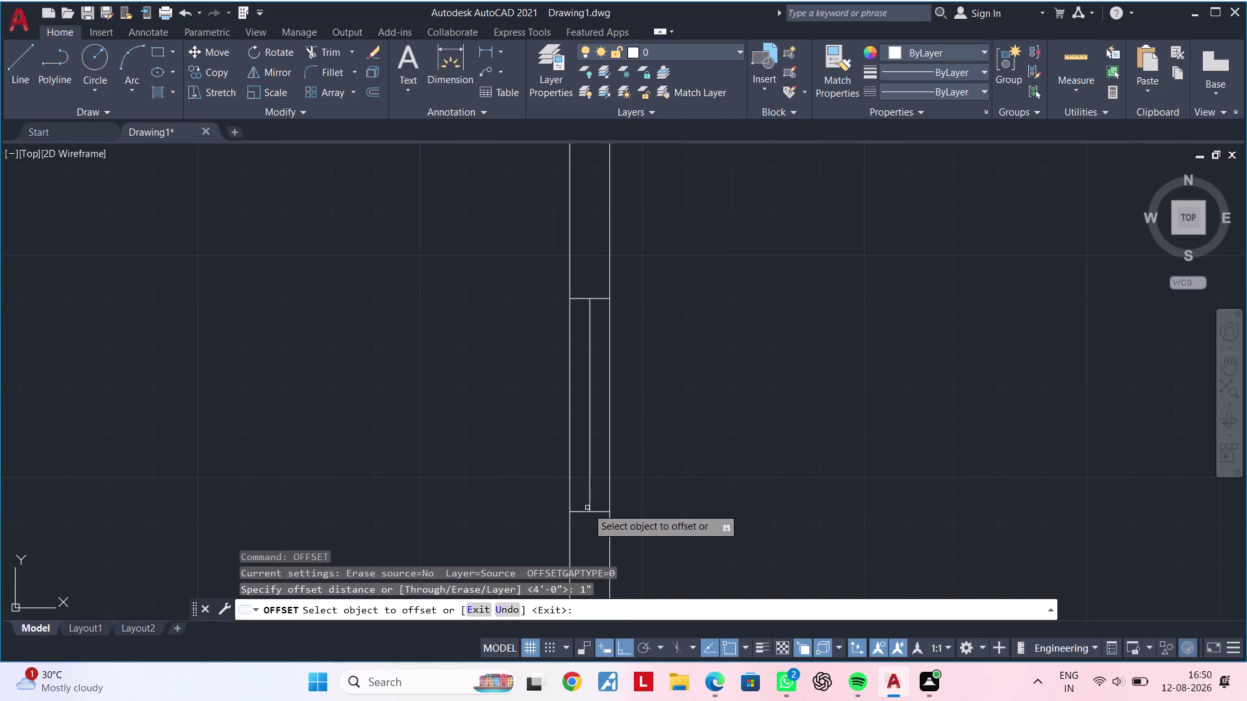
click(591, 406)
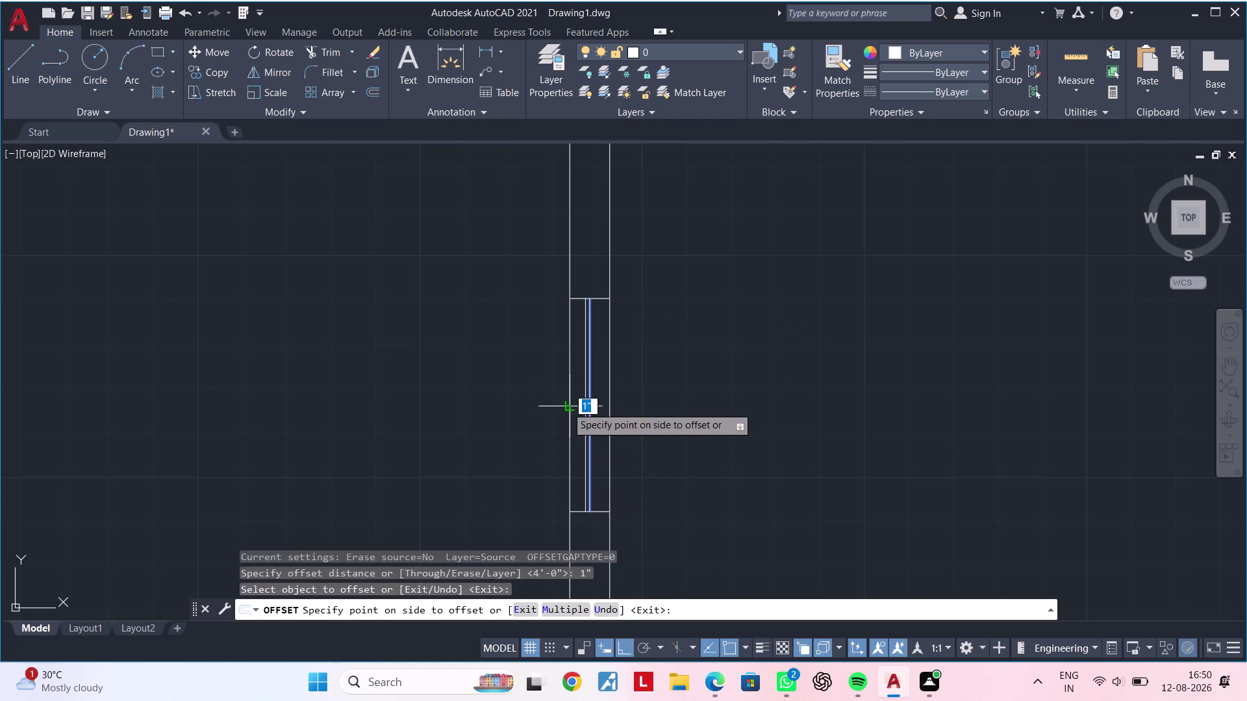
click(566, 407)
click(590, 406)
click(602, 406)
key(Escape)
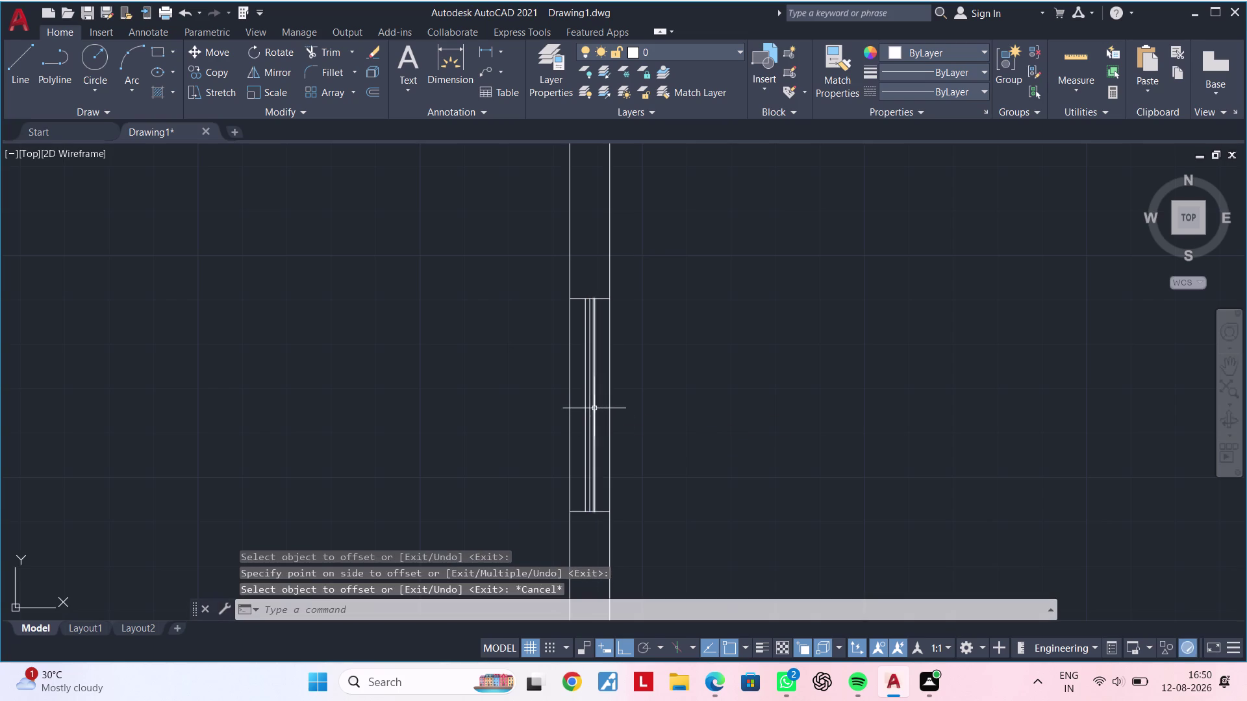
click(591, 410)
key(Delete)
scroll(down, 3)
middle_drag(579, 454, 577, 456)
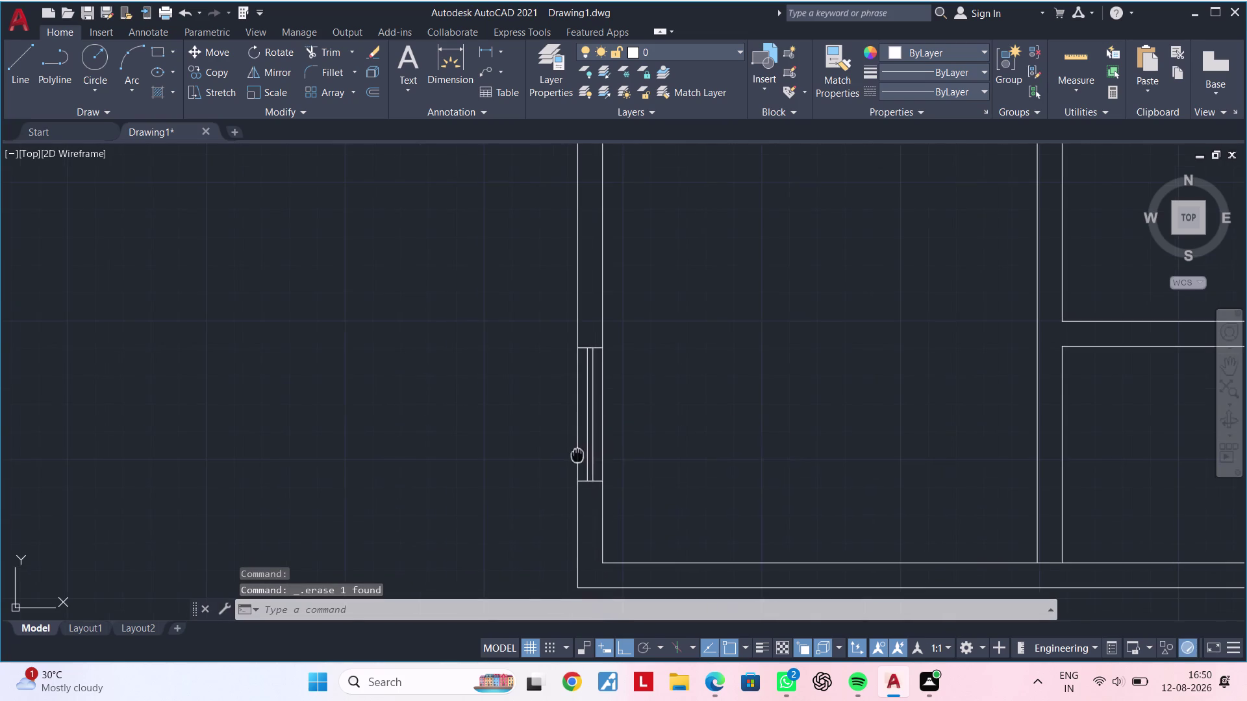
middle_drag(576, 456, 520, 467)
key(Escape)
key(Escape)
key(Escape)
key(Escape)
key(Escape)
key(Escape)
key(Escape)
key(Escape)
key(Escape)
key(Escape)
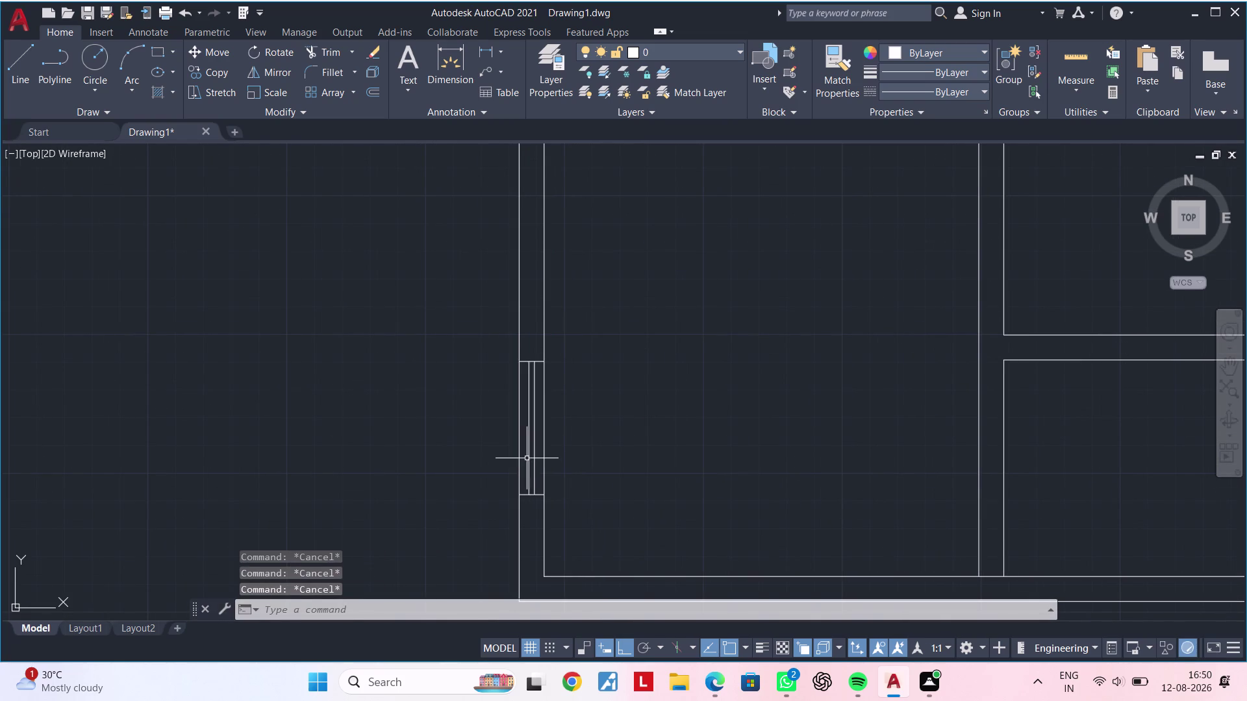
scroll(down, 3)
middle_drag(530, 458, 513, 411)
key(Escape)
scroll(up, 3)
middle_drag(515, 408, 502, 423)
key(Escape)
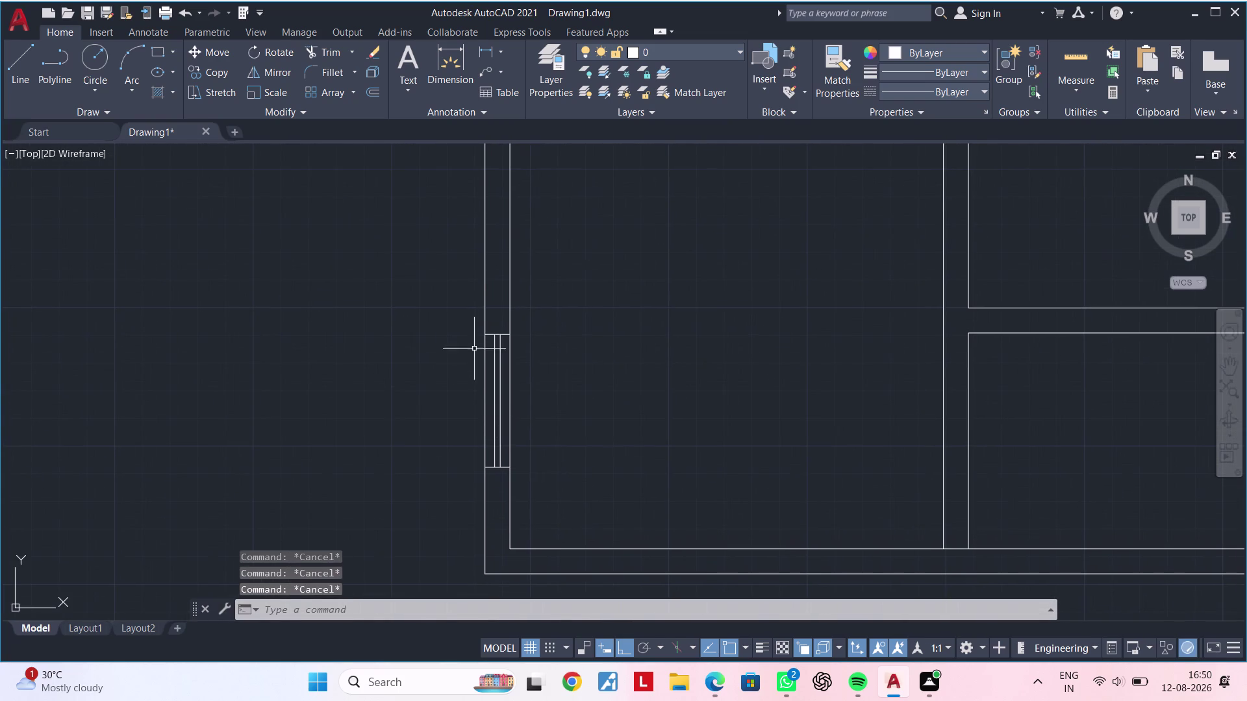
drag(471, 322, 481, 320)
click(547, 515)
key(Escape)
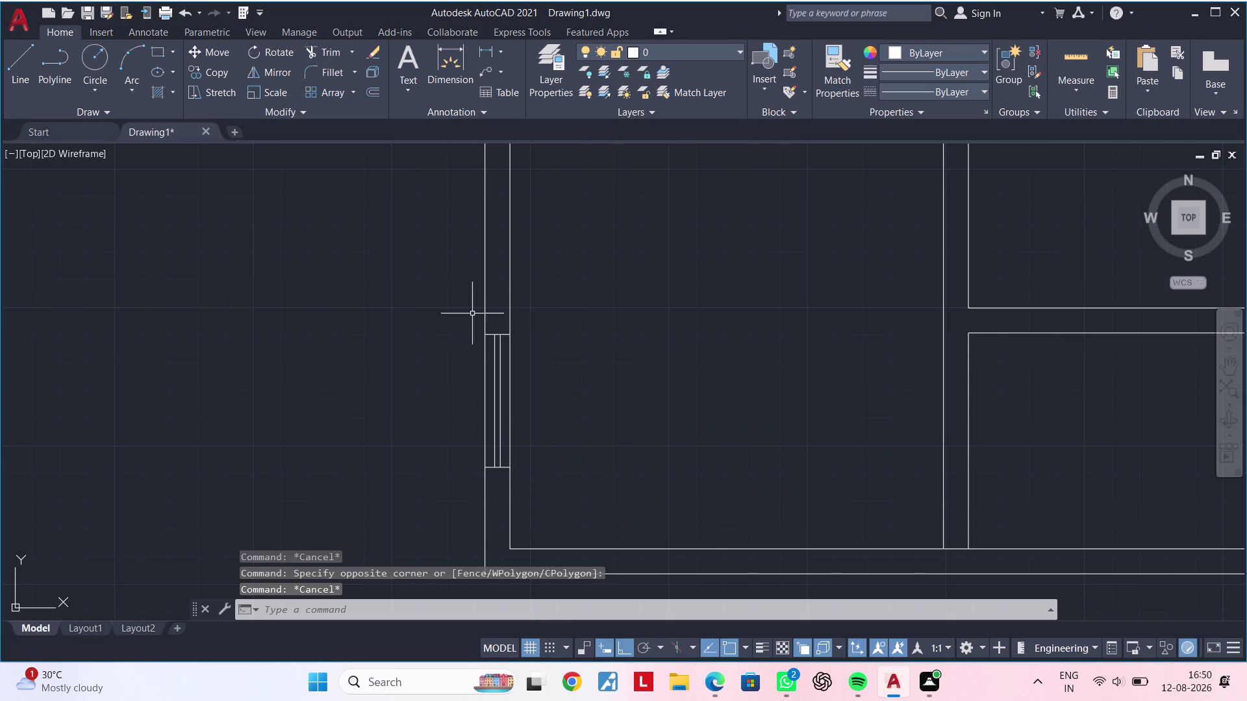
click(474, 328)
click(543, 489)
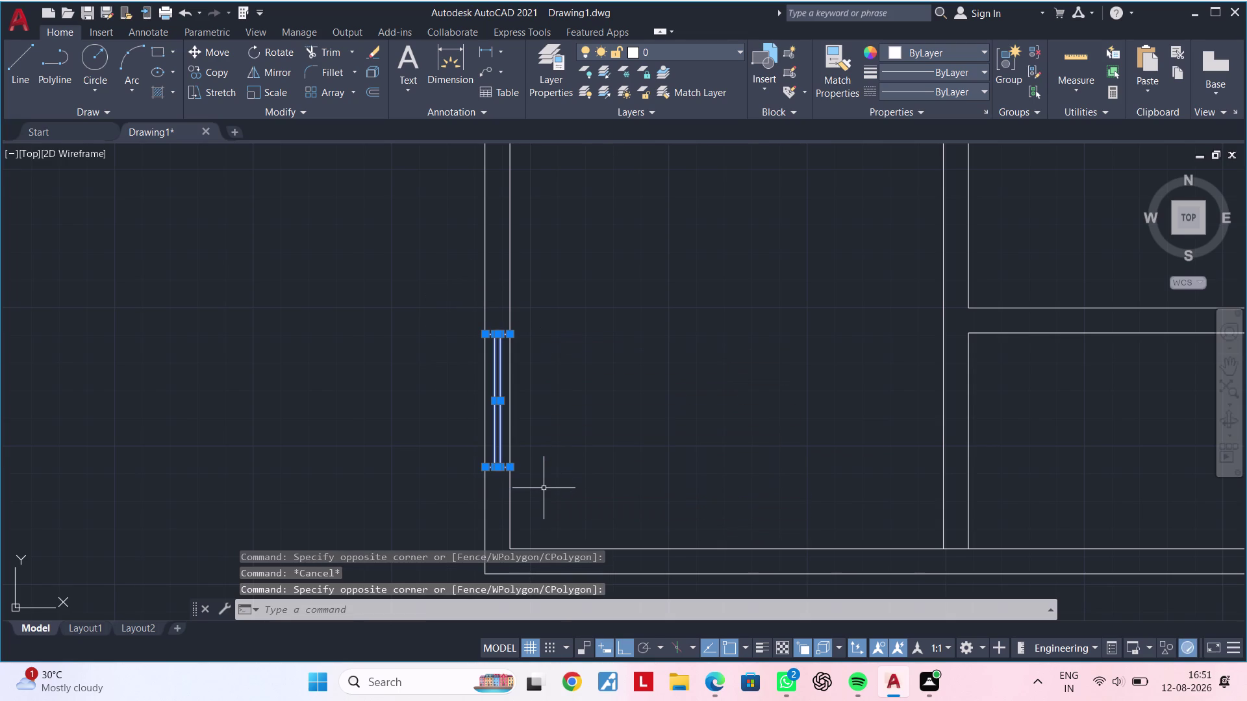
text(j)
key(space)
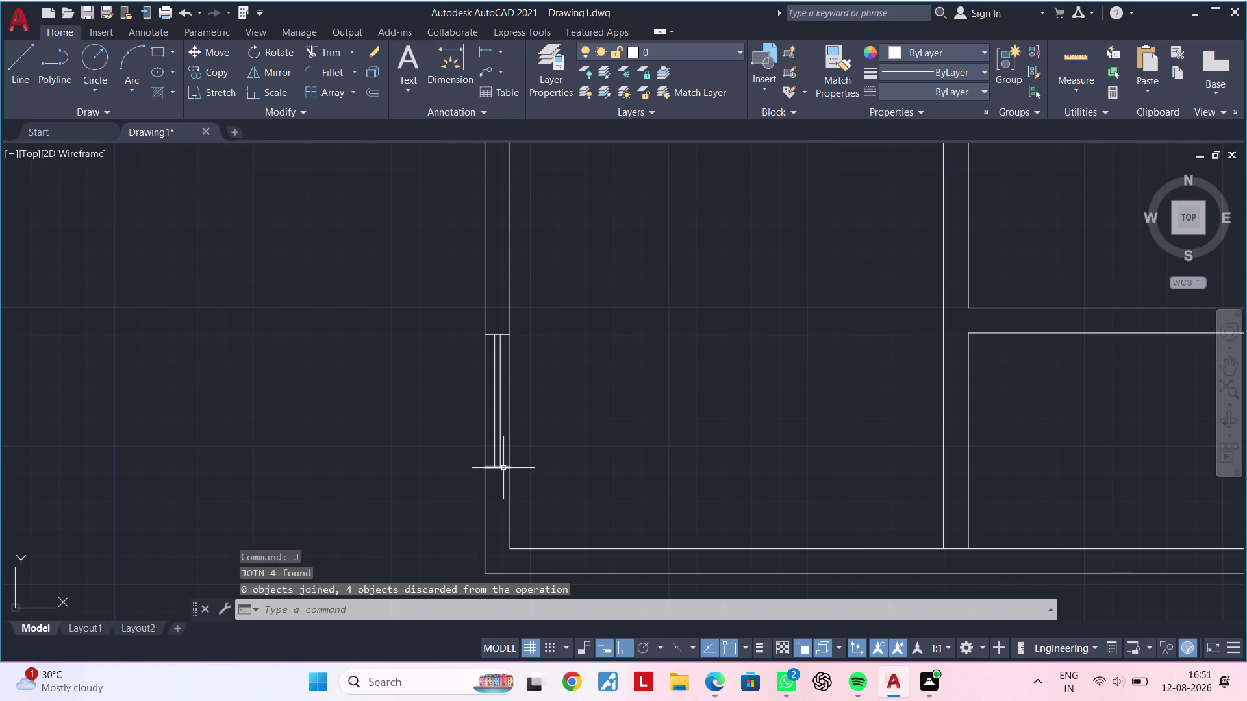
middle_drag(524, 453, 483, 458)
key(Escape)
key(Escape)
key(Escape)
key(Escape)
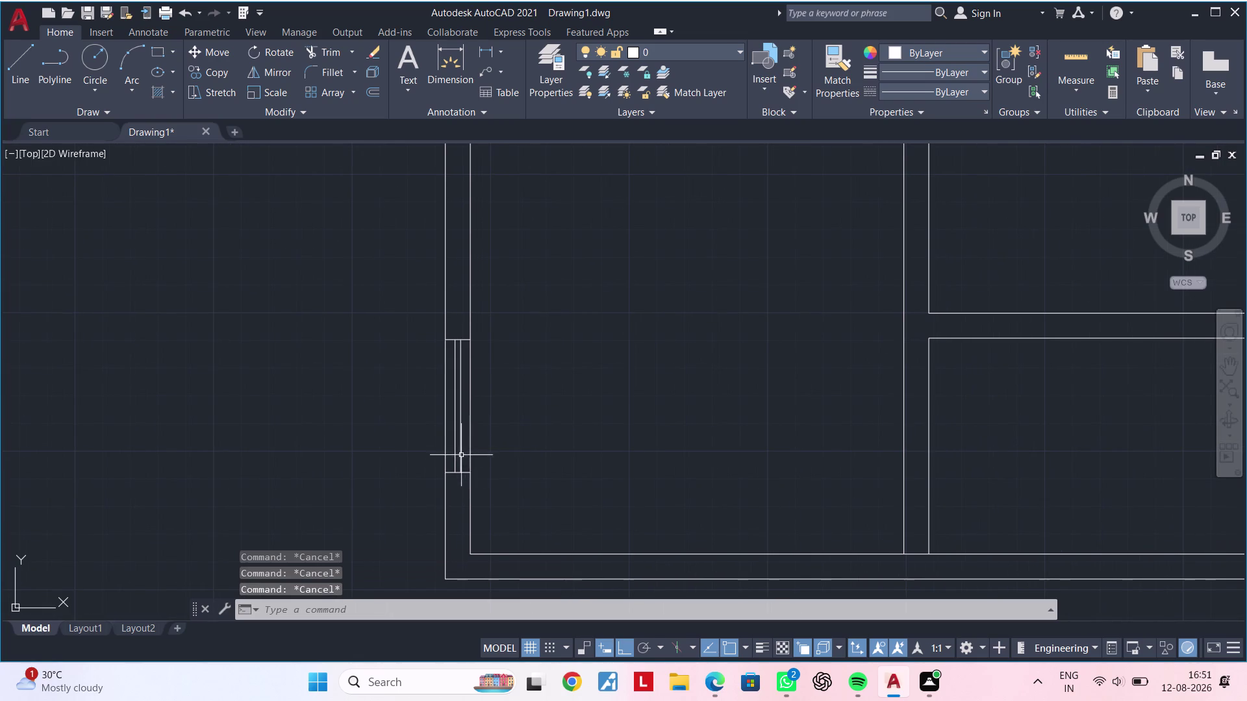
scroll(up, 3)
key(Escape)
scroll(down, 3)
middle_drag(468, 388, 460, 410)
key(Escape)
key(Escape)
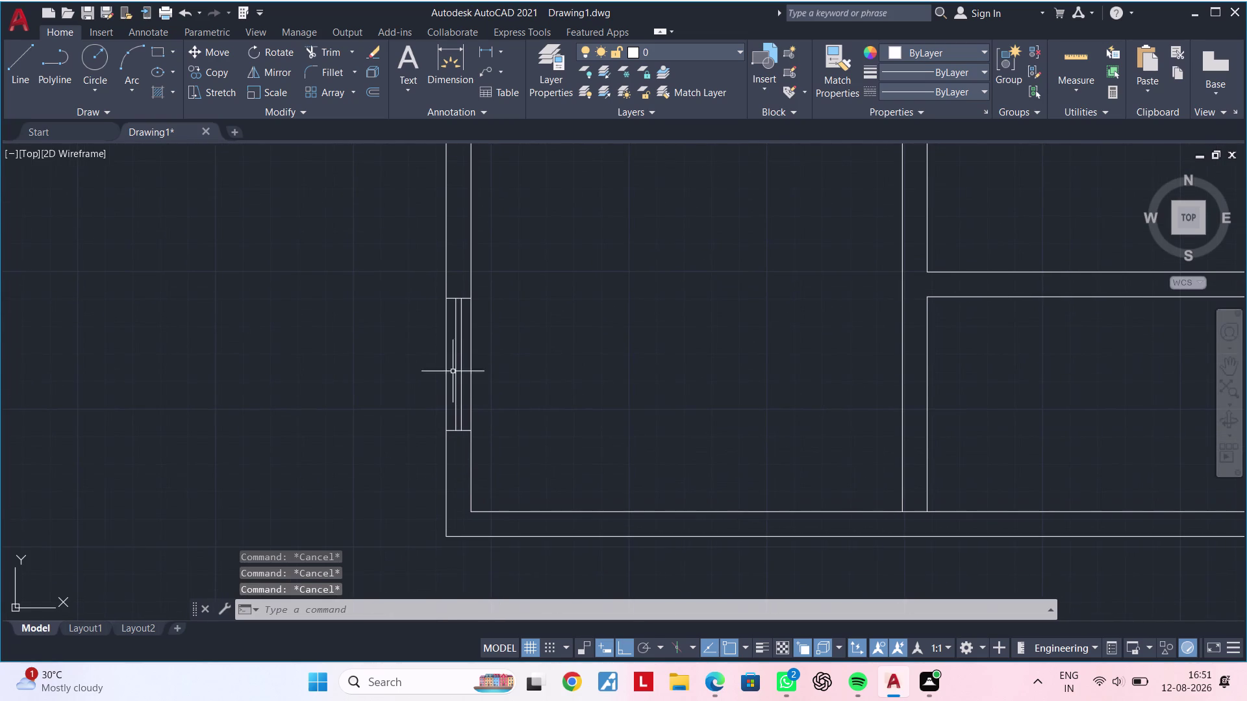
key(Escape)
key(Escape)
key(Escape)
scroll(down, 3)
middle_drag(537, 411, 498, 353)
key(Escape)
key(Escape)
key(Escape)
middle_drag(494, 367, 490, 426)
key(Escape)
key(Escape)
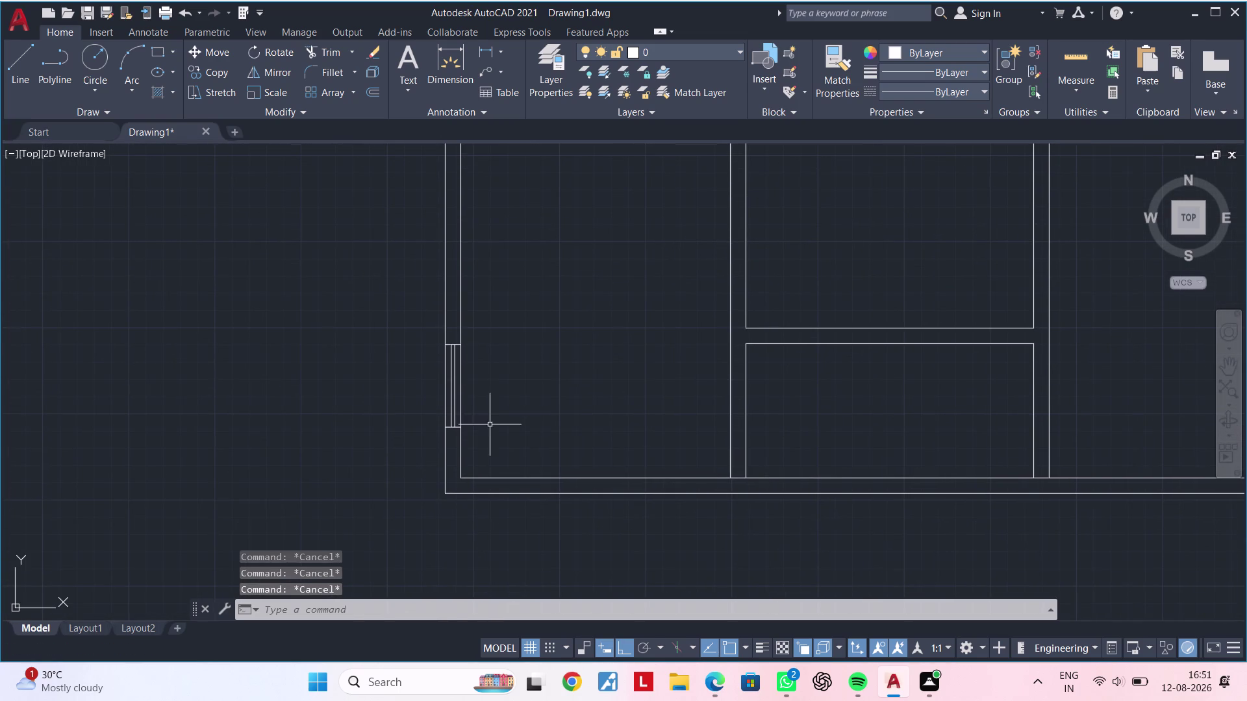
key(Escape)
key(Escape)
key(Escape)
key(Escape)
key(Escape)
key(Escape)
key(Escape)
scroll(down, 3)
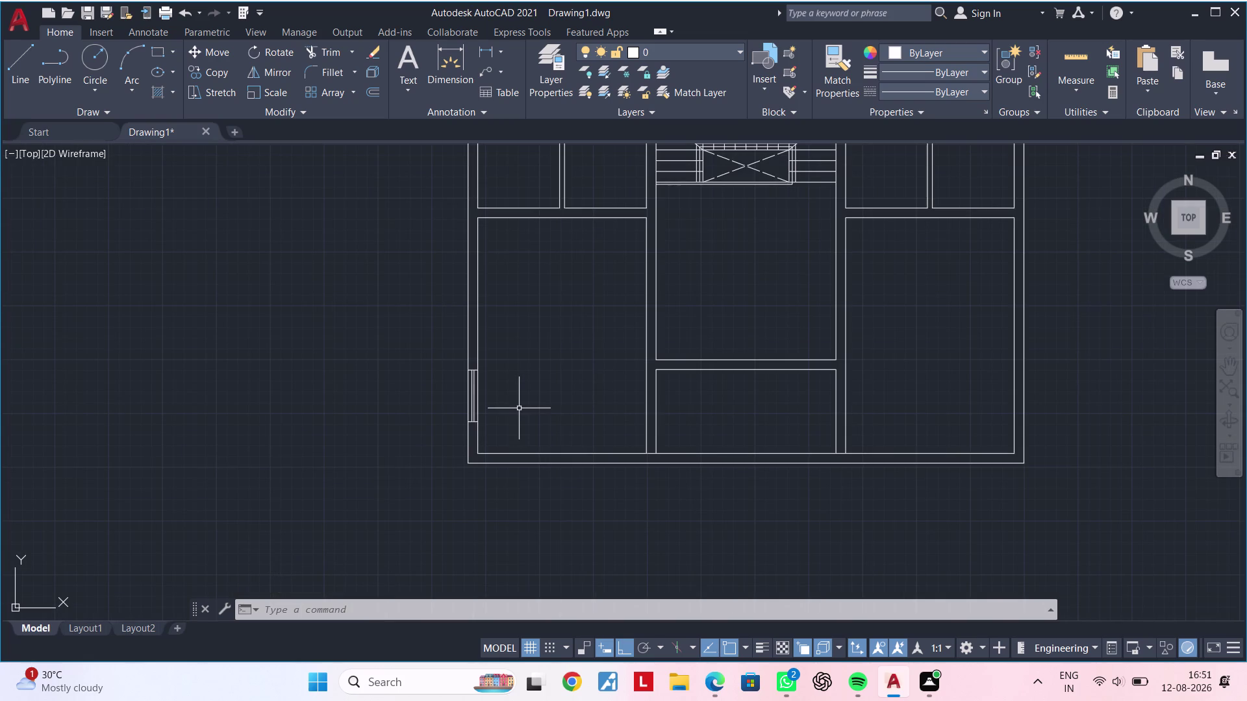
scroll(up, 3)
scroll(up, 3)
scroll(down, 3)
scroll(down, 3)
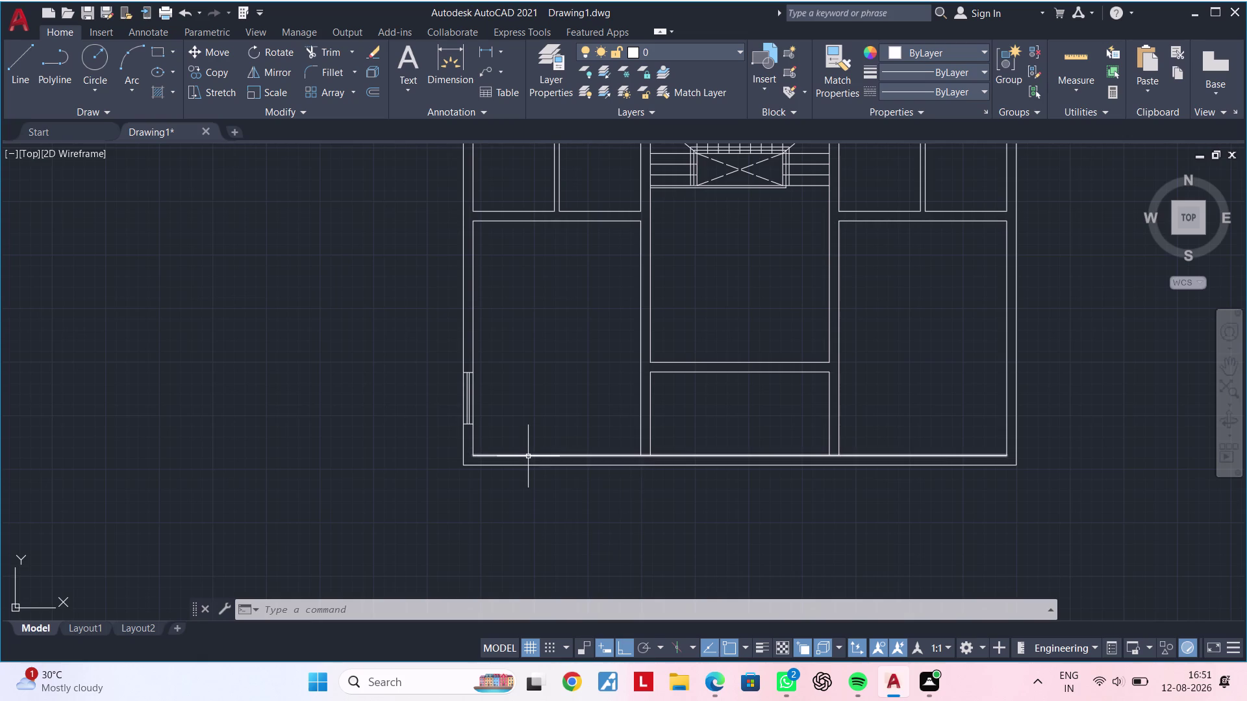
Grip-stretch the lower middle room's left wall line down to the outer wall.
key(Escape)
key(Escape)
key(Escape)
key(Escape)
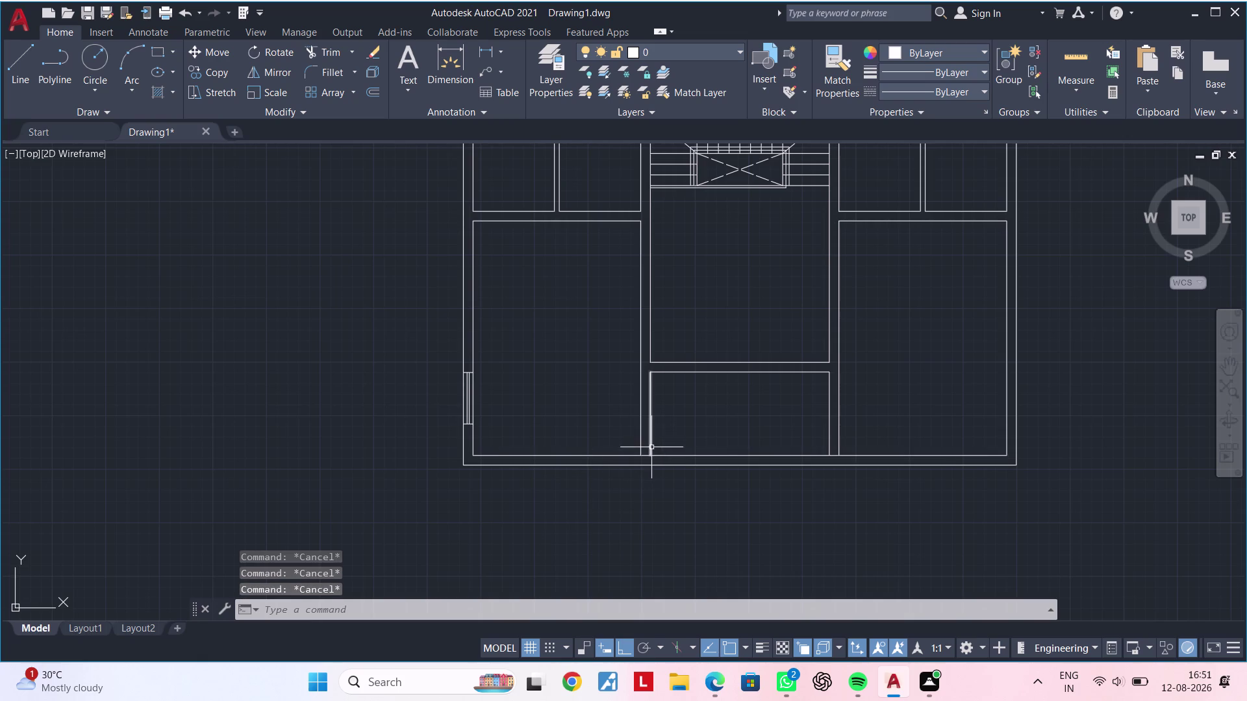
click(650, 448)
click(649, 457)
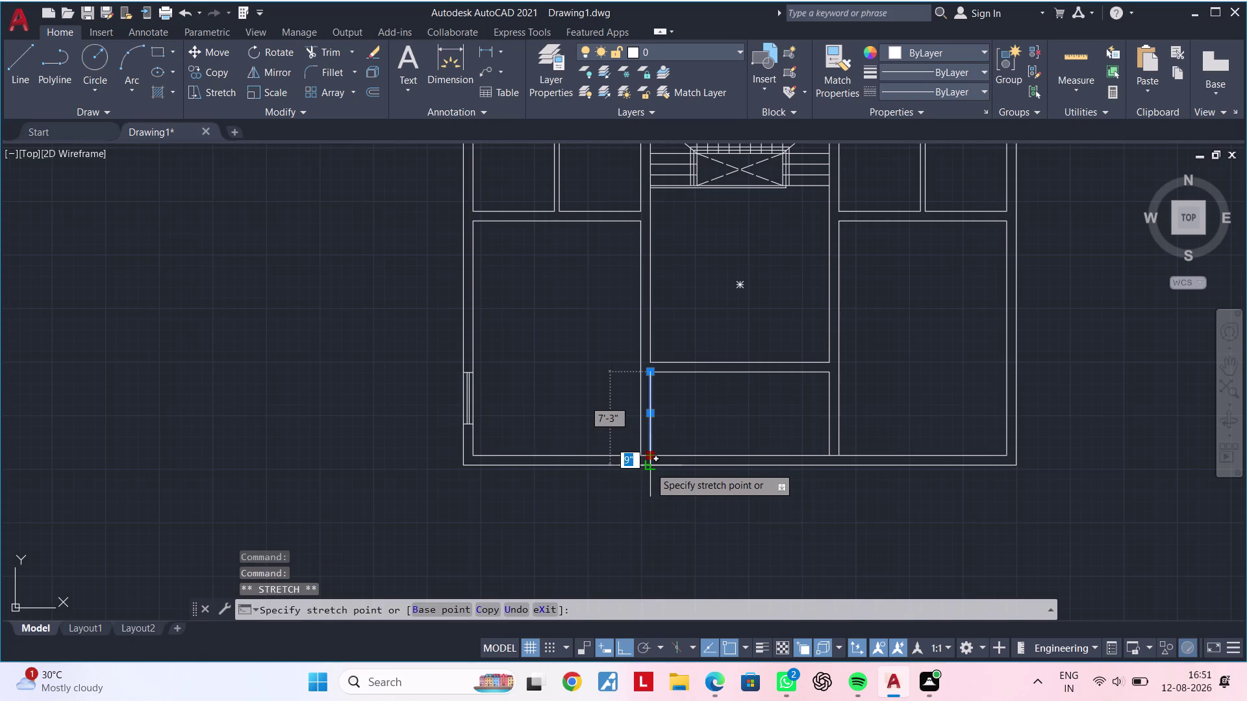
scroll(up, 3)
click(662, 468)
key(Escape)
key(Escape)
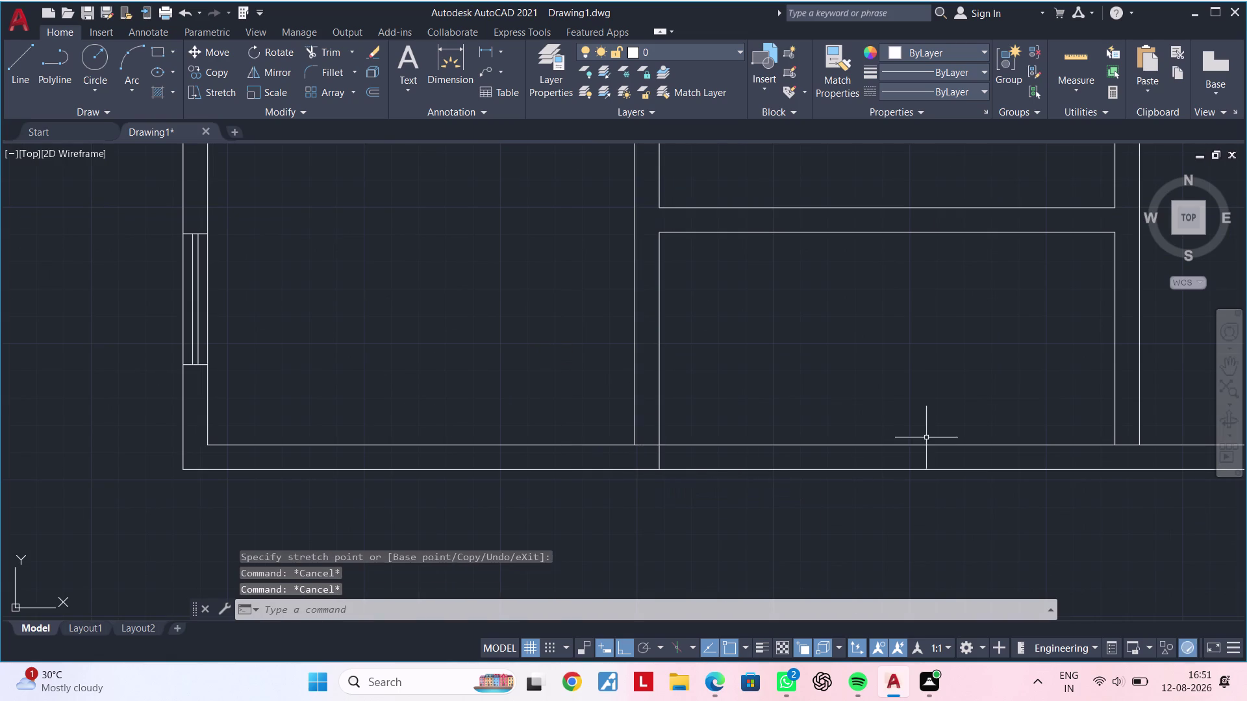
Grip-stretch the room's right wall line down to the outer wall.
middle_drag(917, 436, 727, 447)
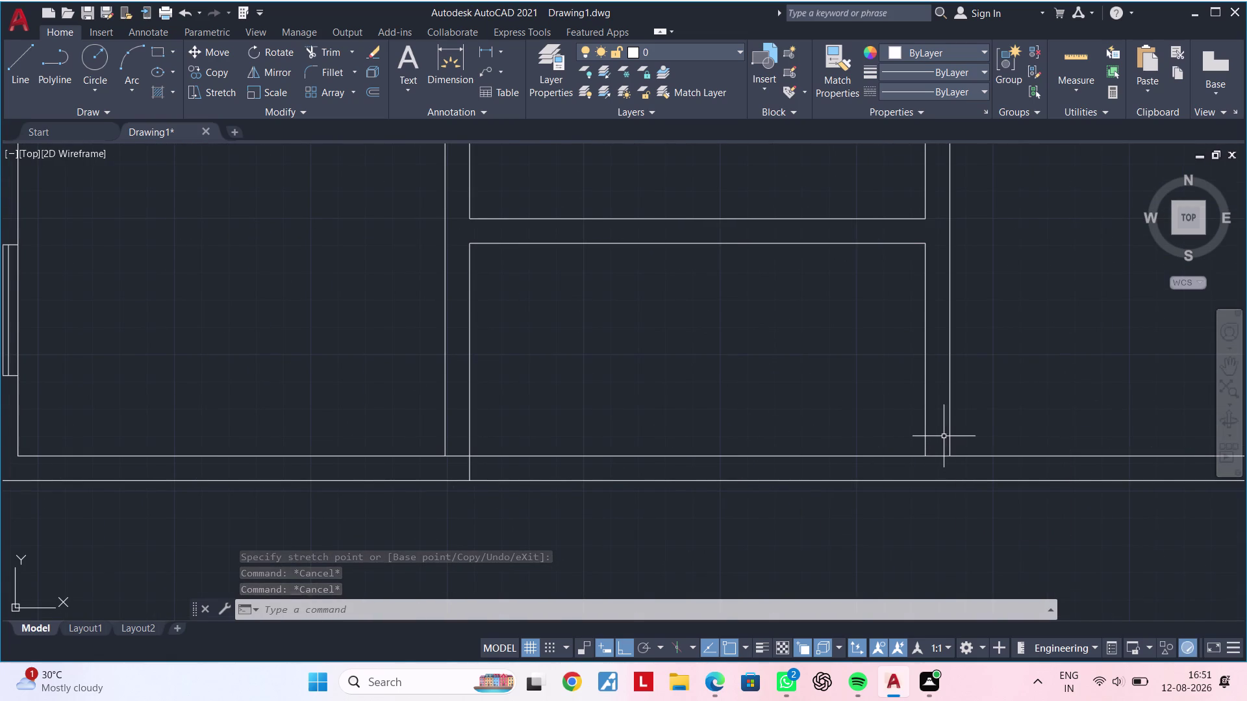
click(924, 447)
click(925, 459)
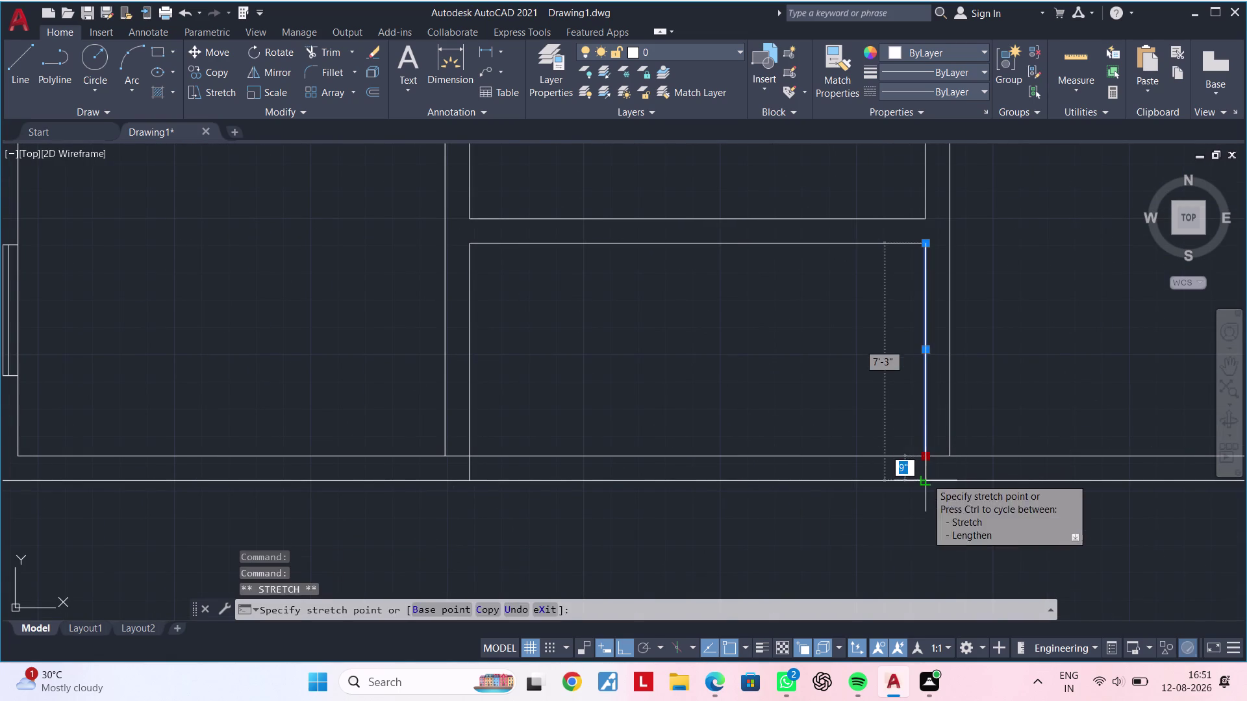
click(926, 478)
key(Escape)
key(Escape)
key(Escape)
Trim the wall line segments between the two extended walls using TR.
key(t)
key(r)
key(space)
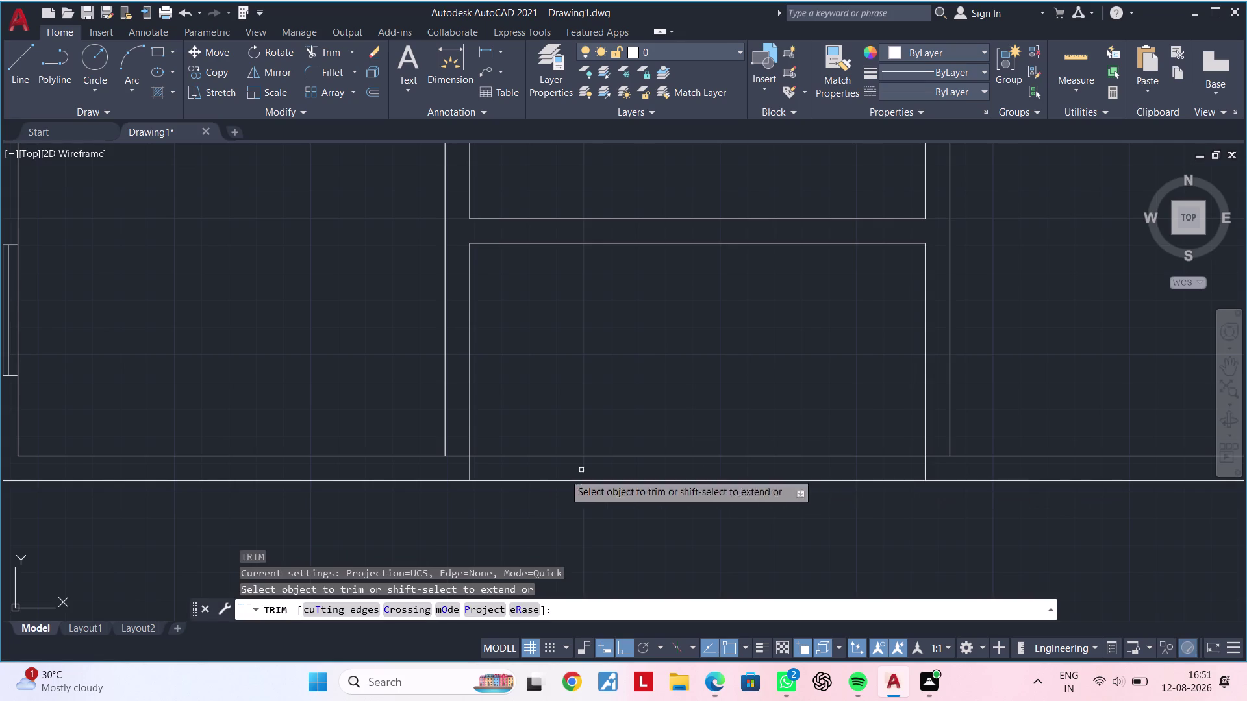
click(459, 458)
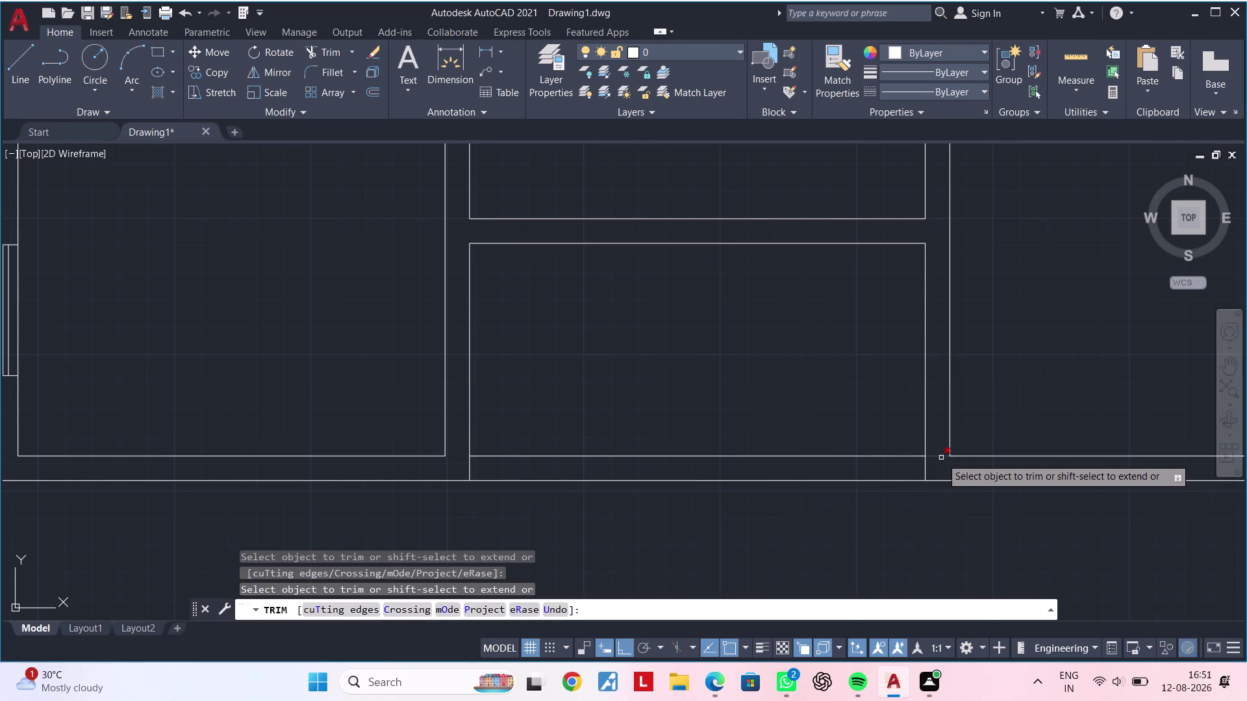
click(942, 458)
key(Escape)
key(Escape)
Pan the floor plan toward the left wall window and start a line.
scroll(down, 3)
middle_drag(750, 535, 809, 532)
key(Escape)
key(Escape)
middle_drag(647, 445, 648, 444)
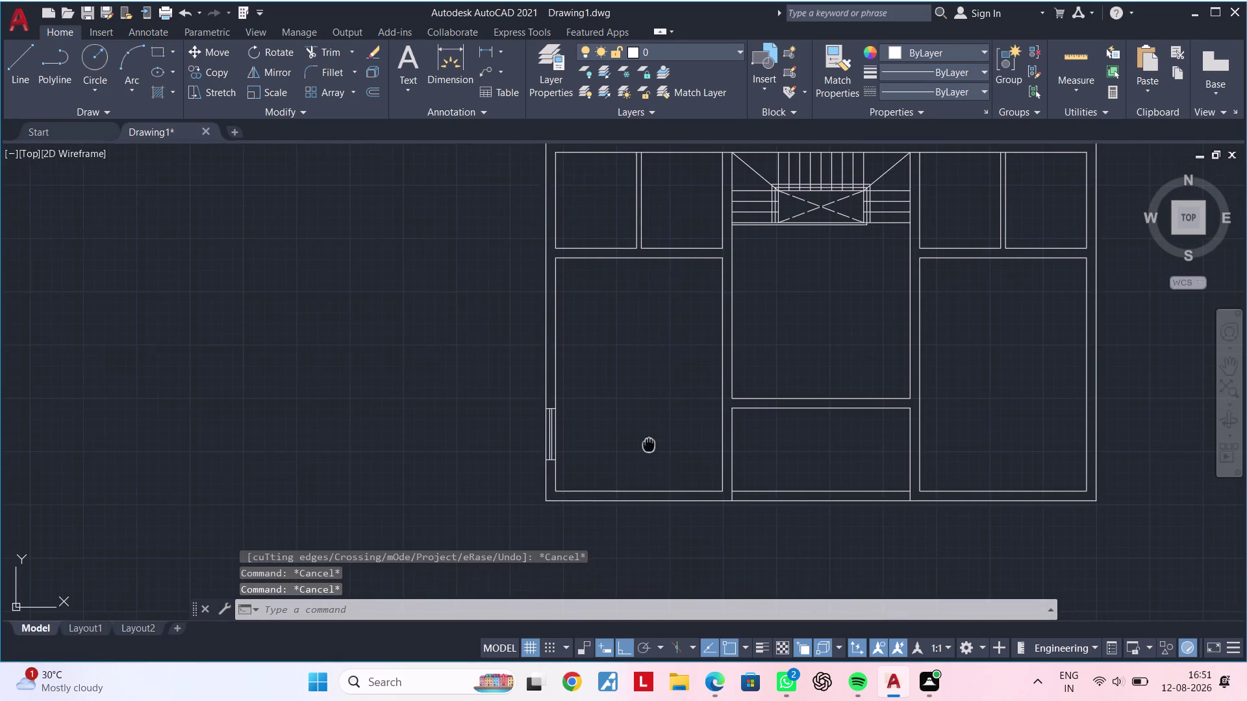
middle_drag(648, 445, 679, 440)
key(Escape)
scroll(up, 3)
middle_drag(600, 432, 579, 446)
key(Escape)
key(Escape)
middle_drag(595, 424, 597, 374)
key(Escape)
middle_drag(627, 419, 622, 369)
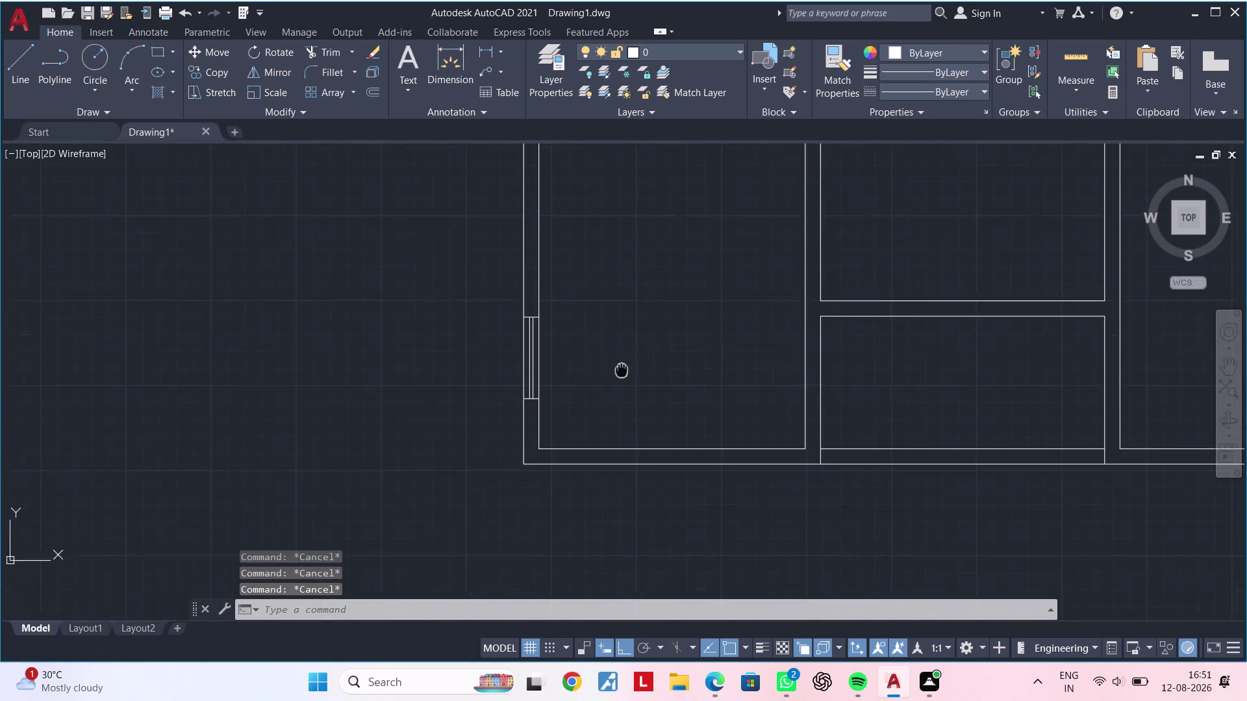
middle_drag(622, 369, 620, 364)
key(Escape)
middle_drag(628, 405, 625, 362)
key(Escape)
key(Escape)
key(Escape)
key(l)
key(space)
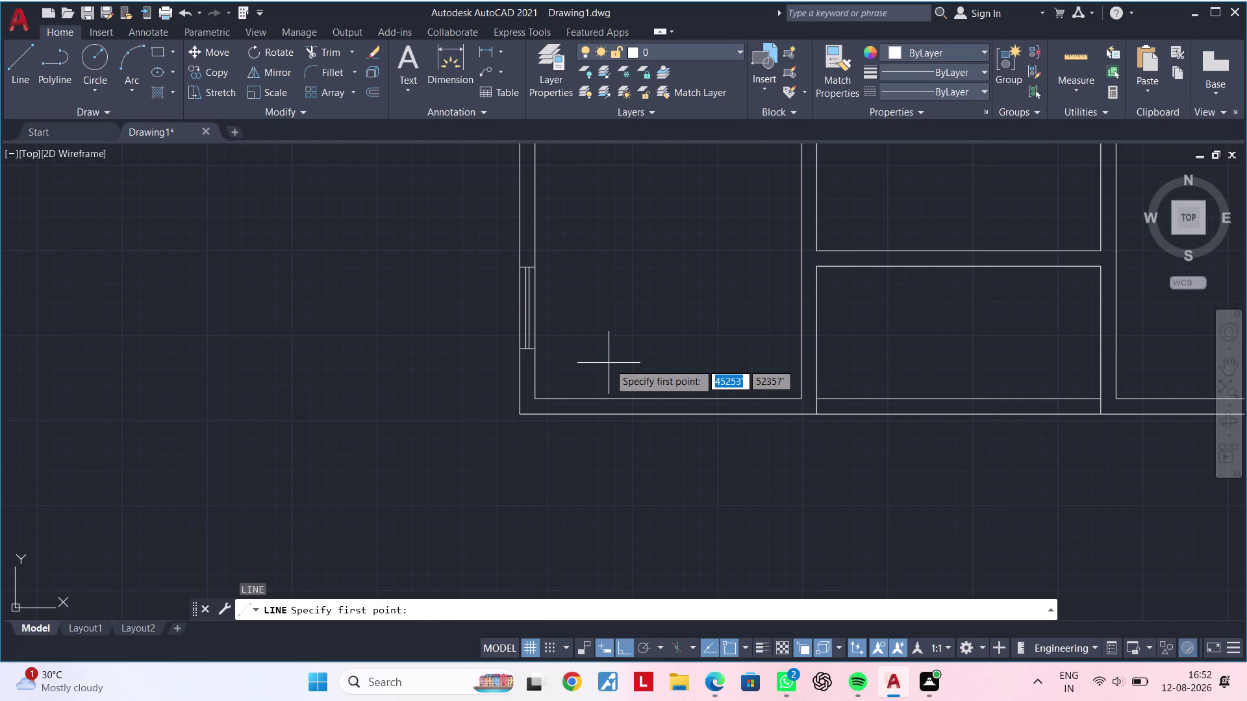
Select the window lines in the left wall.
key(Escape)
key(Escape)
key(Escape)
key(Escape)
middle_drag(601, 362, 591, 415)
key(Escape)
key(Escape)
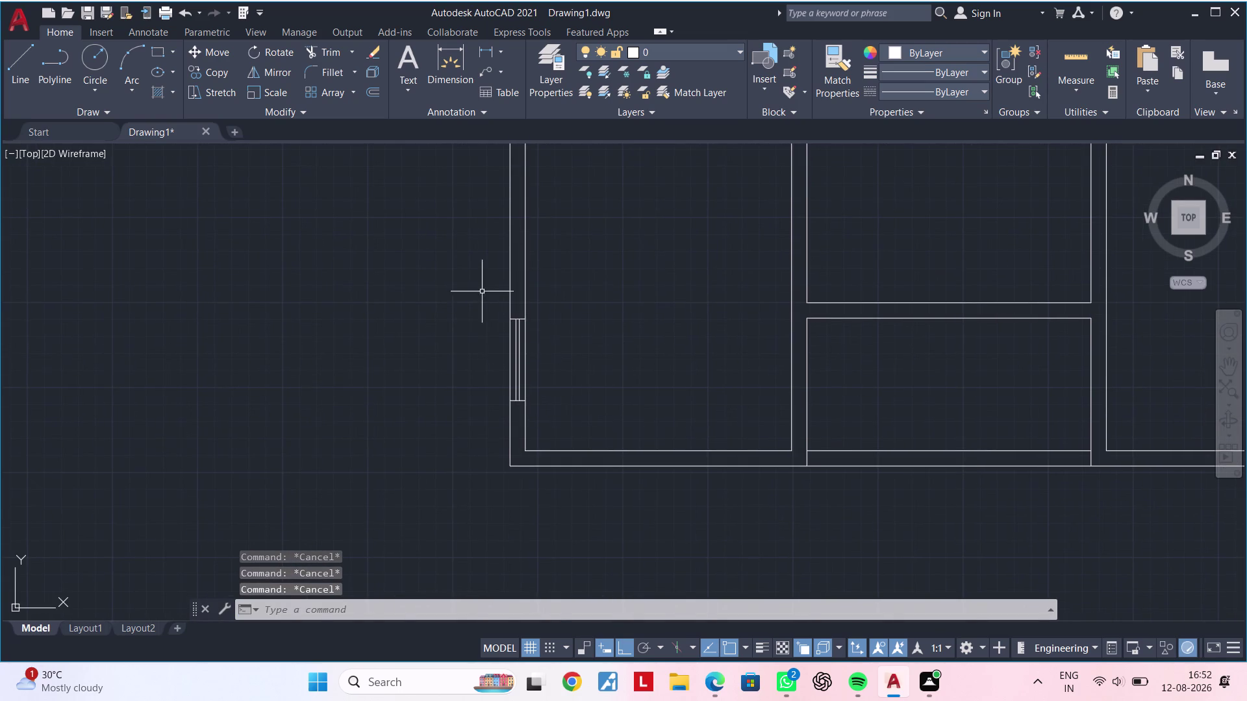
click(482, 290)
click(563, 441)
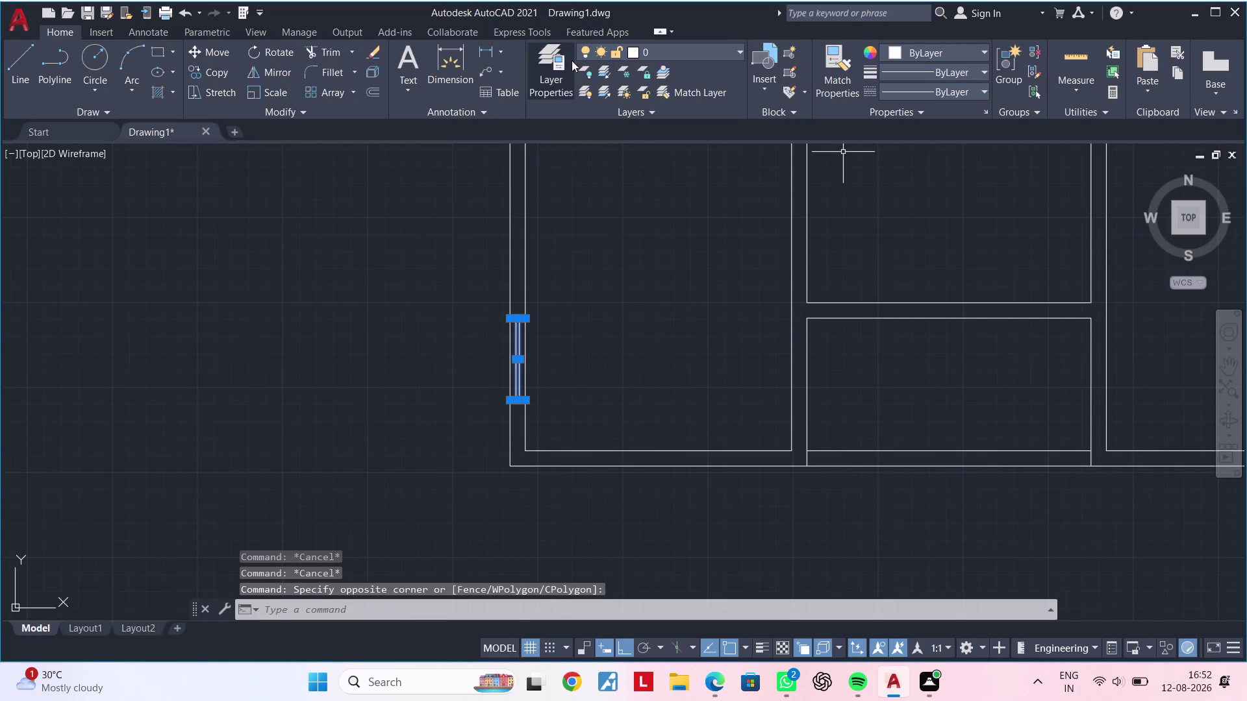
Add a new layer in Layer Properties and rename it WINDOW.
click(561, 67)
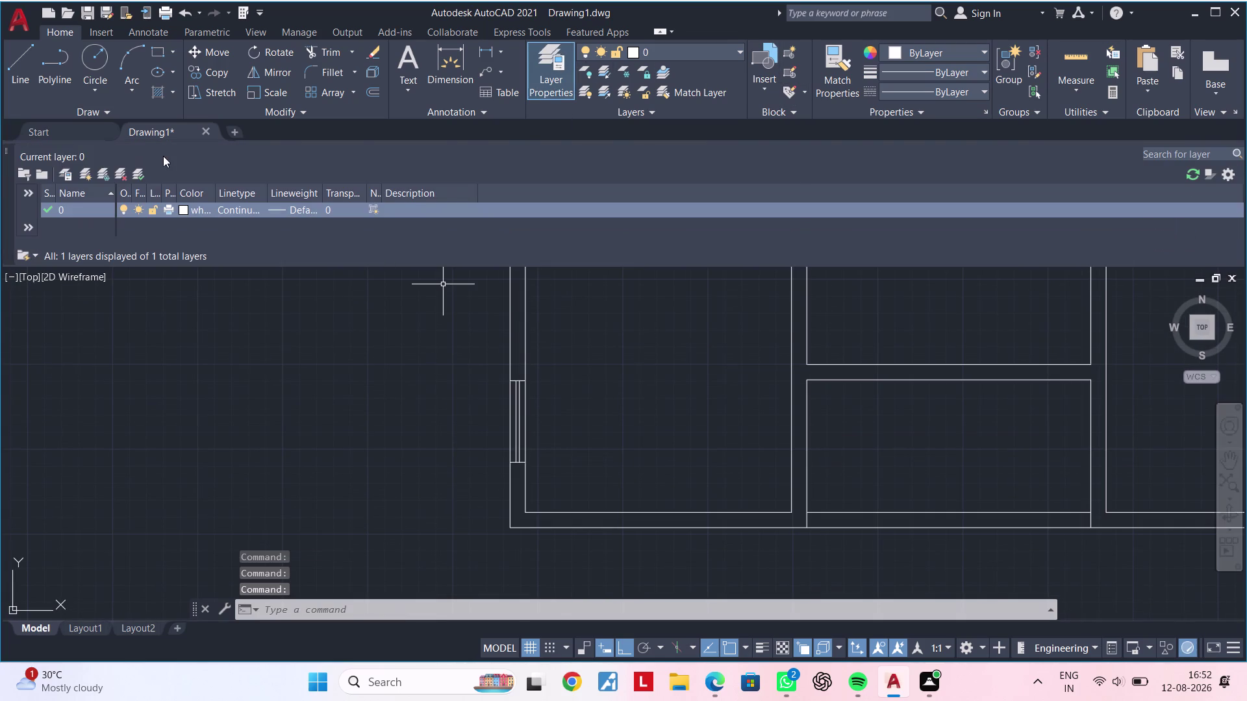
click(82, 177)
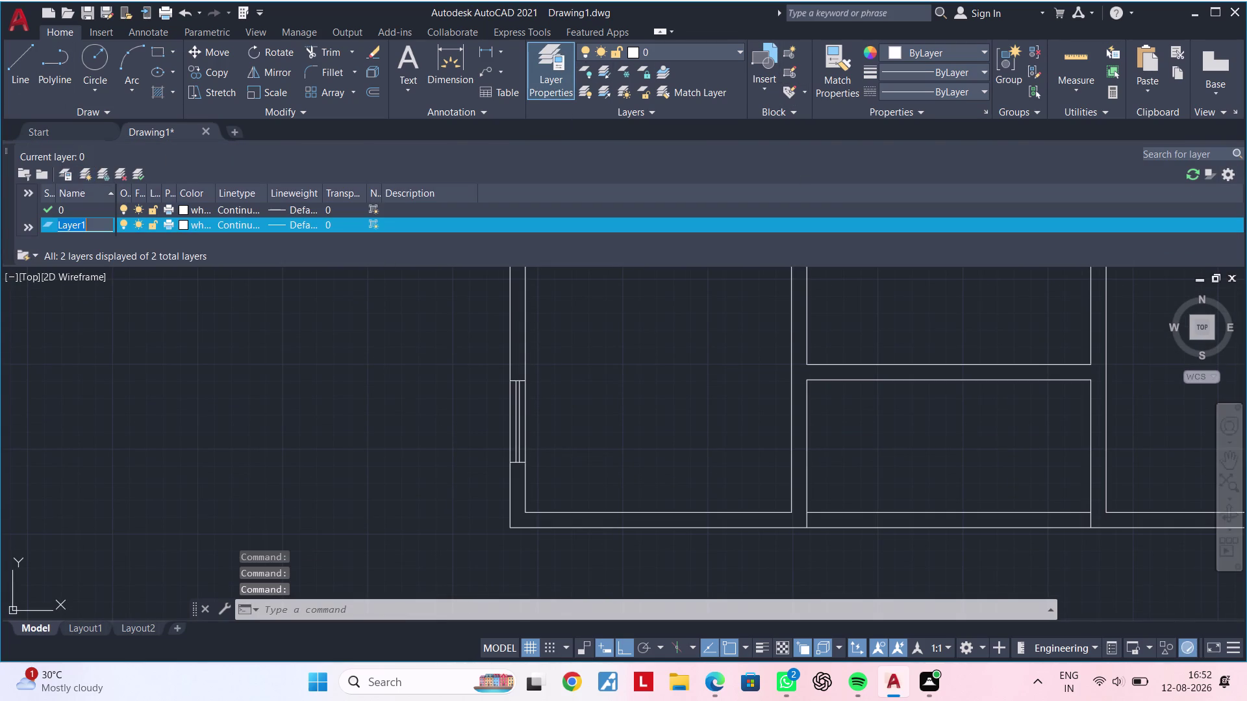
drag(91, 229, 0, 223)
key(BackSpace)
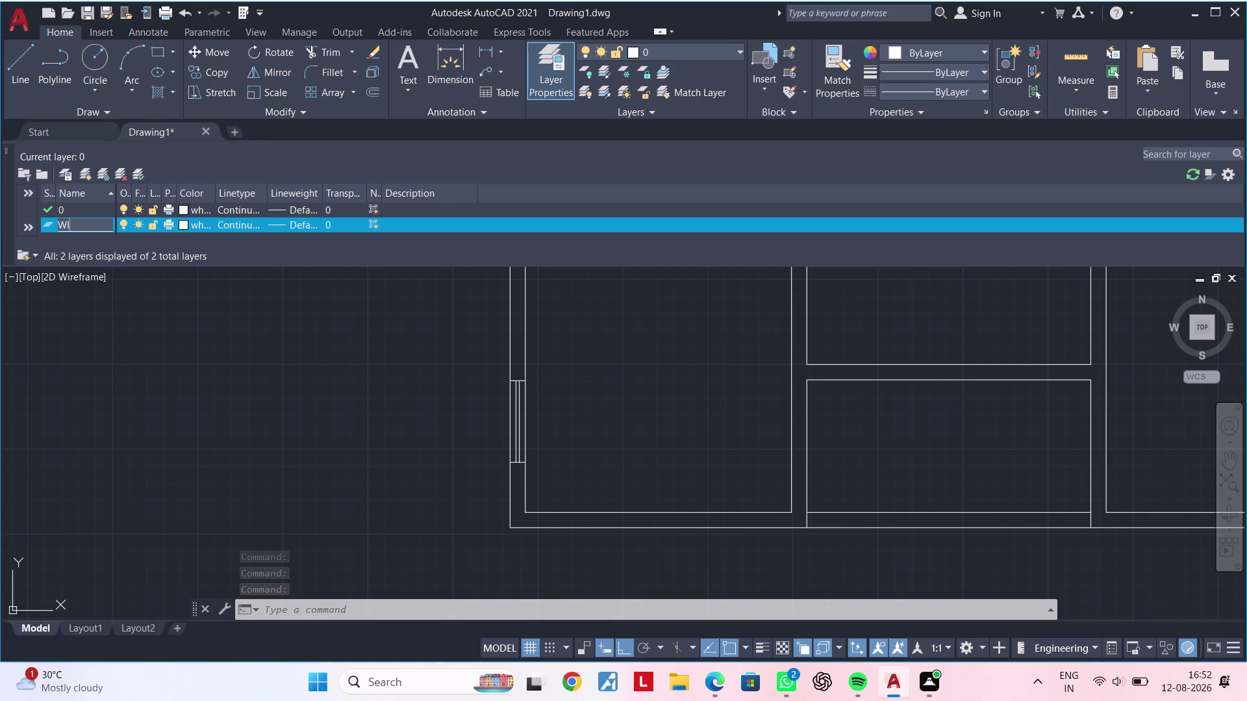
key(w)
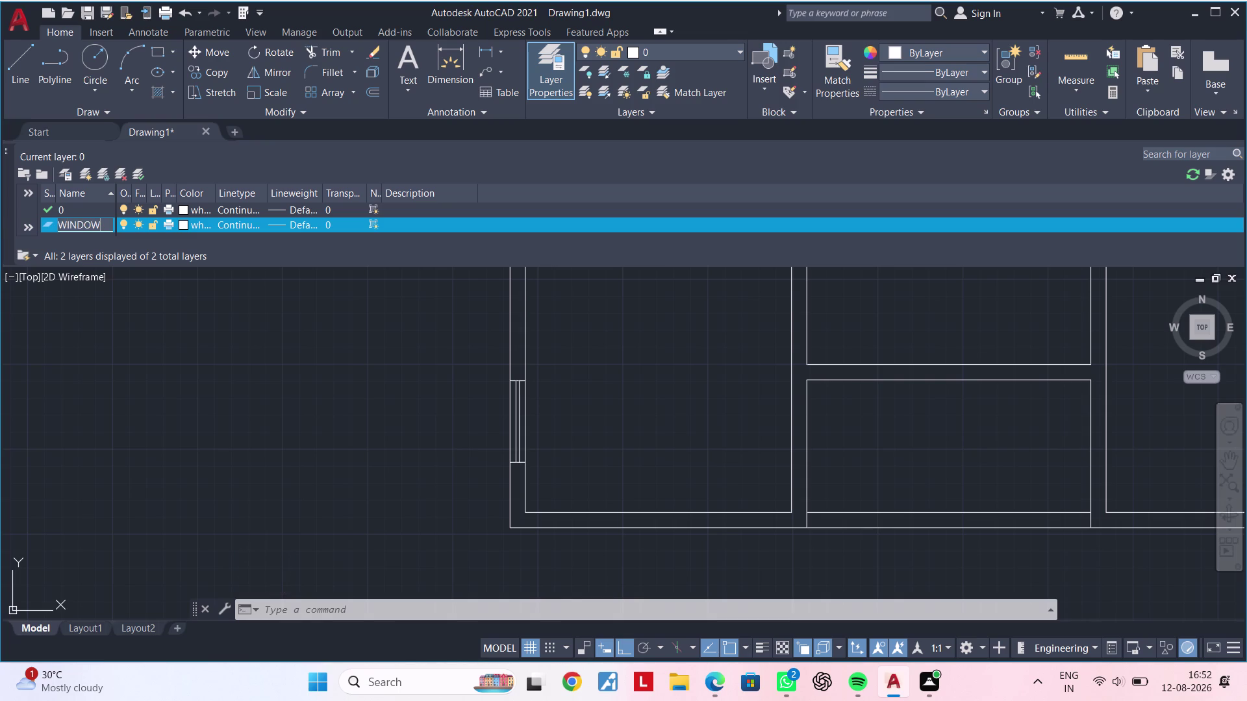
click(182, 225)
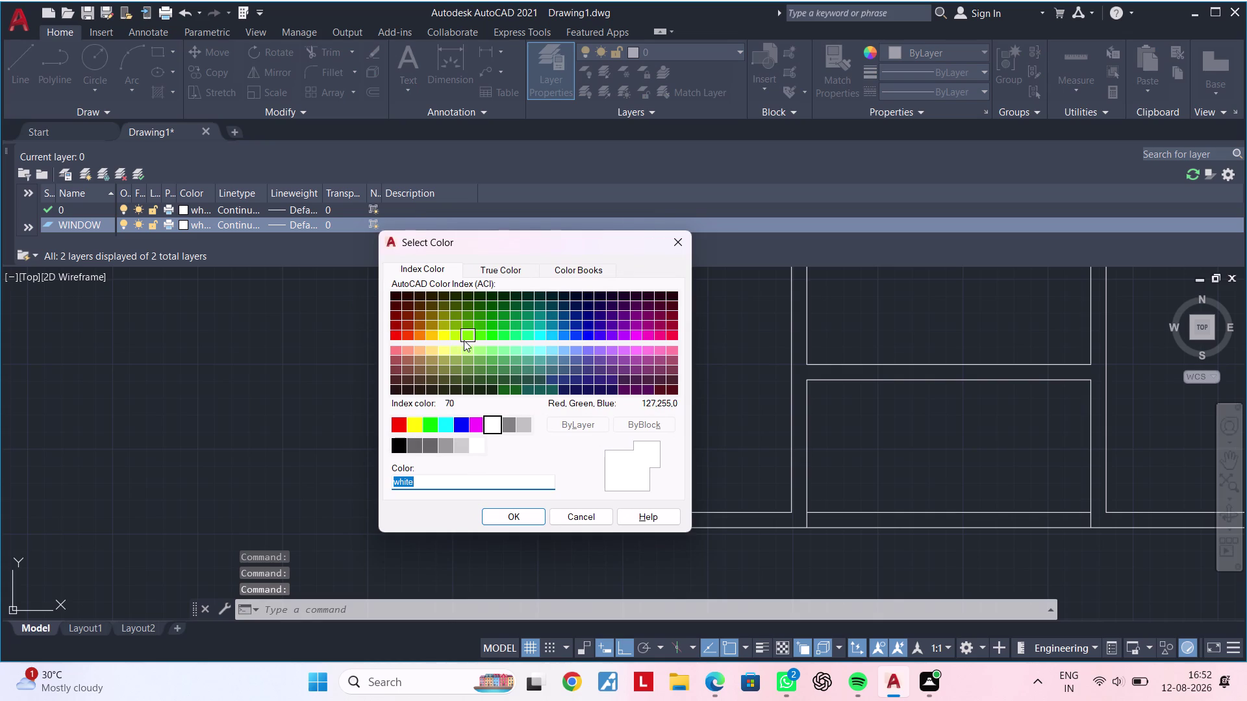
Assign bright green colour 70 to the WINDOW layer.
click(469, 340)
click(510, 517)
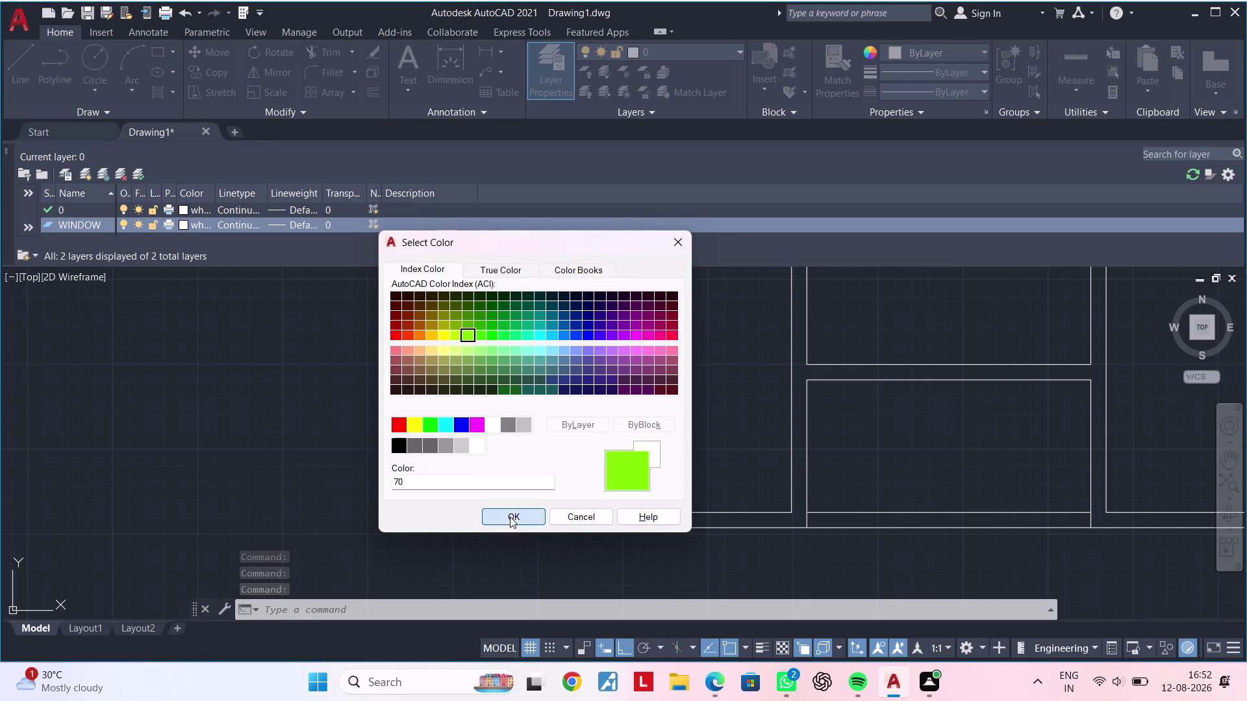
click(492, 367)
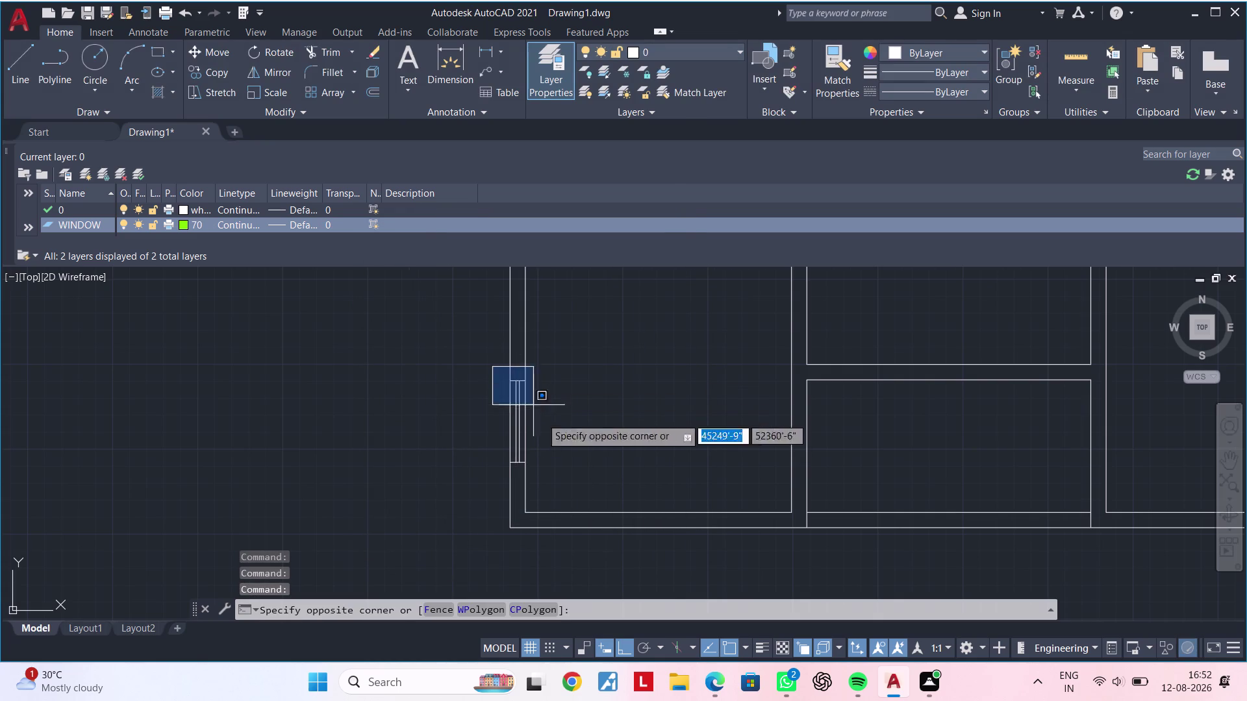
click(560, 481)
click(193, 224)
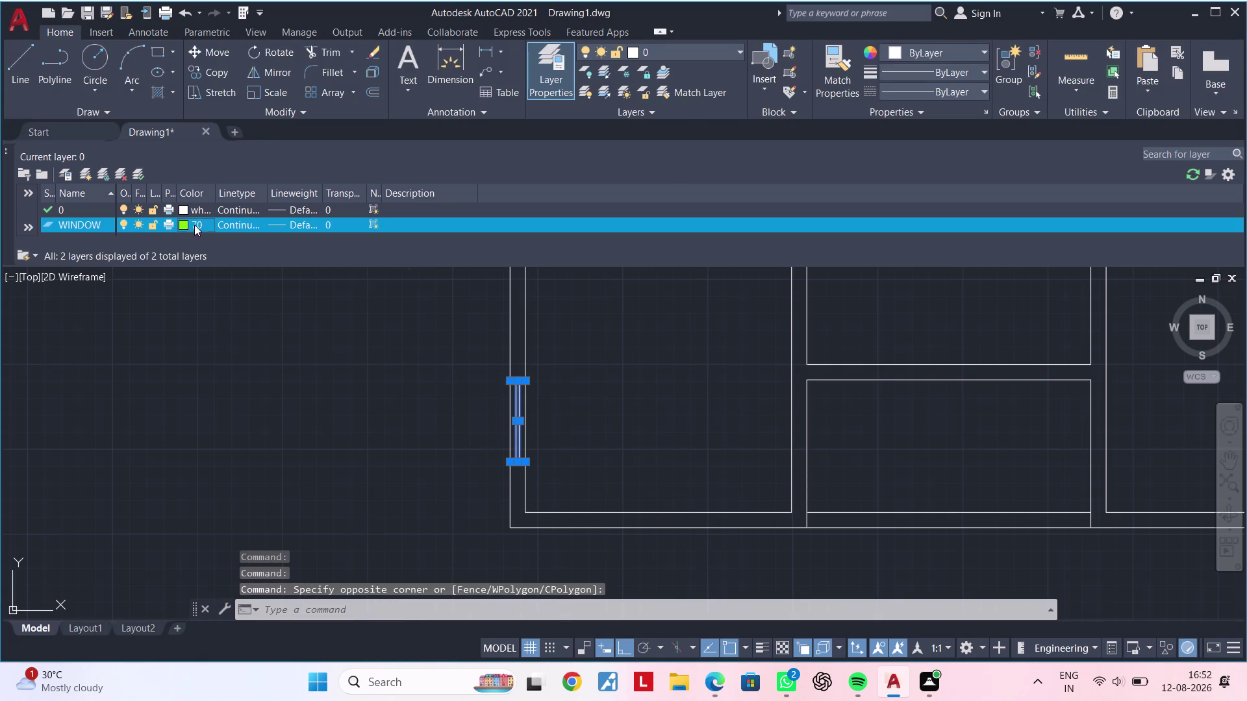
click(532, 513)
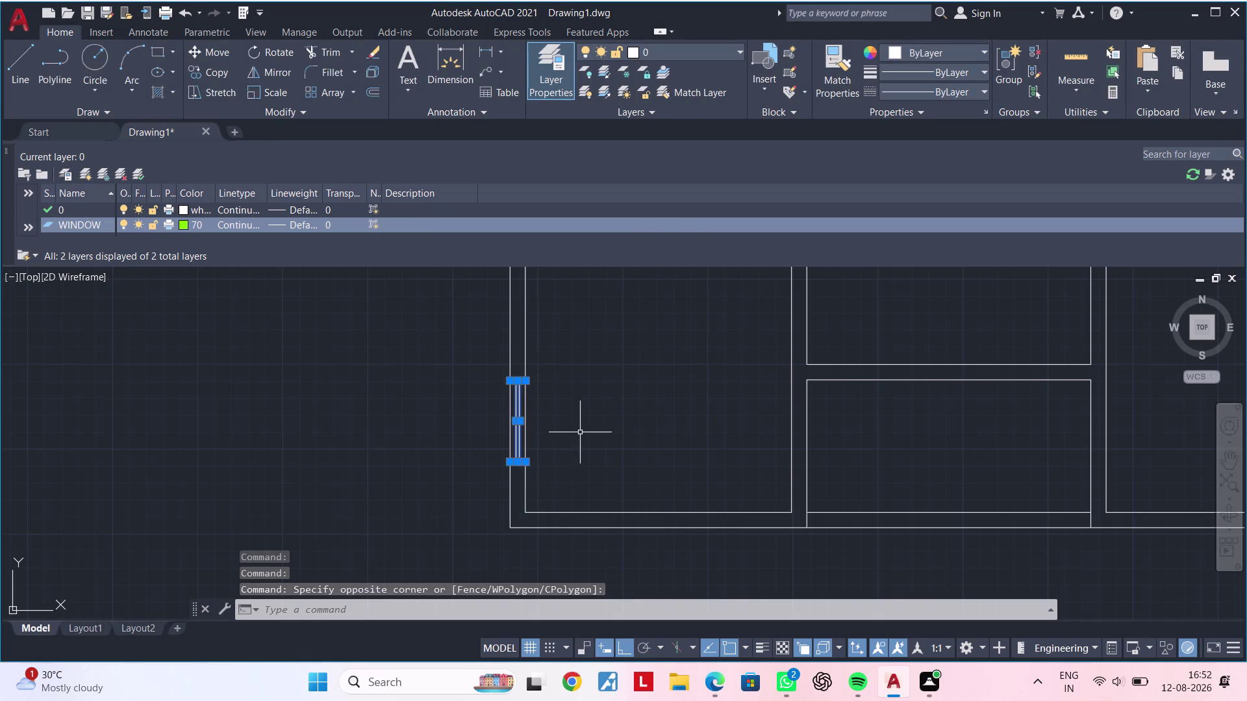
click(581, 430)
key(Escape)
key(Escape)
key(Escape)
key(Escape)
key(Escape)
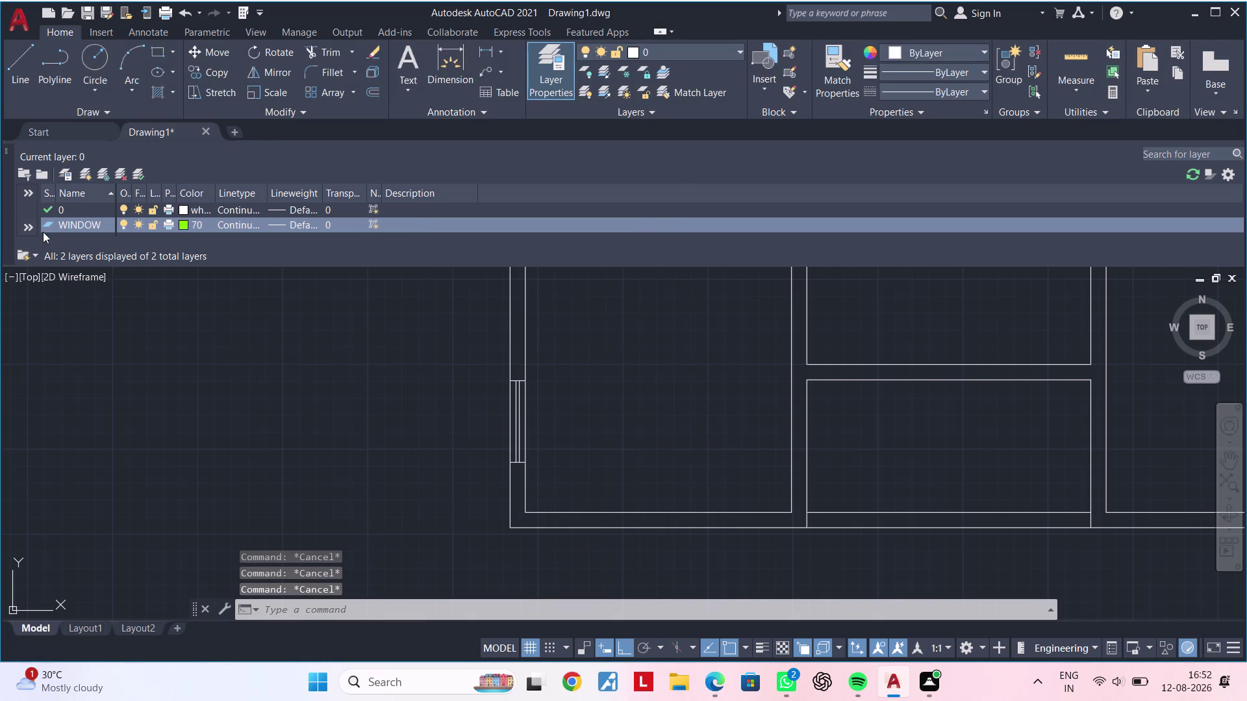
Keep colour 70 for WINDOW and make it the current layer.
click(619, 53)
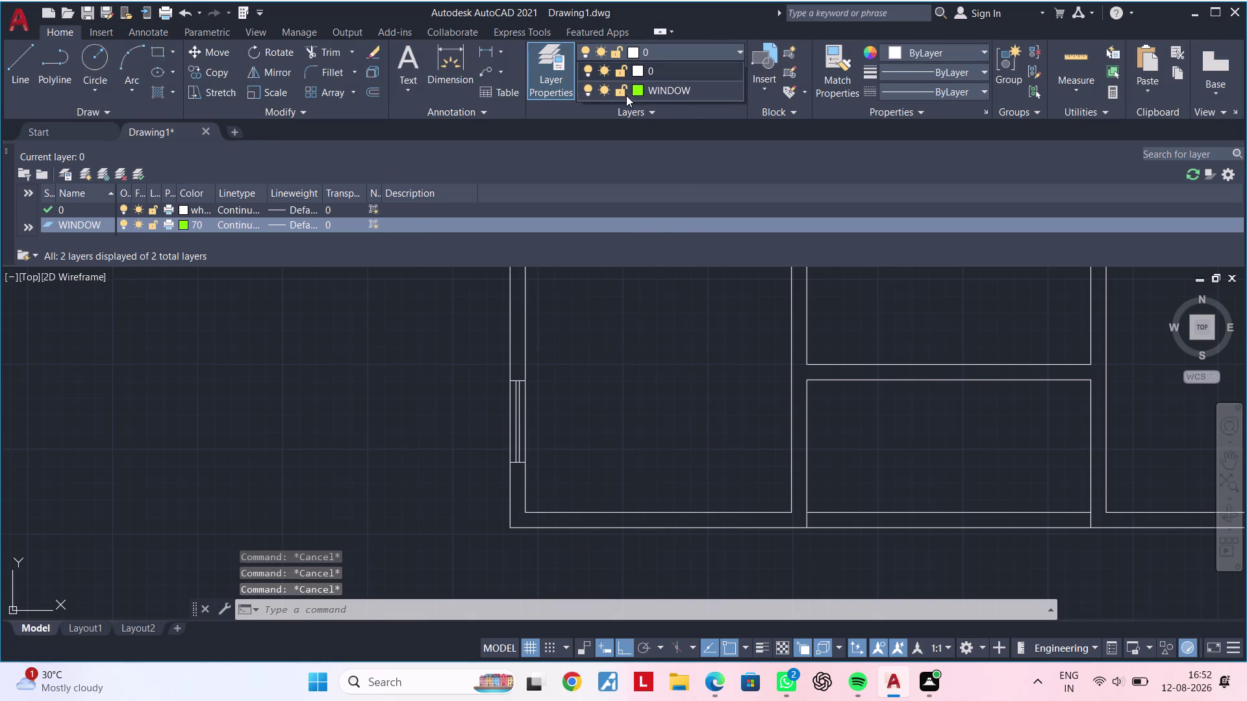
click(638, 92)
click(670, 239)
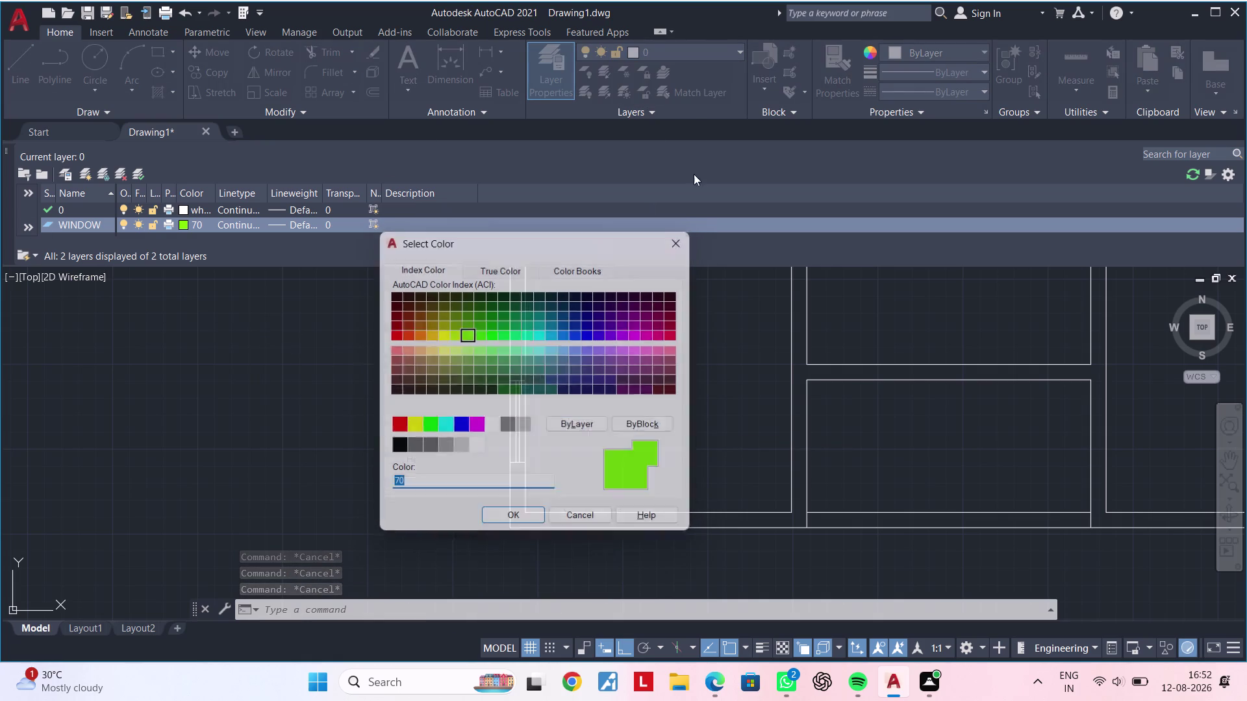
click(681, 54)
click(681, 89)
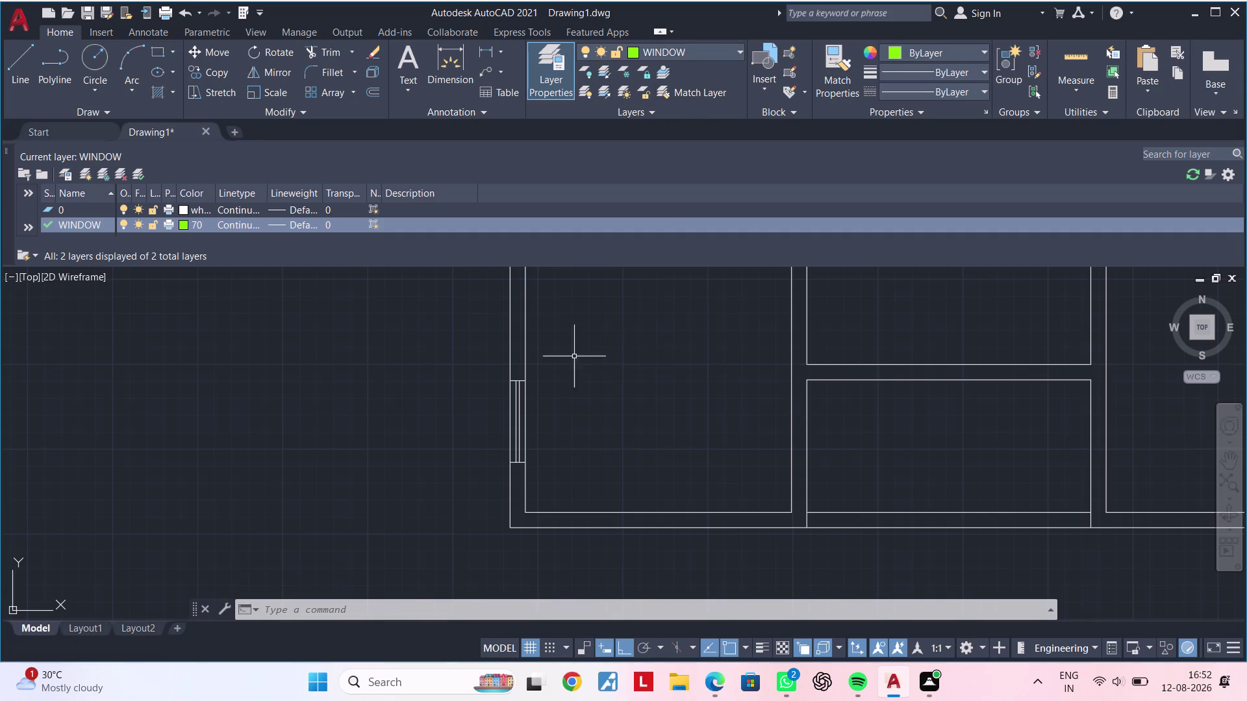
Move the left-wall window lines onto the WINDOW layer.
click(493, 367)
click(552, 474)
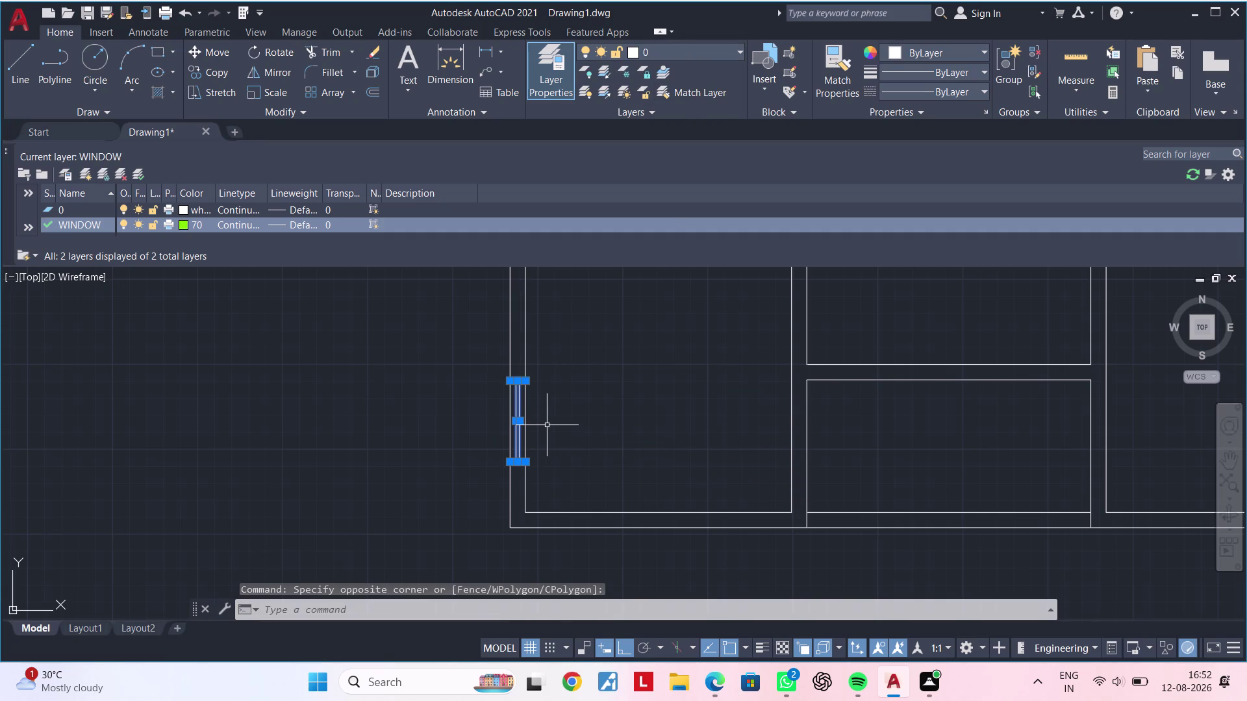
click(696, 47)
click(687, 91)
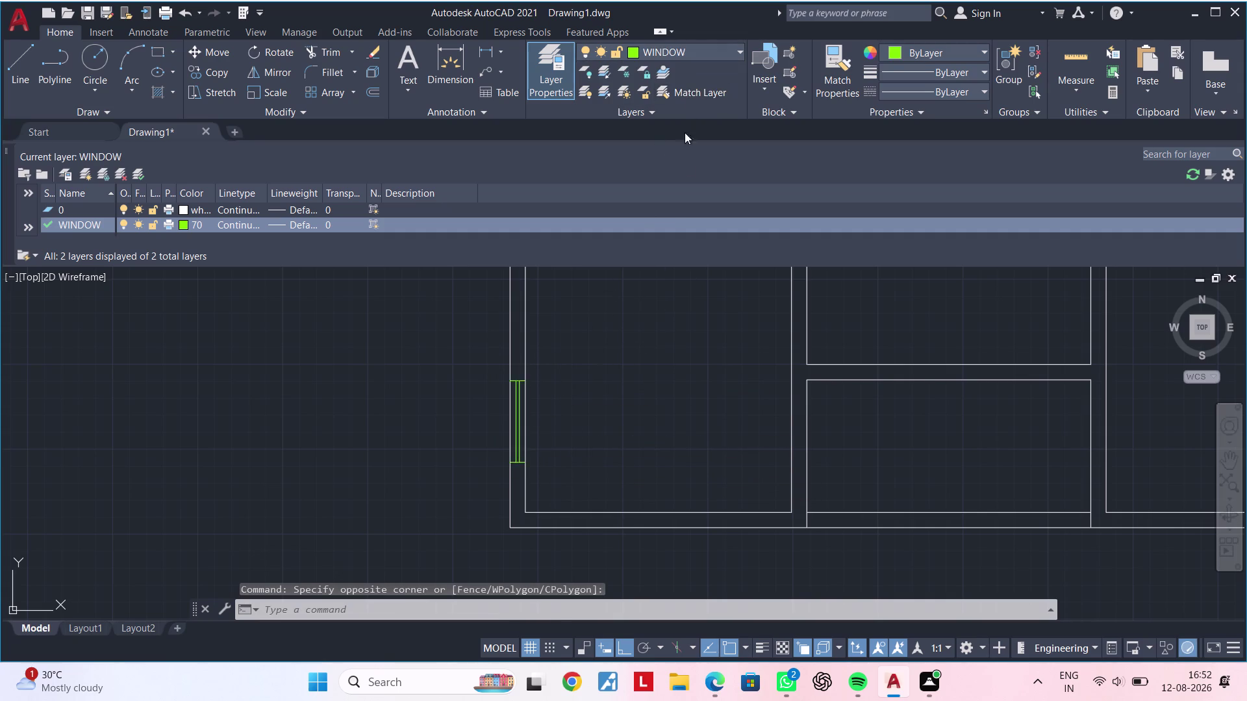
click(620, 454)
key(Escape)
key(Escape)
key(Escape)
Adjust the view and box-select the green window.
middle_drag(619, 455, 549, 464)
key(Escape)
key(Escape)
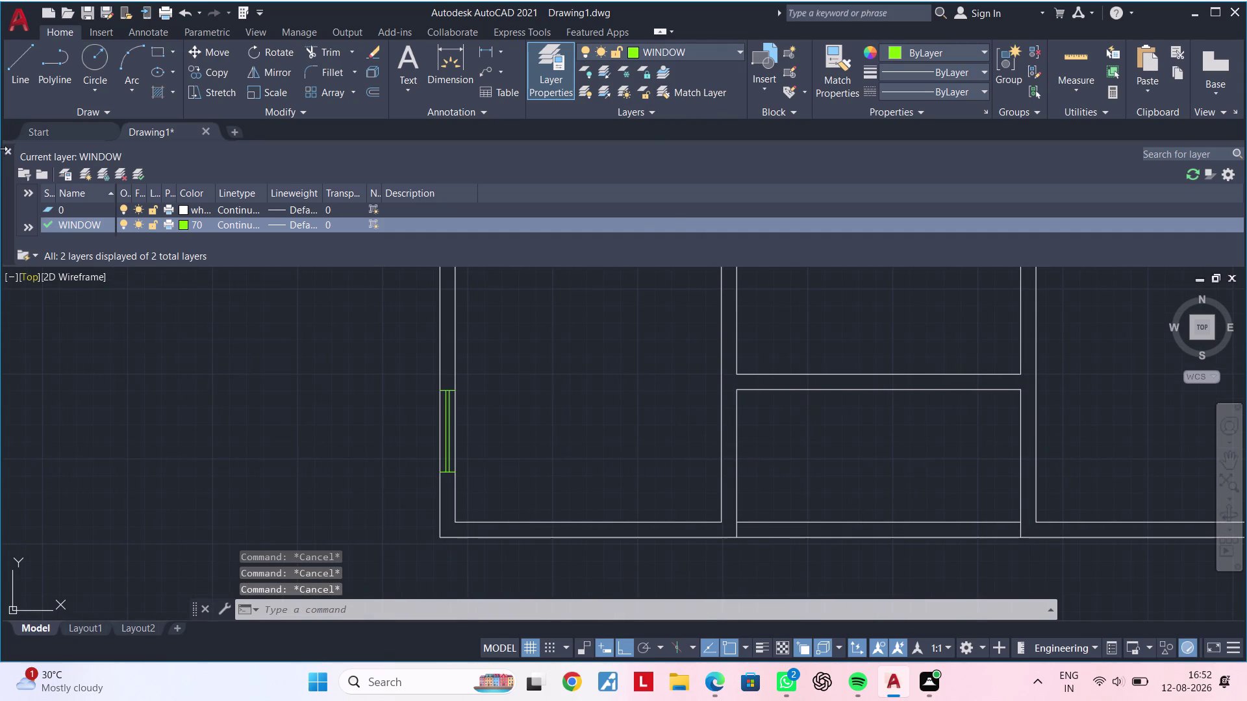
click(10, 148)
middle_drag(494, 405, 510, 368)
key(Escape)
middle_drag(471, 353, 460, 389)
key(Escape)
middle_drag(463, 379, 461, 348)
key(Escape)
drag(416, 278, 423, 278)
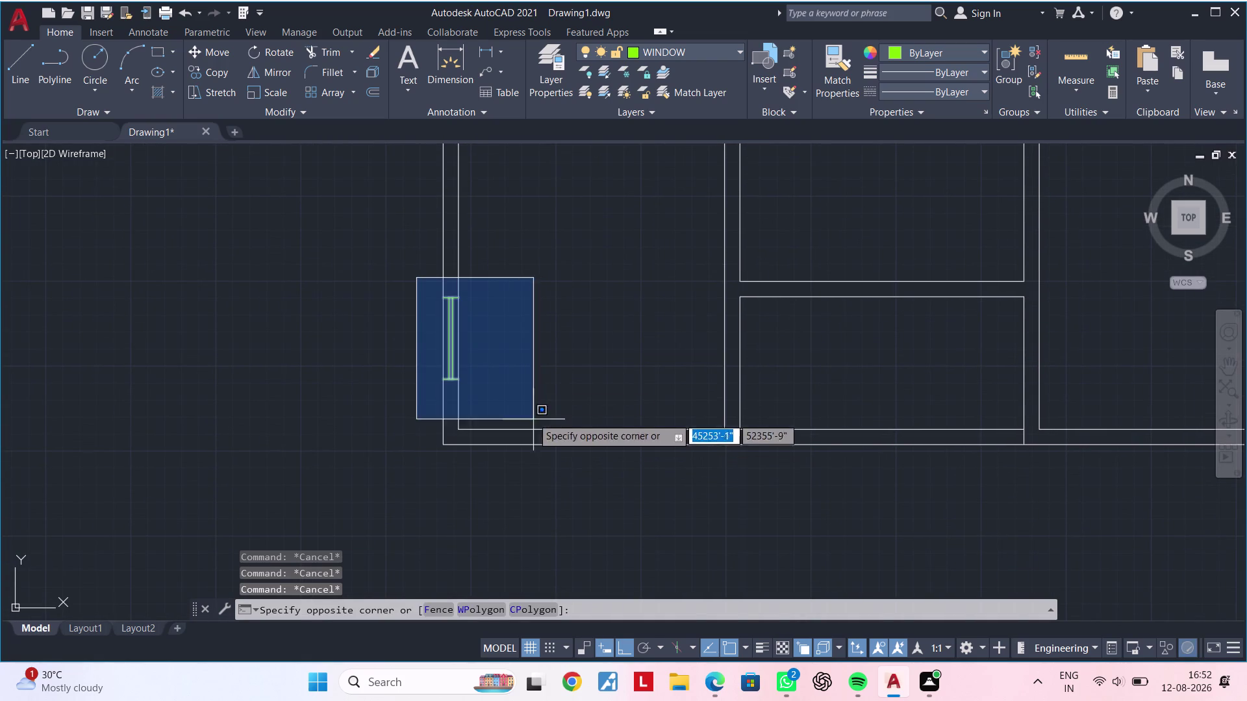
Clear the selection and draw a green jamb line across the left room's bottom wall.
click(514, 386)
key(Escape)
key(Escape)
middle_drag(530, 378, 444, 357)
key(Escape)
key(Escape)
middle_drag(451, 357, 485, 356)
key(Escape)
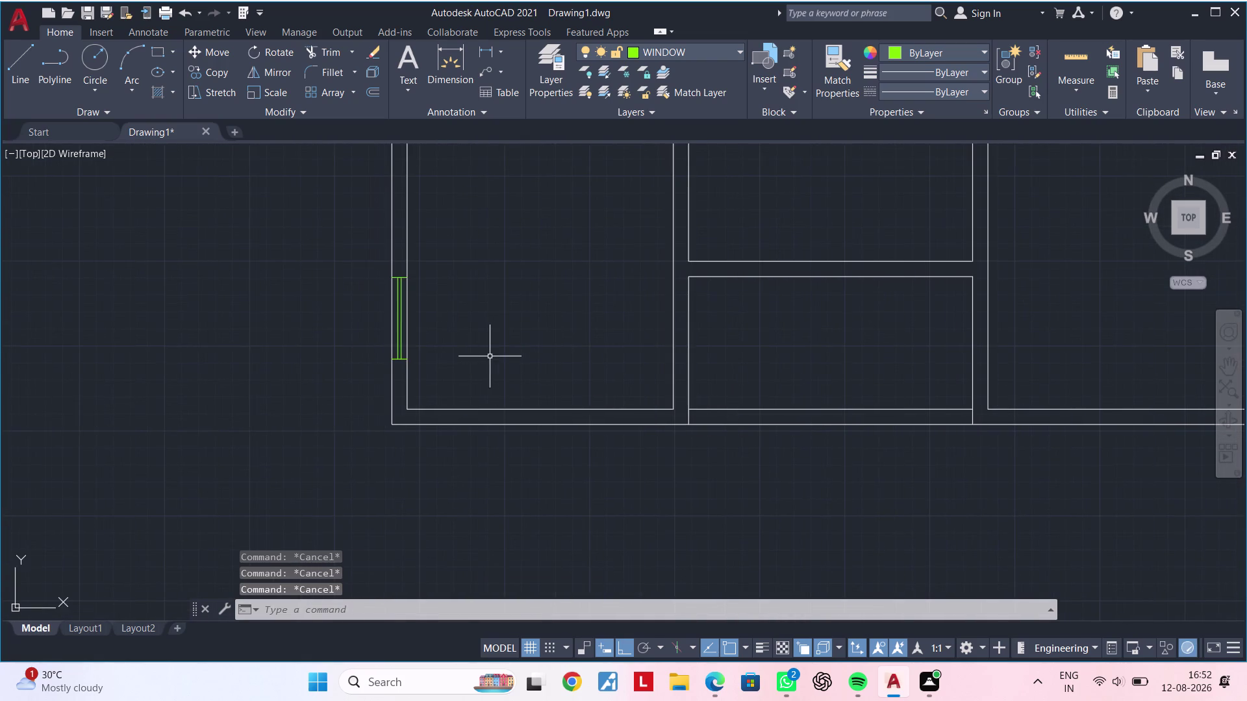
key(Escape)
key(Escape)
middle_drag(470, 388, 488, 372)
key(Escape)
key(Escape)
key(l)
key(space)
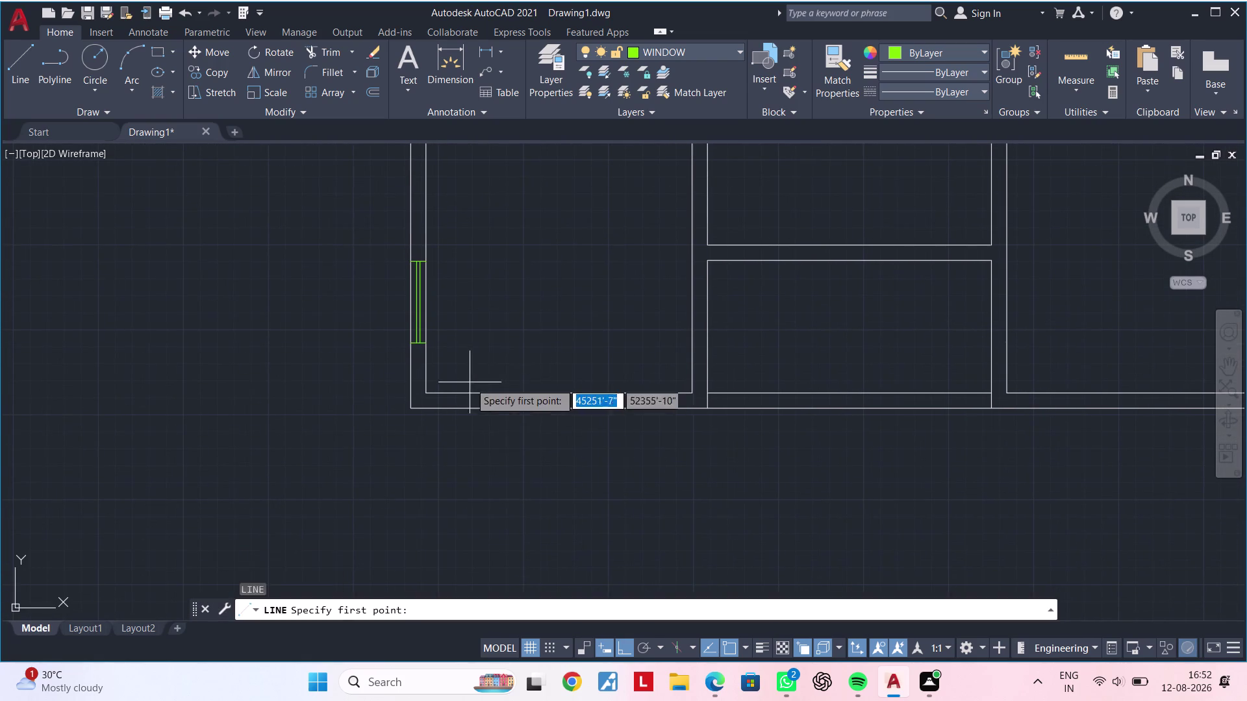
scroll(up, 3)
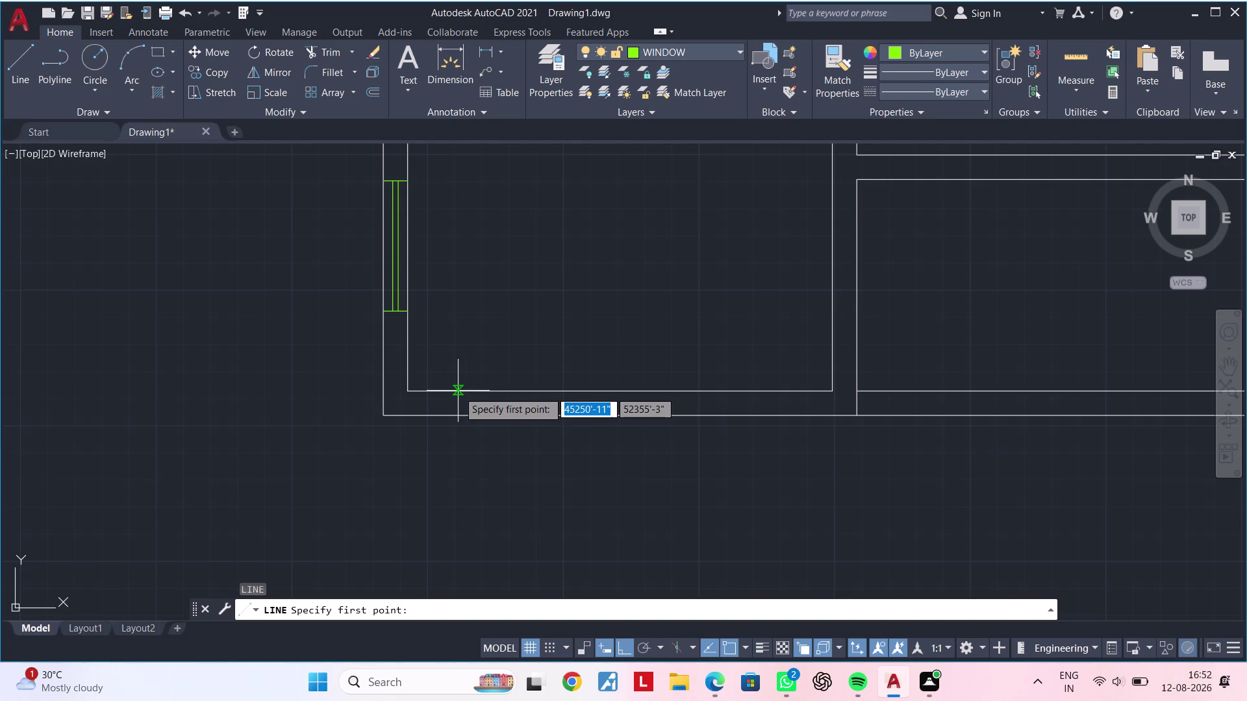
click(489, 392)
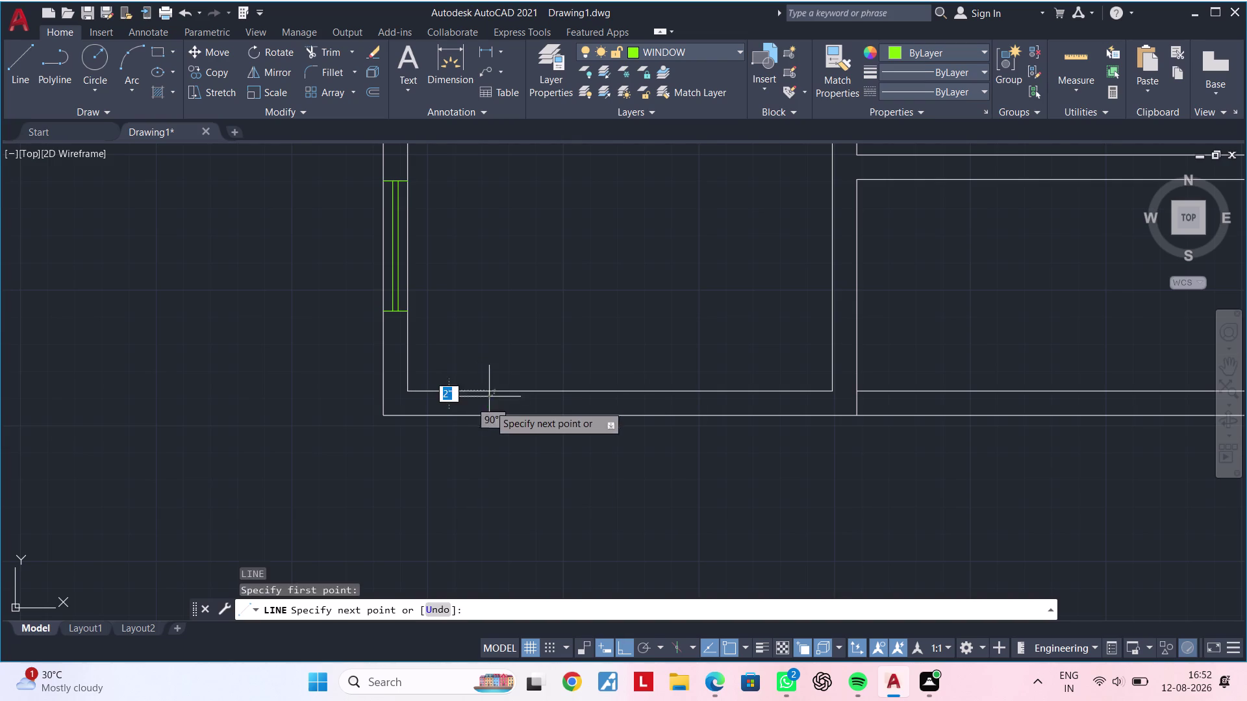
click(491, 415)
key(Escape)
key(Escape)
key(Escape)
Offset the jamb line 5' to the right to create the second jamb.
text(OF)
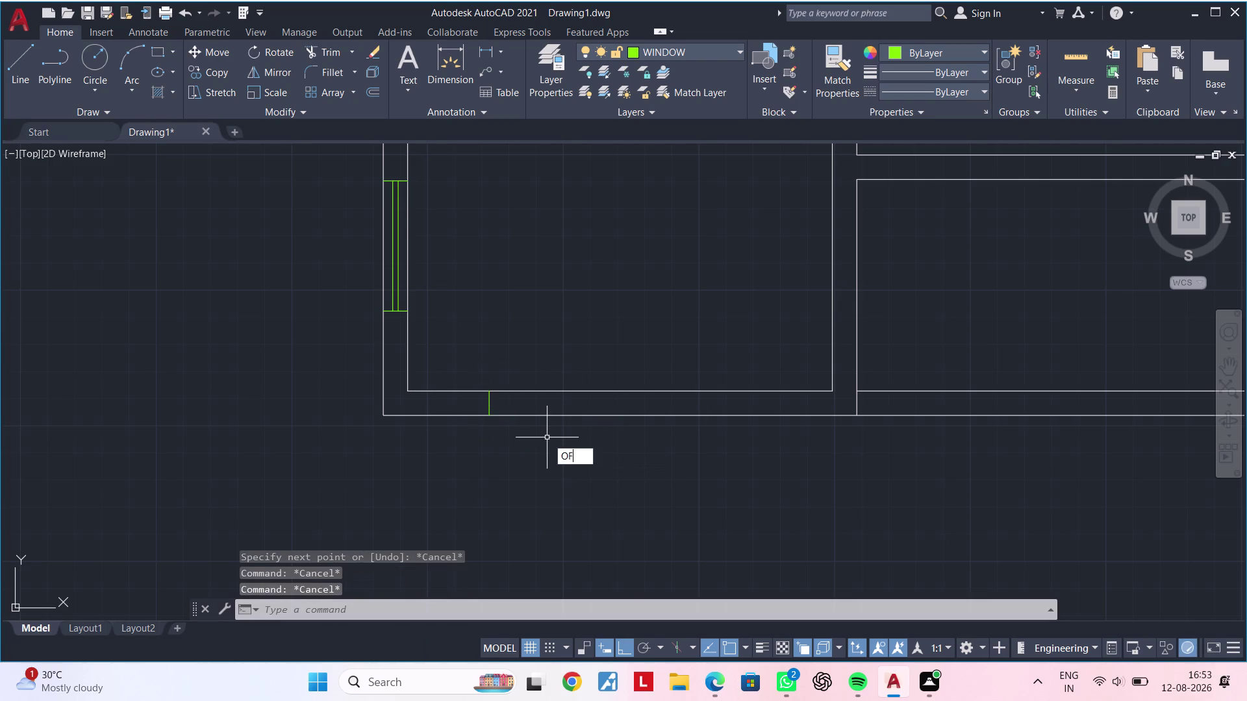
key(space)
text(5')
key(Return)
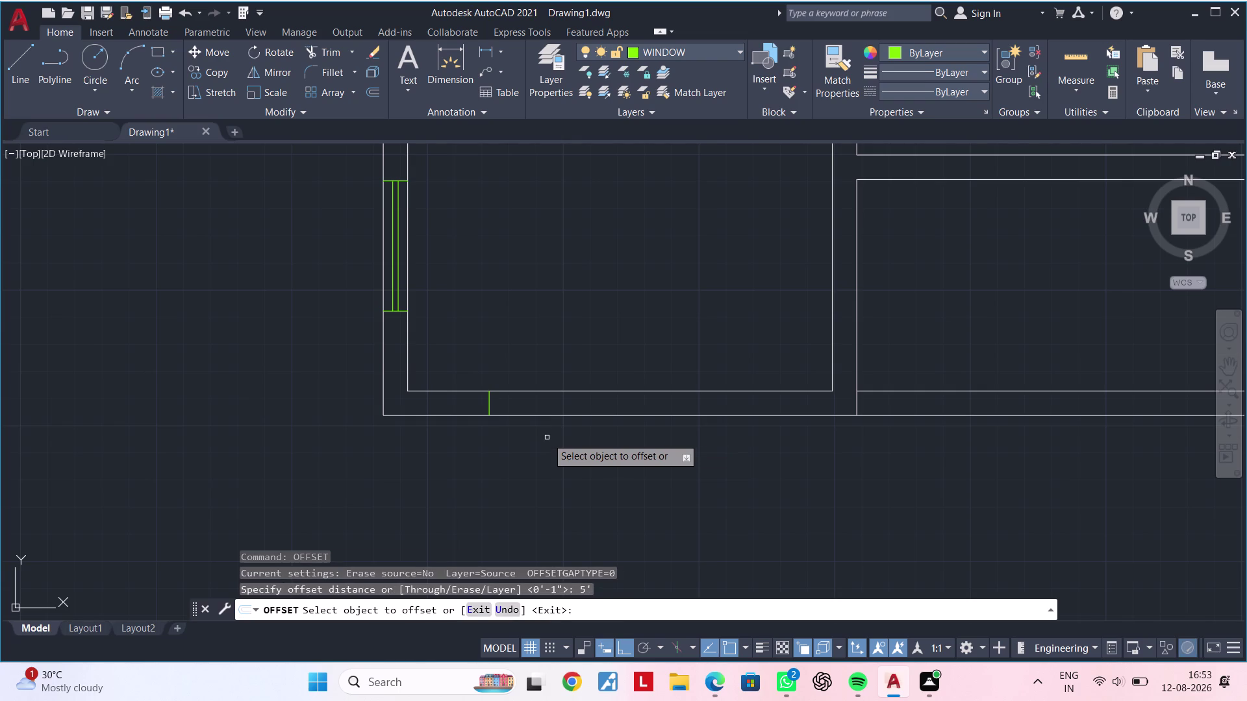
click(488, 403)
click(585, 405)
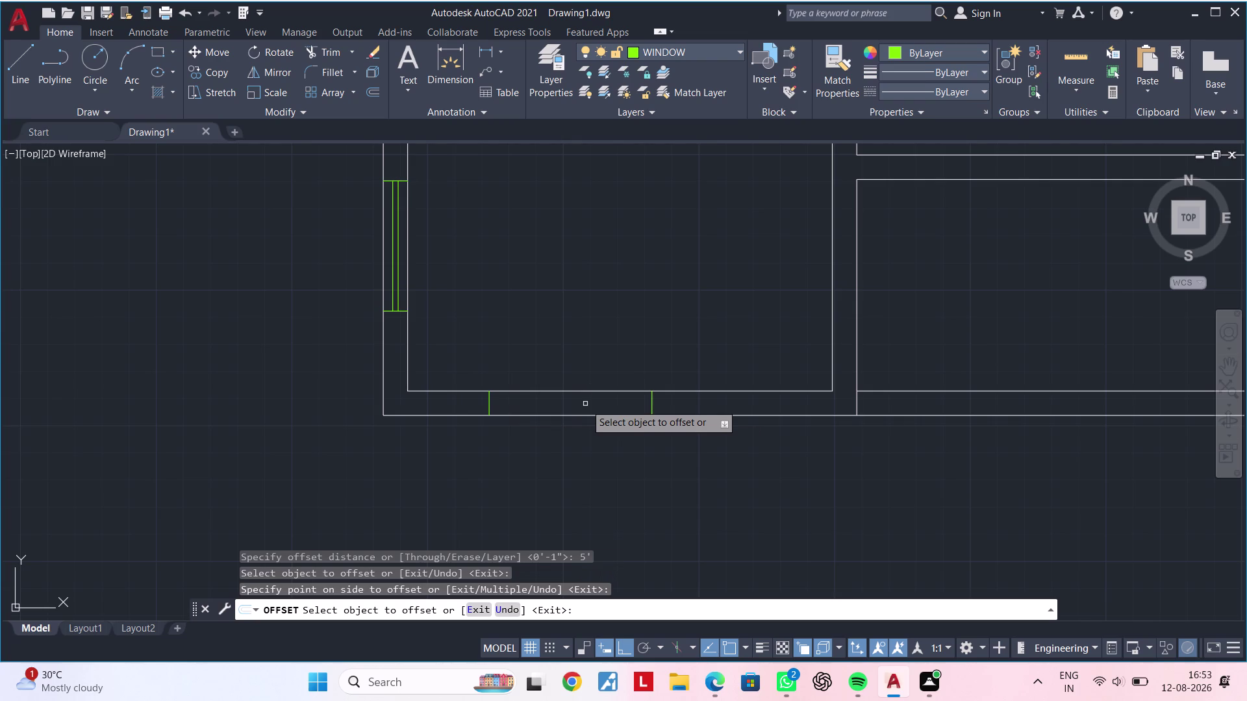
key(Escape)
key(Escape)
key(Escape)
key(Escape)
key(Escape)
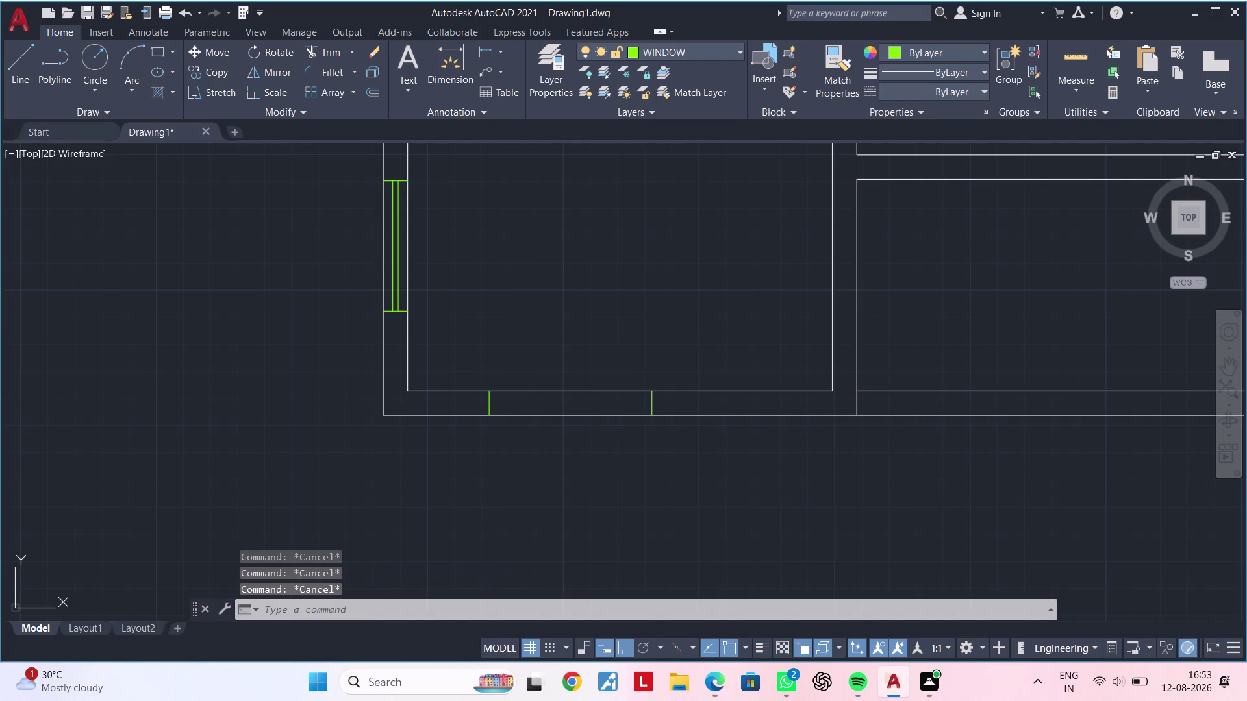
Move the right jamb line 1' to adjust the opening.
key(Escape)
key(l)
key(space)
scroll(up, 3)
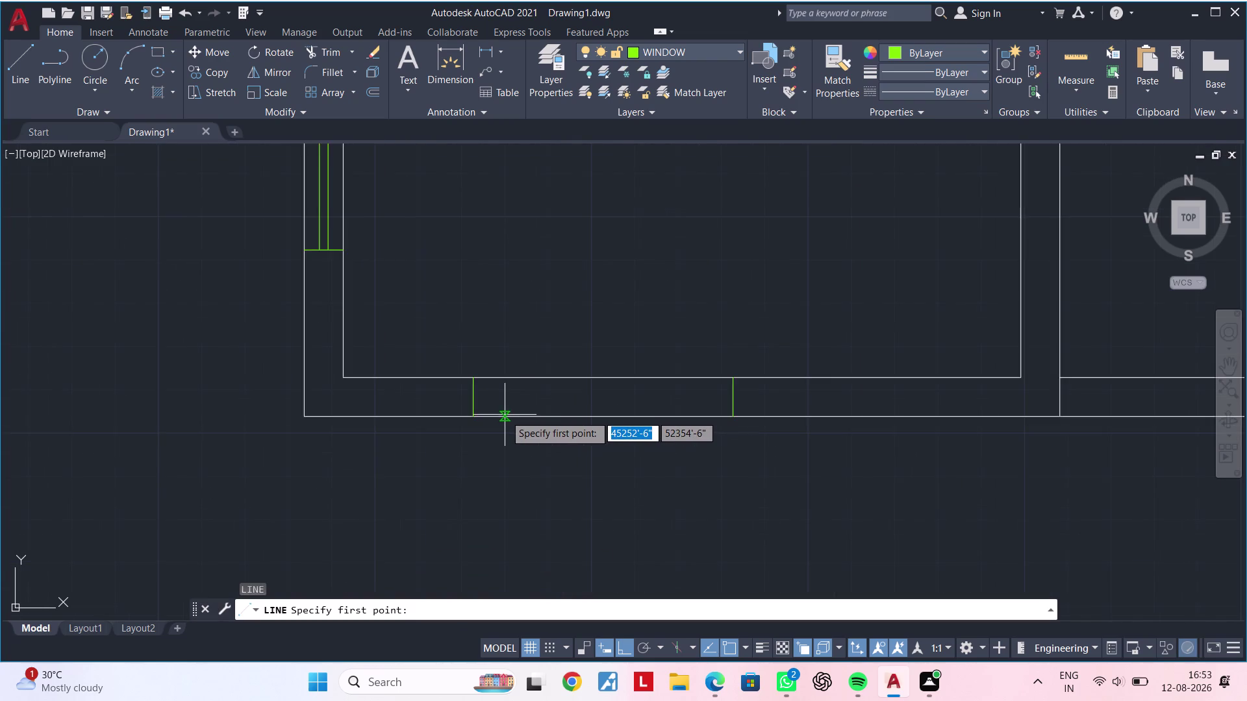
scroll(down, 3)
key(Escape)
key(Escape)
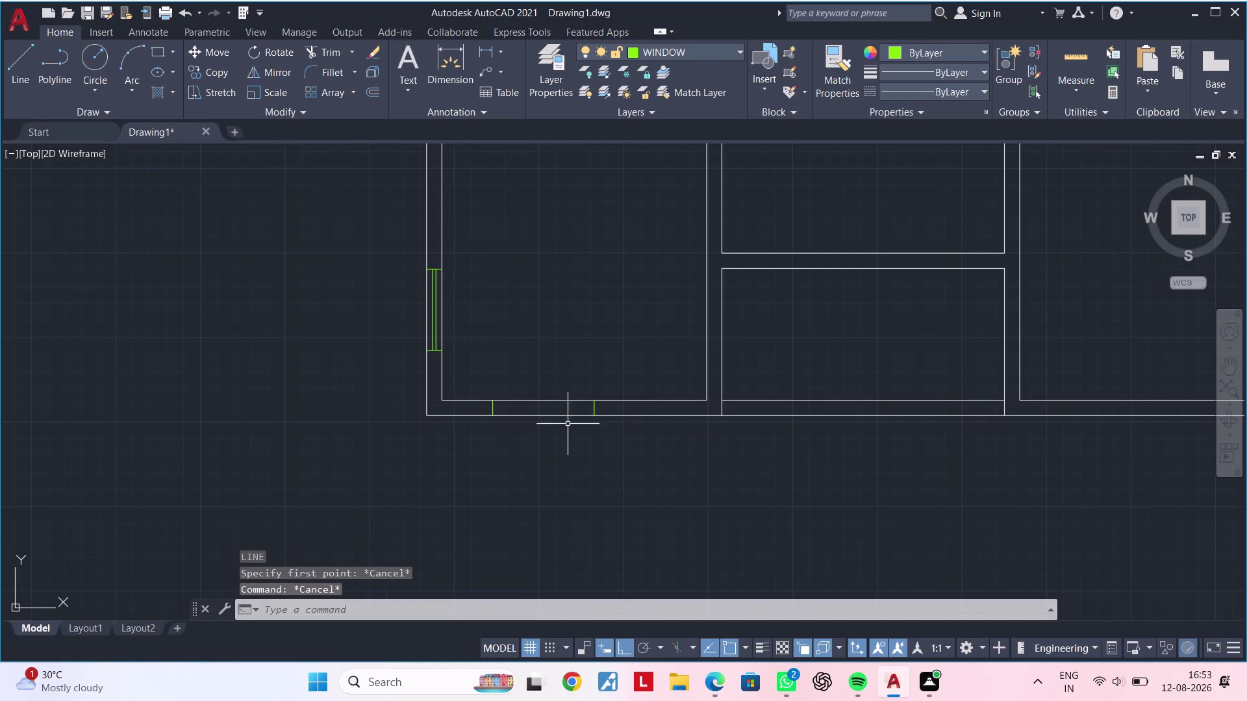
scroll(up, 3)
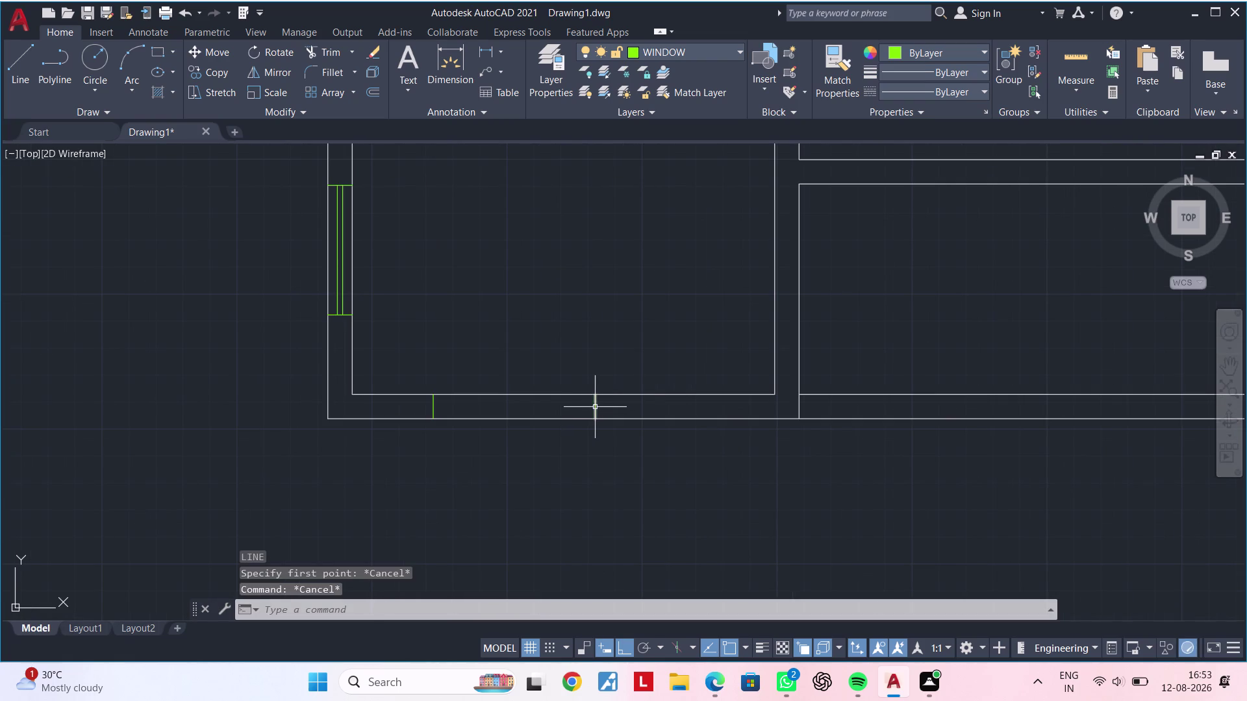
click(595, 407)
key(m)
key(space)
click(597, 420)
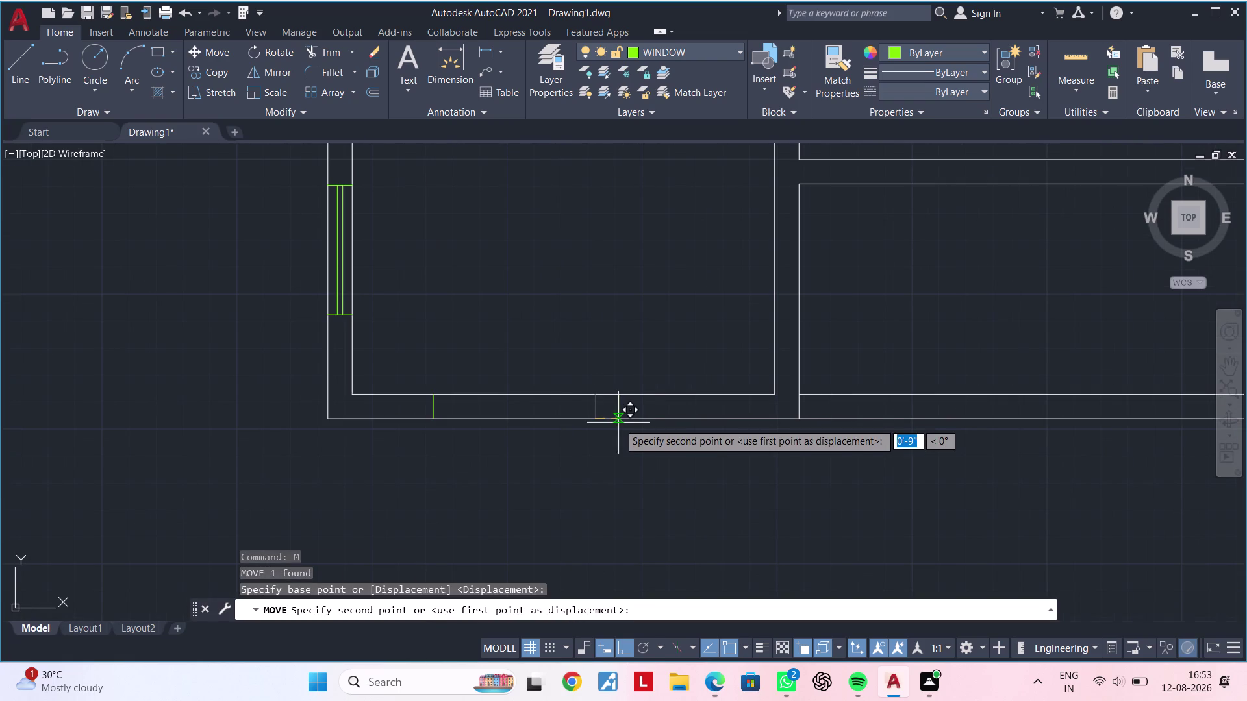
text(1')
key(Return)
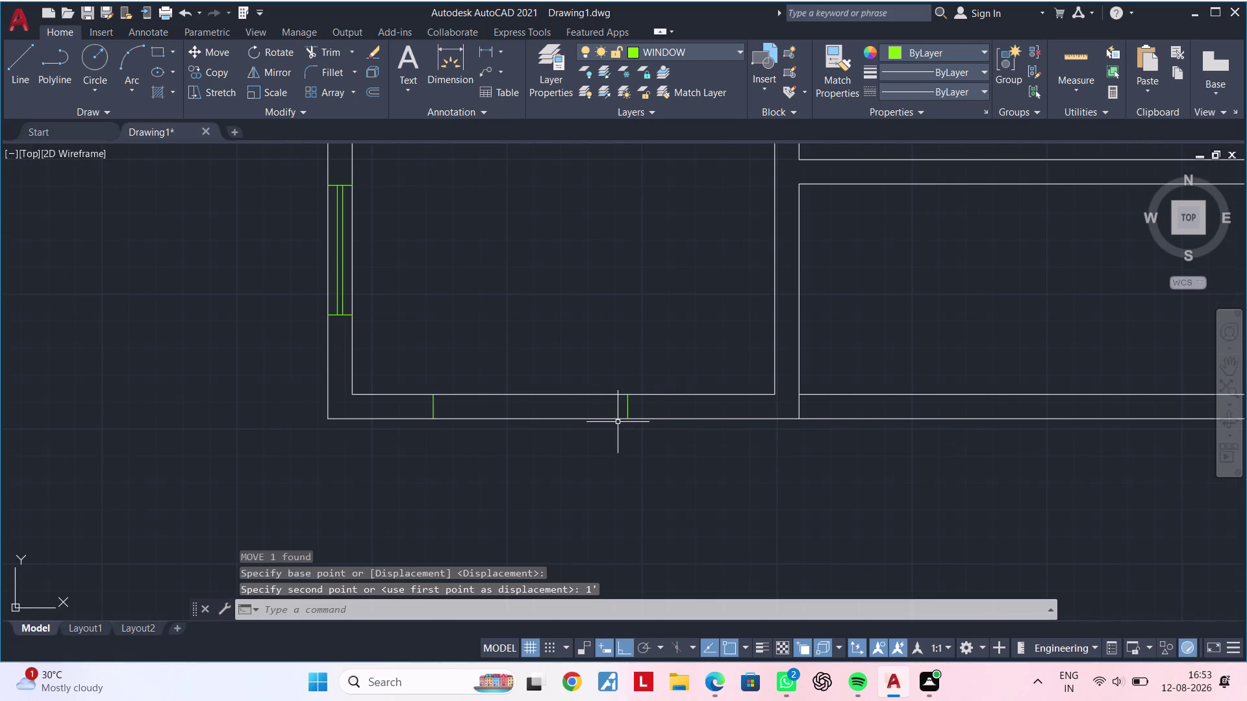
key(Escape)
key(Escape)
Attempt a linear dimension of the opening width, then cancel it.
middle_drag(552, 399, 579, 384)
key(Escape)
scroll(up, 3)
key(Escape)
scroll(down, 3)
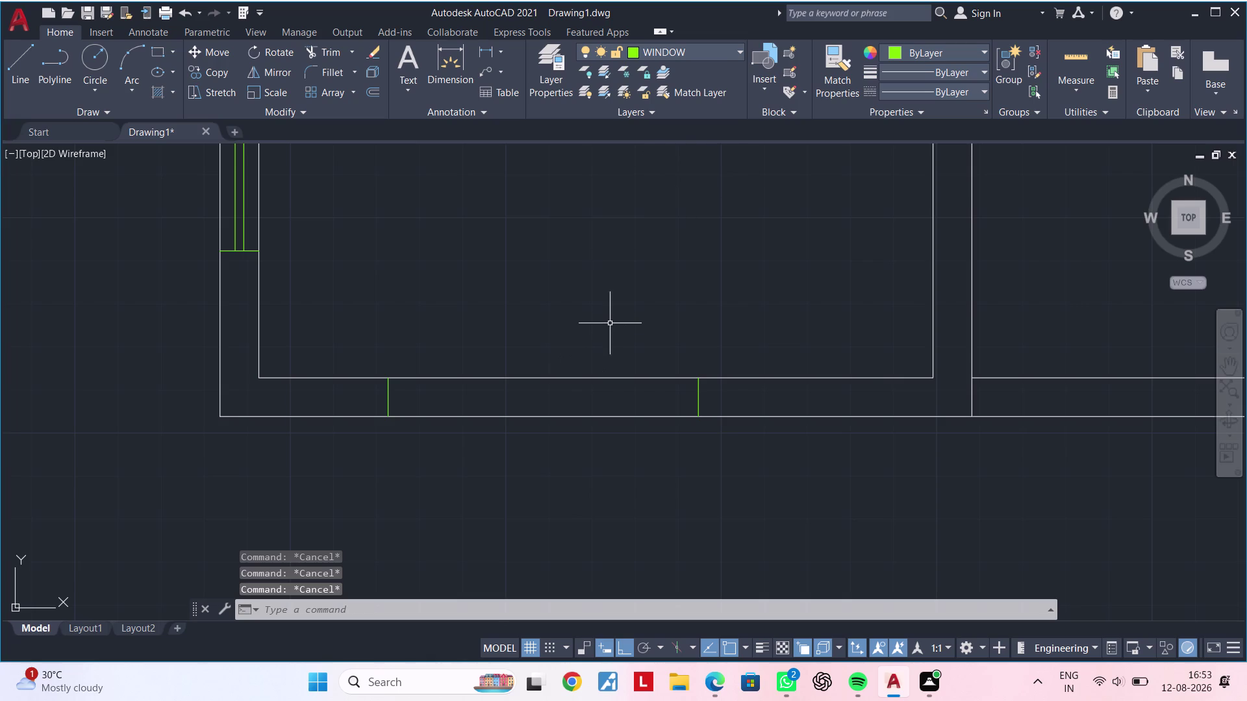
scroll(down, 3)
middle_drag(603, 323, 535, 332)
key(Escape)
key(Escape)
scroll(up, 3)
middle_drag(539, 360, 514, 385)
key(Escape)
key(Escape)
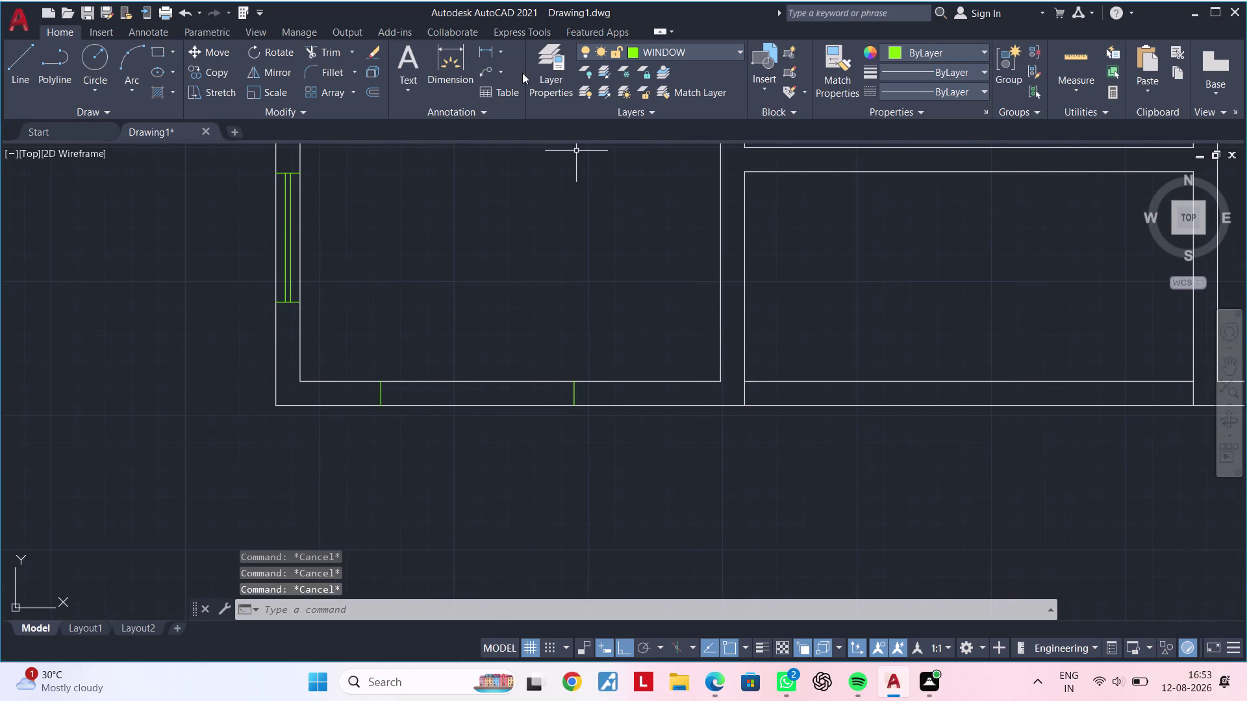
click(488, 50)
click(377, 405)
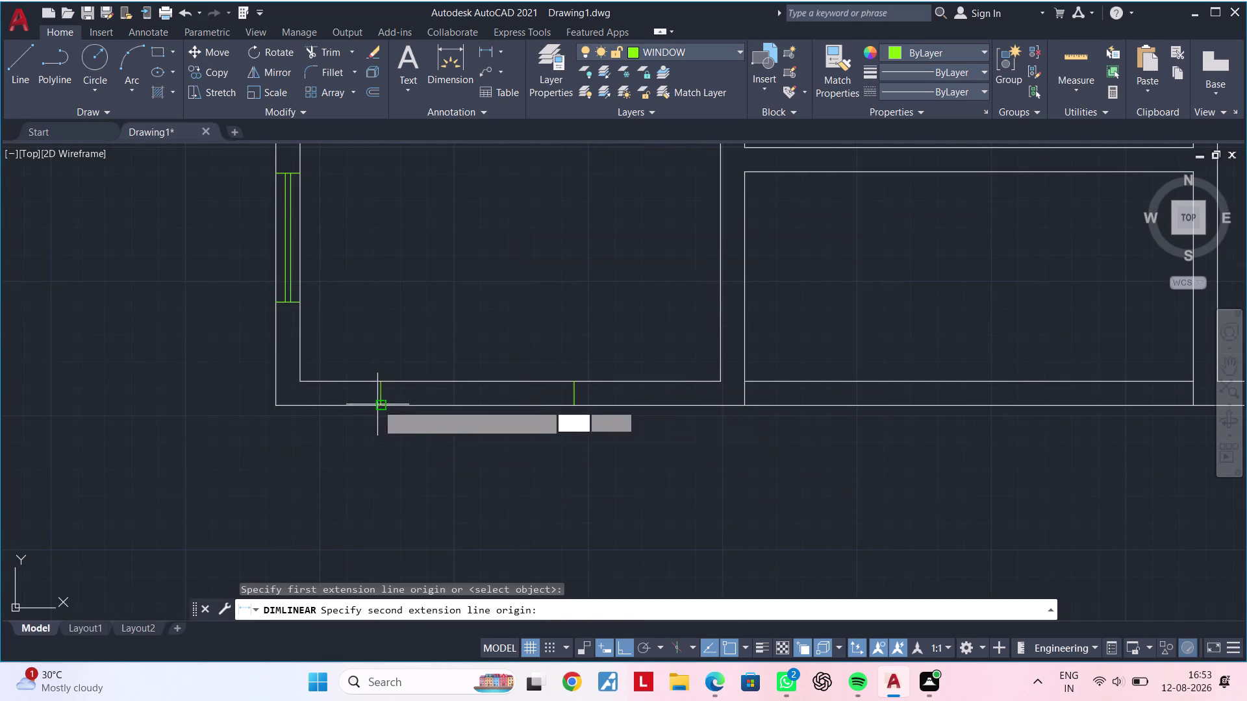
click(578, 405)
key(Escape)
key(Escape)
middle_drag(513, 407, 514, 418)
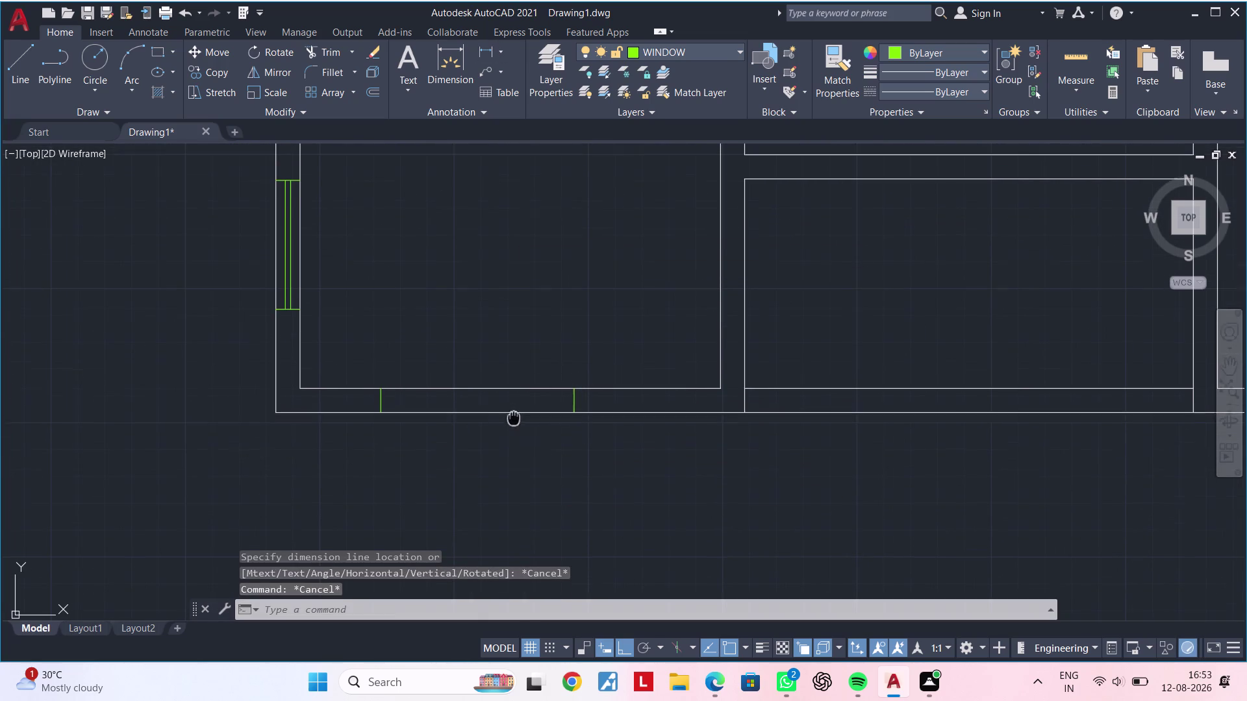
middle_drag(513, 419, 514, 425)
Cancel an OFFSET attempt and start a new line.
key(o)
key(f)
key(space)
key(Escape)
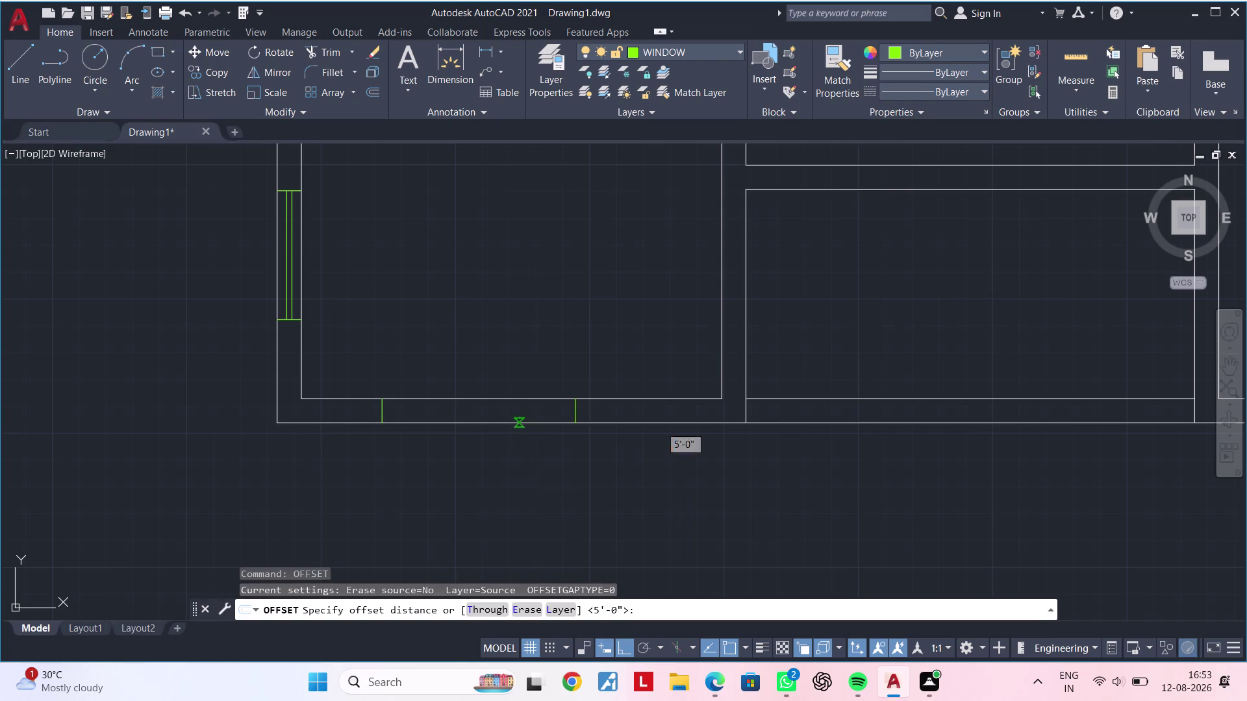
key(Escape)
key(Escape)
key(Escape)
key(Escape)
key(Escape)
key(Escape)
key(Escape)
key(Escape)
key(Escape)
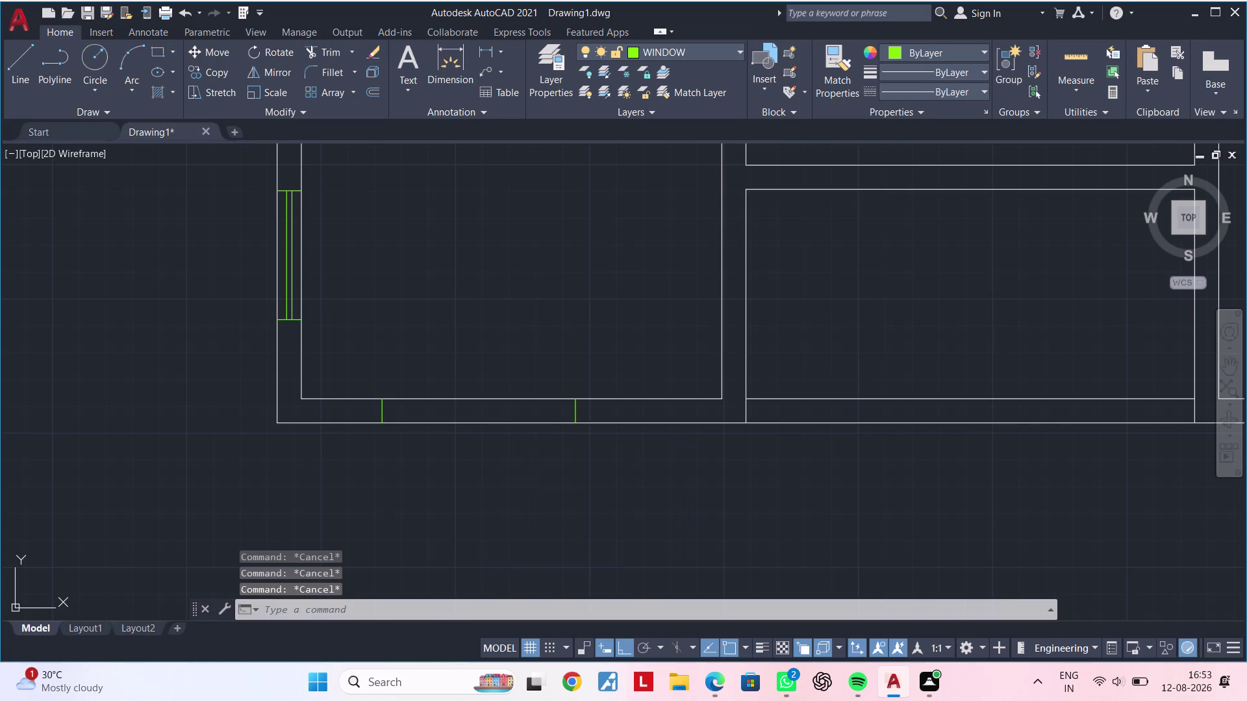
key(l)
key(space)
scroll(up, 3)
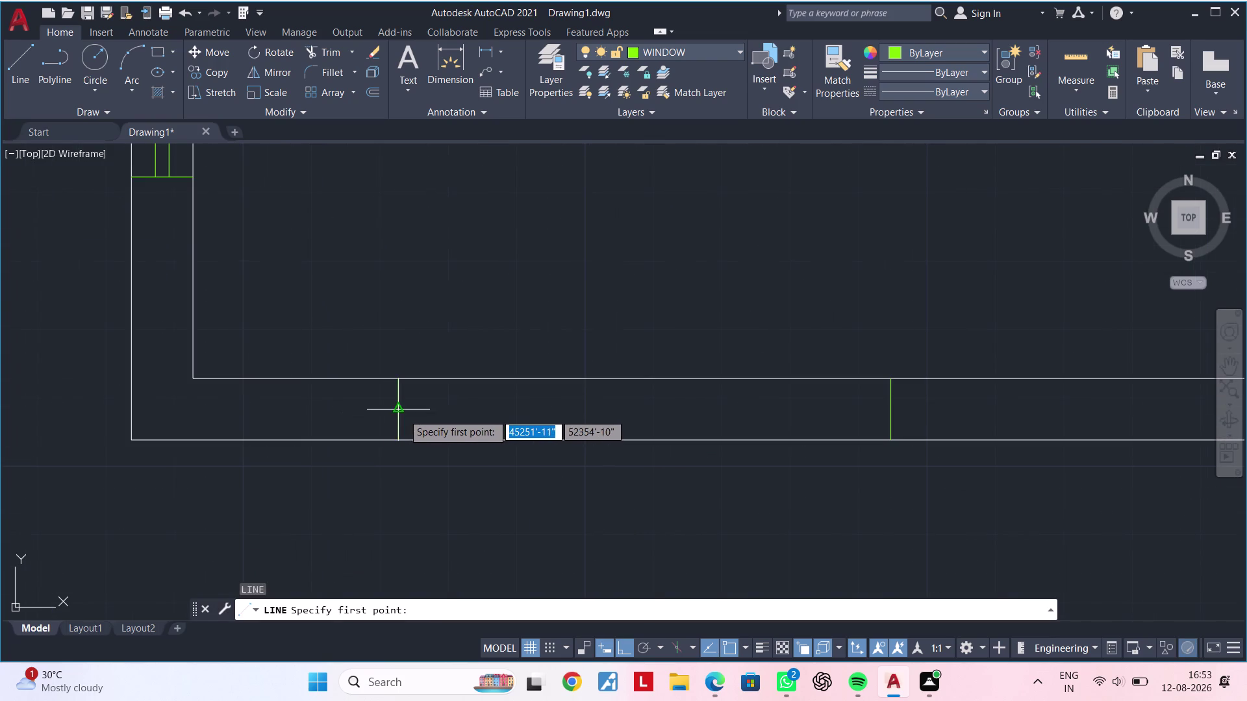
click(402, 414)
click(890, 410)
key(Escape)
key(Escape)
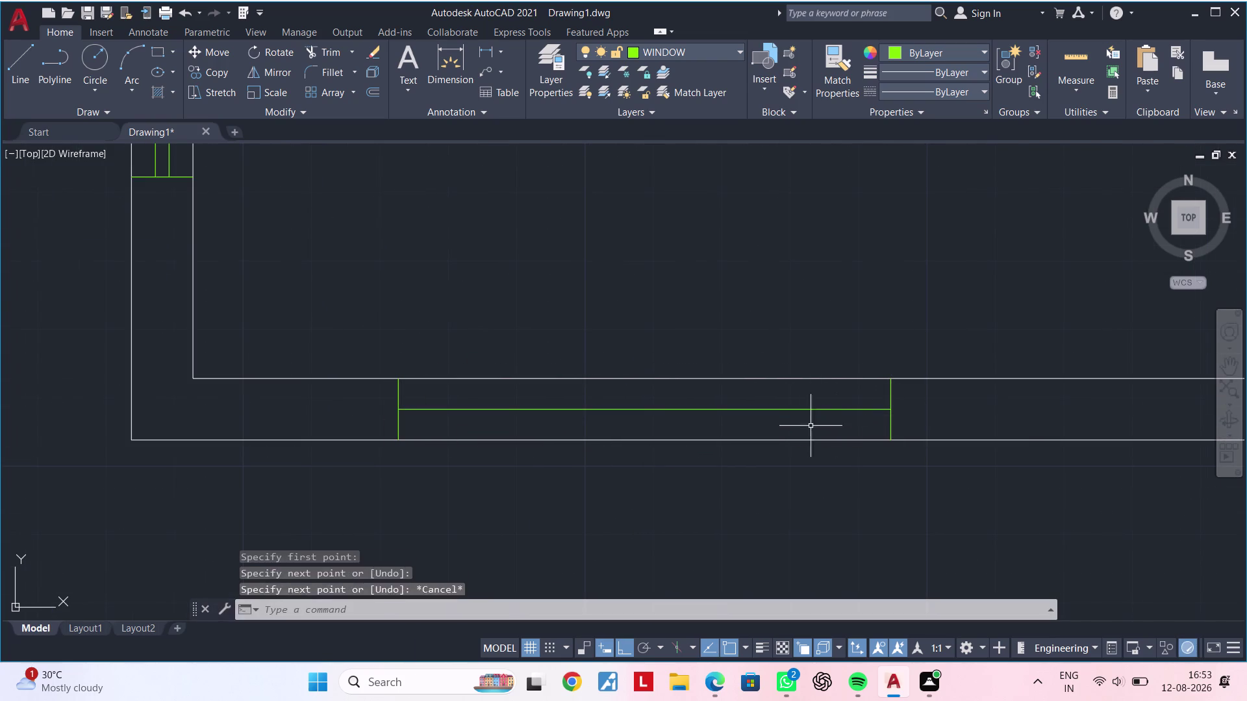
key(Escape)
text(OF 1")
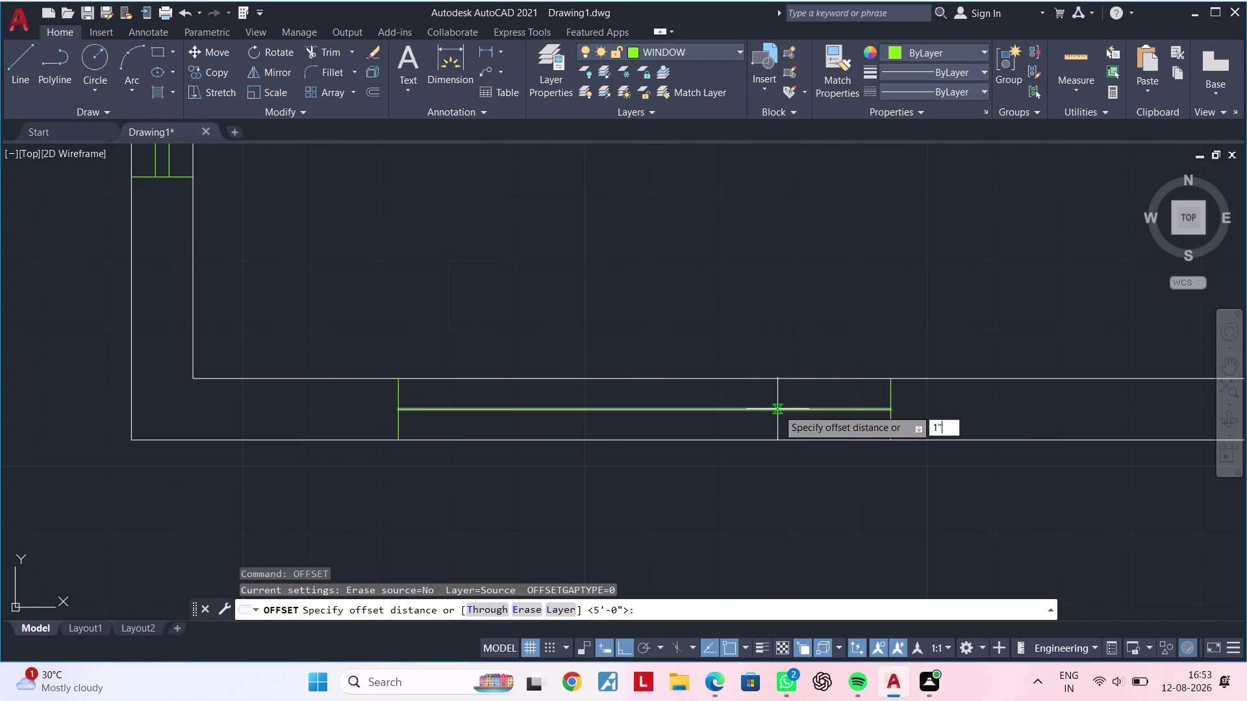
key(Return)
click(739, 409)
click(739, 395)
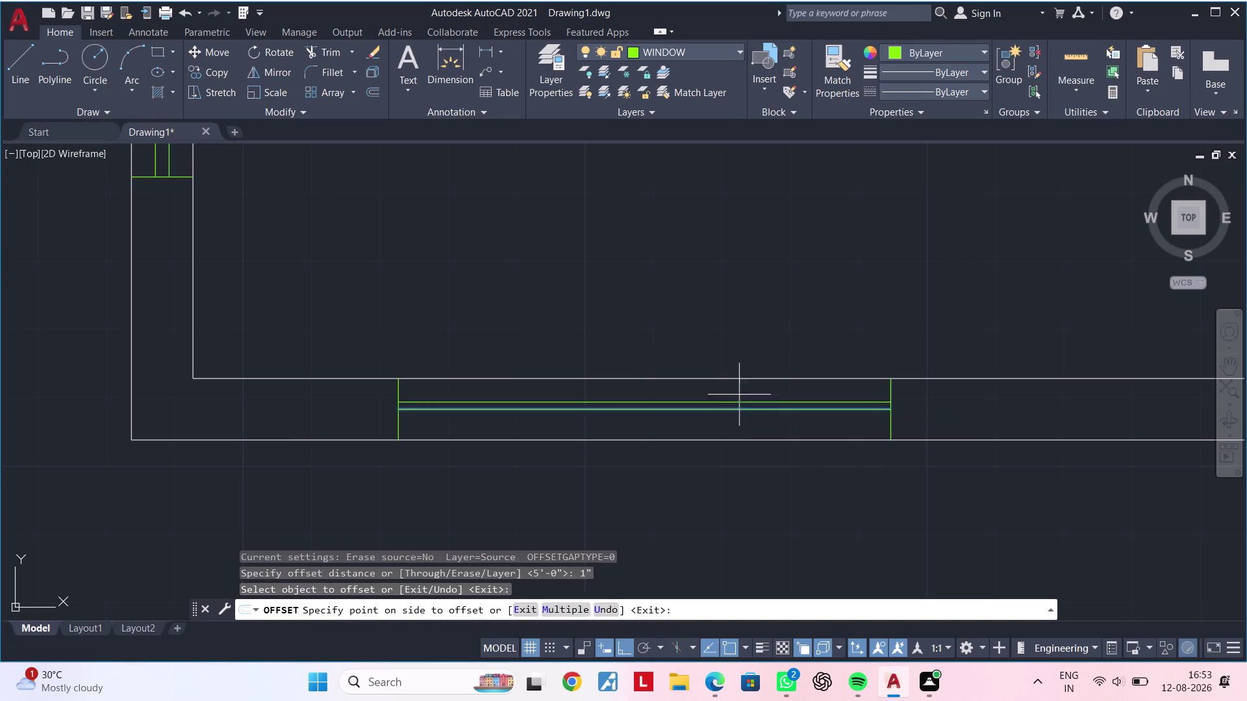
click(738, 410)
click(739, 420)
key(Escape)
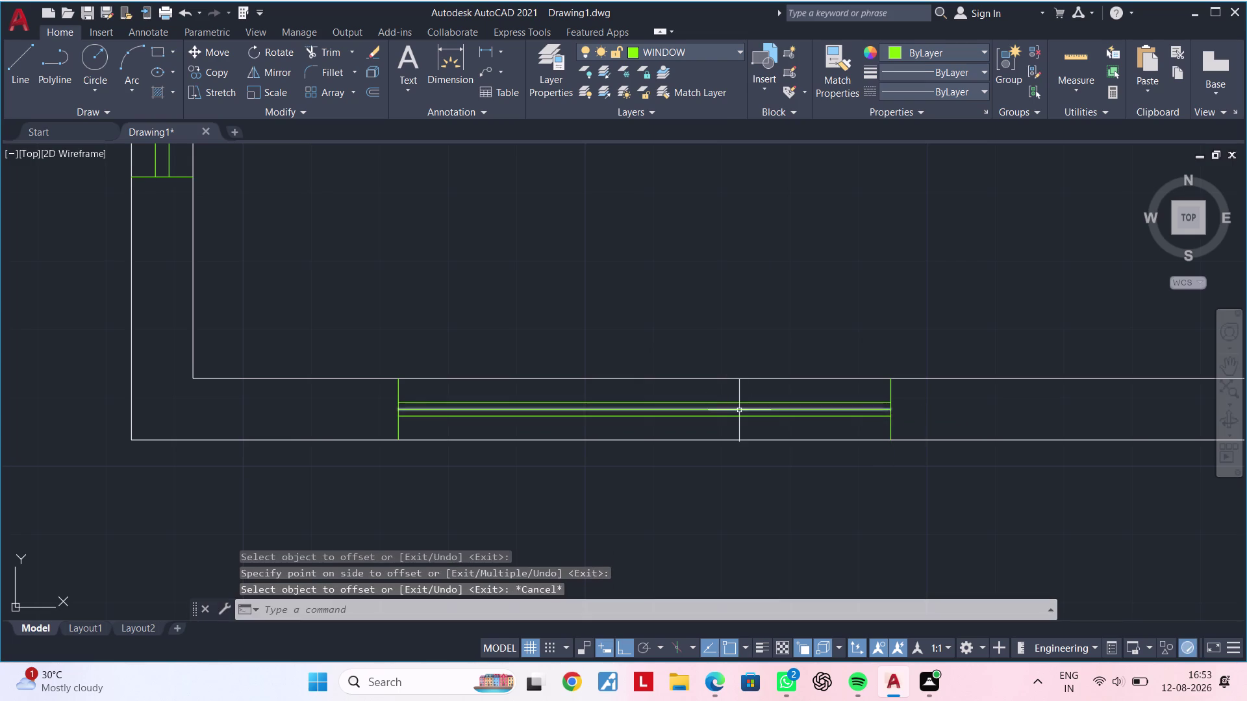
click(740, 410)
key(Delete)
scroll(down, 3)
scroll(down, 3)
middle_drag(684, 331, 684, 361)
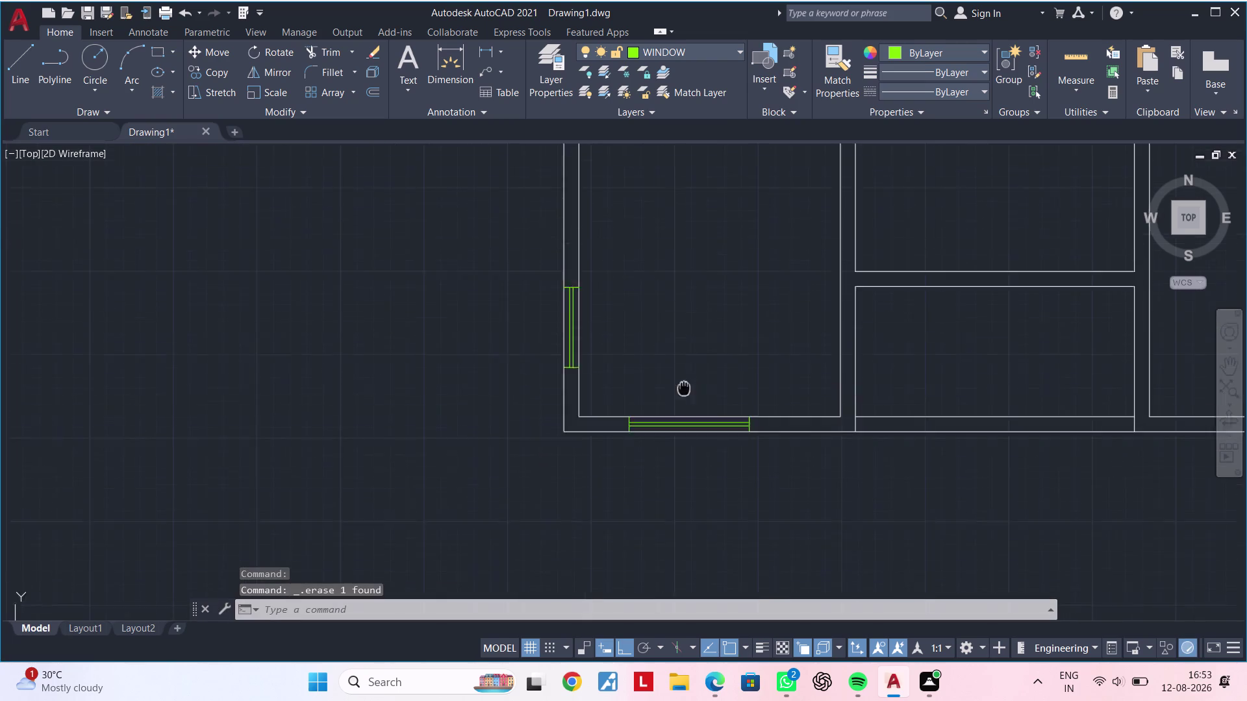
middle_drag(684, 361, 669, 553)
scroll(down, 3)
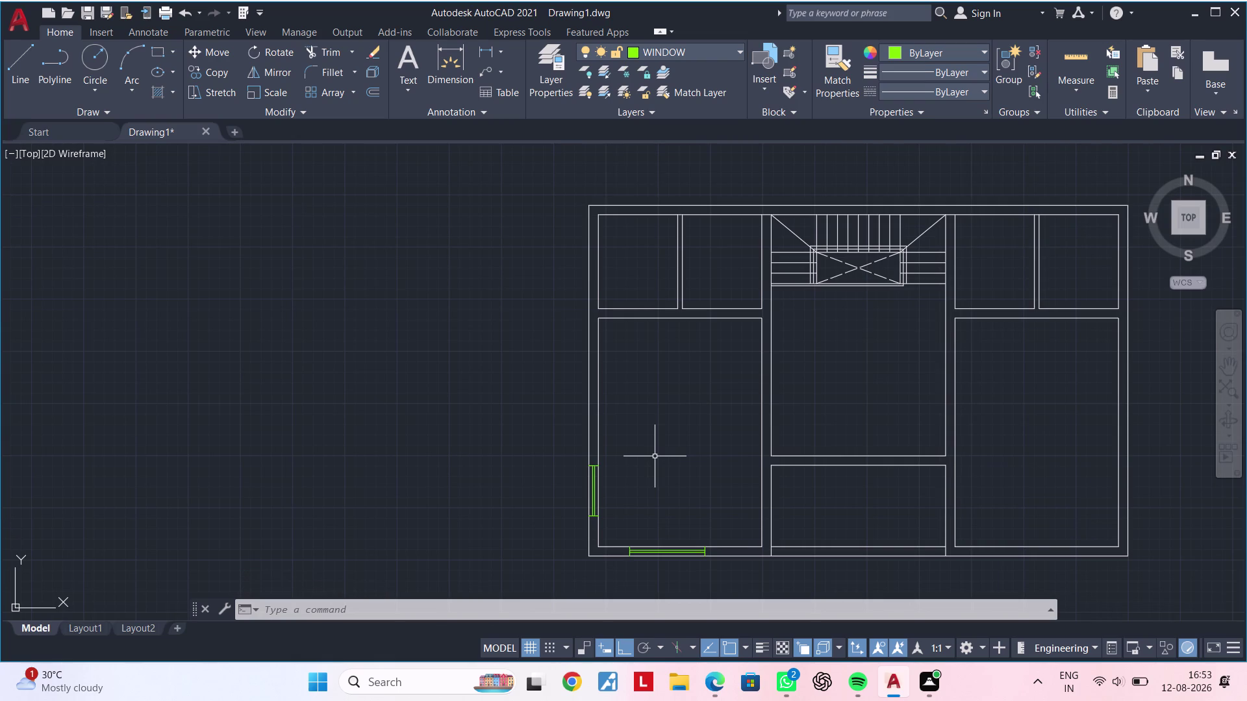
scroll(down, 3)
middle_drag(673, 465, 650, 480)
scroll(up, 3)
middle_drag(688, 417, 684, 419)
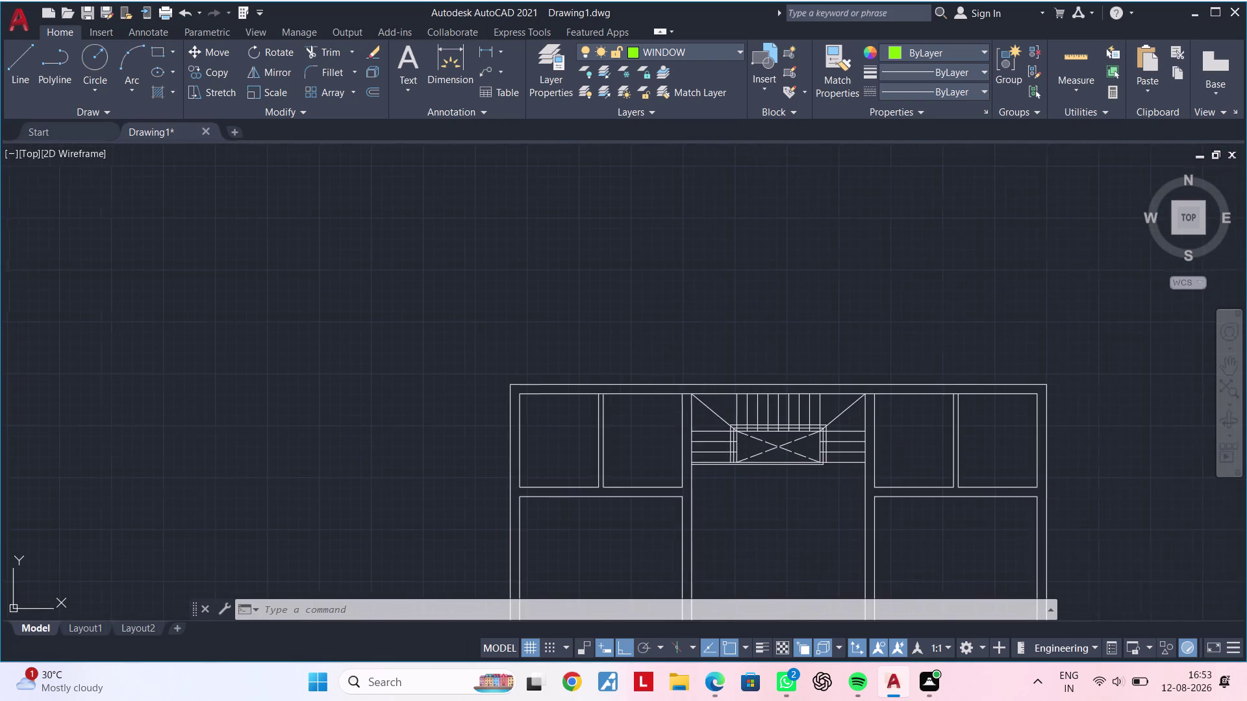
middle_drag(684, 419, 650, 404)
scroll(up, 3)
middle_drag(628, 415, 645, 397)
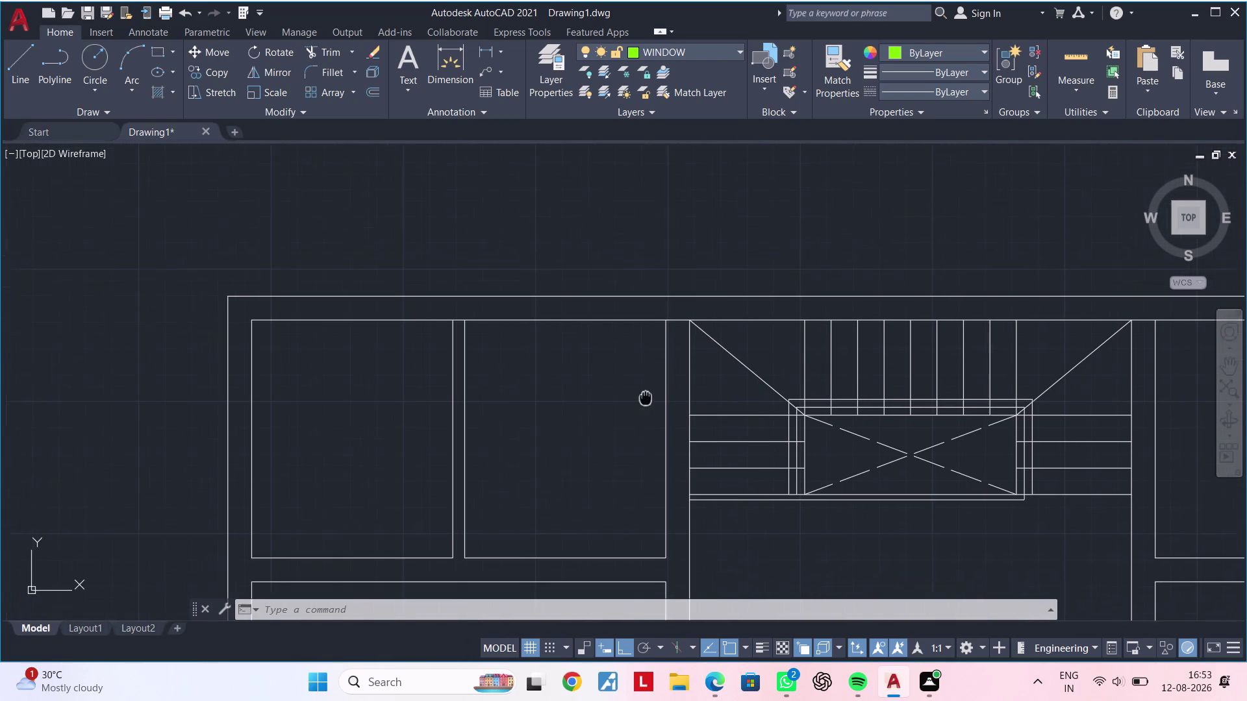
middle_drag(645, 397, 645, 390)
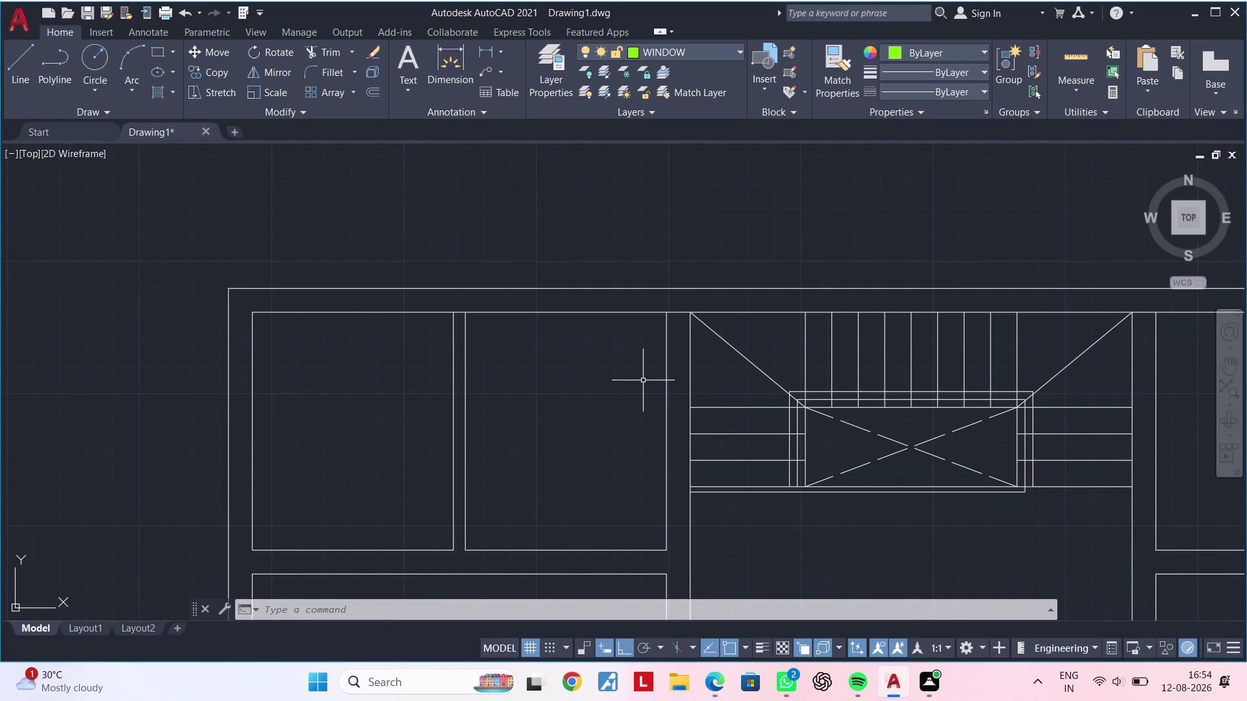
scroll(down, 3)
middle_drag(622, 410, 580, 394)
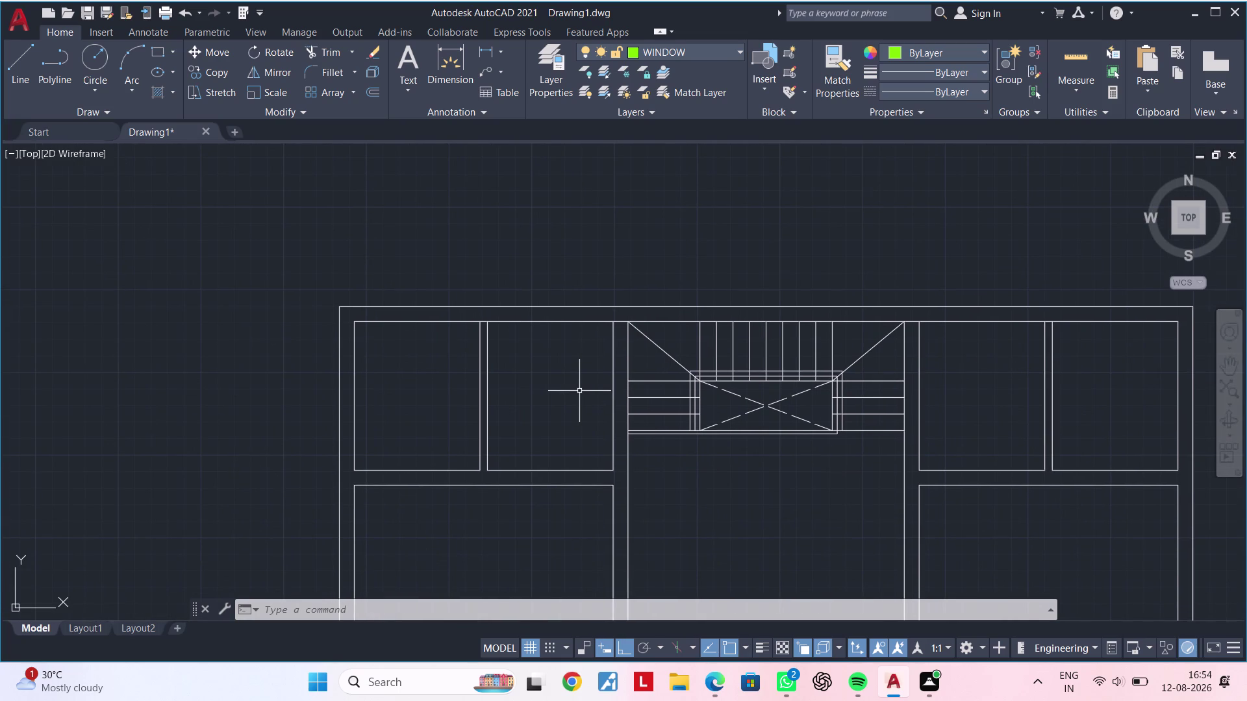
scroll(up, 3)
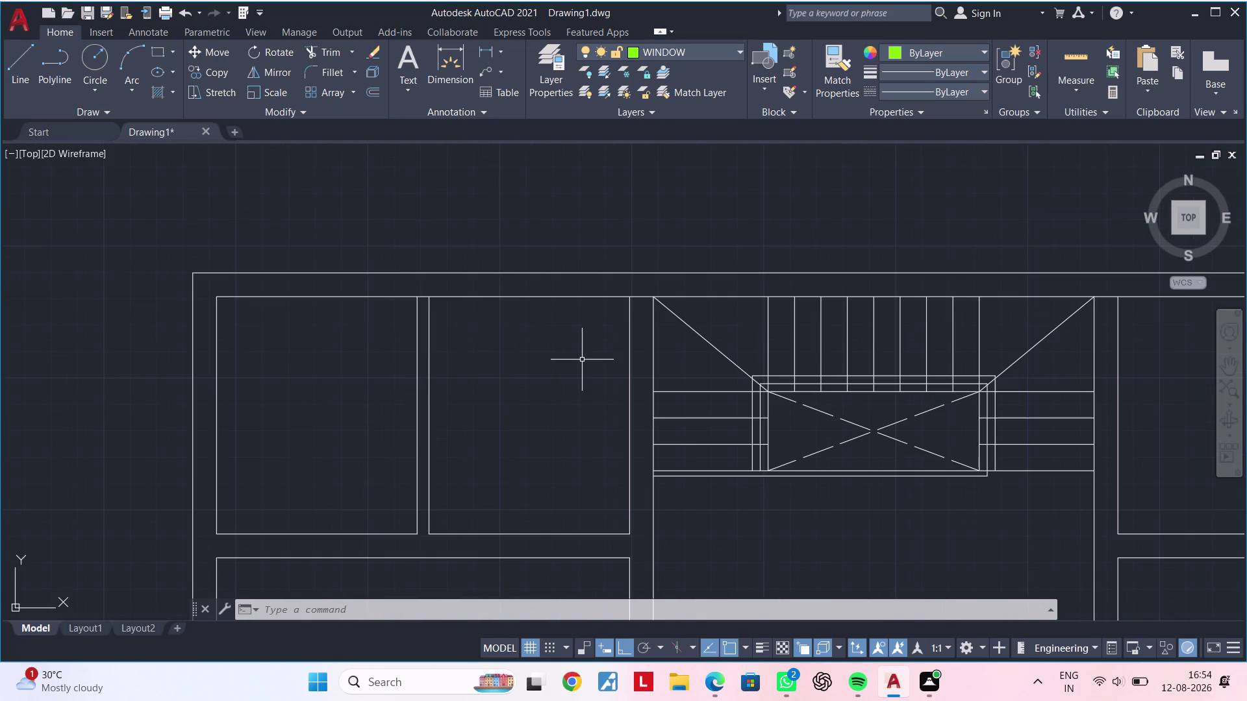
middle_drag(582, 358, 572, 416)
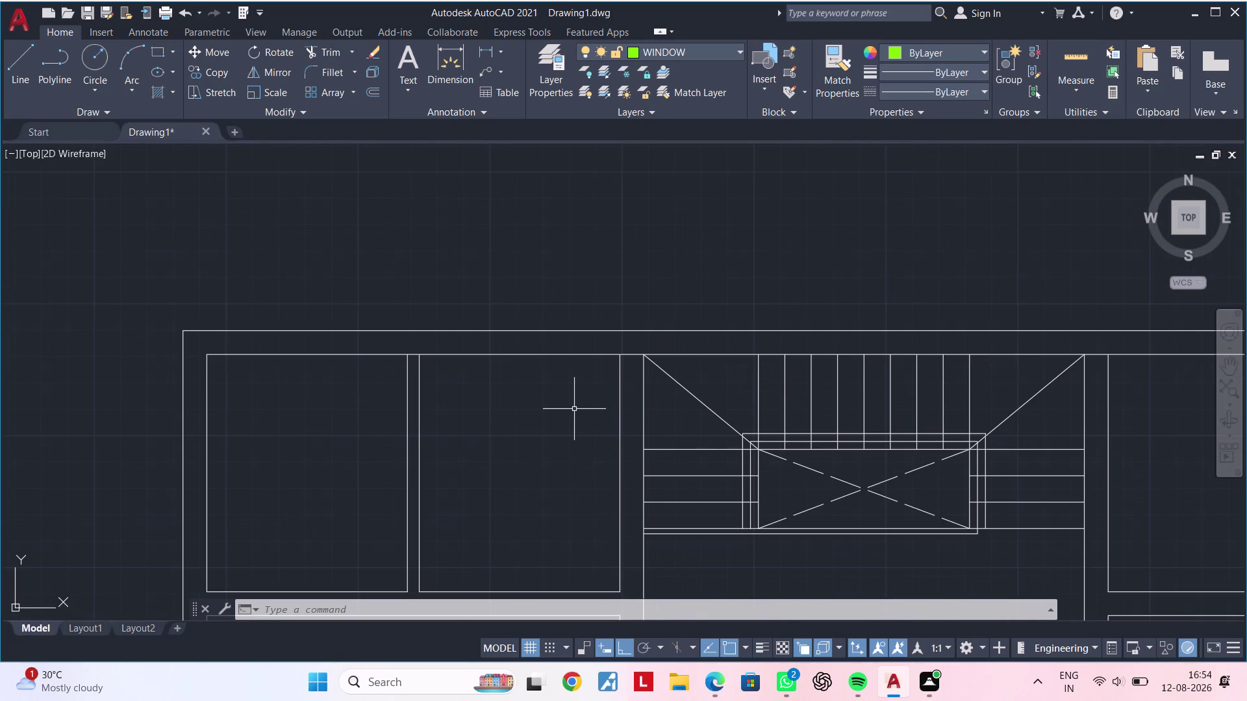
middle_drag(576, 415, 576, 476)
scroll(up, 3)
Draw a green jamb line across the top wall thickness.
middle_click(569, 442)
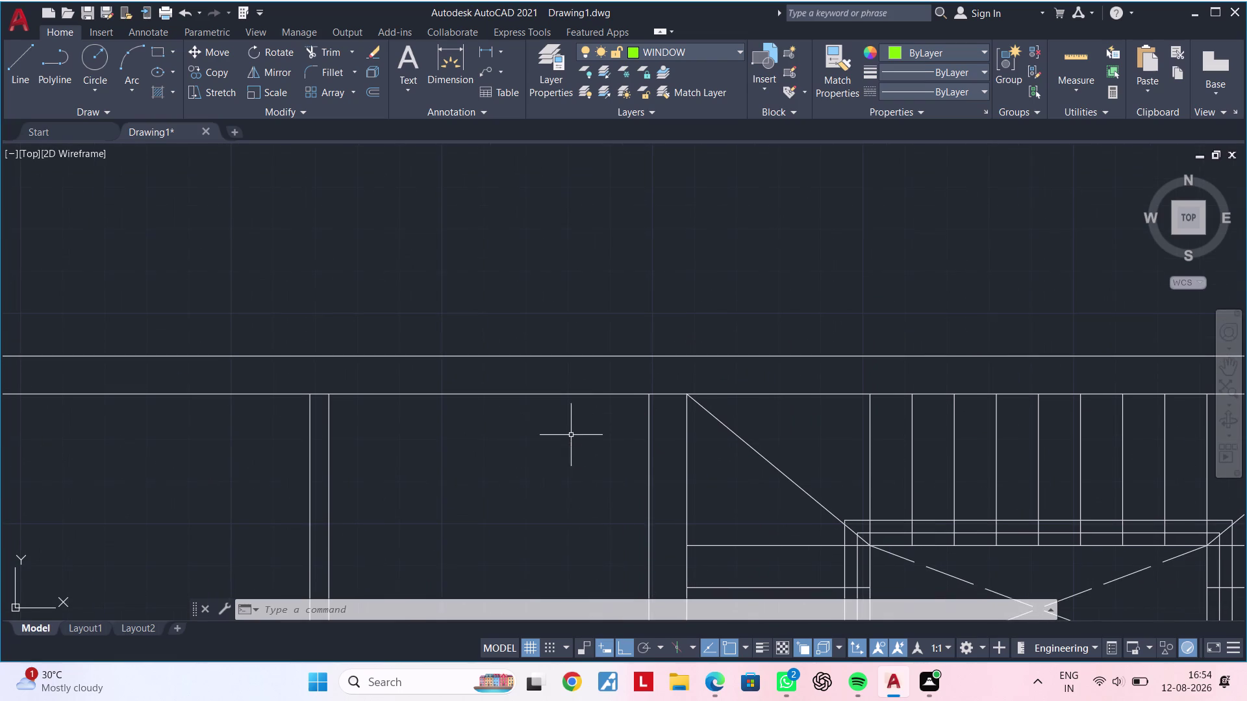
key(Escape)
key(Escape)
key(l)
key(space)
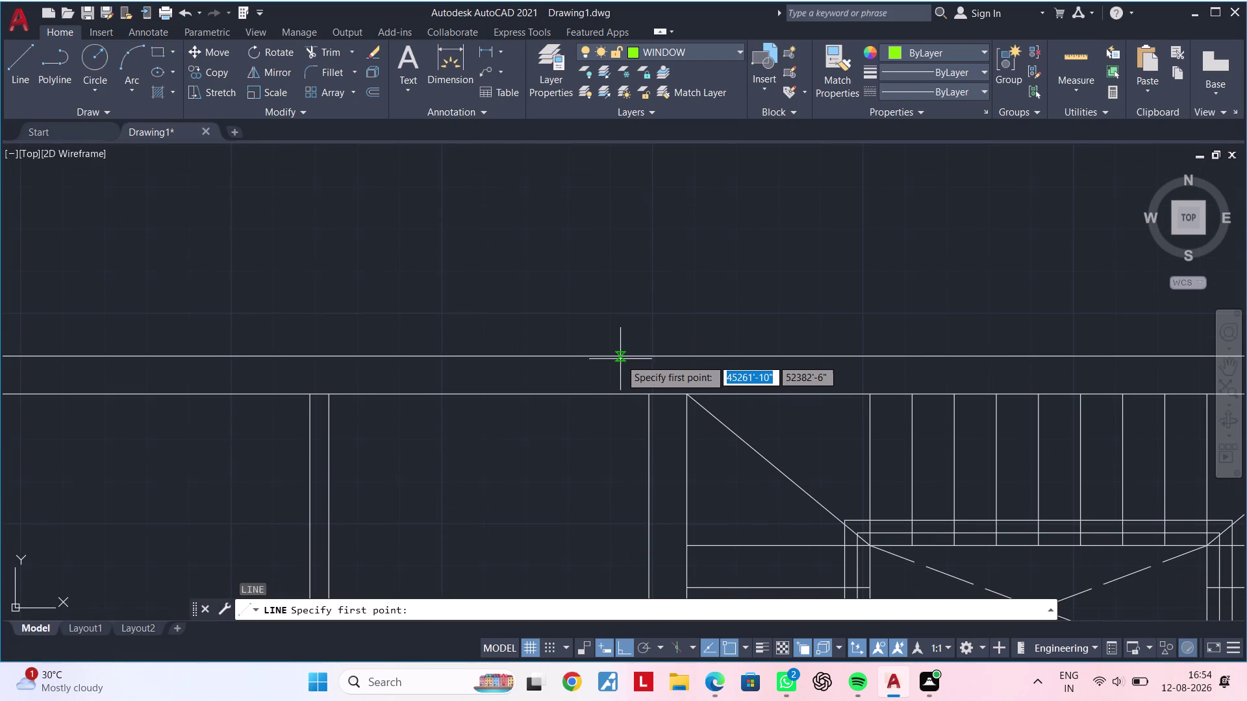
click(619, 356)
click(620, 392)
key(Escape)
key(Escape)
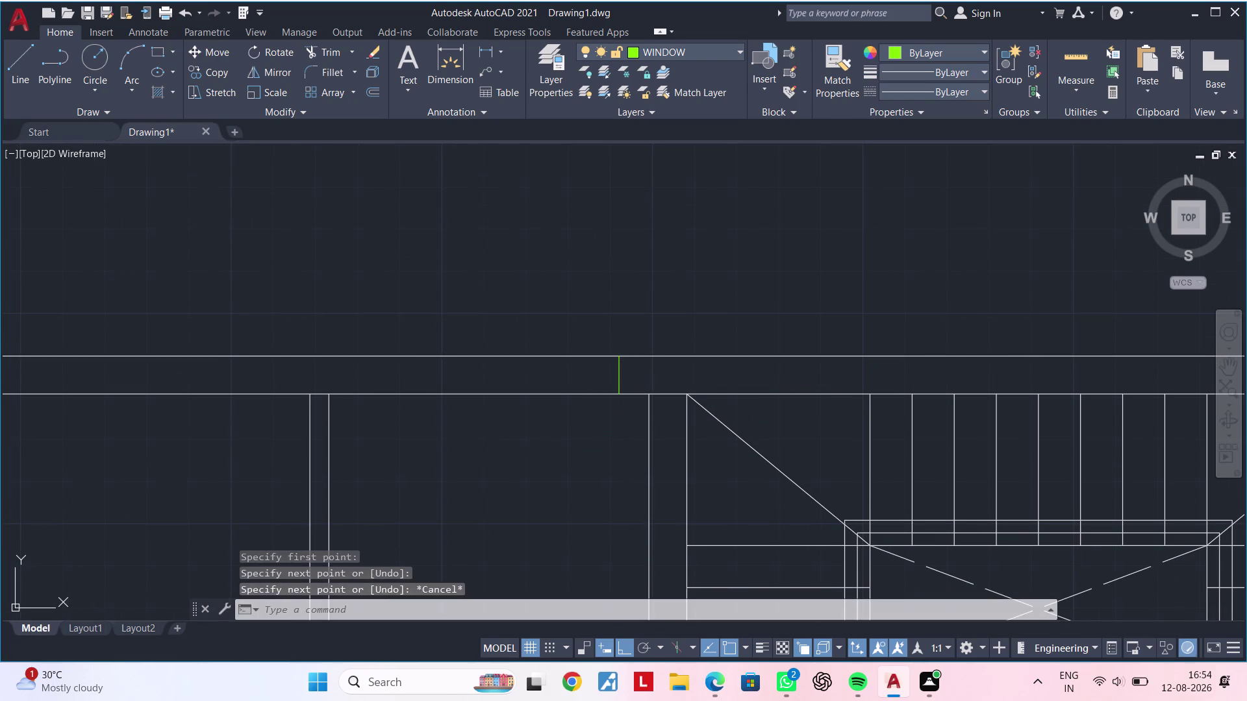
key(Escape)
key(Escape)
middle_drag(559, 418, 549, 434)
key(Escape)
key(Escape)
key(Escape)
Offset the jamb line 2' to the left to form the second jamb.
text(OF)
key(space)
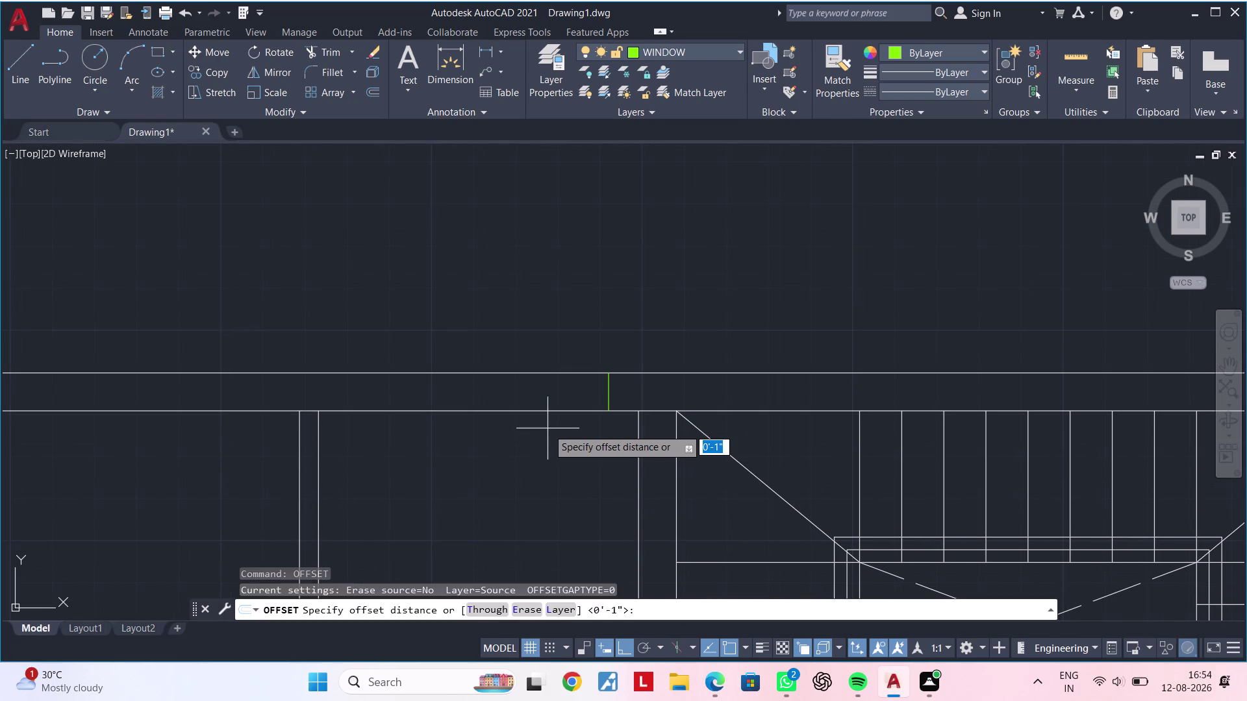
text(2')
key(Return)
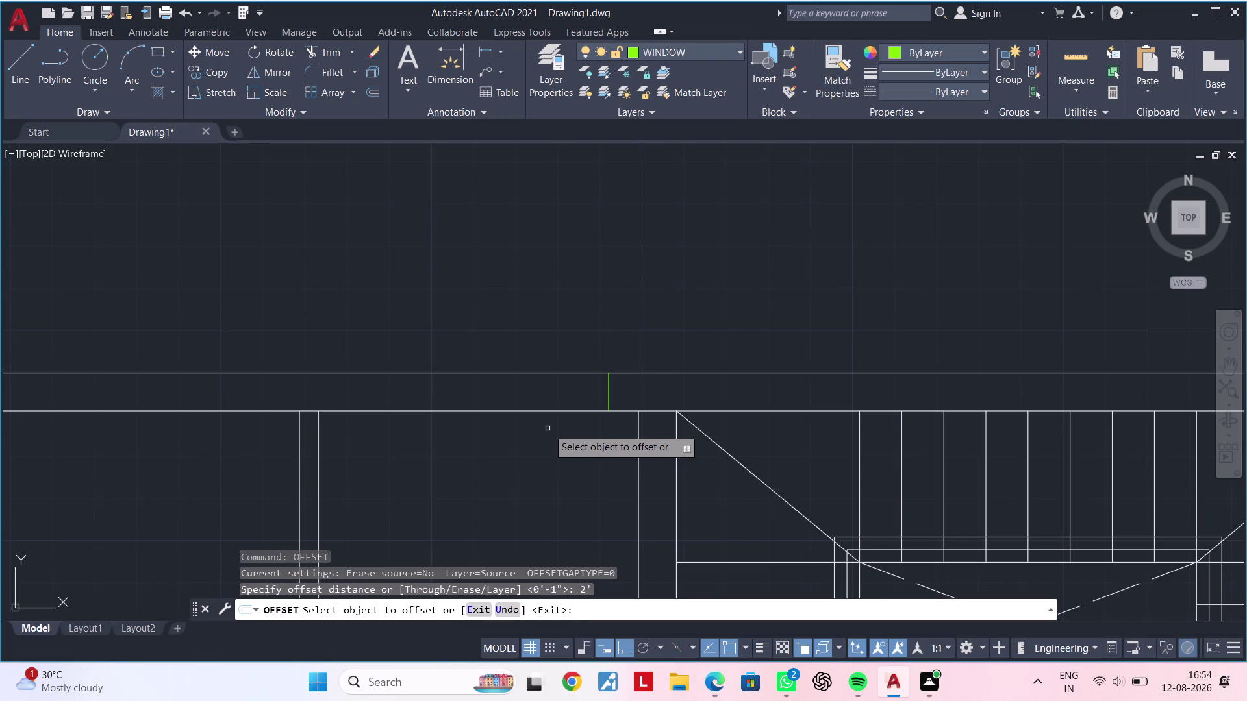
click(609, 393)
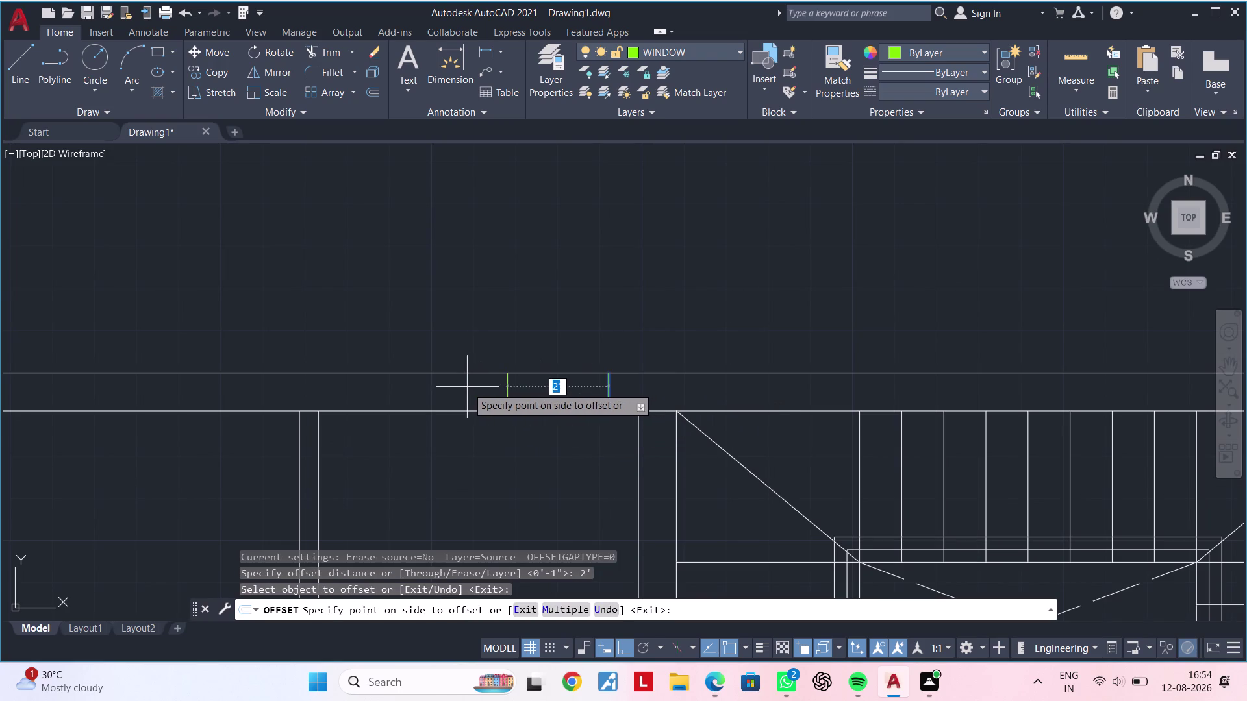
click(465, 387)
key(Escape)
key(Escape)
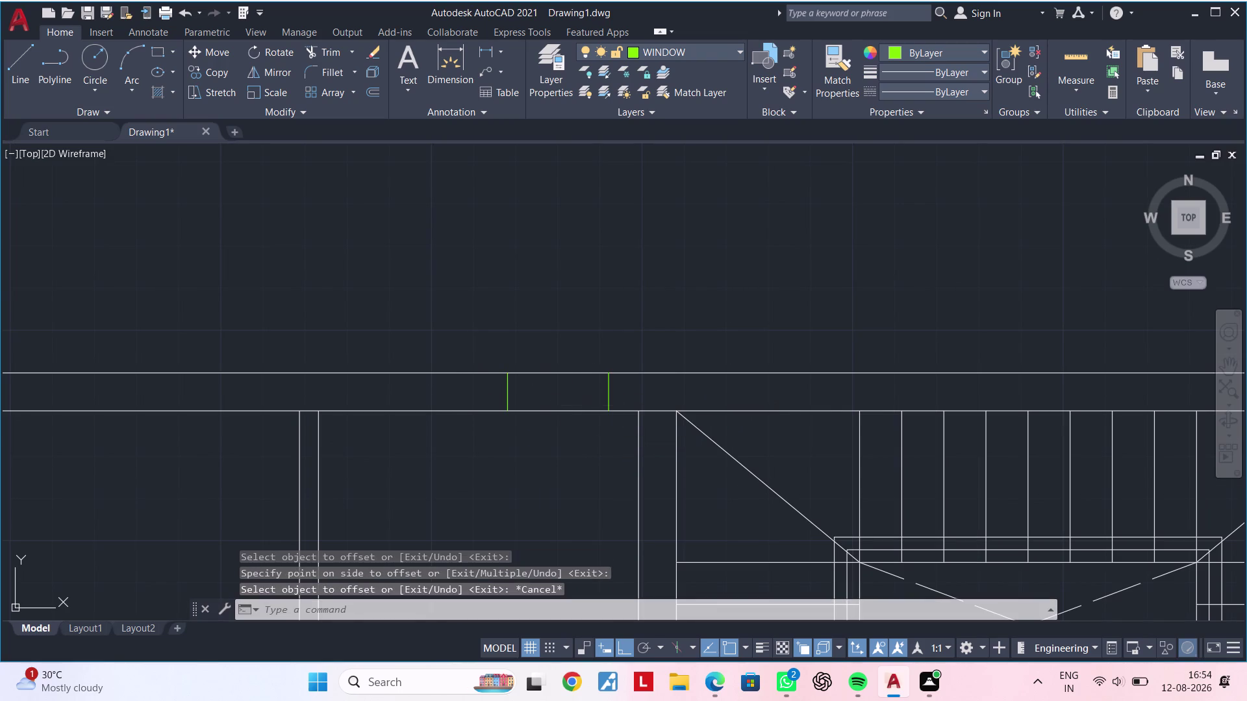
scroll(down, 3)
middle_drag(564, 418, 575, 419)
key(Escape)
scroll(up, 3)
middle_click(577, 402)
middle_drag(578, 402, 587, 396)
key(Escape)
key(Escape)
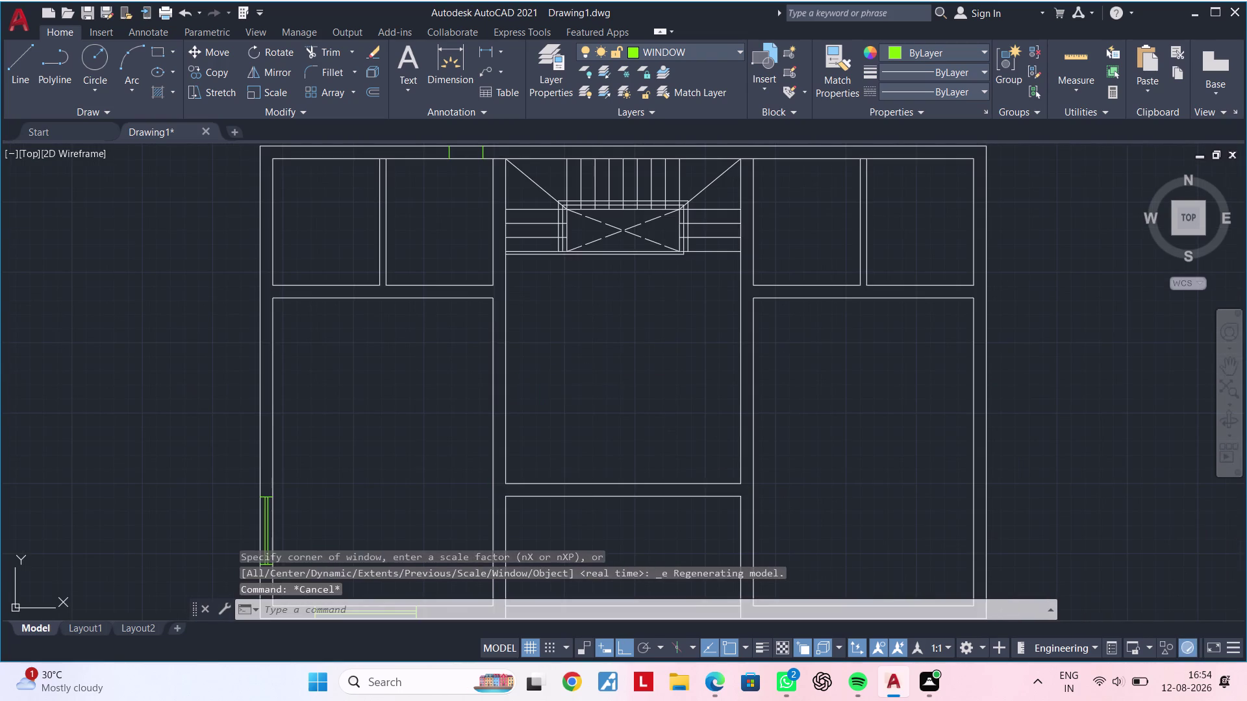
middle_drag(519, 329, 590, 483)
scroll(up, 3)
middle_drag(483, 242, 524, 361)
scroll(up, 3)
middle_drag(520, 389, 534, 414)
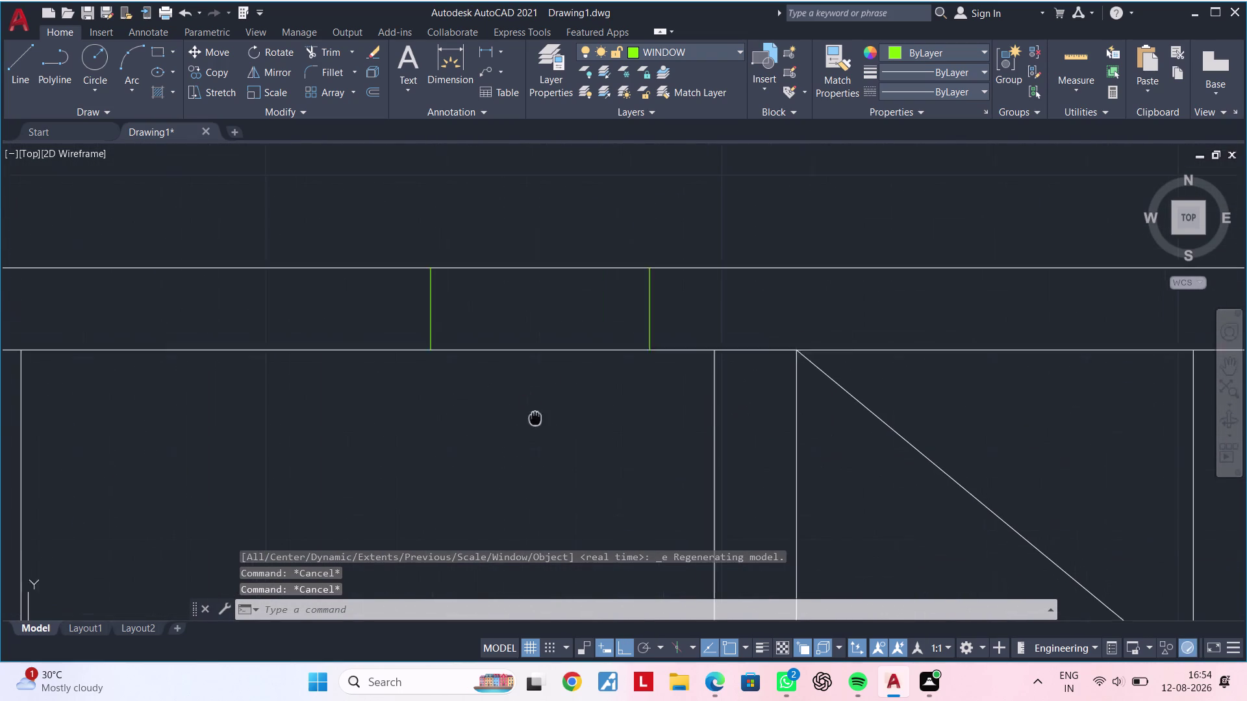
middle_drag(534, 415, 541, 436)
Trim the inner wall line beside the staircase and start a new line.
key(Escape)
key(Escape)
key(Escape)
text(TR)
key(space)
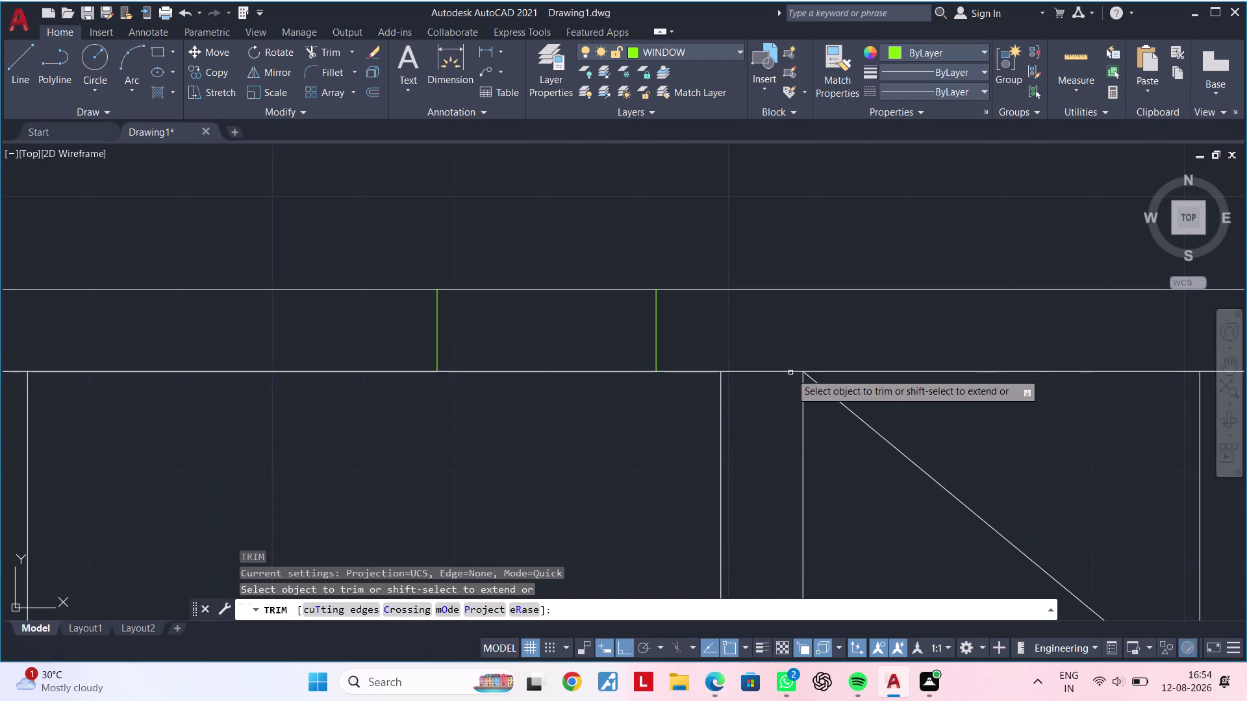
click(771, 371)
key(Escape)
middle_drag(619, 439, 675, 473)
key(Escape)
key(Escape)
key(Escape)
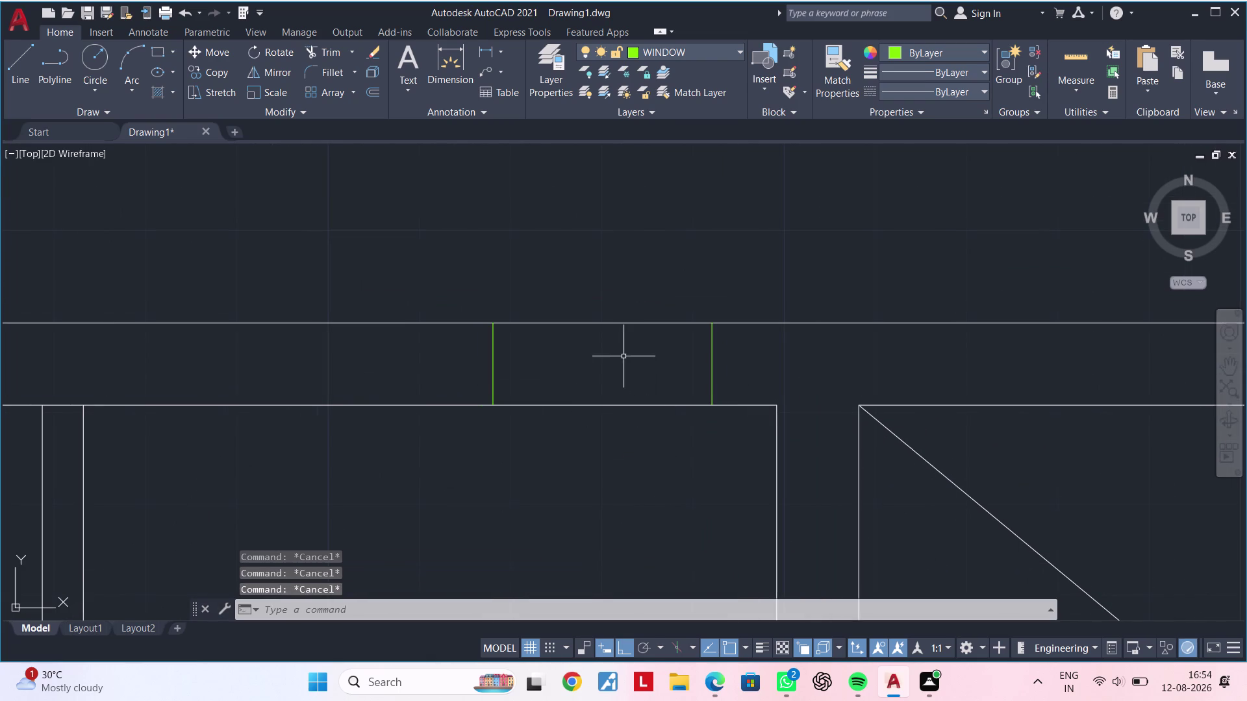
key(Escape)
key(Escape)
key(Escape)
key(Escape)
key(l)
key(space)
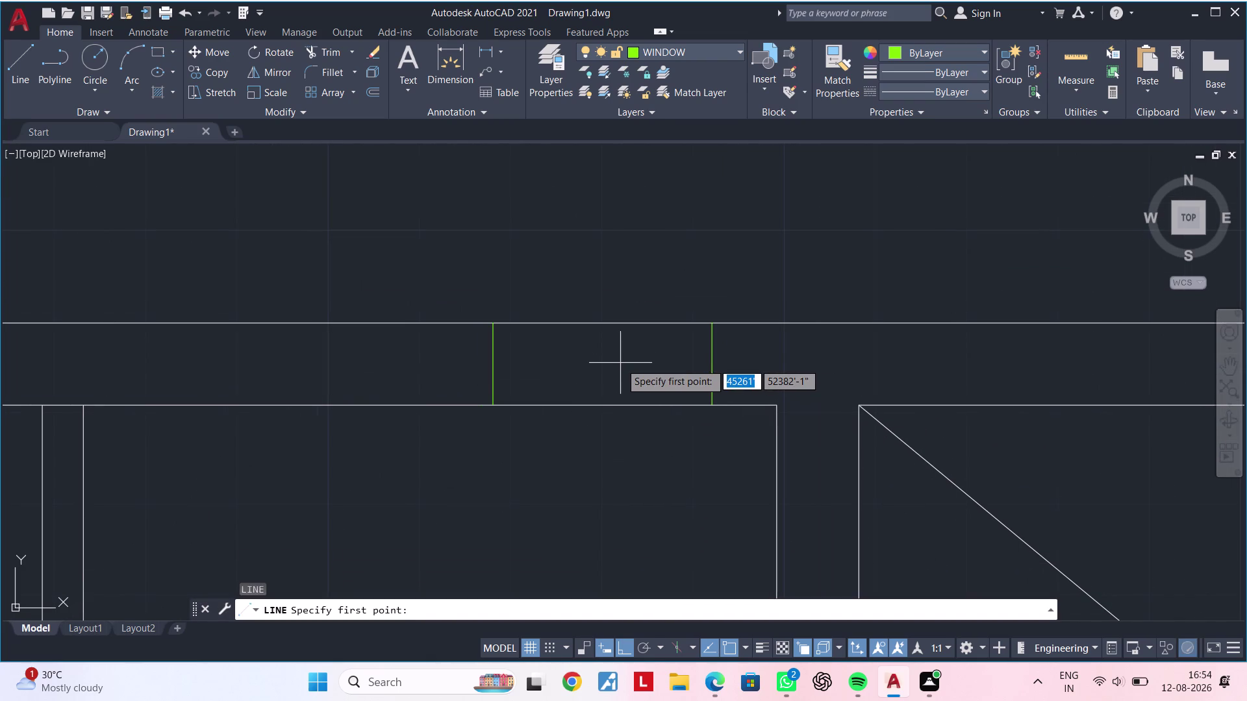
Draw a window line across the top-wall opening from the left jamb to the right jamb.
scroll(up, 3)
click(417, 364)
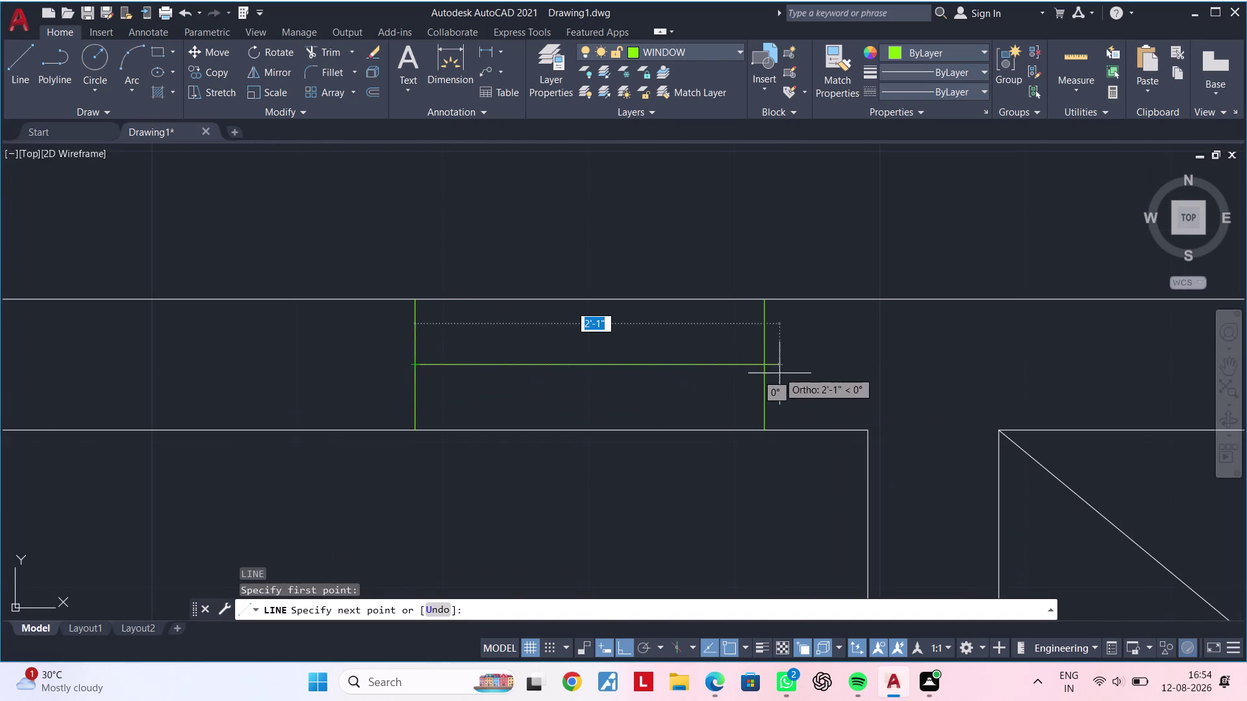
double_click(764, 368)
key(Escape)
key(Escape)
key(Escape)
Offset the window line 1" above and 1" below.
text(OF)
key(space)
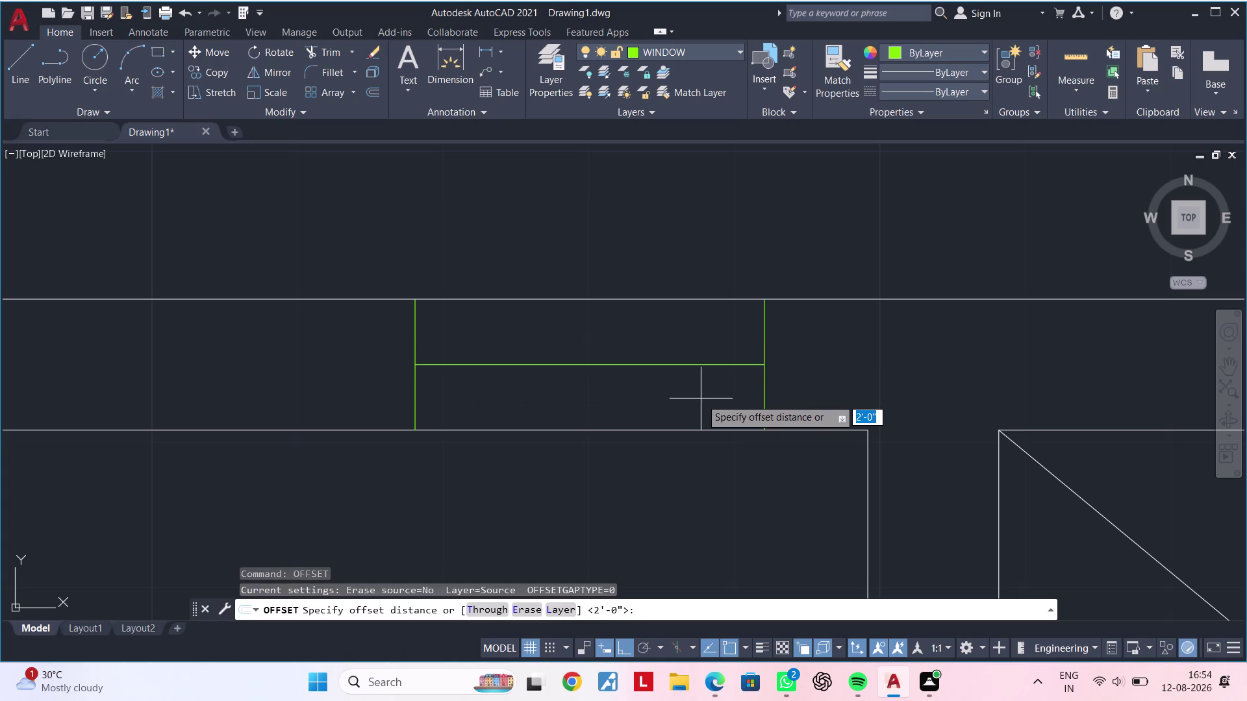
text(1")
key(Return)
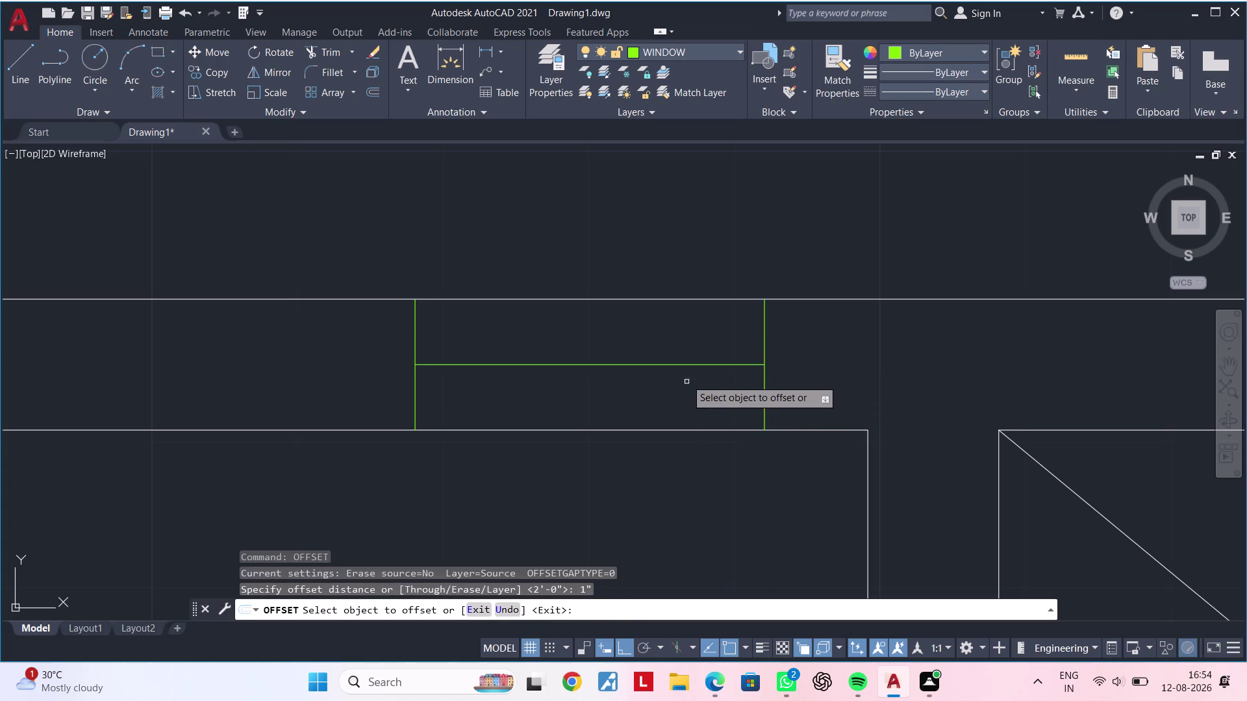
click(681, 364)
click(681, 346)
click(680, 365)
click(678, 388)
key(Escape)
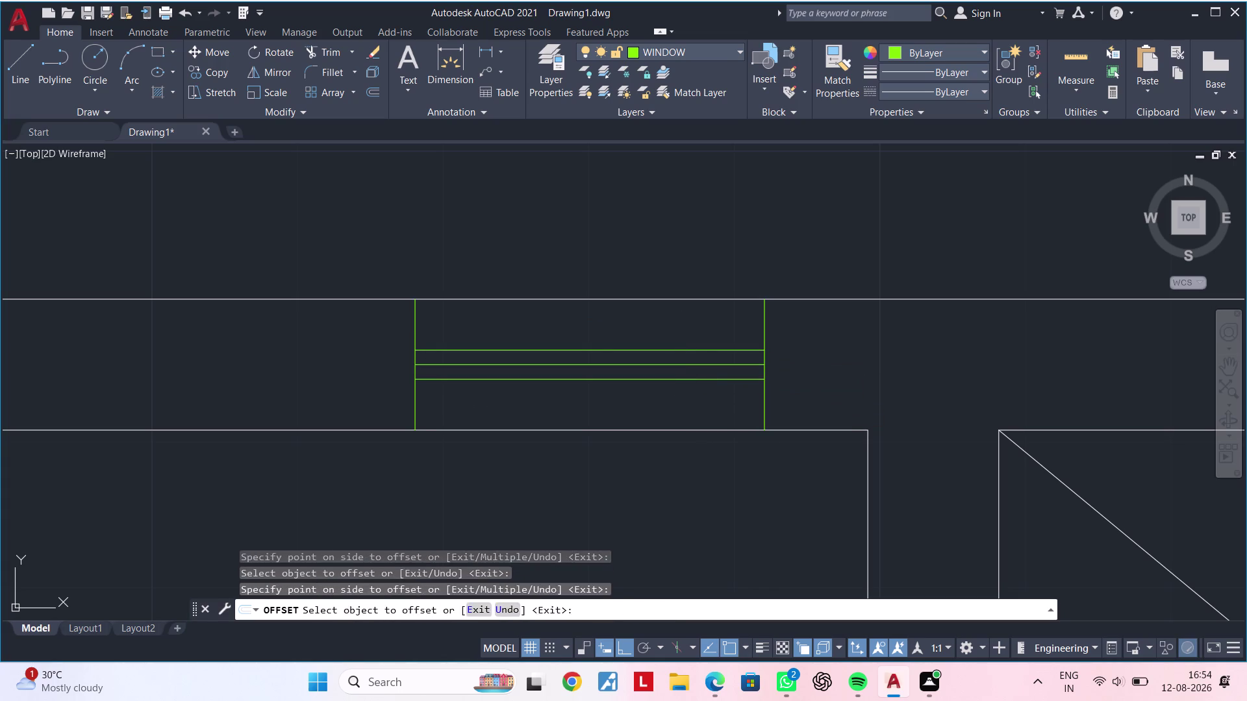
Delete the middle window line and give the two remaining lines a broken linetype.
double_click(684, 365)
key(Delete)
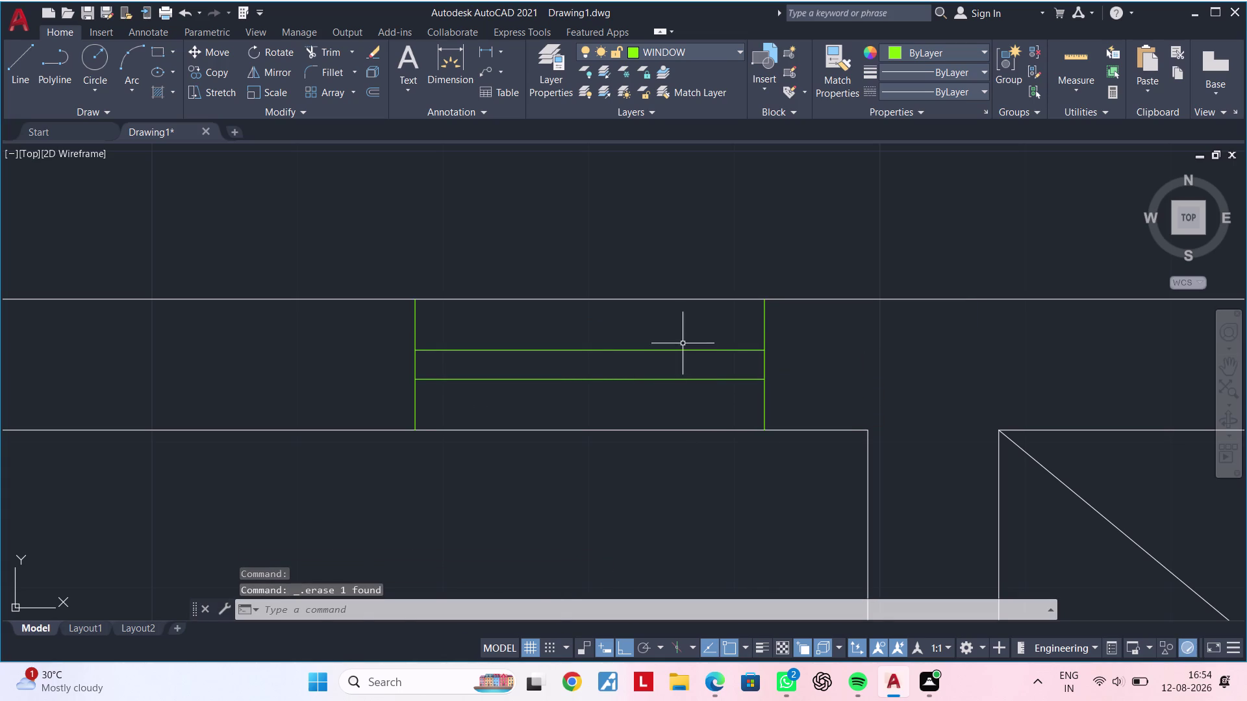
click(685, 338)
click(649, 401)
click(956, 90)
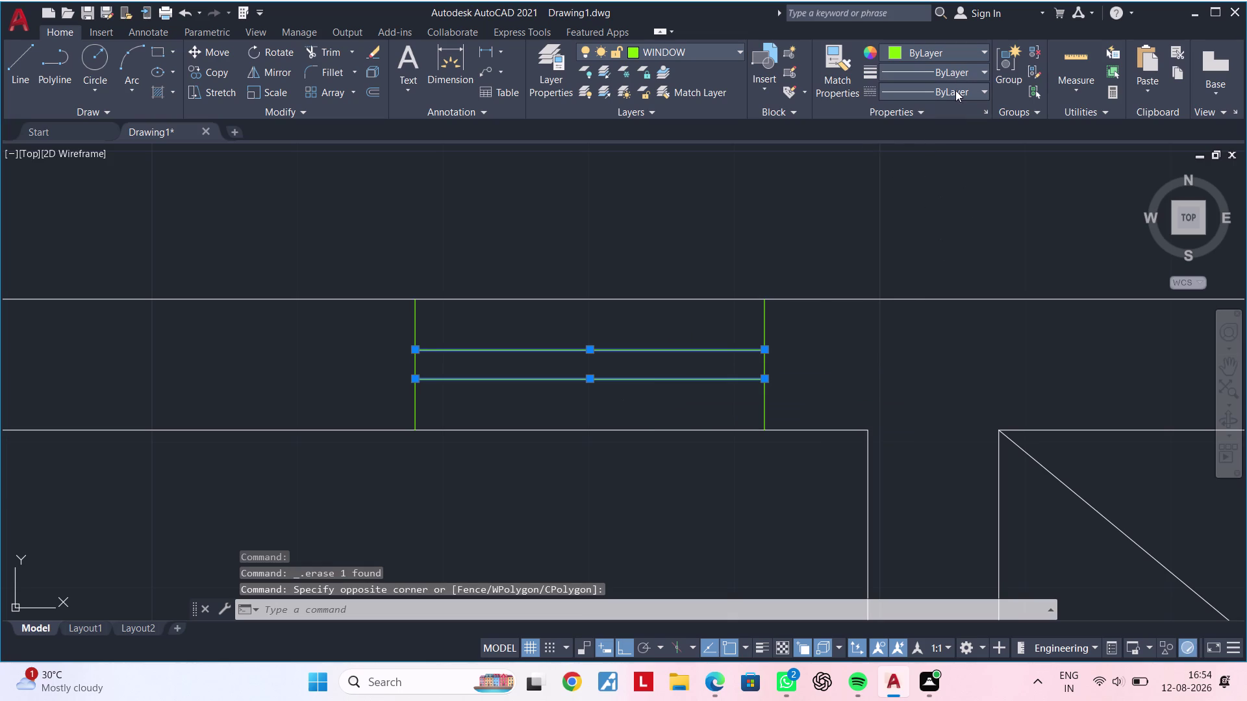
click(940, 150)
key(Escape)
key(Escape)
Zoom out to show the whole floor plan.
scroll(down, 3)
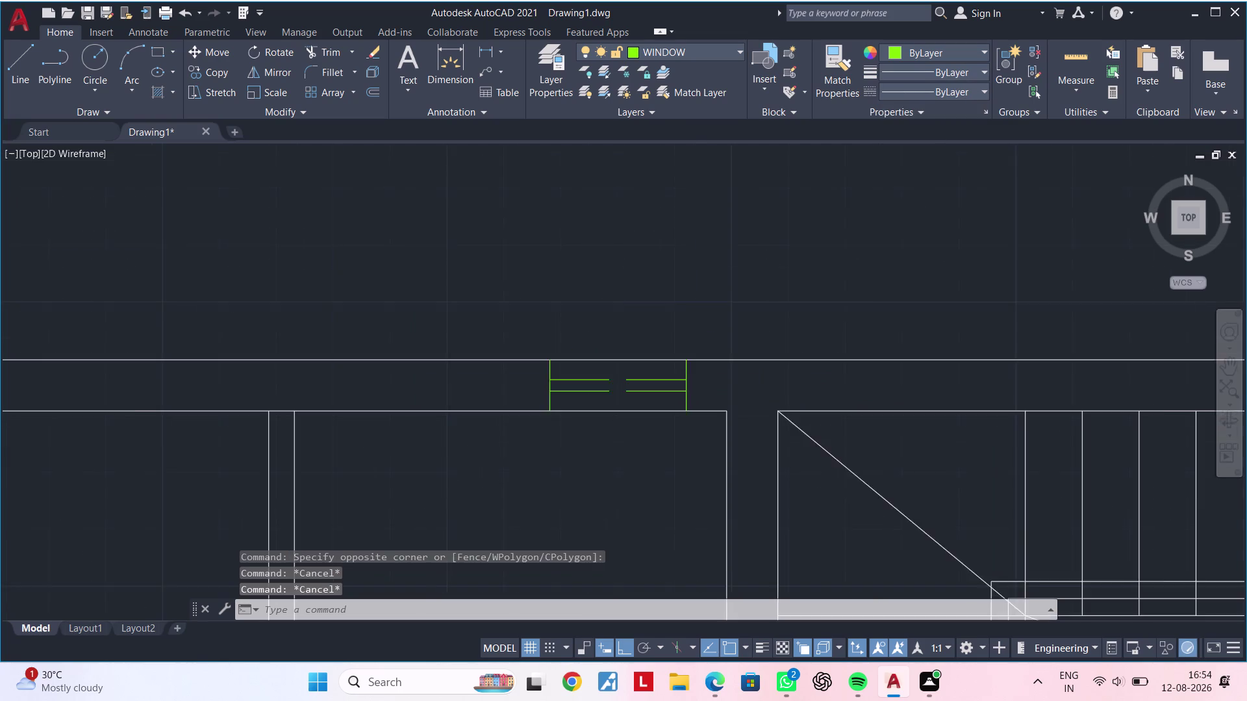
middle_drag(637, 402, 528, 386)
scroll(down, 3)
middle_drag(541, 432, 518, 334)
key(Escape)
scroll(down, 3)
middle_drag(500, 380, 591, 335)
key(Escape)
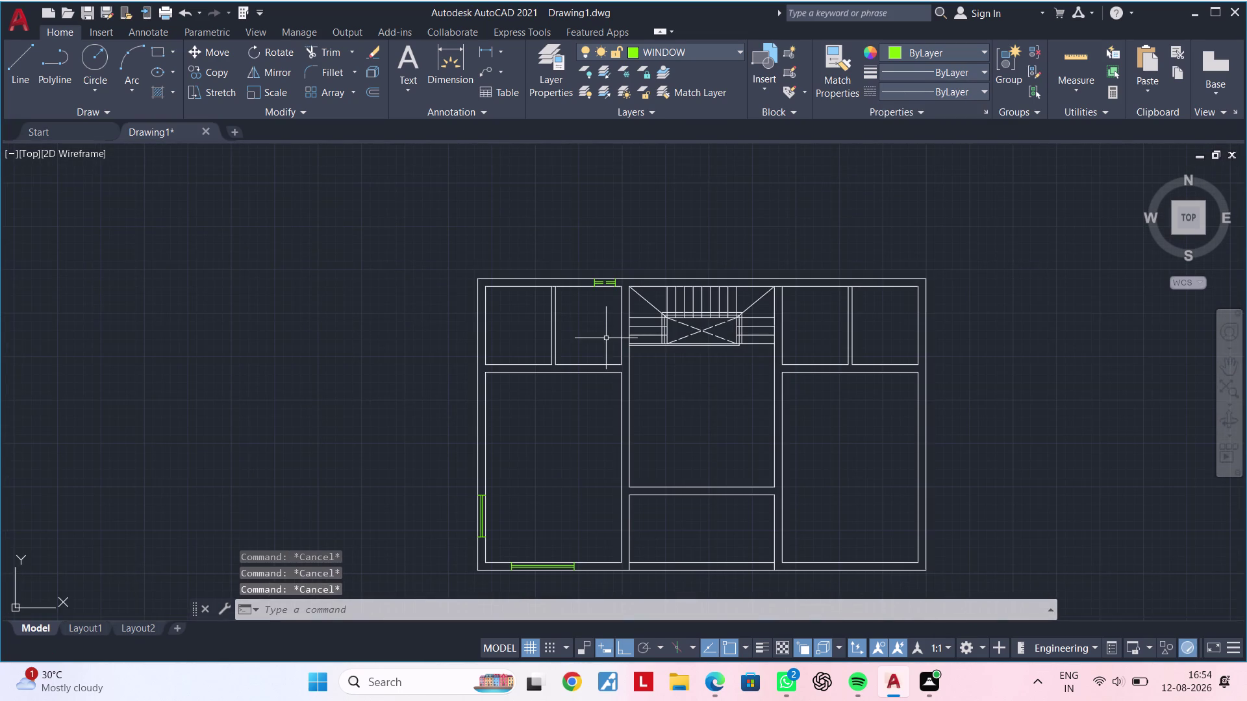
Box-select the top-wall window lines.
key(Escape)
key(Escape)
scroll(up, 3)
scroll(up, 3)
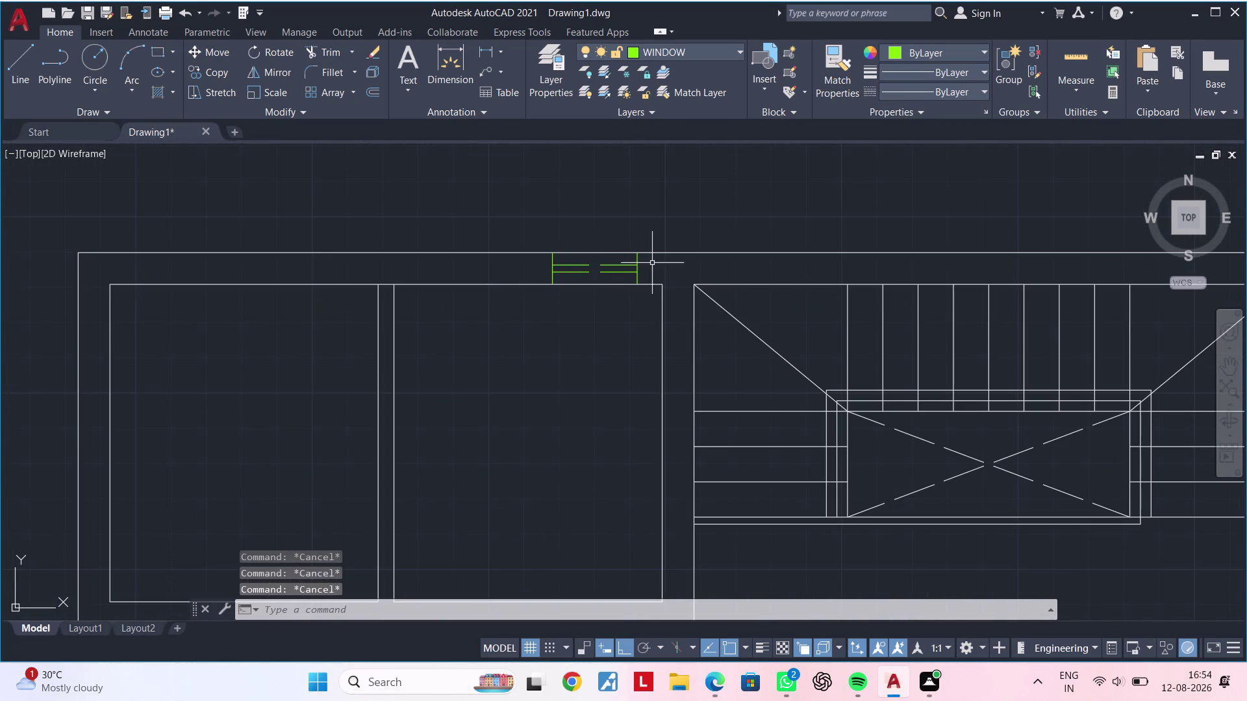
drag(510, 178, 537, 216)
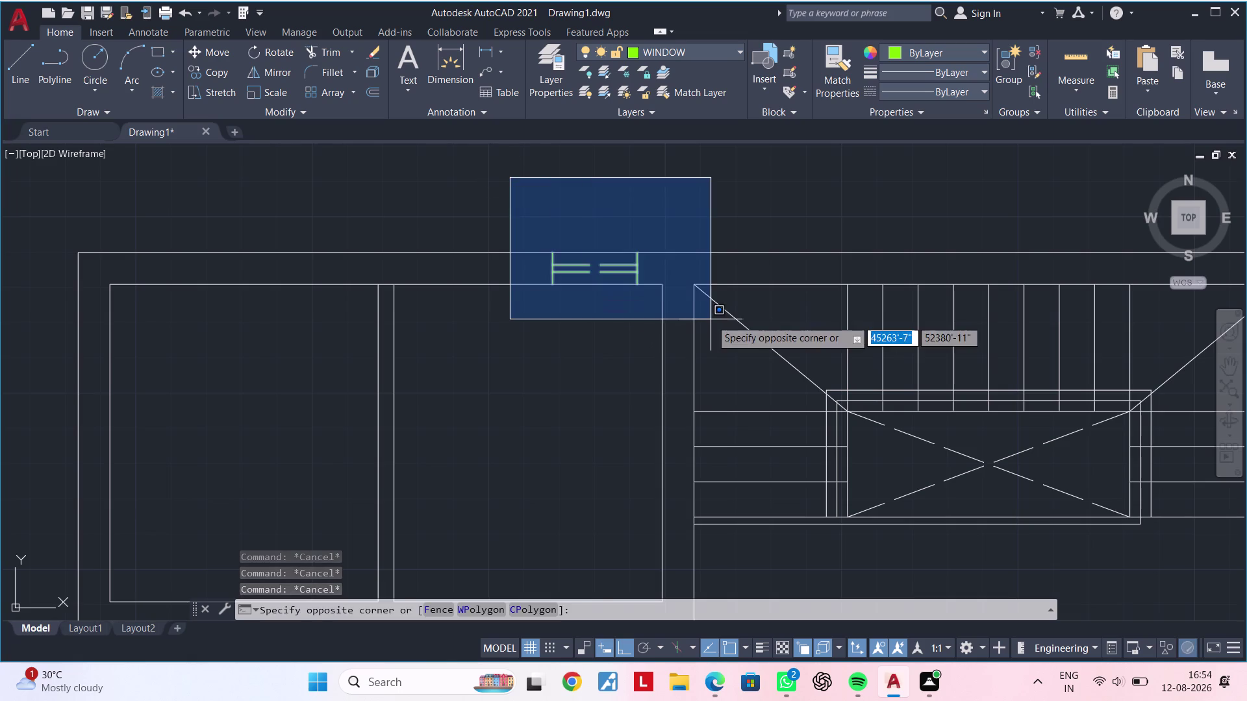
click(710, 320)
Add the bottom-wall and remaining windows to the selection.
scroll(down, 3)
middle_drag(592, 404, 628, 270)
scroll(down, 3)
middle_drag(519, 471, 565, 309)
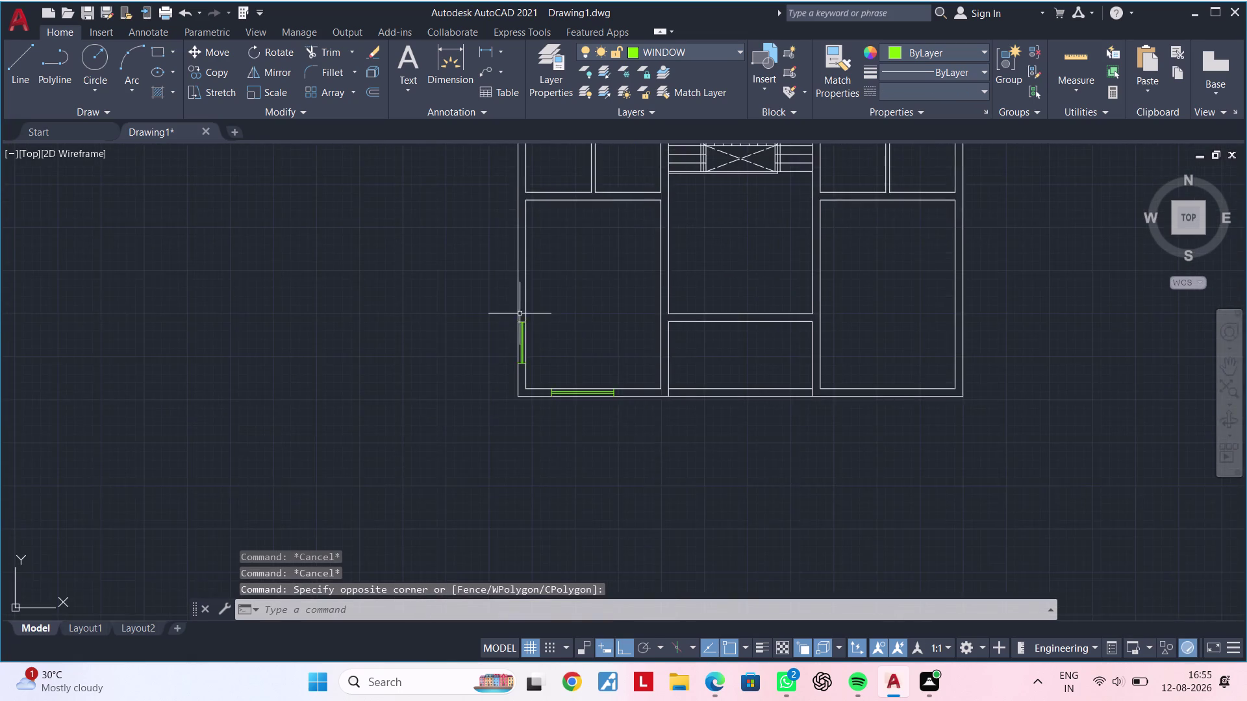
scroll(up, 3)
drag(512, 308, 540, 349)
click(589, 488)
click(599, 507)
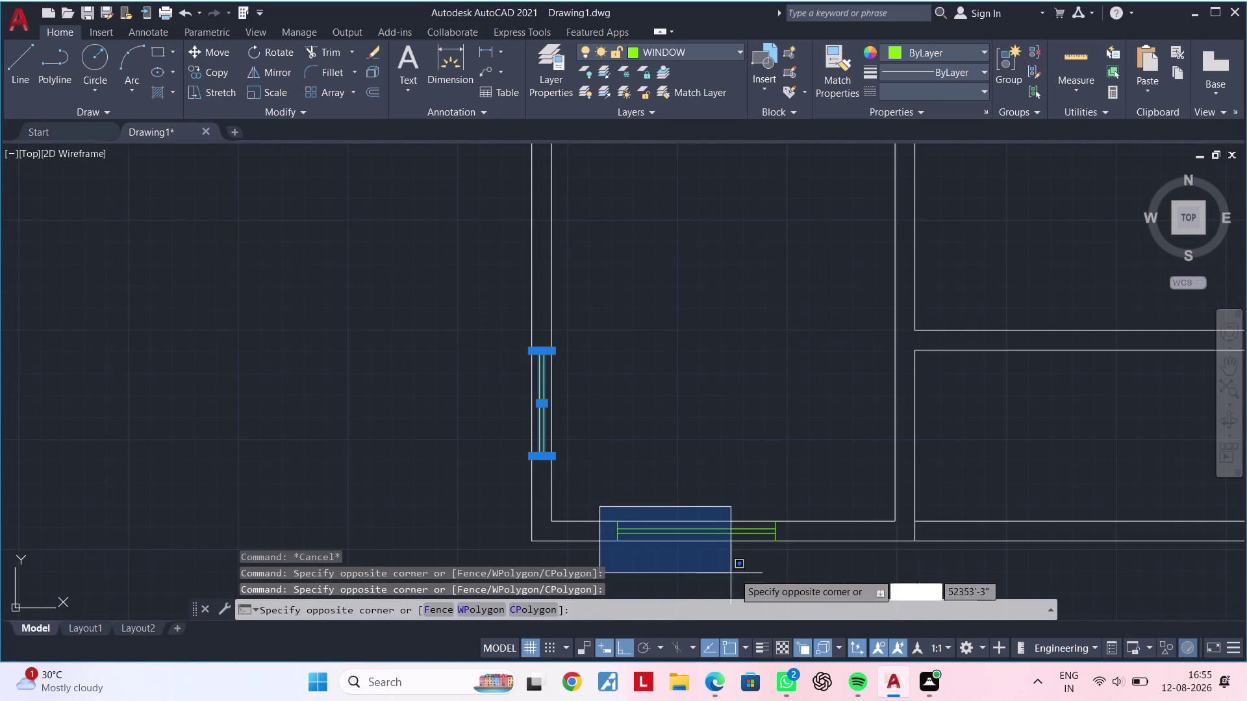
click(807, 560)
scroll(down, 3)
middle_drag(796, 382, 545, 440)
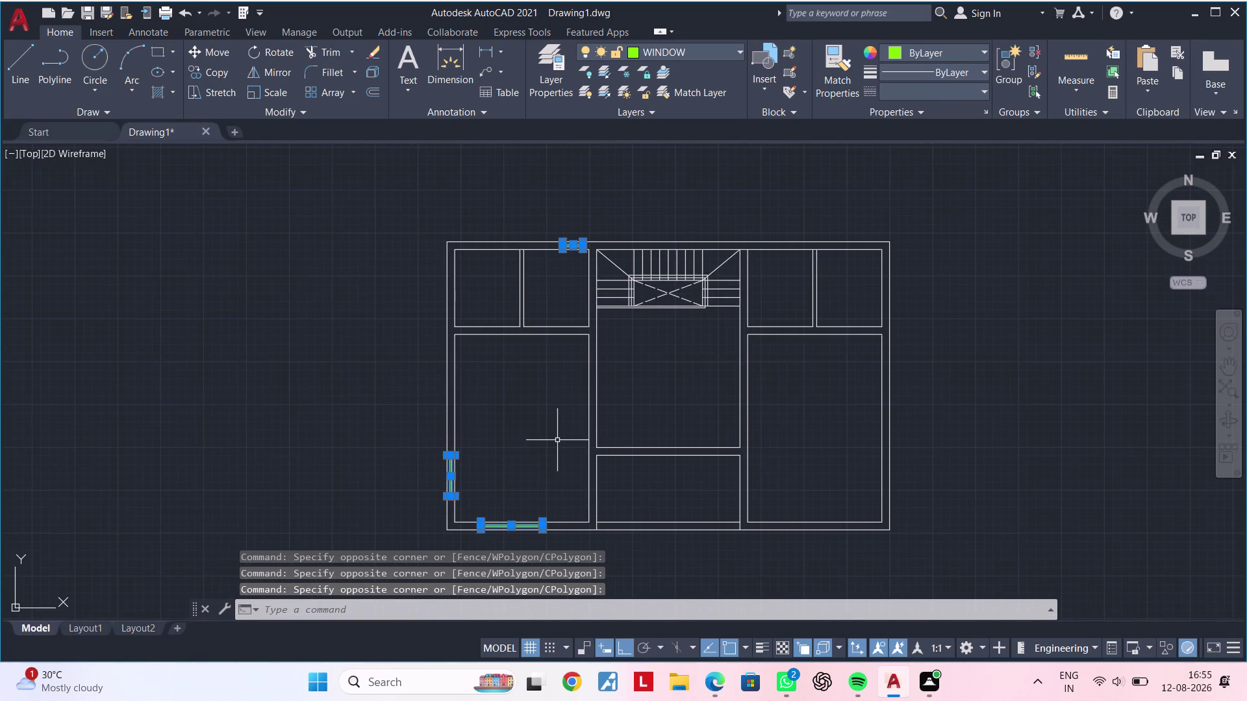
Mirror the selected windows about the plan's top-to-bottom centre line, keeping the originals.
text(MI)
key(space)
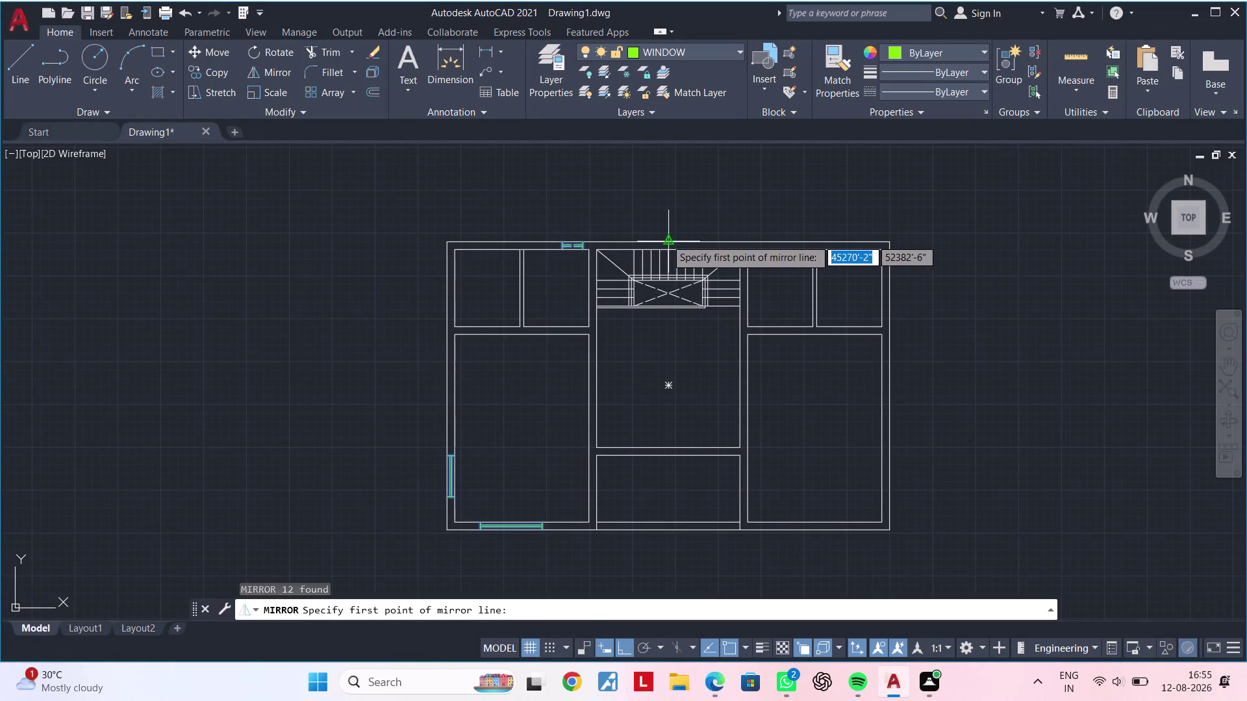
click(667, 533)
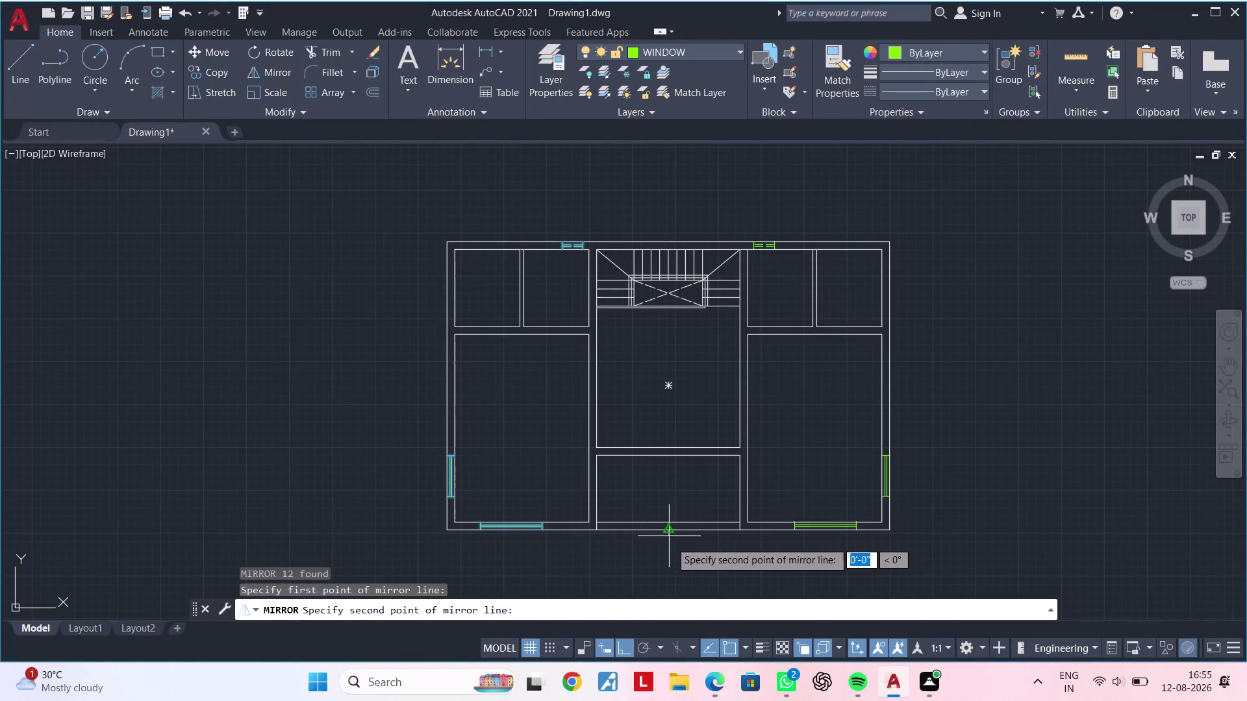
click(670, 565)
drag(709, 619, 670, 564)
key(Escape)
key(Escape)
Recentre the plan and bring the top-wall windows into view.
scroll(down, 3)
middle_drag(1003, 374, 954, 351)
key(Escape)
key(Escape)
key(Escape)
key(Escape)
key(Escape)
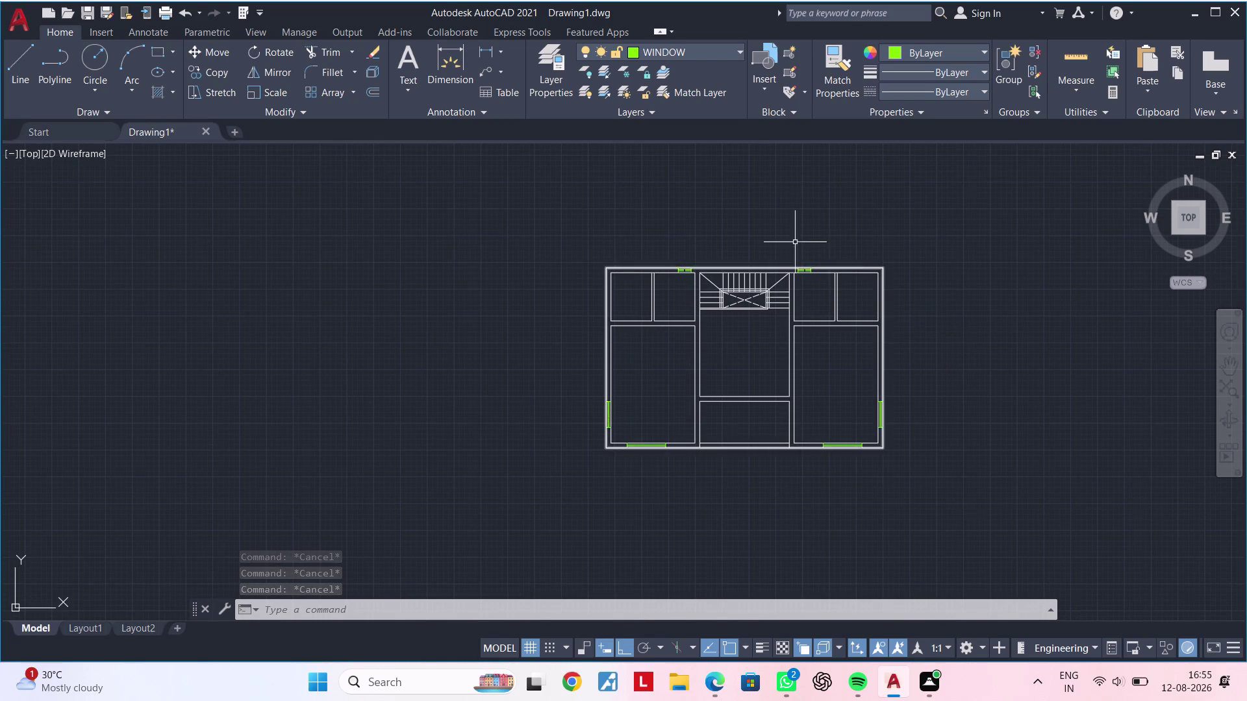
scroll(up, 3)
middle_drag(868, 282, 725, 339)
key(Escape)
key(Escape)
Move the right top window from its corner to a spot farther right on the top wall.
key(Escape)
key(Escape)
click(644, 229)
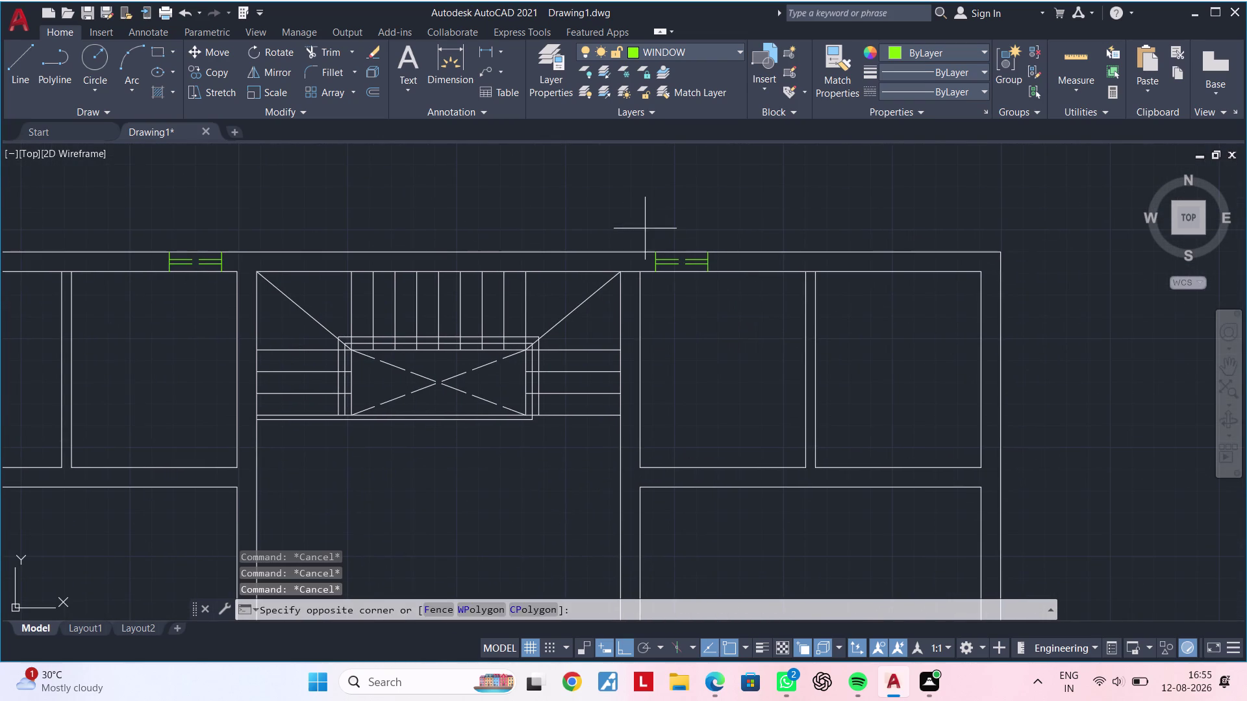
click(737, 309)
key(m)
key(space)
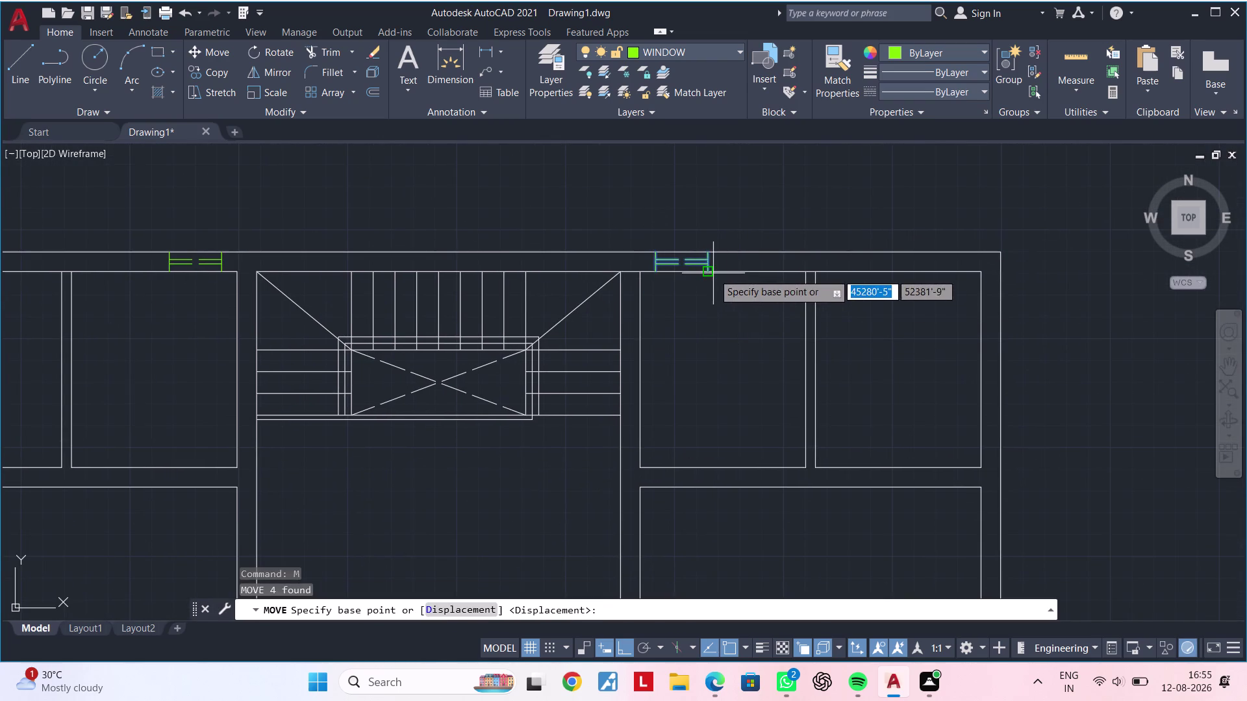
click(713, 274)
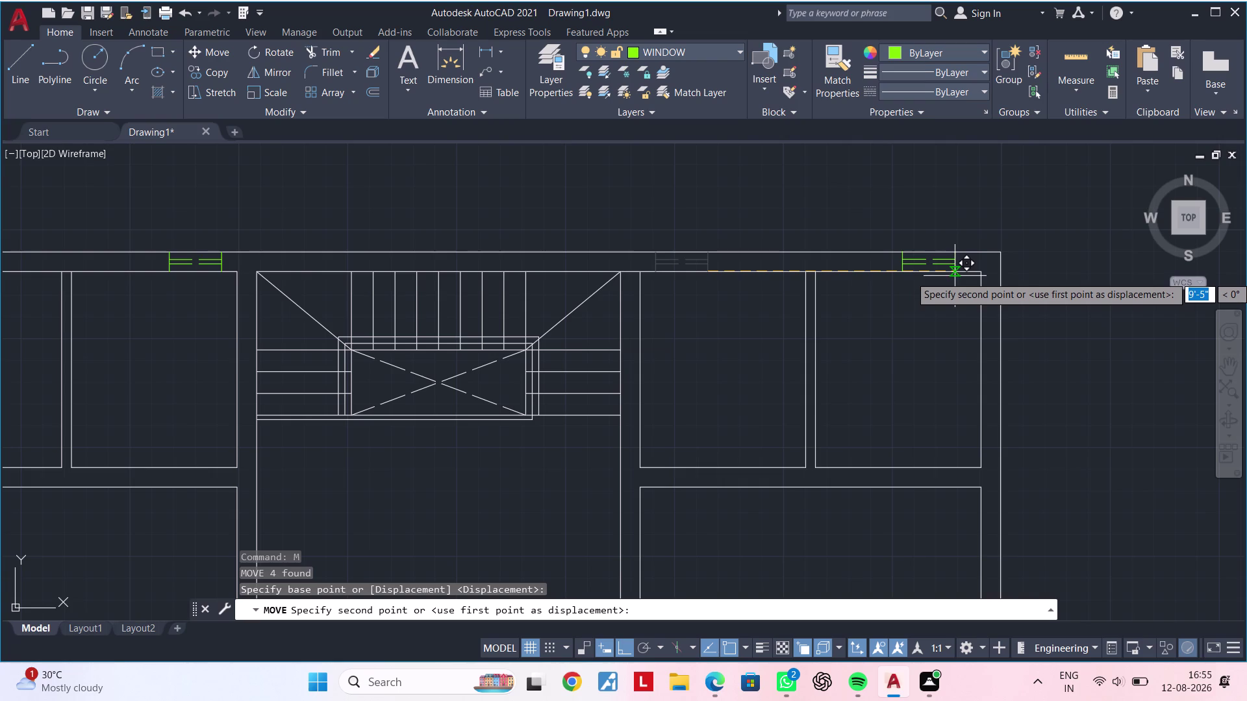
click(955, 277)
key(Escape)
key(Escape)
Zoom out and recentre the whole floor plan in view.
scroll(down, 3)
middle_drag(971, 285, 971, 210)
key(Escape)
key(Escape)
key(Escape)
middle_drag(959, 377, 909, 341)
key(Escape)
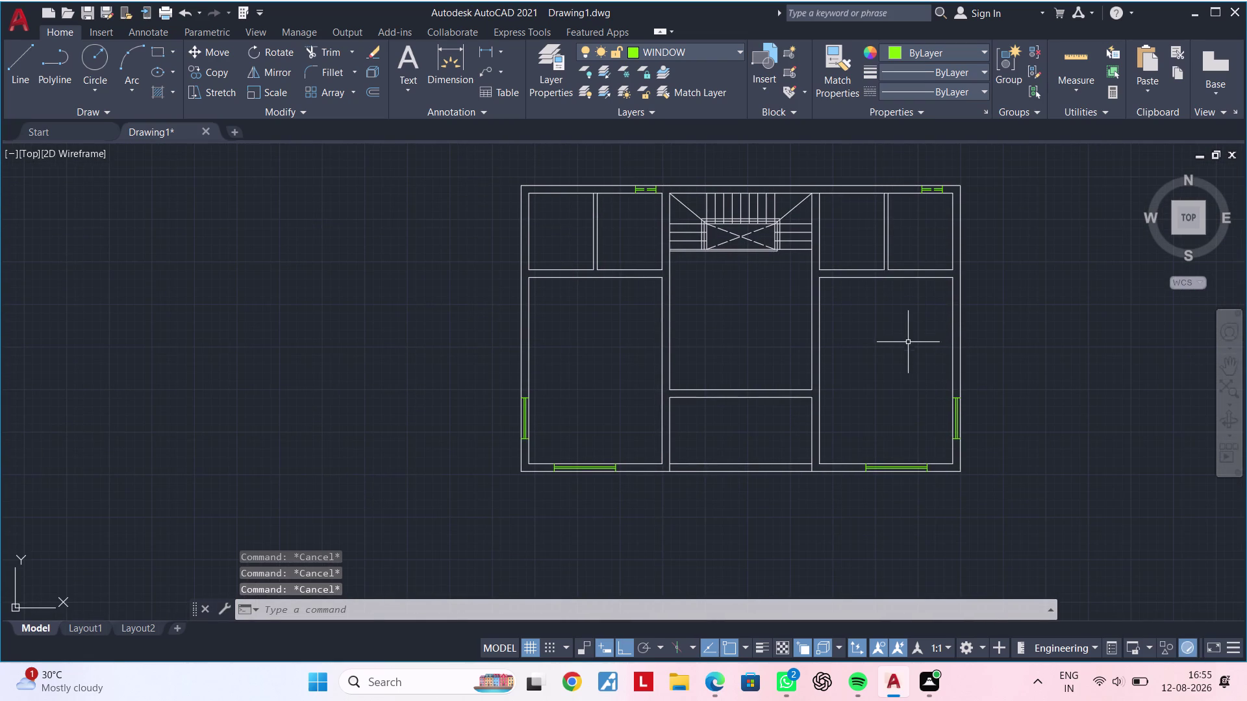
key(Escape)
key(Escape)
key(Escape)
key(Escape)
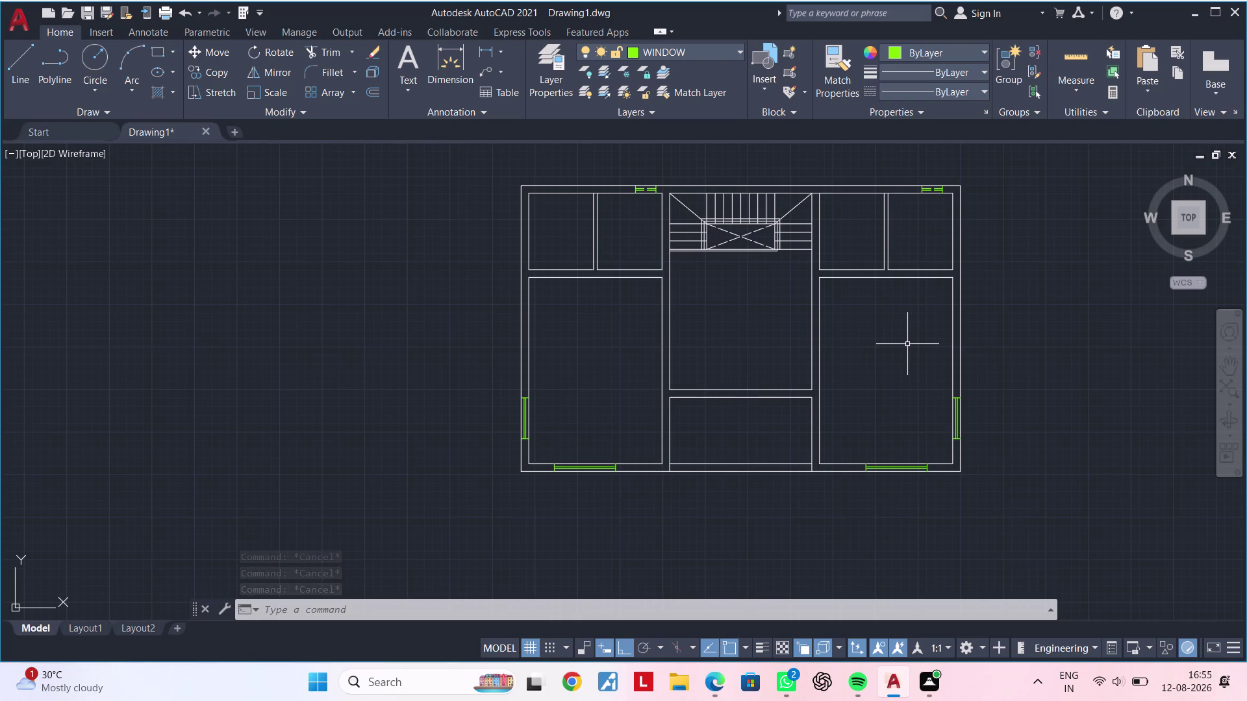
key(Escape)
key(Escape)
key(Escape)
key(Escape)
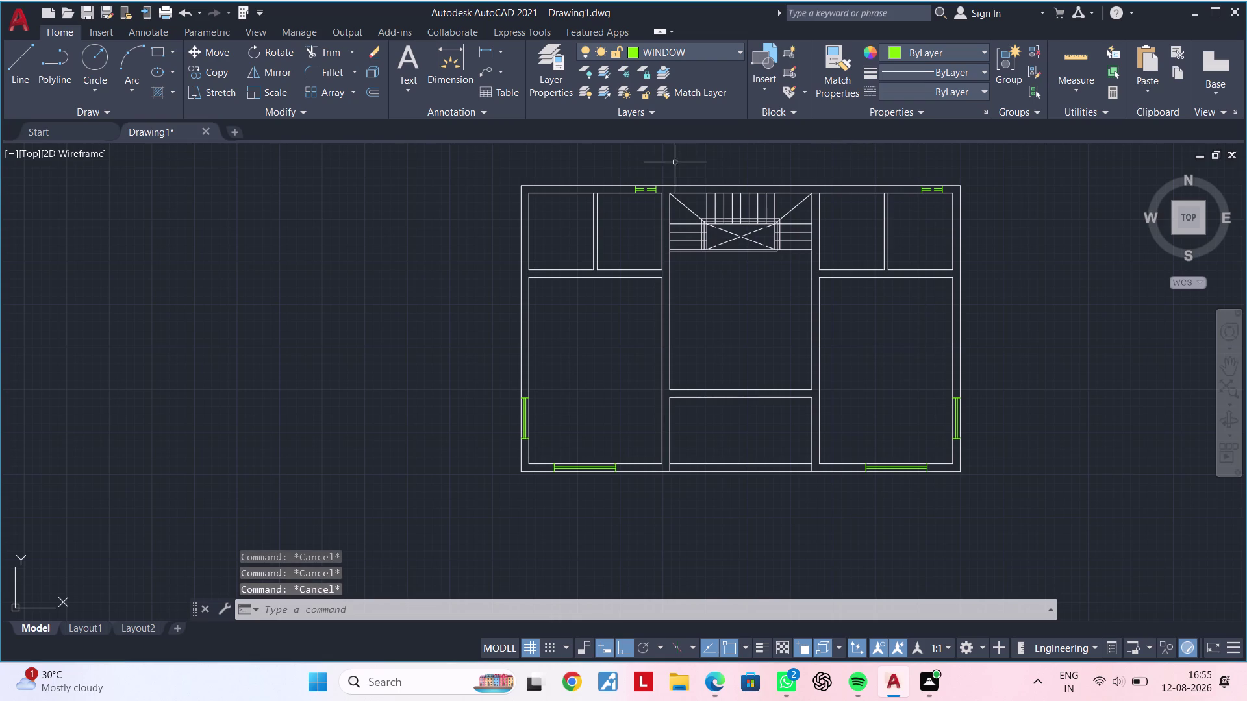
Zoom in on the top-left window.
scroll(up, 3)
middle_drag(630, 218, 607, 255)
middle_drag(614, 251, 593, 291)
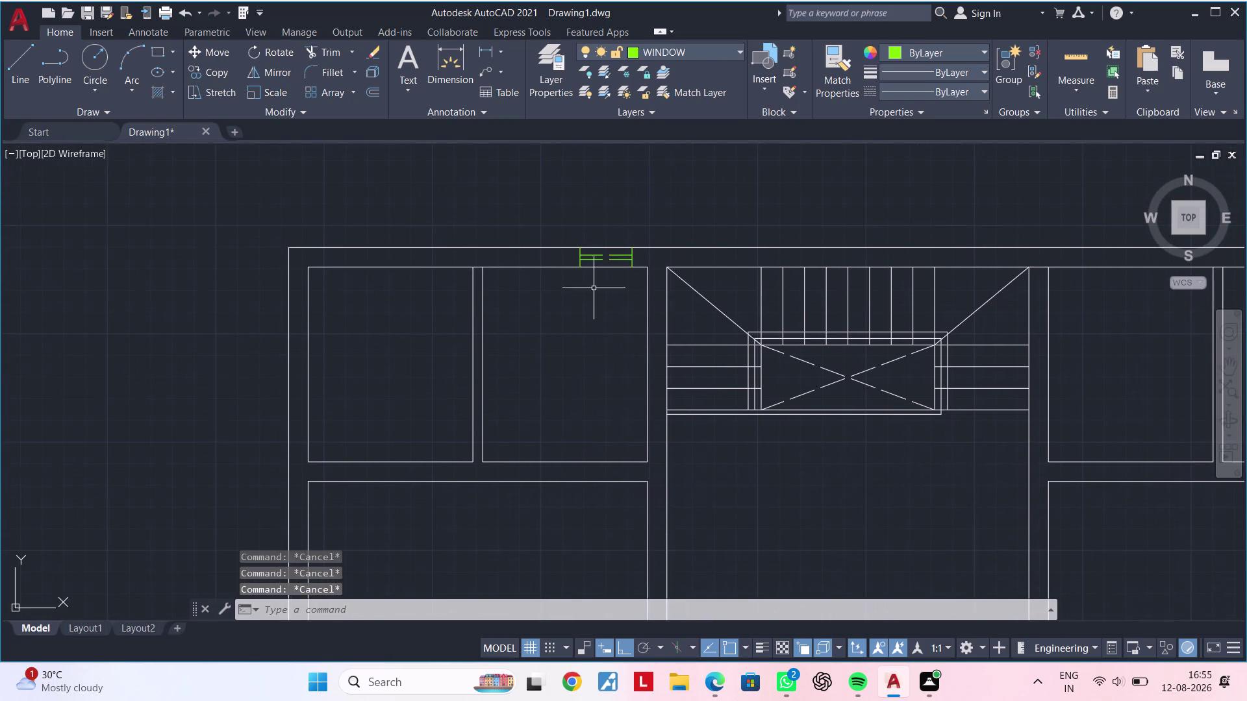
scroll(up, 3)
middle_drag(586, 314, 584, 328)
key(Escape)
Trim the two wall lines inside the top-left window with TR.
key(Escape)
key(Escape)
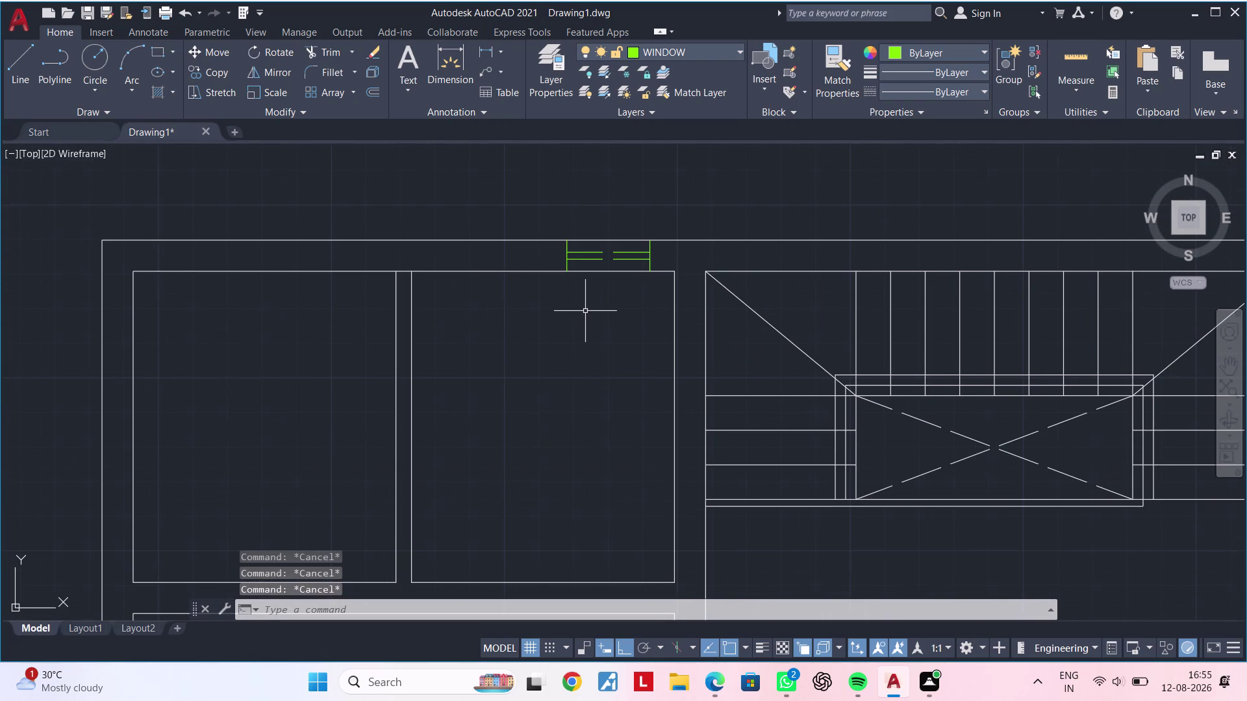
text(TR)
key(space)
click(594, 270)
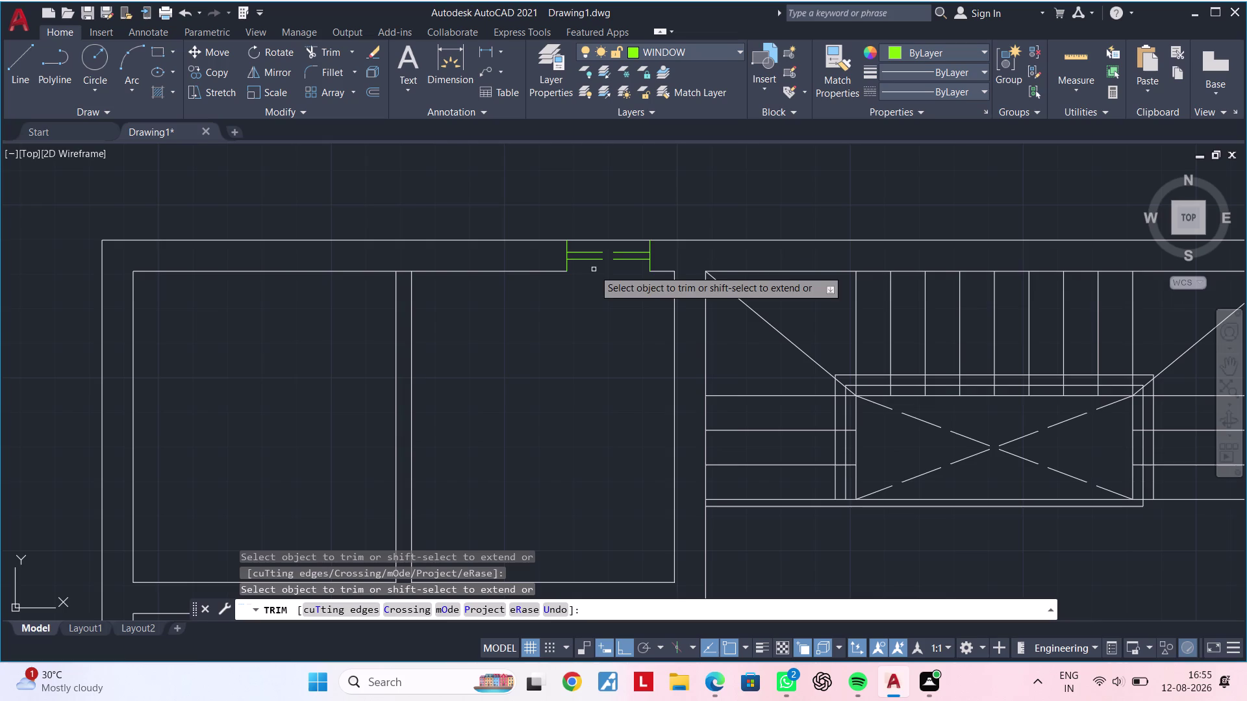
click(599, 241)
Trim the wall lines inside the top-right window.
scroll(down, 3)
middle_drag(605, 318, 391, 334)
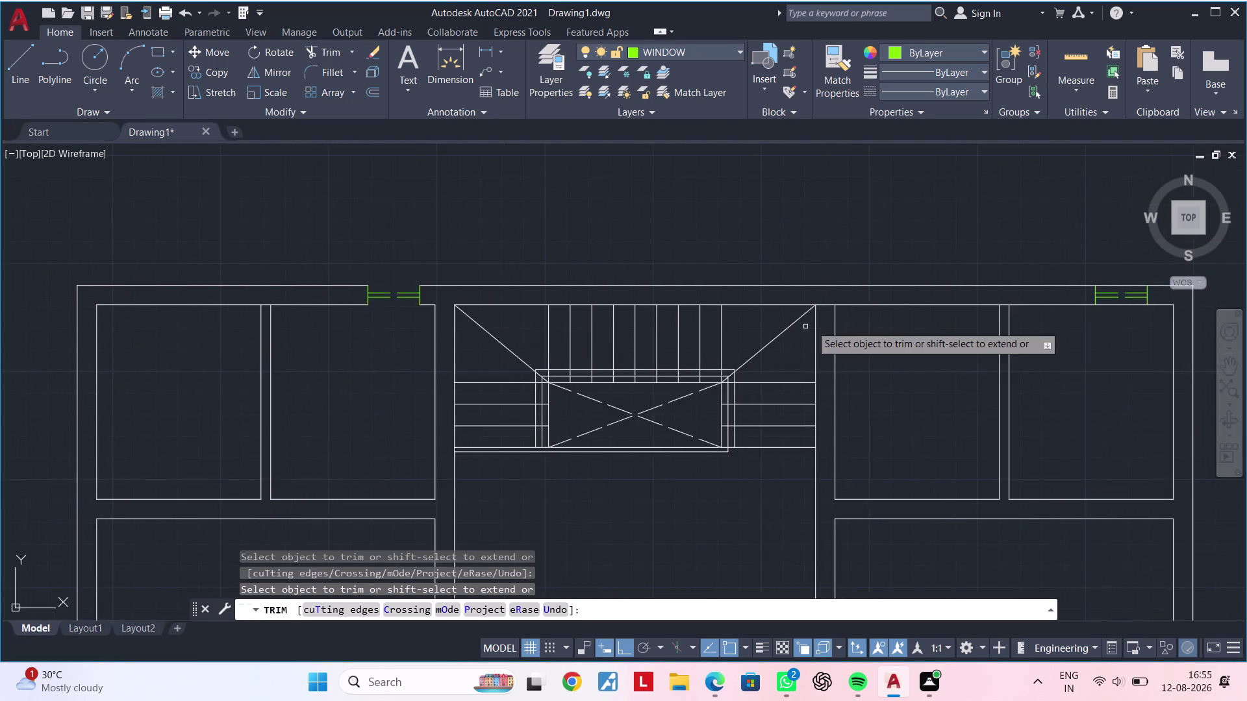
scroll(down, 3)
middle_drag(899, 330, 769, 334)
scroll(up, 3)
click(786, 285)
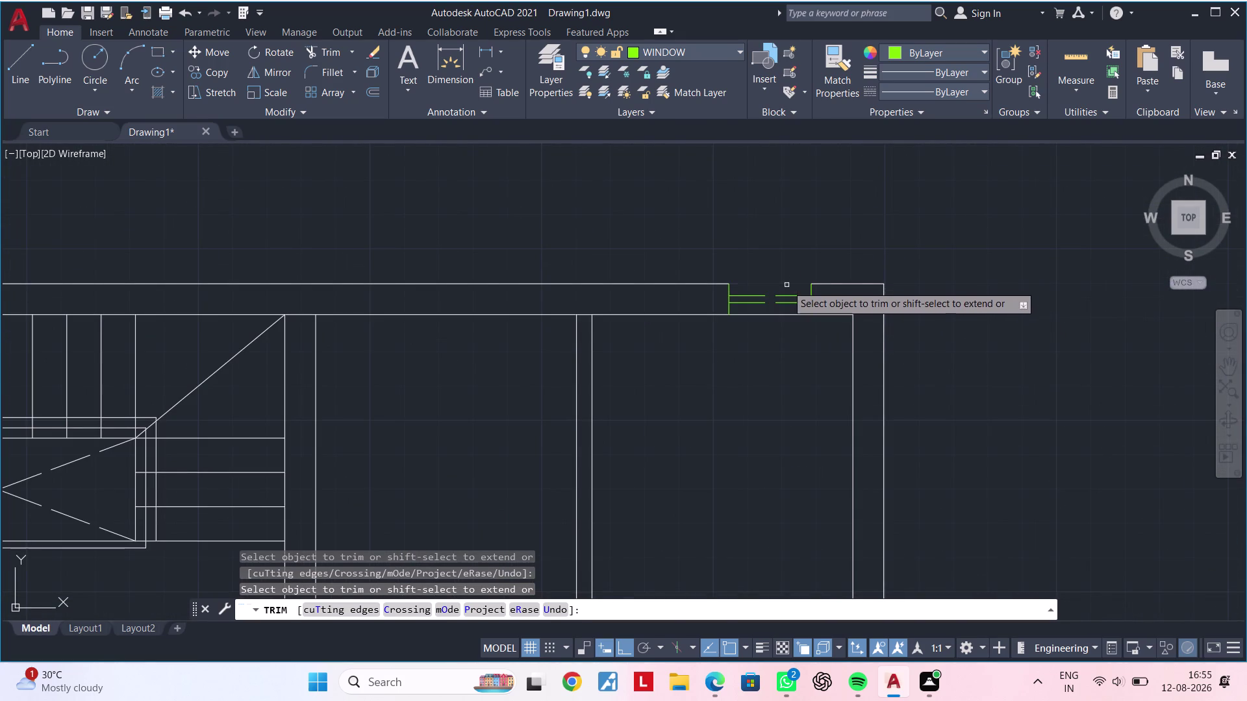
click(779, 318)
click(779, 313)
key(Escape)
key(Escape)
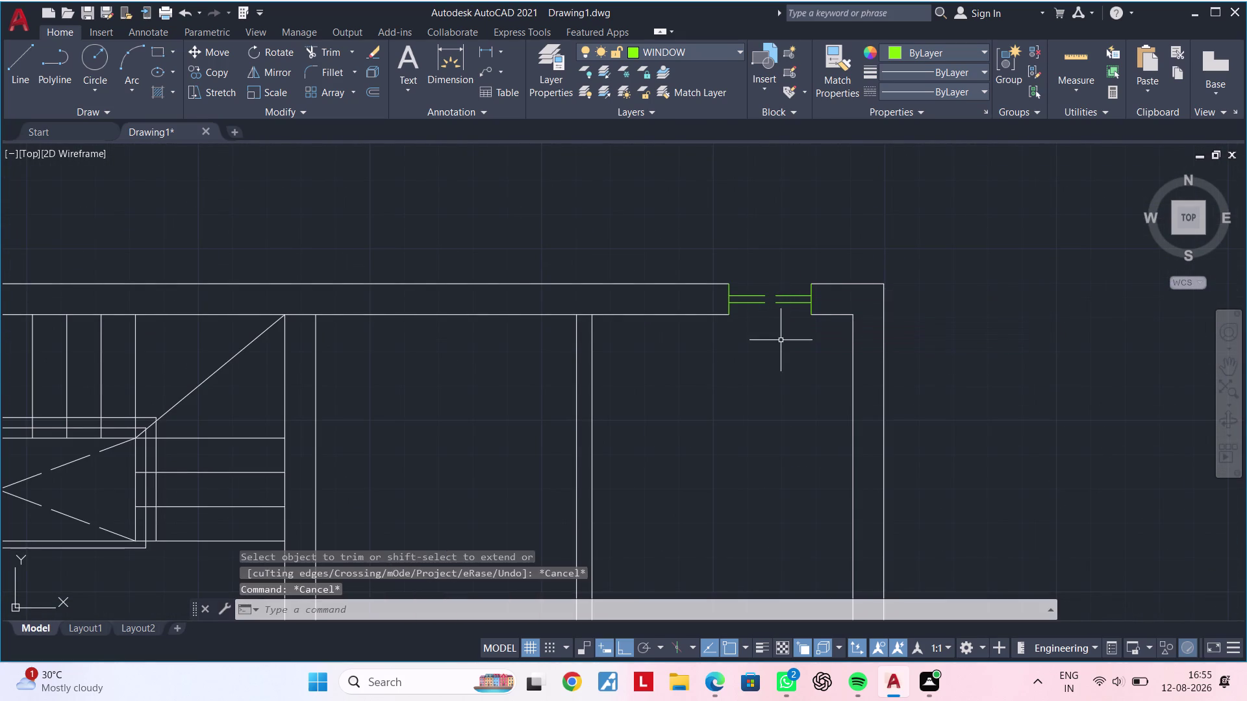
key(Escape)
Draw top and bottom closing lines across the top-right window's opening.
key(l)
key(space)
click(729, 286)
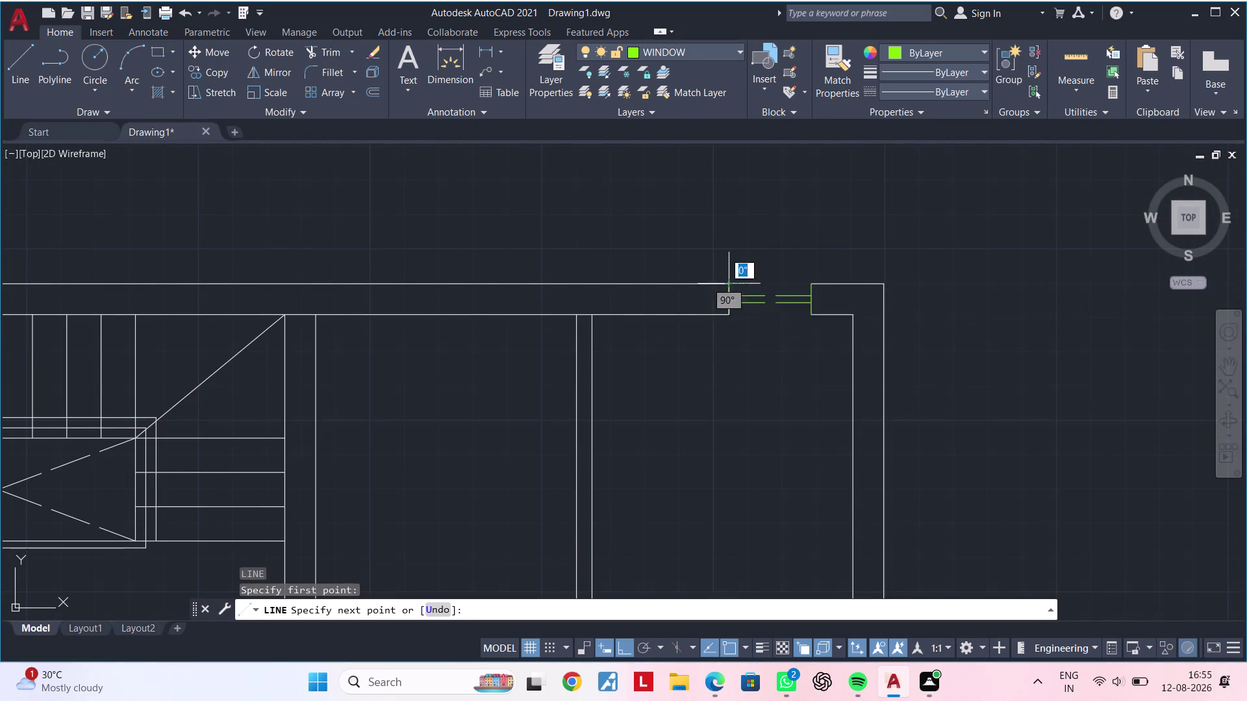
click(813, 286)
key(Escape)
key(space)
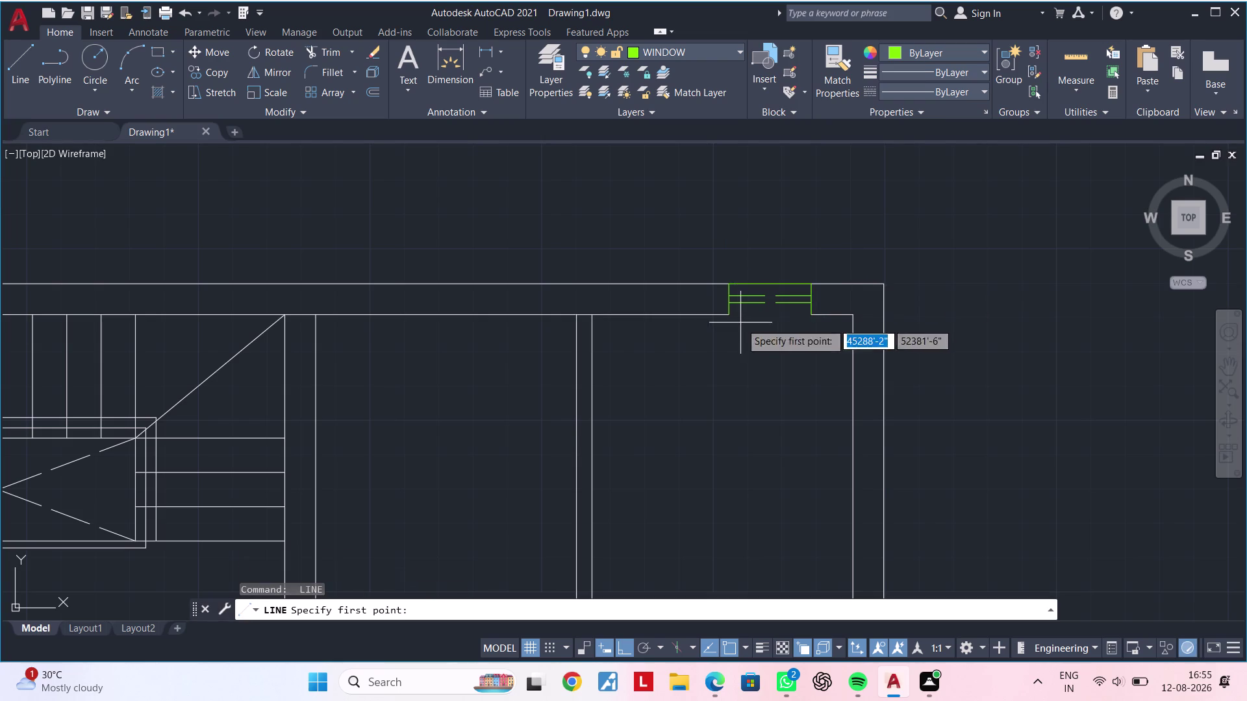
click(732, 318)
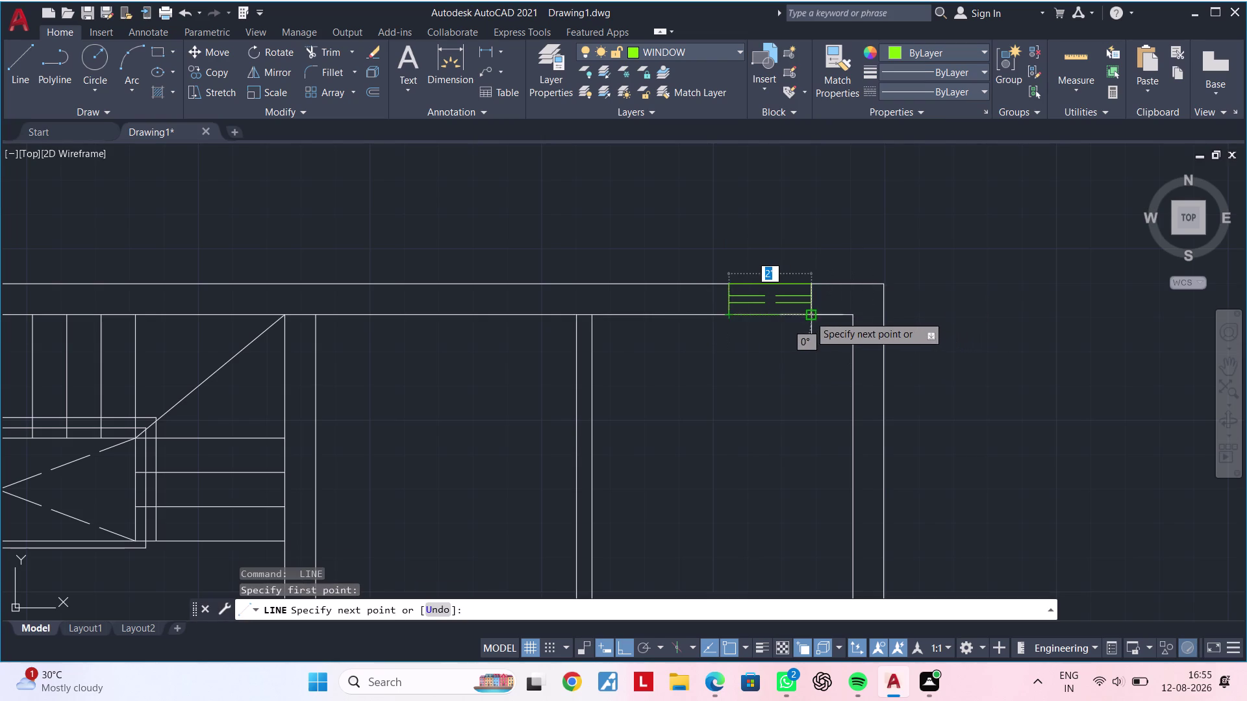
click(810, 316)
key(Escape)
key(Escape)
Change the linetype of the new edge line from the Linetype dropdown.
click(773, 315)
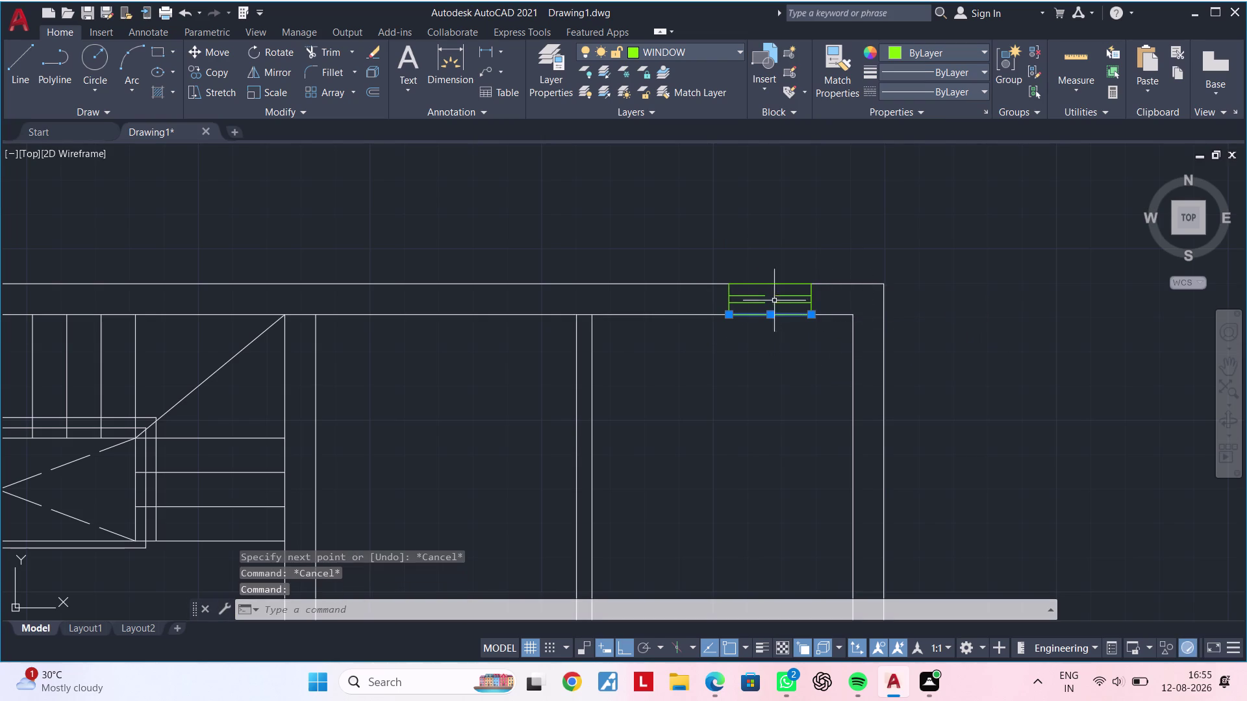
click(778, 284)
click(945, 93)
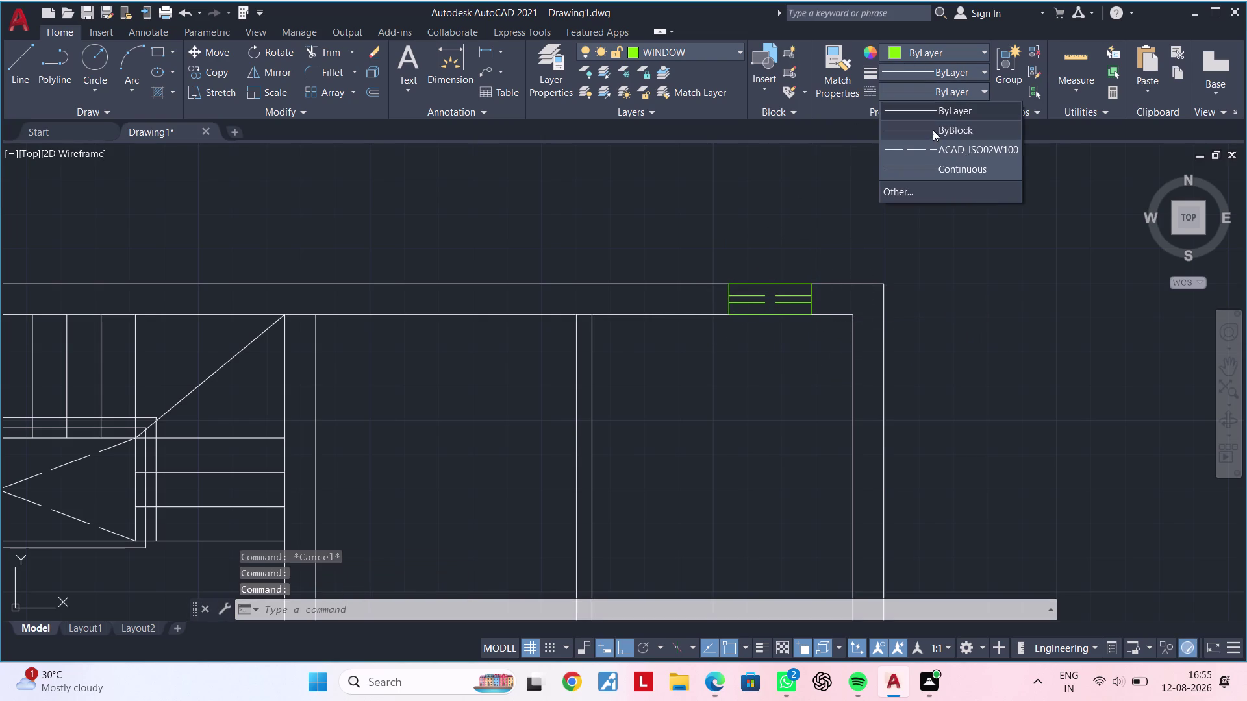
click(927, 147)
key(Escape)
Pan and zoom in on the top-left window.
scroll(down, 3)
middle_drag(734, 365, 892, 334)
scroll(up, 3)
middle_drag(653, 345, 691, 326)
middle_drag(693, 322, 687, 296)
scroll(up, 3)
key(Escape)
key(l)
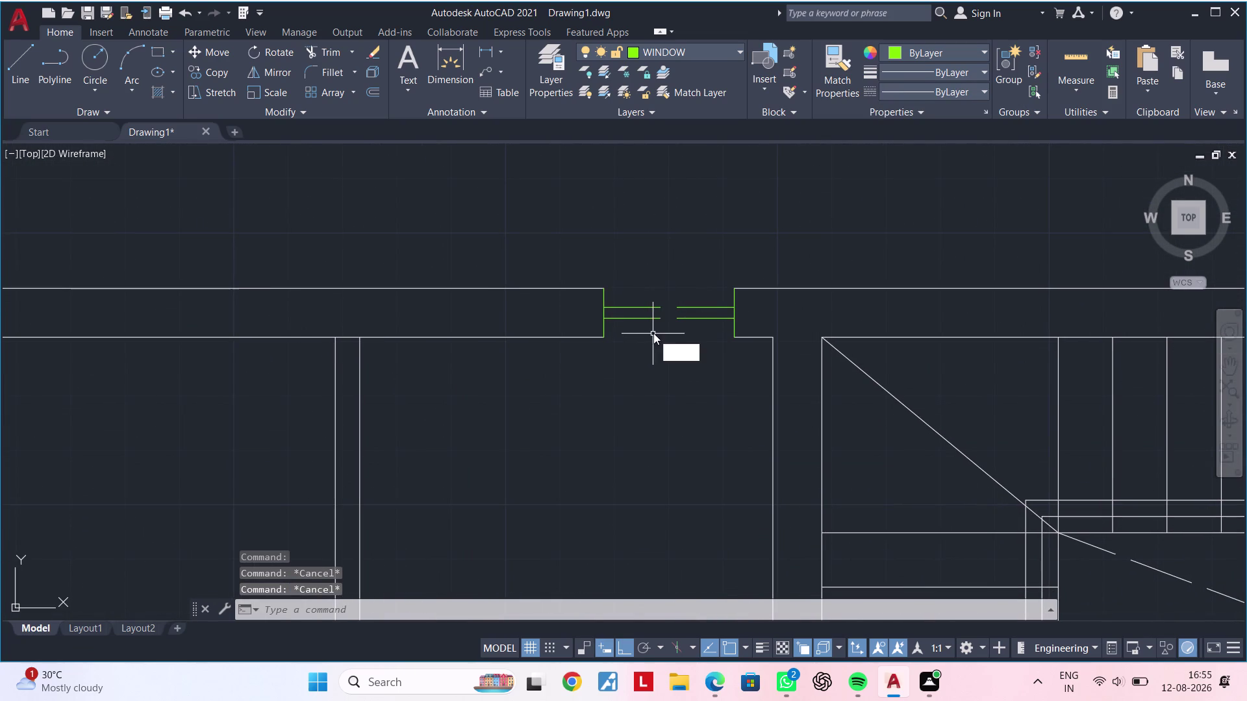
Draw lines along the top-right window's top and bottom edges.
key(space)
scroll(up, 3)
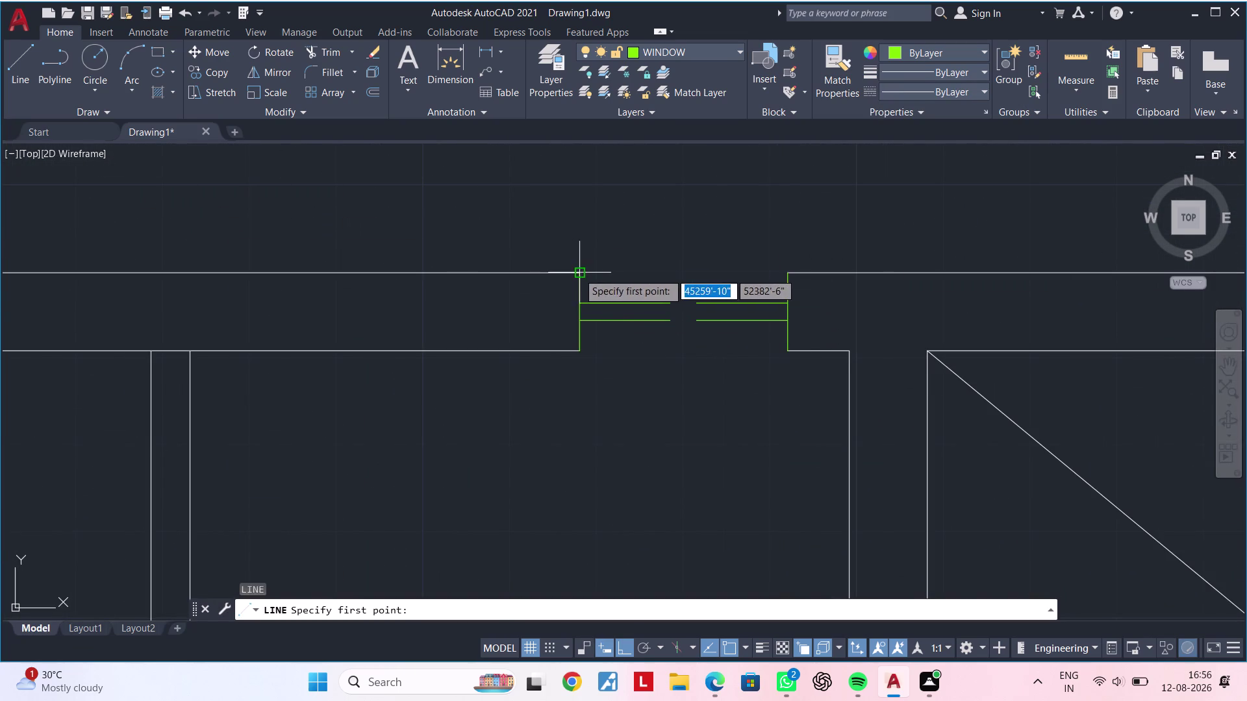
click(575, 275)
click(786, 274)
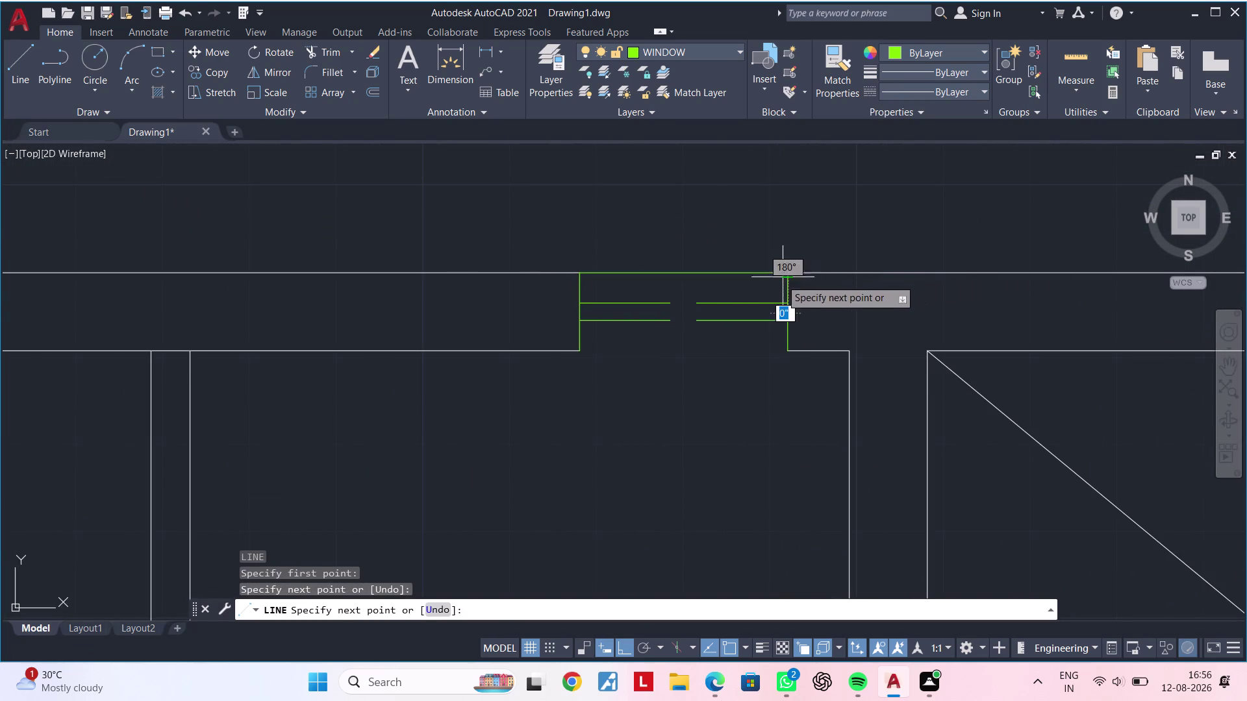
key(Escape)
key(space)
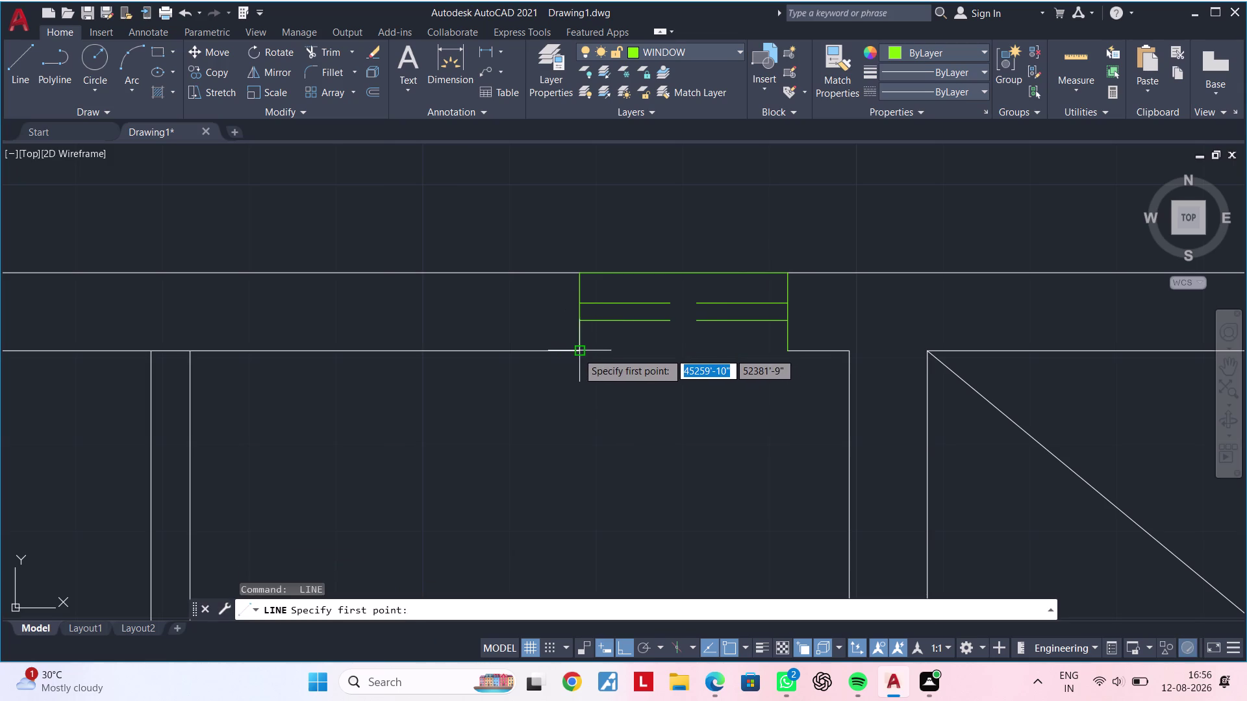
click(577, 353)
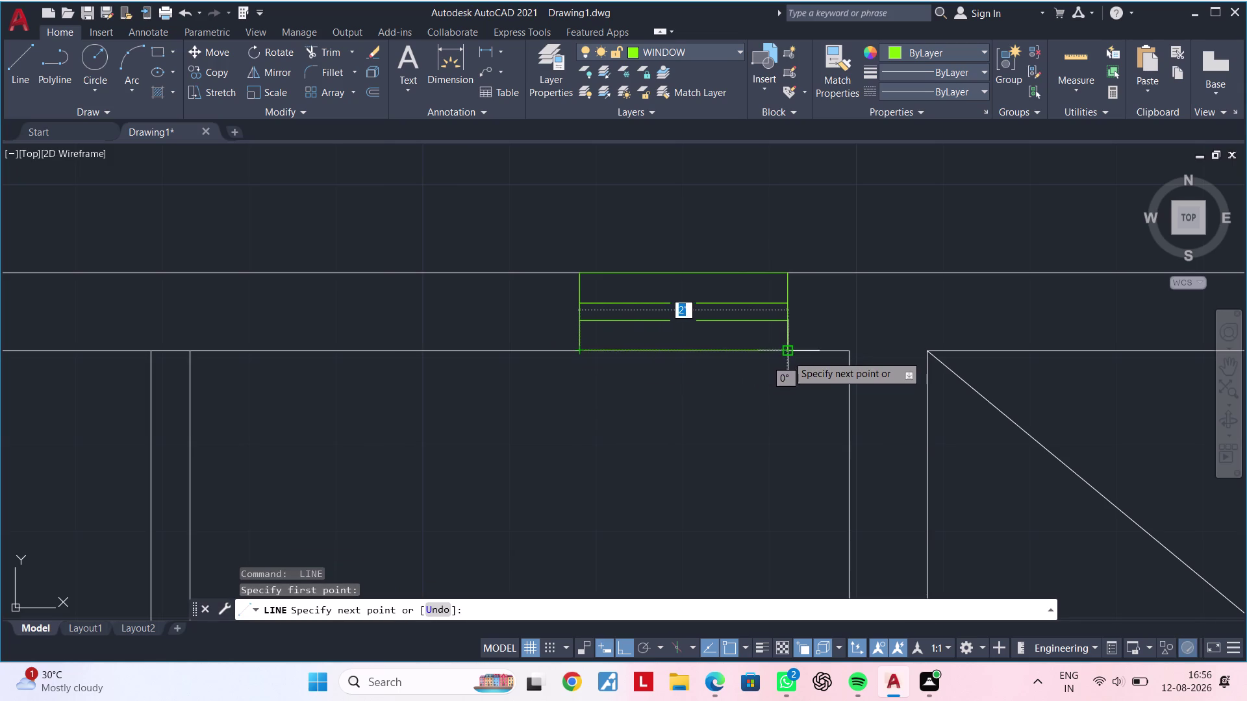
click(788, 355)
key(Escape)
key(Escape)
Select the window's two edge lines and browse the linetype list without choosing.
click(687, 349)
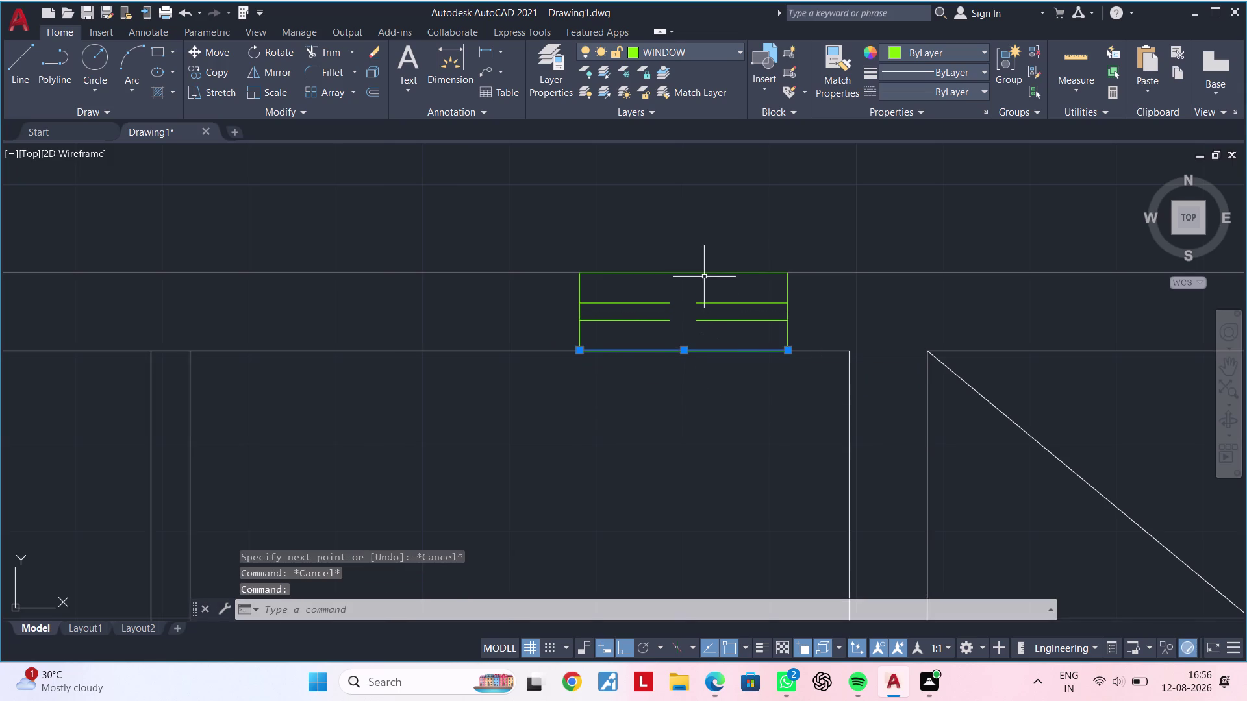
click(704, 275)
click(913, 87)
click(906, 141)
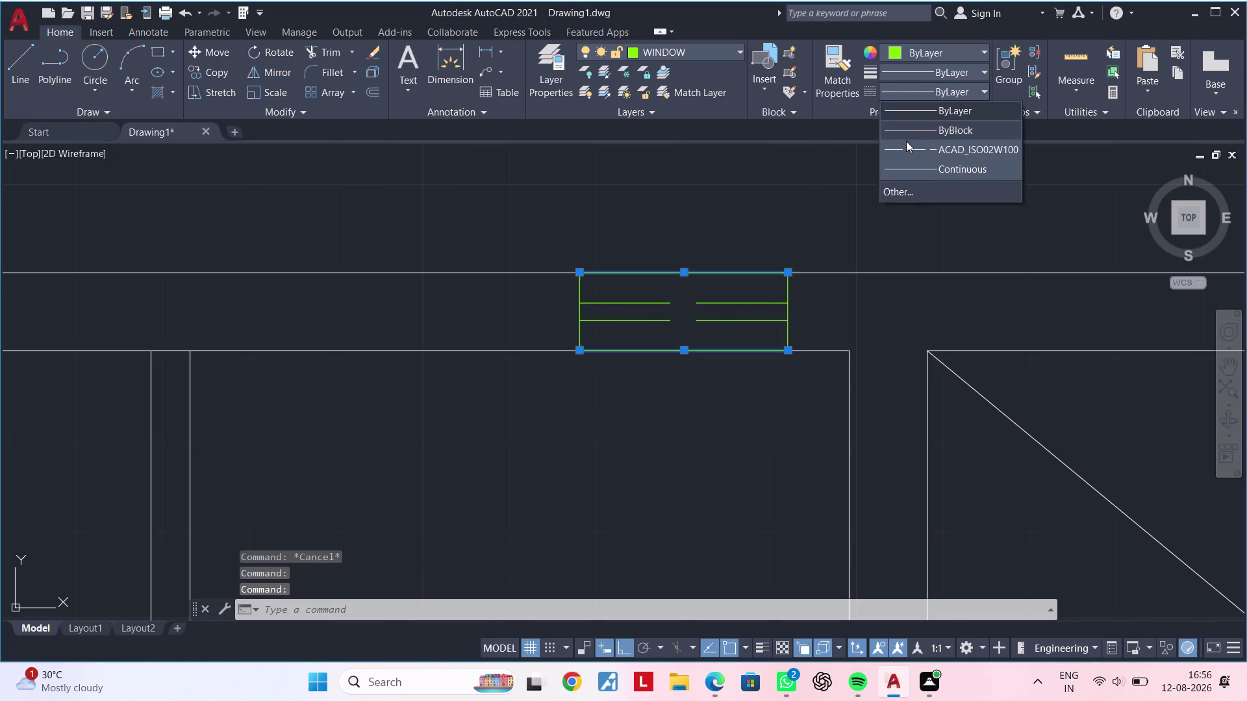
key(Escape)
key(Escape)
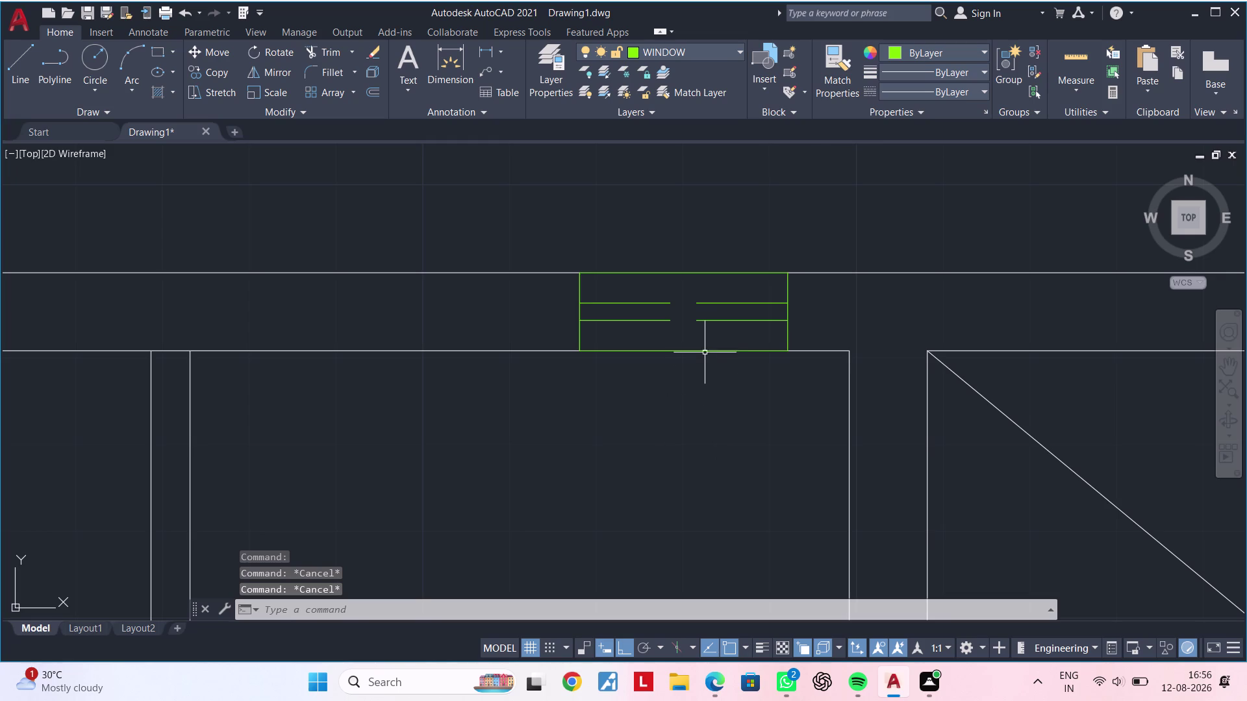
click(705, 352)
click(723, 273)
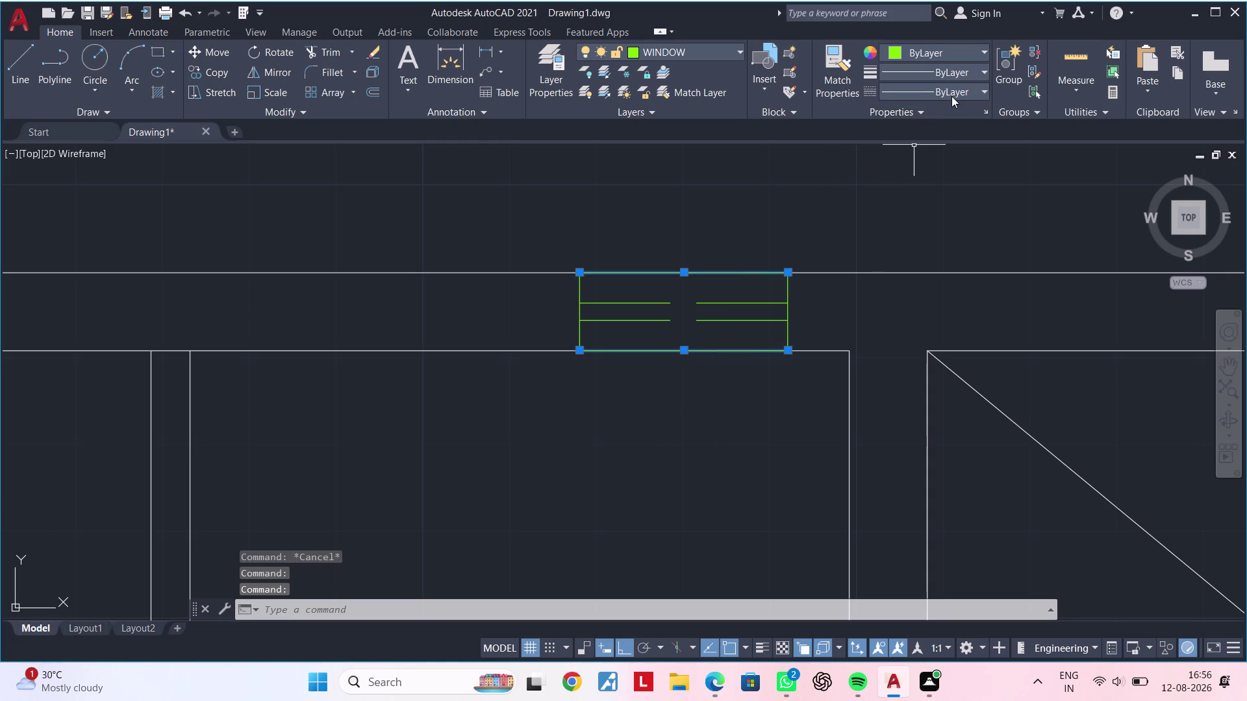
click(952, 96)
click(950, 147)
key(Escape)
key(Escape)
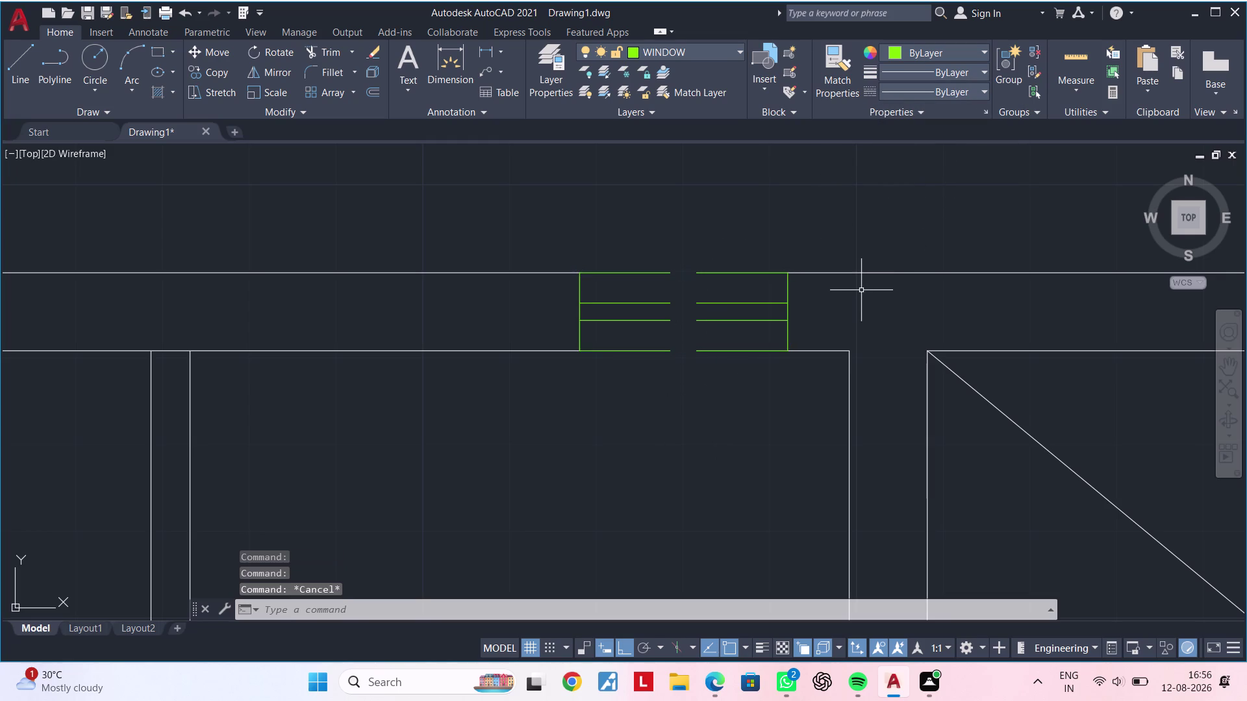
Pan over the top wall window and open the Linetype Manager via Other….
scroll(down, 3)
middle_drag(741, 375, 693, 396)
click(706, 358)
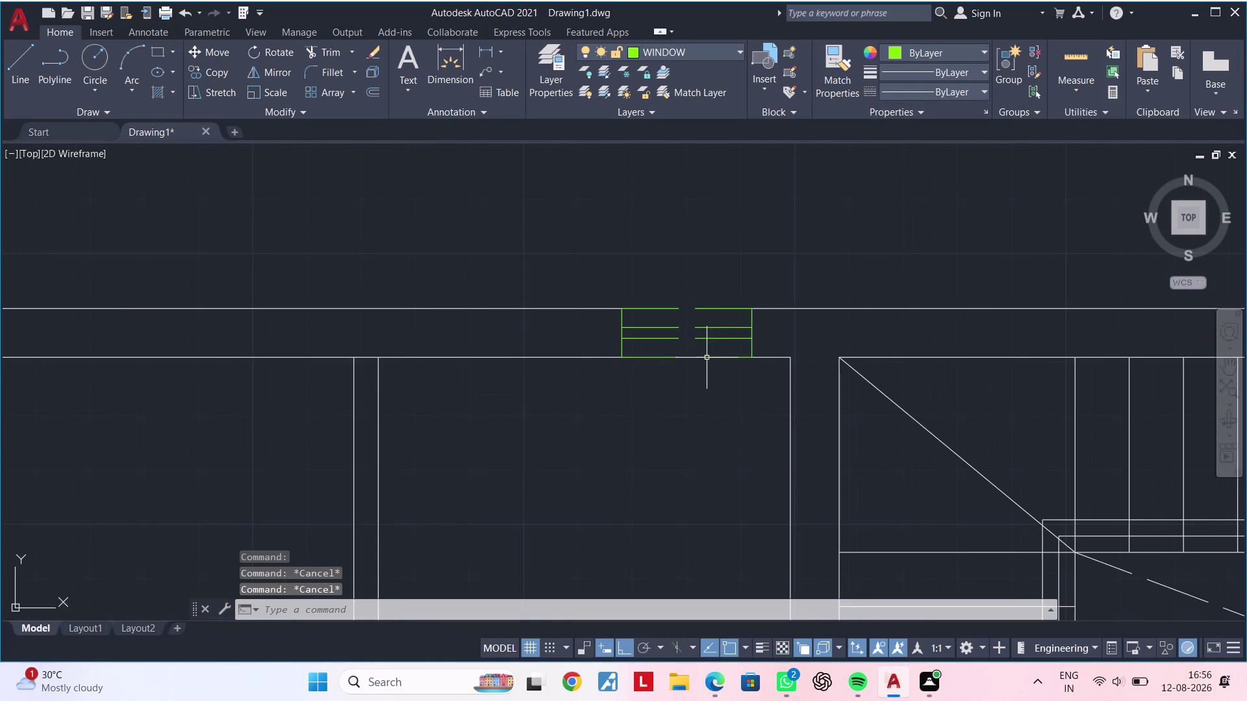
key(Escape)
key(Escape)
click(968, 86)
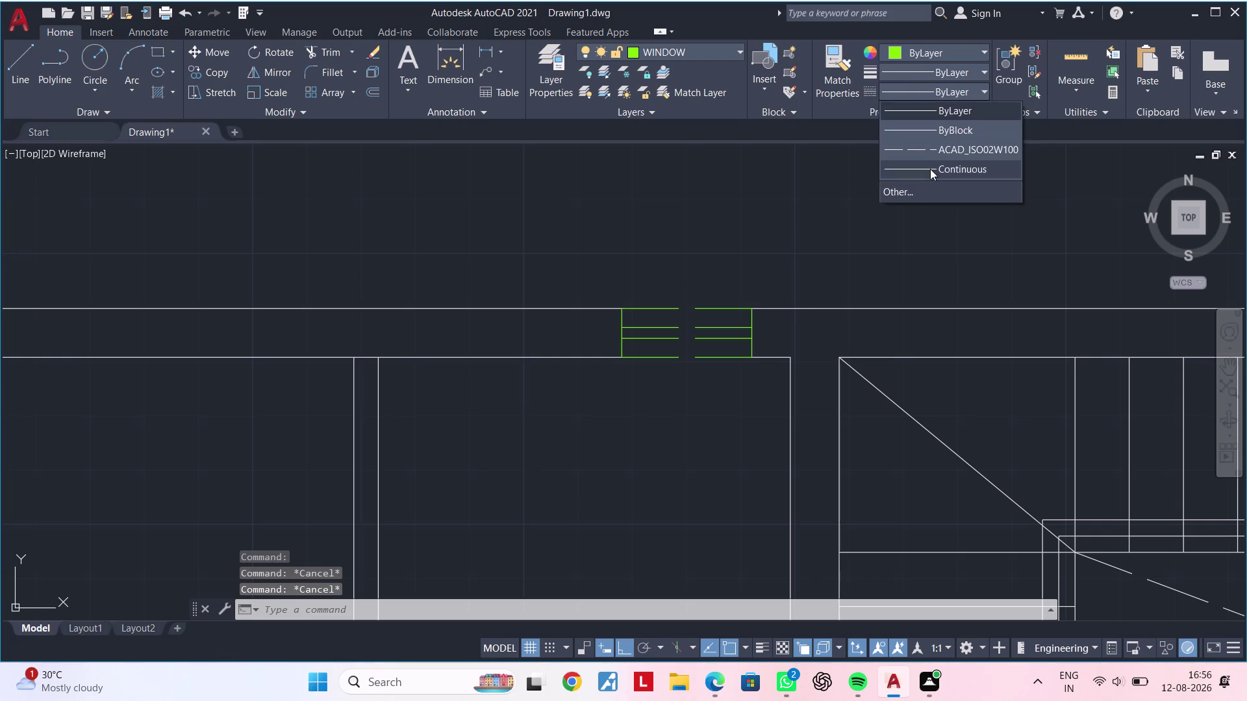
click(912, 189)
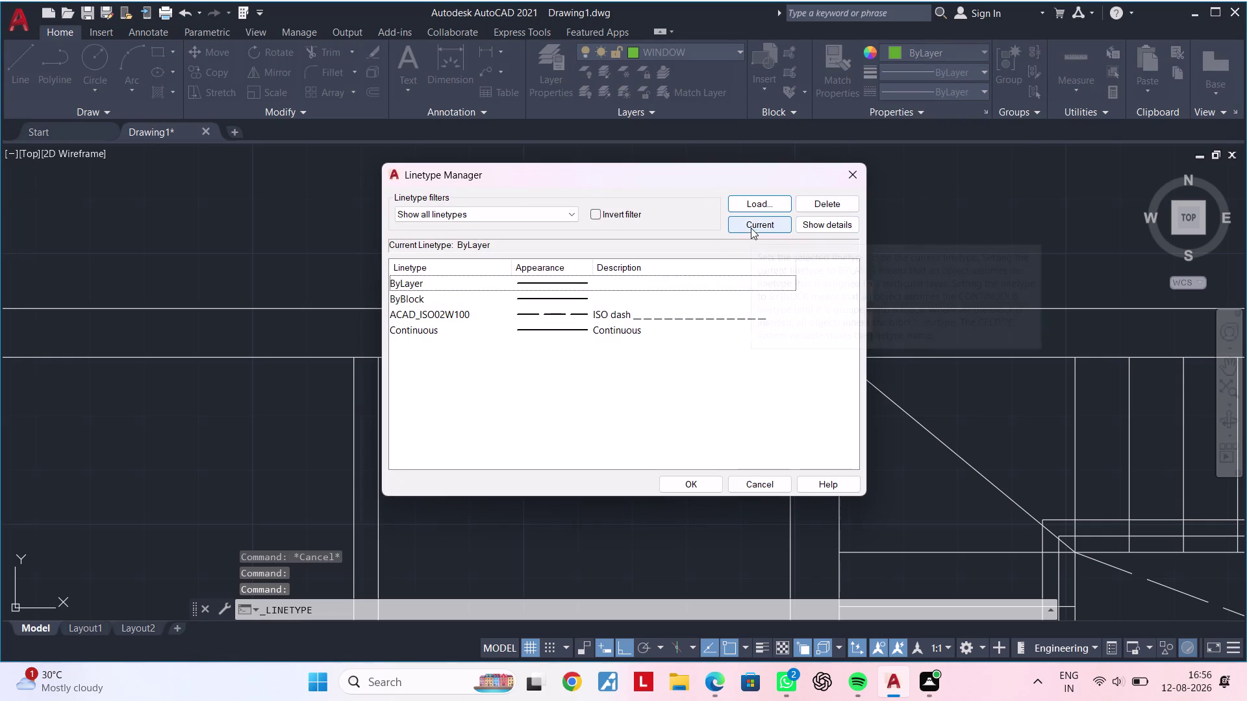
Open the Load Linetypes dialog and browse the acadiso.lin list.
click(759, 202)
scroll(down, 3)
scroll(up, 3)
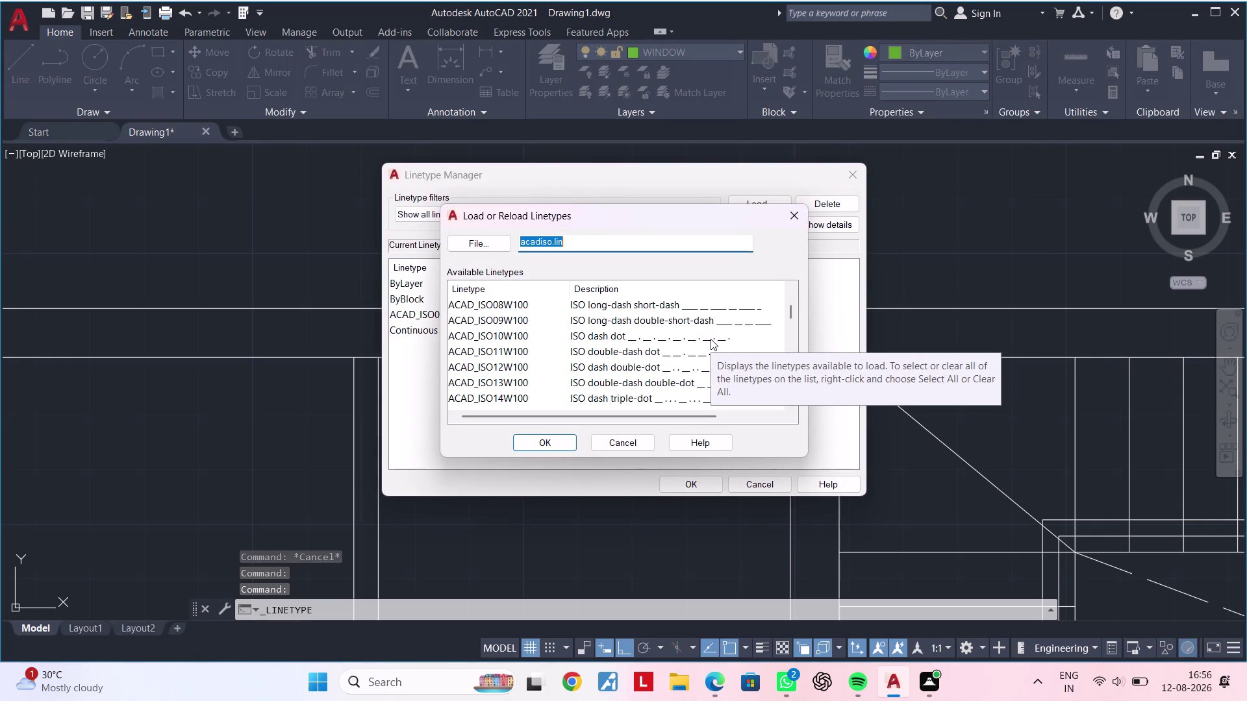
scroll(up, 3)
scroll(up, 3)
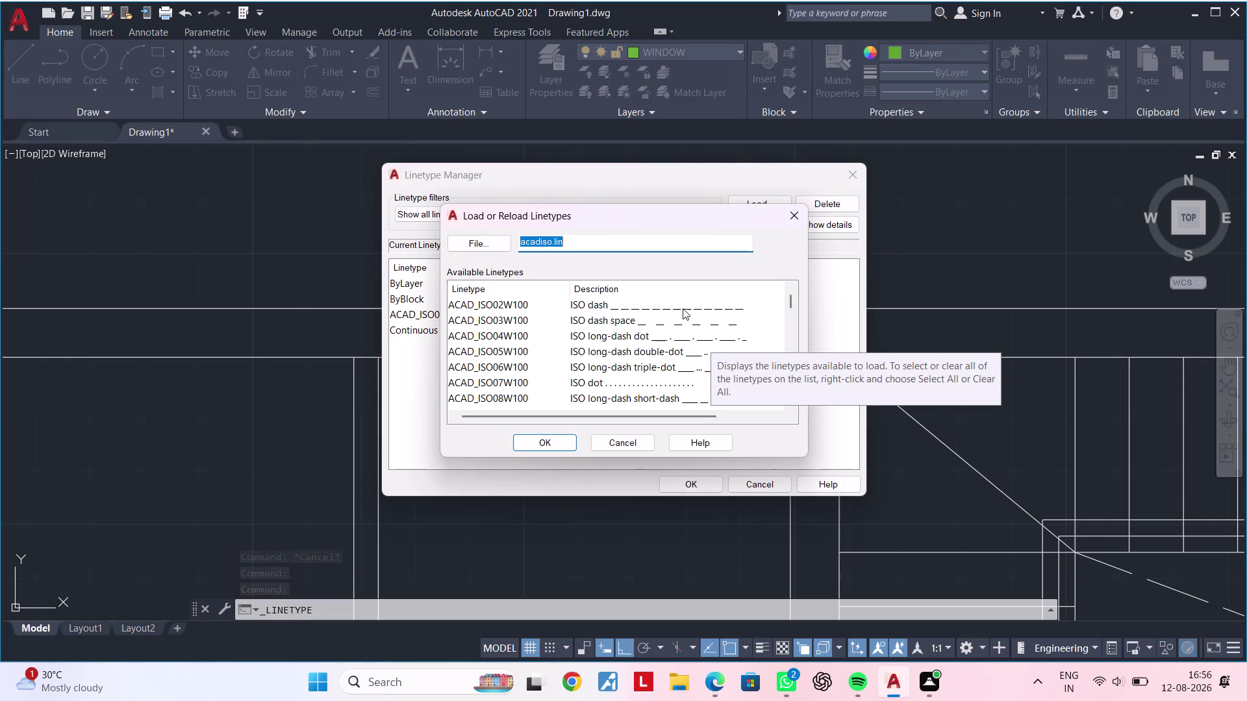
click(682, 307)
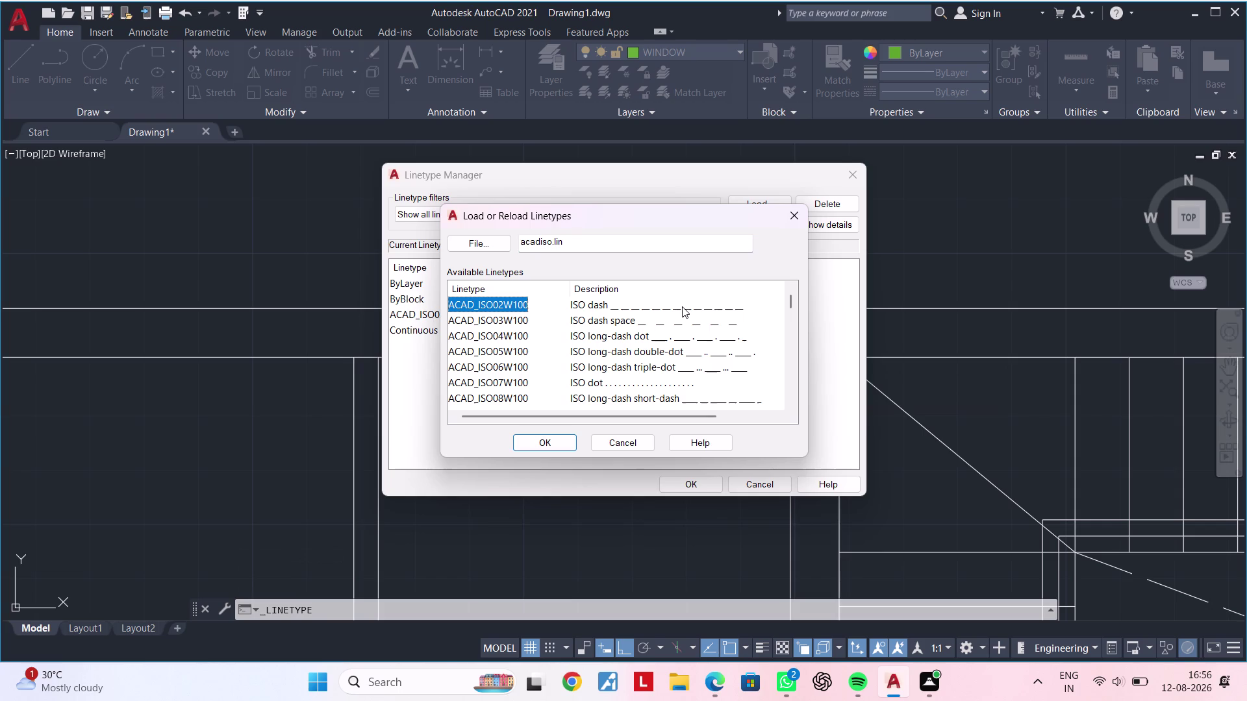
Load the JIS_02_1.0 linetype and close the Linetype Manager.
scroll(down, 3)
scroll(down, 3)
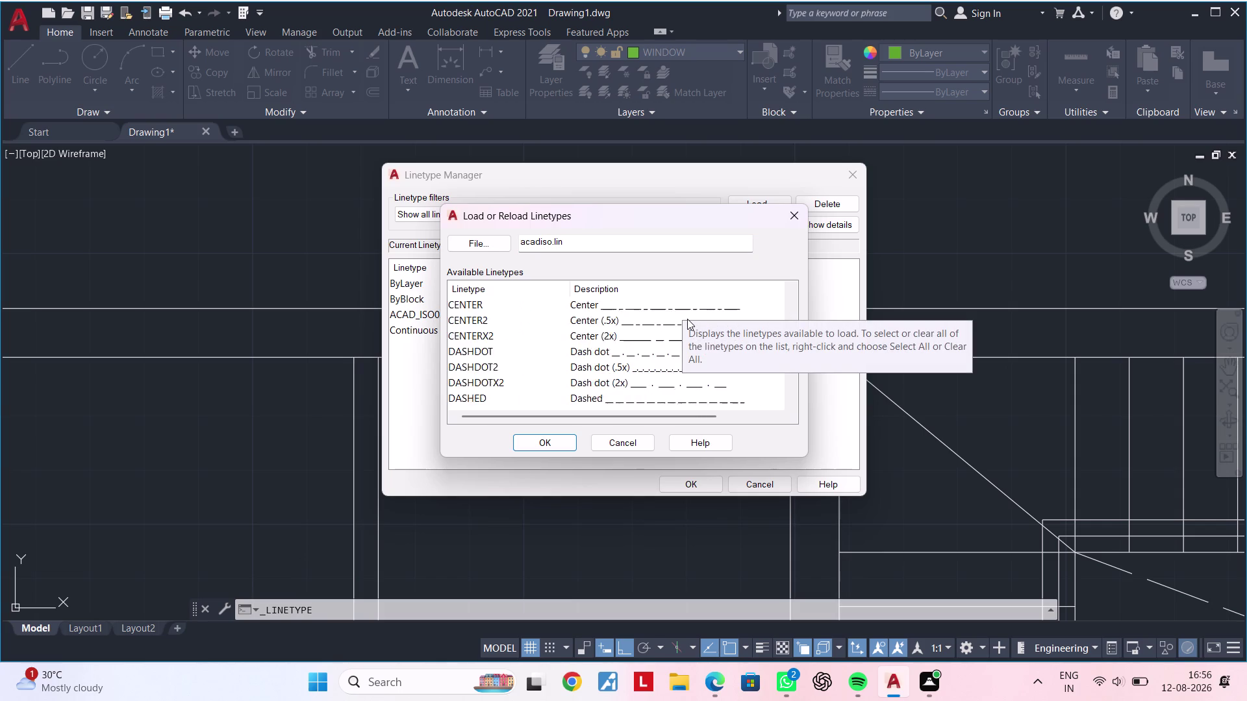
scroll(down, 3)
scroll(down, 3)
scroll(down, 3)
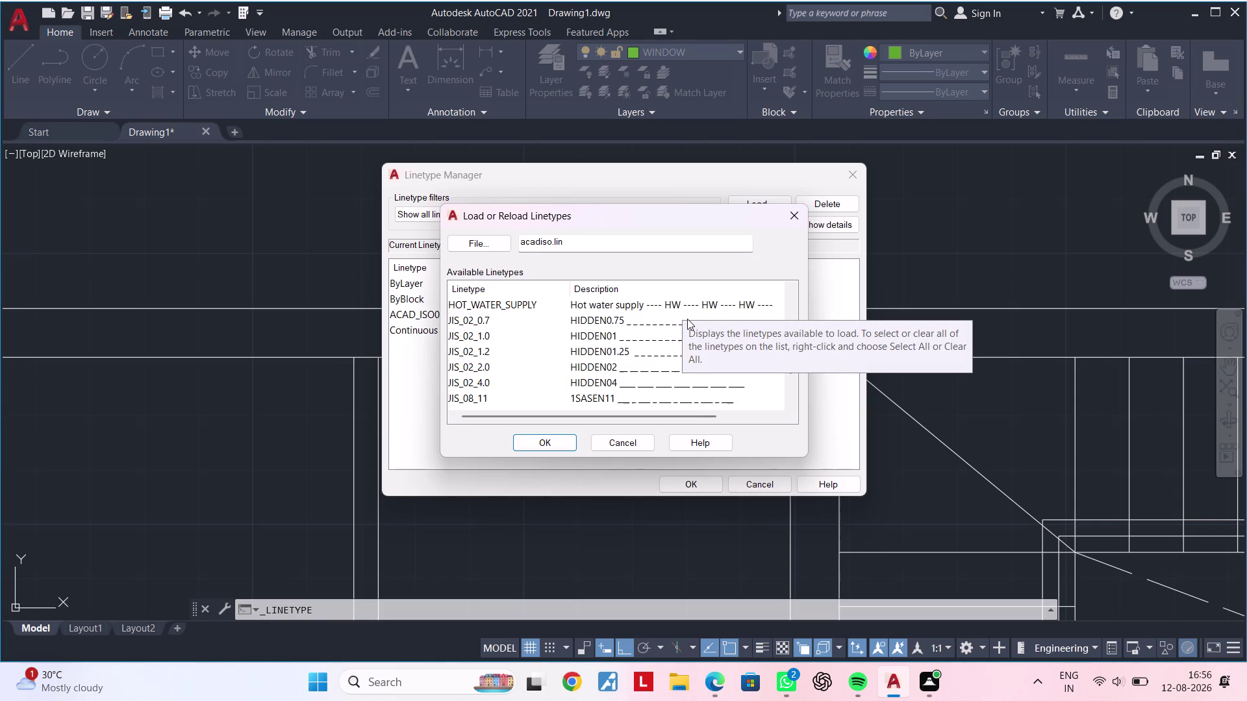
click(609, 339)
click(609, 339)
click(658, 339)
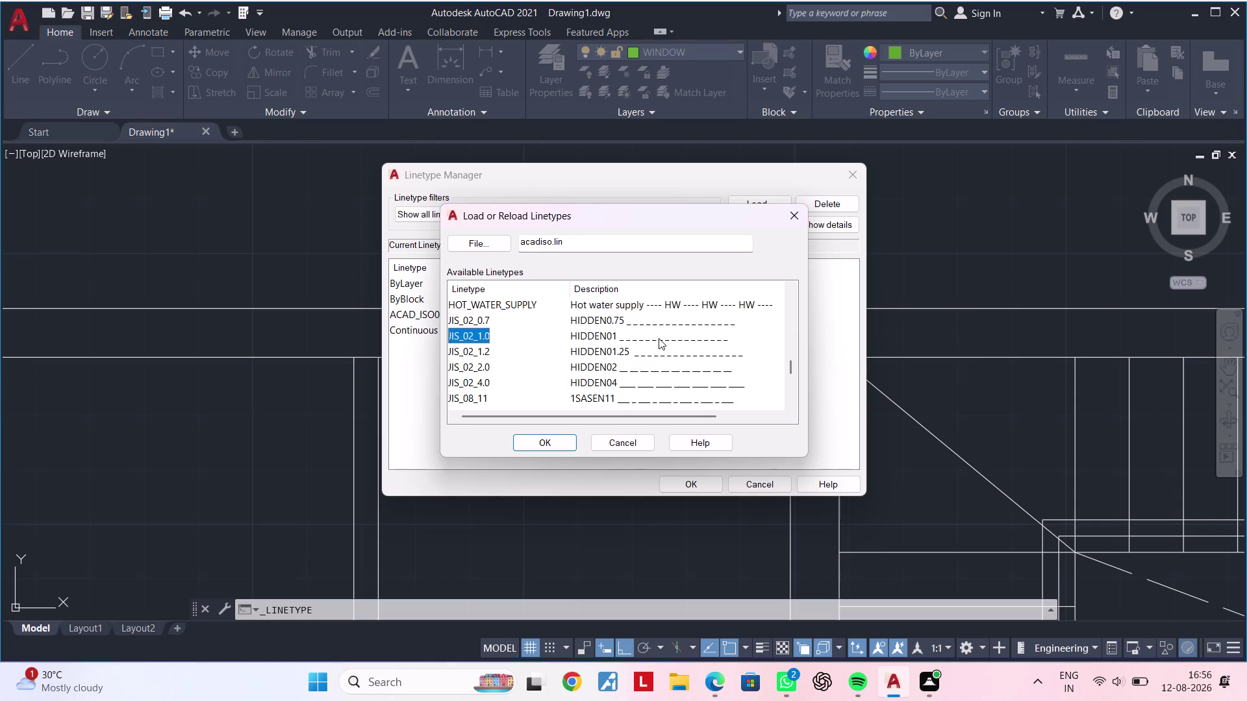
click(553, 437)
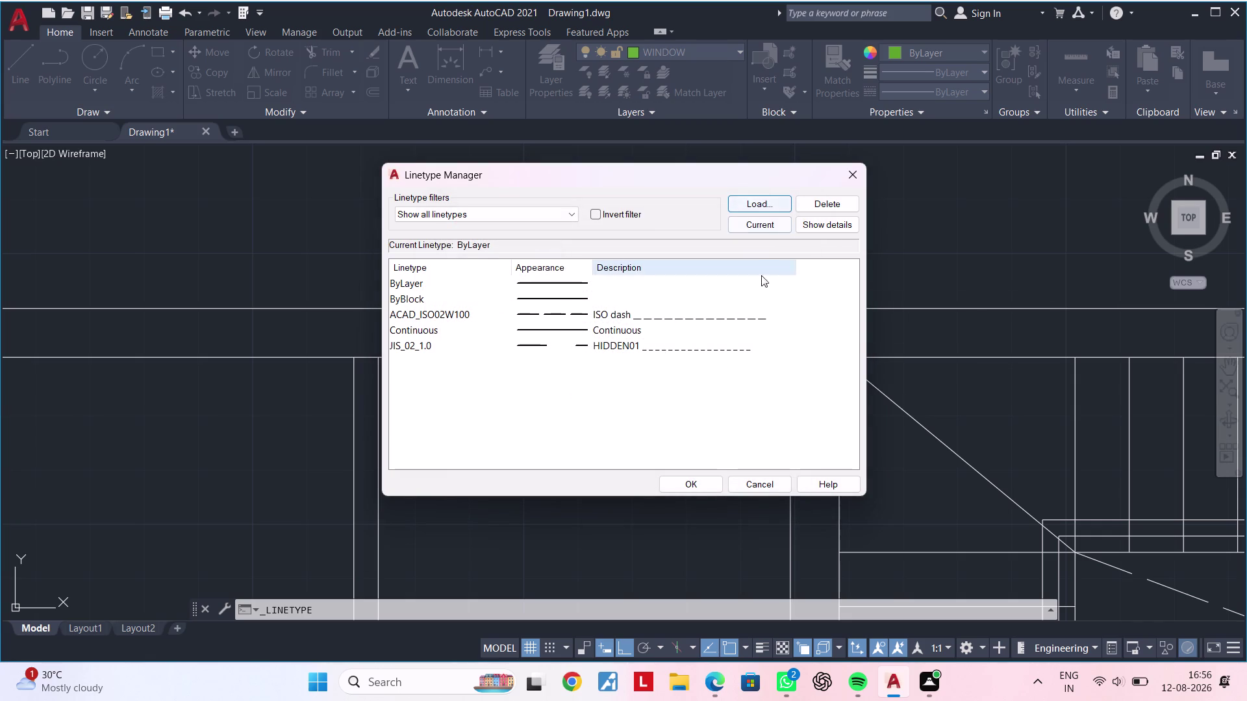
click(699, 480)
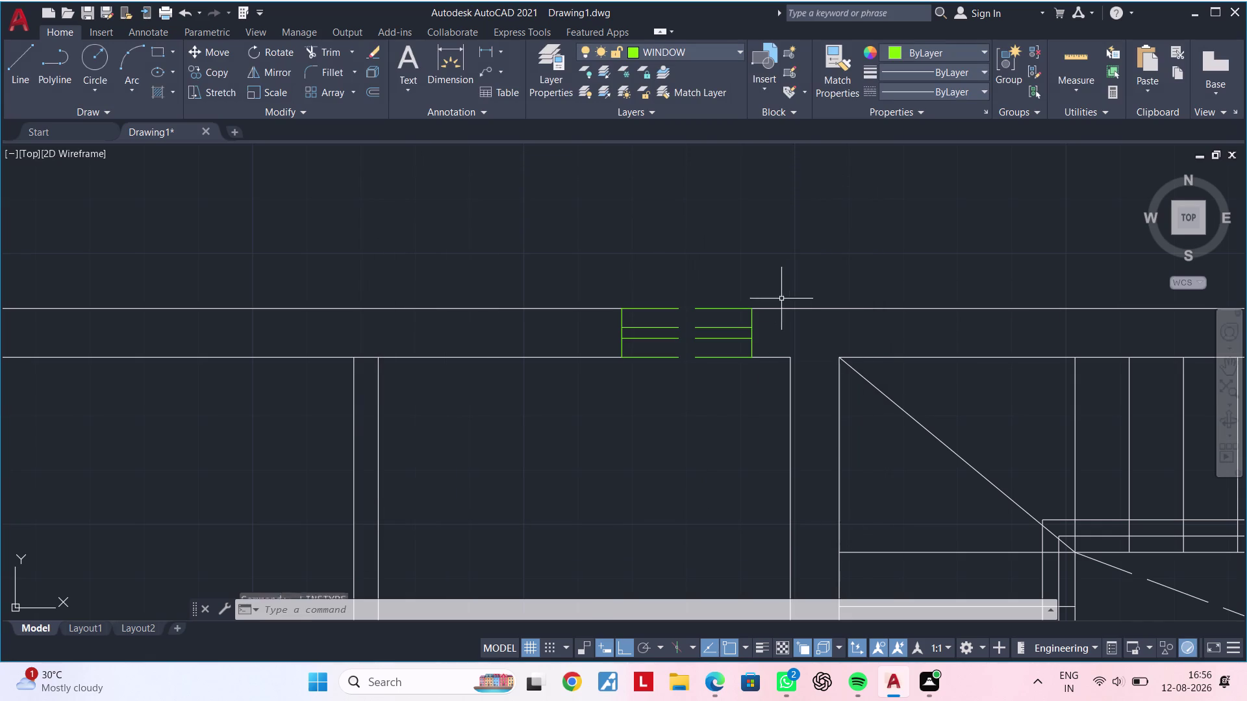
Give the first top window's two outer lines the JIS_02_1.0 linetype.
click(952, 91)
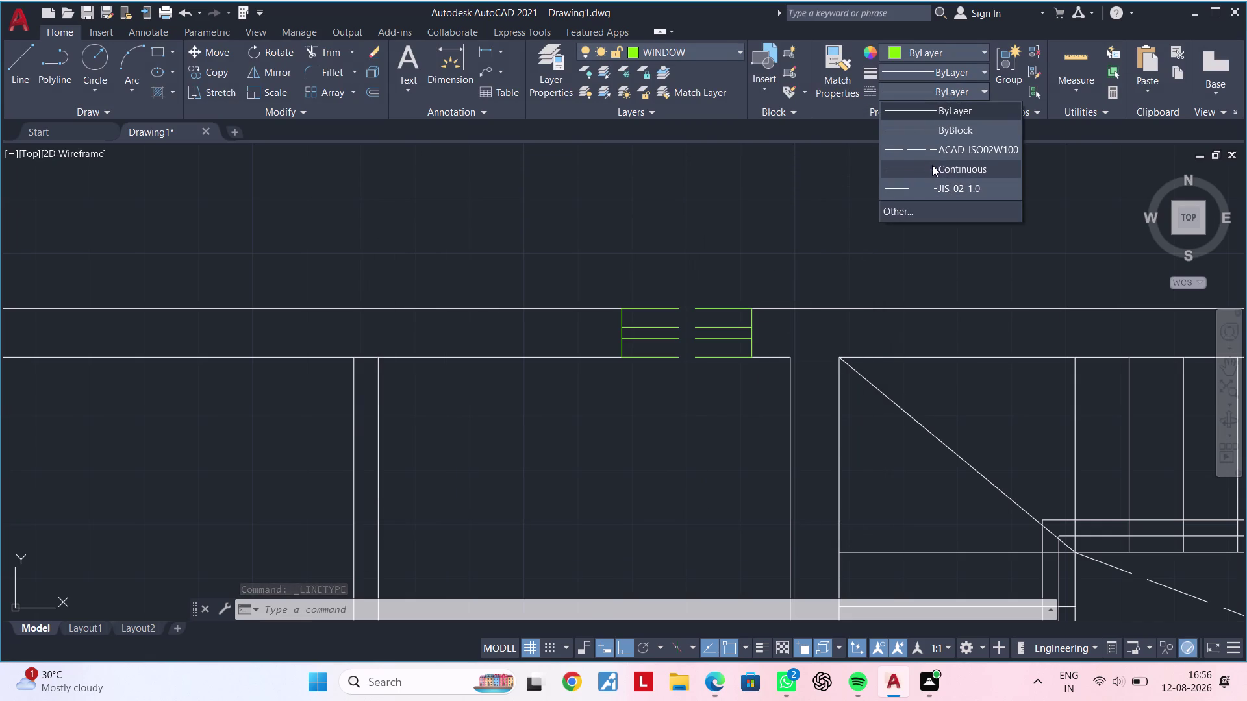
key(Escape)
key(Escape)
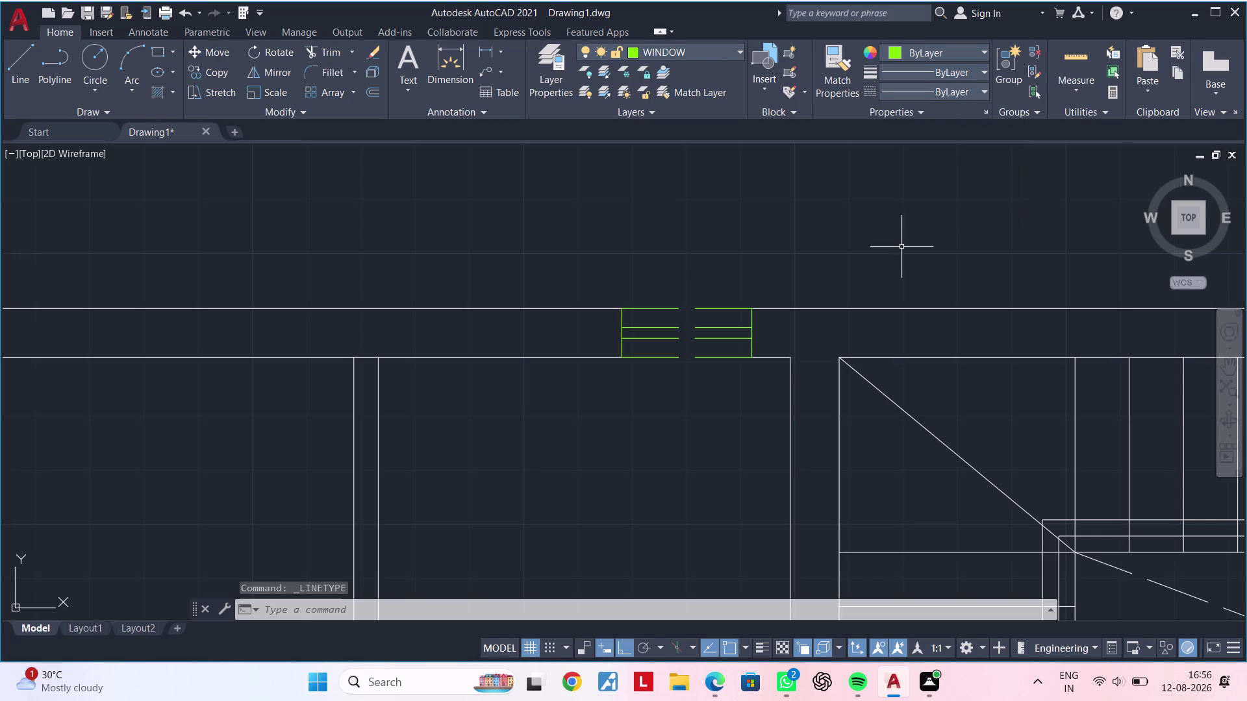
click(718, 310)
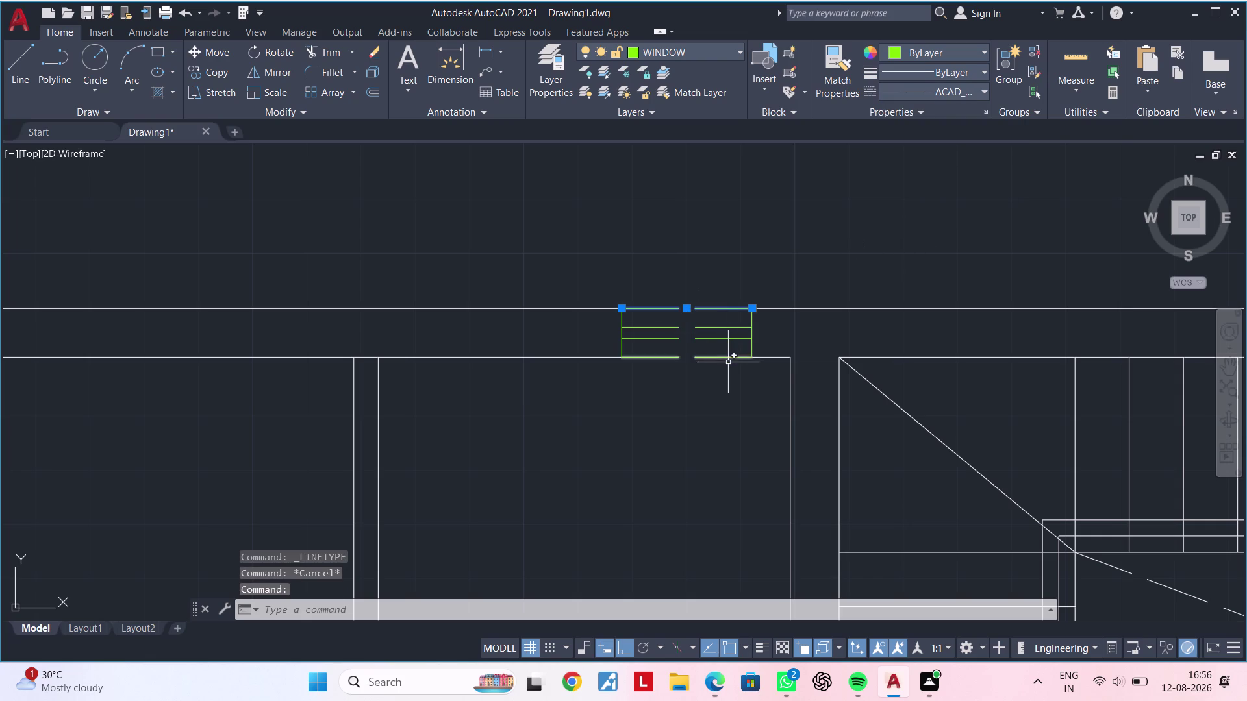
double_click(727, 358)
click(943, 86)
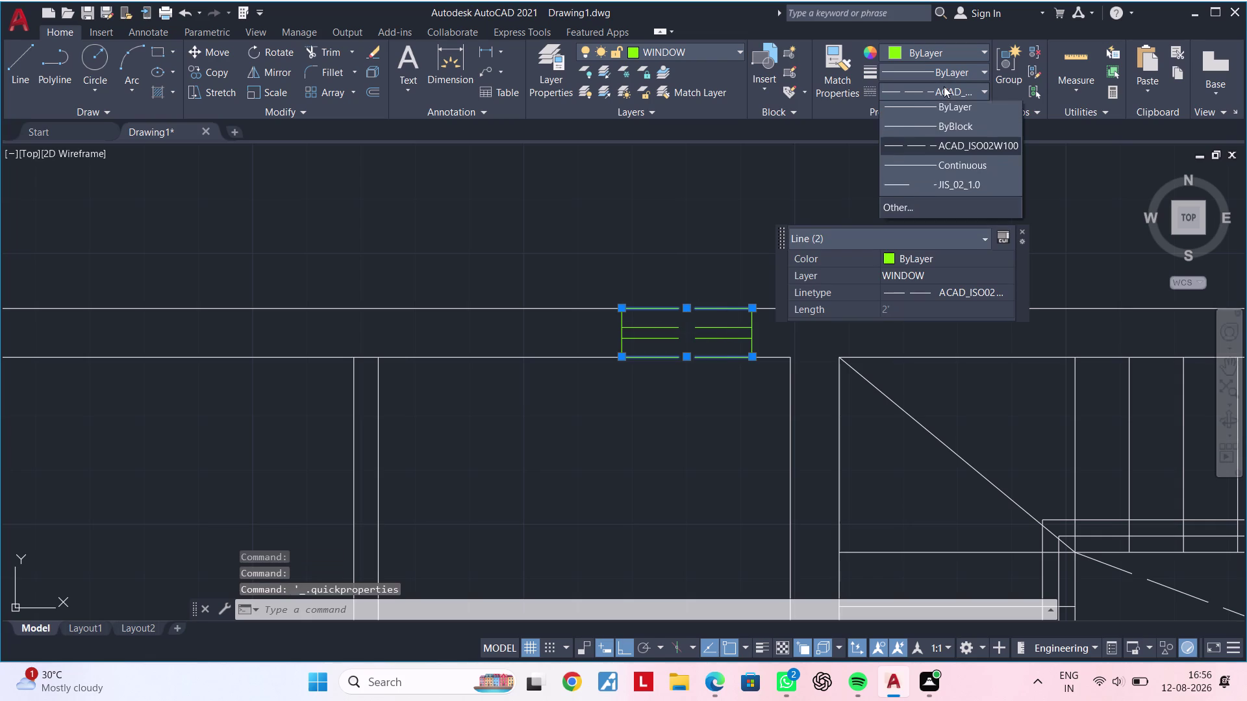
click(940, 186)
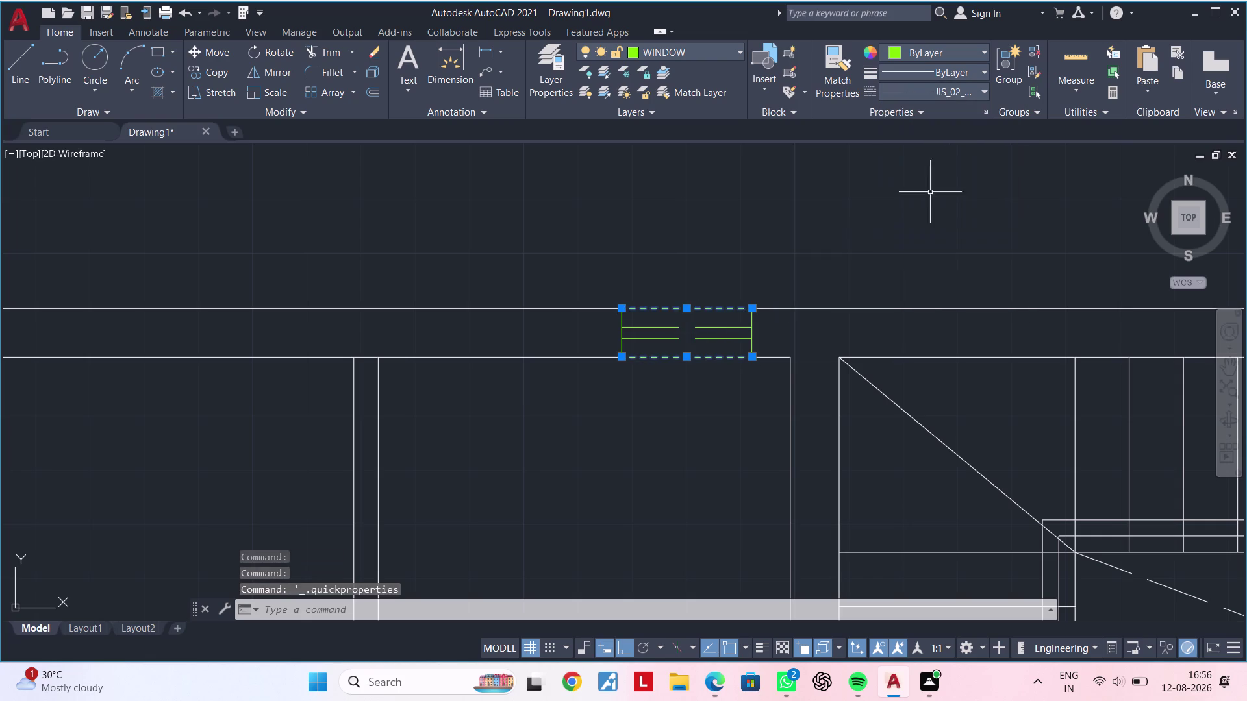
key(Escape)
Apply the JIS_02_1.0 linetype to the right top window's upper and lower edge lines.
scroll(down, 3)
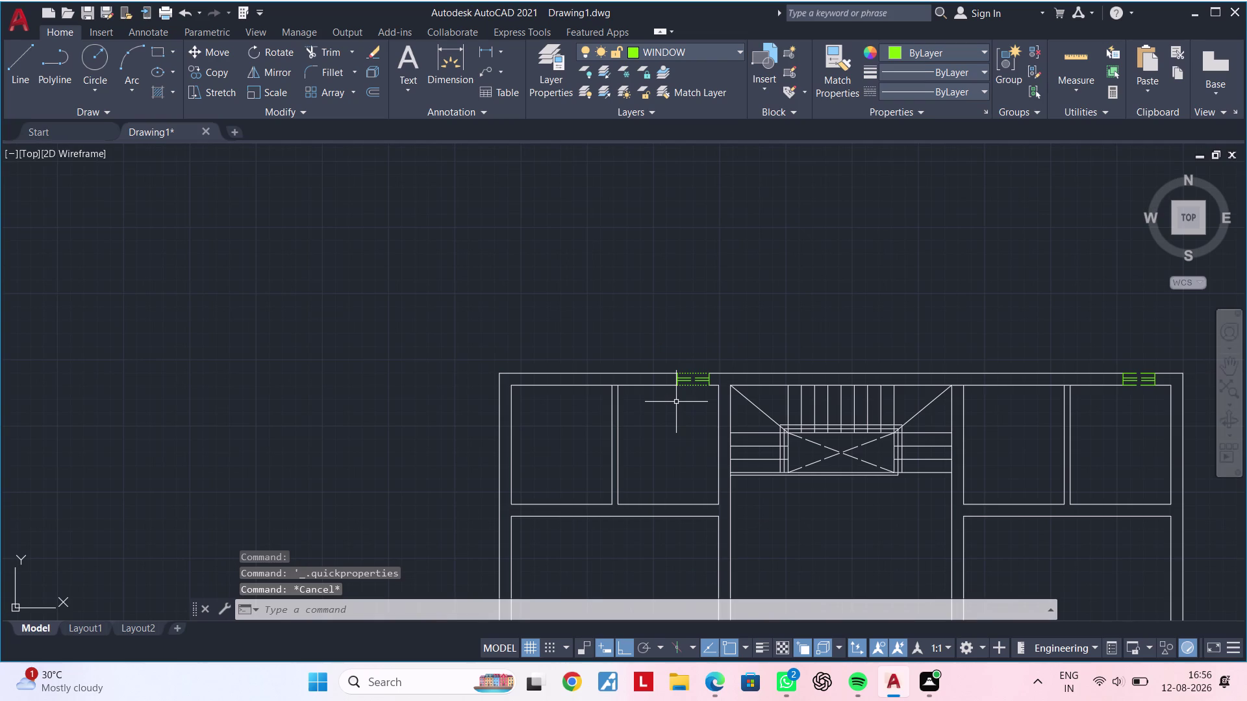
middle_drag(676, 403, 537, 405)
middle_drag(876, 354, 676, 330)
scroll(up, 3)
scroll(up, 3)
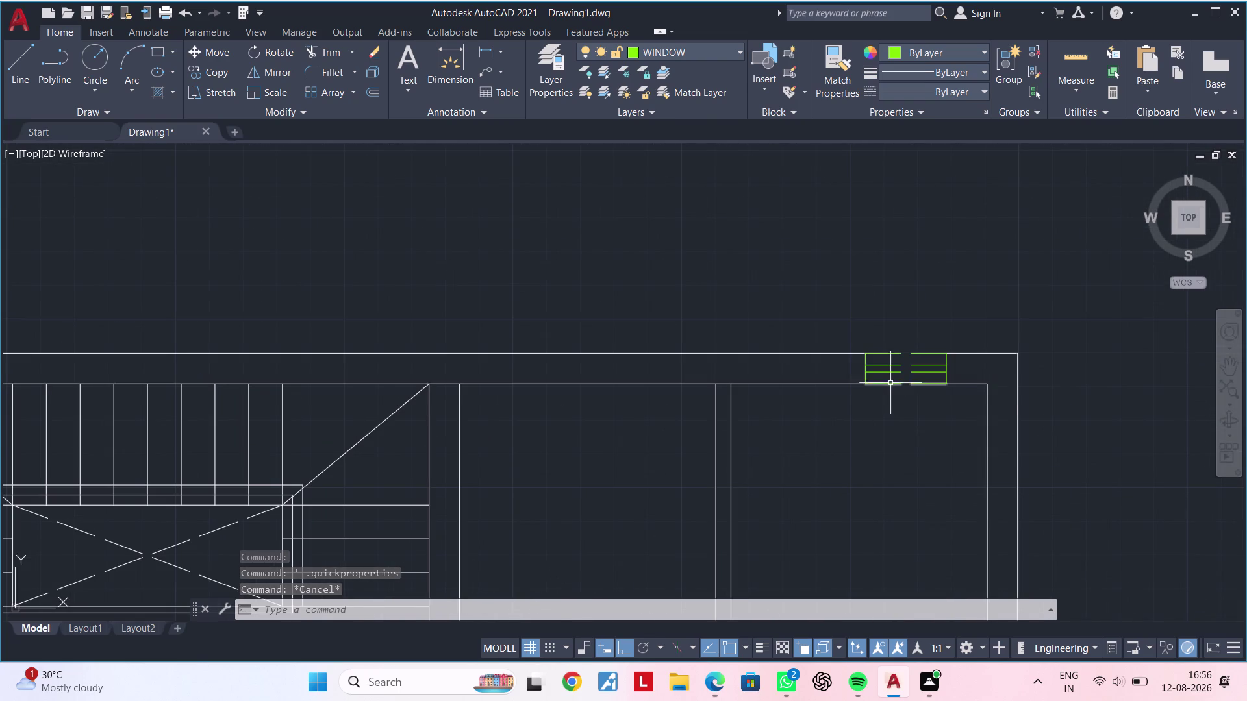
click(890, 386)
key(Escape)
click(892, 384)
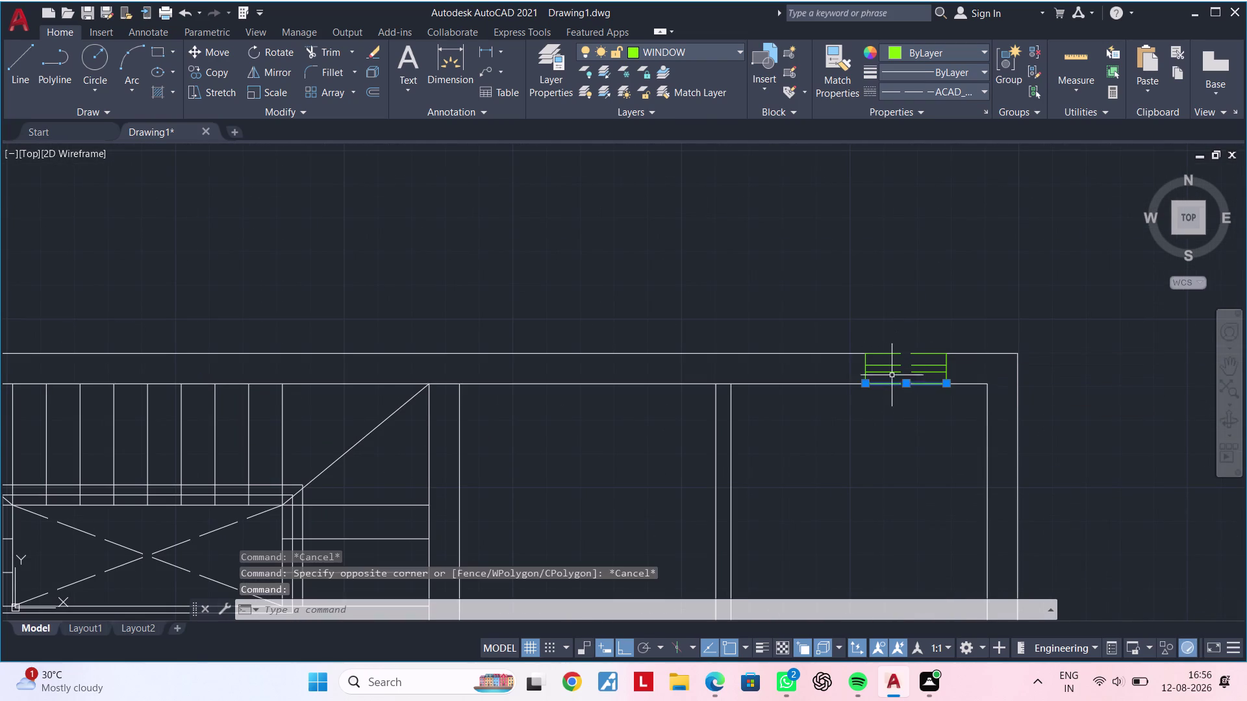
click(891, 352)
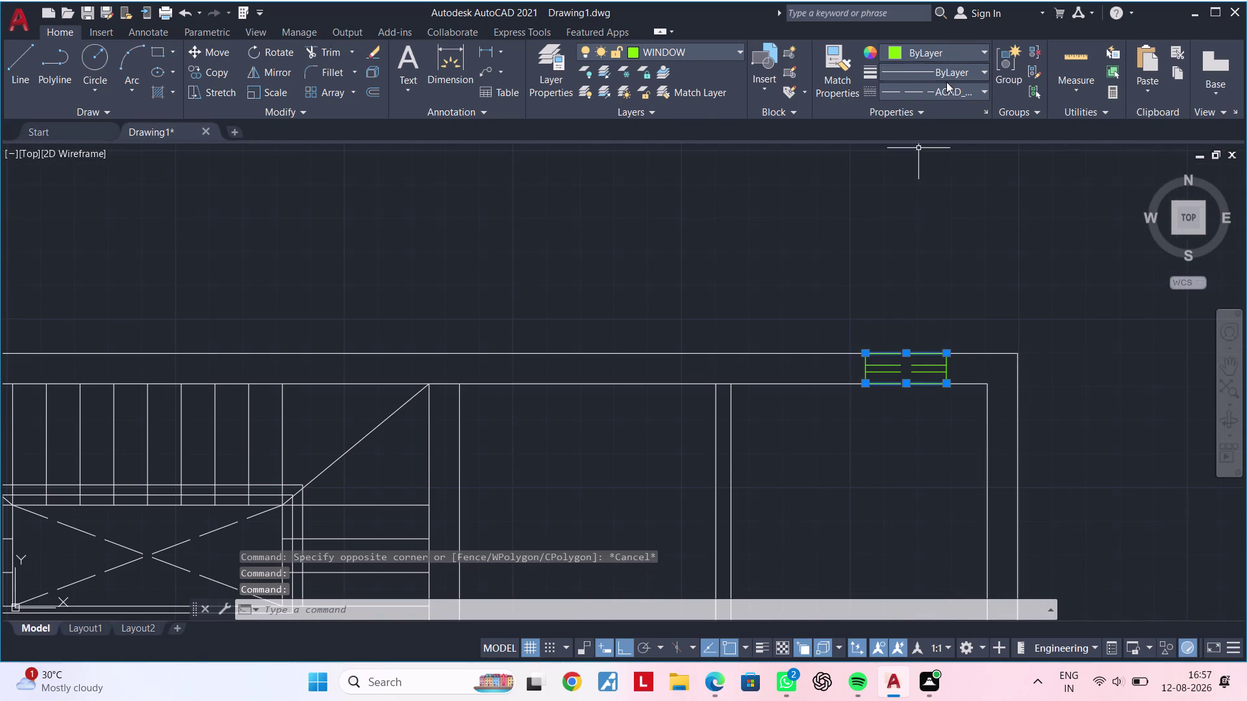
click(947, 95)
click(949, 191)
key(Escape)
Pan the view down to the lower rooms' windows.
scroll(down, 3)
middle_drag(856, 426, 860, 289)
key(Escape)
middle_drag(818, 337, 936, 283)
key(Escape)
key(Escape)
middle_drag(641, 474, 671, 344)
key(Escape)
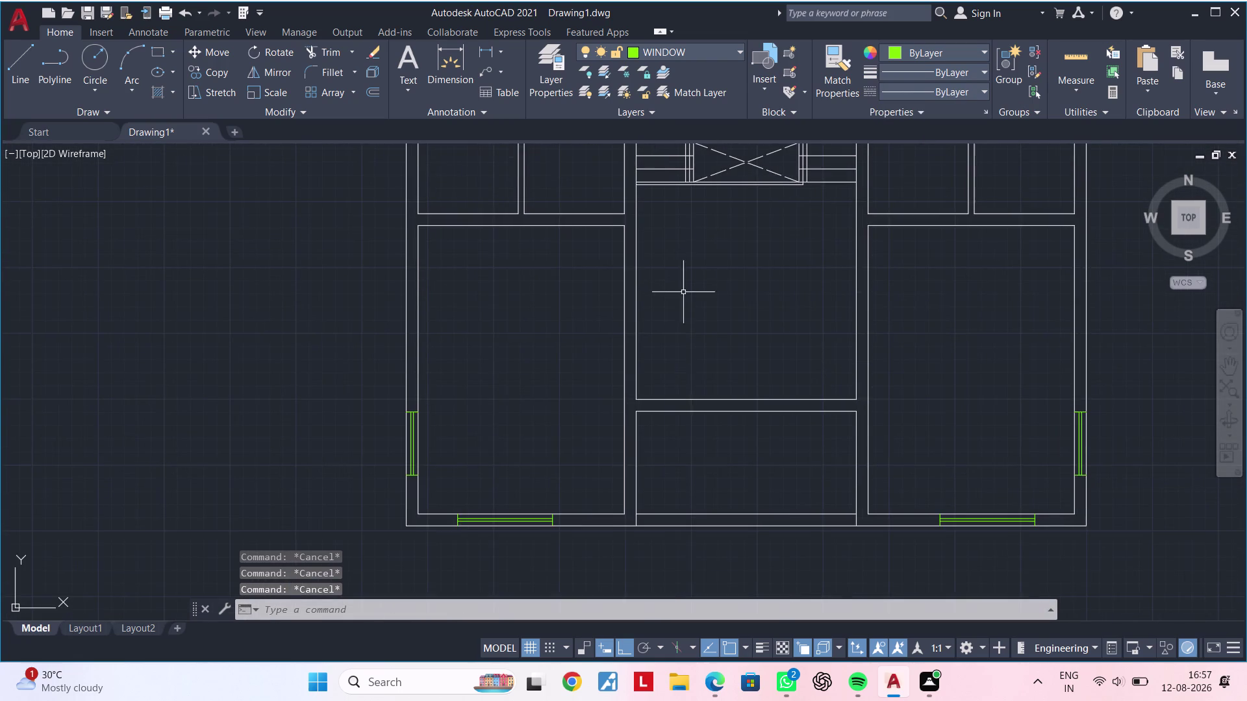
key(Escape)
middle_drag(594, 405, 579, 343)
key(Escape)
key(Escape)
key(Escape)
key(Escape)
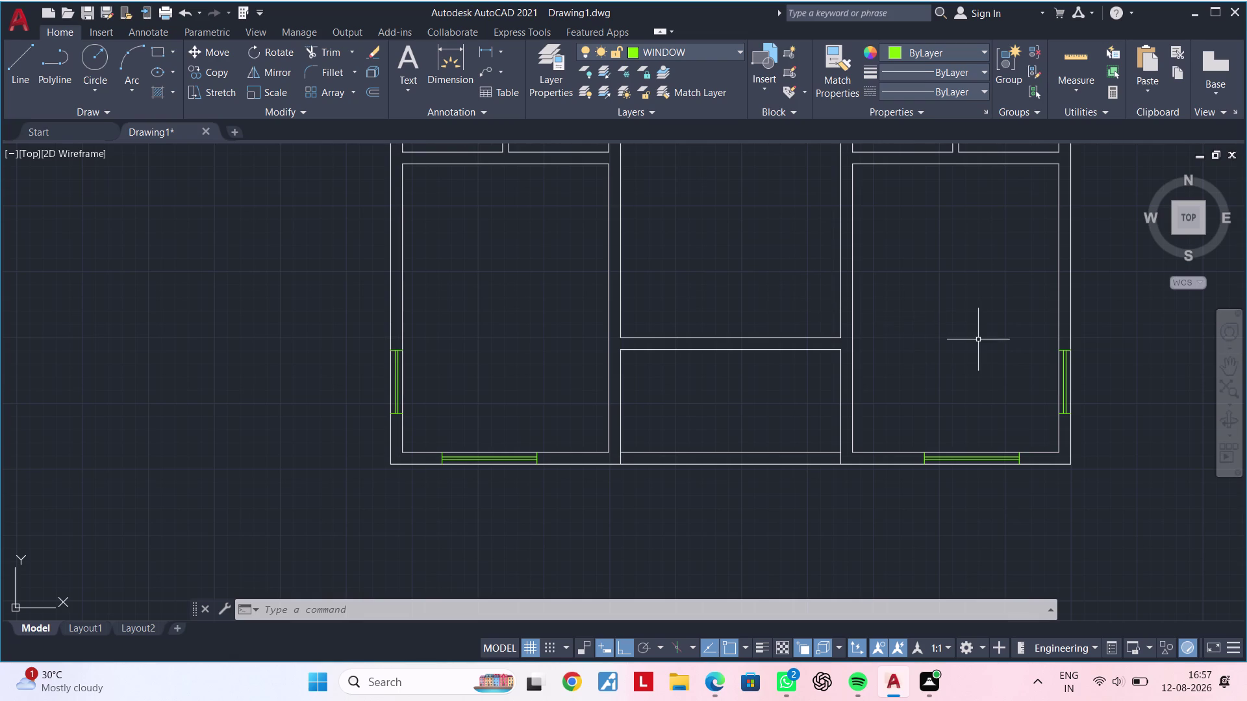
middle_drag(981, 343, 799, 272)
scroll(up, 3)
middle_drag(815, 308, 776, 341)
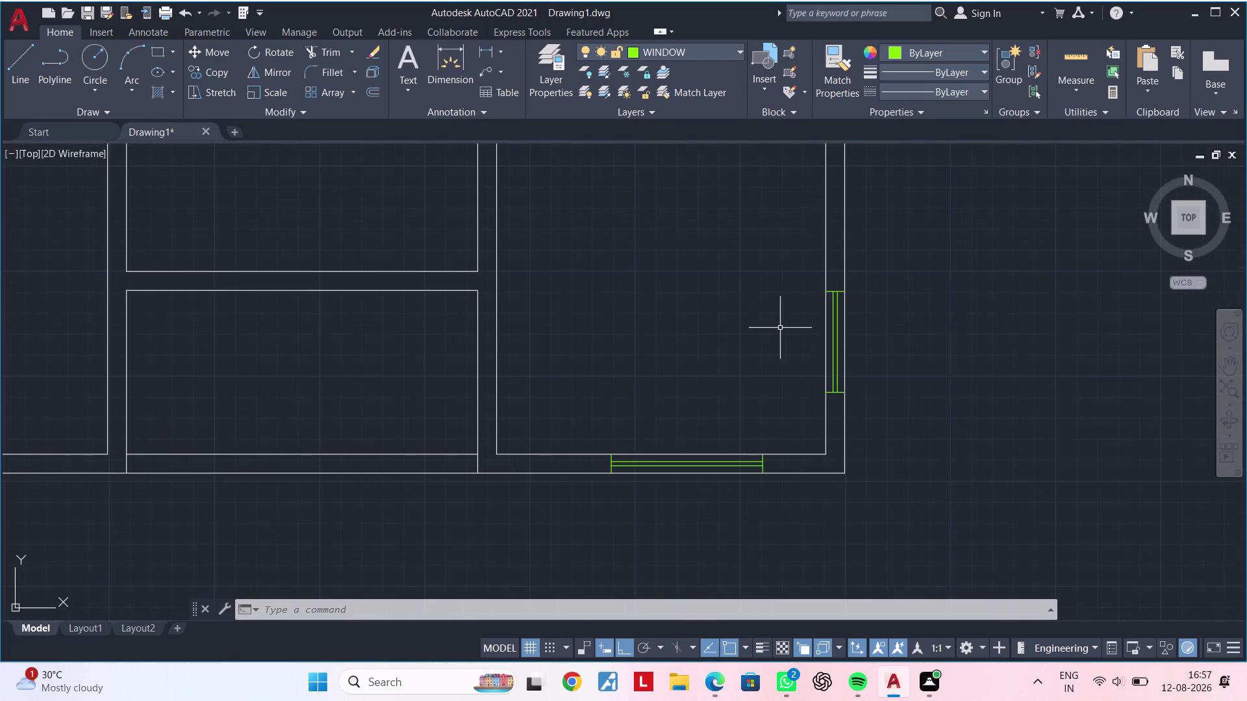
middle_drag(817, 325, 764, 336)
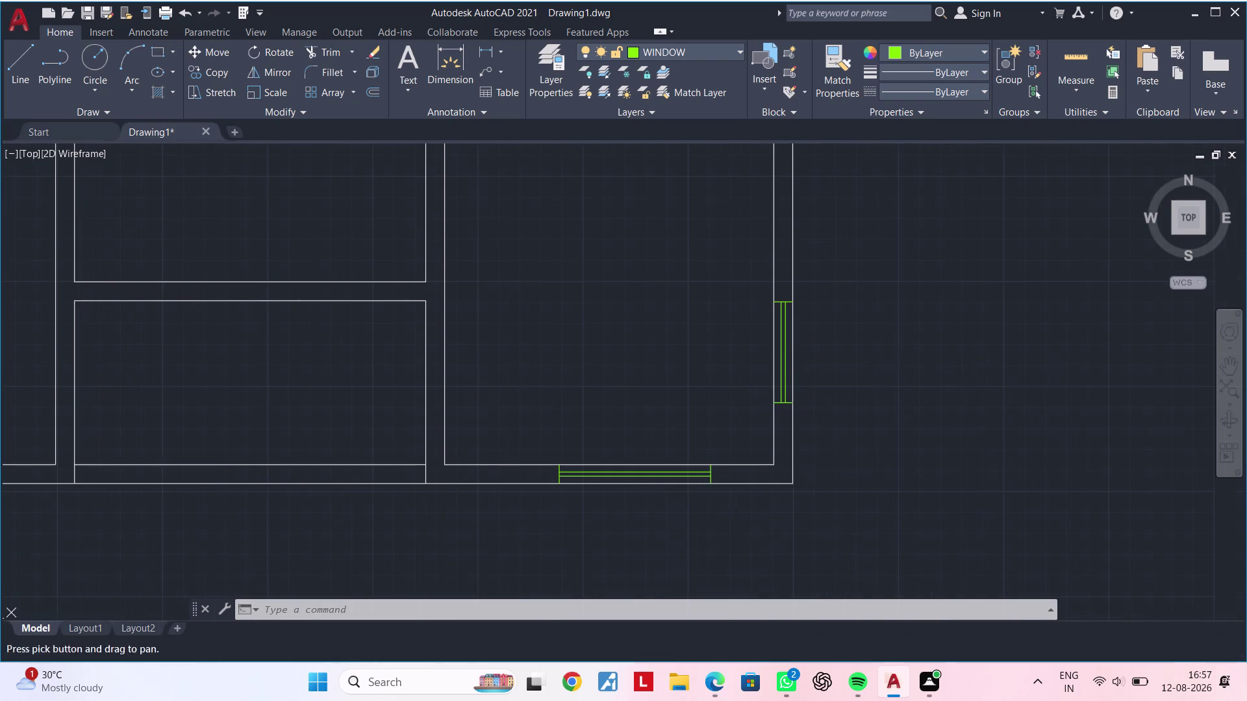
middle_drag(768, 328, 717, 349)
key(Escape)
key(Escape)
key(Escape)
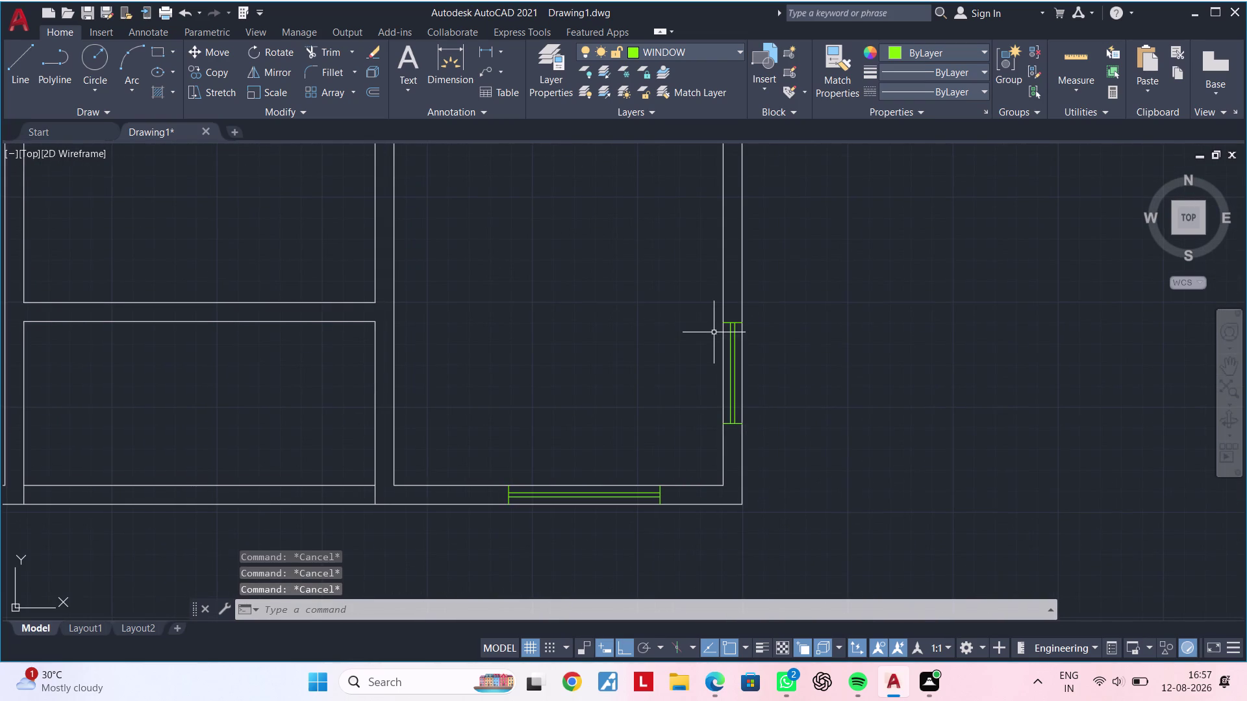
Start TRIM (TR) and cut the wall lines across the side and bottom windows.
text(TR)
key(space)
click(722, 347)
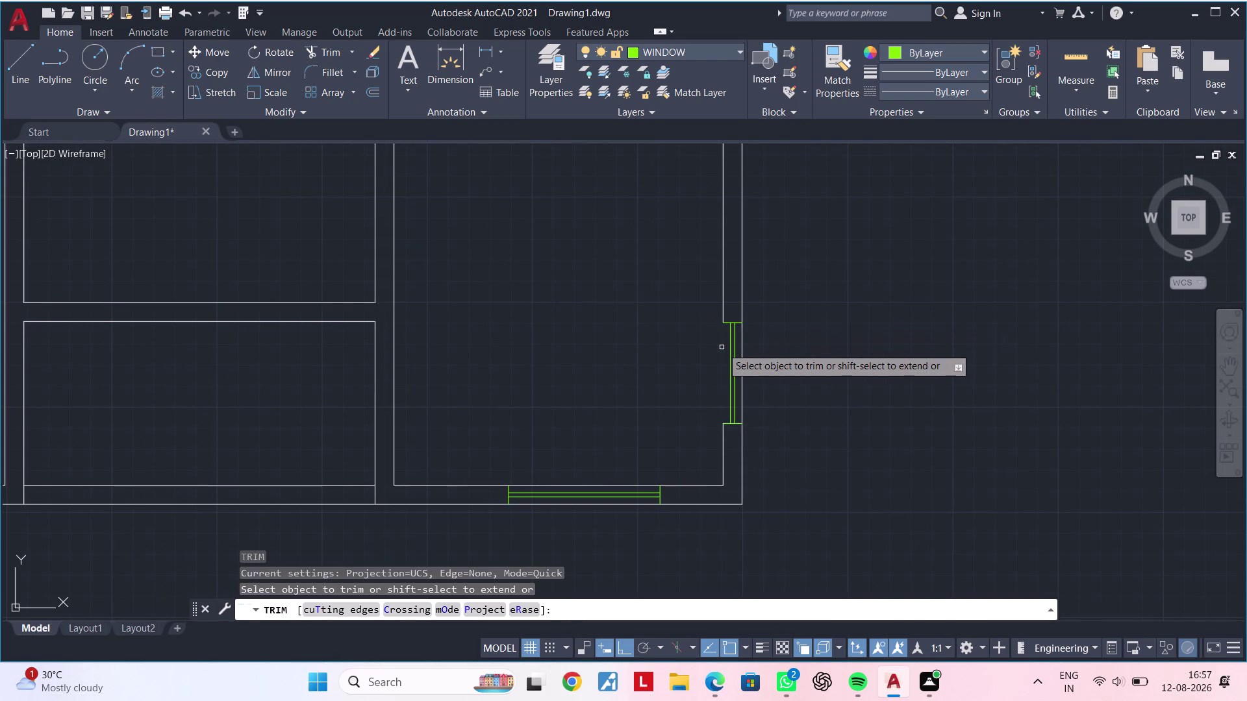
click(743, 346)
scroll(down, 3)
middle_drag(658, 348, 689, 301)
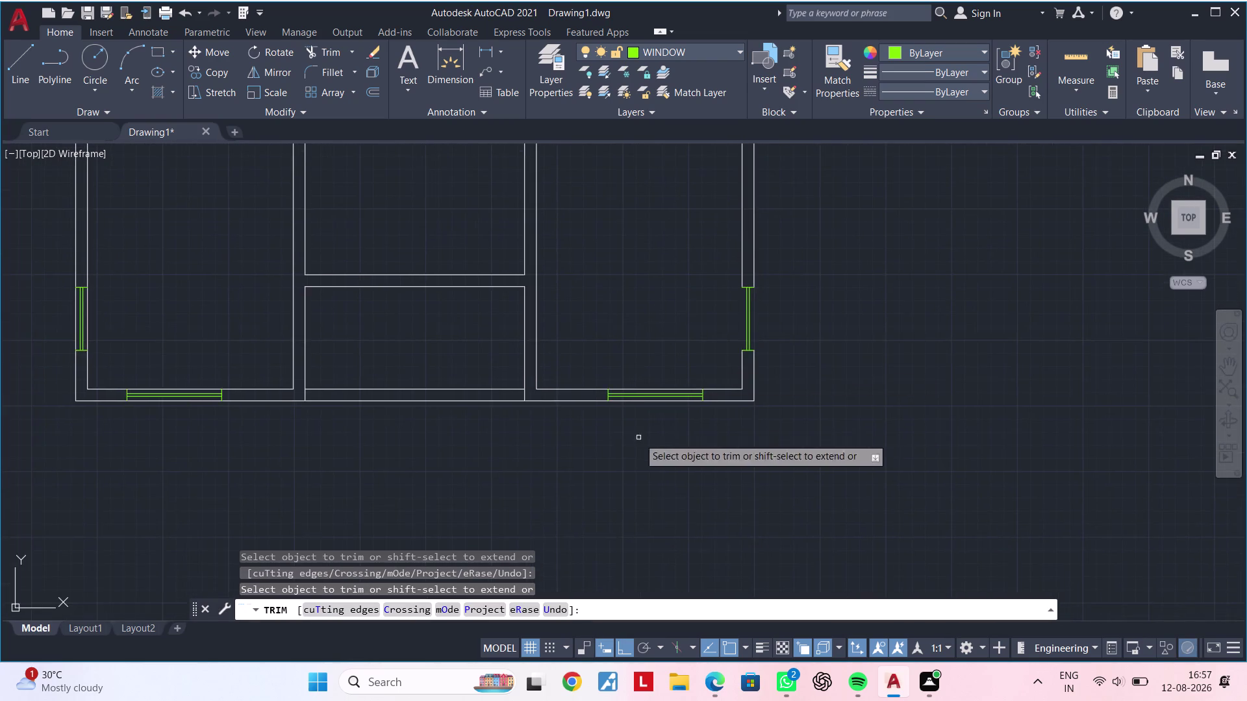
scroll(up, 3)
click(712, 373)
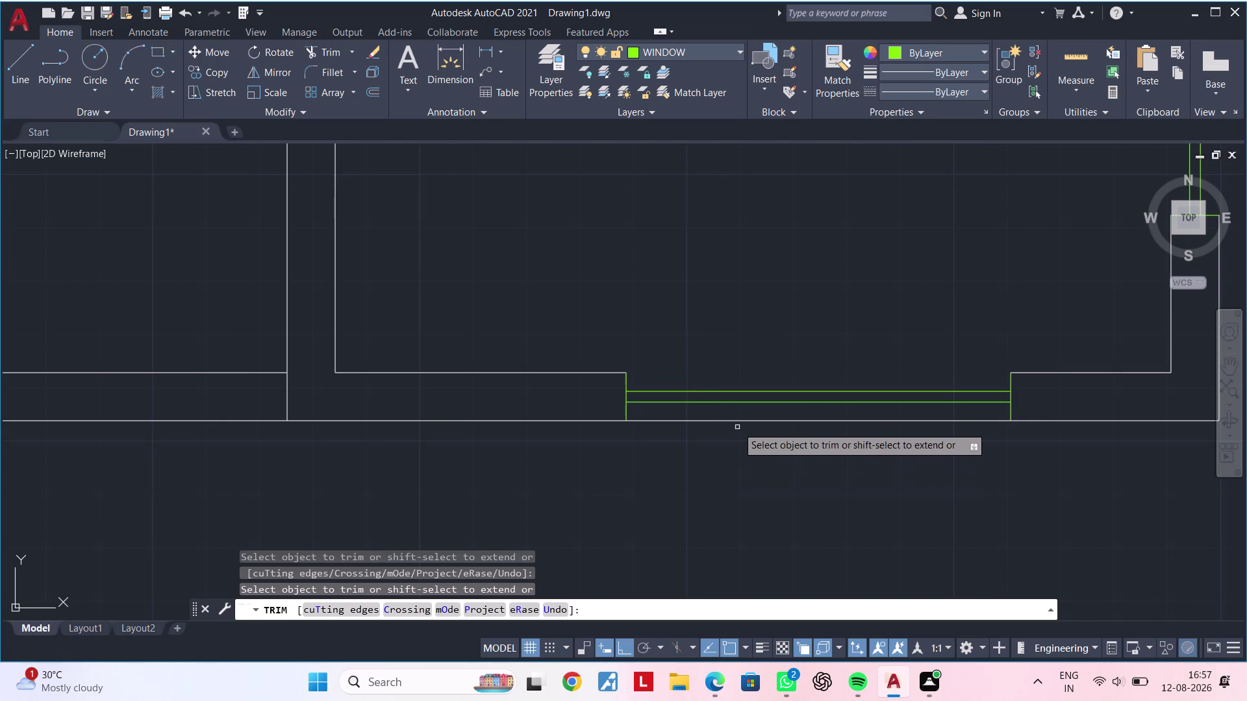
click(741, 421)
Trim wall lines across the left room's bottom and left windows, including a fence cut.
scroll(down, 3)
middle_drag(488, 451, 747, 415)
scroll(up, 3)
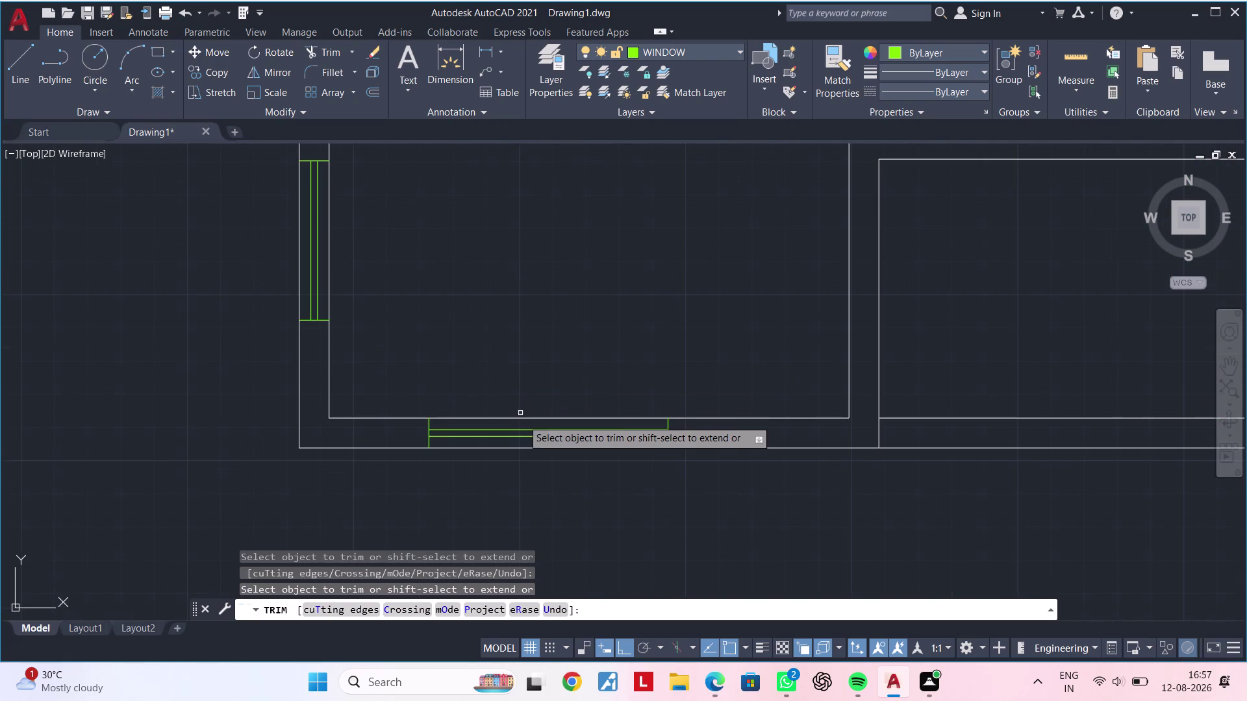
click(525, 419)
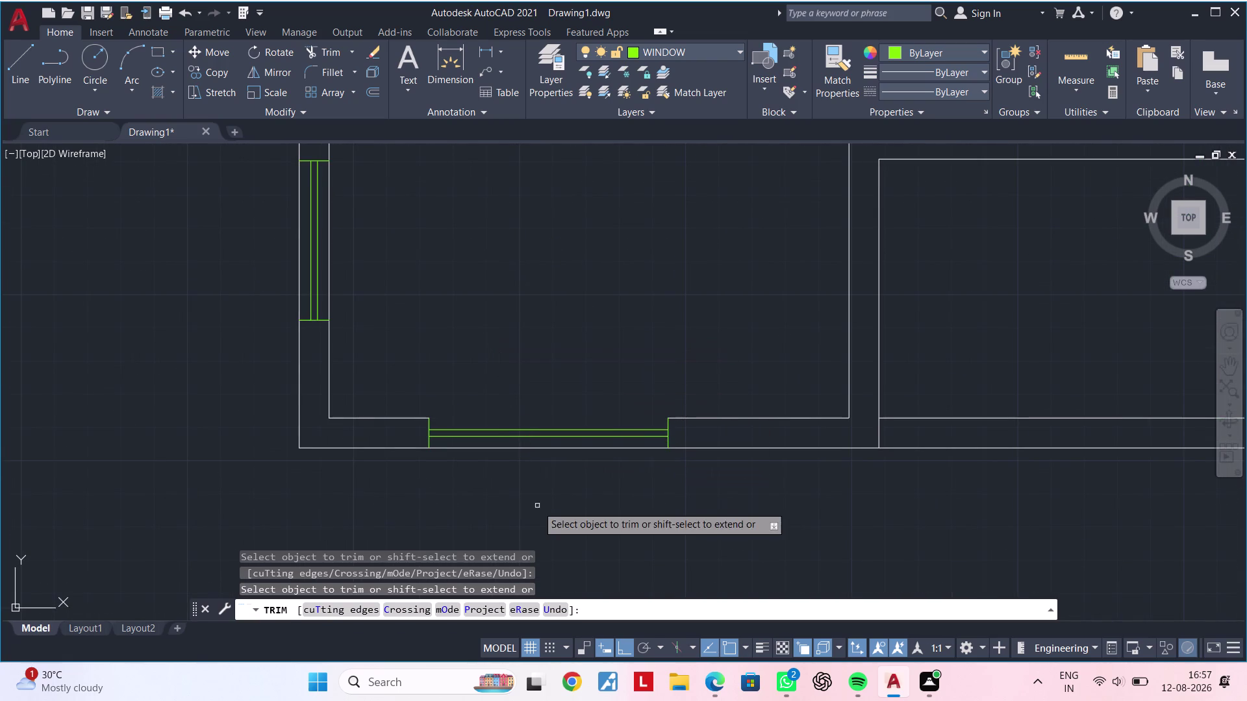
click(536, 450)
middle_drag(498, 285, 660, 306)
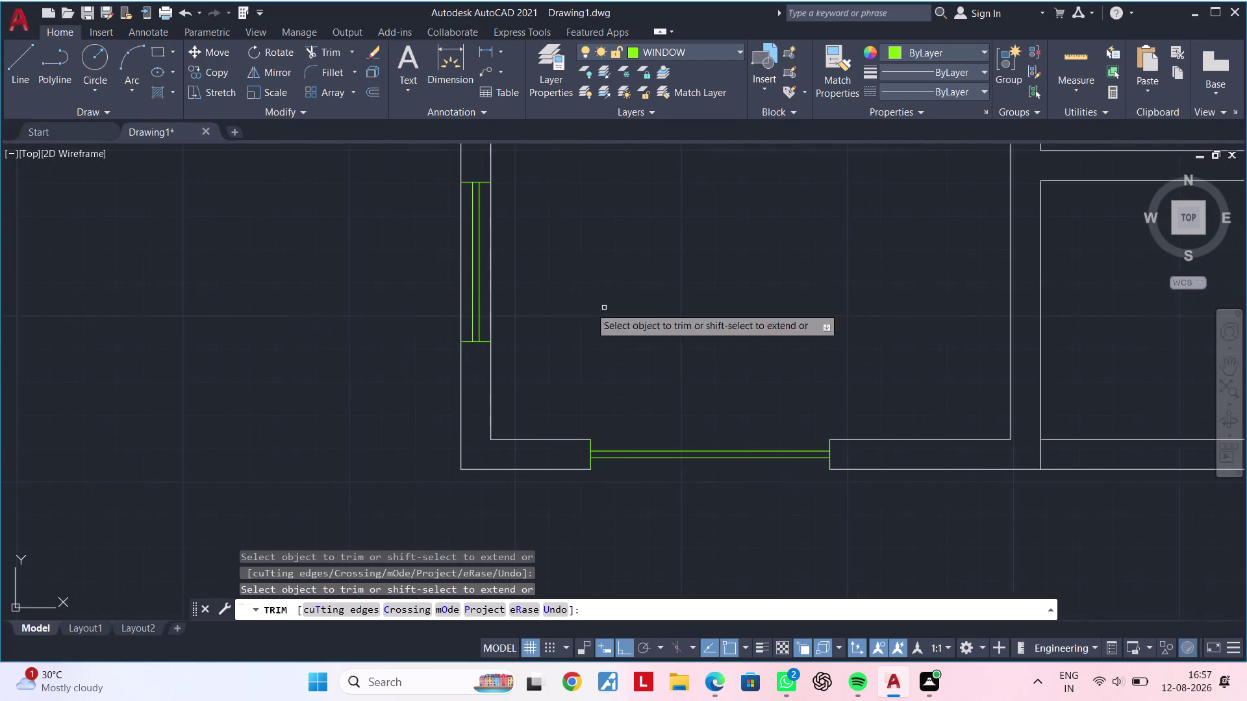
scroll(up, 3)
click(518, 314)
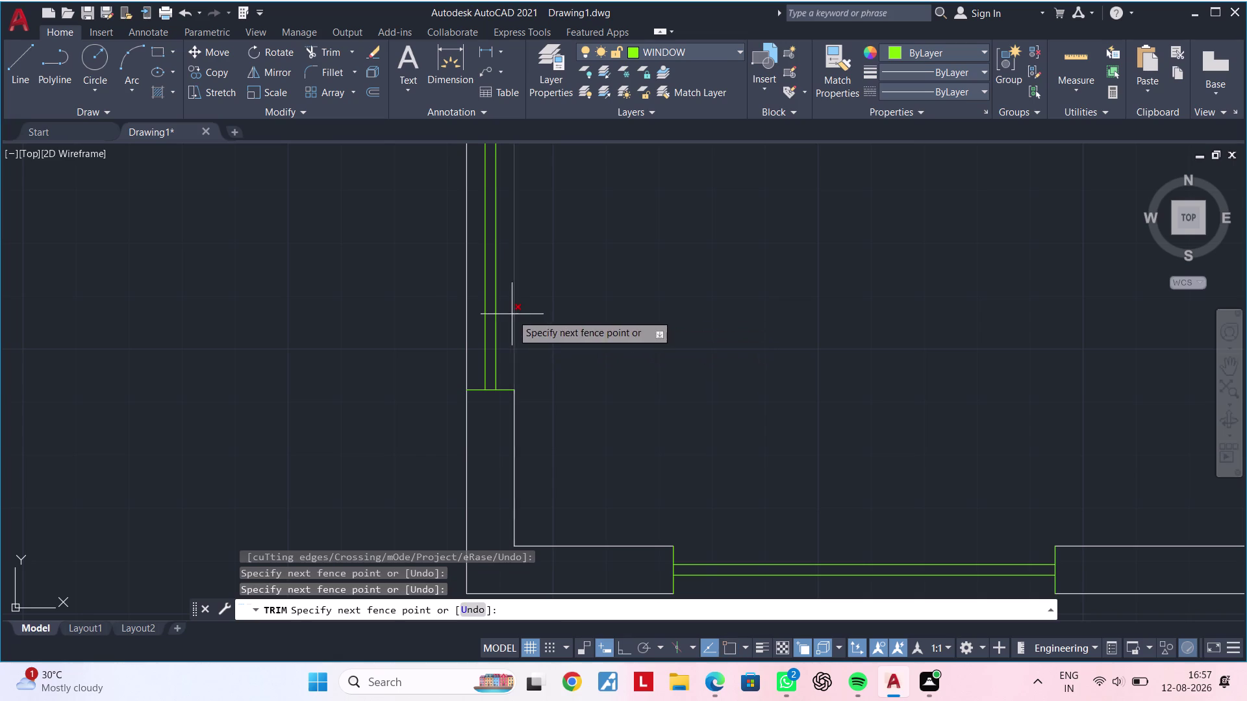
click(512, 315)
double_click(466, 317)
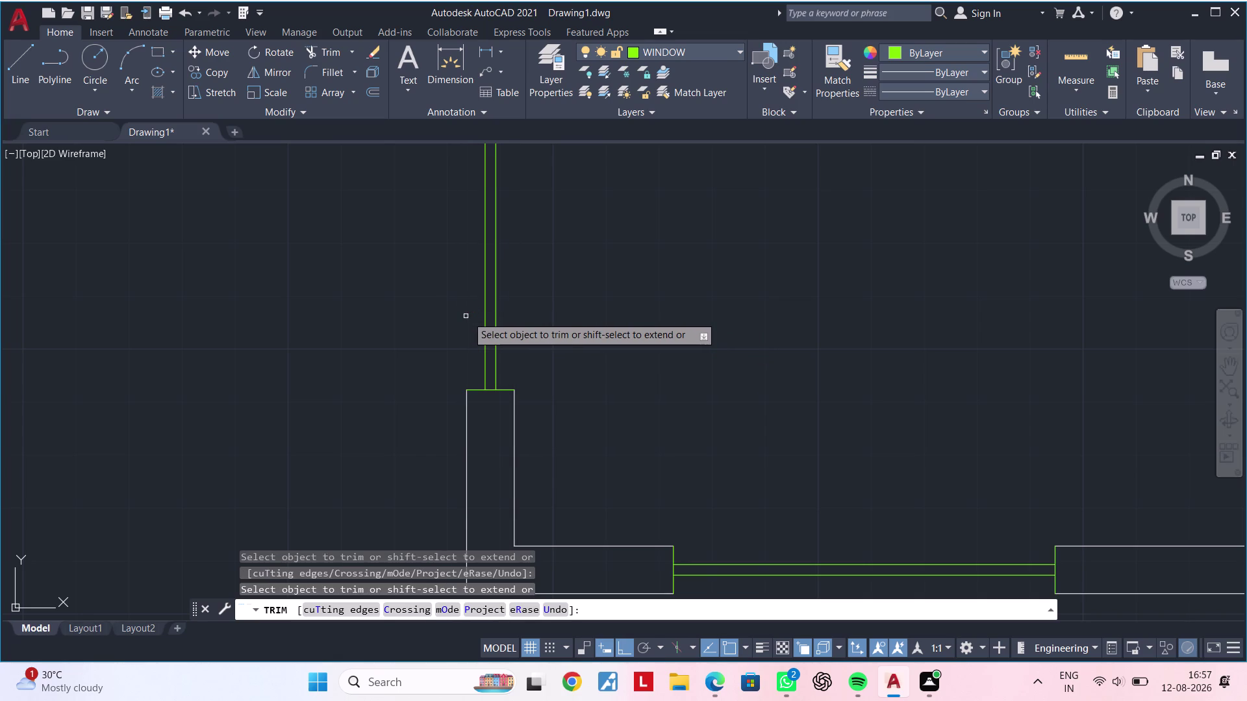
key(Escape)
key(Escape)
scroll(down, 3)
middle_drag(593, 314, 547, 340)
key(Escape)
key(Escape)
key(Escape)
middle_drag(619, 258, 581, 468)
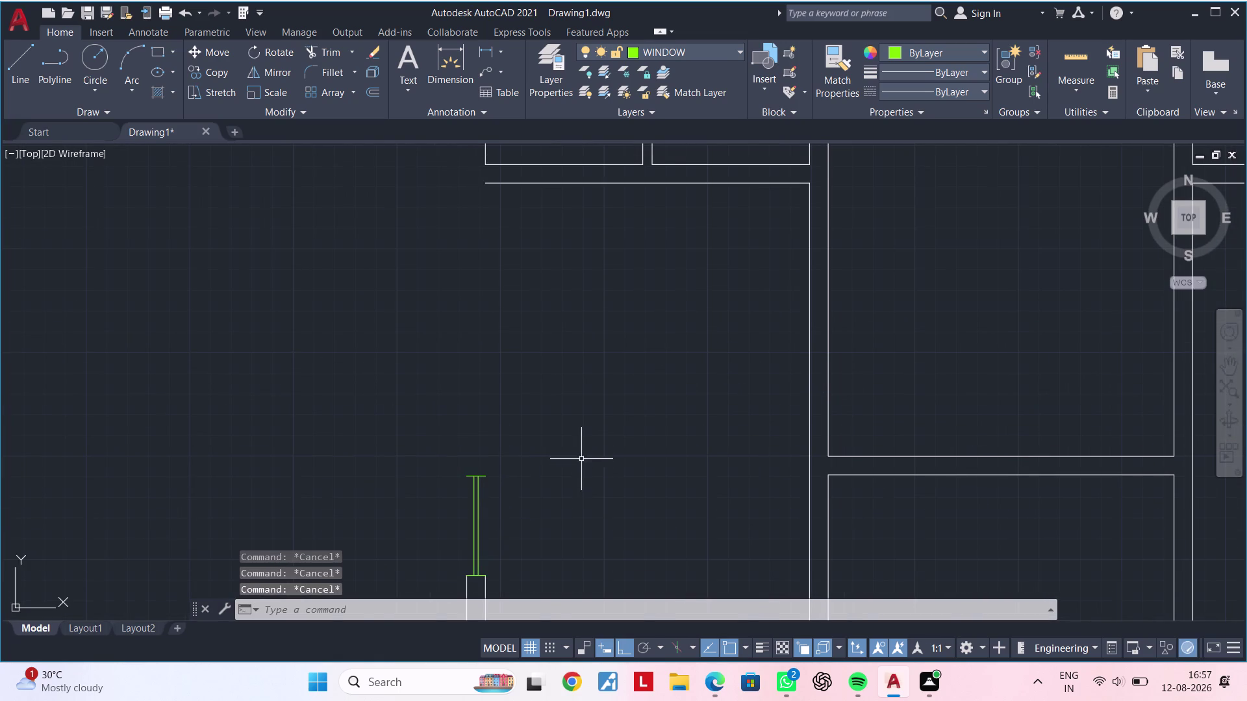
Undo the last three trims and center the left wall window in view.
key(ctrl+z)
scroll(down, 3)
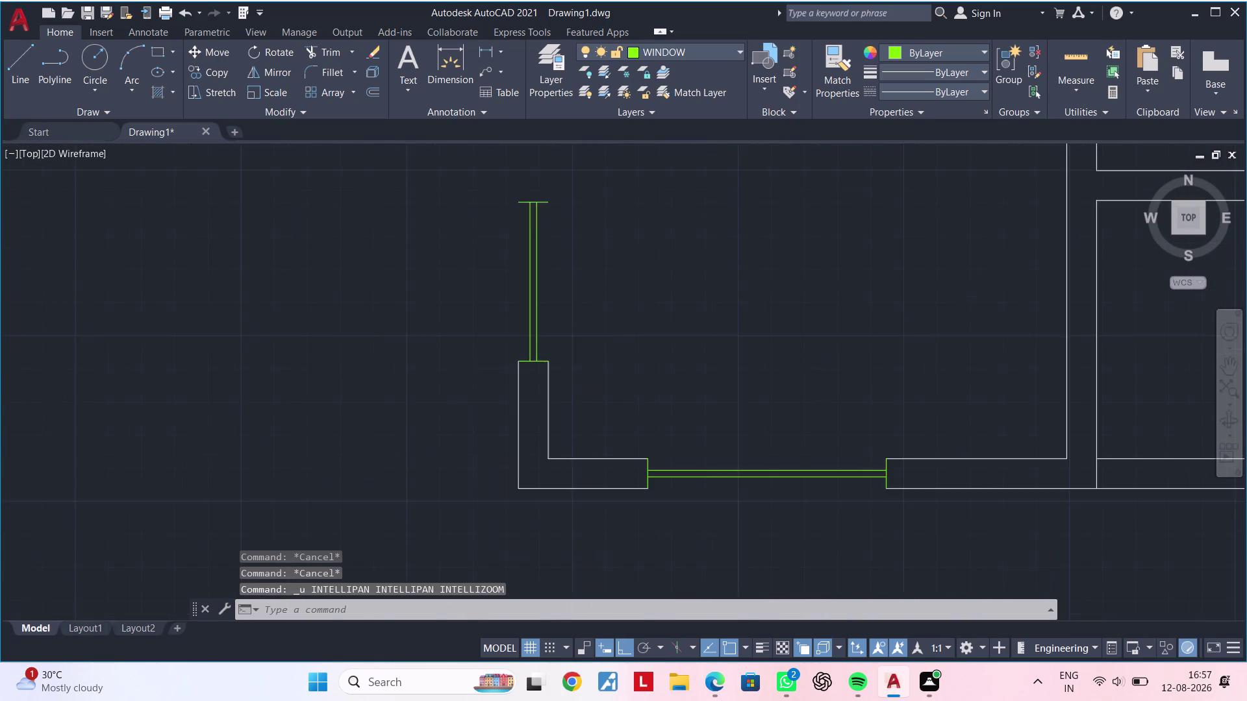
middle_drag(604, 338, 592, 438)
key(ctrl+z)
key(ctrl+z)
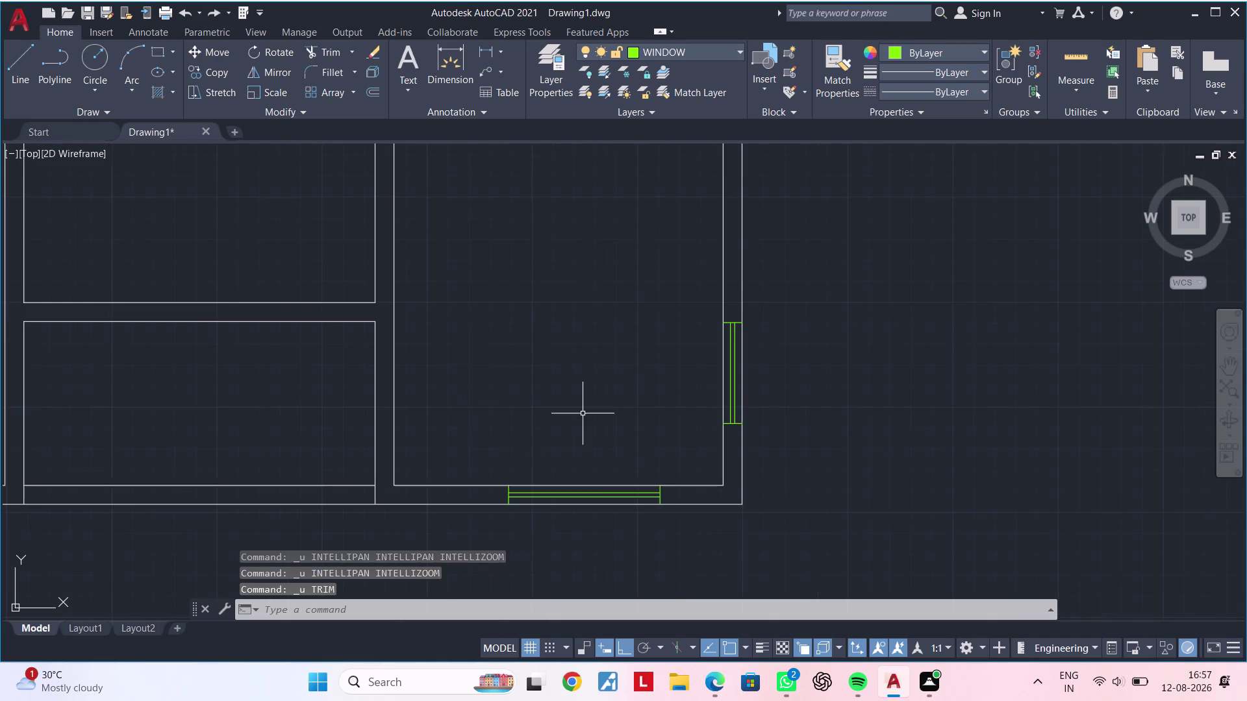
scroll(down, 3)
middle_drag(607, 398, 721, 430)
scroll(up, 3)
middle_drag(375, 391, 376, 390)
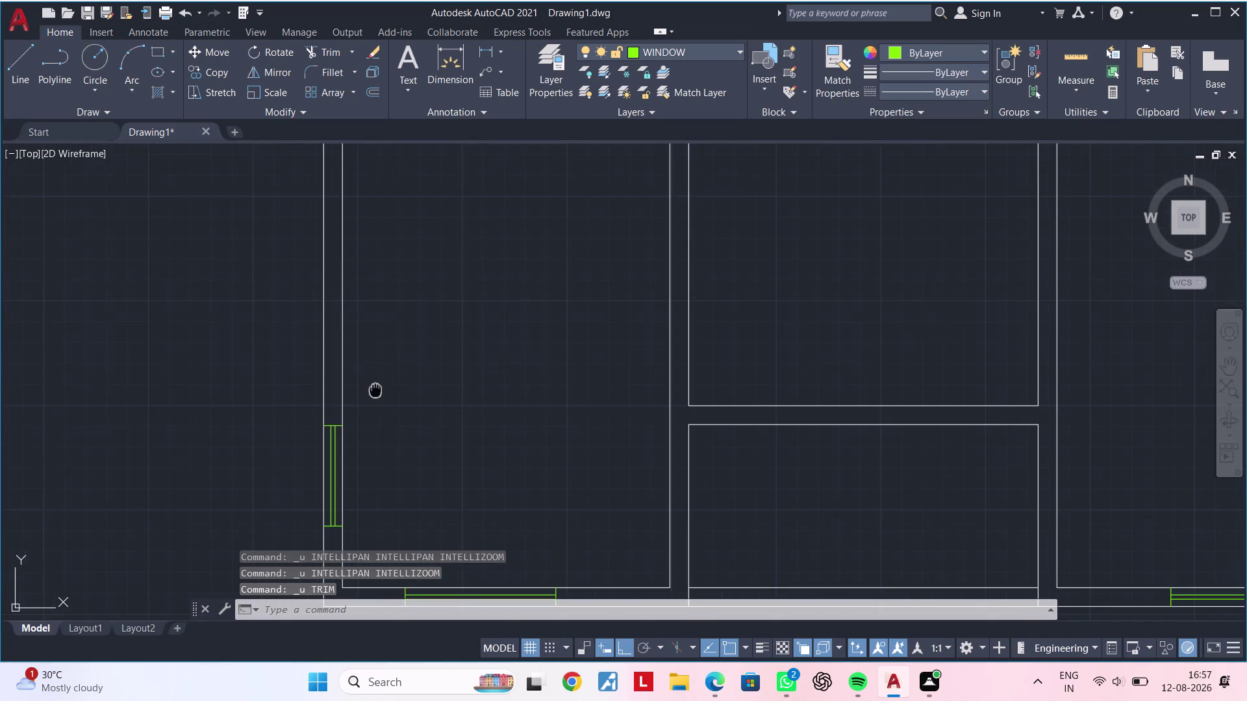
middle_drag(376, 390, 450, 373)
scroll(down, 3)
scroll(up, 3)
middle_drag(473, 414, 530, 413)
scroll(down, 3)
middle_drag(543, 404, 529, 454)
middle_drag(519, 427, 548, 369)
scroll(up, 3)
middle_drag(533, 397, 543, 369)
key(Escape)
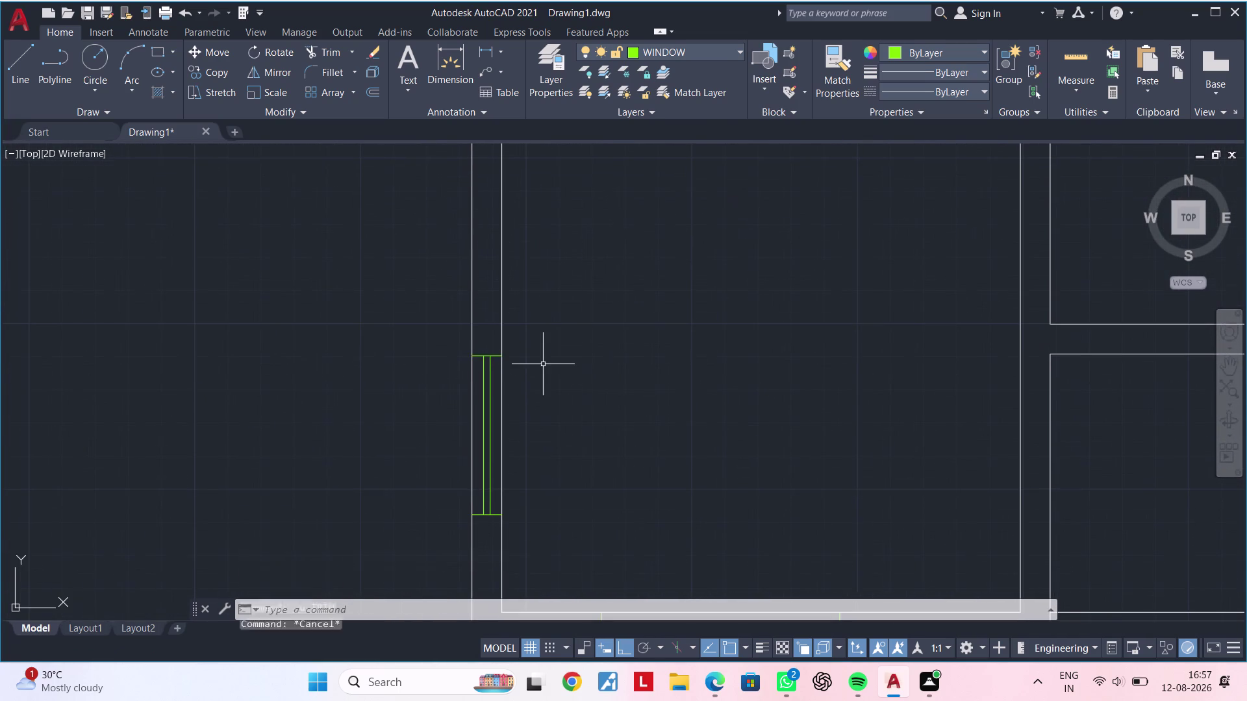
Trim the wall lines through the left window and the bottom-left window.
key(Escape)
key(t)
key(r)
key(space)
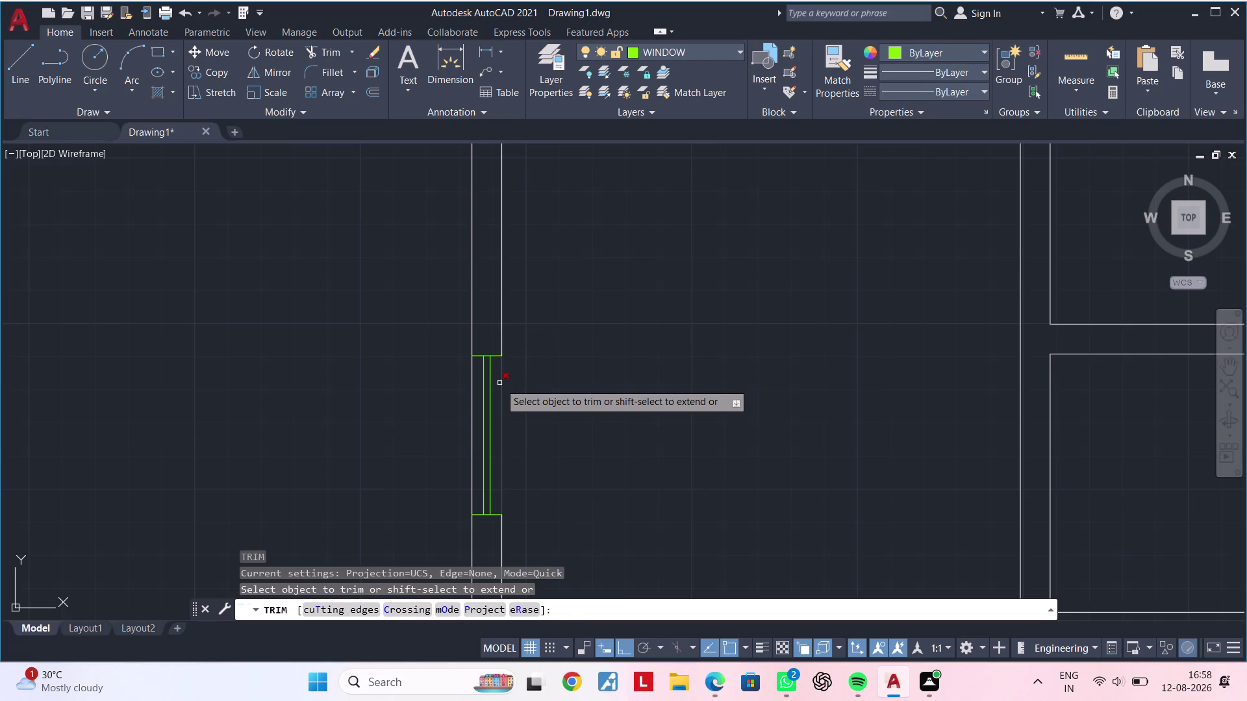
click(500, 383)
click(470, 385)
scroll(down, 3)
middle_drag(609, 401, 585, 405)
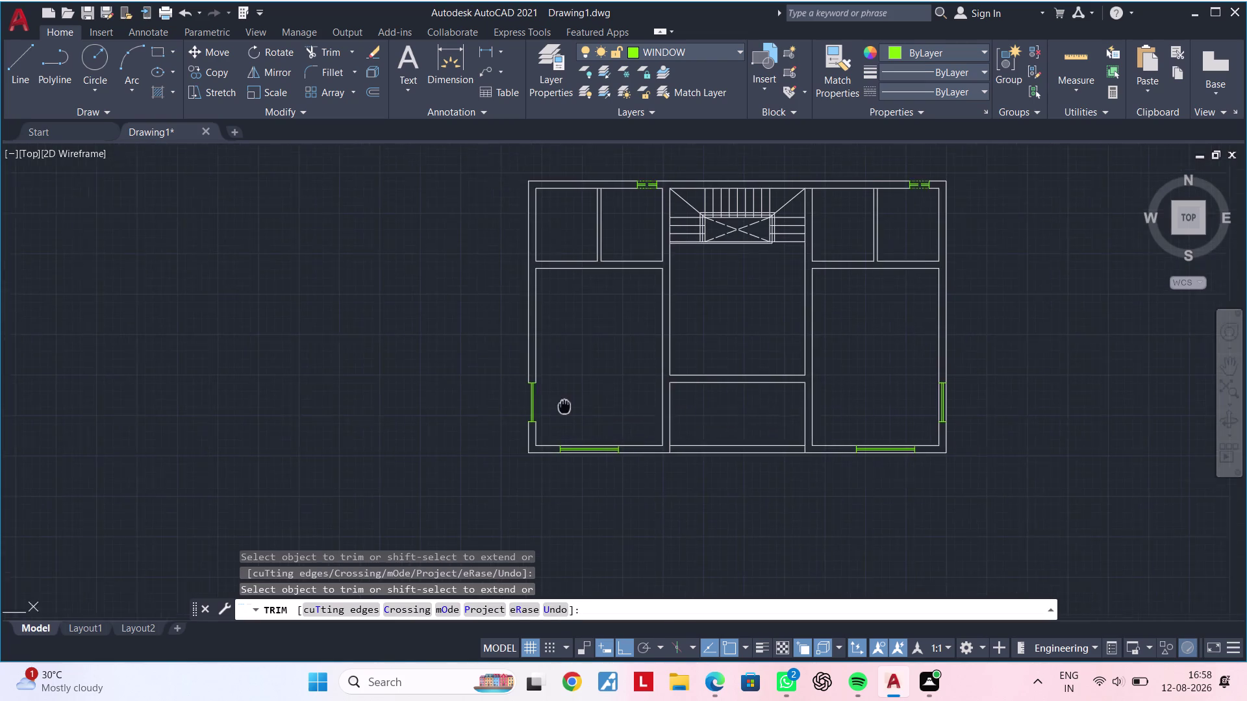
middle_drag(585, 405, 533, 406)
scroll(up, 3)
click(539, 485)
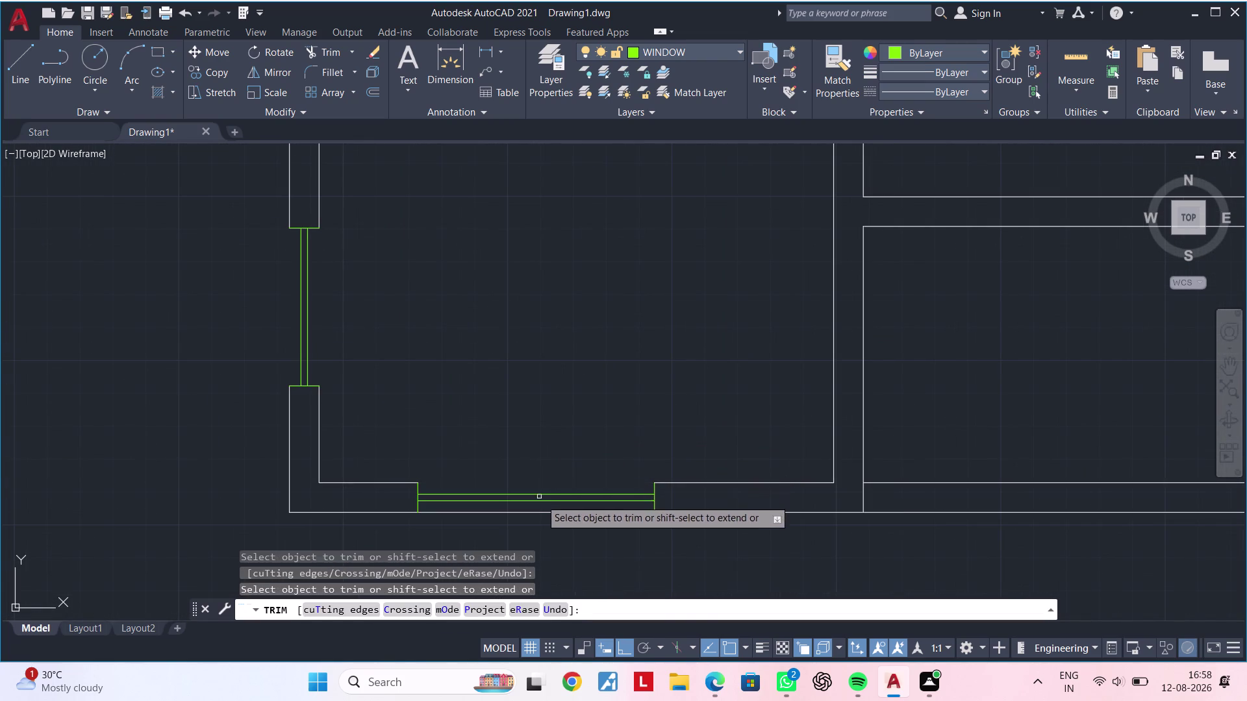
click(539, 513)
key(Escape)
Trim the wall lines through the bottom-right window and the right wall window.
scroll(down, 3)
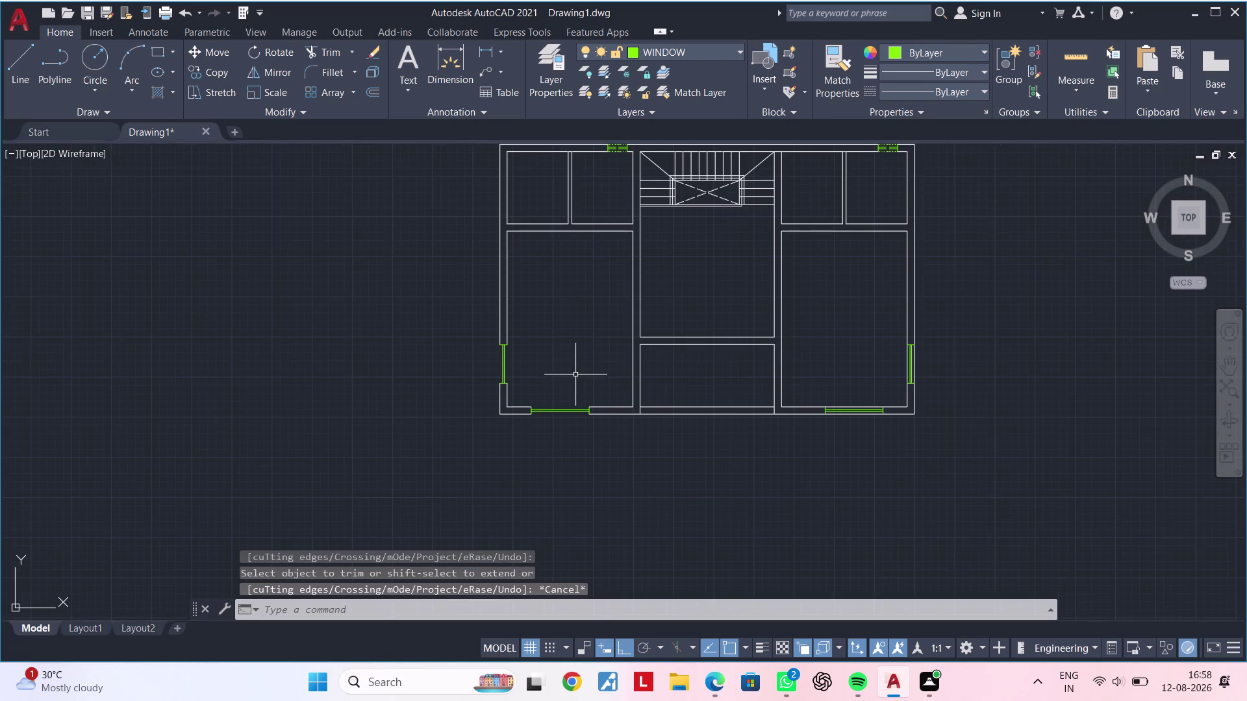
middle_drag(576, 375, 480, 373)
middle_drag(711, 449, 668, 501)
scroll(up, 3)
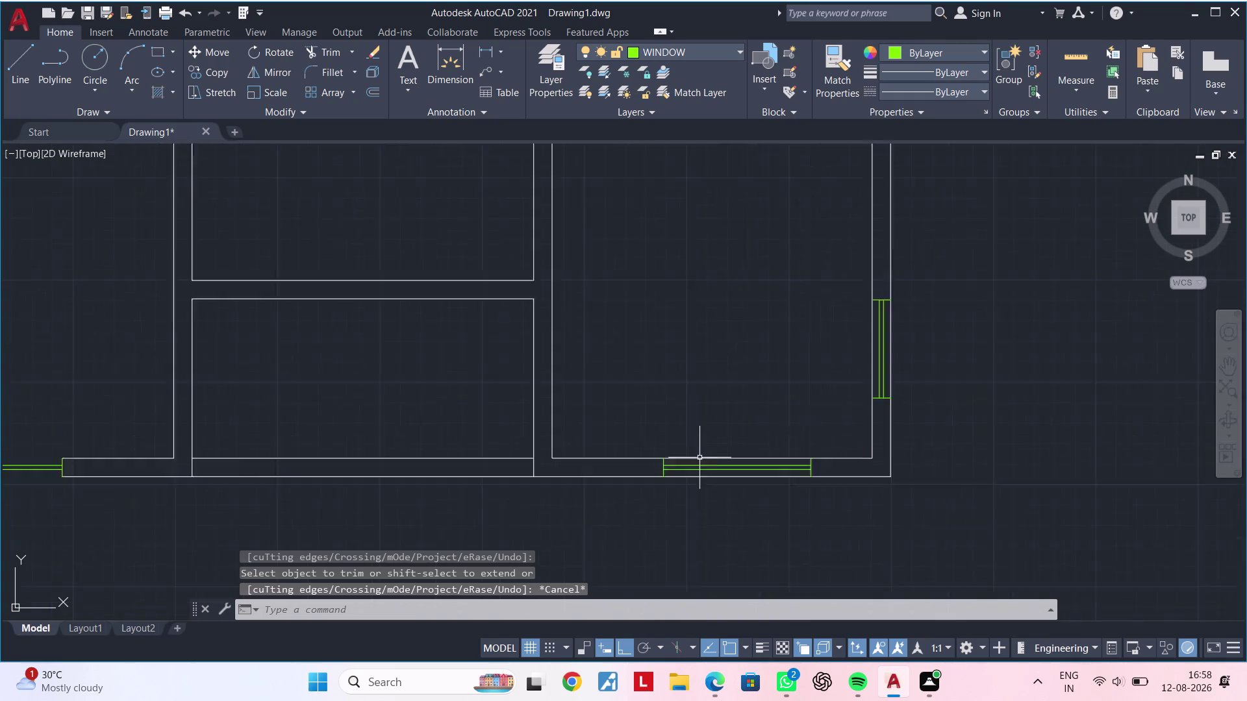
scroll(up, 3)
key(space)
click(712, 455)
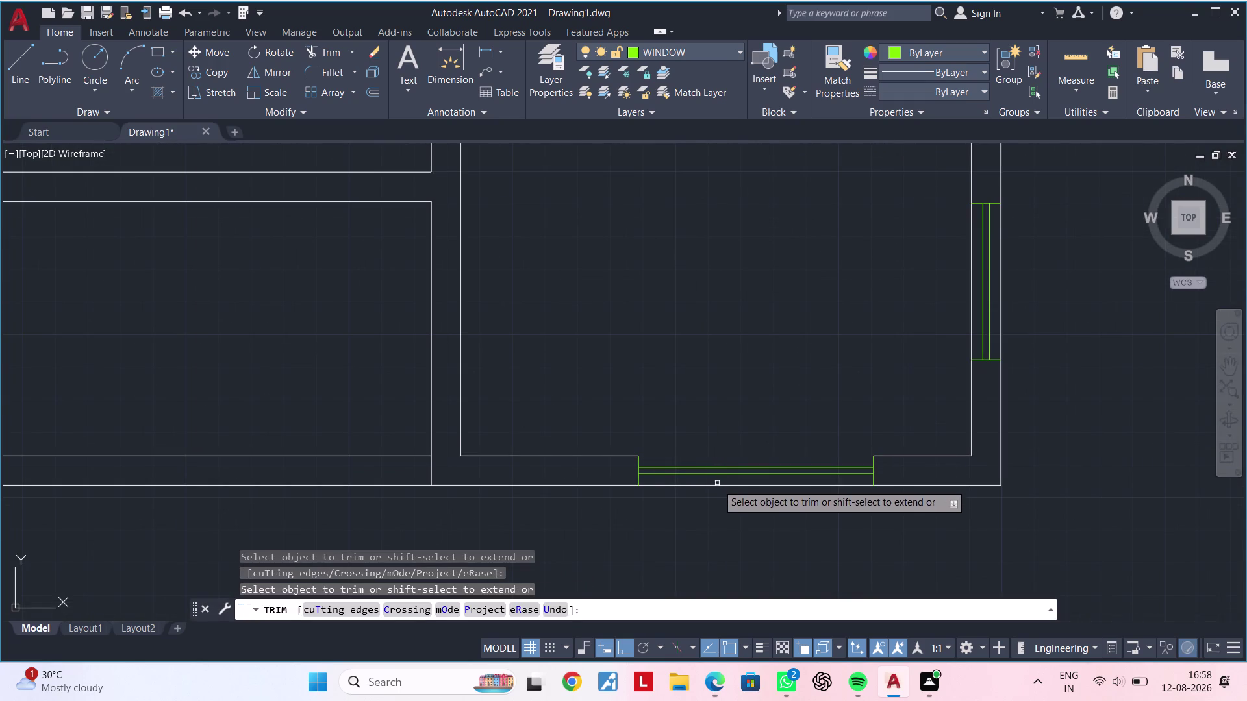
double_click(717, 489)
click(718, 484)
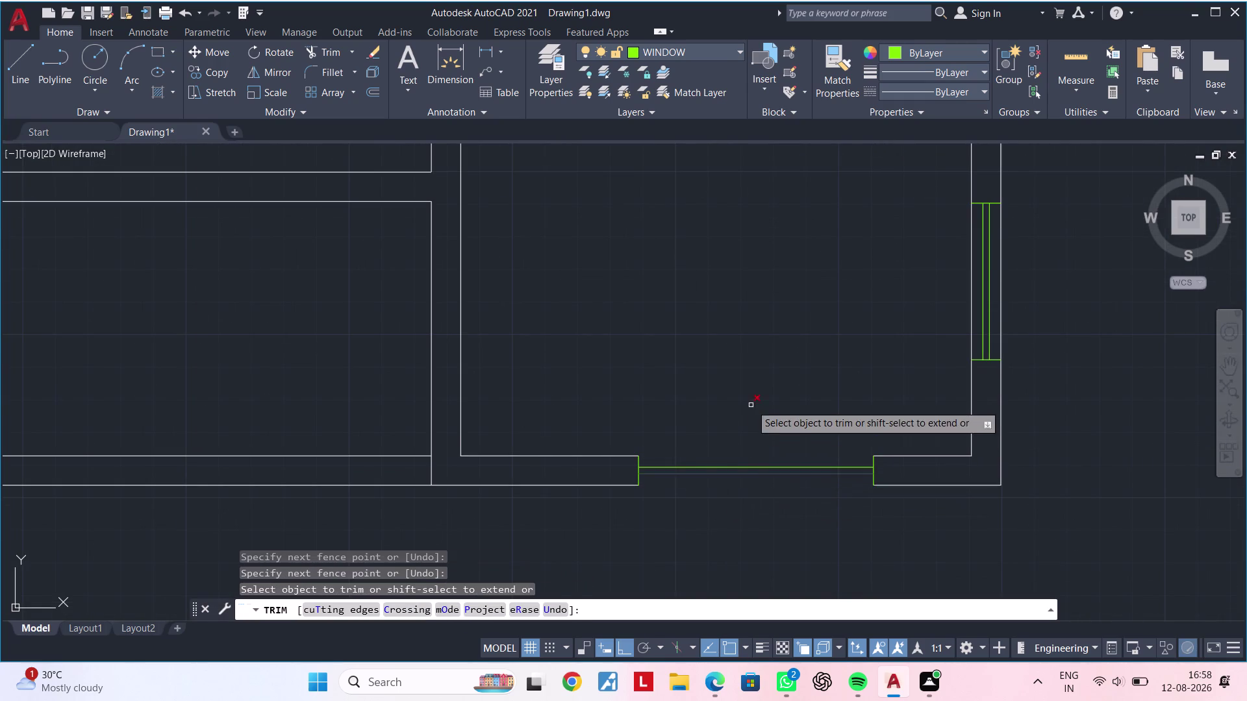
scroll(down, 3)
middle_drag(767, 379, 678, 408)
scroll(up, 3)
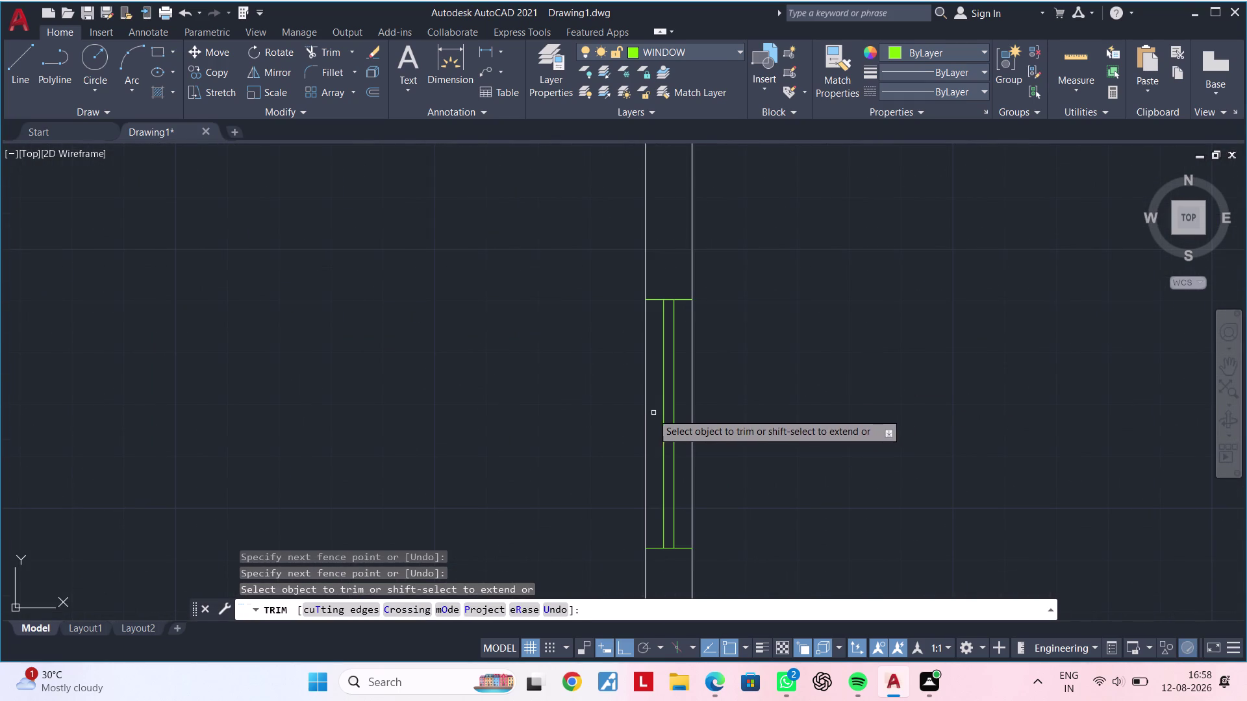
click(646, 411)
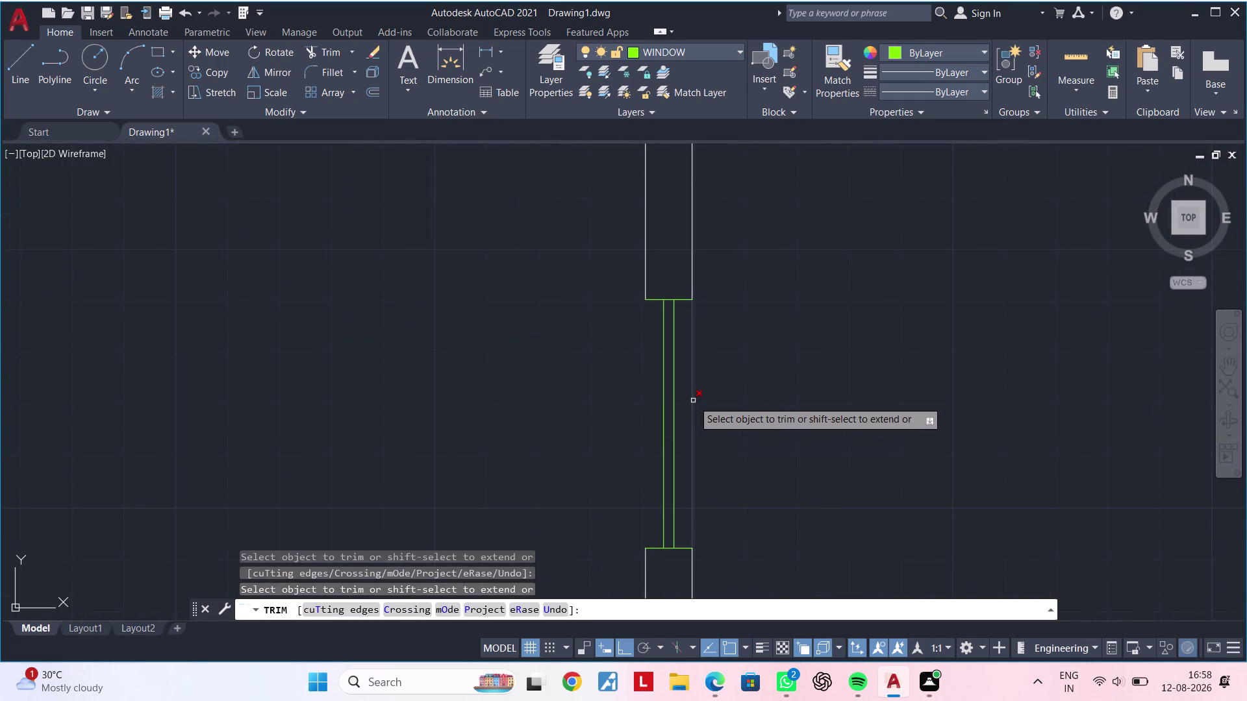
click(693, 401)
key(Escape)
Exit trimming, zoom out over the plan, and open the layer dropdown.
scroll(down, 3)
middle_drag(772, 396, 765, 406)
key(Escape)
key(Escape)
middle_drag(672, 398, 726, 382)
key(Escape)
key(Escape)
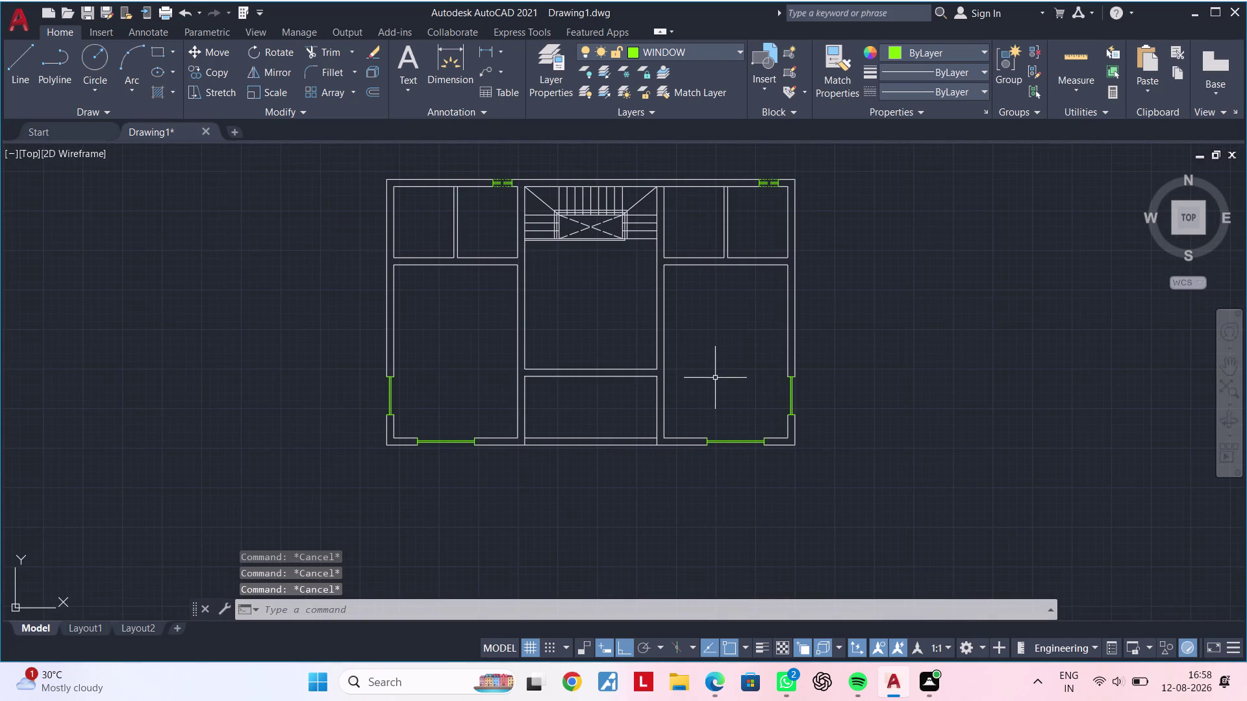
key(Escape)
key(Escape)
click(718, 57)
click(690, 73)
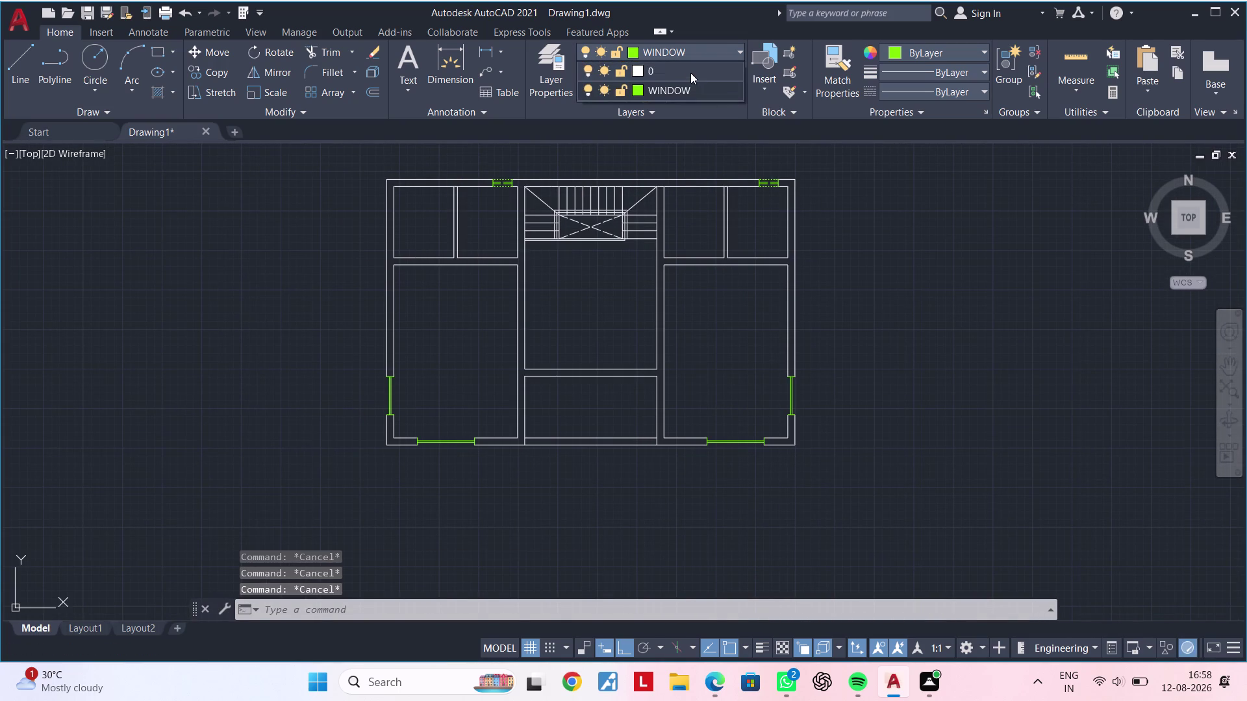
middle_drag(480, 377, 583, 369)
key(l)
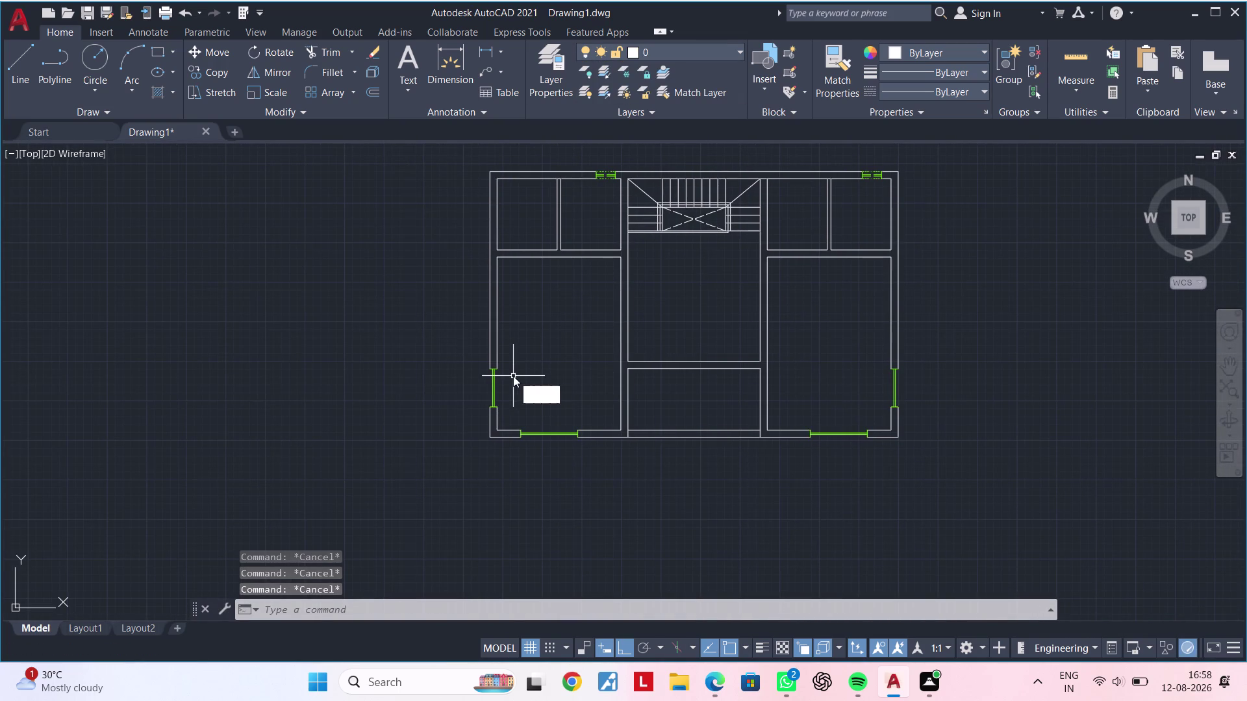
key(space)
scroll(up, 3)
scroll(up, 3)
middle_drag(522, 377, 579, 366)
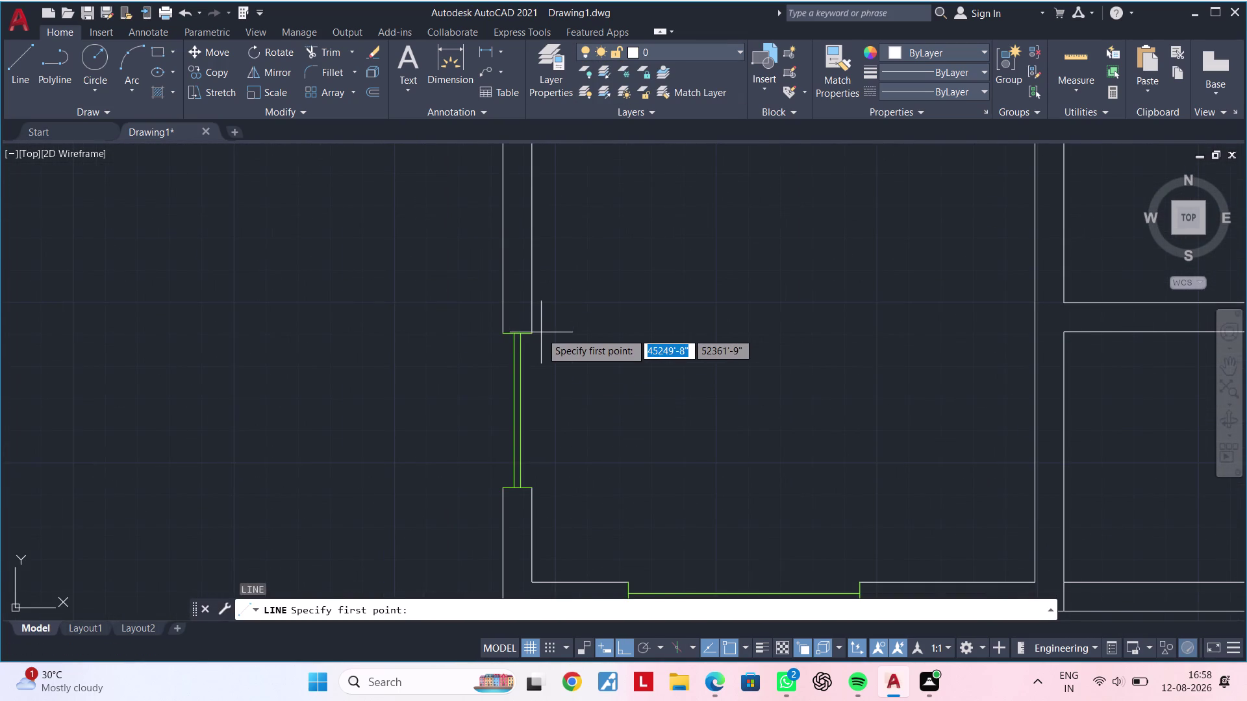
click(535, 333)
click(528, 492)
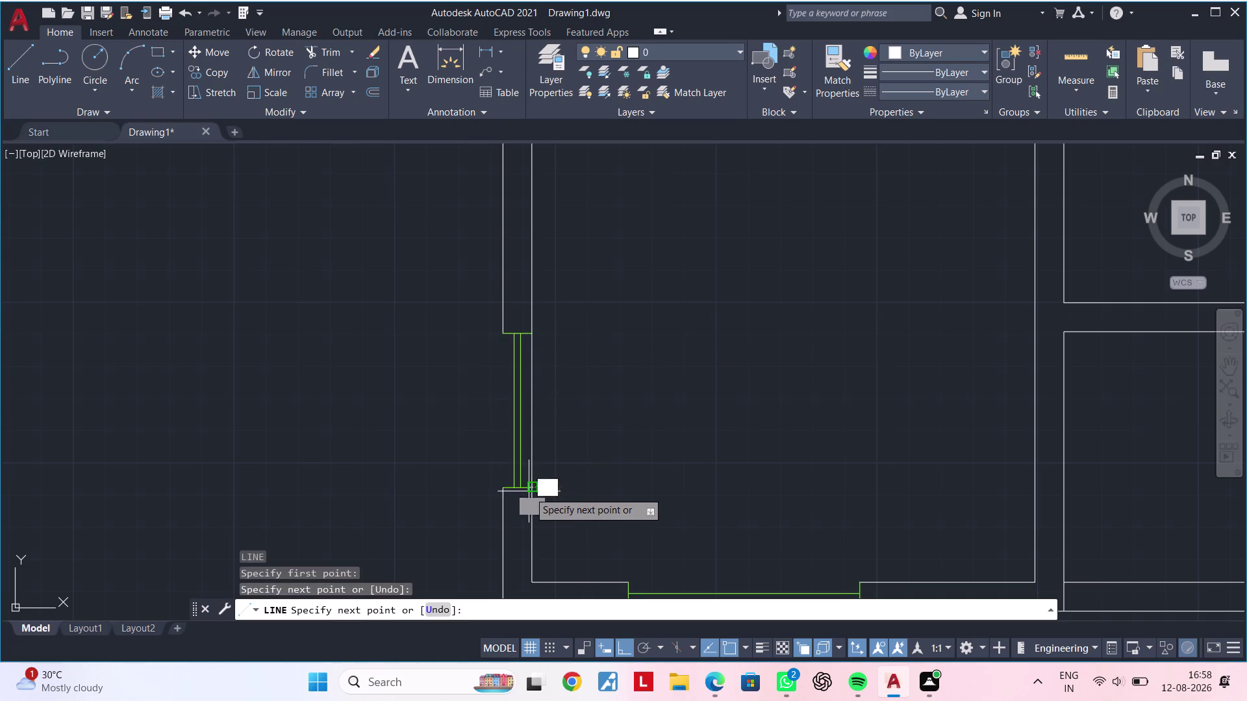
key(Escape)
key(space)
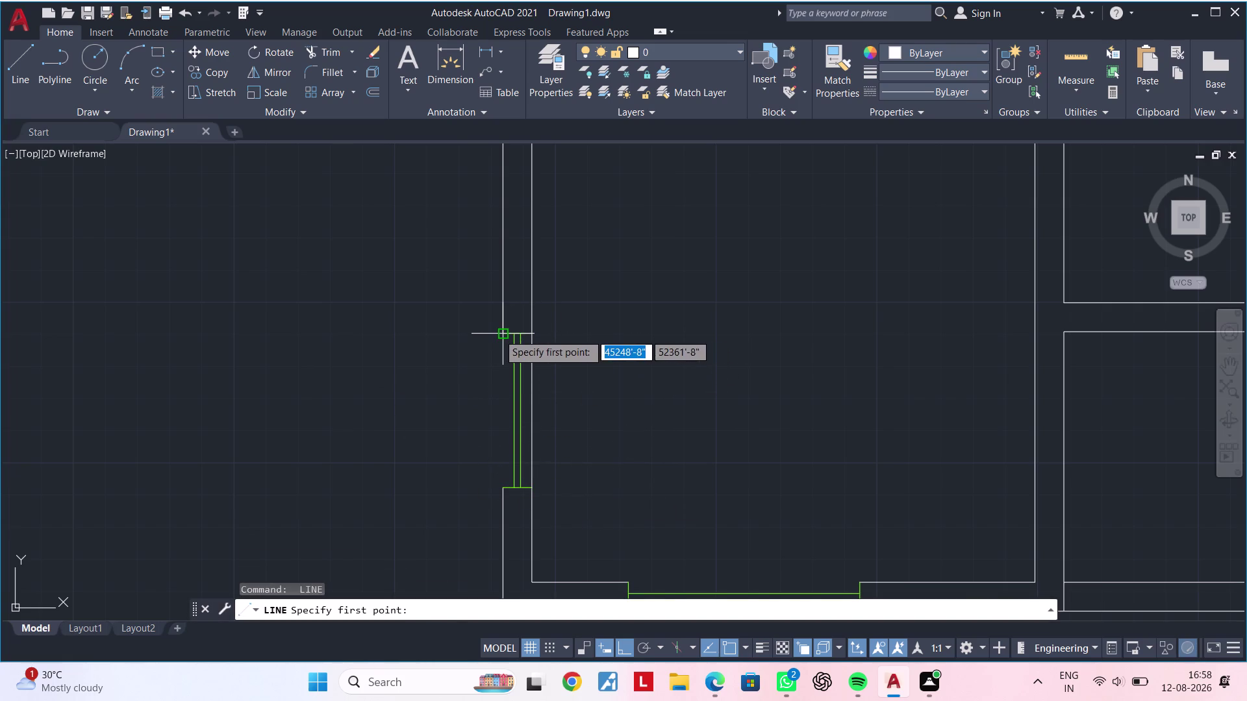
click(498, 334)
click(505, 484)
key(Escape)
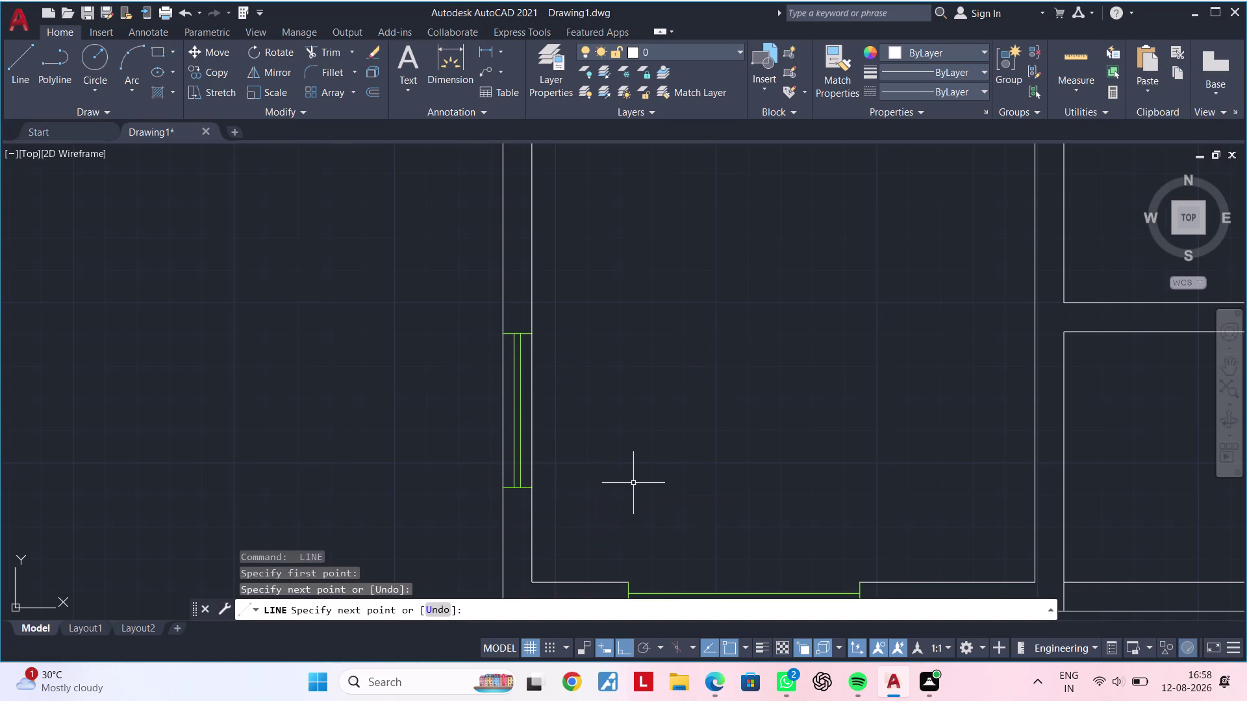
middle_drag(672, 504, 621, 336)
scroll(down, 3)
scroll(up, 3)
middle_drag(601, 424, 448, 422)
scroll(up, 3)
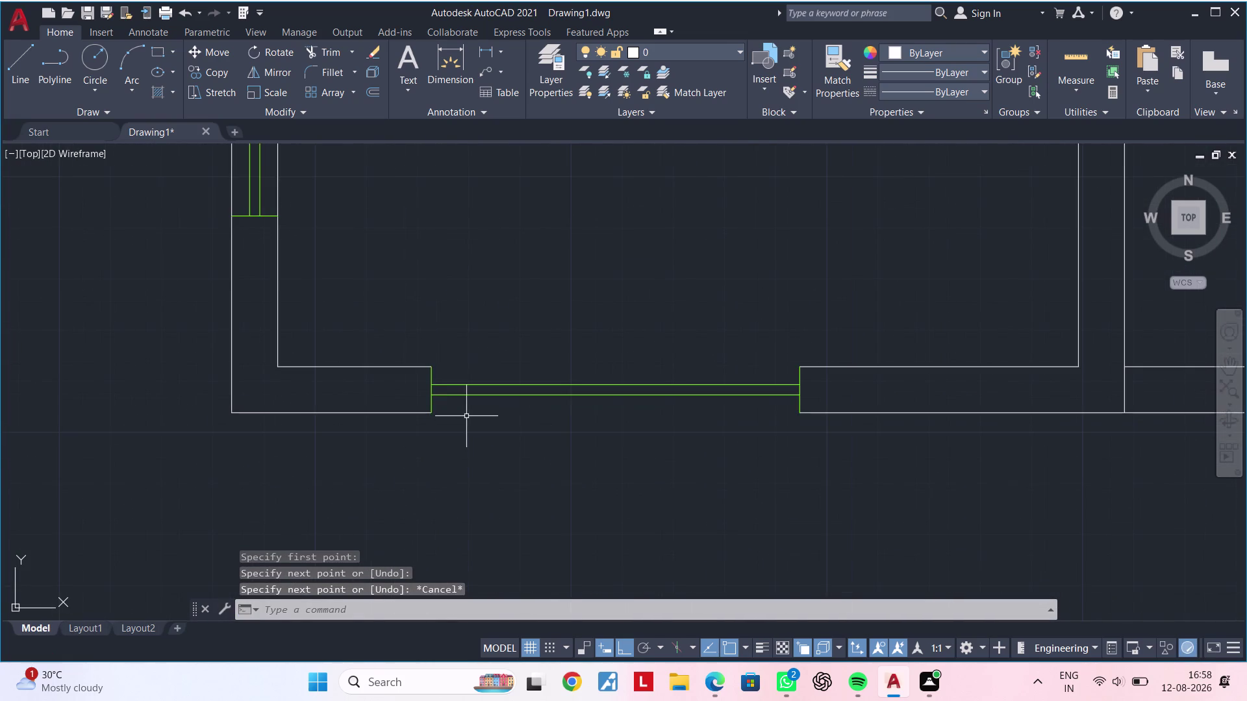
key(space)
scroll(up, 3)
click(414, 408)
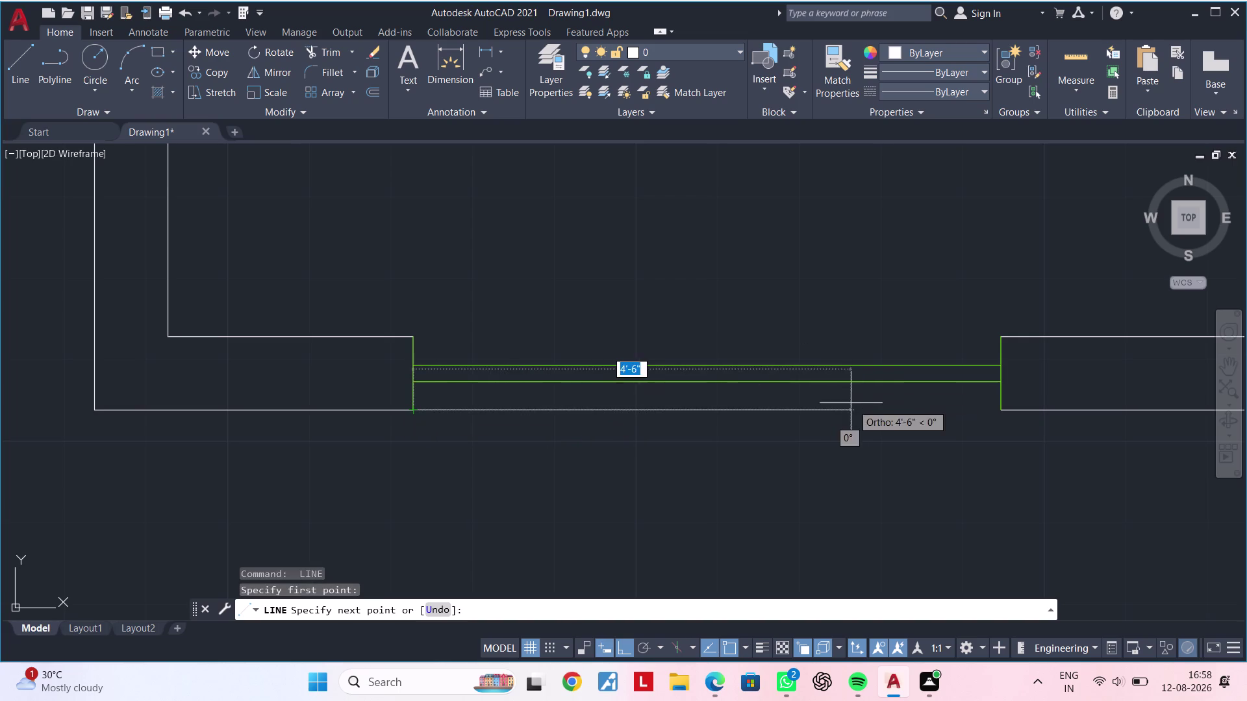
click(1001, 408)
key(Escape)
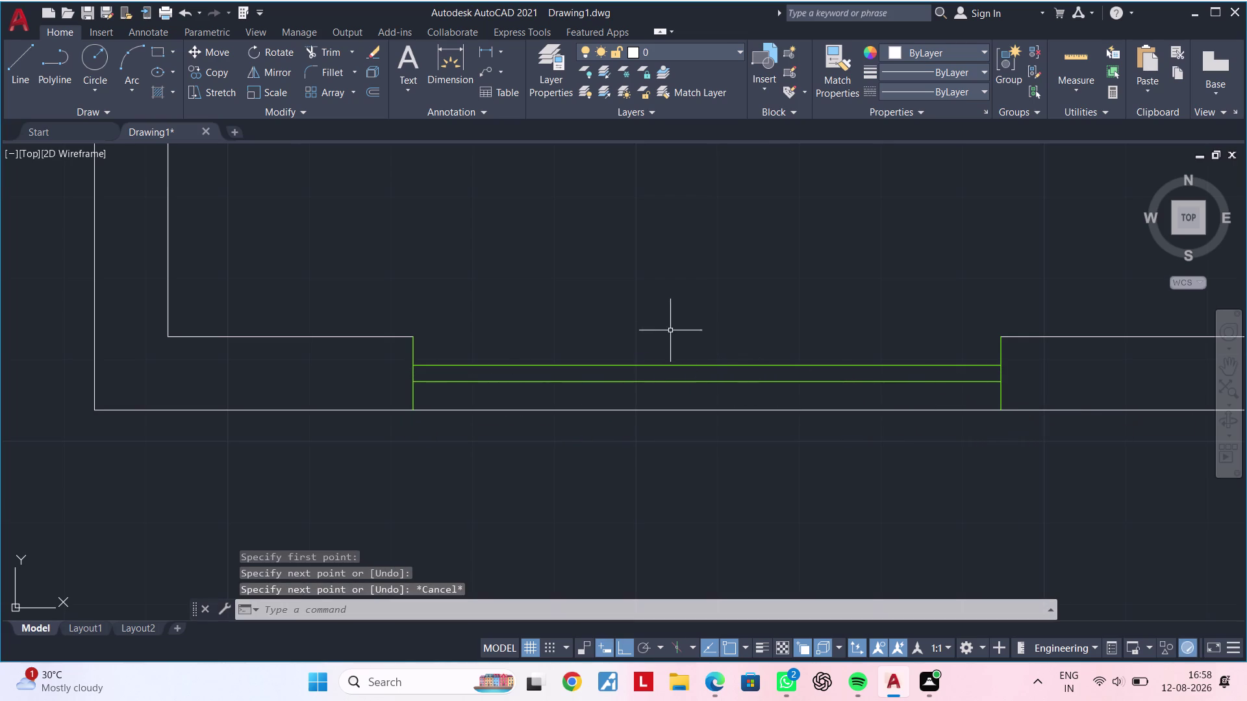
key(space)
click(413, 337)
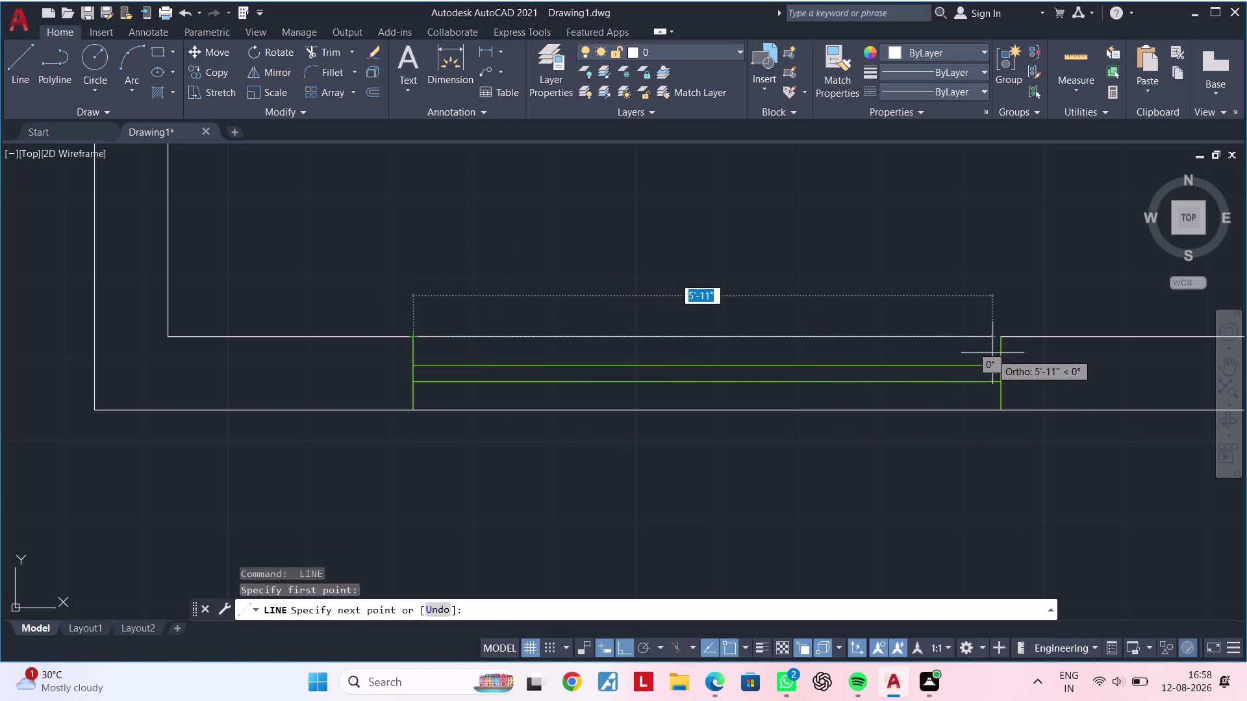
click(1003, 340)
key(Escape)
scroll(down, 3)
middle_drag(1038, 375, 1015, 382)
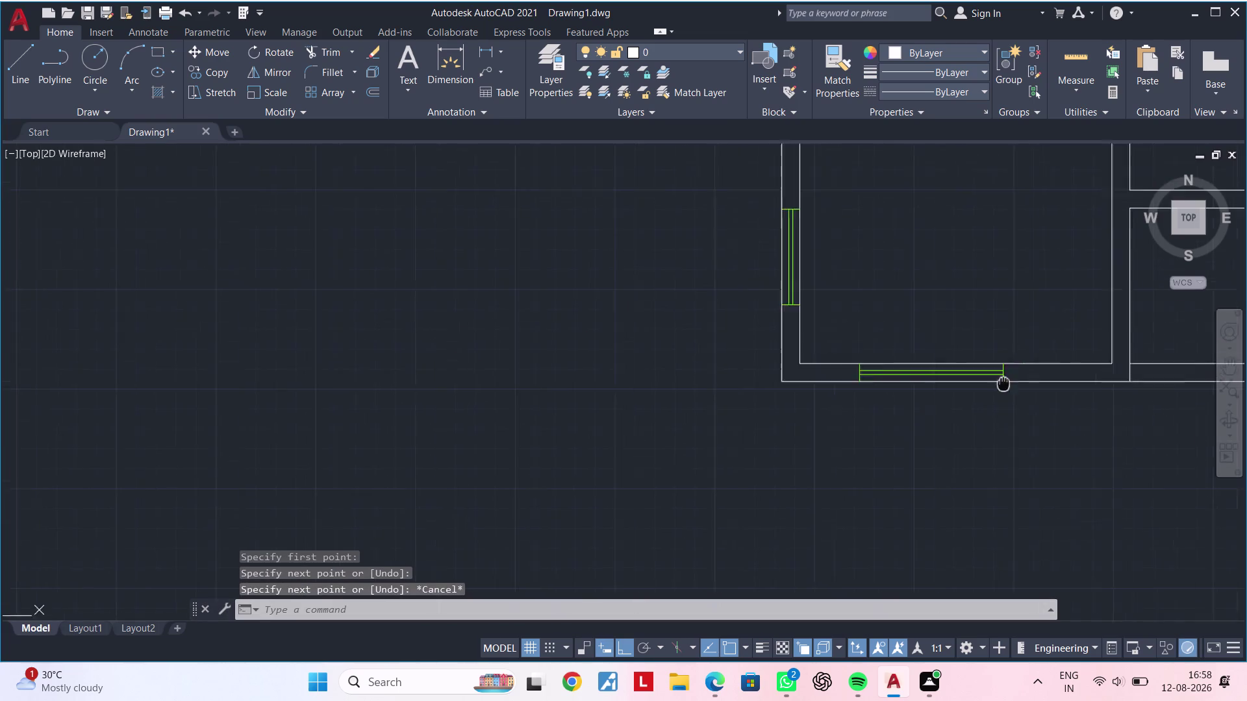
middle_drag(1014, 383, 404, 357)
middle_drag(849, 368, 394, 369)
middle_drag(634, 377, 709, 383)
scroll(up, 3)
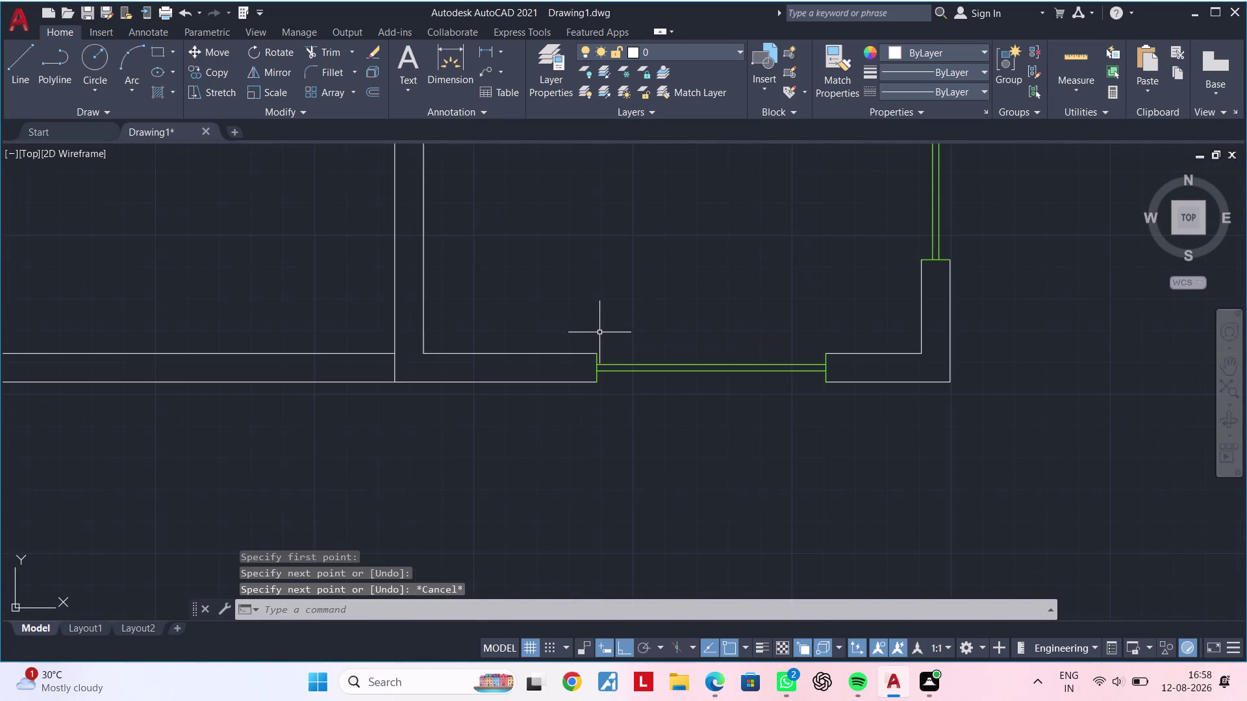
key(space)
click(598, 355)
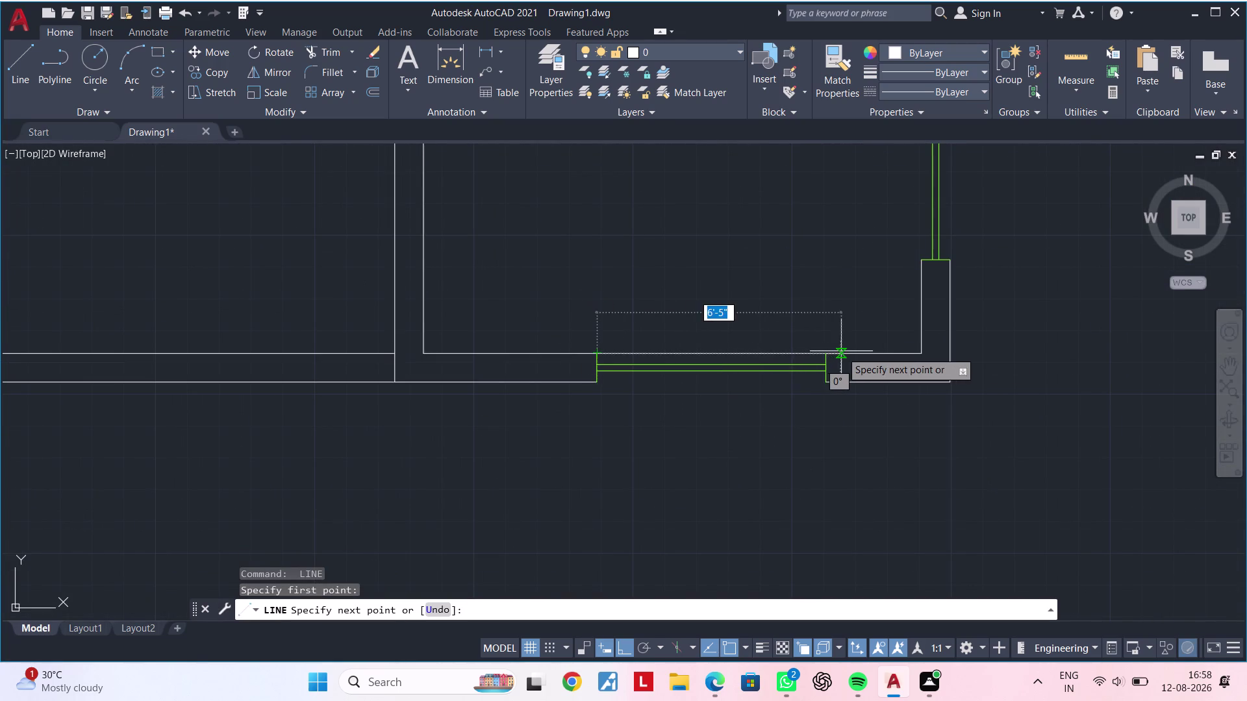
click(830, 352)
key(space)
key(space)
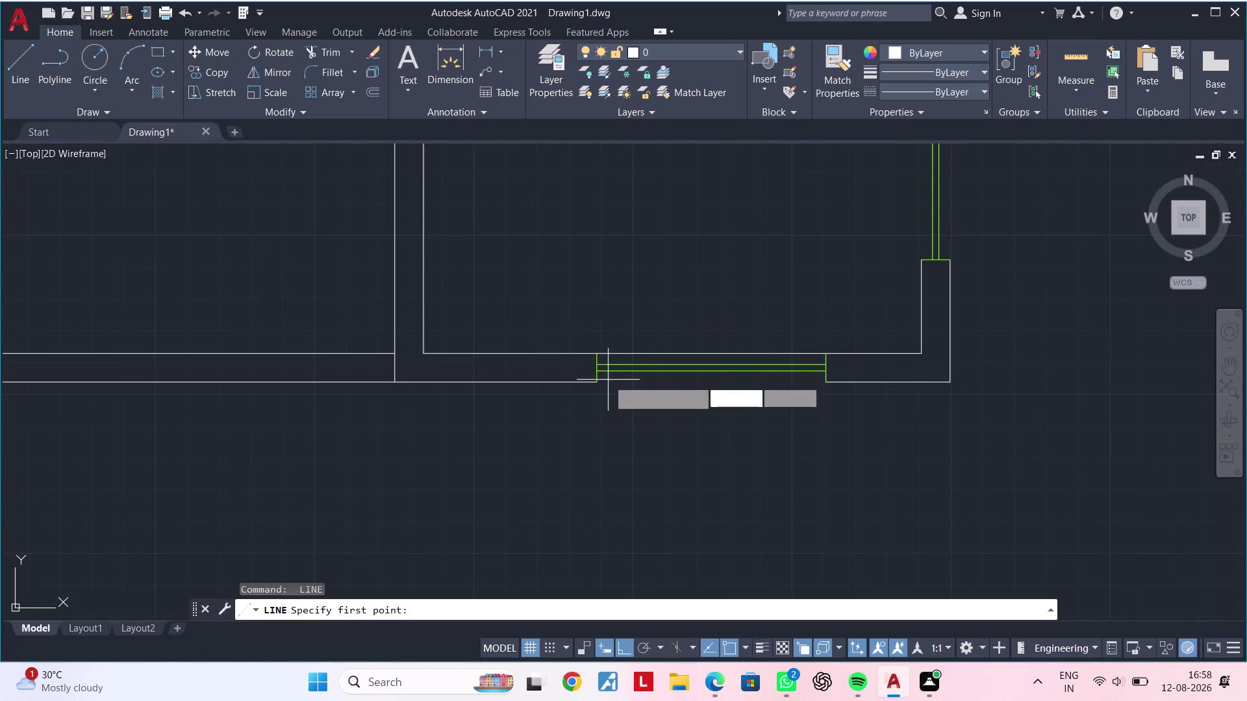
click(596, 381)
click(820, 383)
key(Escape)
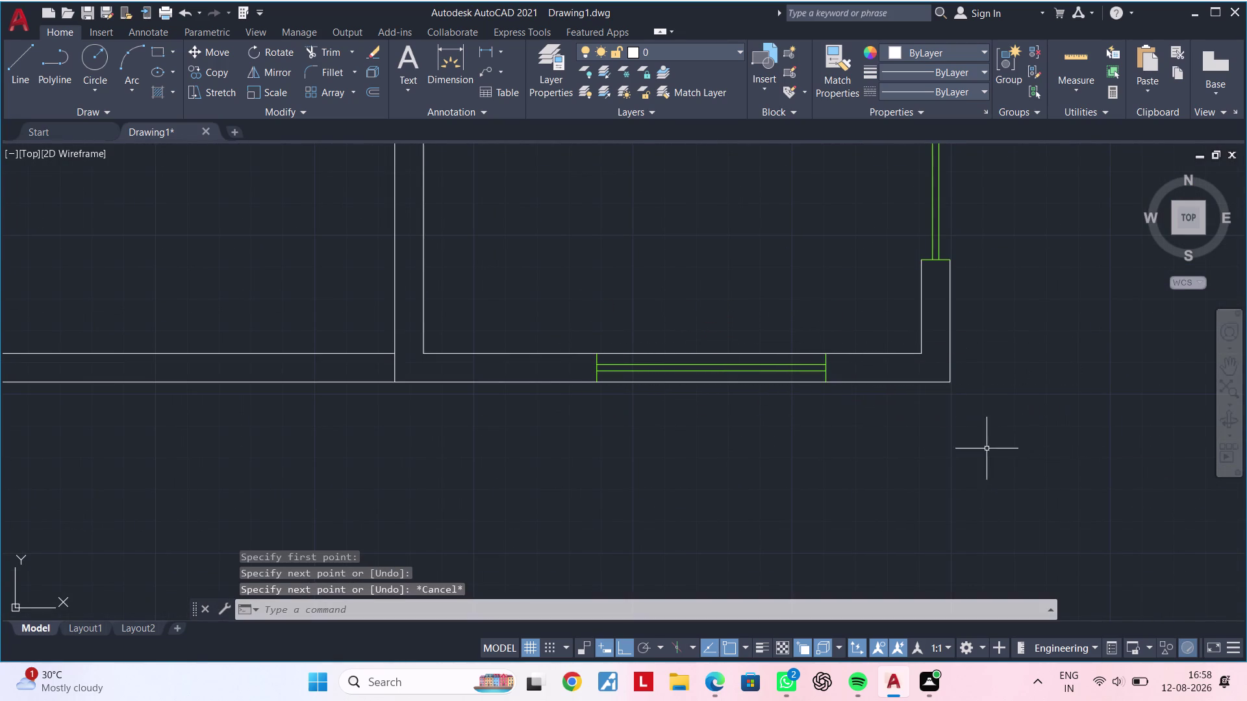
scroll(up, 3)
scroll(down, 3)
middle_drag(848, 335, 780, 418)
key(space)
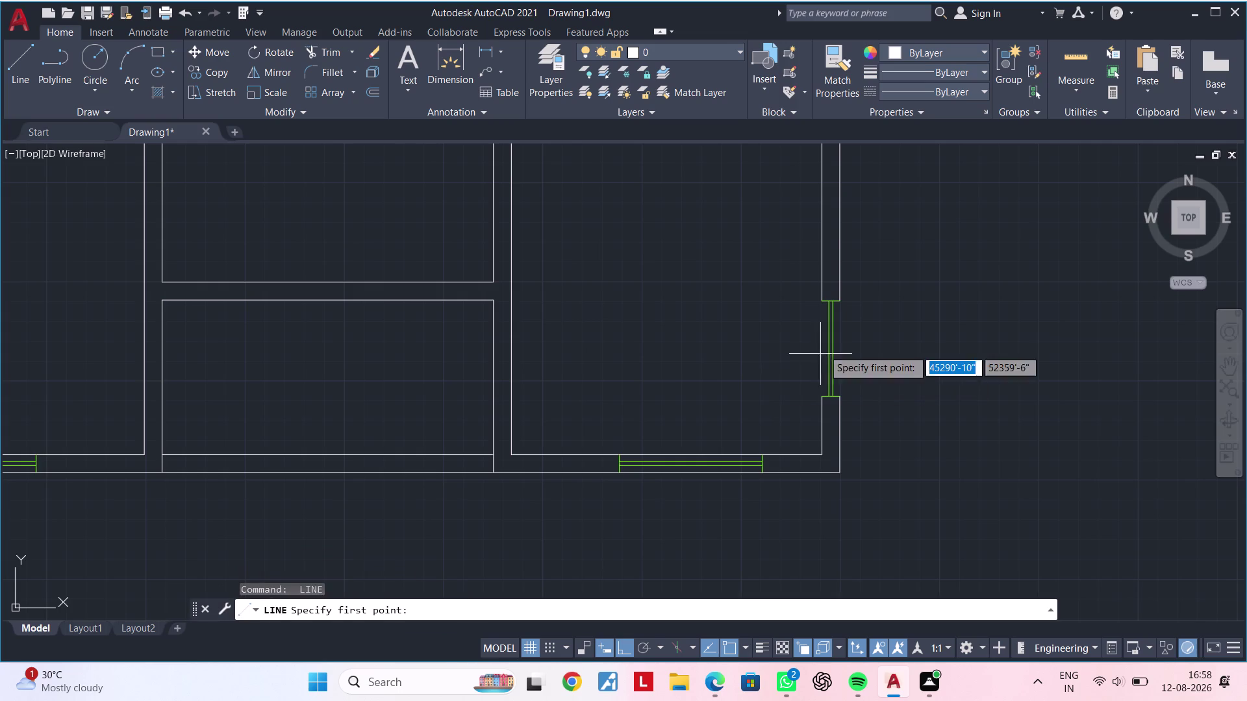
scroll(up, 3)
click(814, 289)
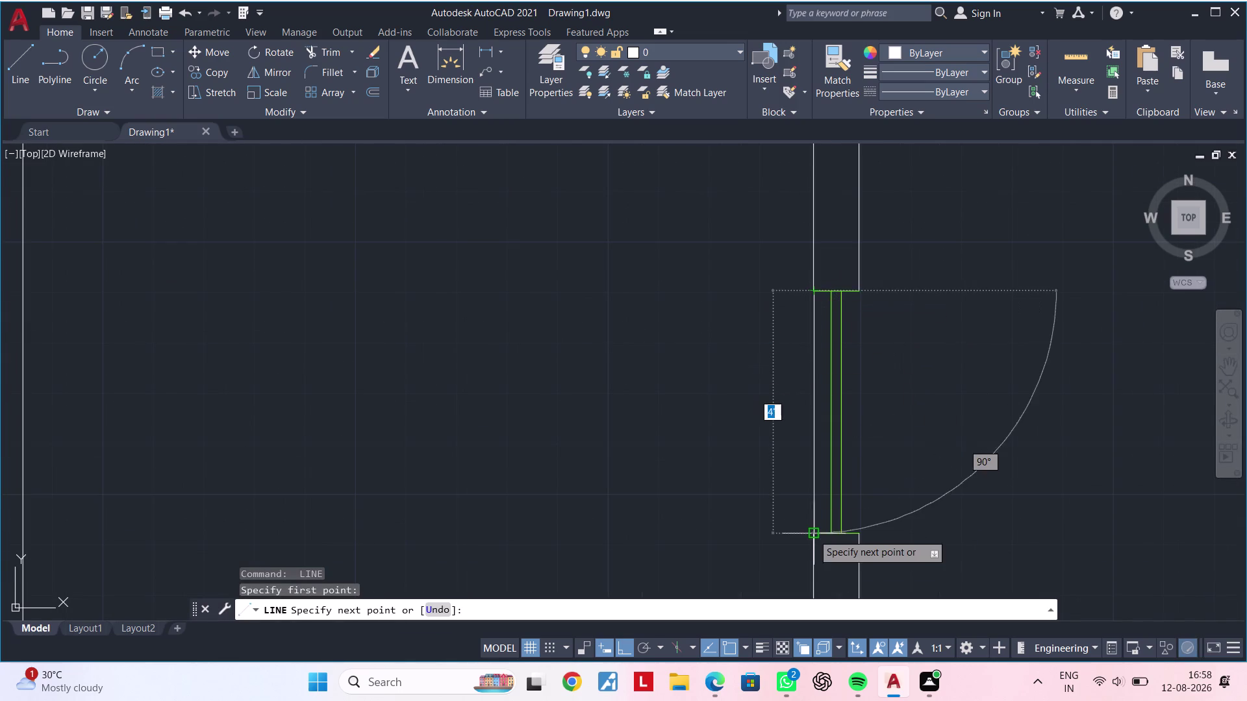
click(813, 536)
key(Escape)
key(space)
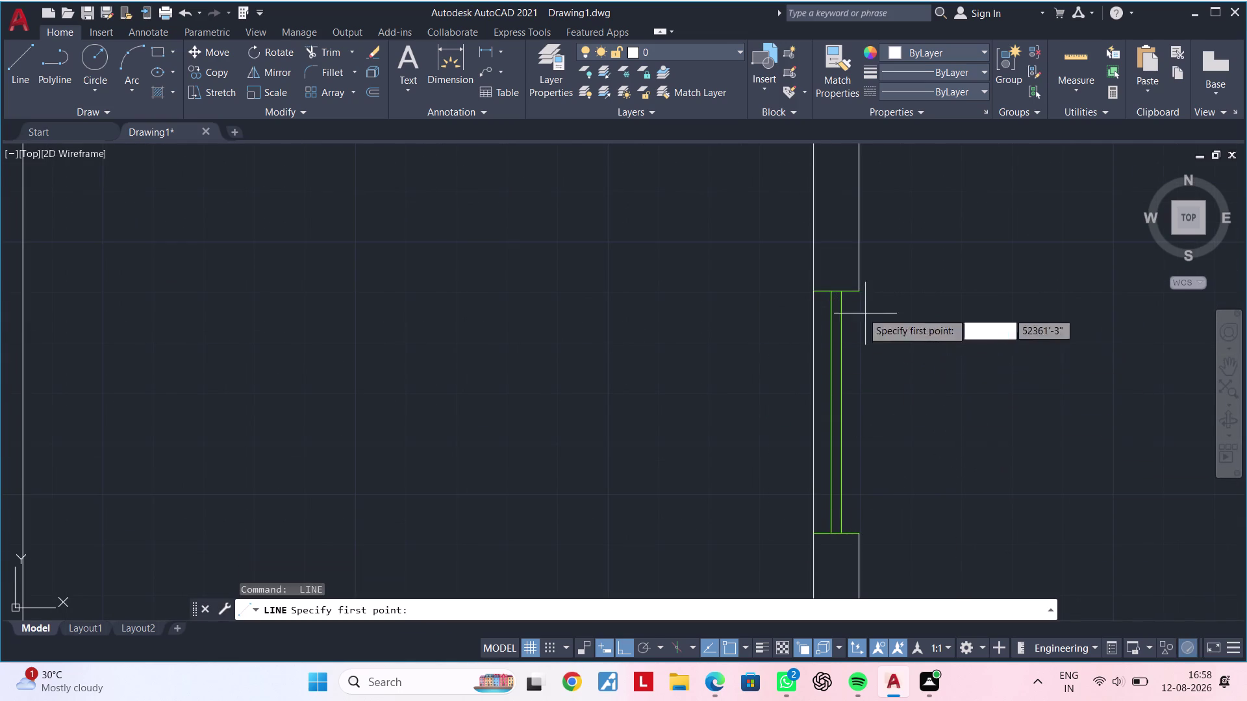
click(861, 291)
click(860, 530)
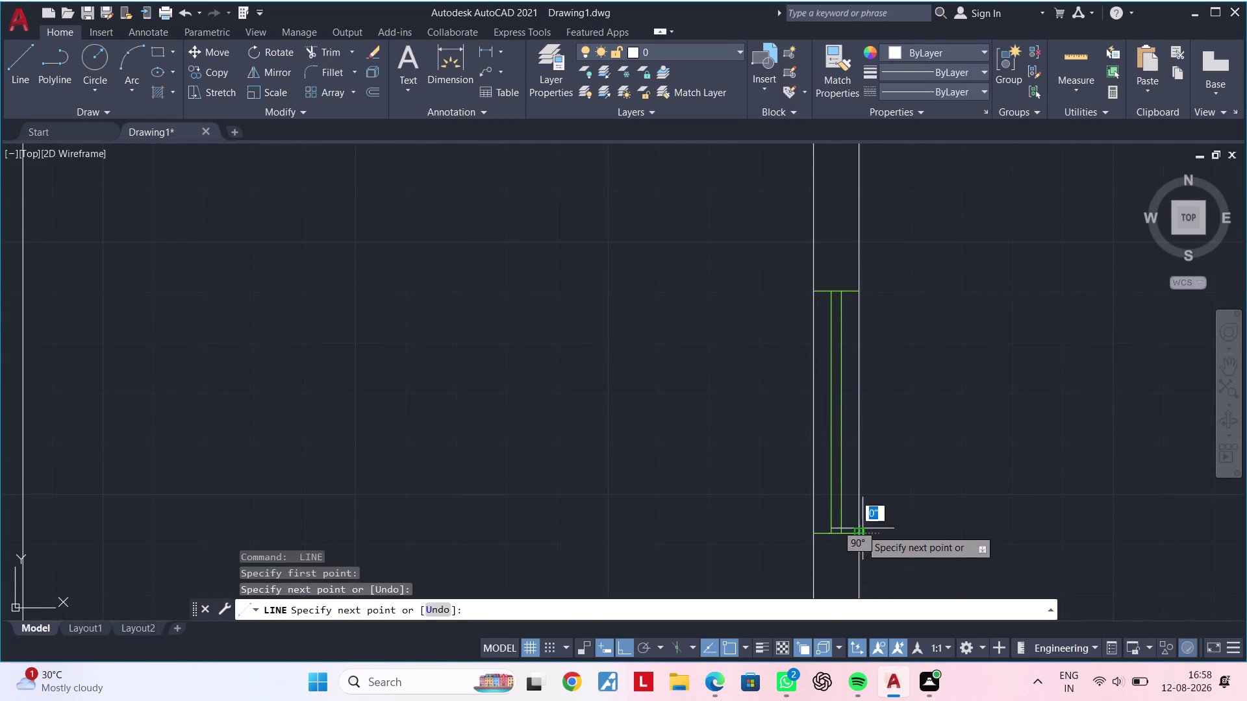
key(Escape)
key(Escape)
scroll(down, 3)
scroll(down, 3)
scroll(down, 3)
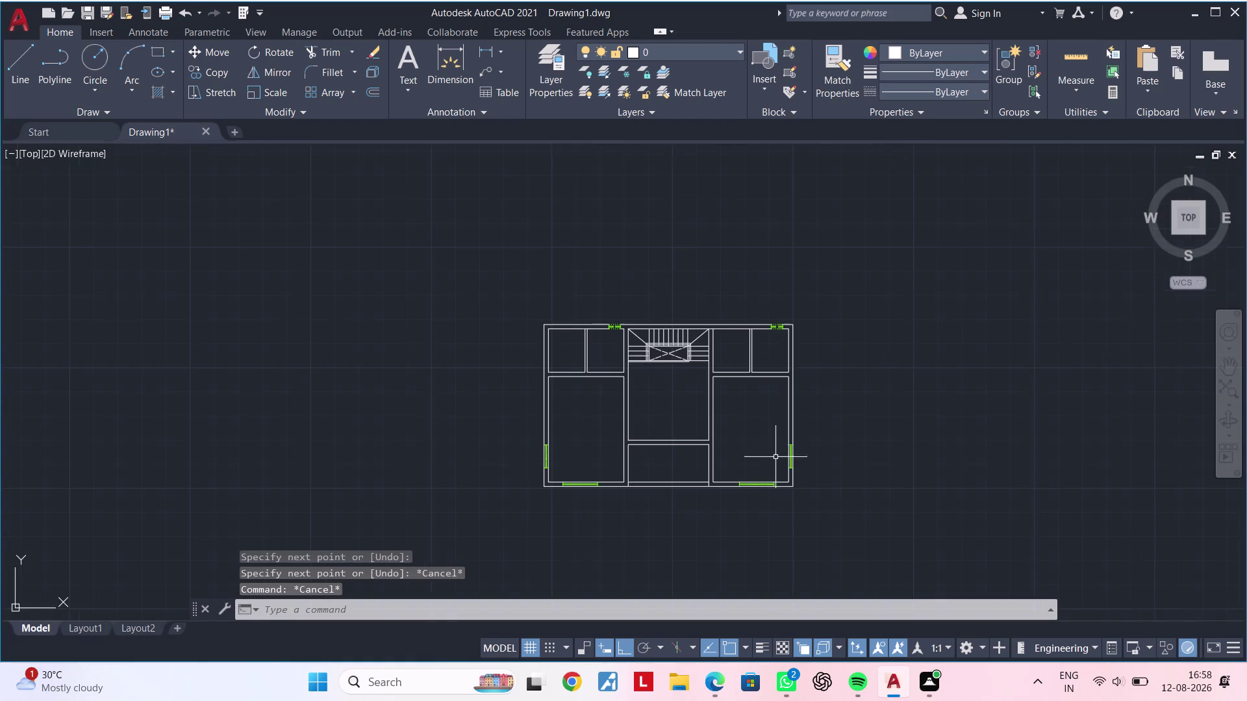
Give both stair landing diagonals the finer JIS_02_1.0 dashed linetype.
middle_drag(838, 469, 827, 472)
scroll(up, 3)
middle_drag(670, 384, 773, 397)
key(Escape)
scroll(up, 3)
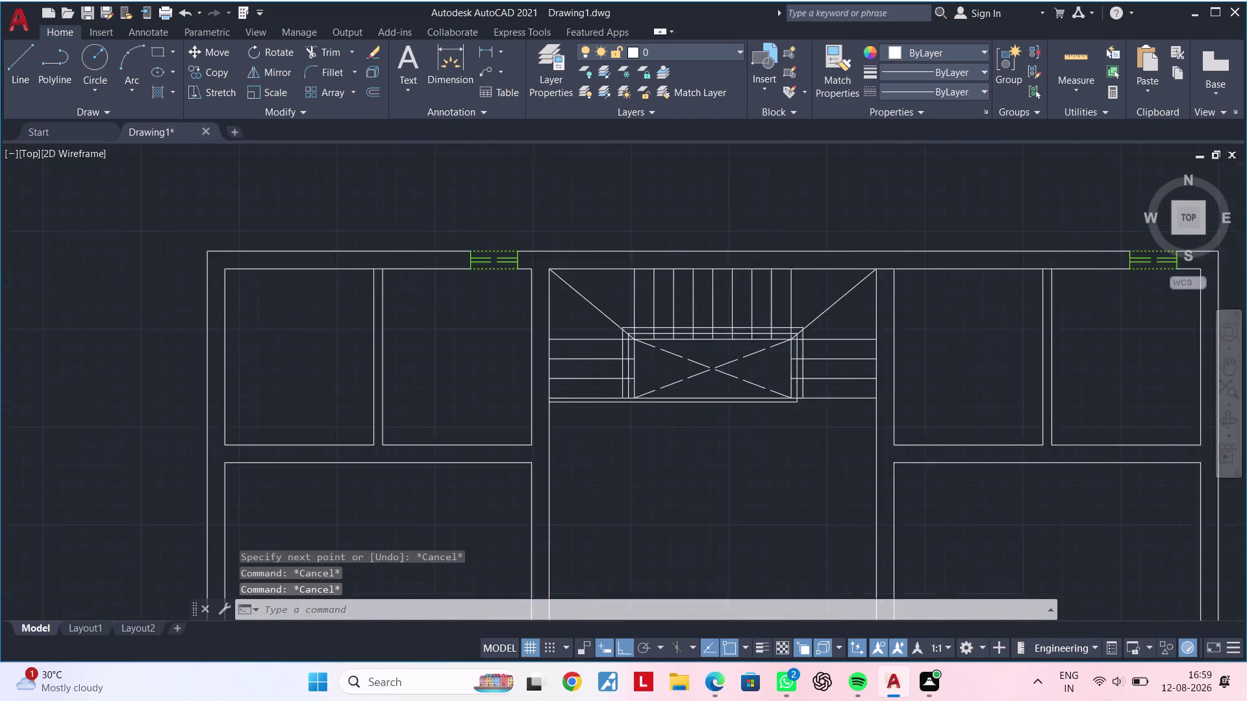
middle_drag(704, 390, 741, 391)
key(Escape)
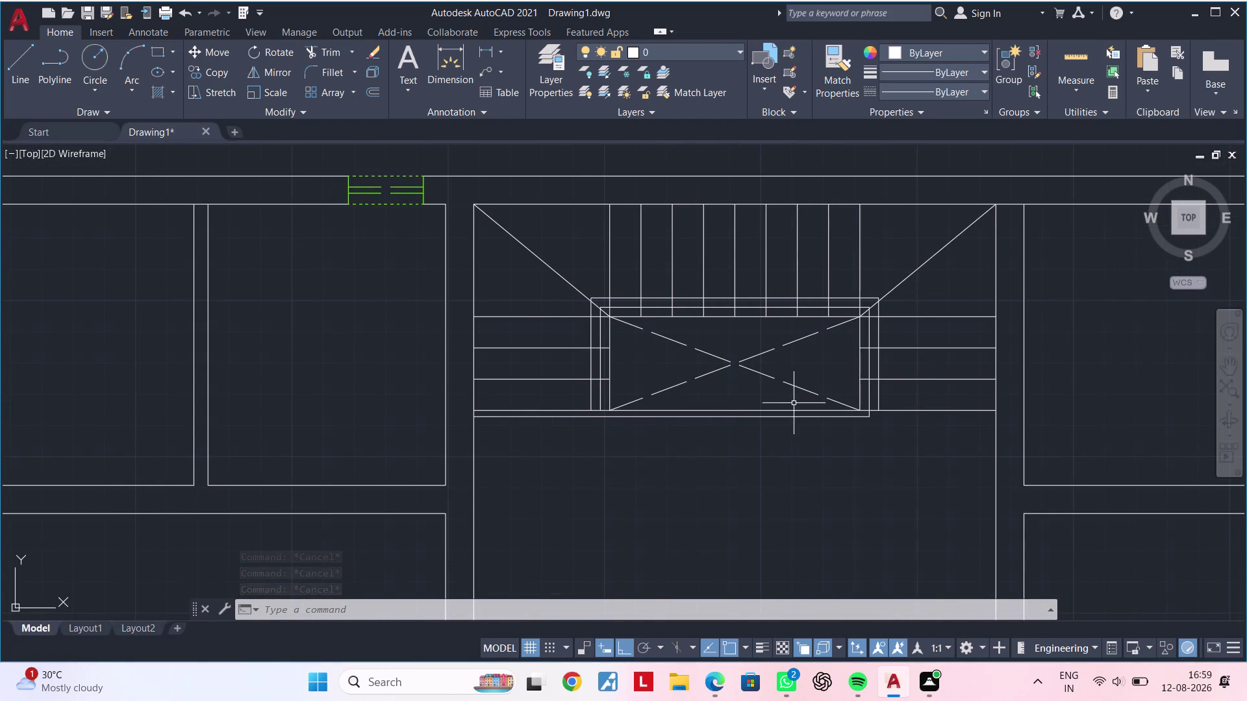
scroll(up, 3)
click(688, 356)
click(688, 341)
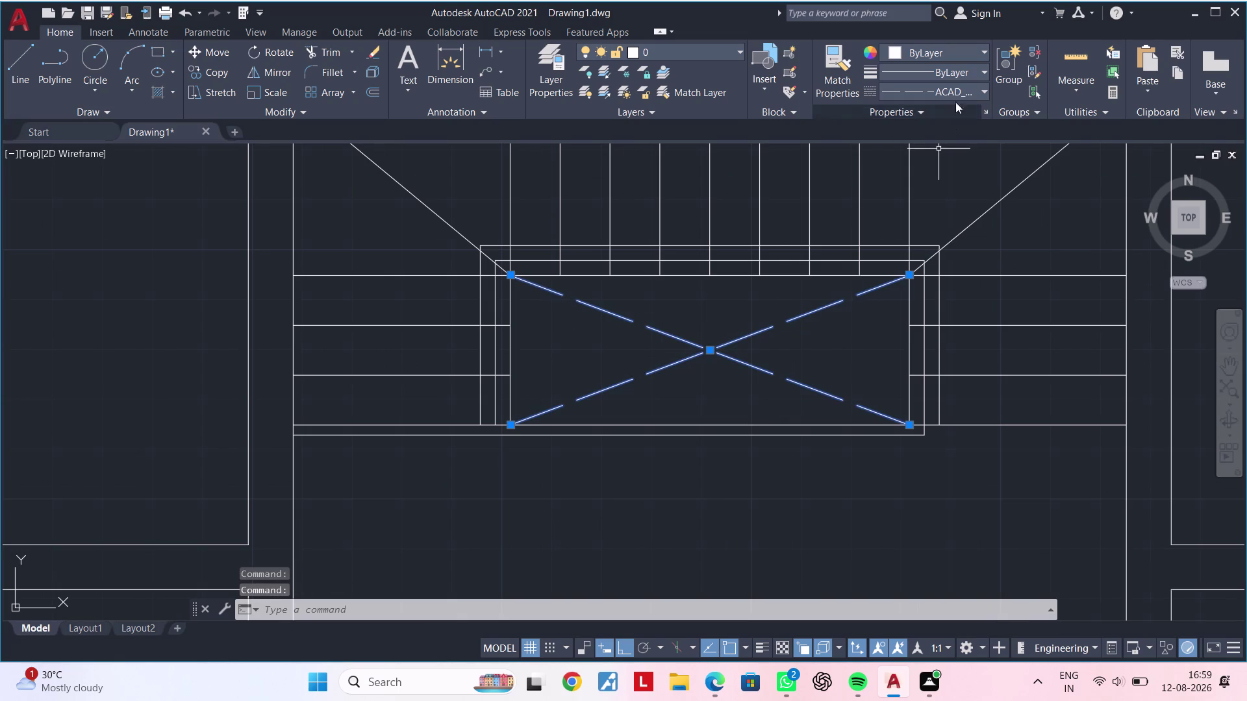
click(960, 84)
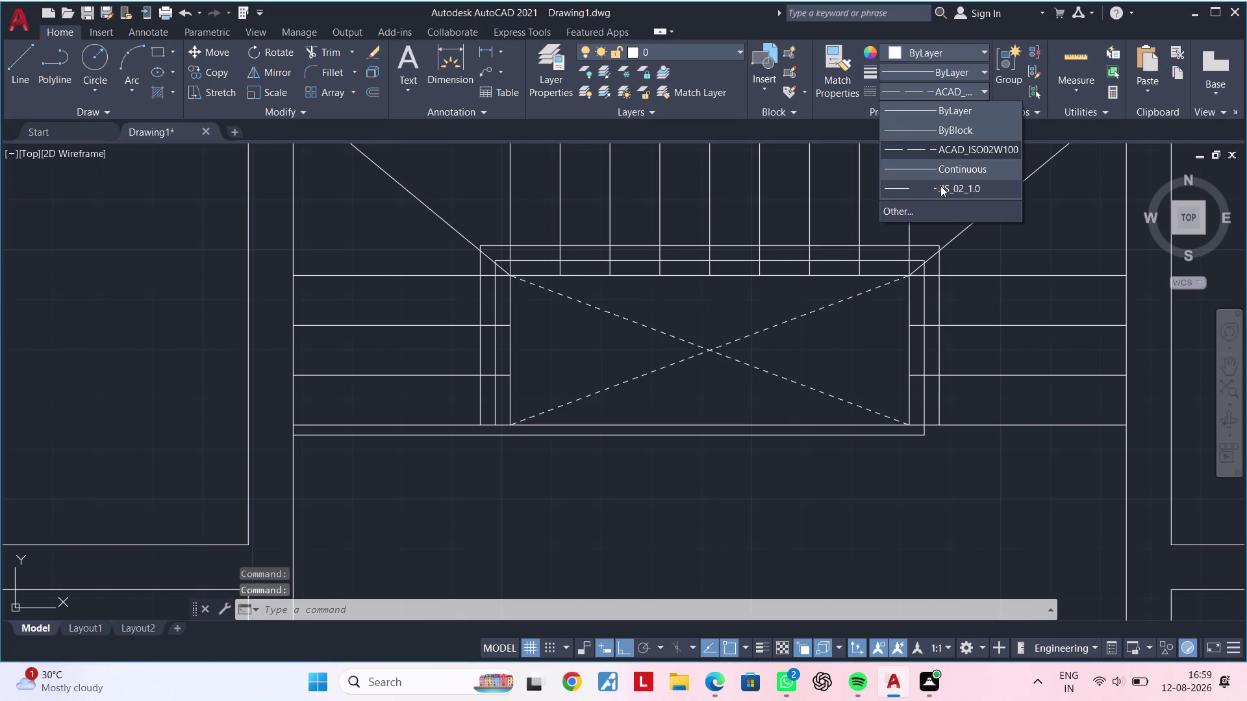
click(940, 186)
key(Escape)
Pan back to the stair landing and select the staircase's bottom edge line.
scroll(down, 3)
middle_drag(792, 435, 679, 378)
key(Escape)
key(Escape)
key(Escape)
middle_drag(674, 411, 689, 412)
key(Escape)
key(Escape)
key(Escape)
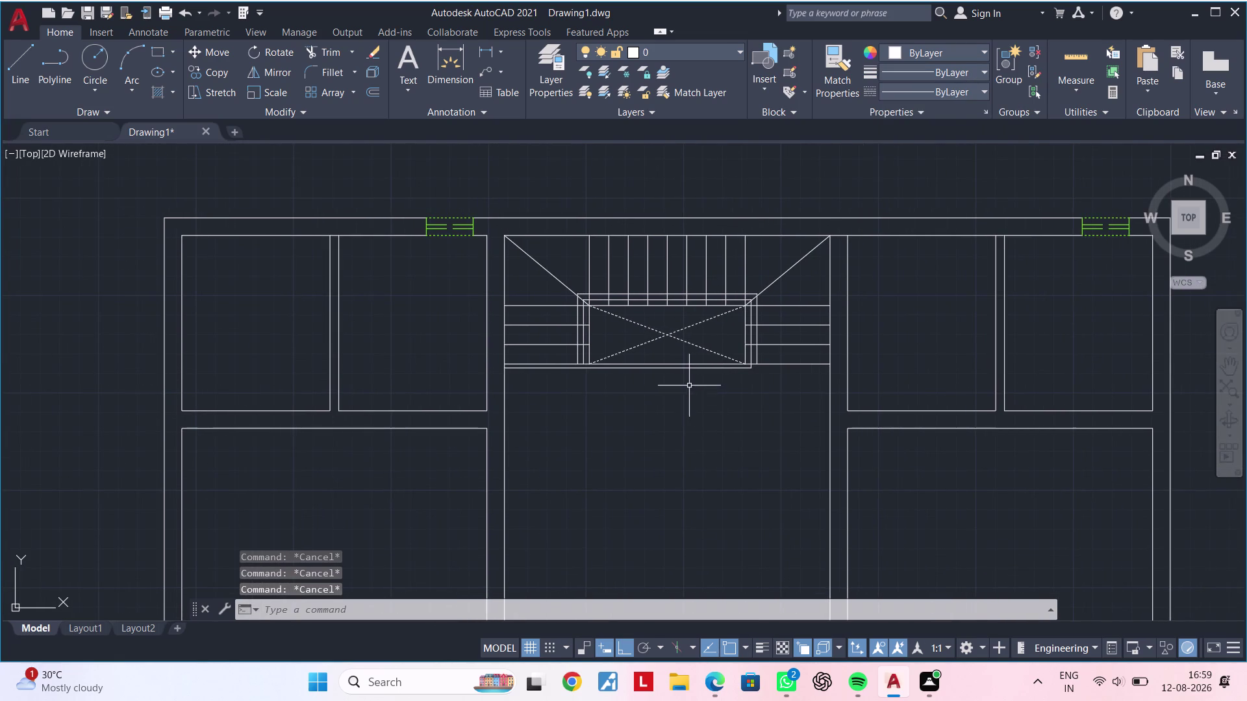
middle_drag(691, 399, 805, 421)
scroll(up, 3)
middle_drag(876, 427, 769, 440)
scroll(up, 3)
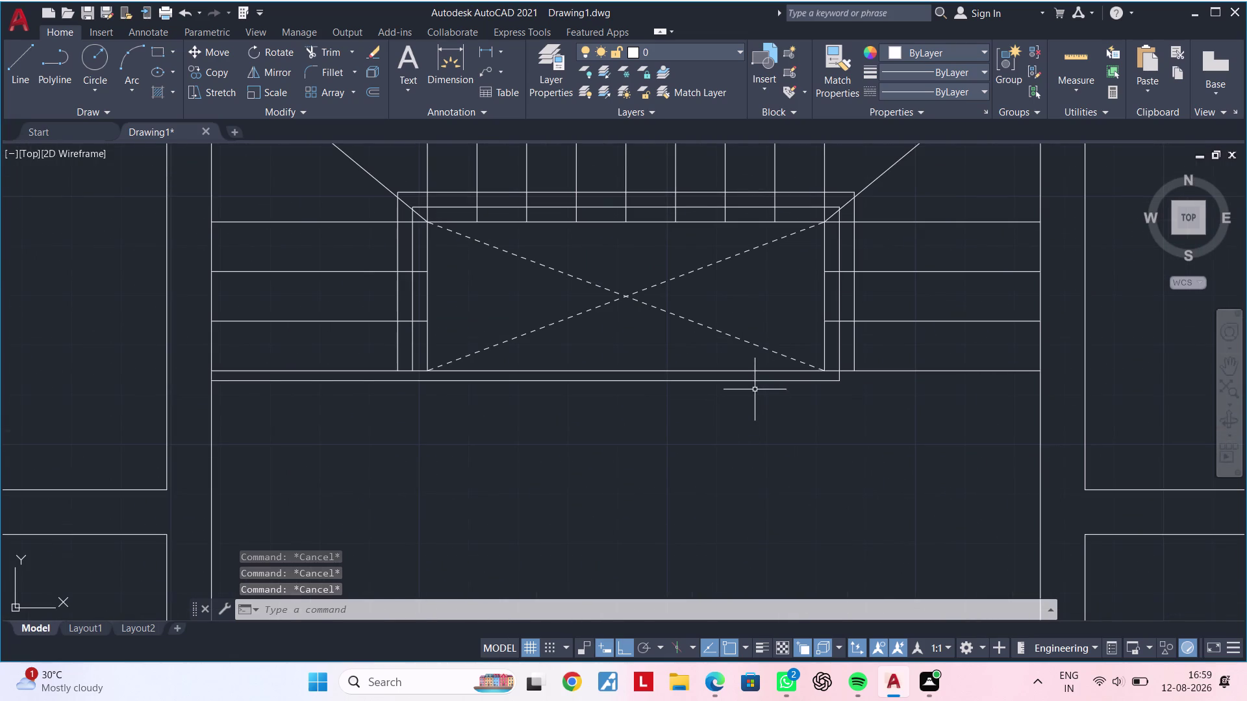
click(755, 382)
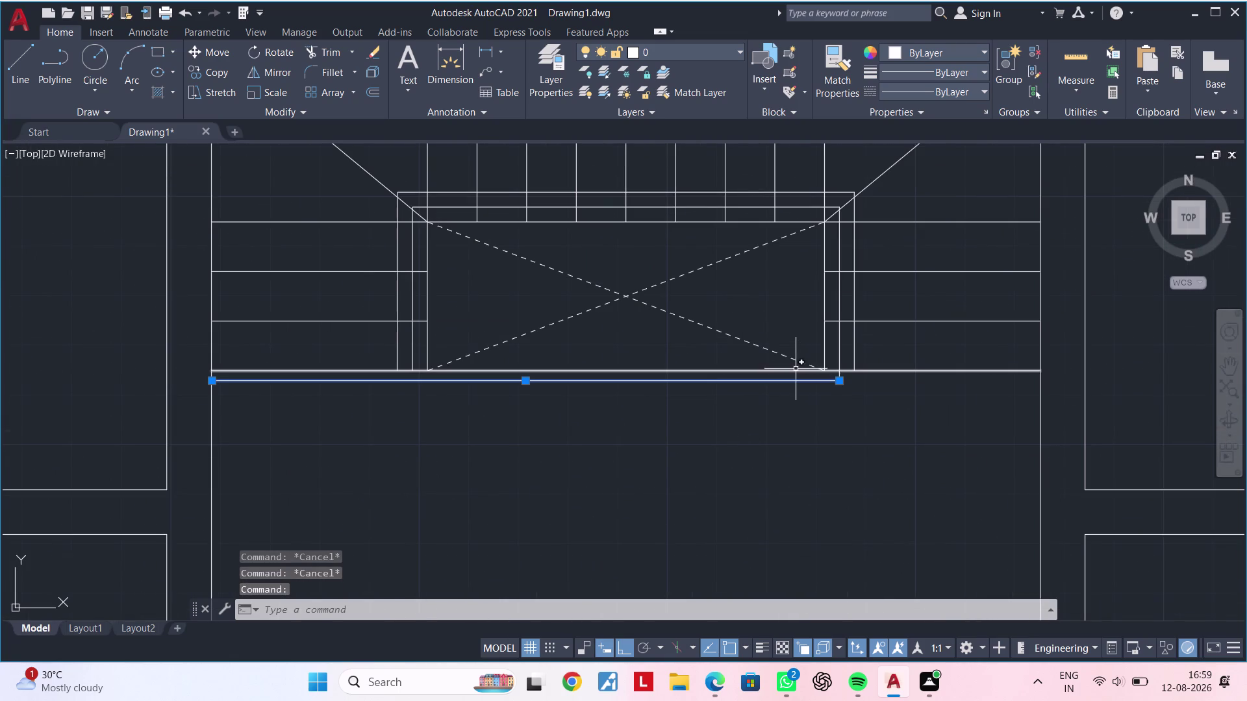
Trim away the short line piece at the staircase's lower corner.
scroll(up, 3)
middle_drag(857, 438, 824, 481)
key(grave)
key(grave)
key(grave)
key(t)
key(r)
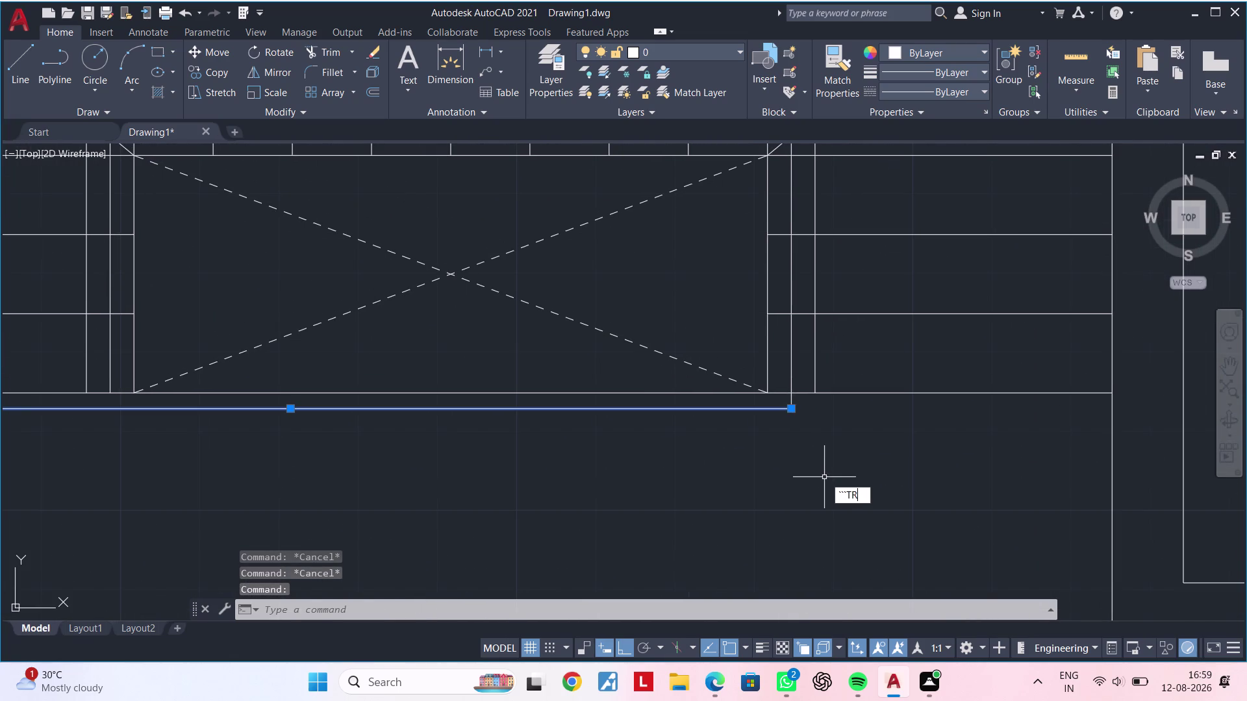
key(space)
scroll(up, 3)
key(grave)
key(Escape)
key(Escape)
key(Escape)
key(Escape)
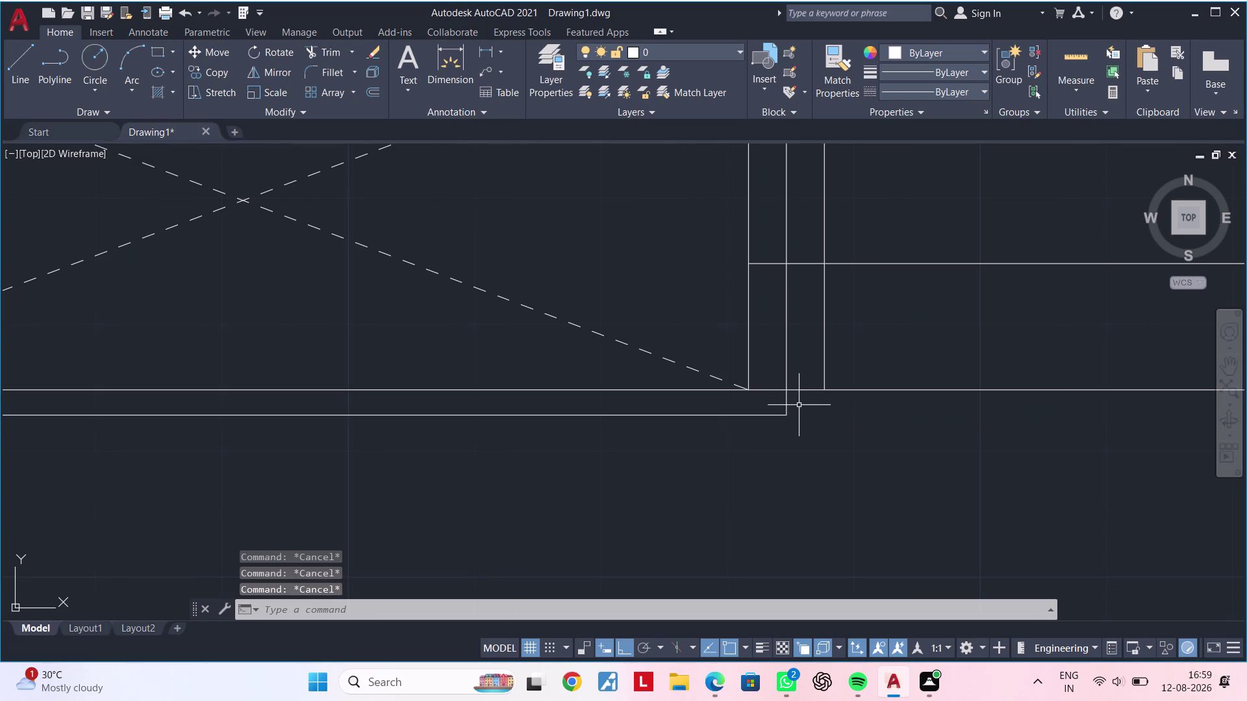
key(Escape)
key(Escape)
key(Escape)
text(TR)
key(space)
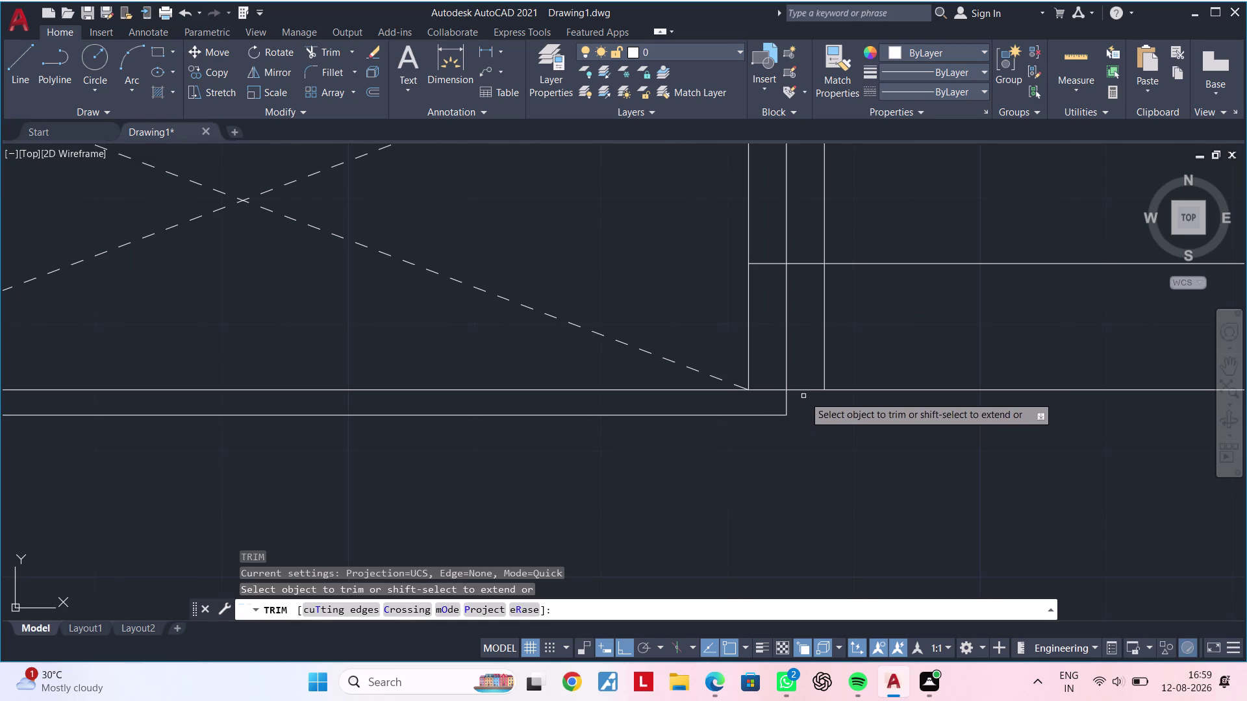
click(806, 392)
key(Escape)
key(Escape)
Attempt a line at the corner and select the nearby wall lines, then cancel.
key(l)
key(space)
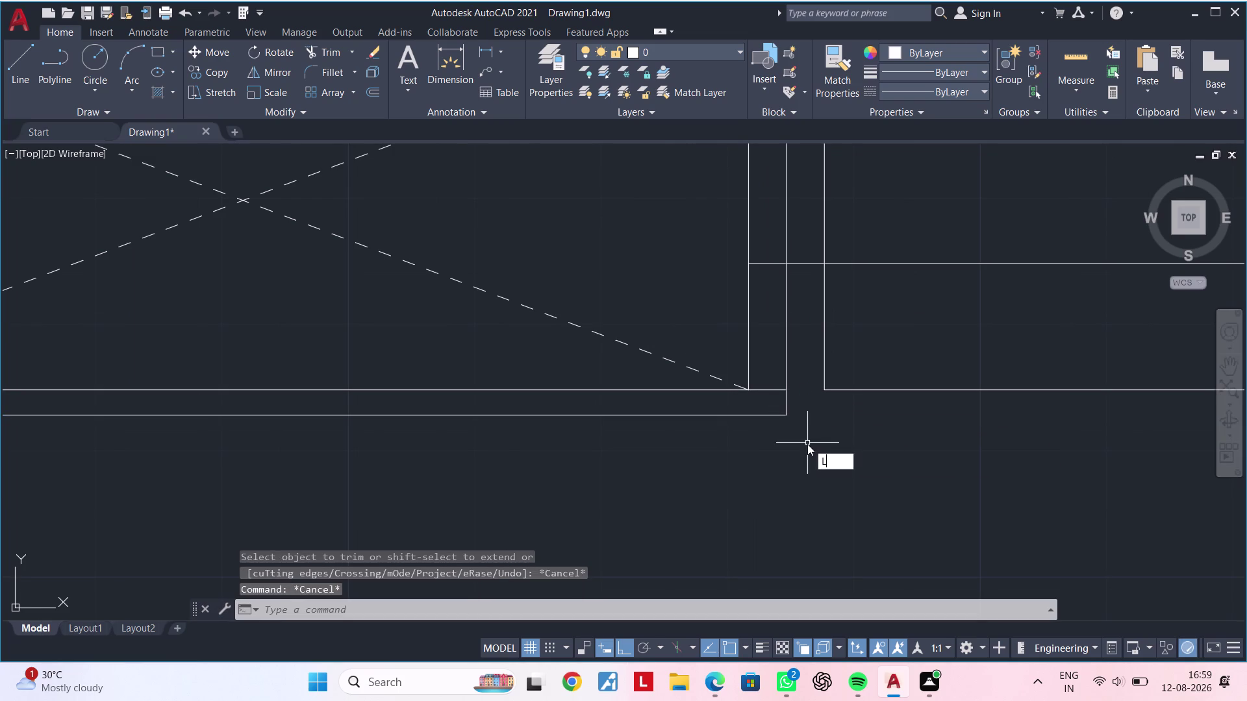
click(786, 390)
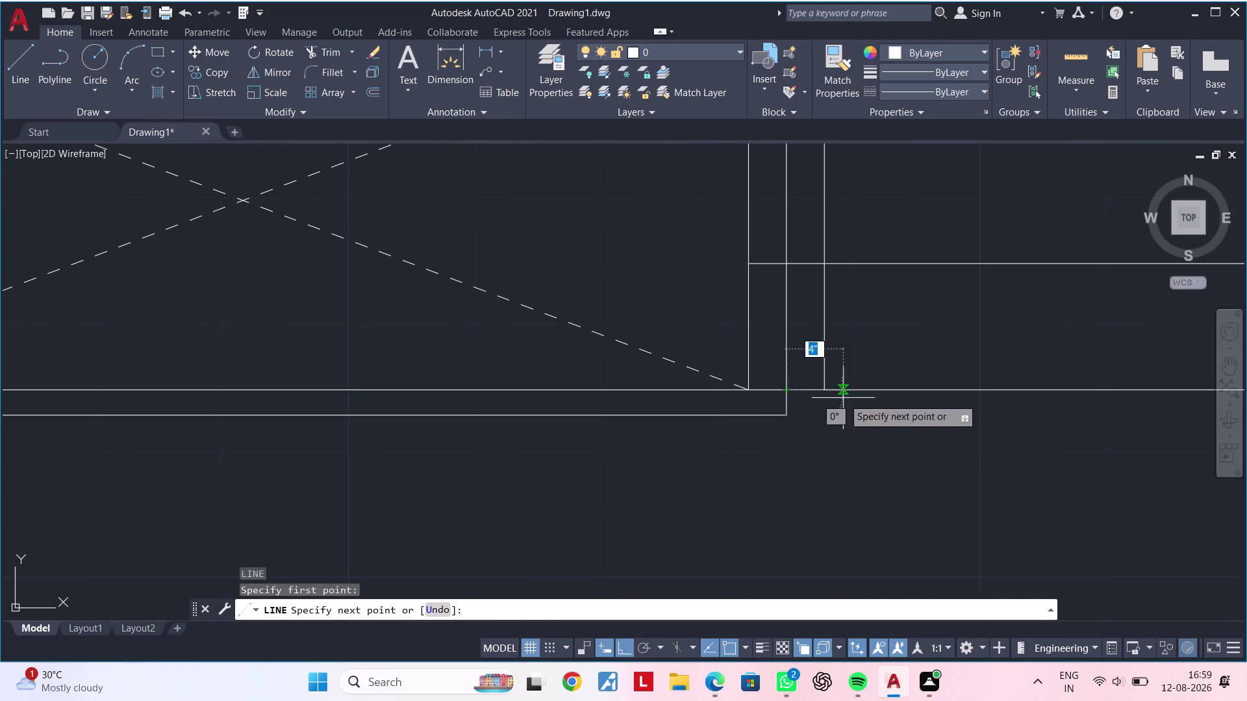
key(Escape)
click(848, 391)
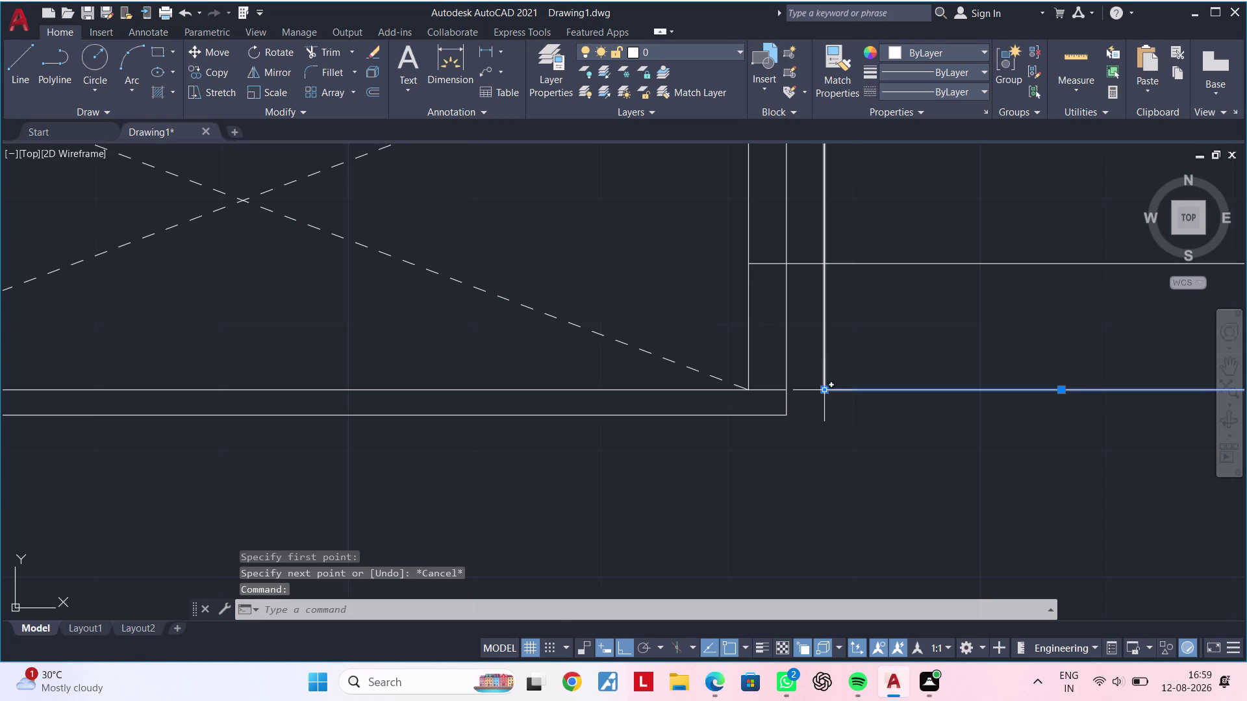
click(825, 391)
click(787, 391)
key(Escape)
key(Escape)
Color the staircase's two bottom edge lines orange (248,153,30).
scroll(down, 3)
middle_drag(901, 472, 985, 485)
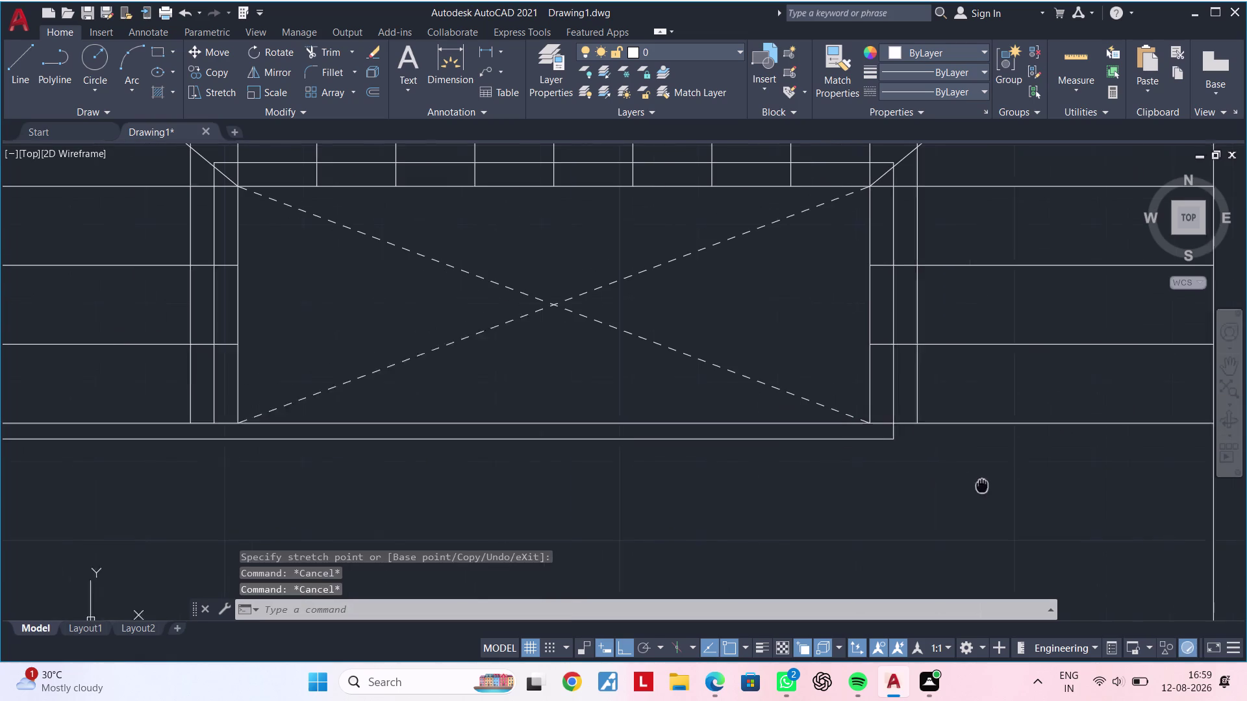
middle_drag(985, 484, 991, 485)
key(Escape)
key(Escape)
click(765, 423)
click(764, 439)
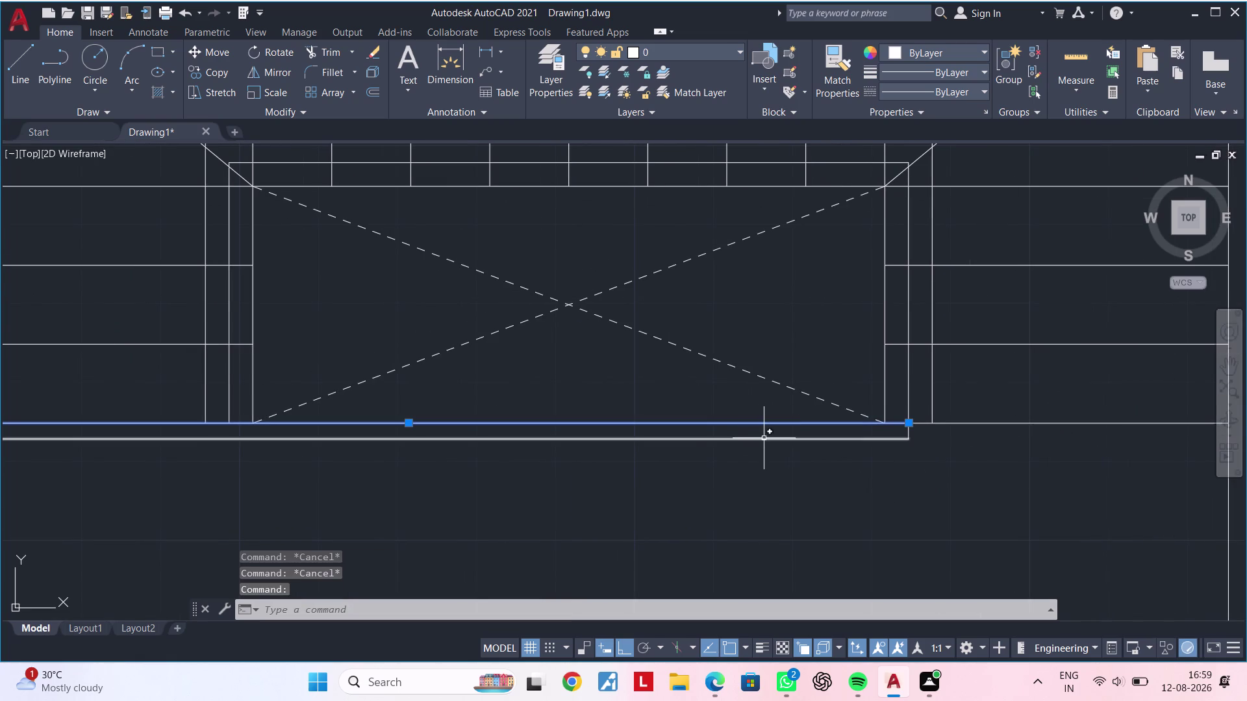
click(897, 51)
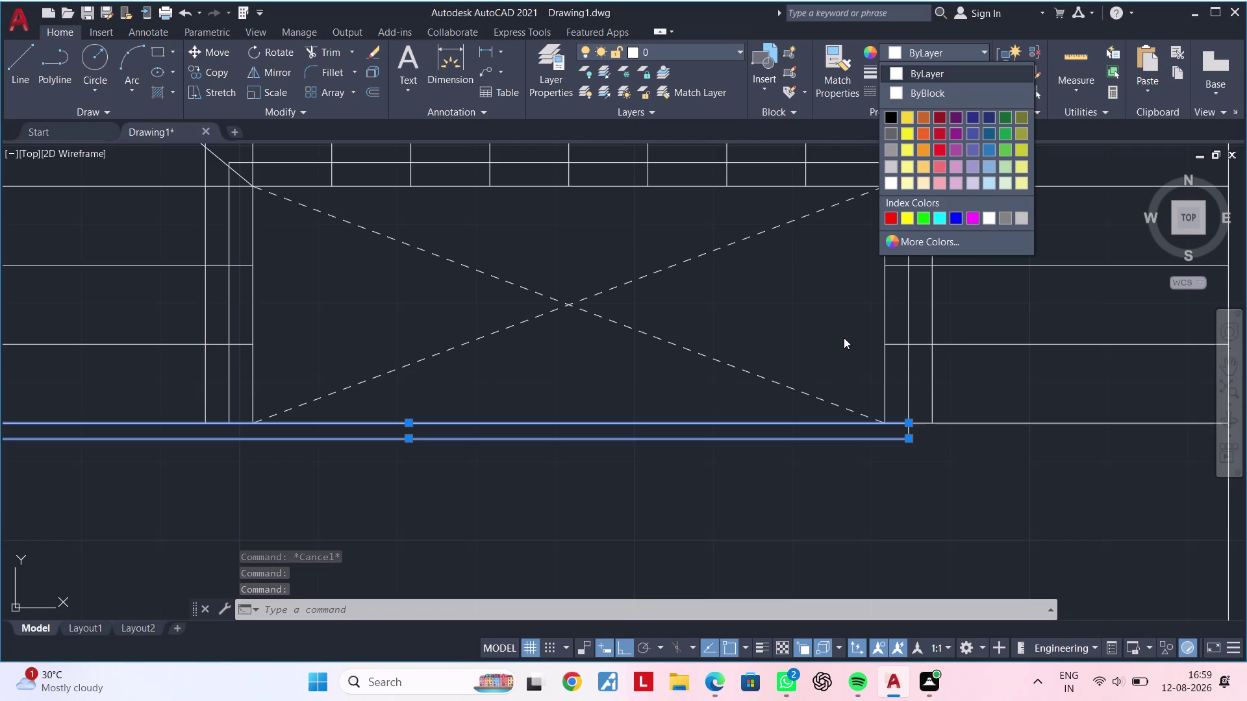
click(924, 151)
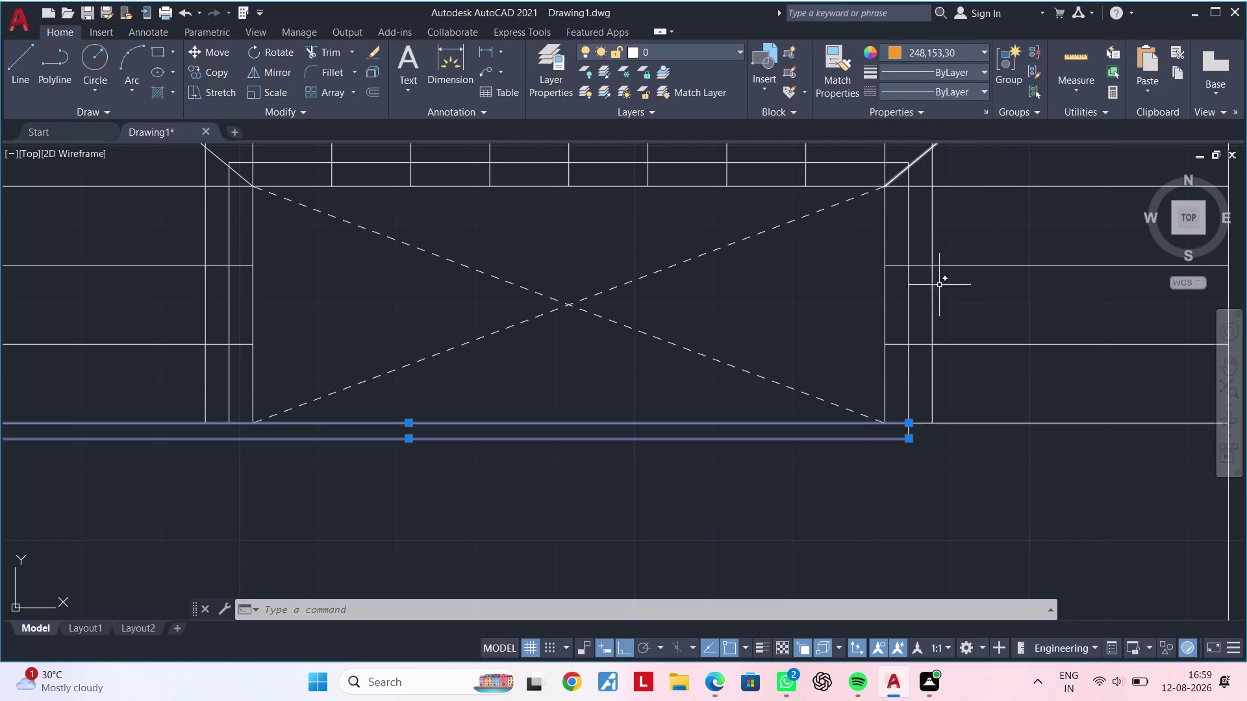
key(Escape)
key(Escape)
key(Escape)
scroll(down, 3)
middle_drag(713, 482, 844, 430)
key(Escape)
key(Escape)
key(Escape)
scroll(down, 3)
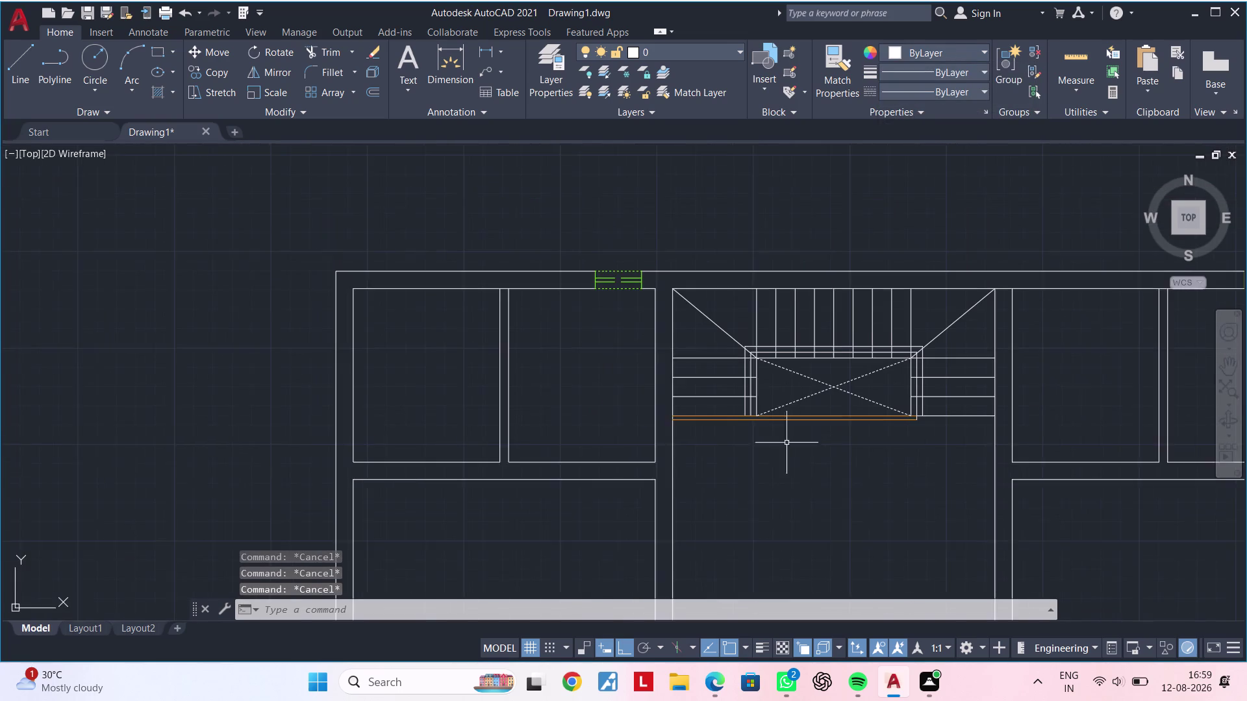
middle_drag(779, 459, 742, 467)
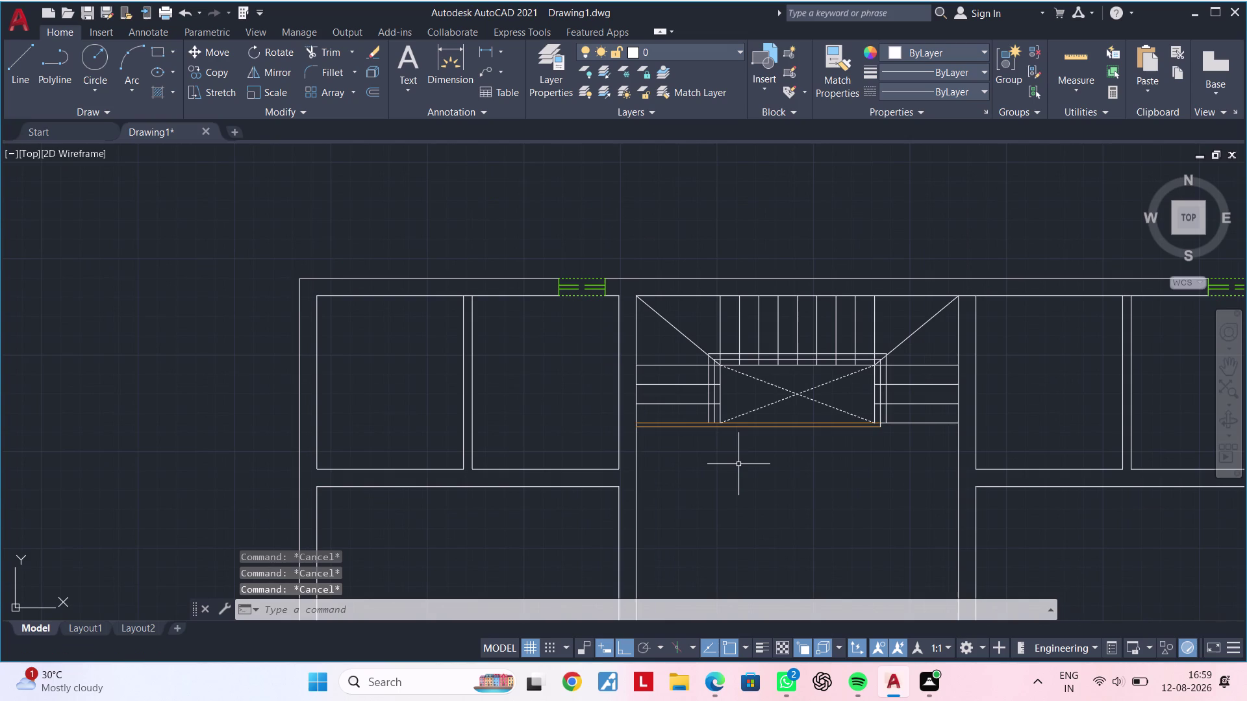
scroll(down, 3)
middle_drag(530, 402, 569, 352)
key(Escape)
key(Escape)
key(Escape)
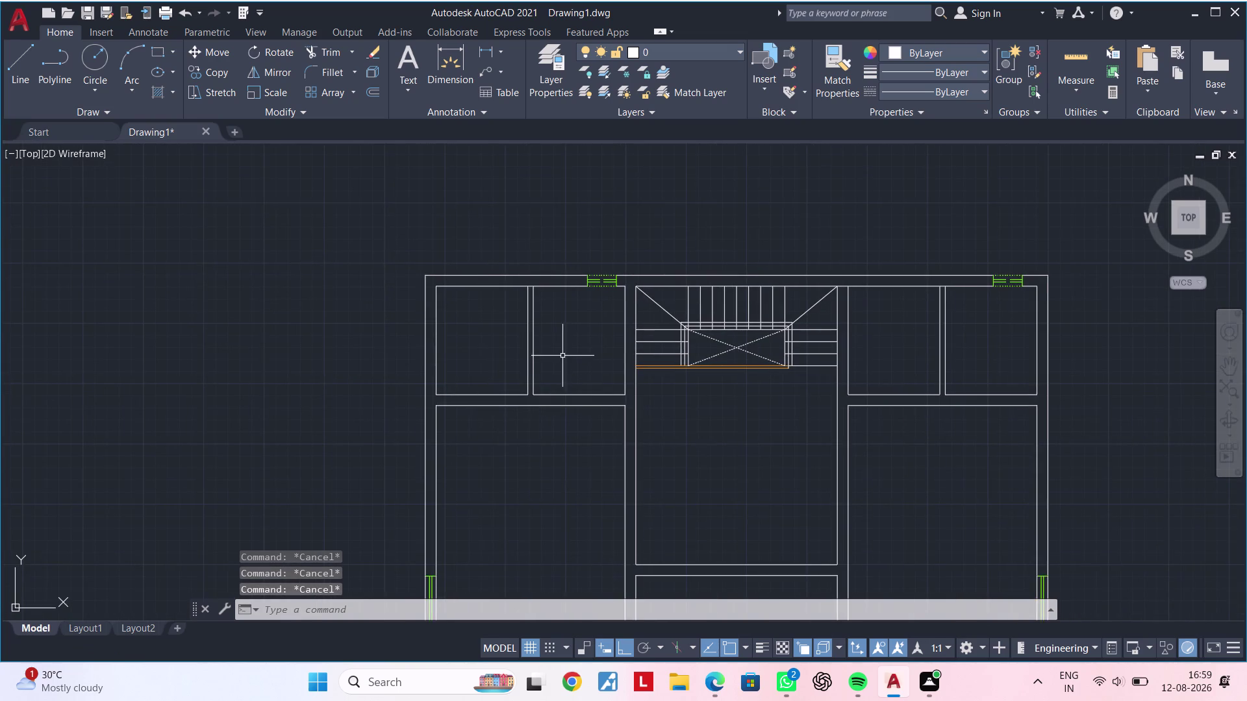
middle_drag(566, 351, 631, 318)
key(Escape)
key(Escape)
middle_drag(567, 465, 520, 393)
key(Escape)
key(Escape)
middle_drag(576, 386, 515, 409)
key(Escape)
key(Escape)
key(Escape)
middle_drag(454, 398, 475, 400)
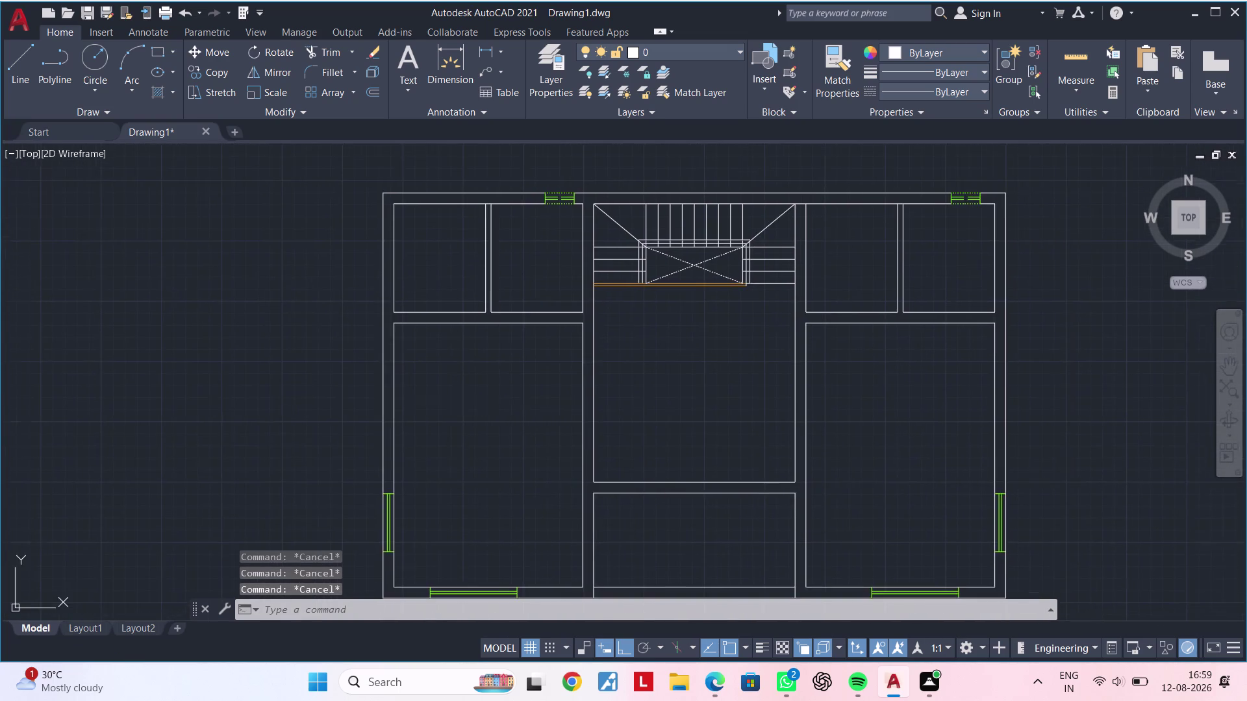
middle_drag(475, 399, 537, 403)
key(Escape)
key(Escape)
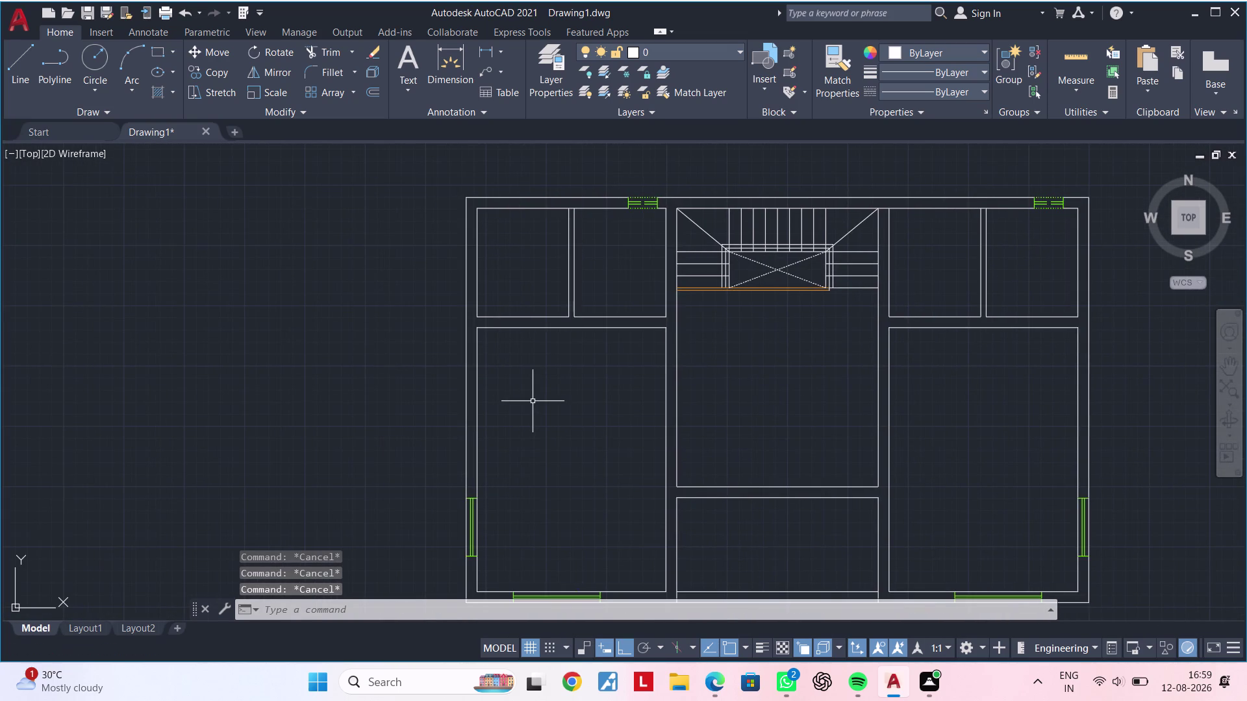
scroll(up, 3)
middle_drag(492, 425, 453, 470)
key(Escape)
key(Escape)
key(Escape)
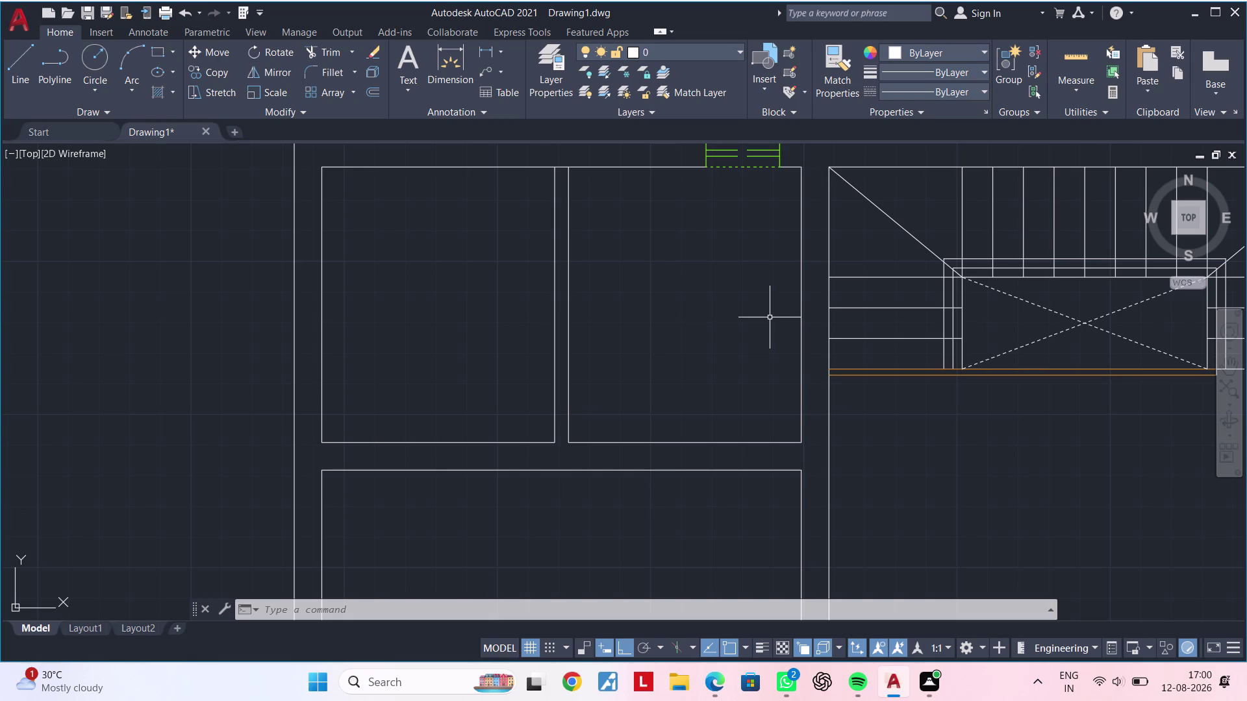
key(Escape)
key(Escape)
key(Escape)
key(Escape)
scroll(down, 3)
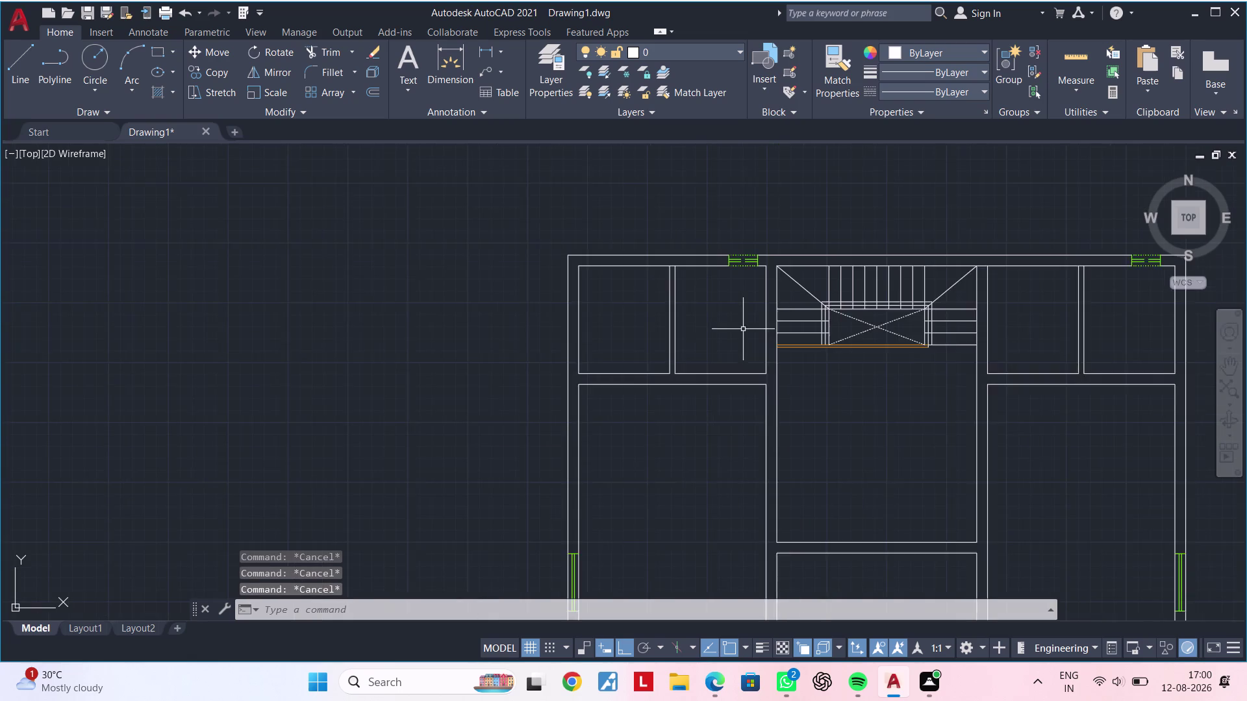
middle_drag(743, 327, 633, 332)
key(Escape)
key(Escape)
middle_drag(621, 326, 691, 299)
key(Escape)
key(Escape)
middle_drag(675, 304, 701, 288)
key(Escape)
key(Escape)
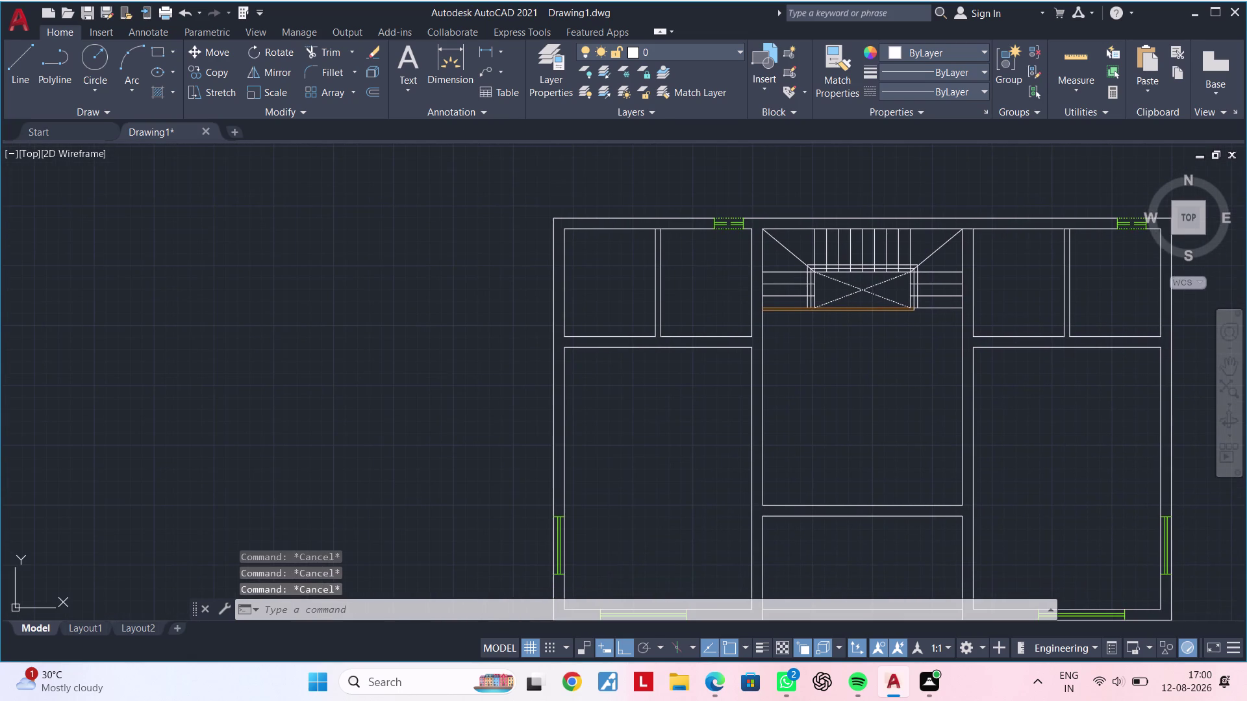
key(Escape)
key(Escape)
scroll(up, 3)
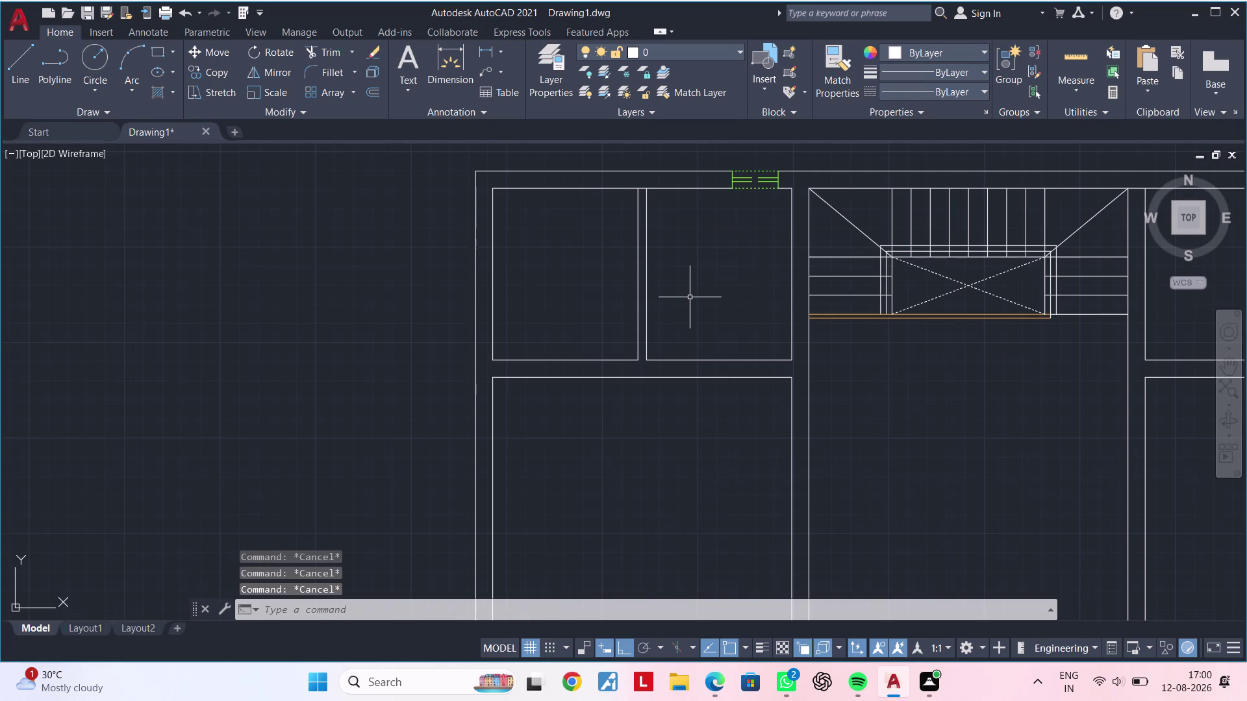
scroll(down, 3)
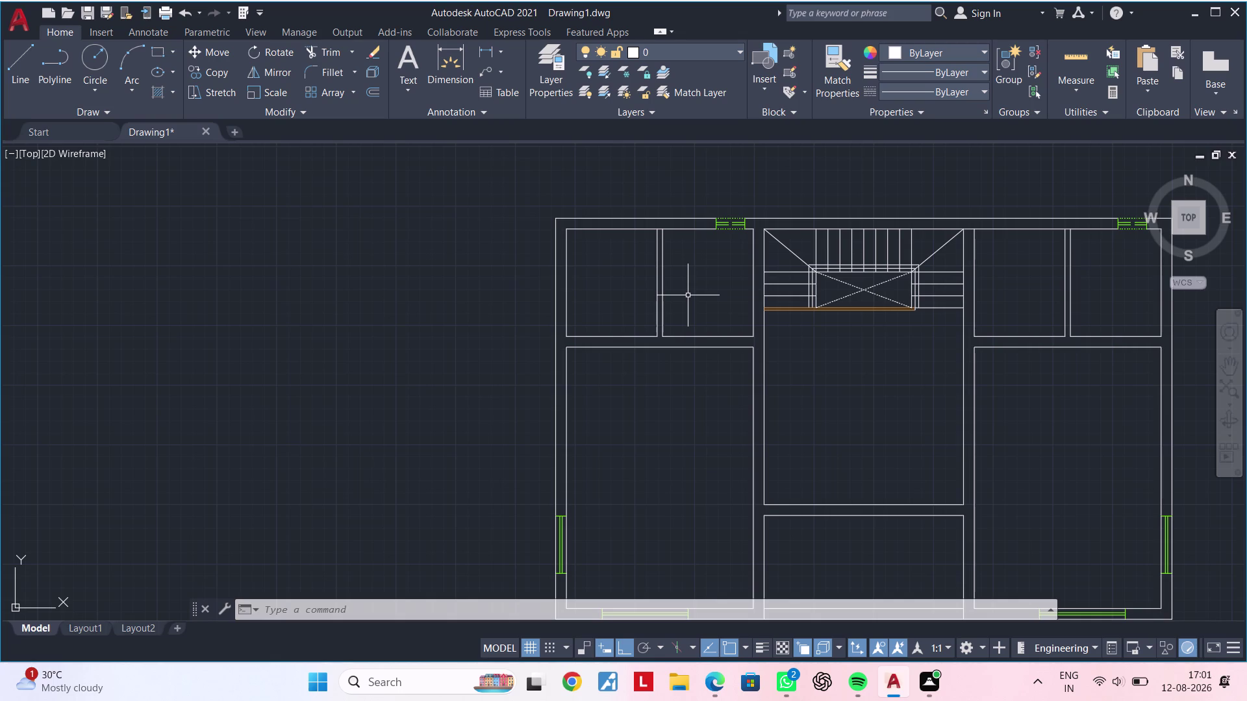
key(Escape)
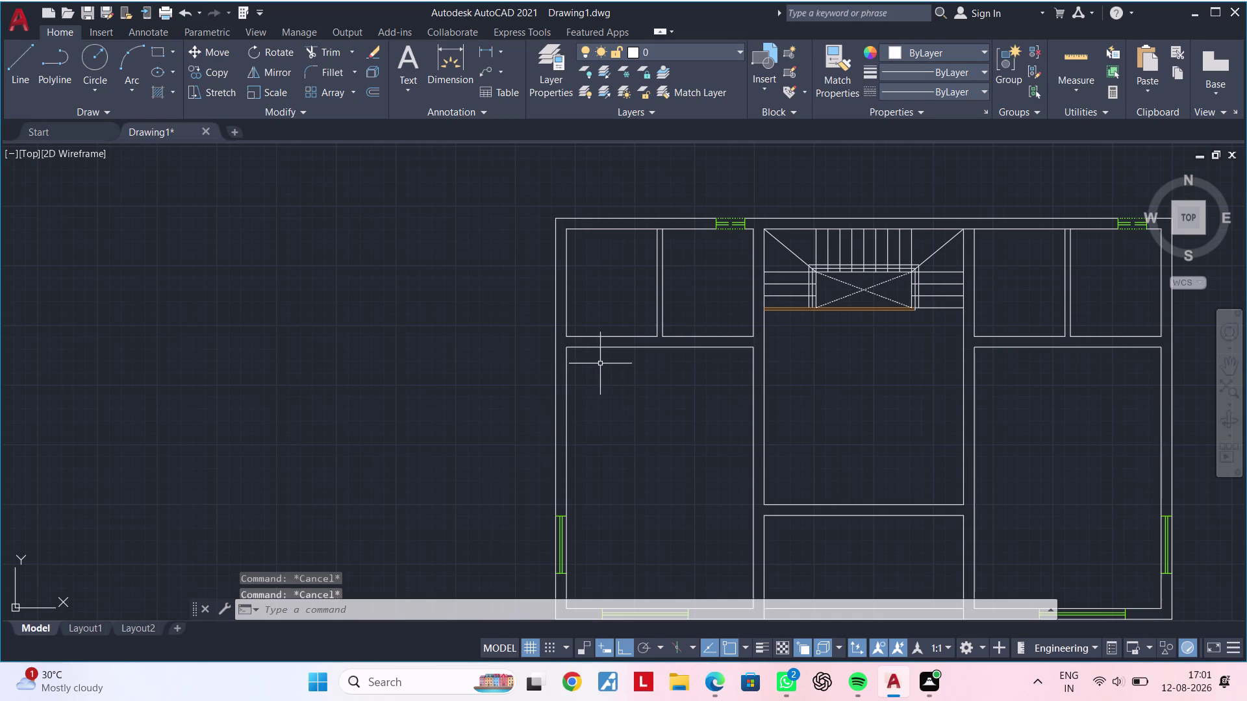
scroll(up, 3)
middle_drag(588, 365, 536, 397)
key(Escape)
key(Escape)
middle_drag(526, 386, 488, 377)
key(Escape)
key(Escape)
key(Escape)
key(Escape)
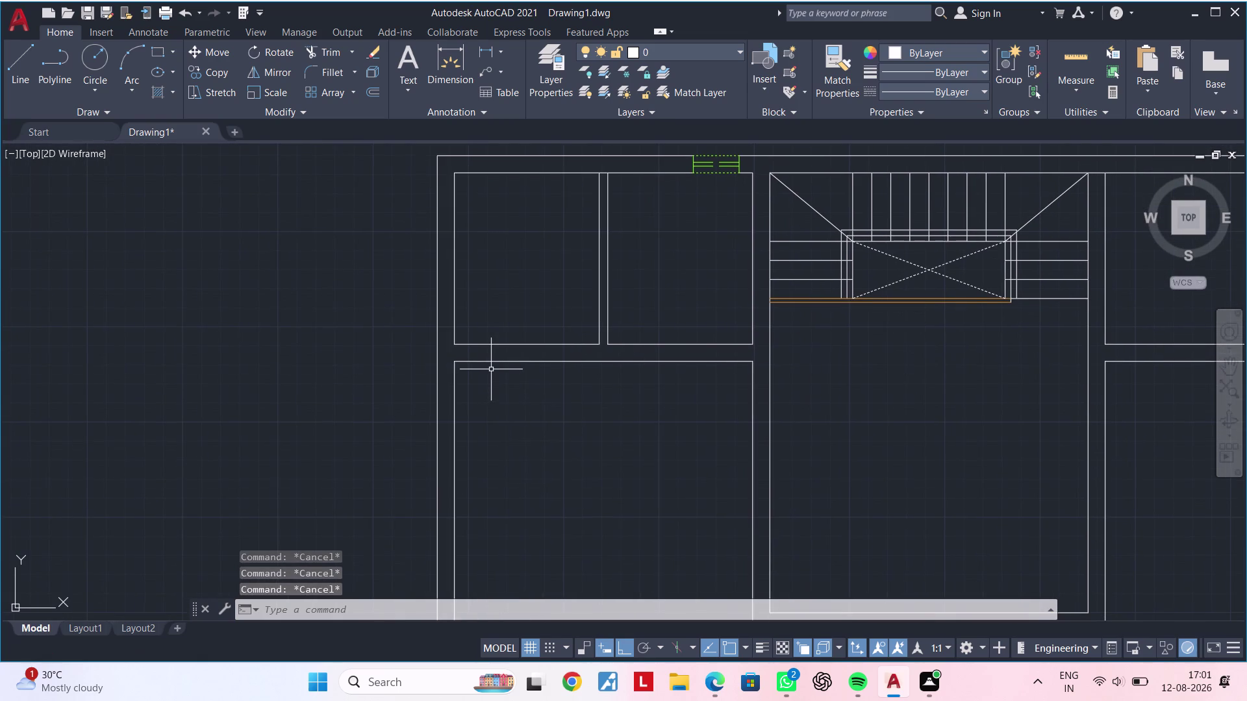
key(Escape)
text(L)
key(space)
scroll(up, 3)
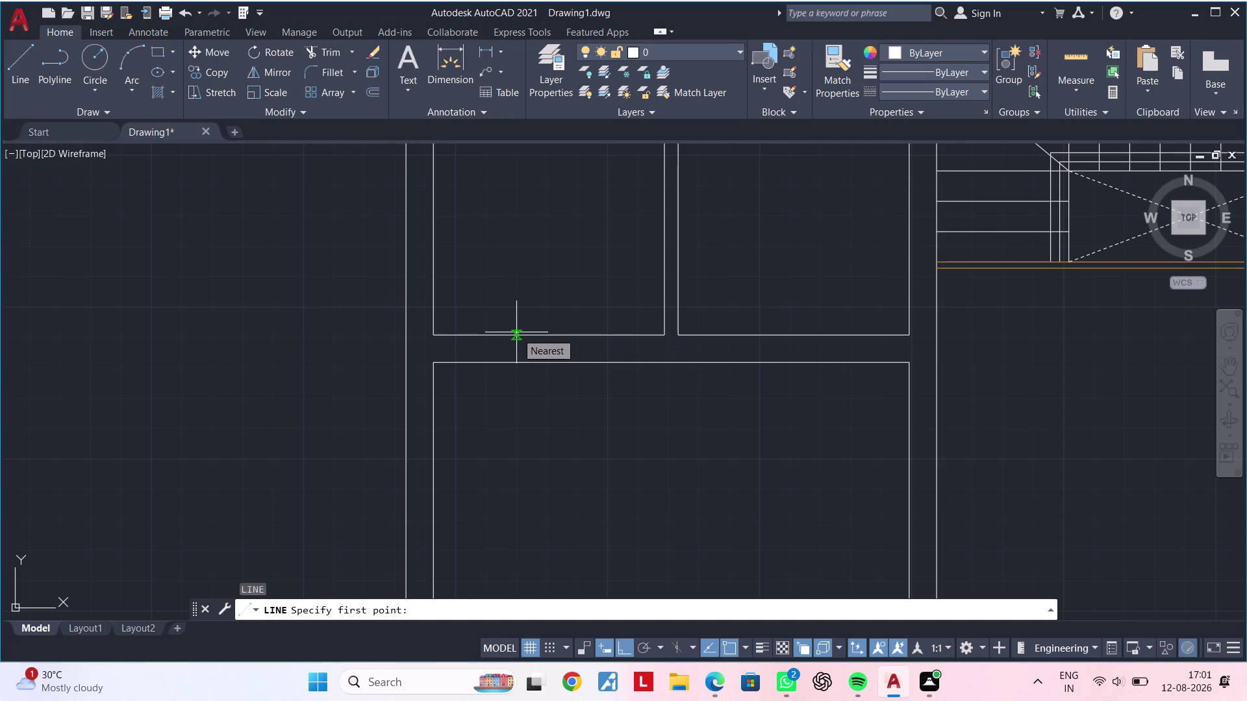
Draw a short line joining the large room's top wall to the small room's bottom wall.
key(Escape)
key(Escape)
key(Escape)
key(Escape)
key(l)
key(space)
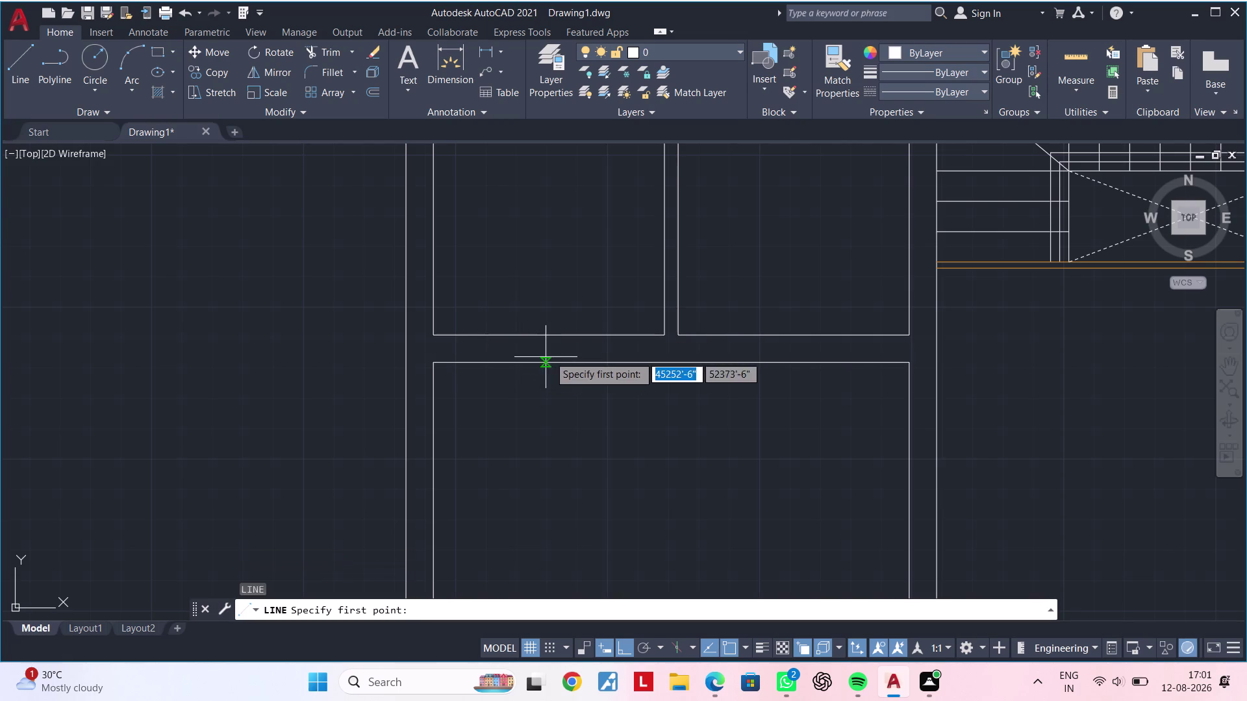
click(634, 337)
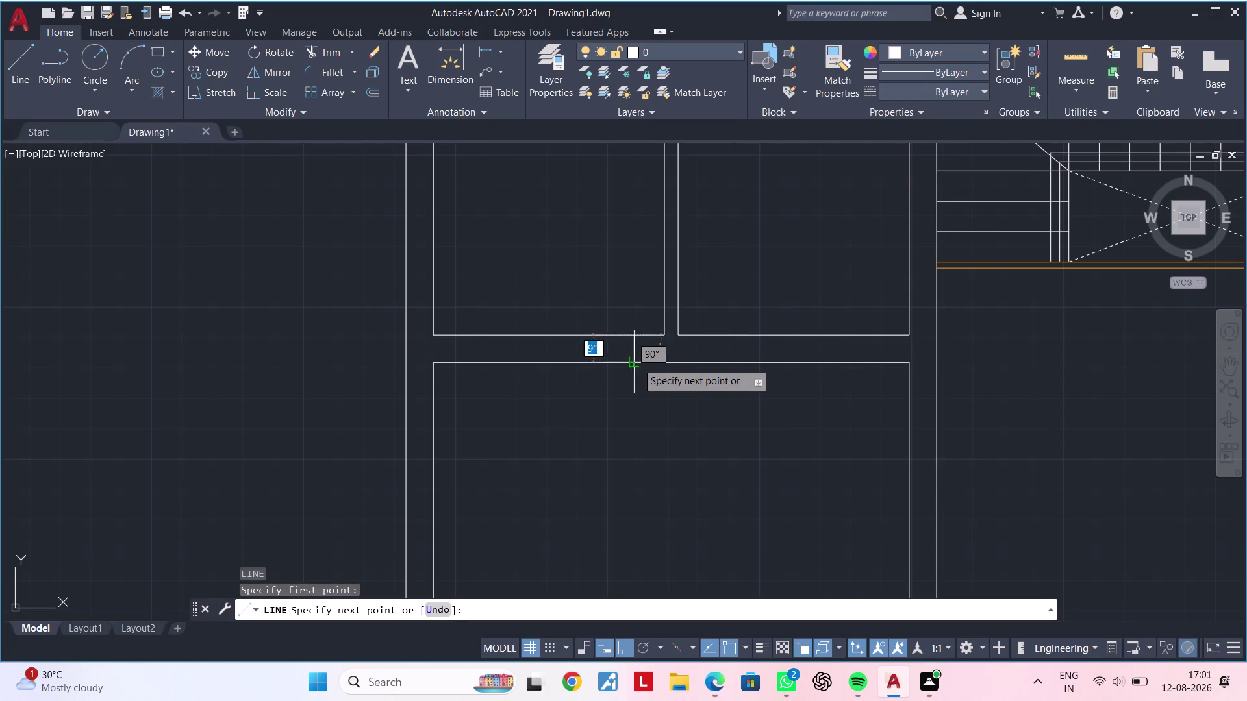
click(636, 360)
key(Escape)
key(Escape)
key(Escape)
key(Escape)
key(Escape)
Try offsetting the connecting line by 2'6", then cancel.
text(OD)
key(space)
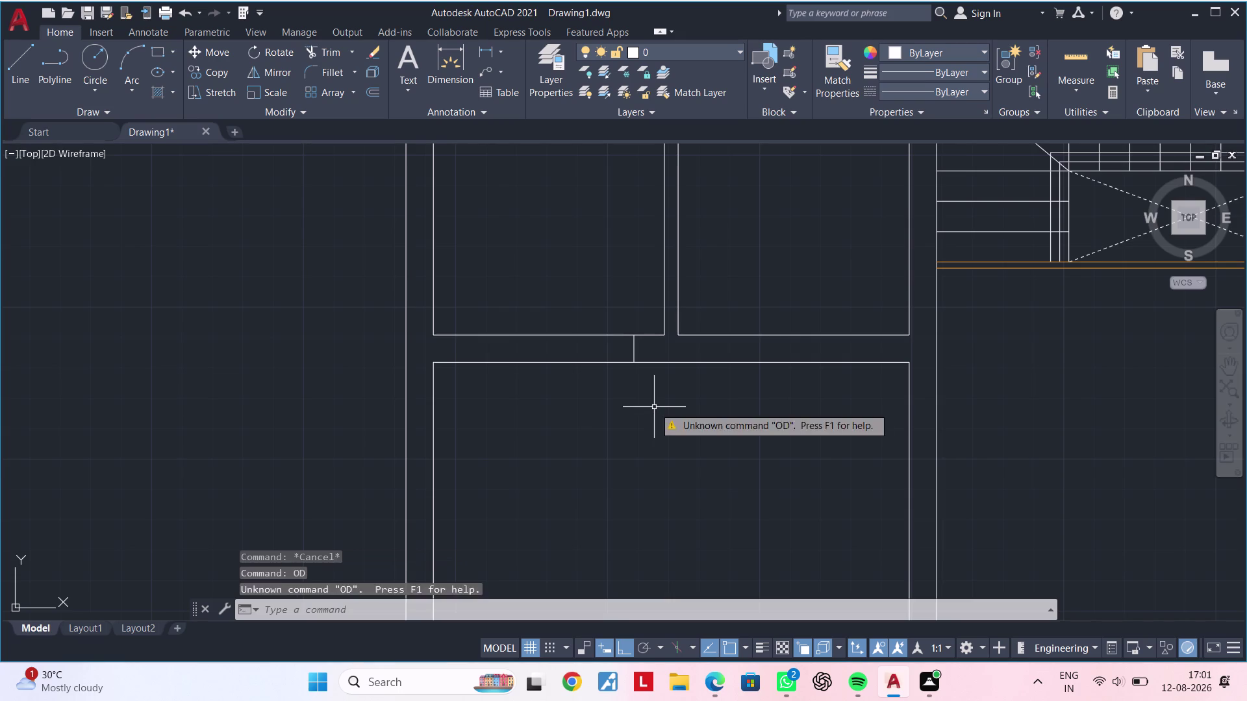
key(Escape)
key(Escape)
key(Escape)
text(OF)
key(space)
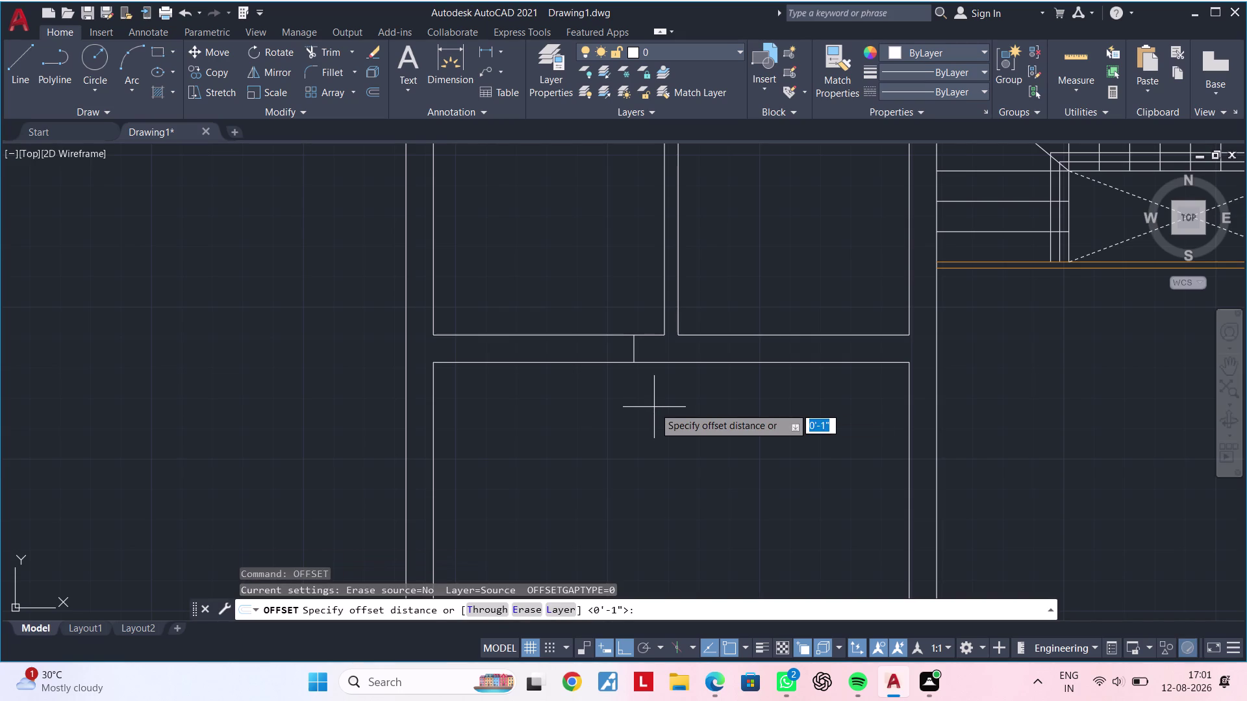
text(2'6")
key(Return)
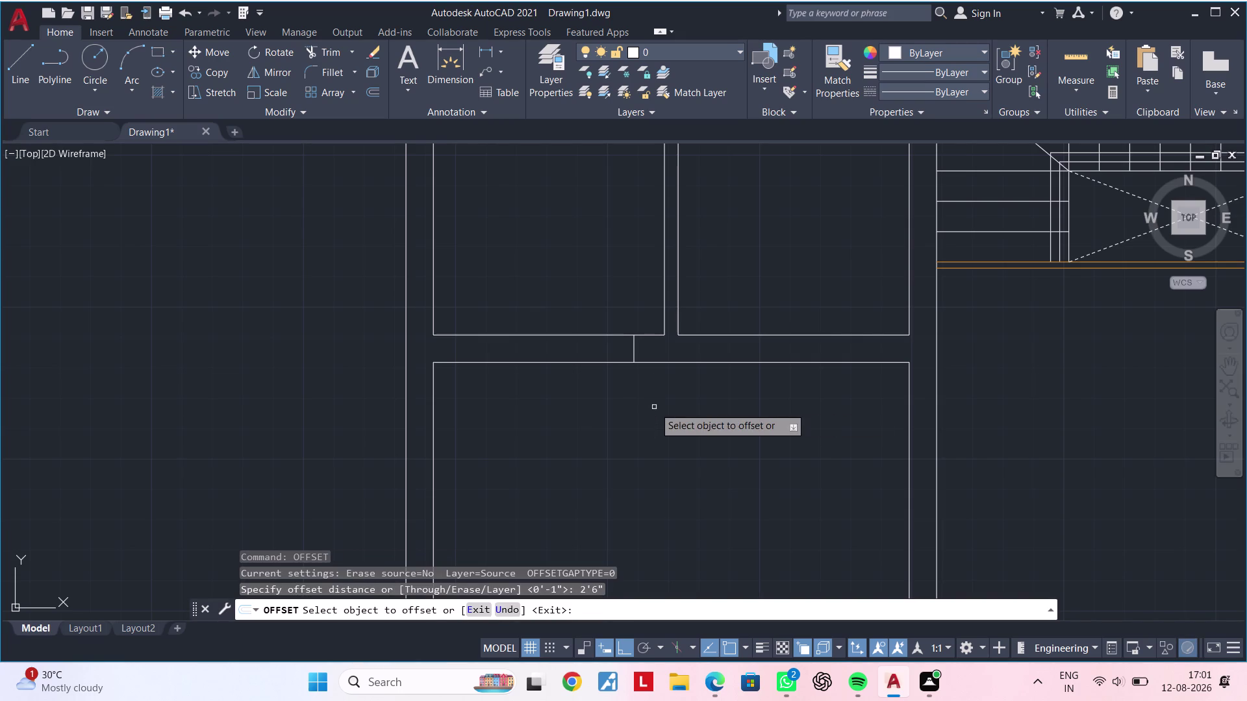
click(632, 346)
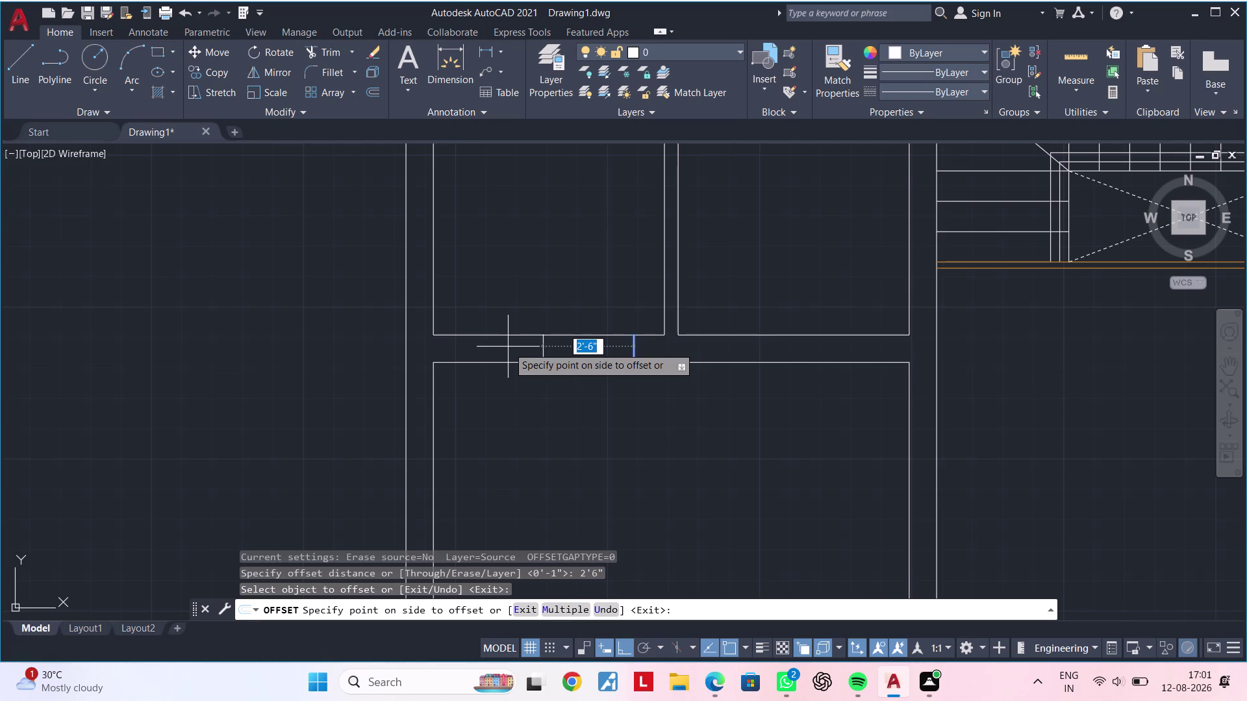
key(Escape)
key(Escape)
key(Escape)
key(Escape)
key(Escape)
Offset the connecting line 3' to the left.
text(OF)
key(space)
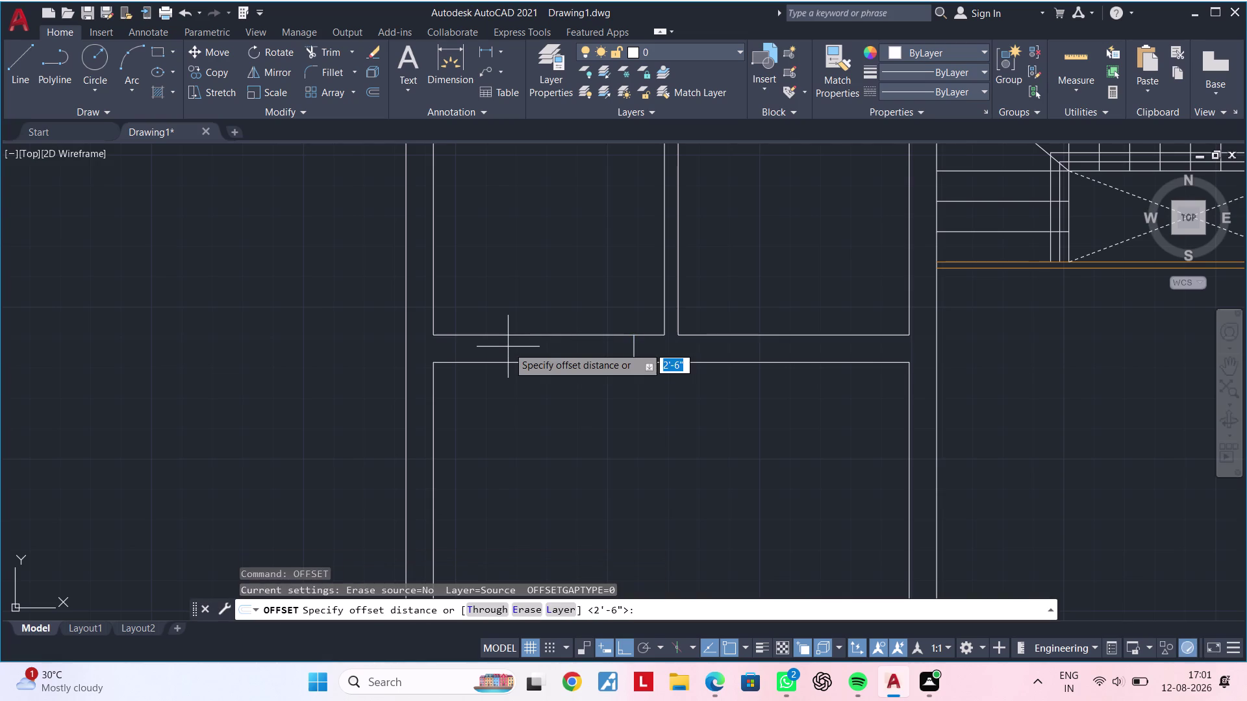
text(3')
key(Return)
scroll(up, 3)
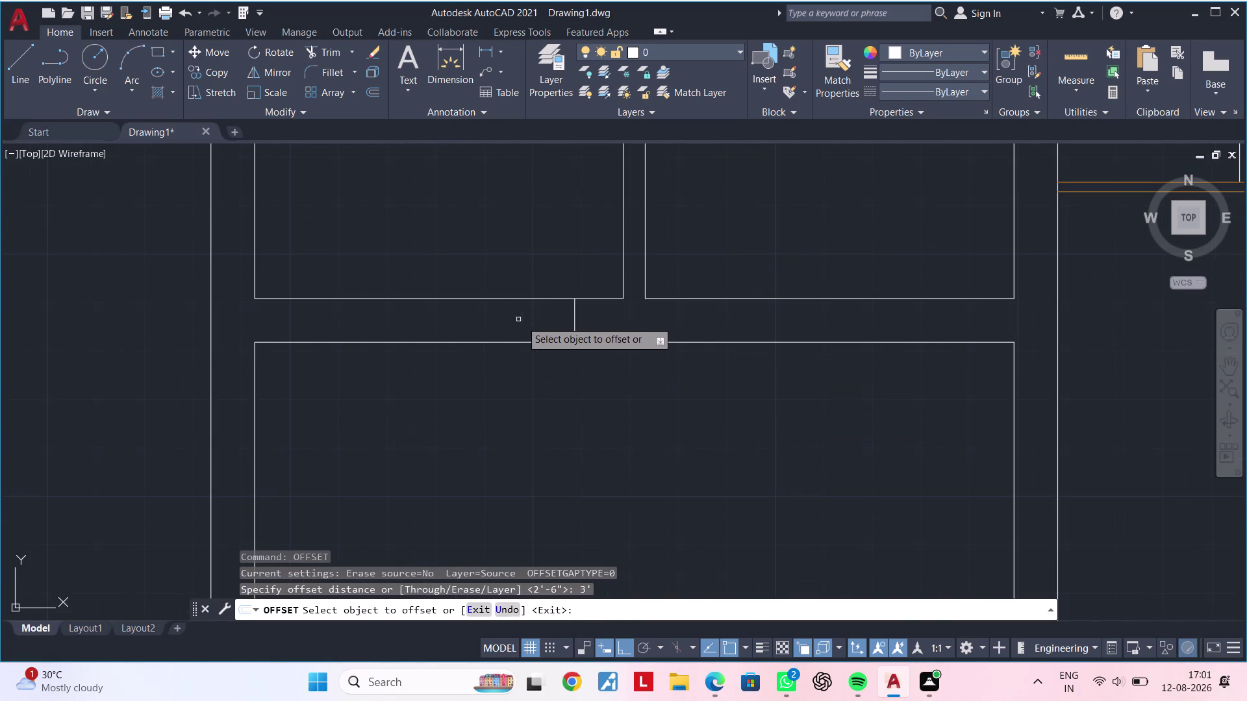
click(576, 319)
double_click(340, 306)
key(Escape)
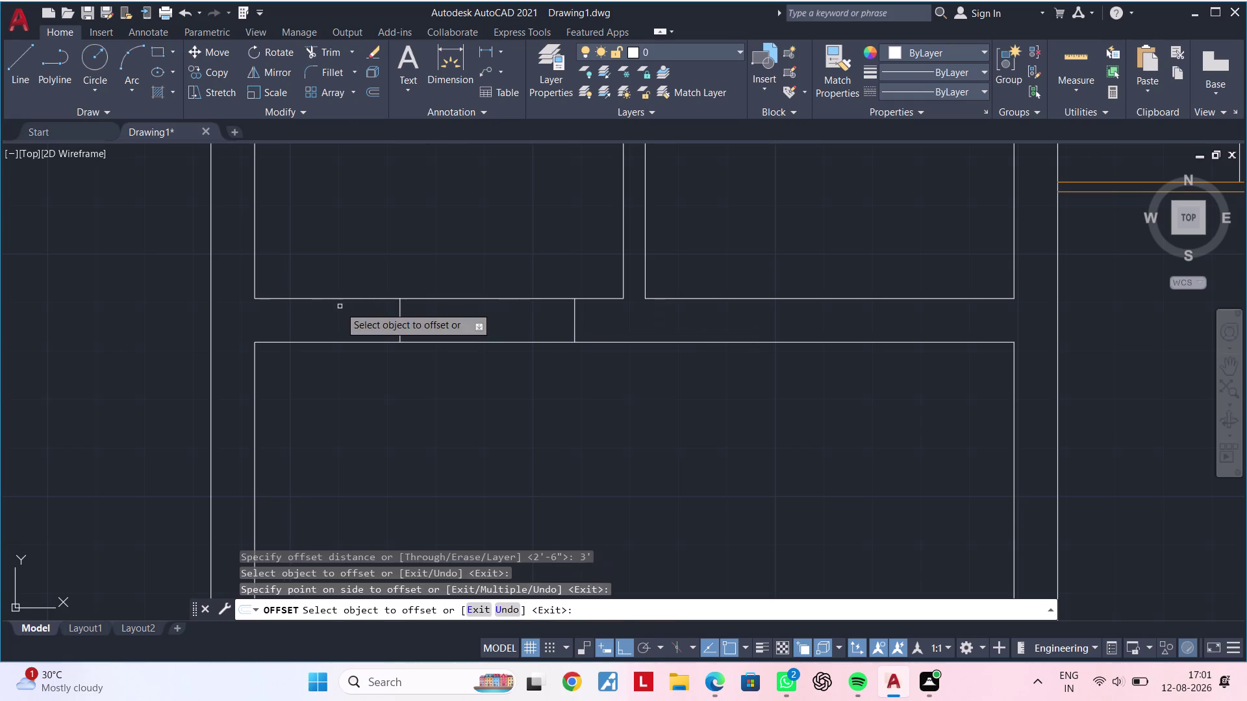
key(Escape)
Trim the wall lines between the two short jamb lines.
text(TR)
key(space)
drag(478, 273, 478, 352)
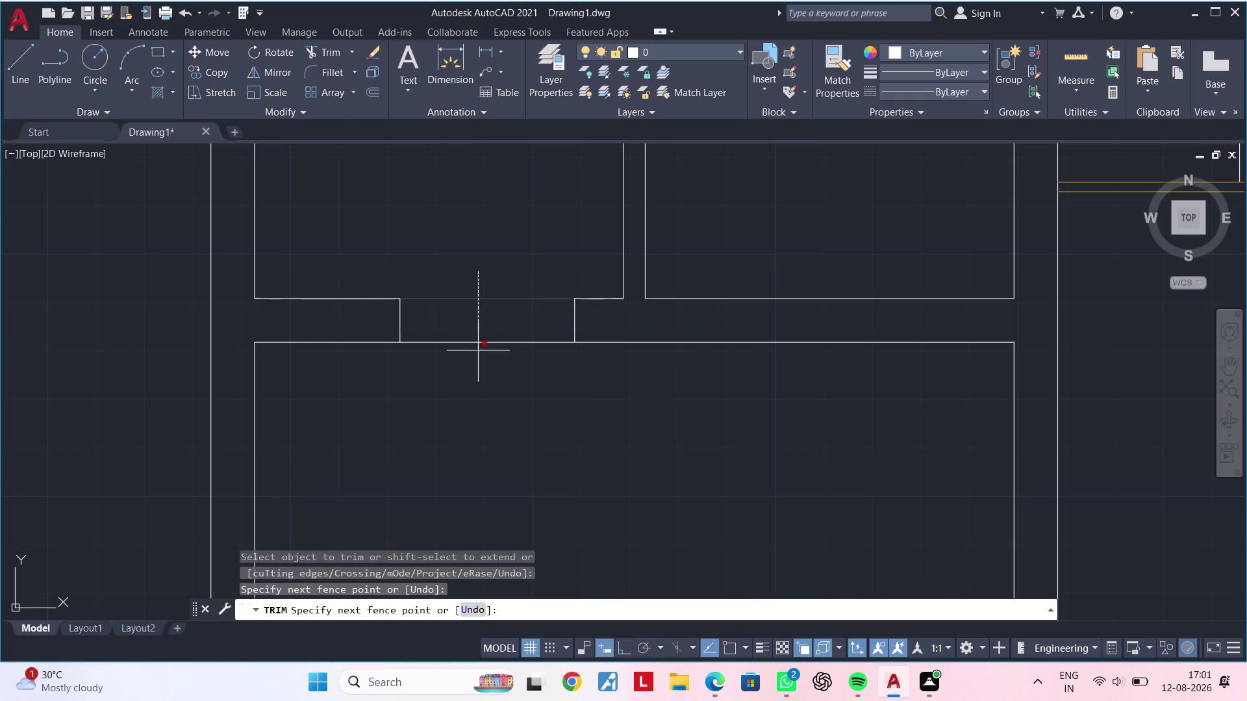
drag(478, 352, 477, 370)
key(Escape)
scroll(down, 3)
middle_drag(478, 378, 437, 421)
key(Escape)
key(Escape)
key(Escape)
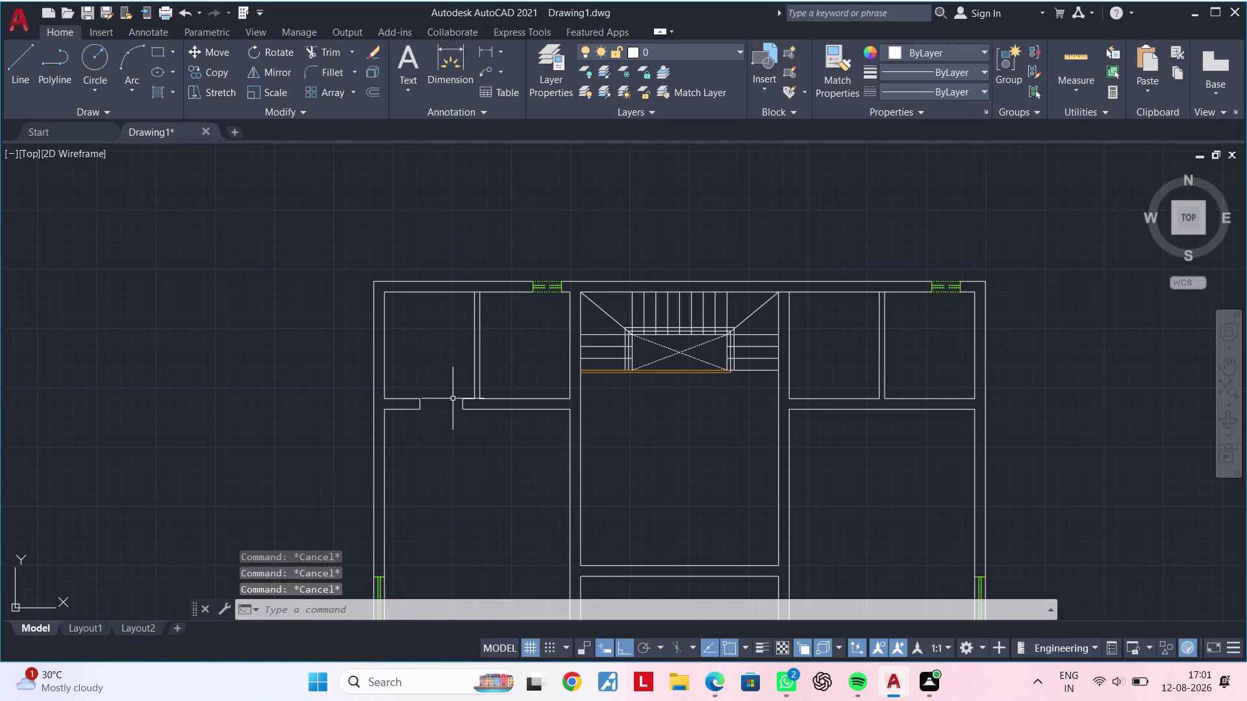
Zoom into the upper-left rooms and draw a short line across the partition's bottom.
key(Escape)
key(Escape)
key(Escape)
key(Escape)
key(Escape)
scroll(up, 3)
key(Escape)
key(Escape)
scroll(up, 3)
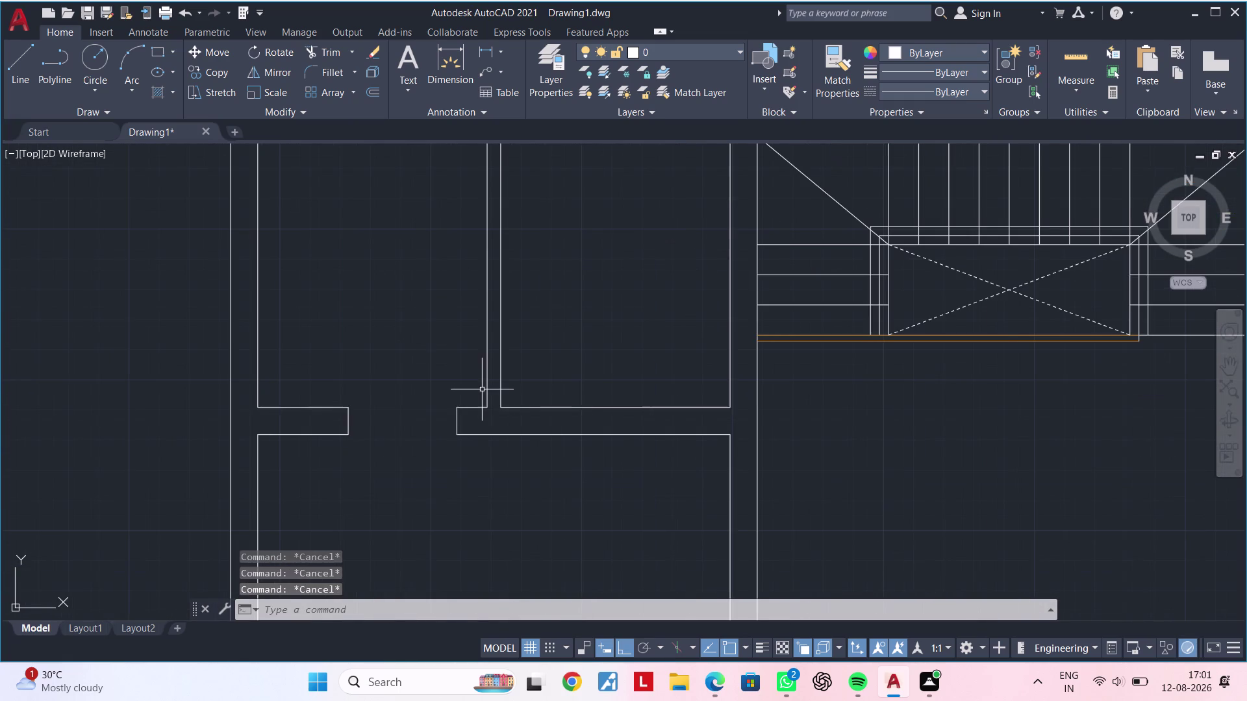
middle_drag(581, 366, 601, 400)
middle_drag(598, 402, 620, 401)
key(Escape)
scroll(up, 3)
key(Escape)
key(Escape)
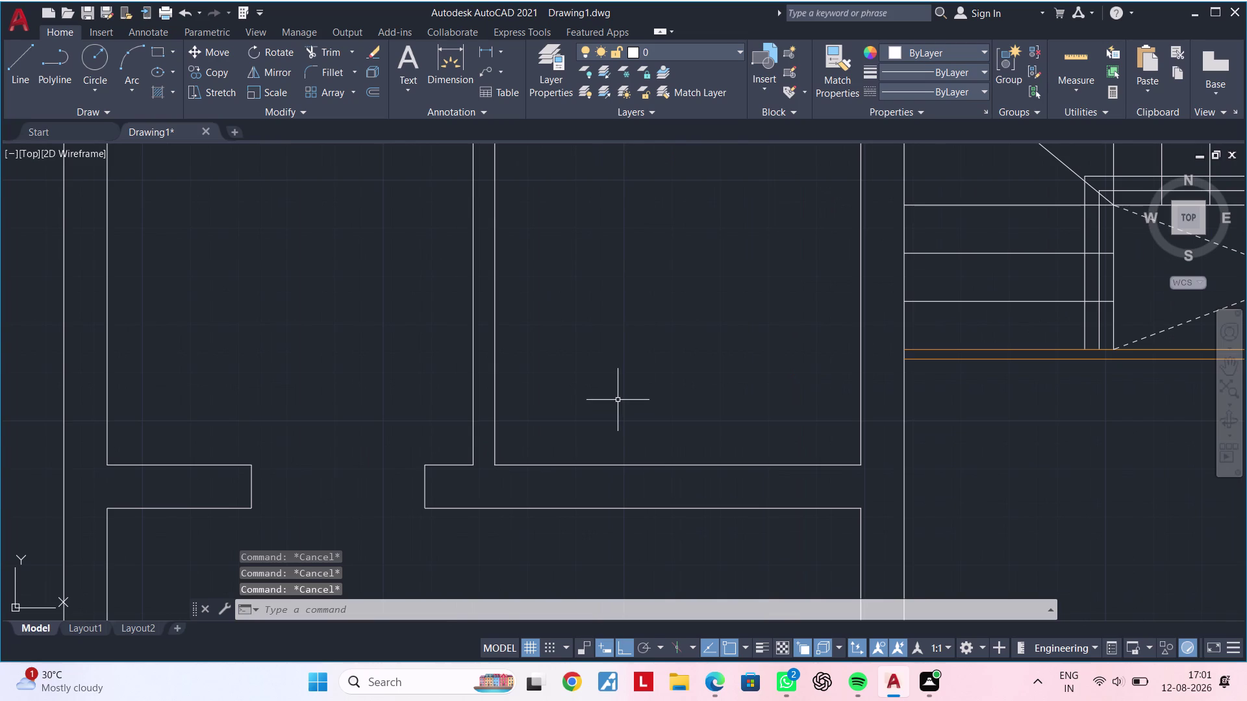
scroll(up, 3)
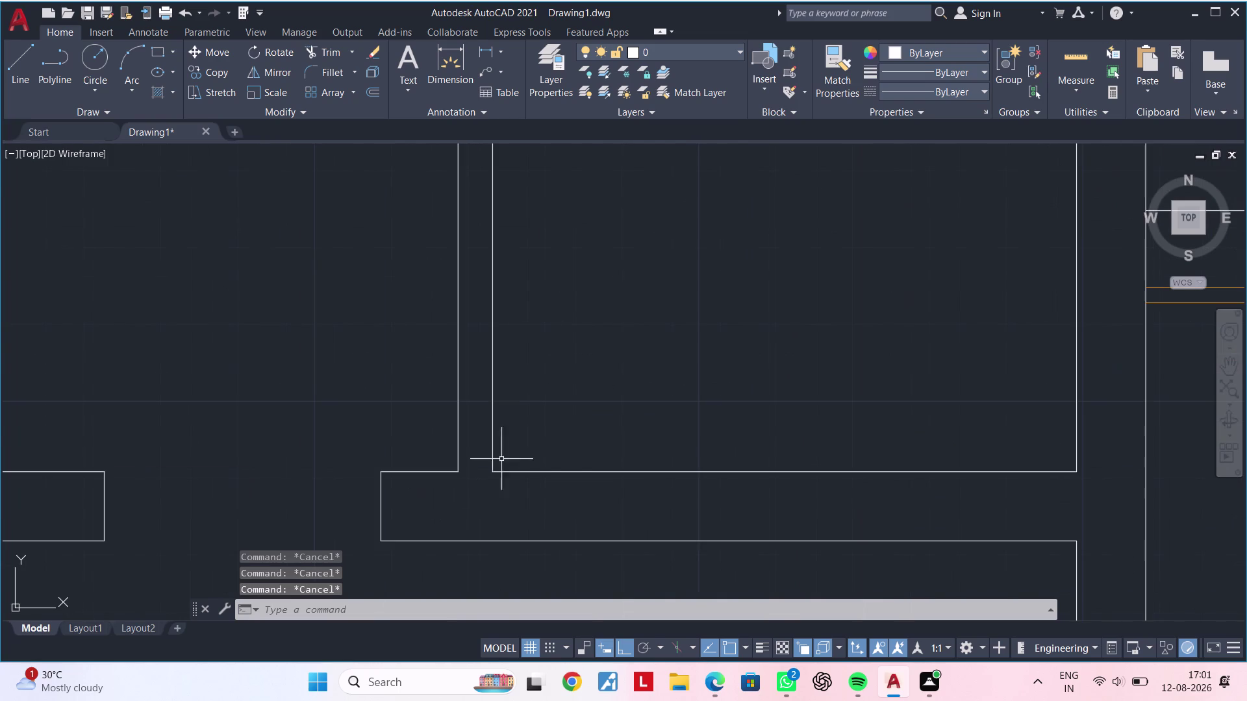
key(Escape)
key(l)
key(space)
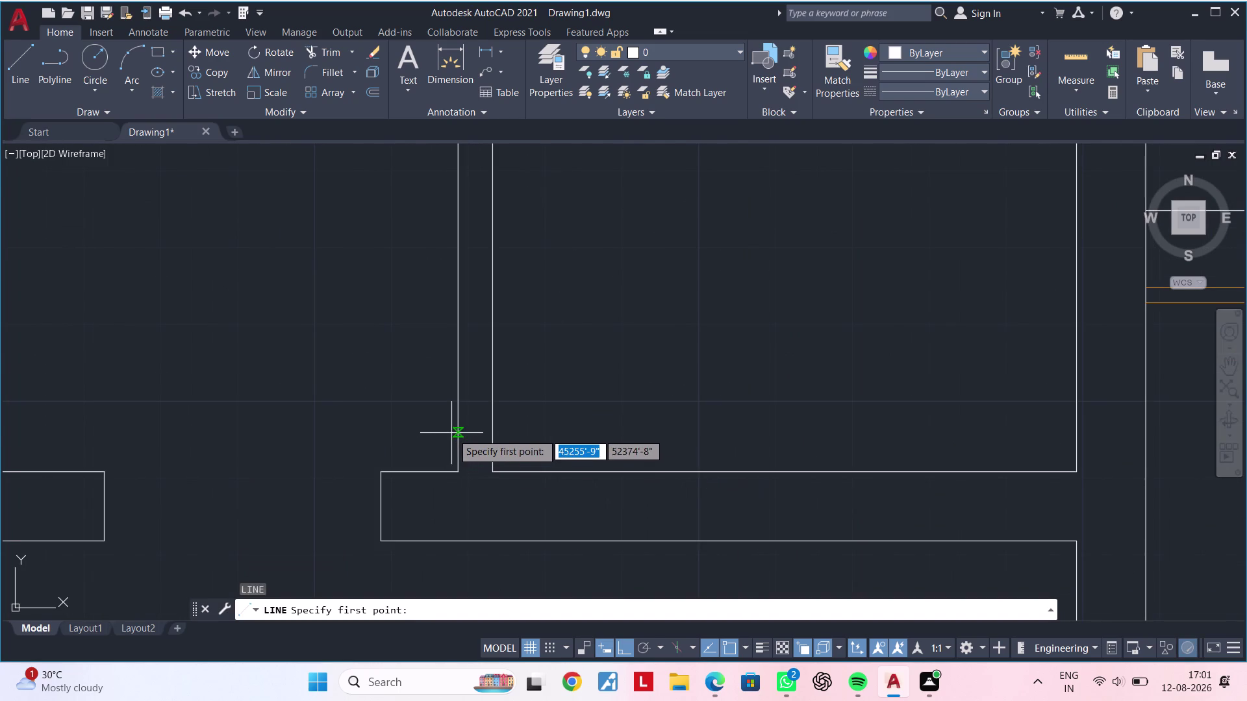
click(457, 431)
click(488, 428)
key(Escape)
key(Escape)
key(Escape)
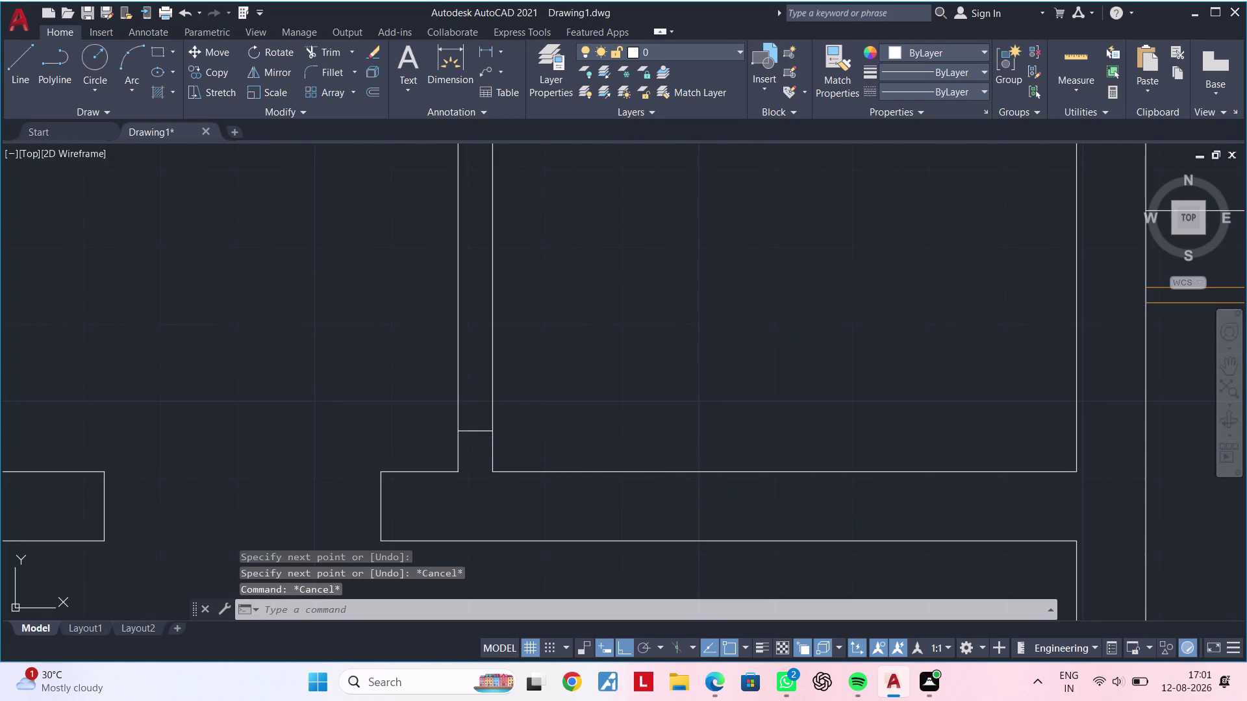
Offset that short line 2'6" upward to mark the doorway's other edge.
text(OF 2'6)
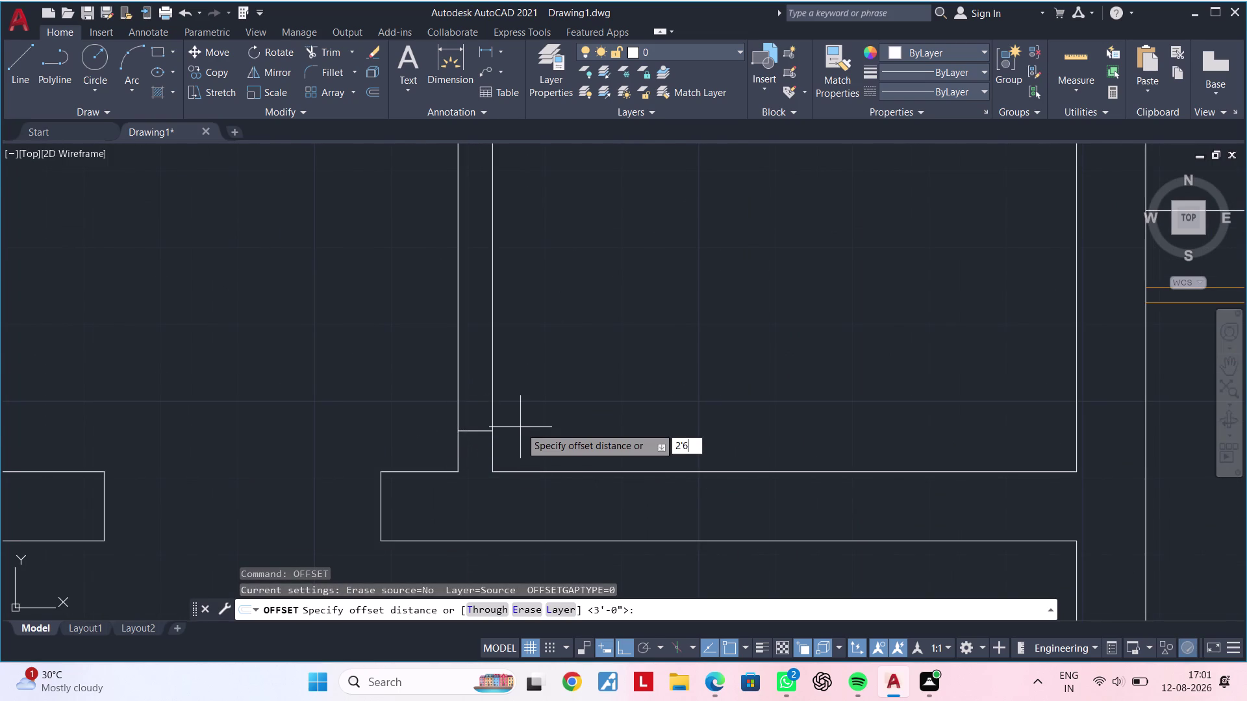
text(")
key(Return)
click(478, 431)
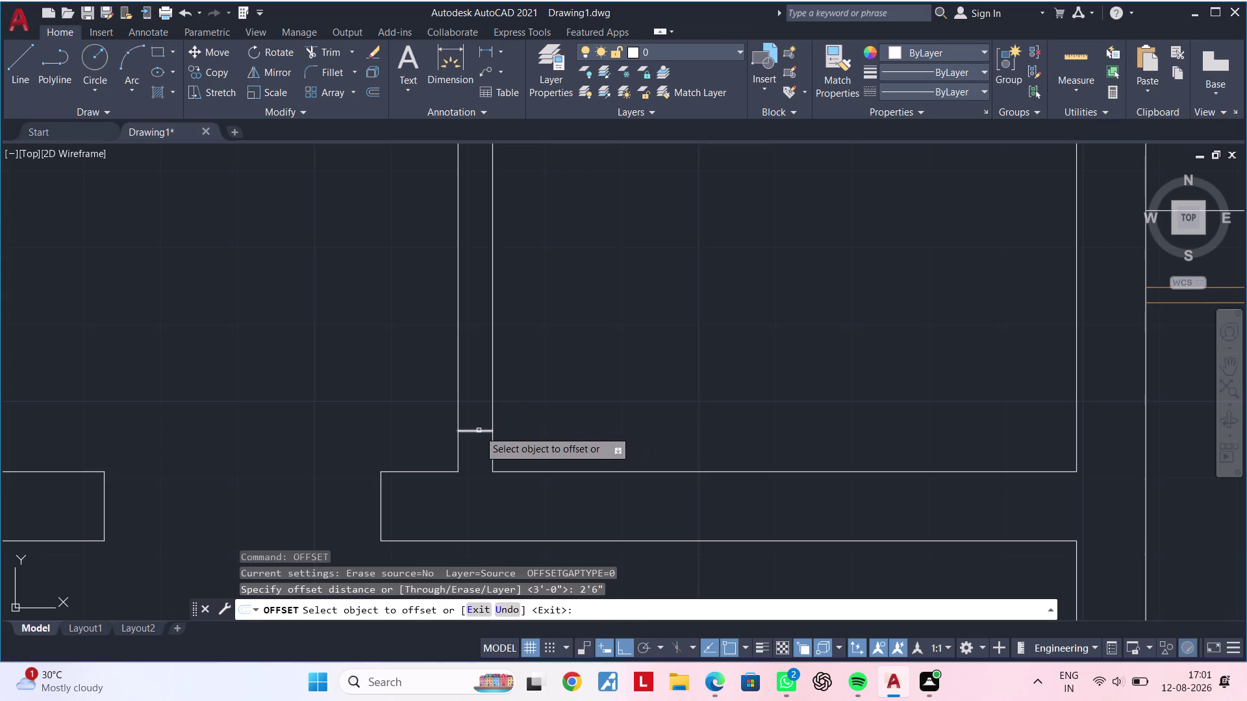
click(490, 391)
scroll(down, 3)
middle_drag(492, 387, 509, 452)
key(Escape)
key(Escape)
Trim the partition lines between the two short lines, then zoom out to the whole plan.
text(TR)
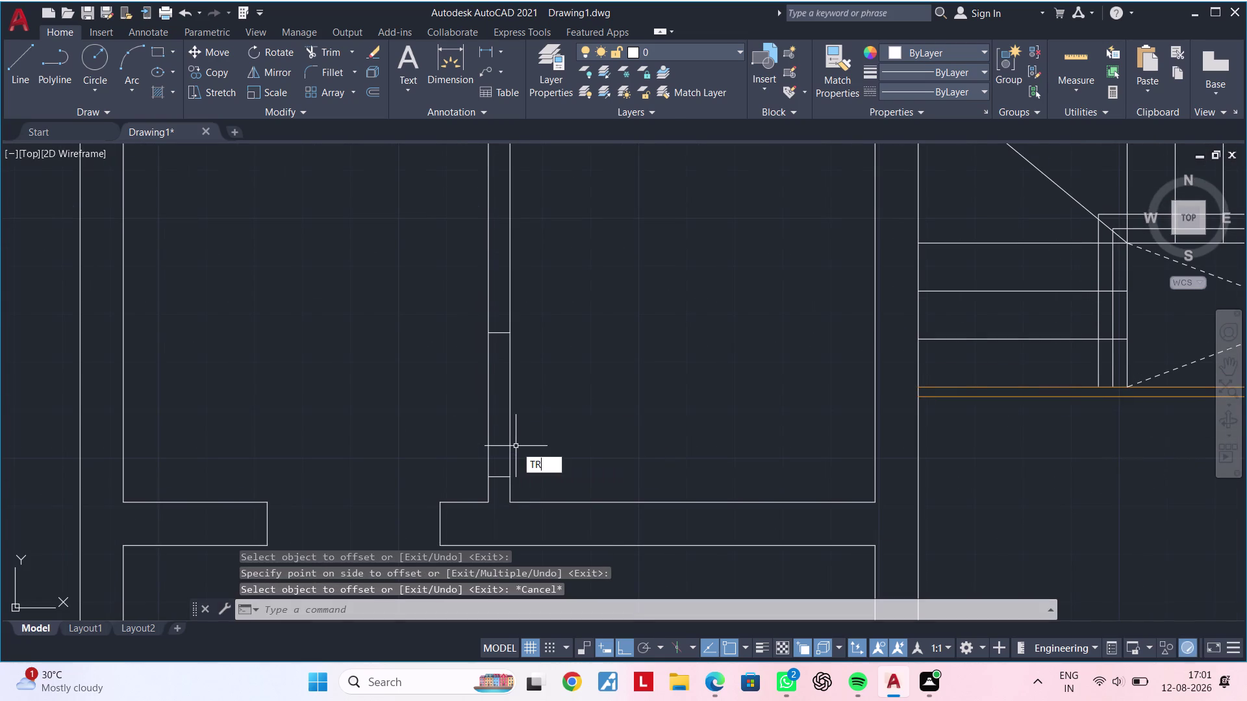
key(space)
drag(519, 424, 441, 435)
key(Escape)
key(Escape)
scroll(down, 3)
middle_click(537, 436)
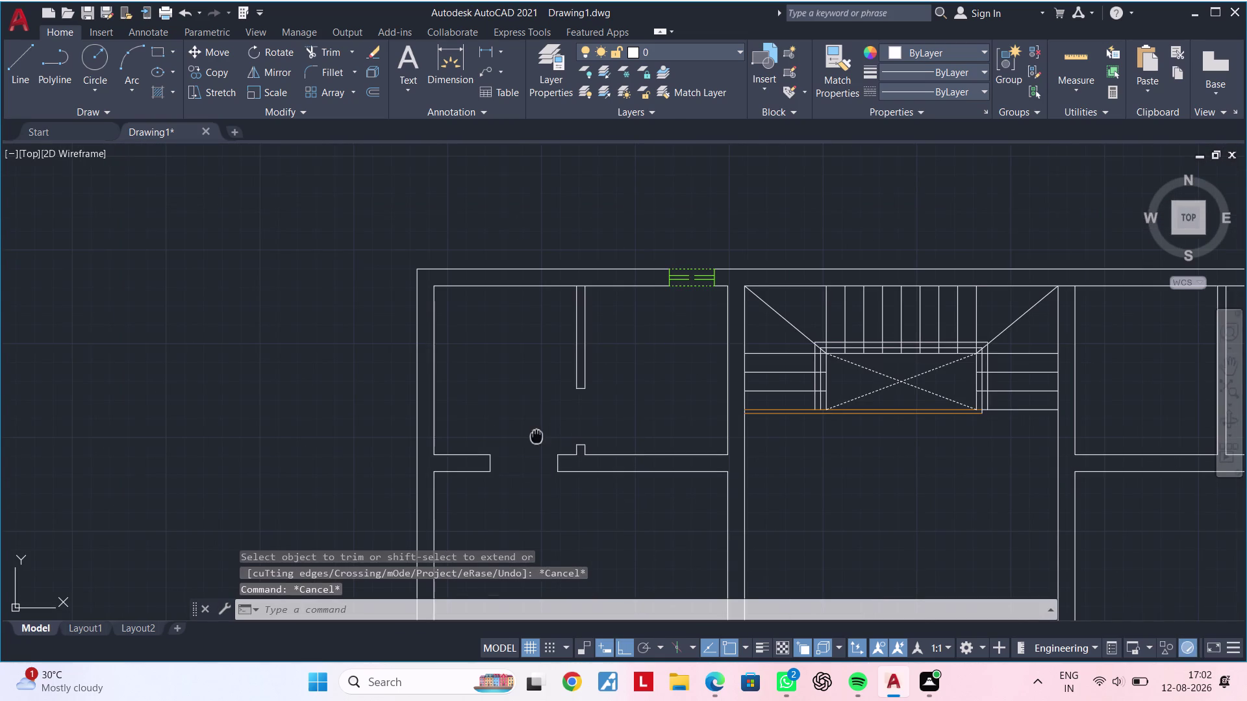
middle_drag(673, 413, 540, 386)
key(Escape)
middle_drag(525, 560, 513, 467)
middle_drag(510, 475, 544, 371)
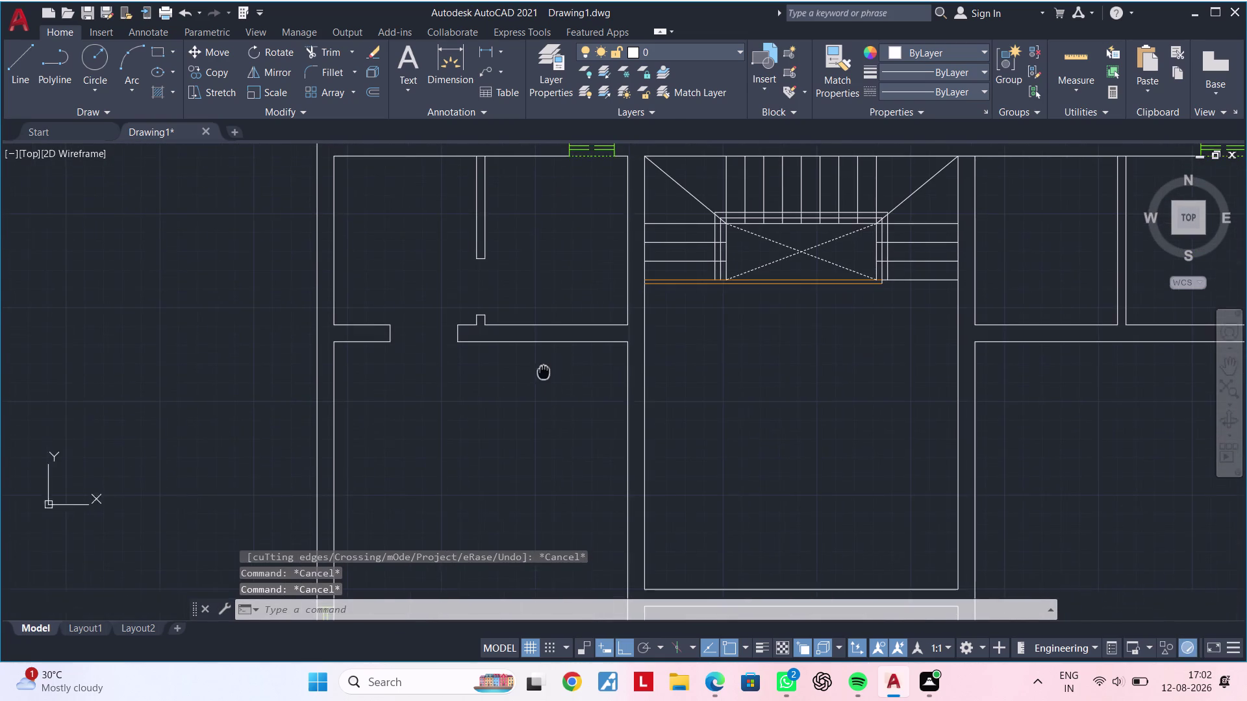
key(Escape)
key(Escape)
key(Escape)
middle_drag(551, 412, 478, 410)
key(Escape)
key(Escape)
key(Escape)
key(Escape)
key(Escape)
key(Escape)
scroll(down, 3)
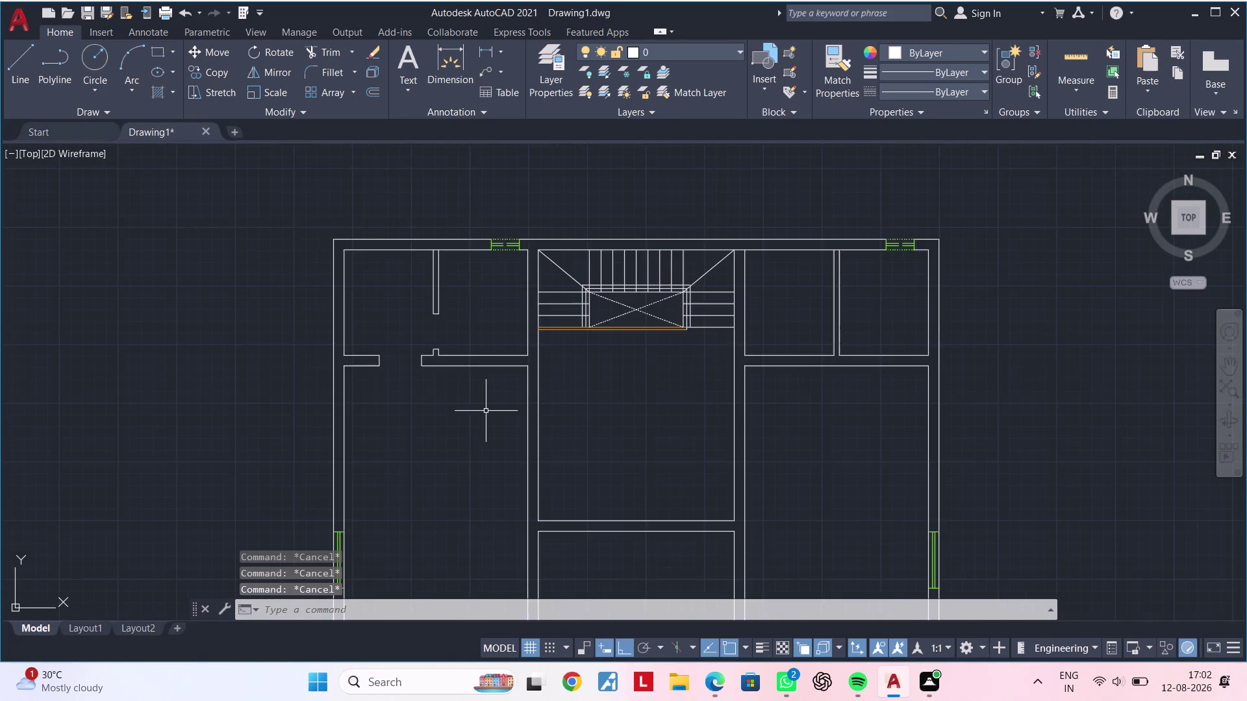
middle_drag(487, 422, 453, 348)
key(Escape)
key(Escape)
key(Escape)
key(Escape)
key(Escape)
key(Escape)
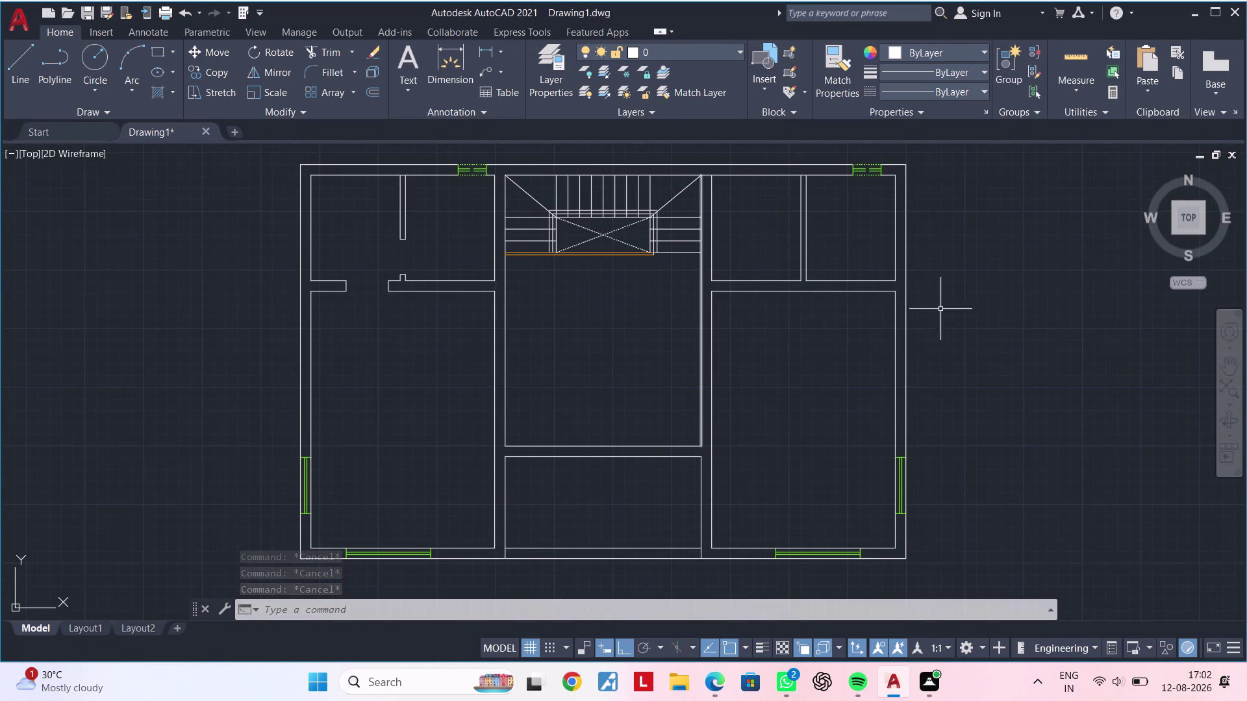
middle_drag(836, 307, 760, 349)
scroll(up, 3)
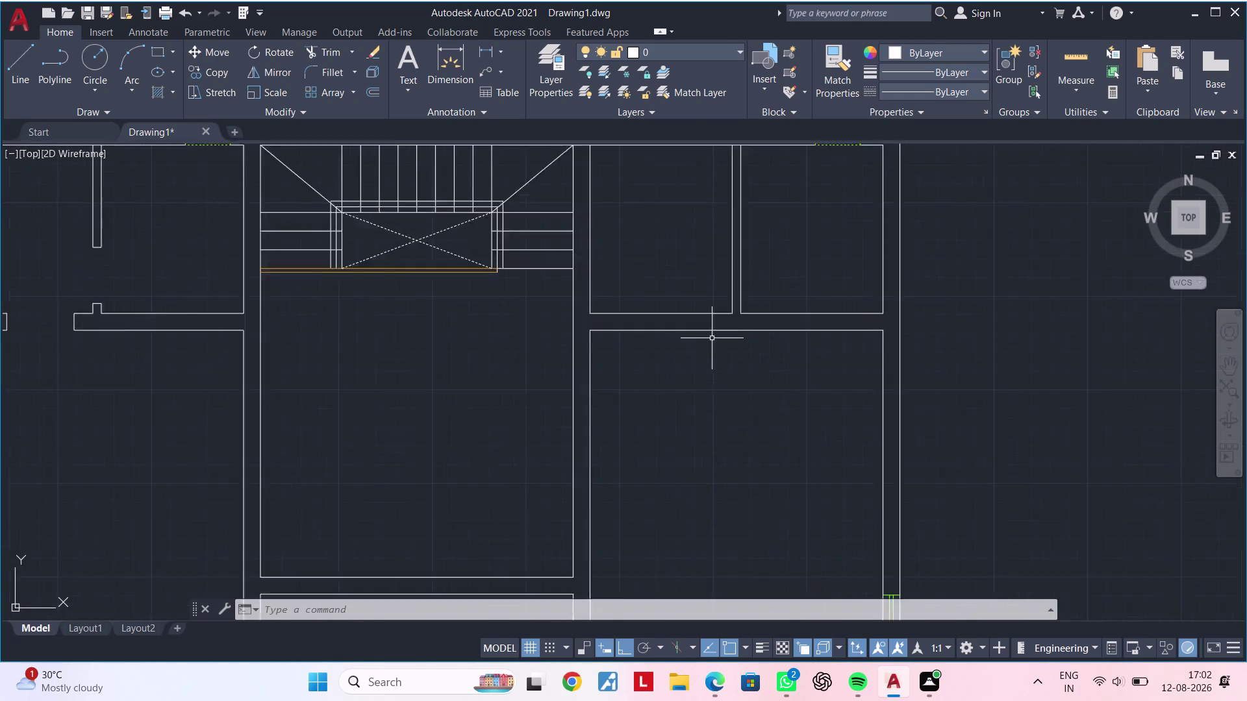
scroll(up, 3)
middle_drag(716, 357, 689, 379)
key(Escape)
key(Escape)
scroll(down, 3)
middle_drag(687, 378, 762, 381)
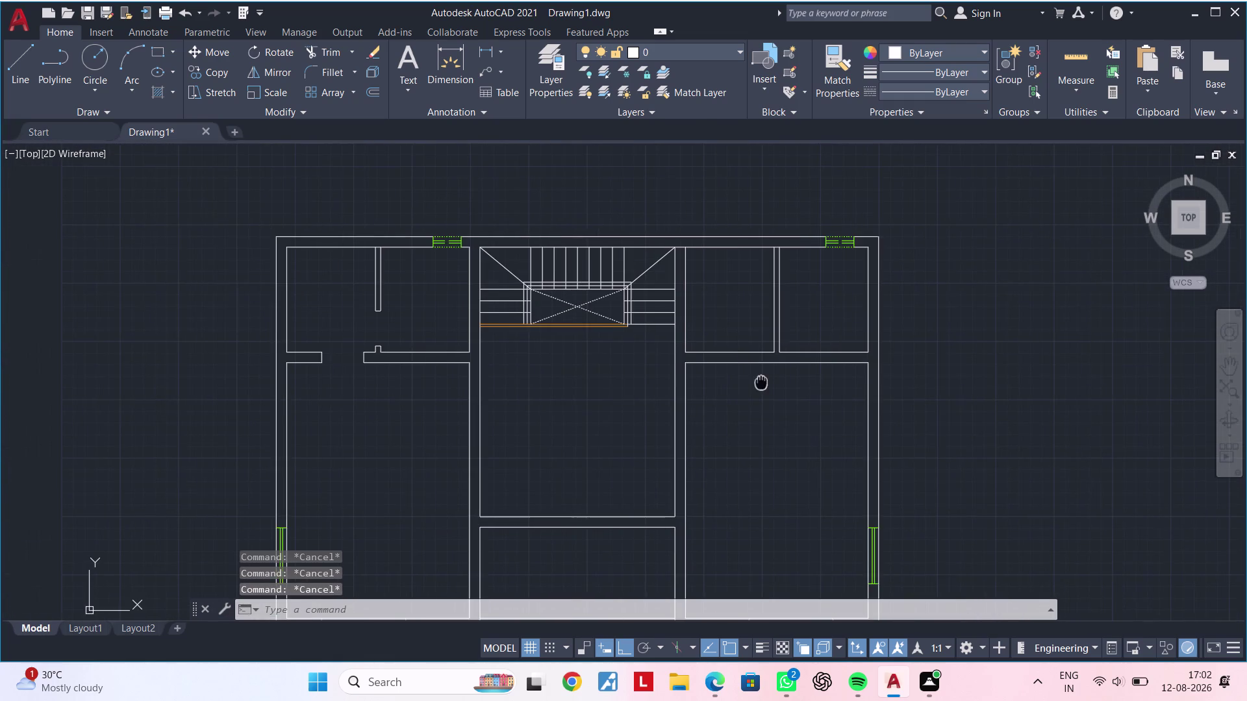
middle_drag(761, 381, 710, 361)
middle_drag(725, 367, 695, 377)
scroll(up, 3)
middle_drag(682, 376, 675, 402)
key(Escape)
key(l)
key(space)
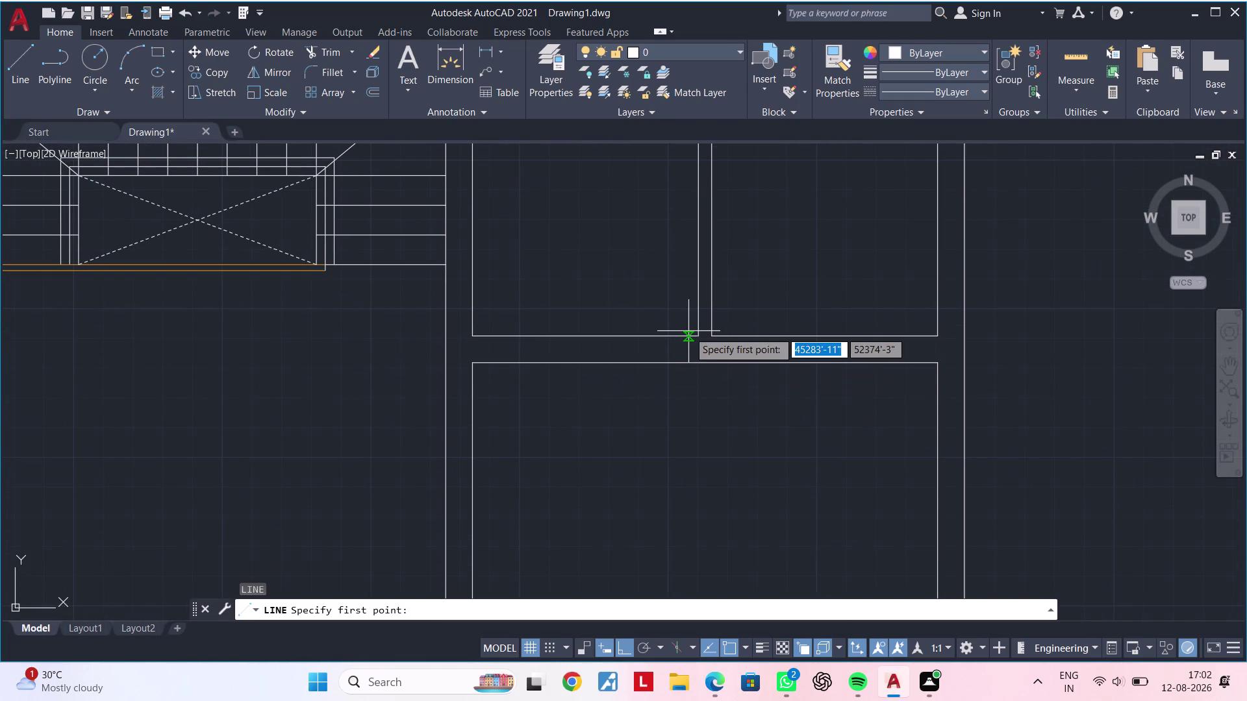
scroll(down, 3)
middle_drag(662, 373, 721, 374)
key(Escape)
key(Escape)
middle_drag(294, 396, 621, 367)
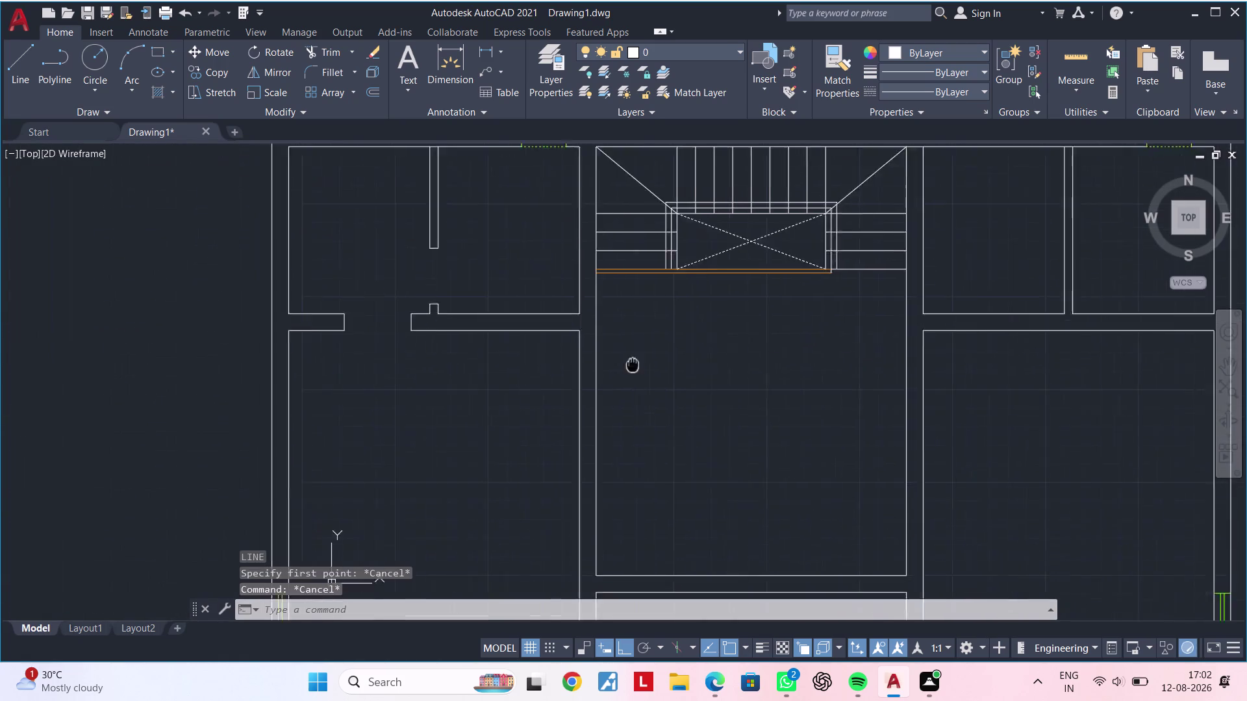
middle_drag(622, 367, 658, 358)
middle_drag(494, 337, 499, 363)
scroll(up, 3)
scroll(up, 3)
middle_drag(490, 355, 490, 359)
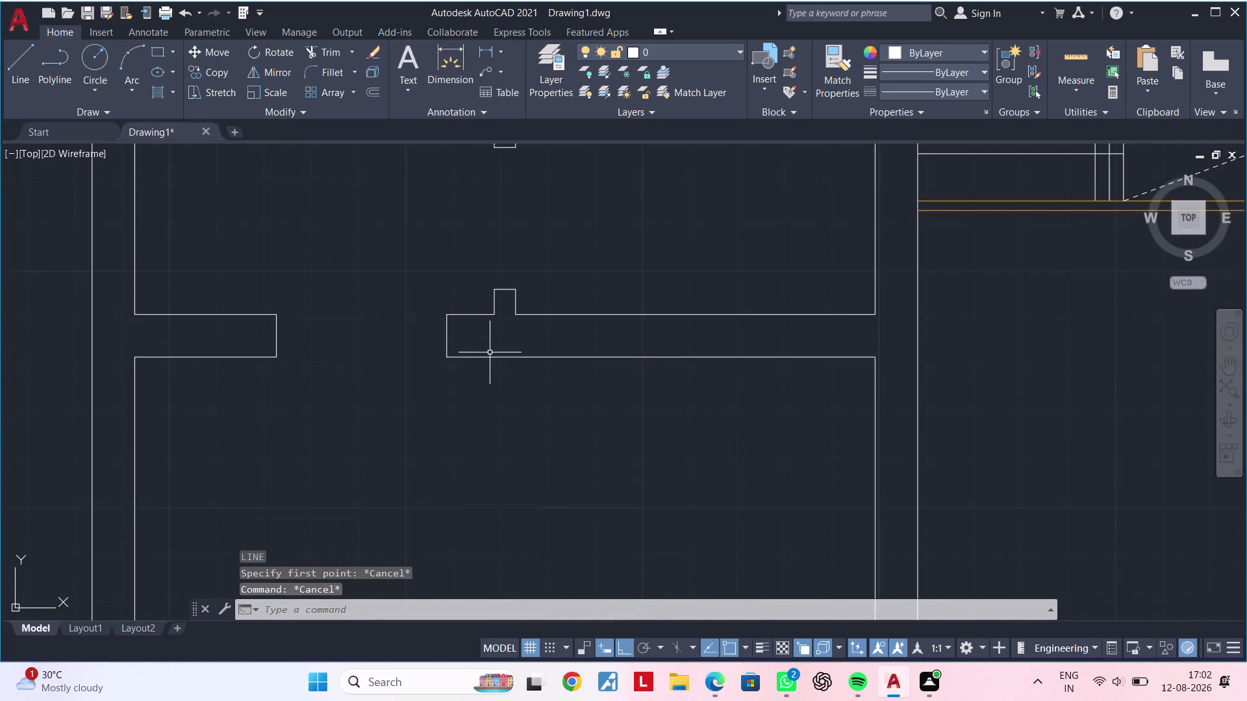
middle_drag(490, 359, 491, 373)
click(486, 46)
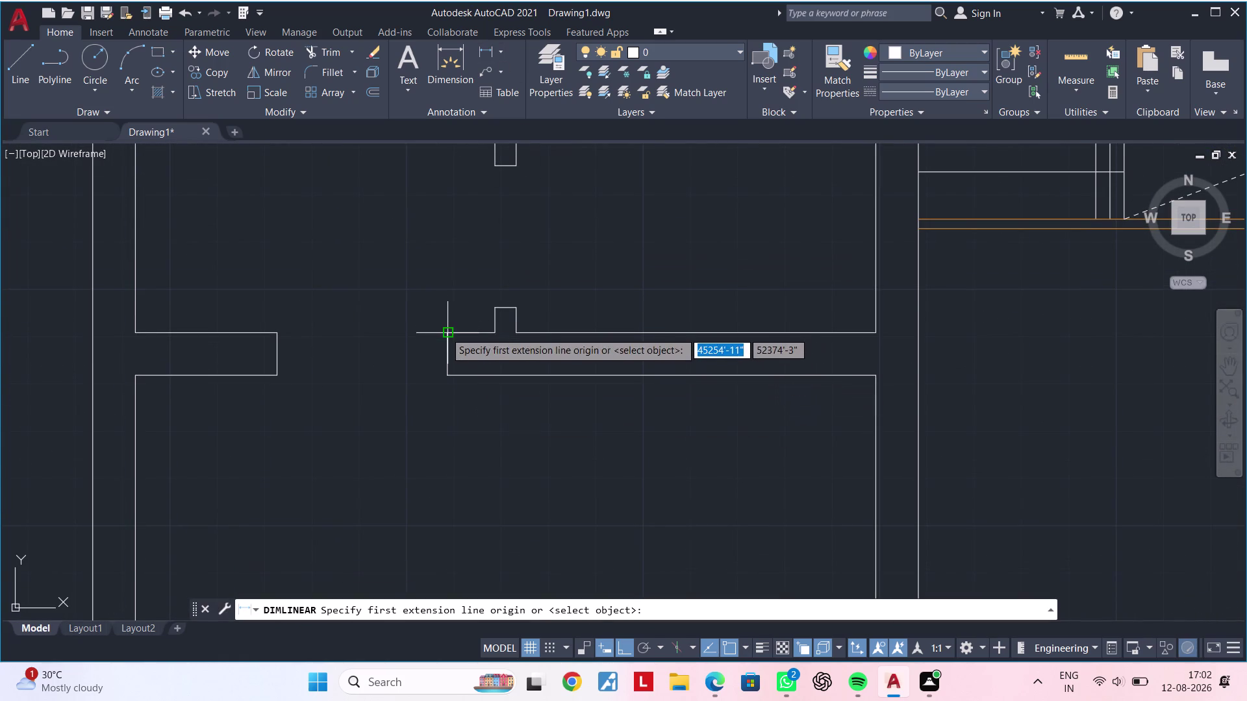
double_click(446, 333)
click(494, 330)
key(Escape)
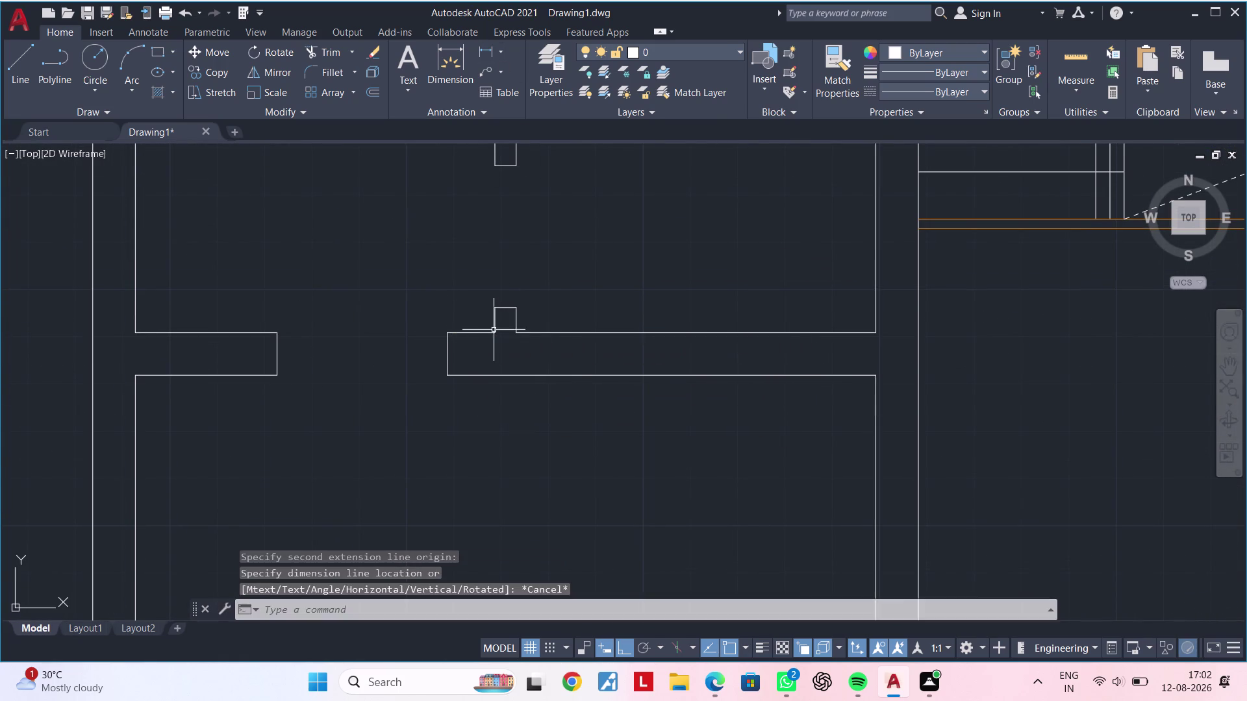
scroll(down, 3)
middle_drag(616, 343, 455, 348)
middle_drag(762, 370, 635, 371)
scroll(up, 3)
middle_drag(669, 350, 594, 372)
scroll(up, 3)
middle_drag(698, 373, 699, 391)
key(Escape)
key(Escape)
text(OF)
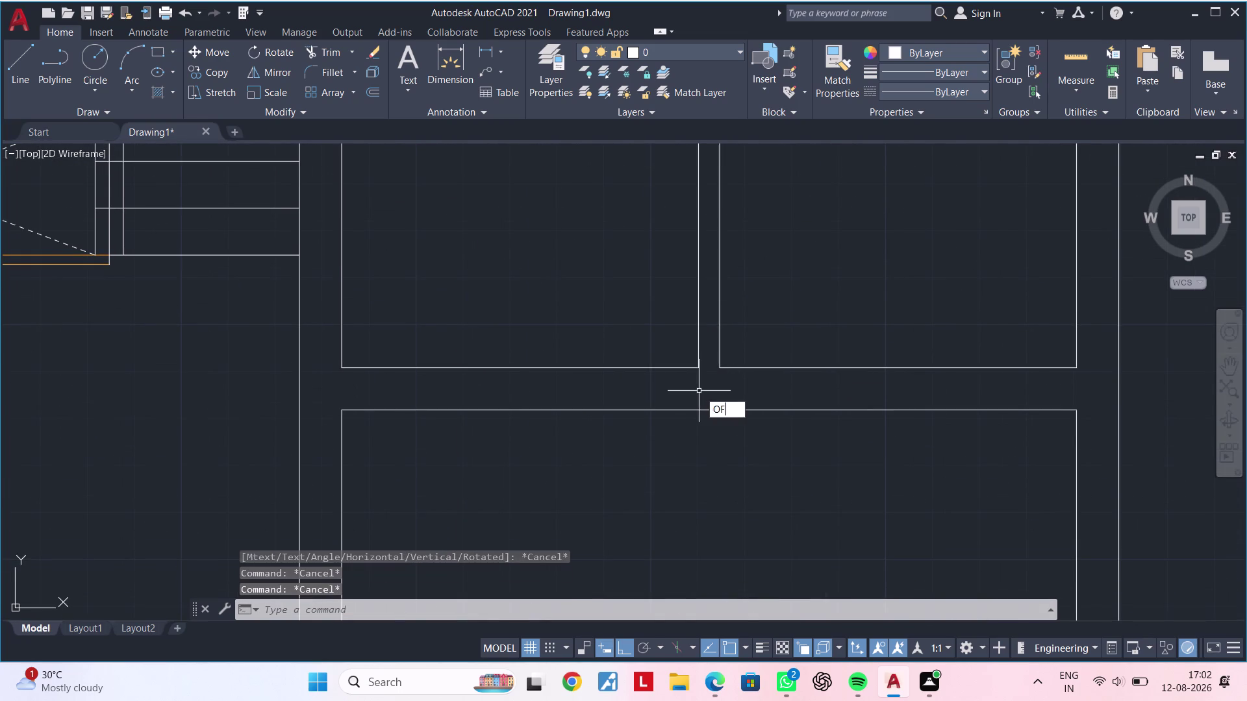
Offset the vertical wall line 10" to the left.
key(space)
text(10")
key(Return)
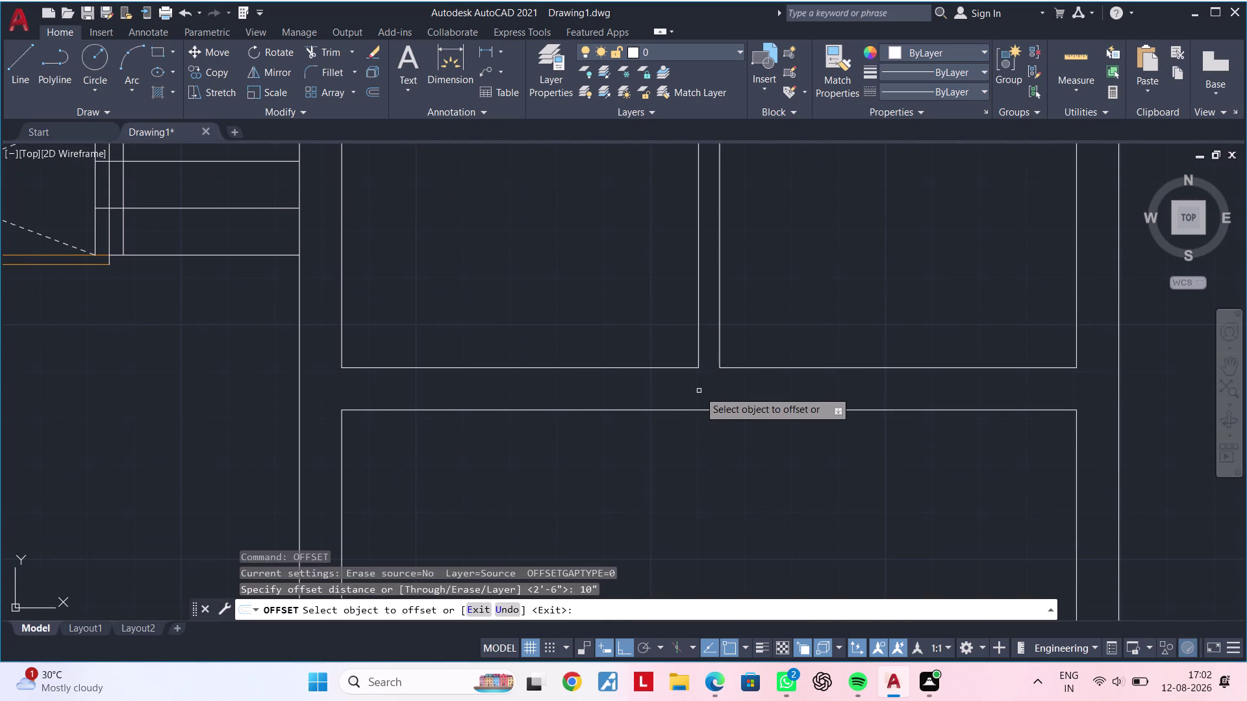
double_click(699, 347)
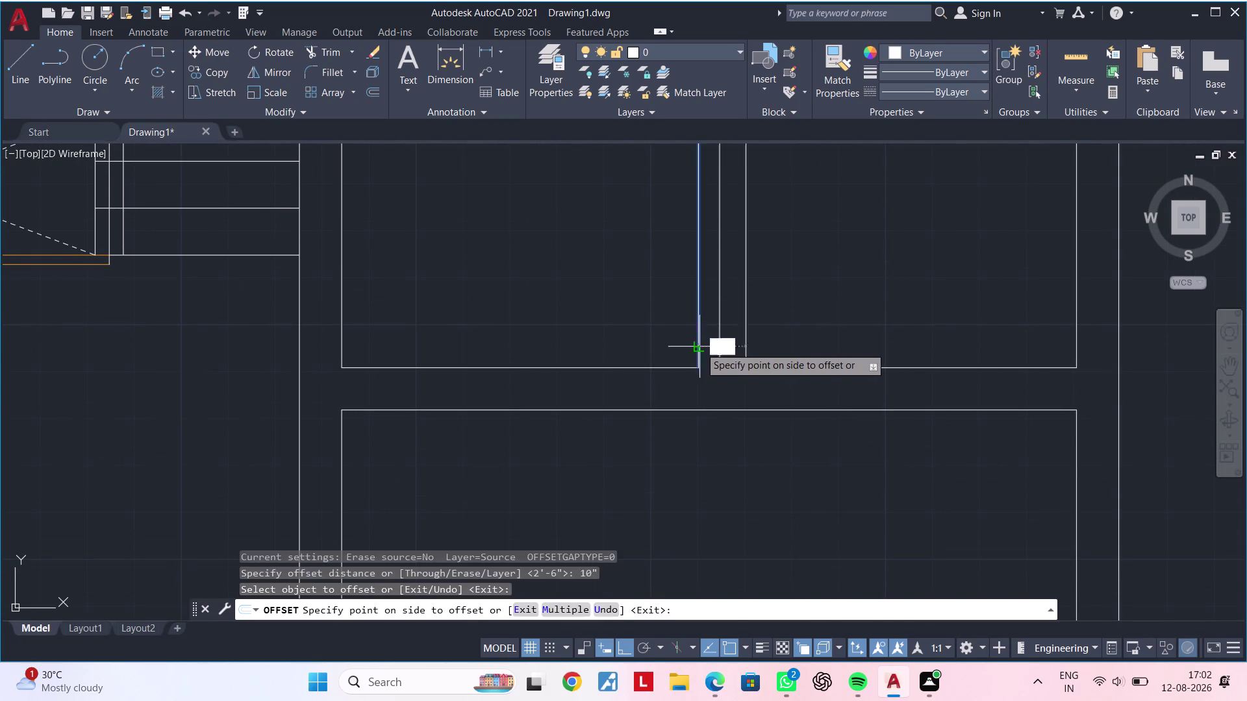
double_click(652, 347)
key(Escape)
key(Escape)
key(Escape)
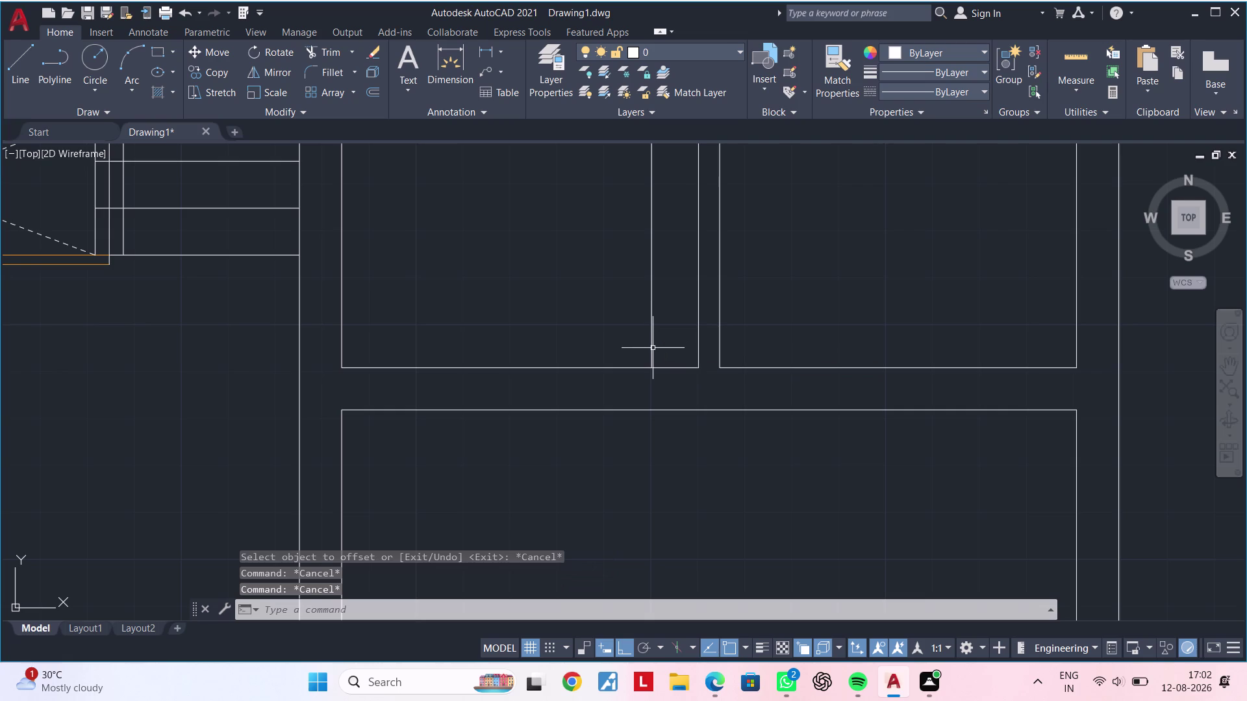
Extend the new line down to the lower wall and trim it back between the walls.
key(e)
text(X)
key(space)
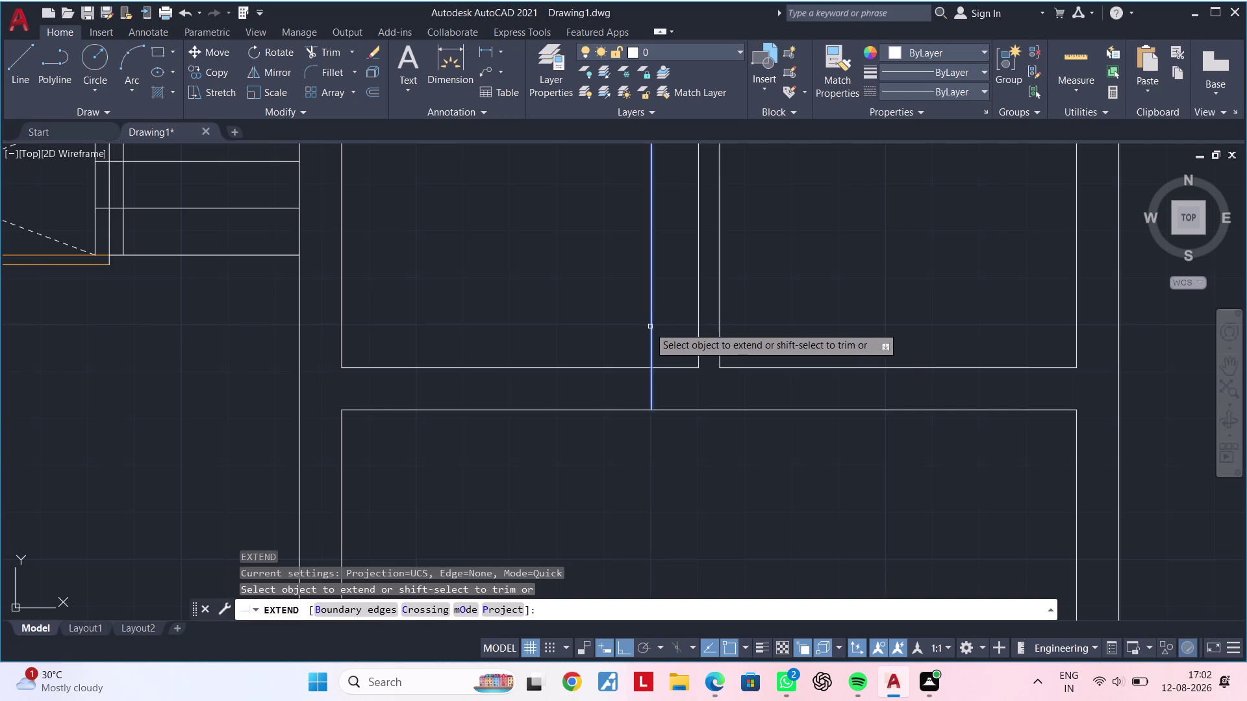
click(653, 330)
key(Escape)
key(Escape)
key(t)
key(r)
key(space)
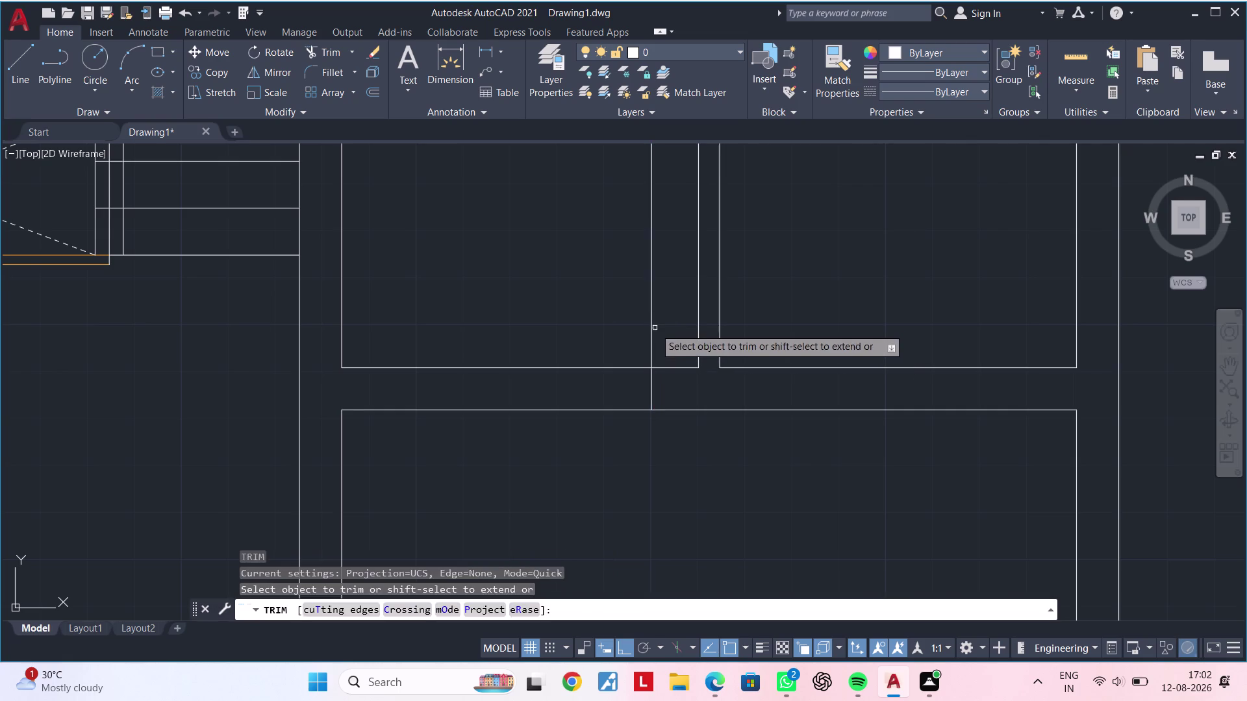
drag(666, 321, 631, 318)
click(630, 319)
key(Escape)
key(Escape)
key(Escape)
Offset the short line 3' to the left as the opposite door edge.
text(OD)
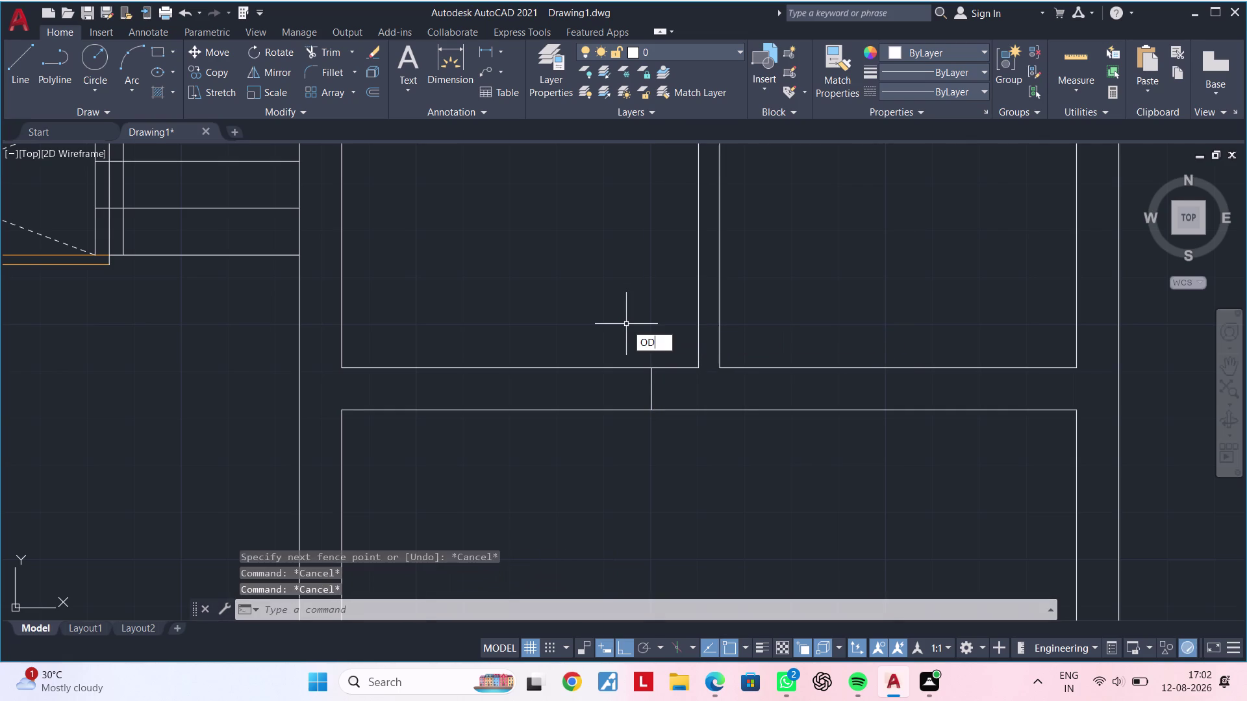
key(Escape)
key(Escape)
key(Escape)
key(o)
key(Escape)
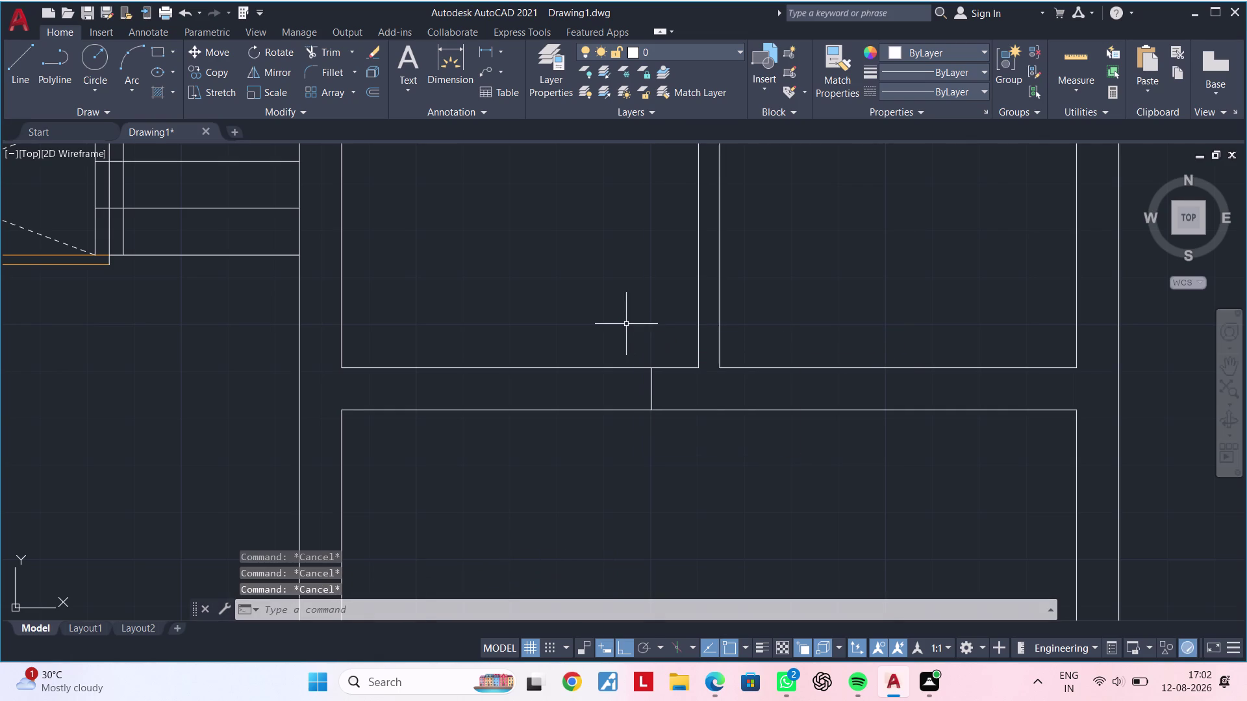
text(OF 3)
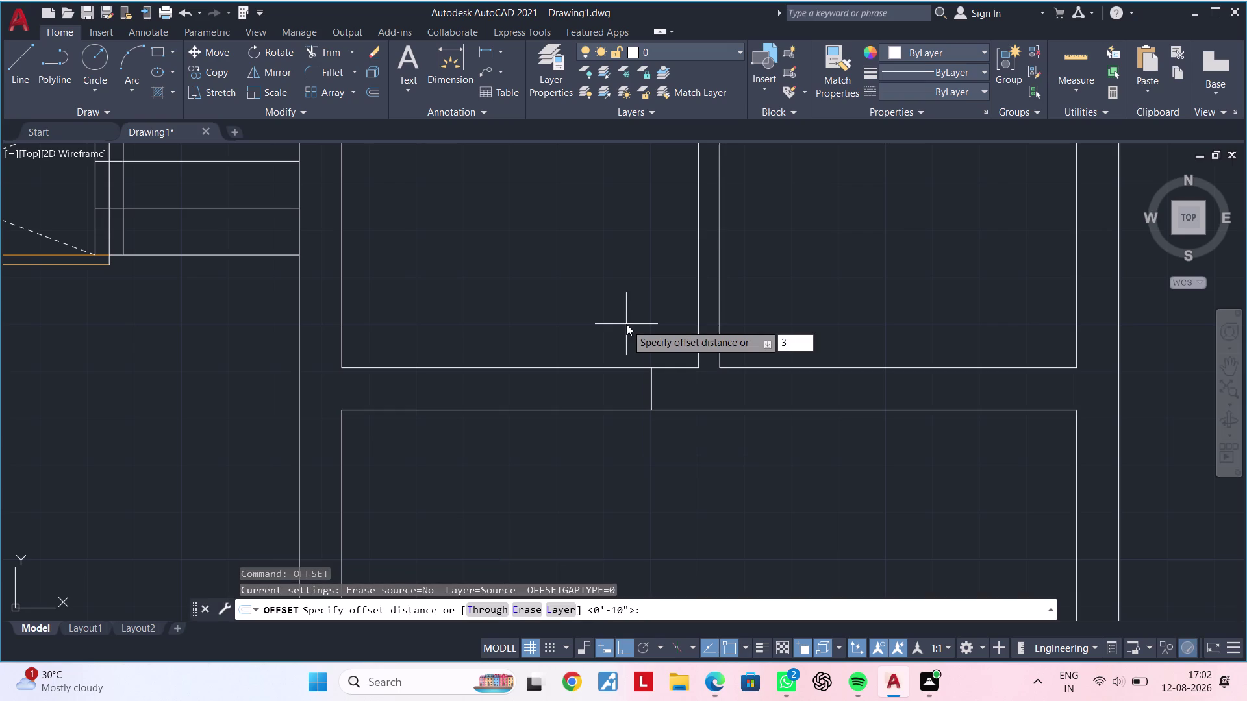
key(apostrophe)
key(Return)
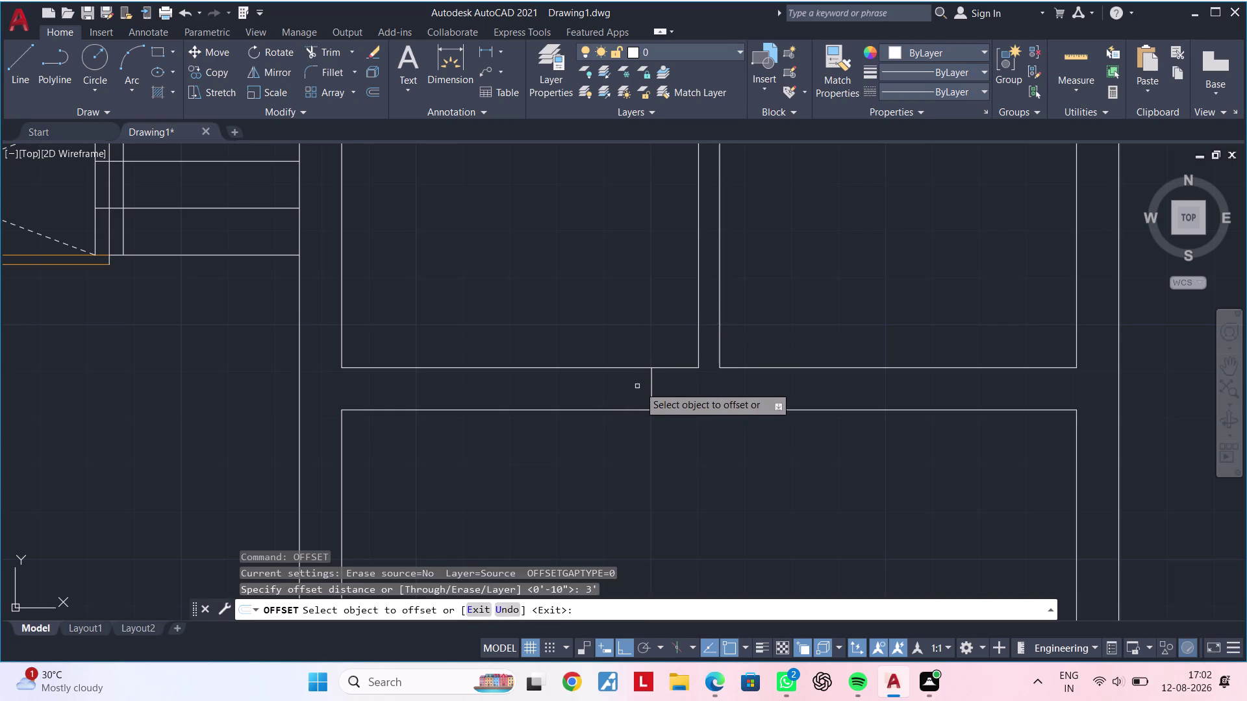
click(653, 387)
click(524, 381)
key(Escape)
key(Escape)
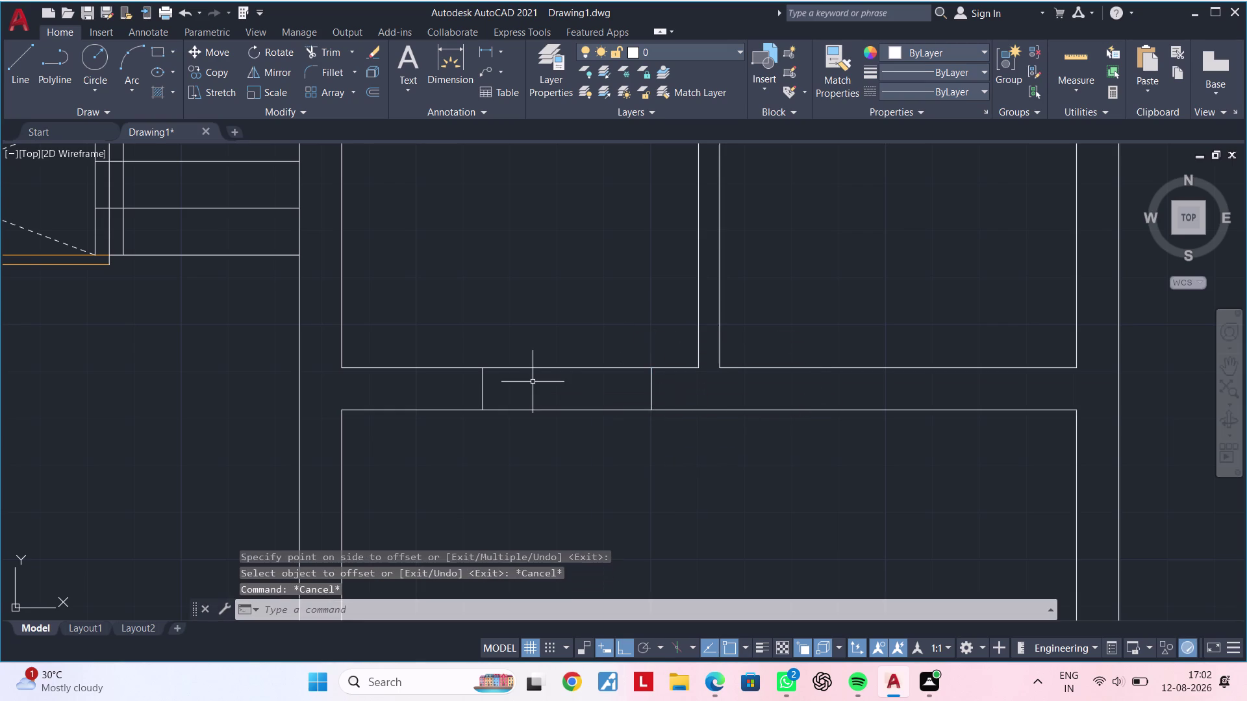
Trim away the wall lines between the two door edges.
key(t)
key(r)
key(space)
drag(565, 334, 557, 426)
key(Escape)
key(Escape)
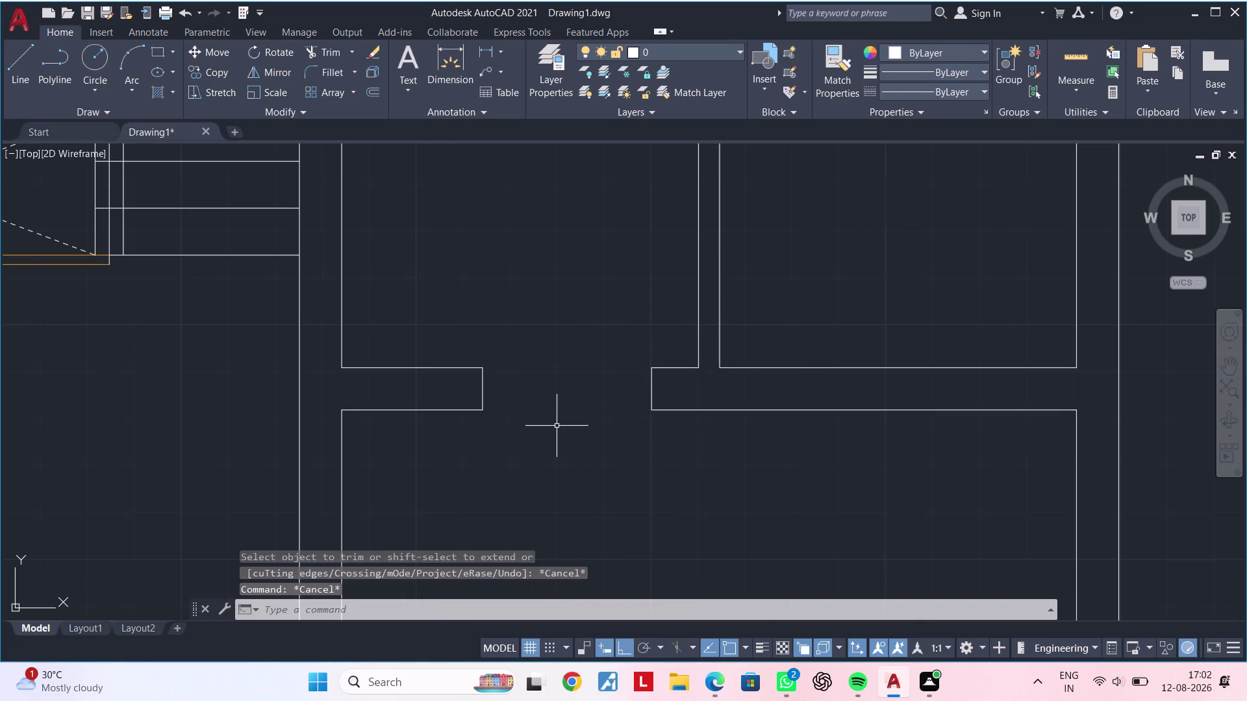
scroll(down, 3)
middle_drag(568, 432, 484, 458)
key(Escape)
scroll(up, 3)
key(Escape)
key(Escape)
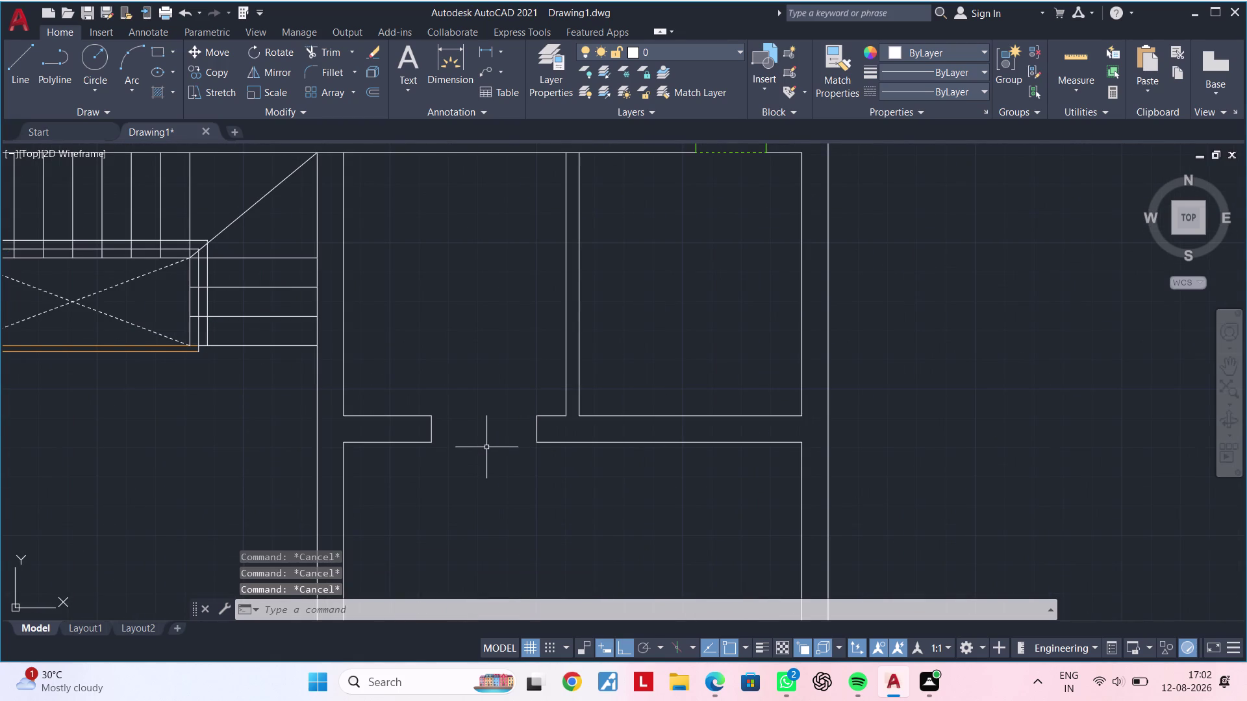
scroll(down, 3)
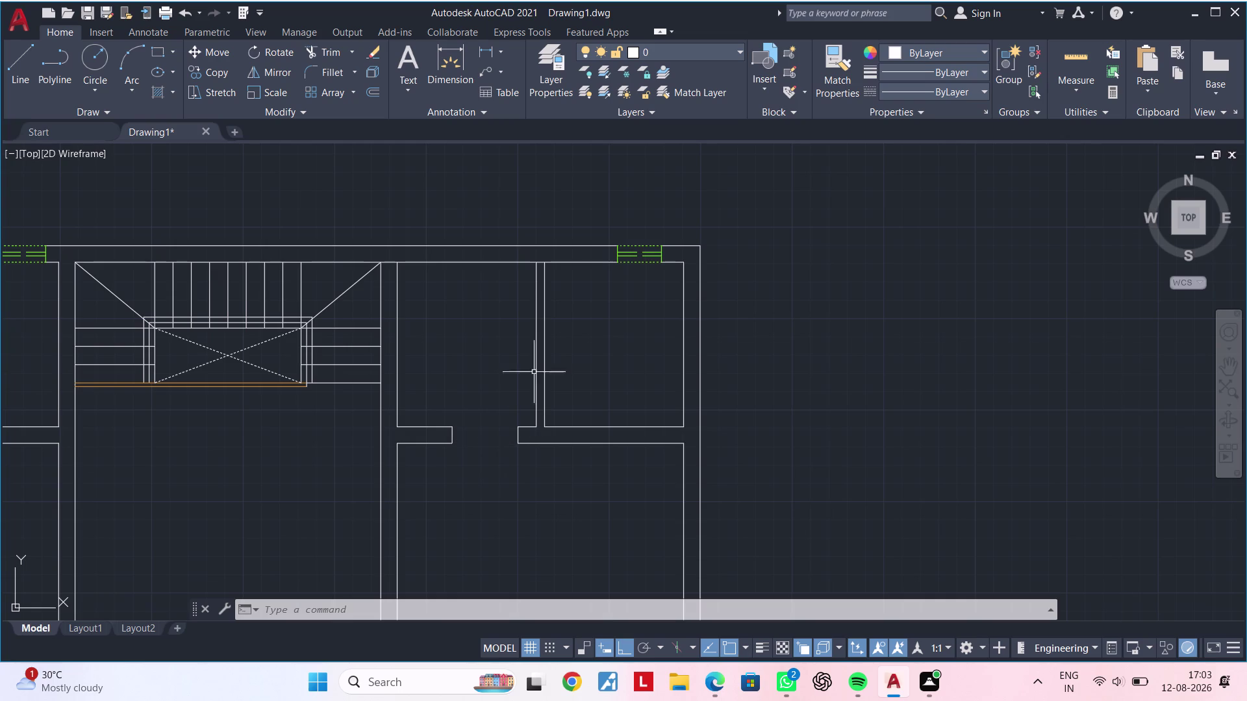
drag(956, 673, 955, 686)
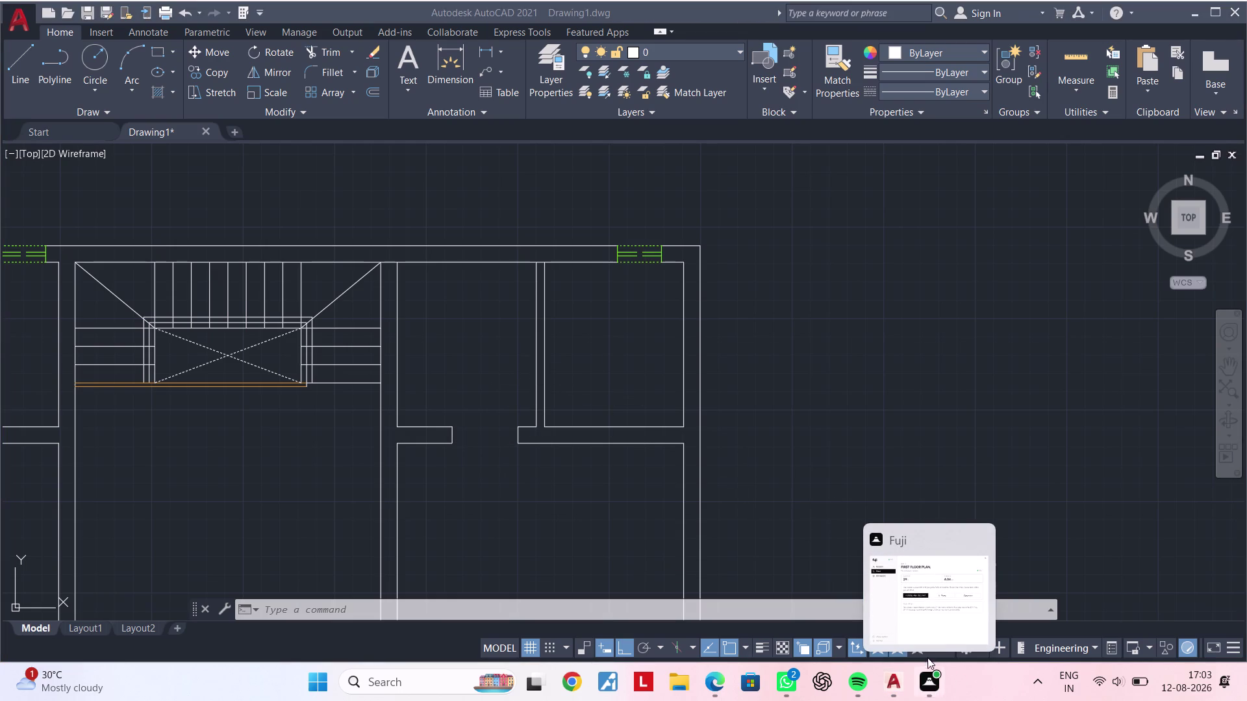